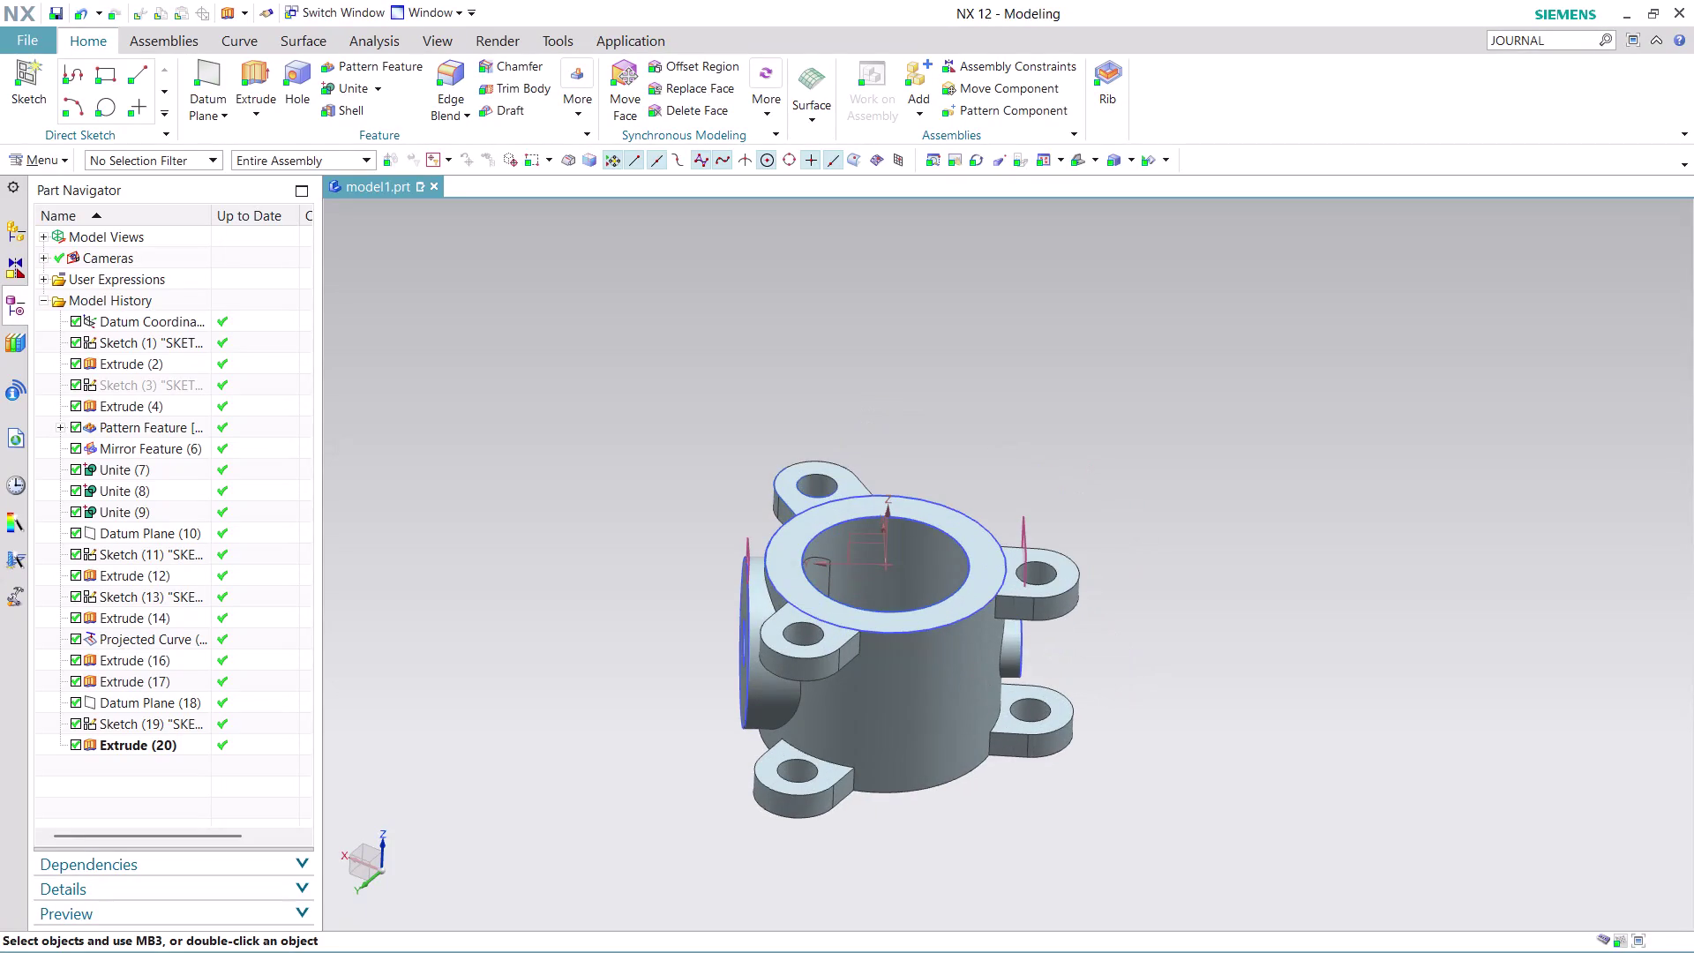
Orbit around the housing's side boss and bring up the context menu for Extrude (17).
middle_drag(1156, 583, 1216, 569)
scroll(up, 3)
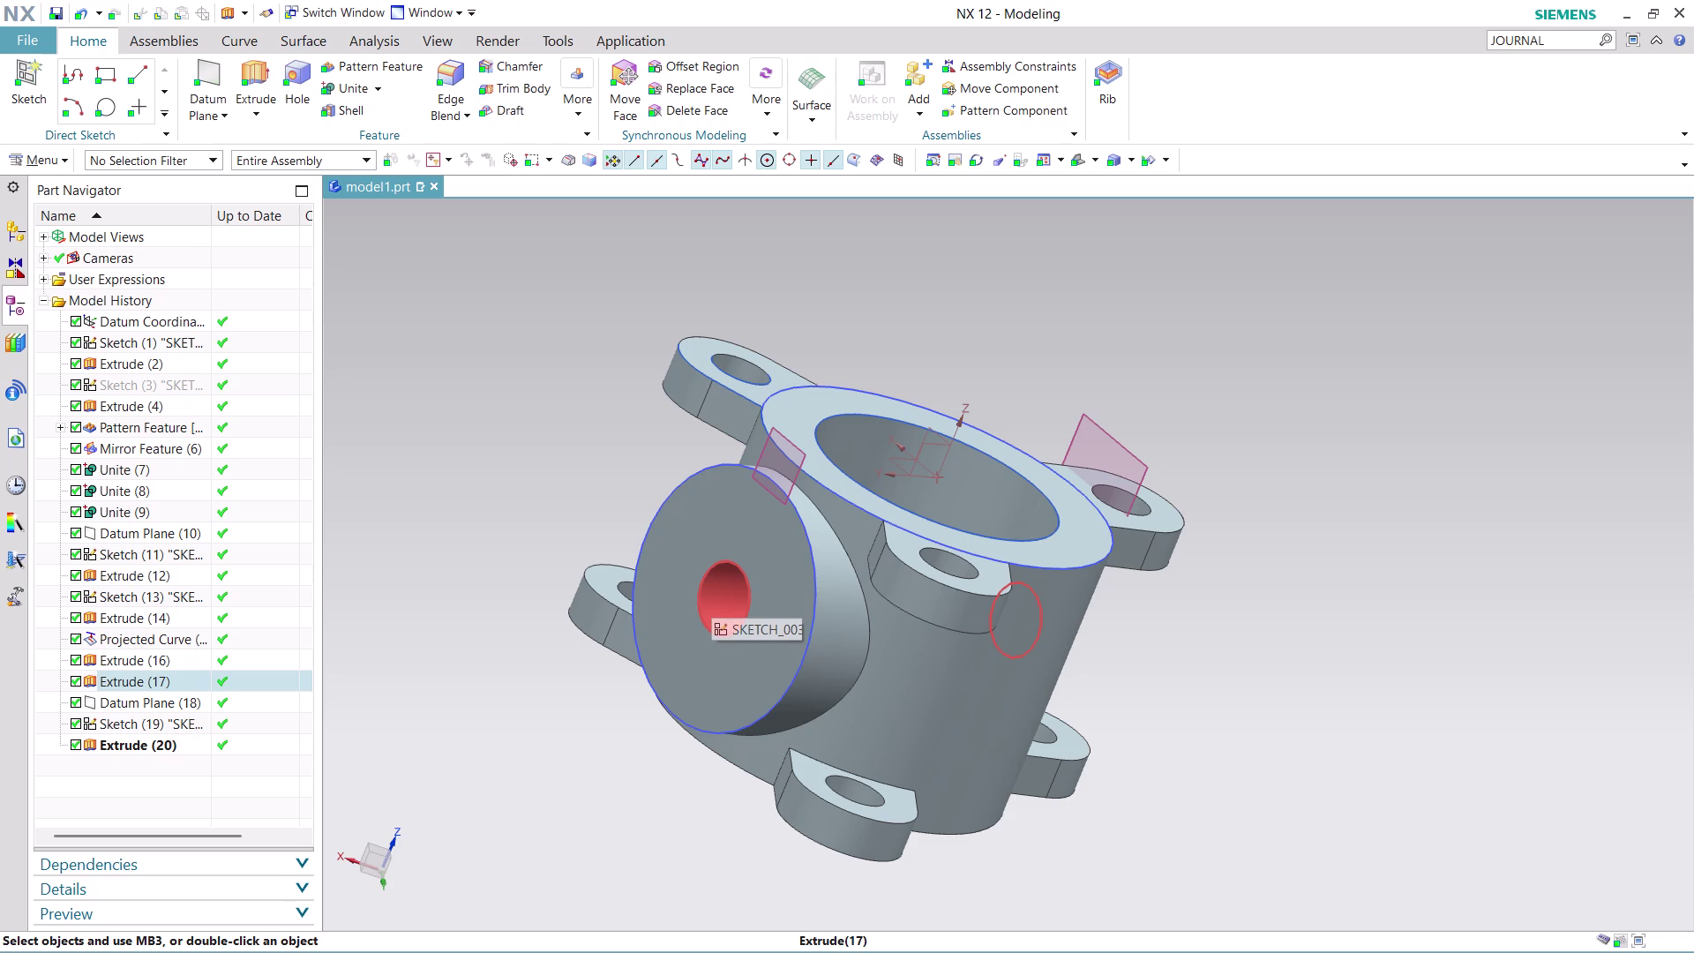
middle_drag(711, 595, 665, 575)
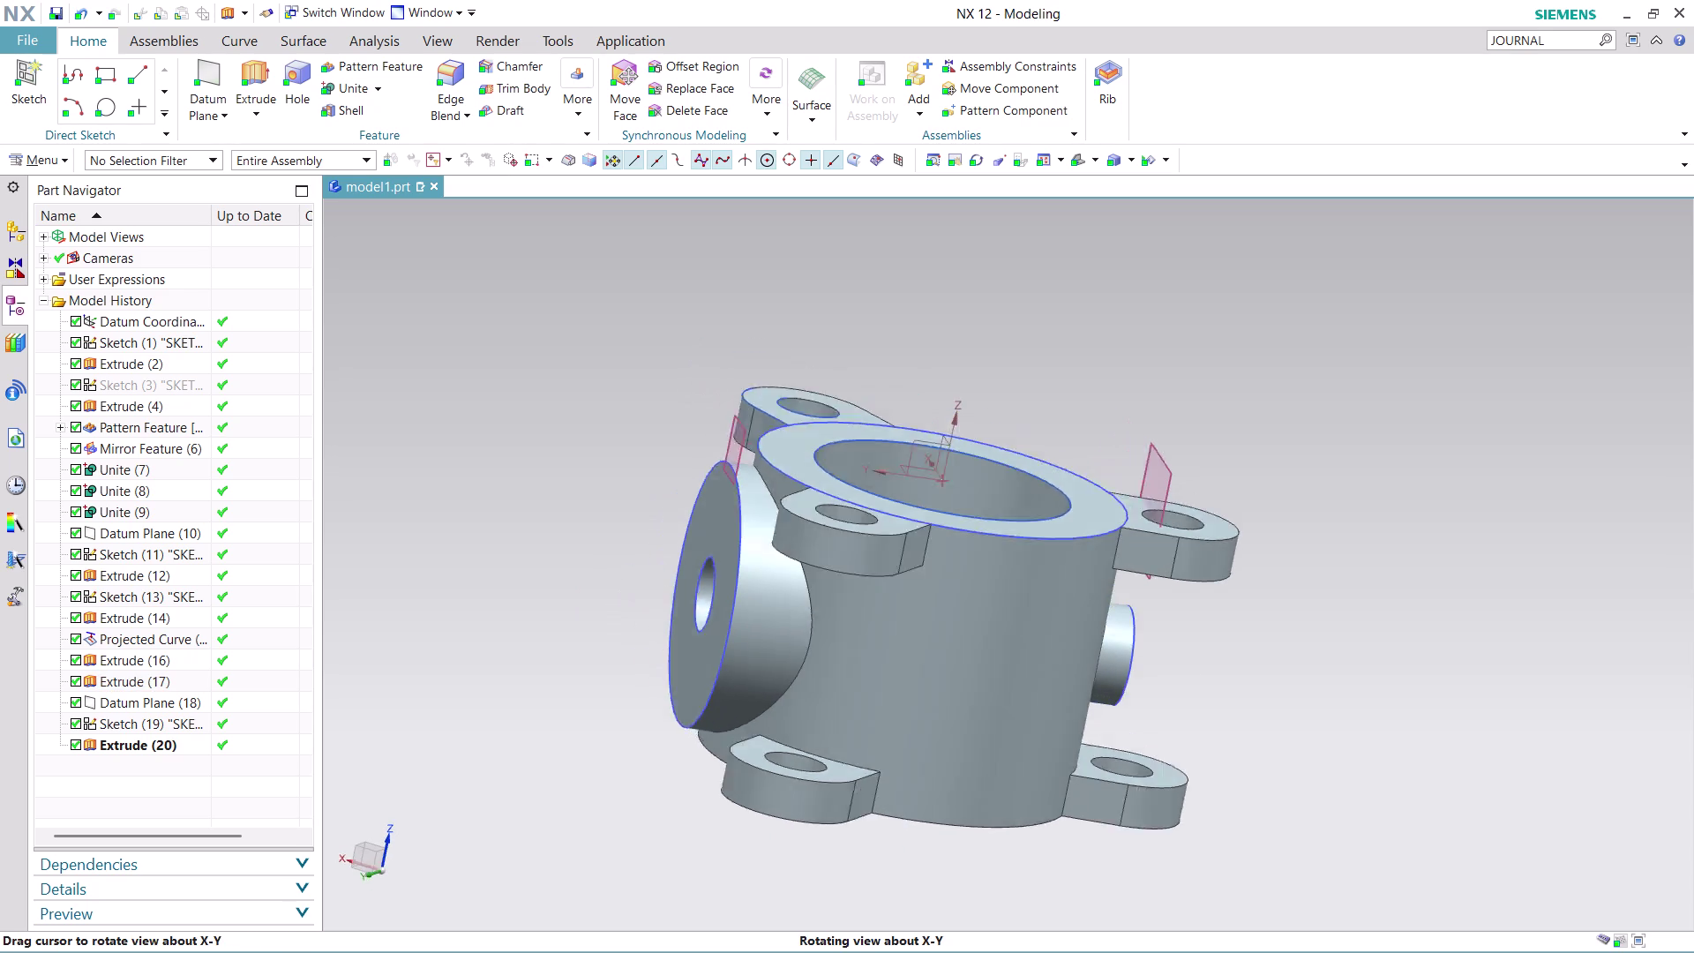
middle_drag(665, 575, 656, 566)
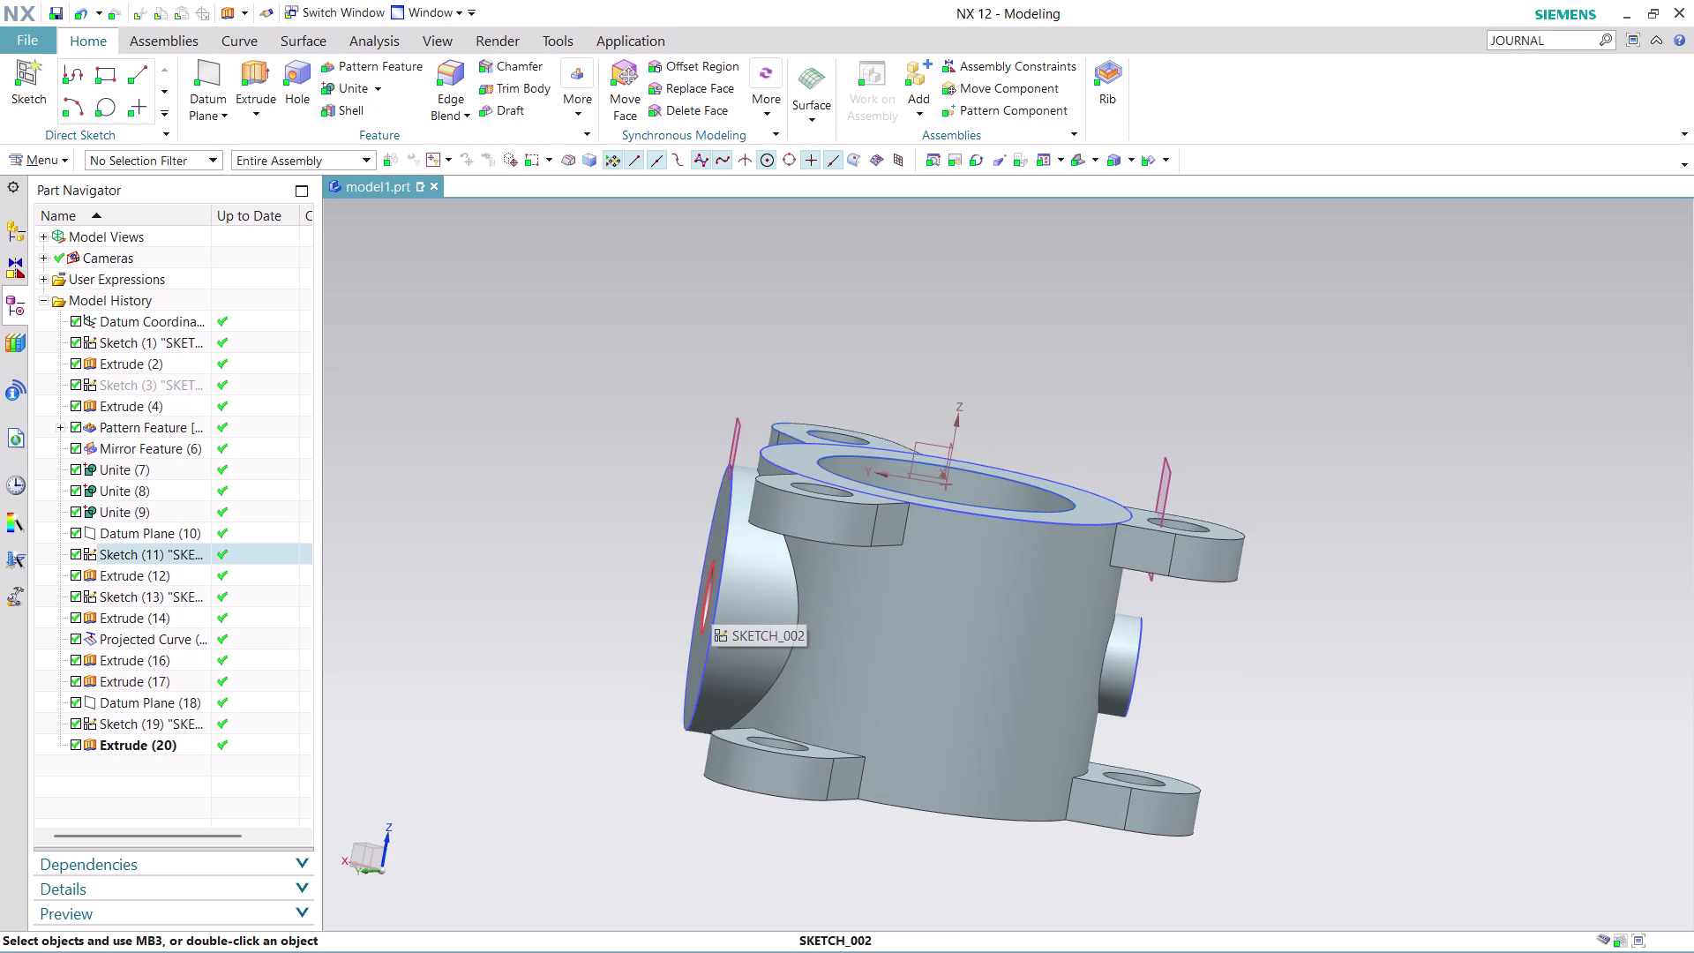
scroll(down, 3)
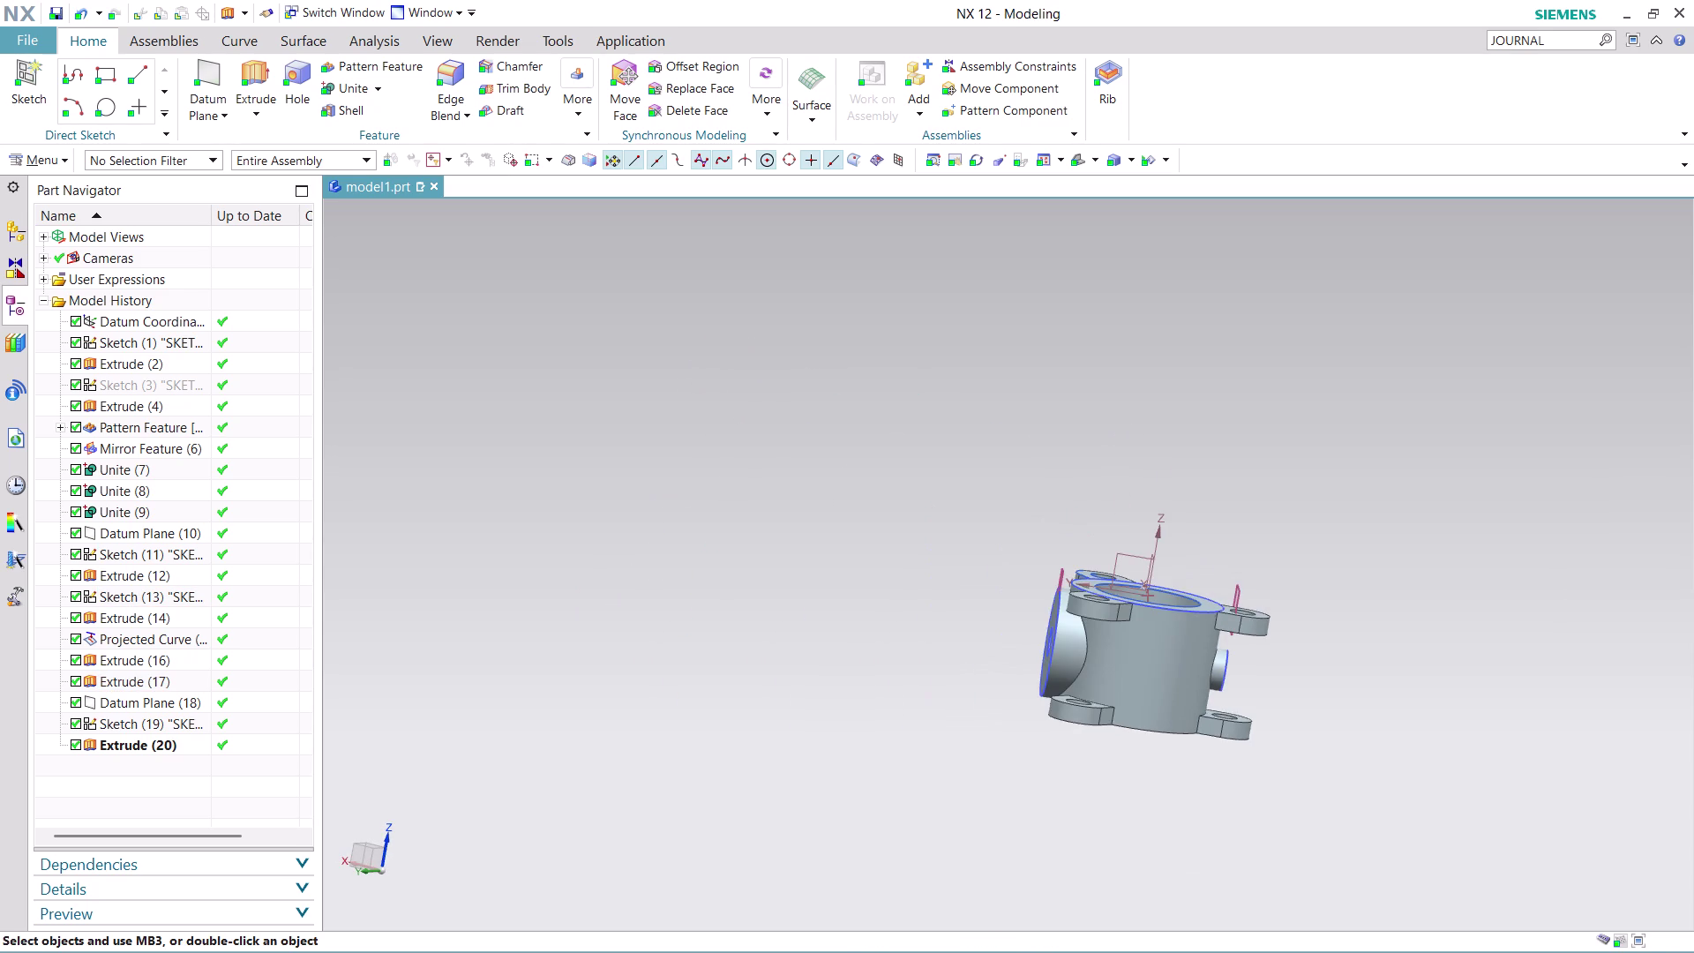
middle_drag(1304, 677, 994, 610)
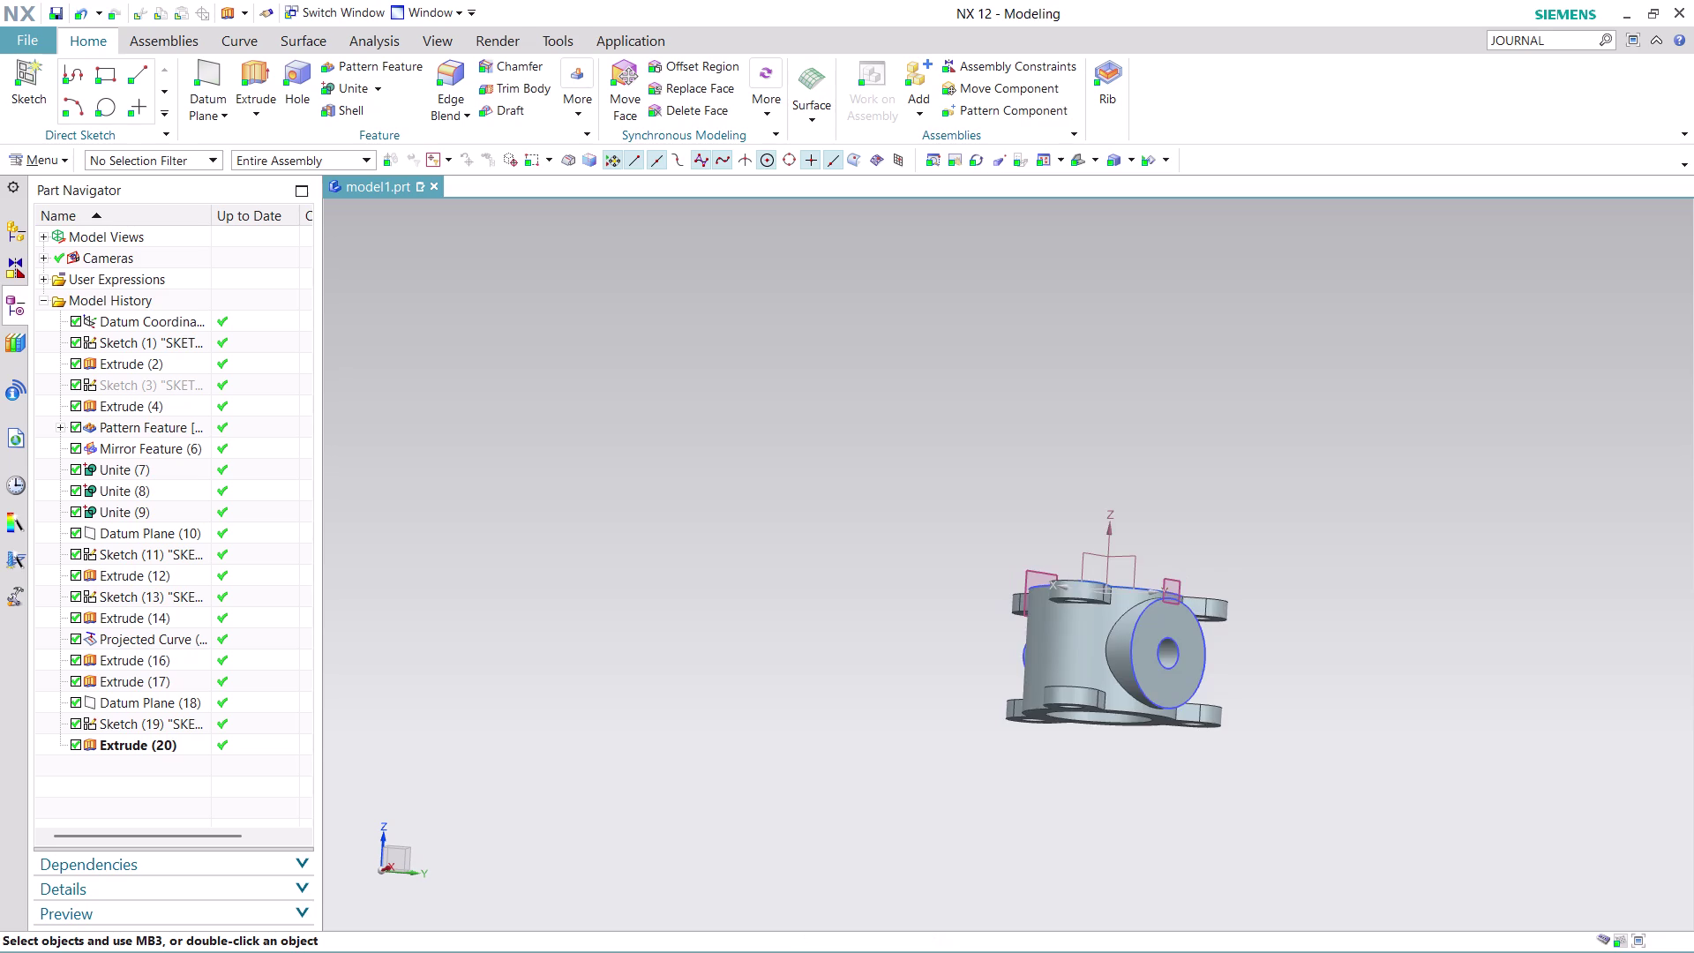
scroll(up, 3)
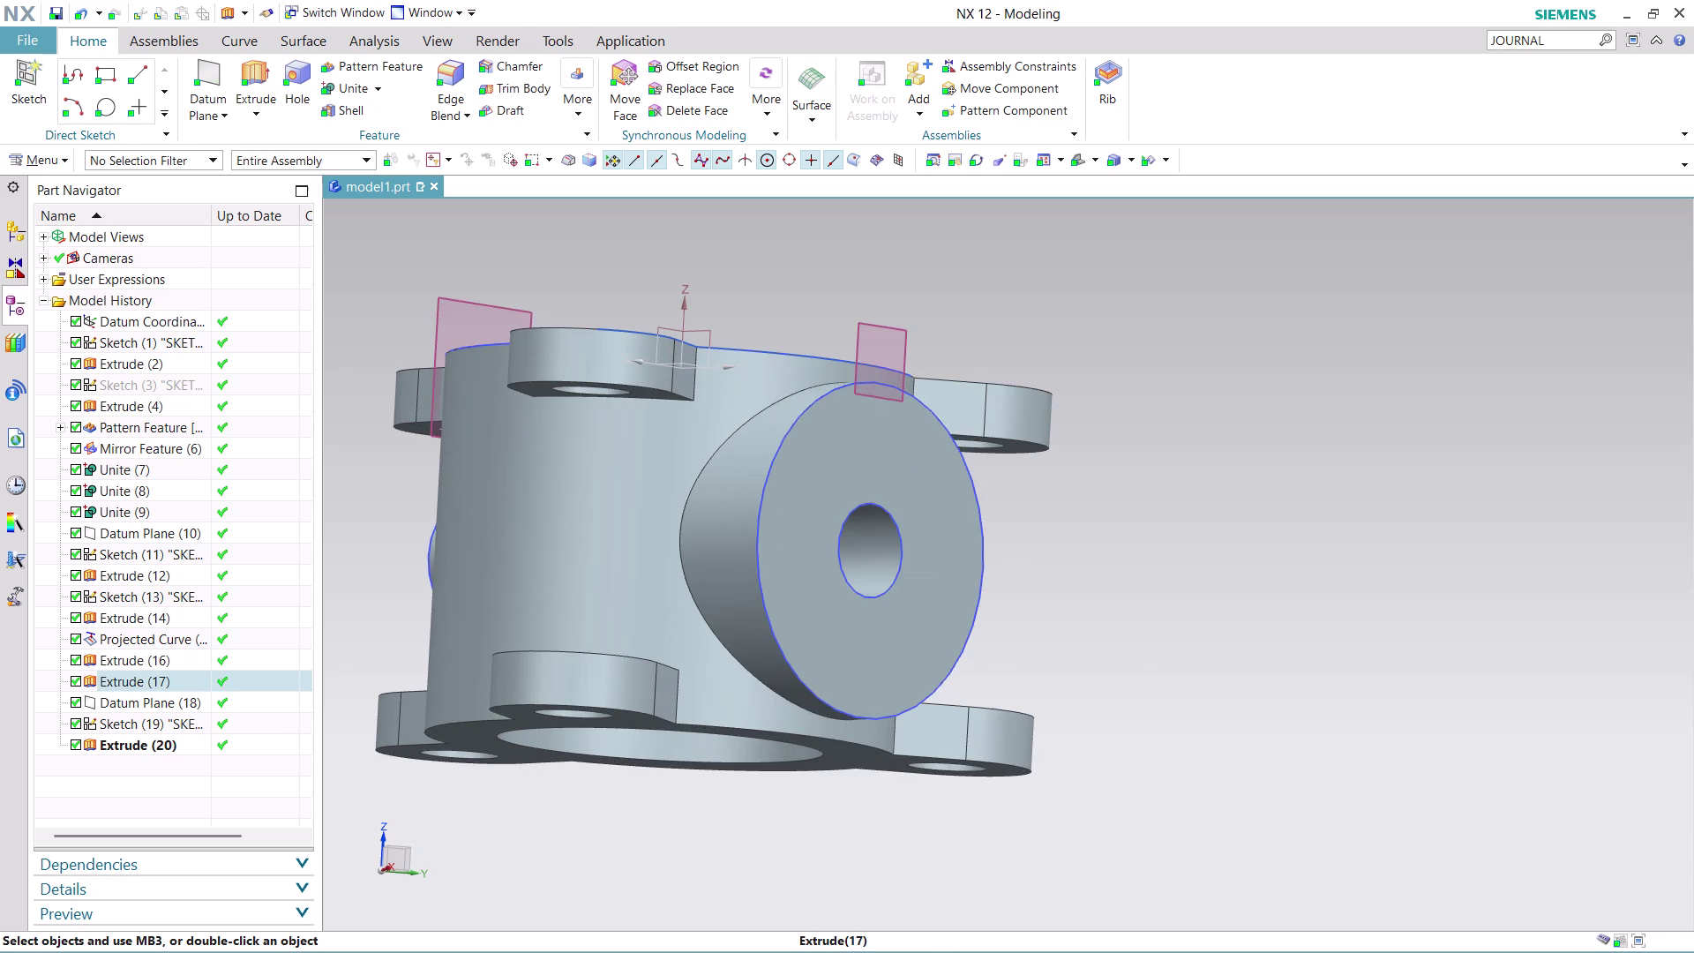
click(138, 679)
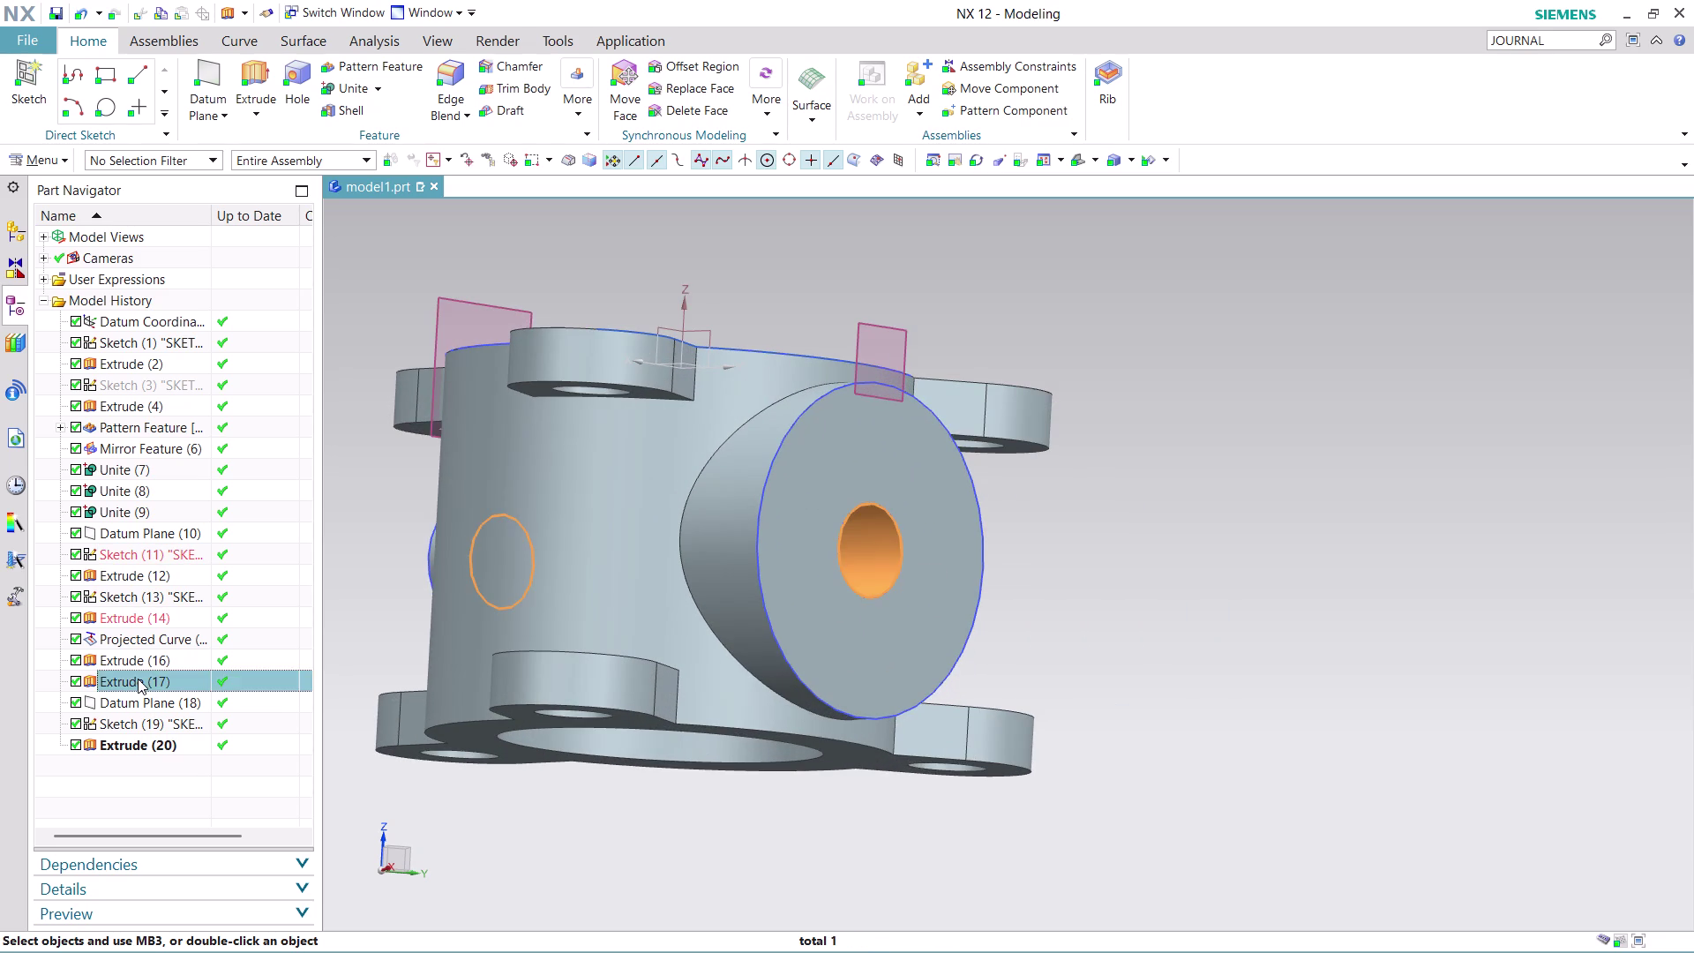
right_click(138, 679)
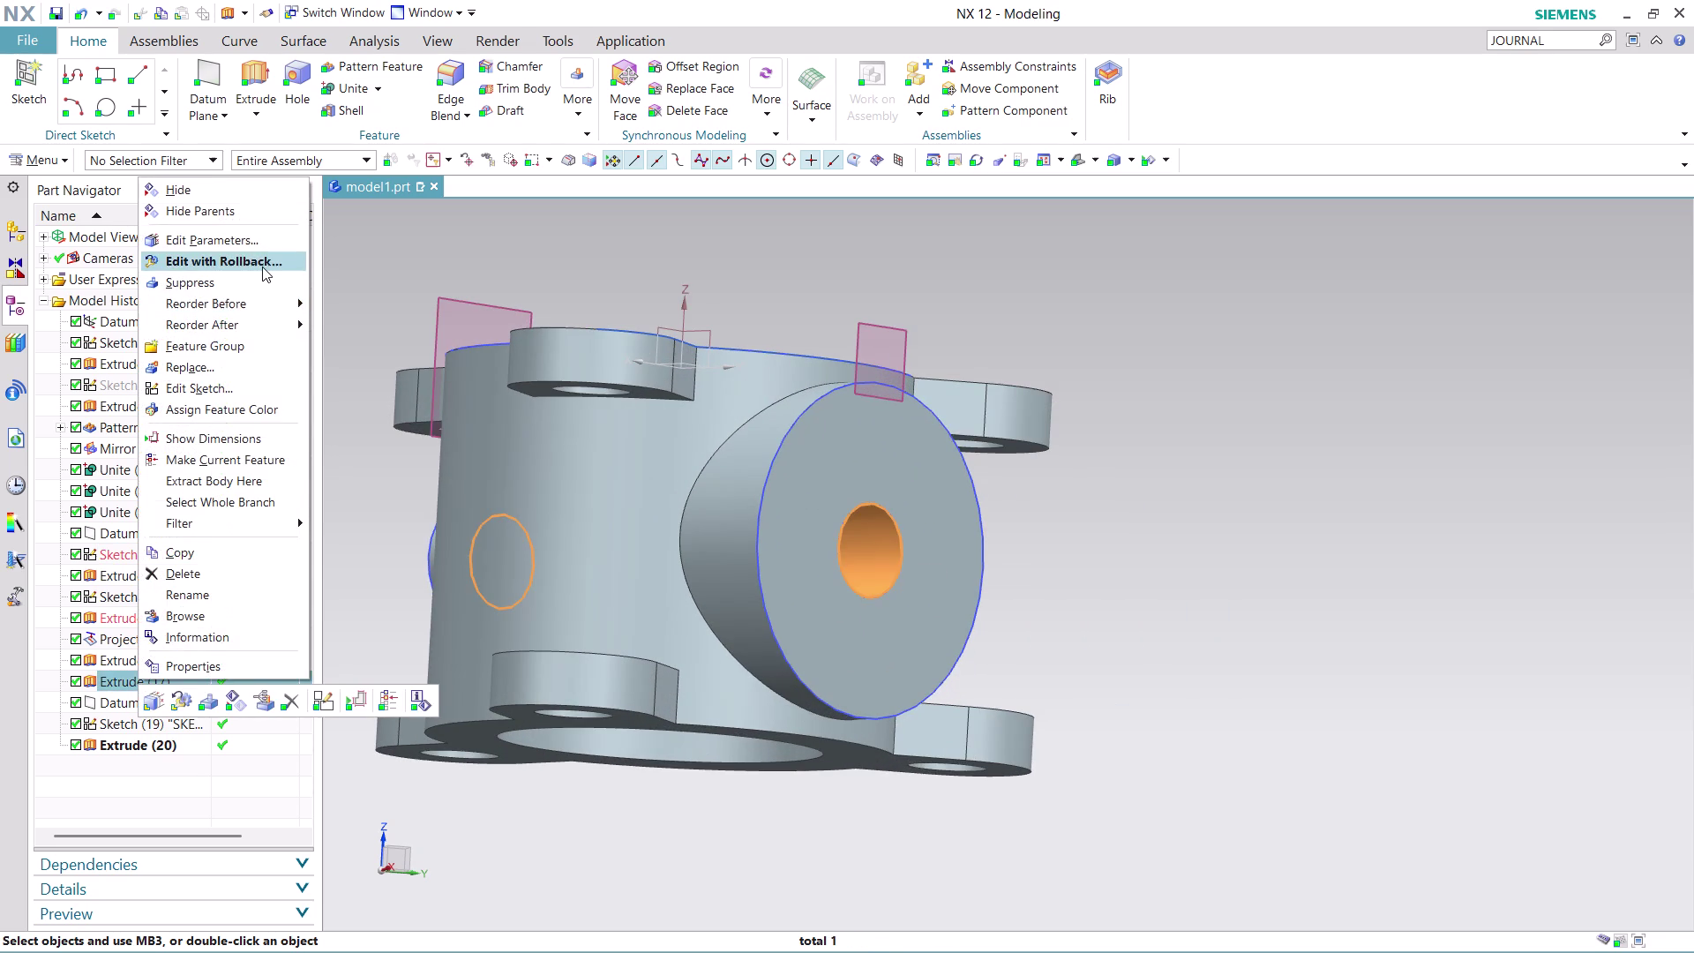
Edit Extrude (17) with rollback and orbit the model to inspect its hole cut.
click(262, 267)
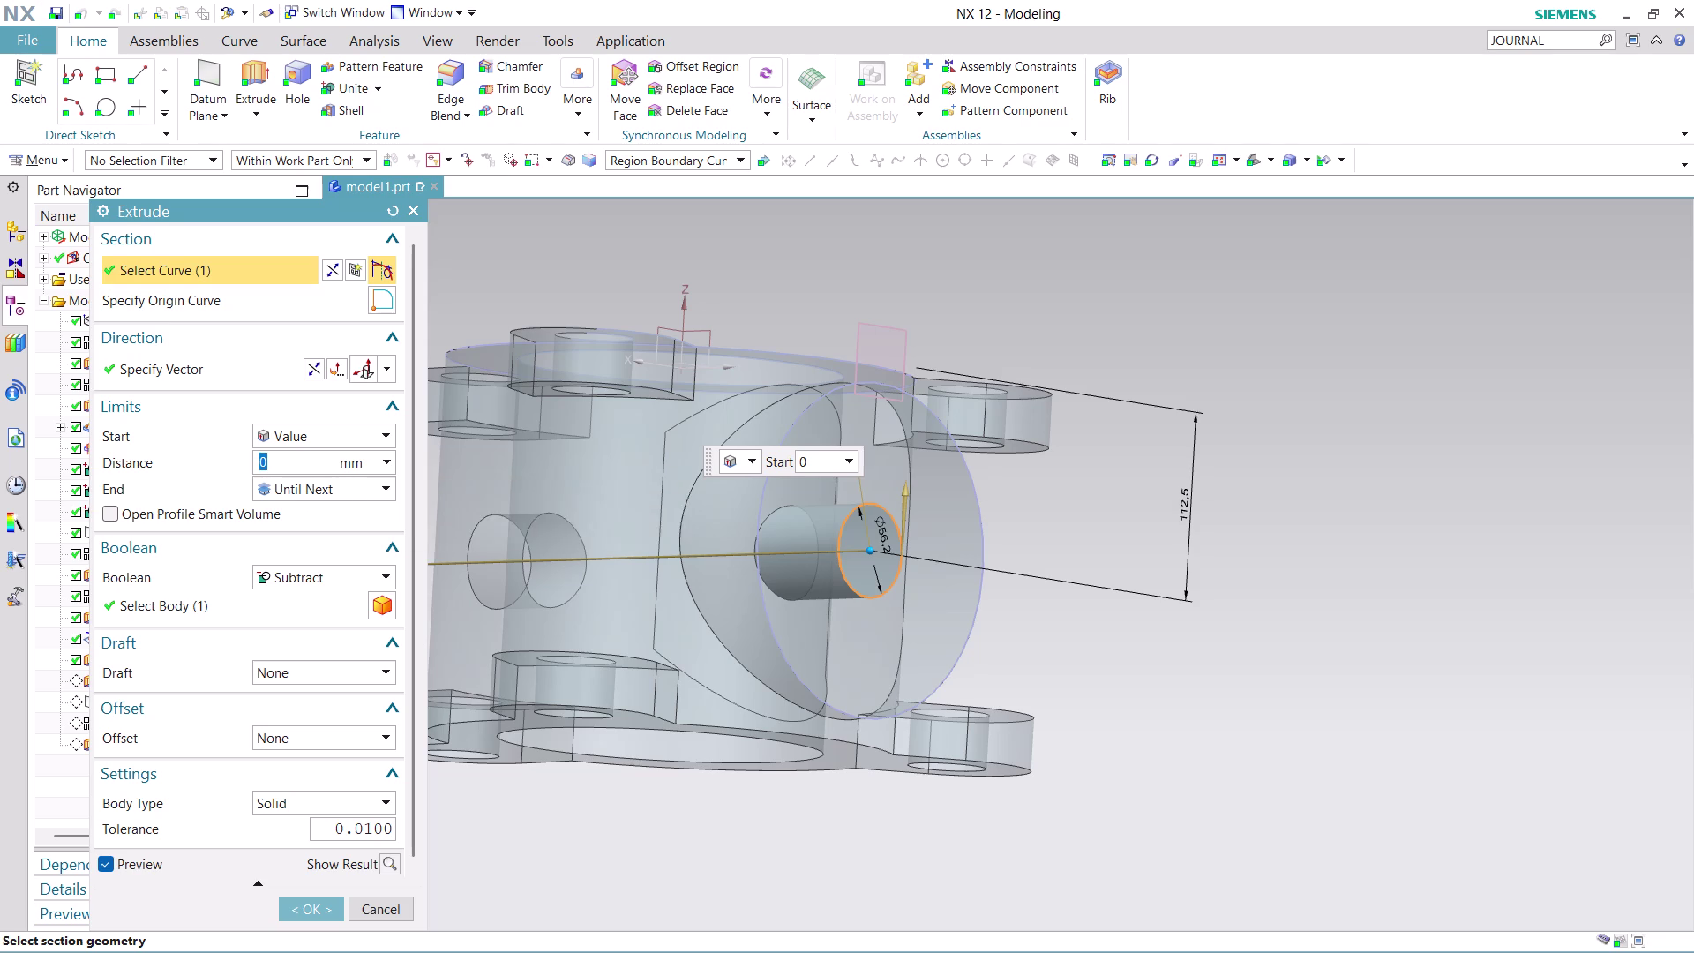
scroll(down, 3)
middle_drag(1171, 667, 972, 636)
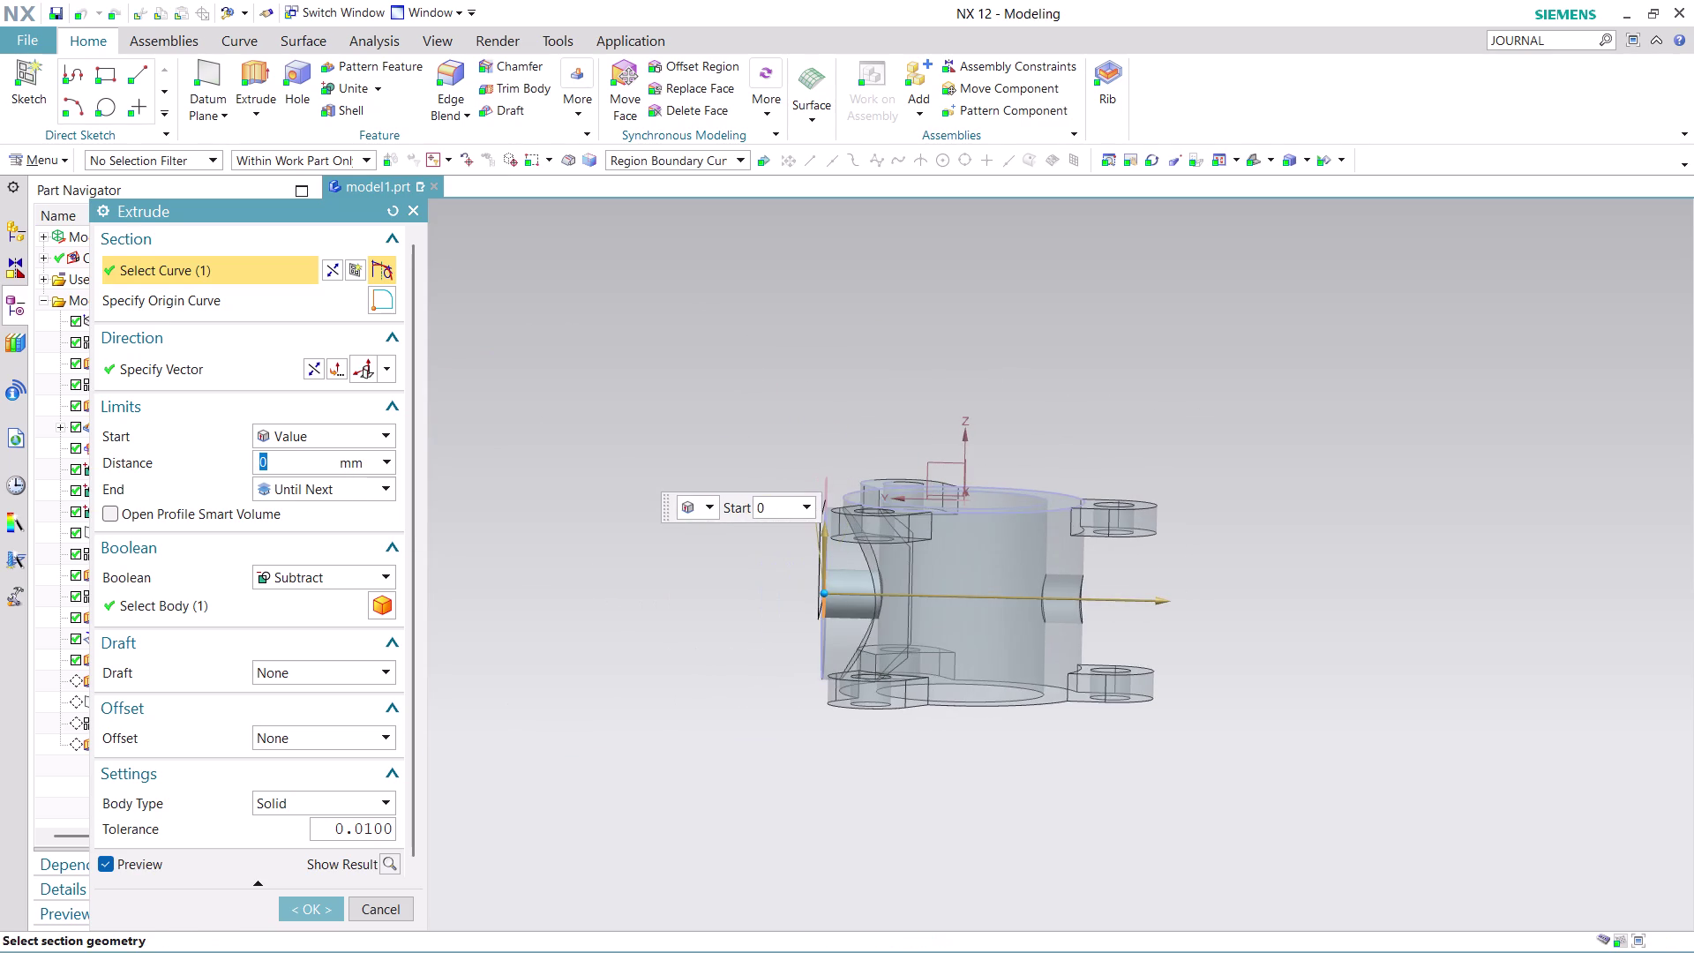
scroll(up, 3)
middle_drag(1207, 555, 1126, 544)
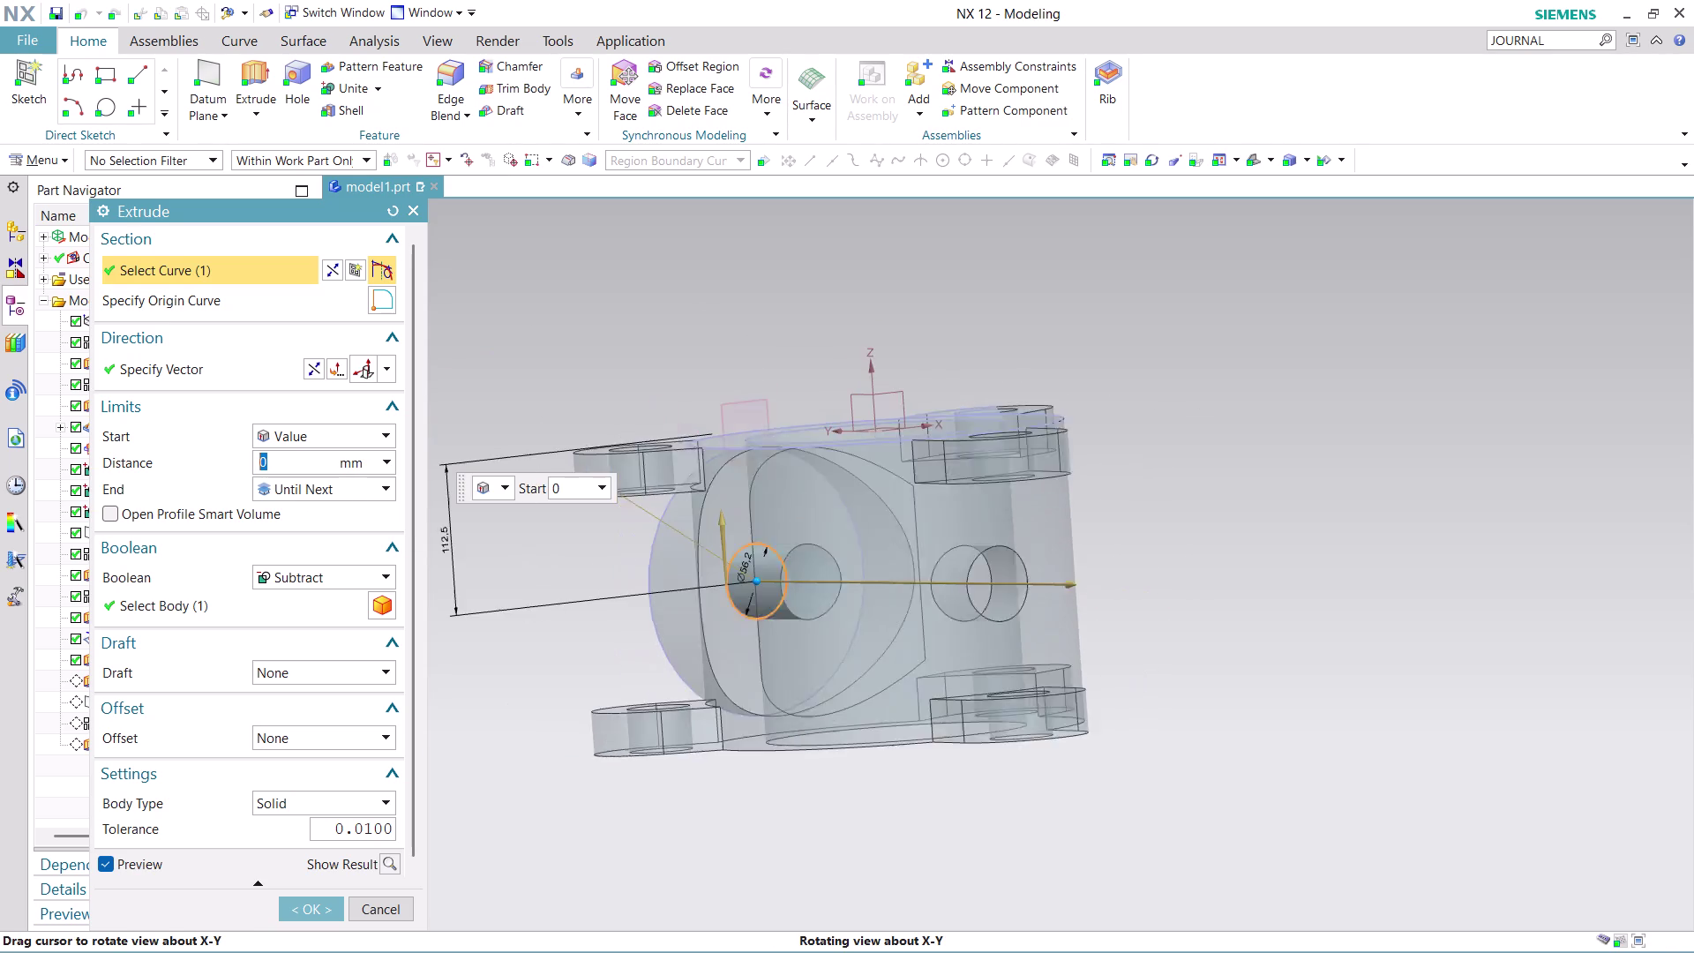
middle_drag(1126, 545, 1185, 537)
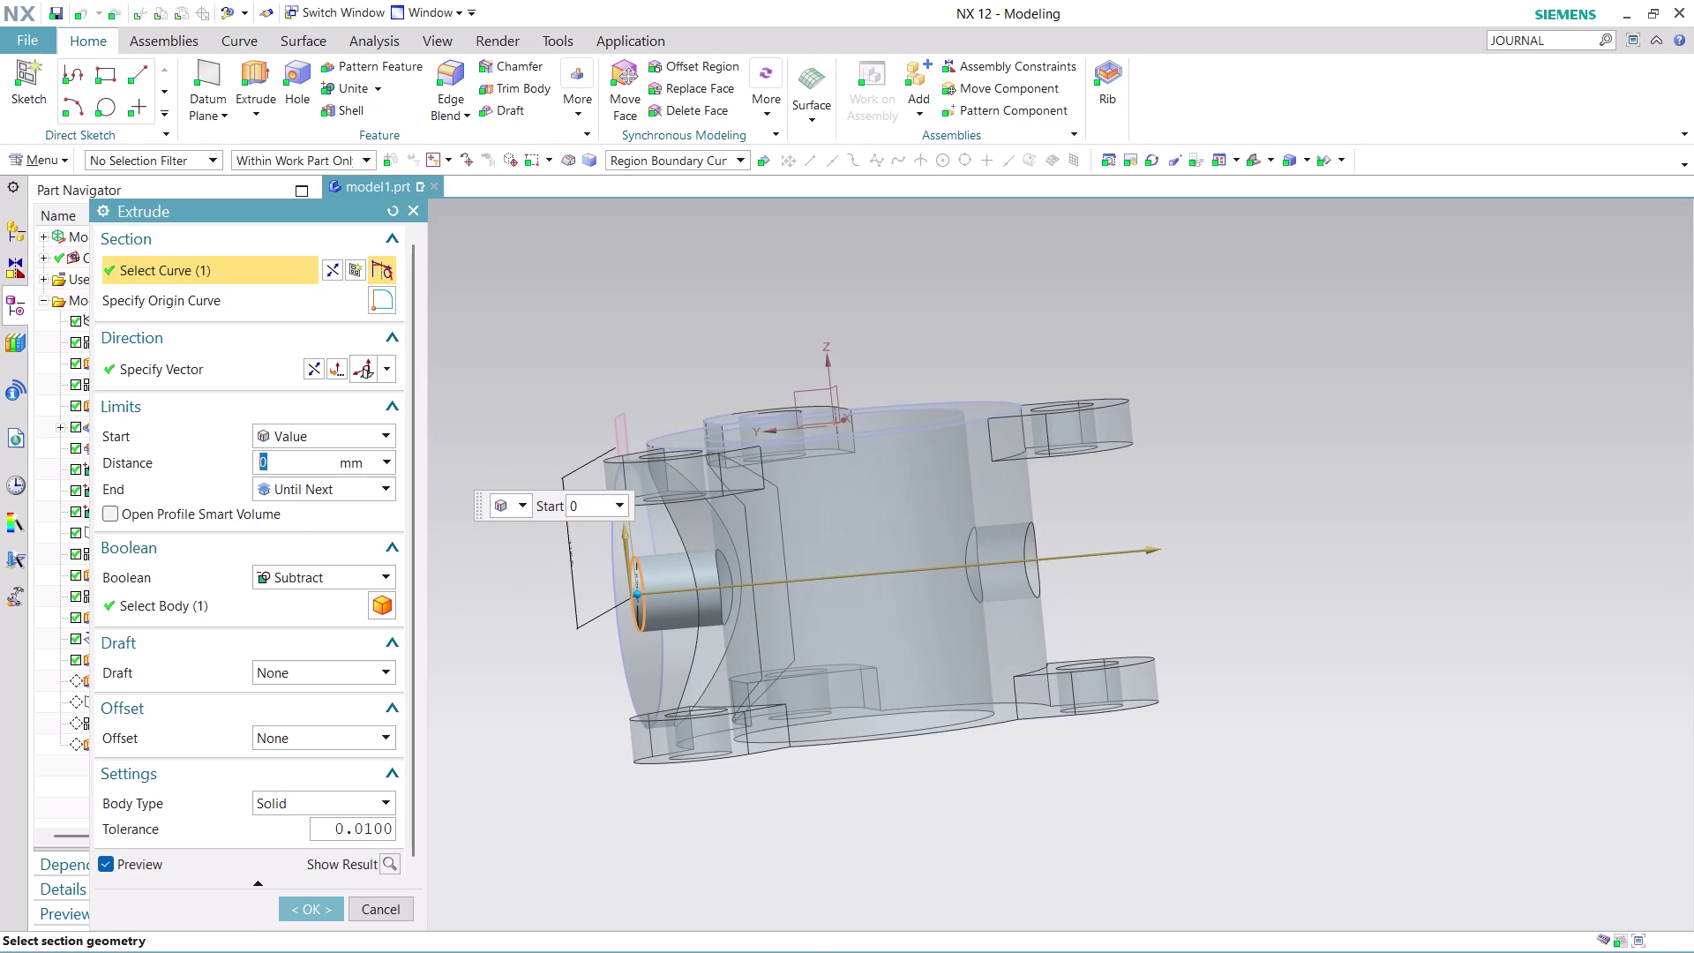
double_click(308, 464)
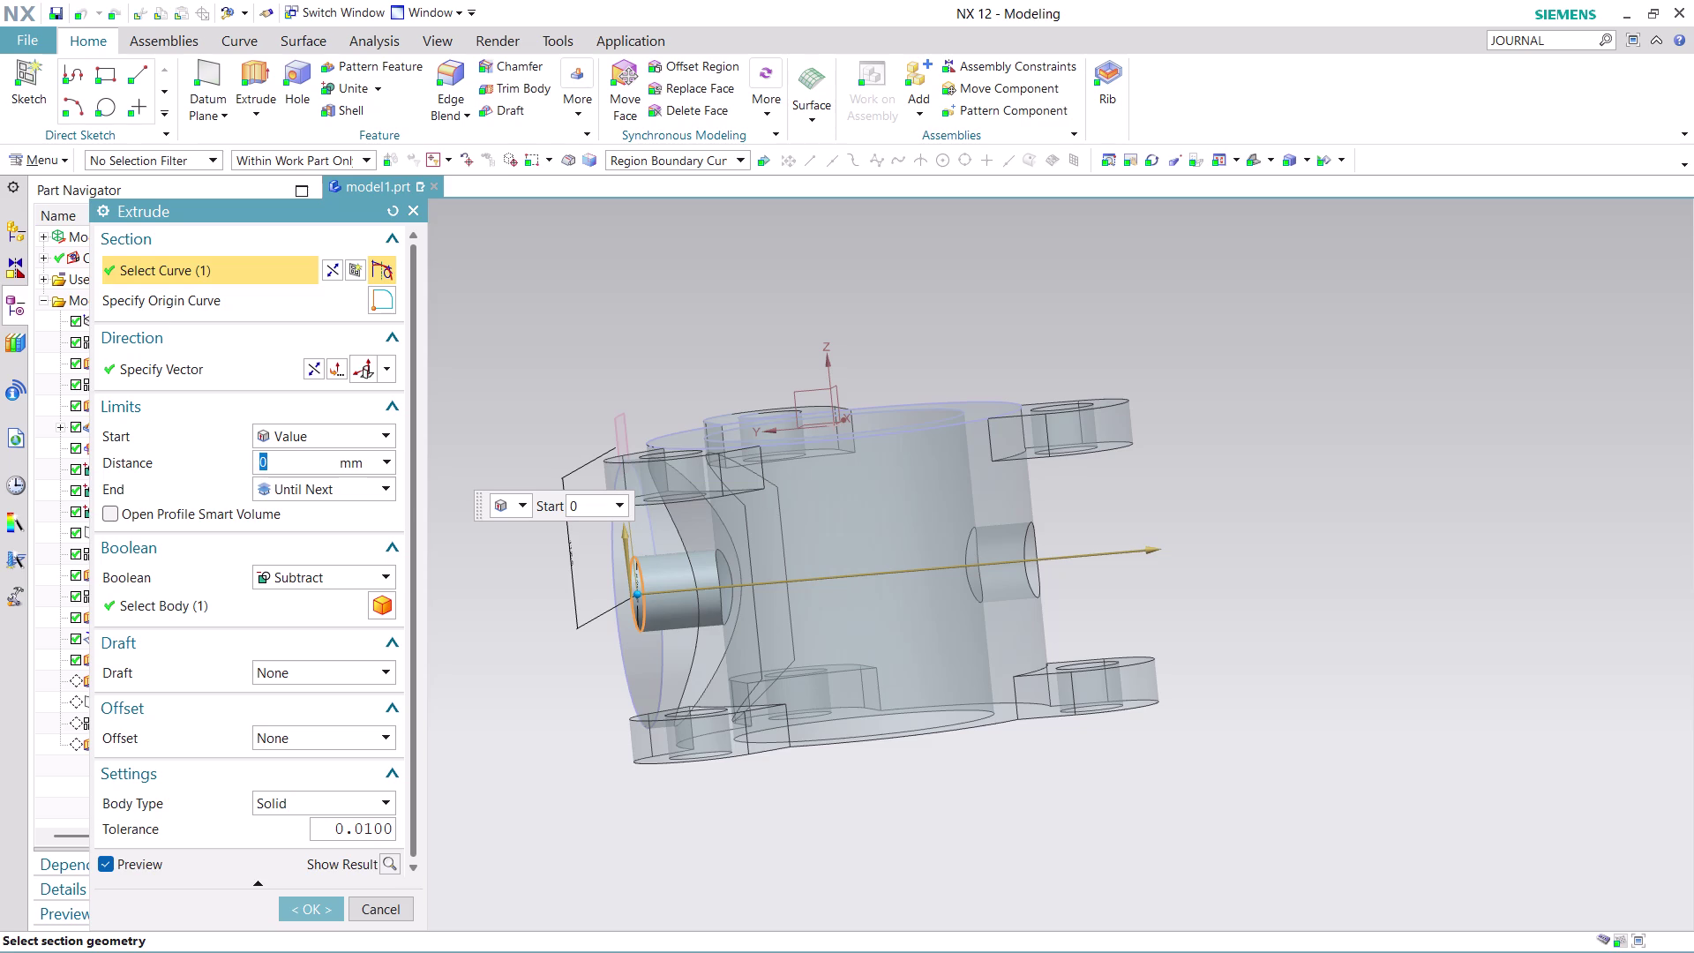
Set the cut's End to Value with a 310 mm distance, apply, and close the dialog.
click(380, 486)
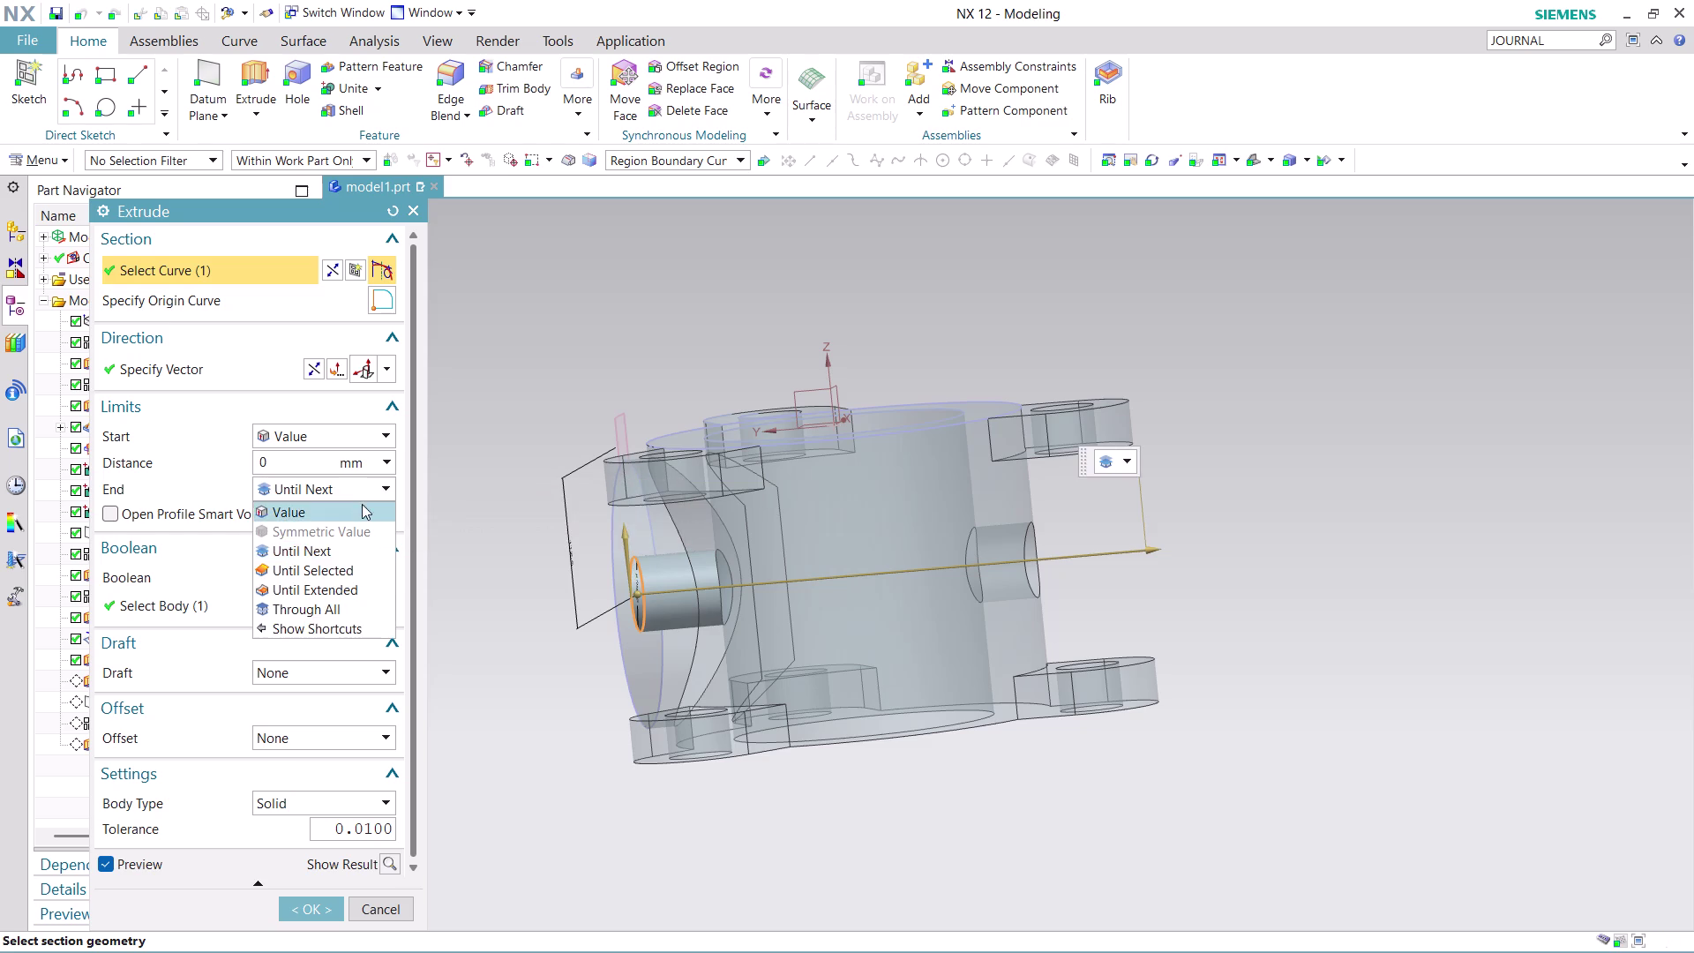
click(355, 511)
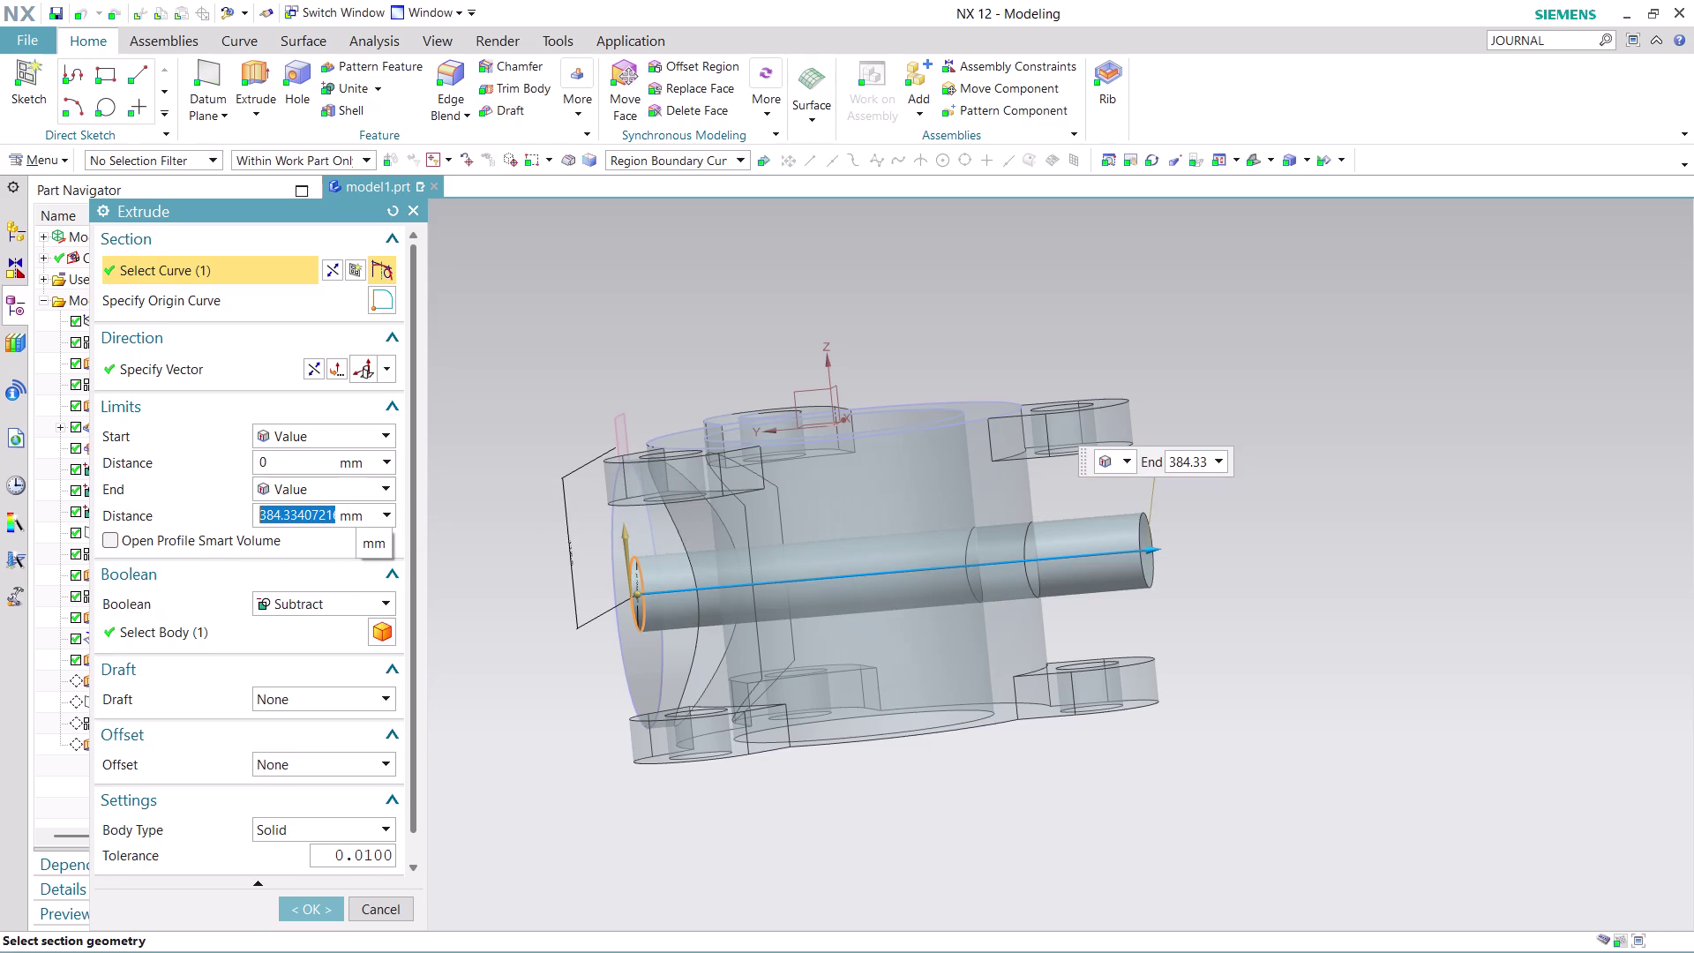
text(310)
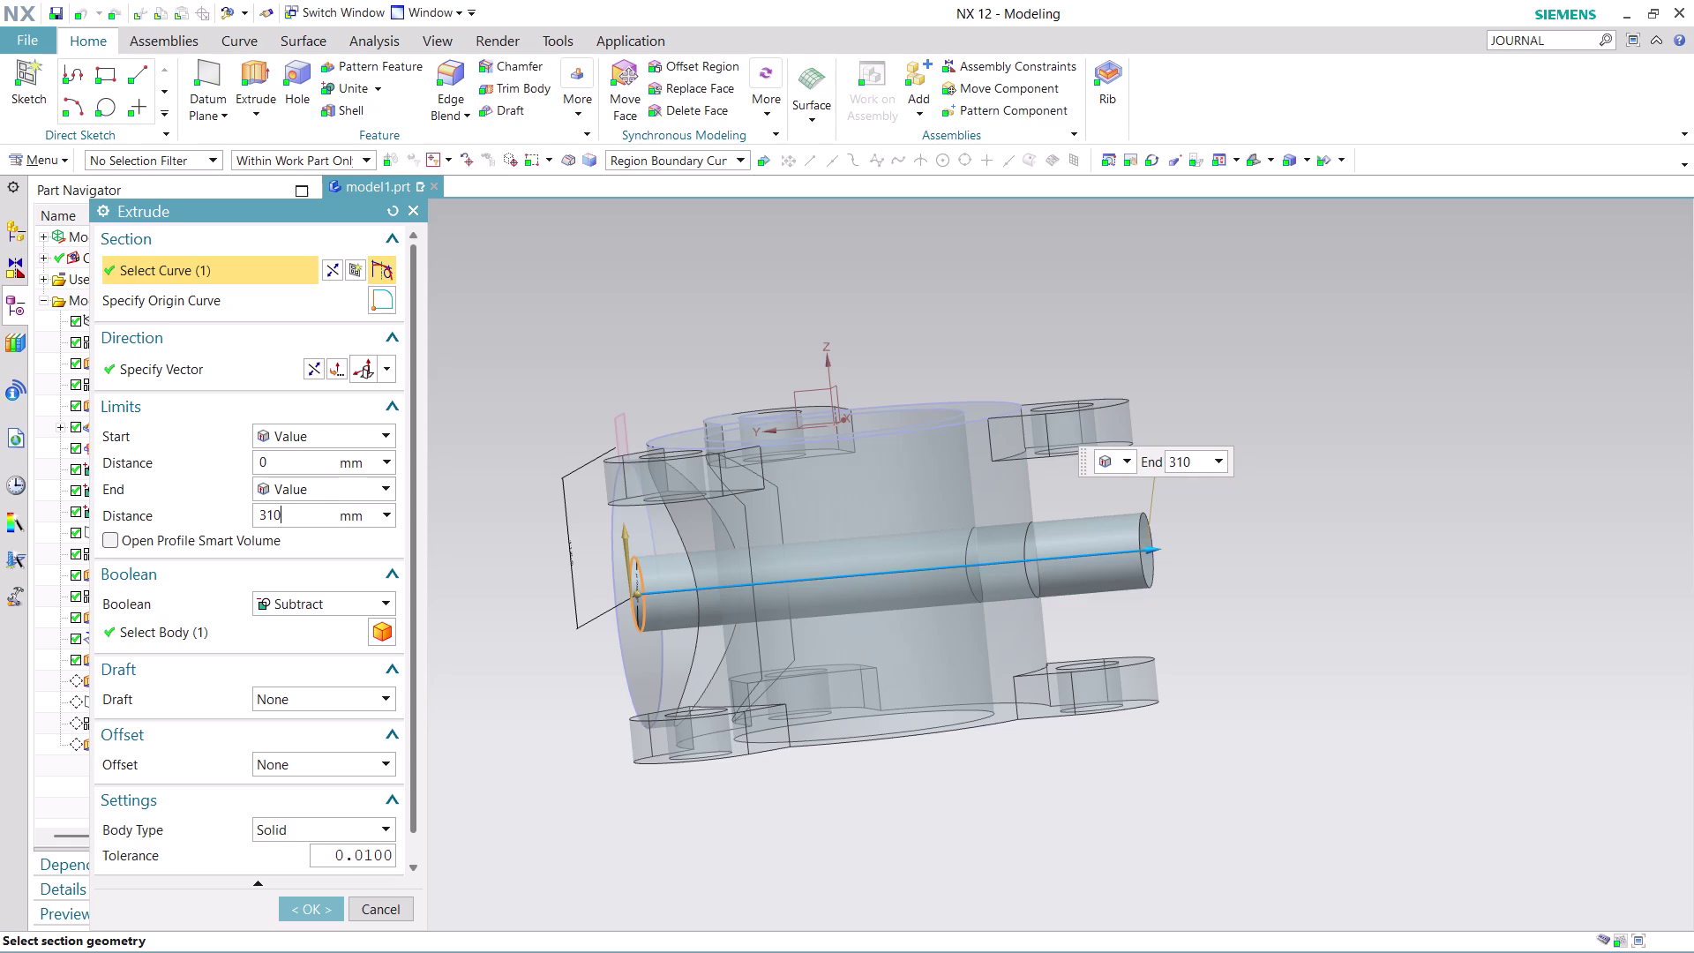
click(507, 641)
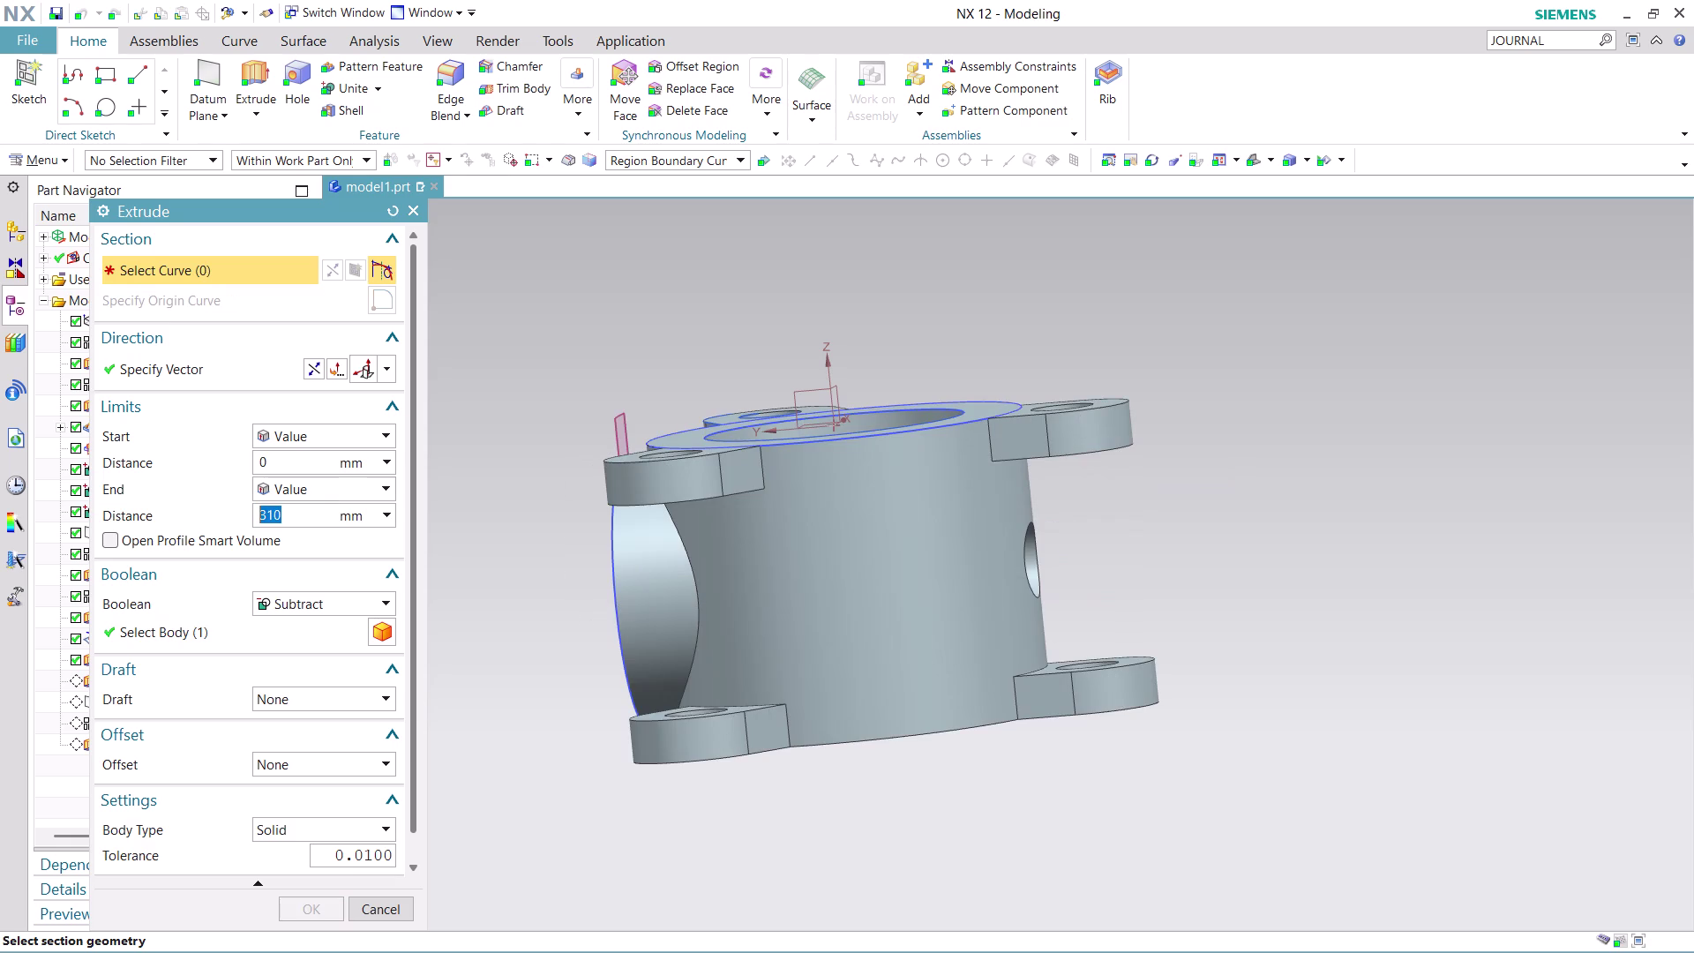
click(387, 909)
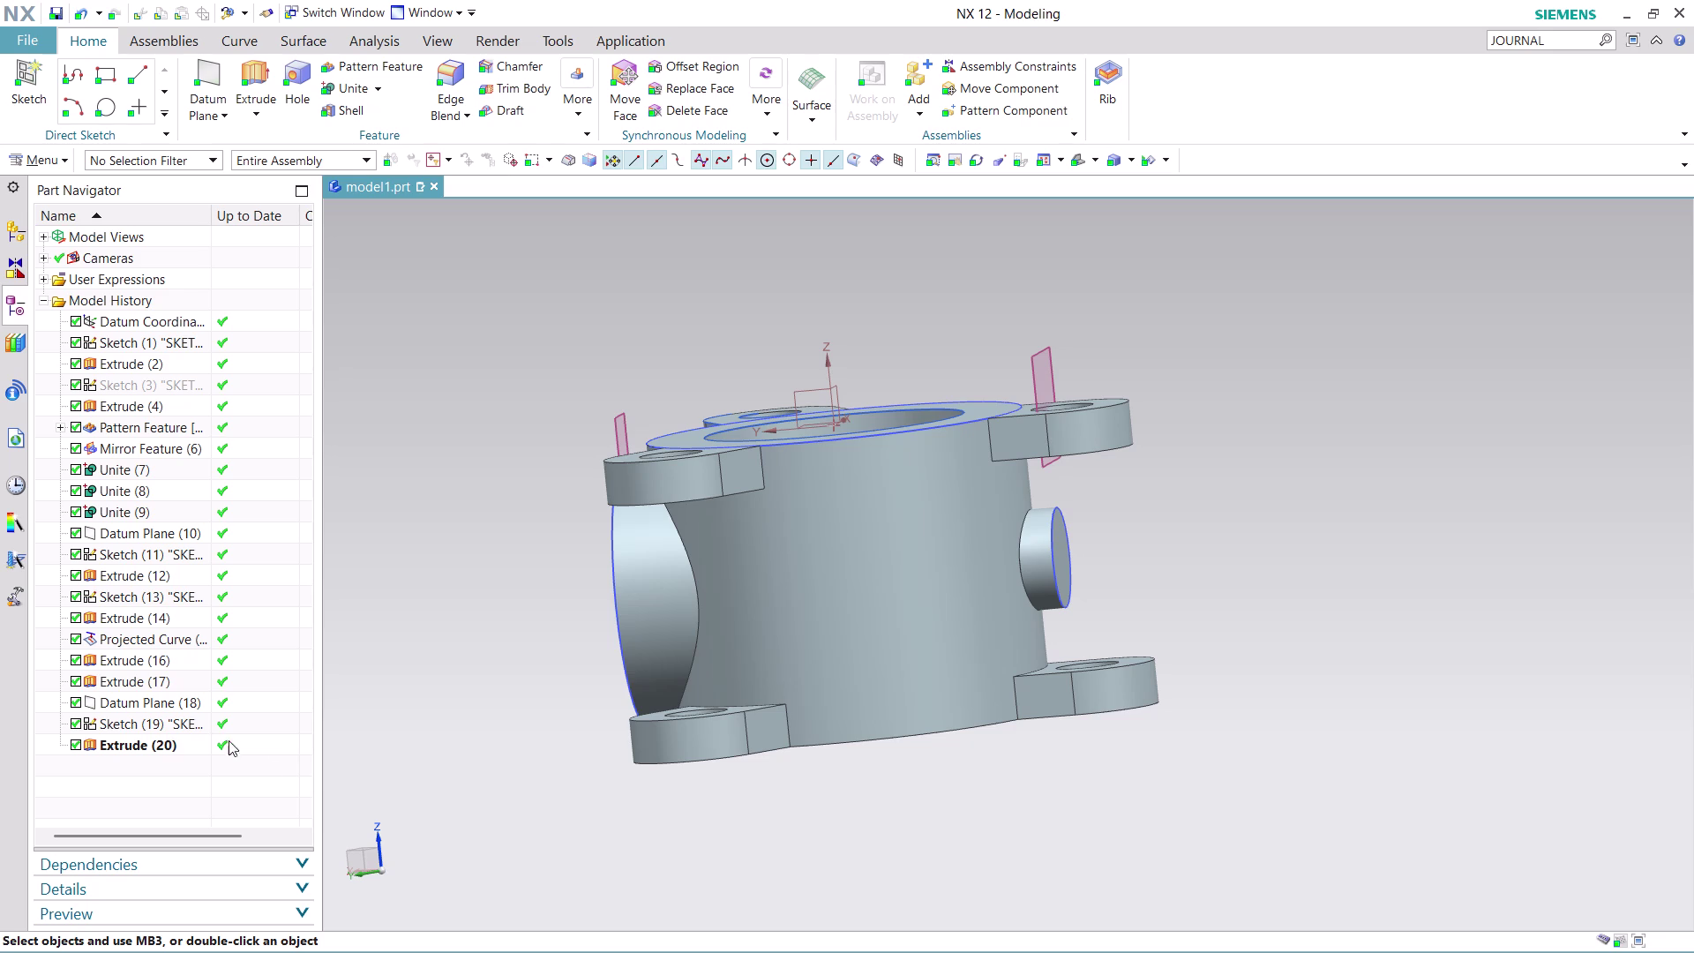
Reopen Extrude (17) with rollback, set End to Value at 310 mm, and confirm with OK.
click(144, 676)
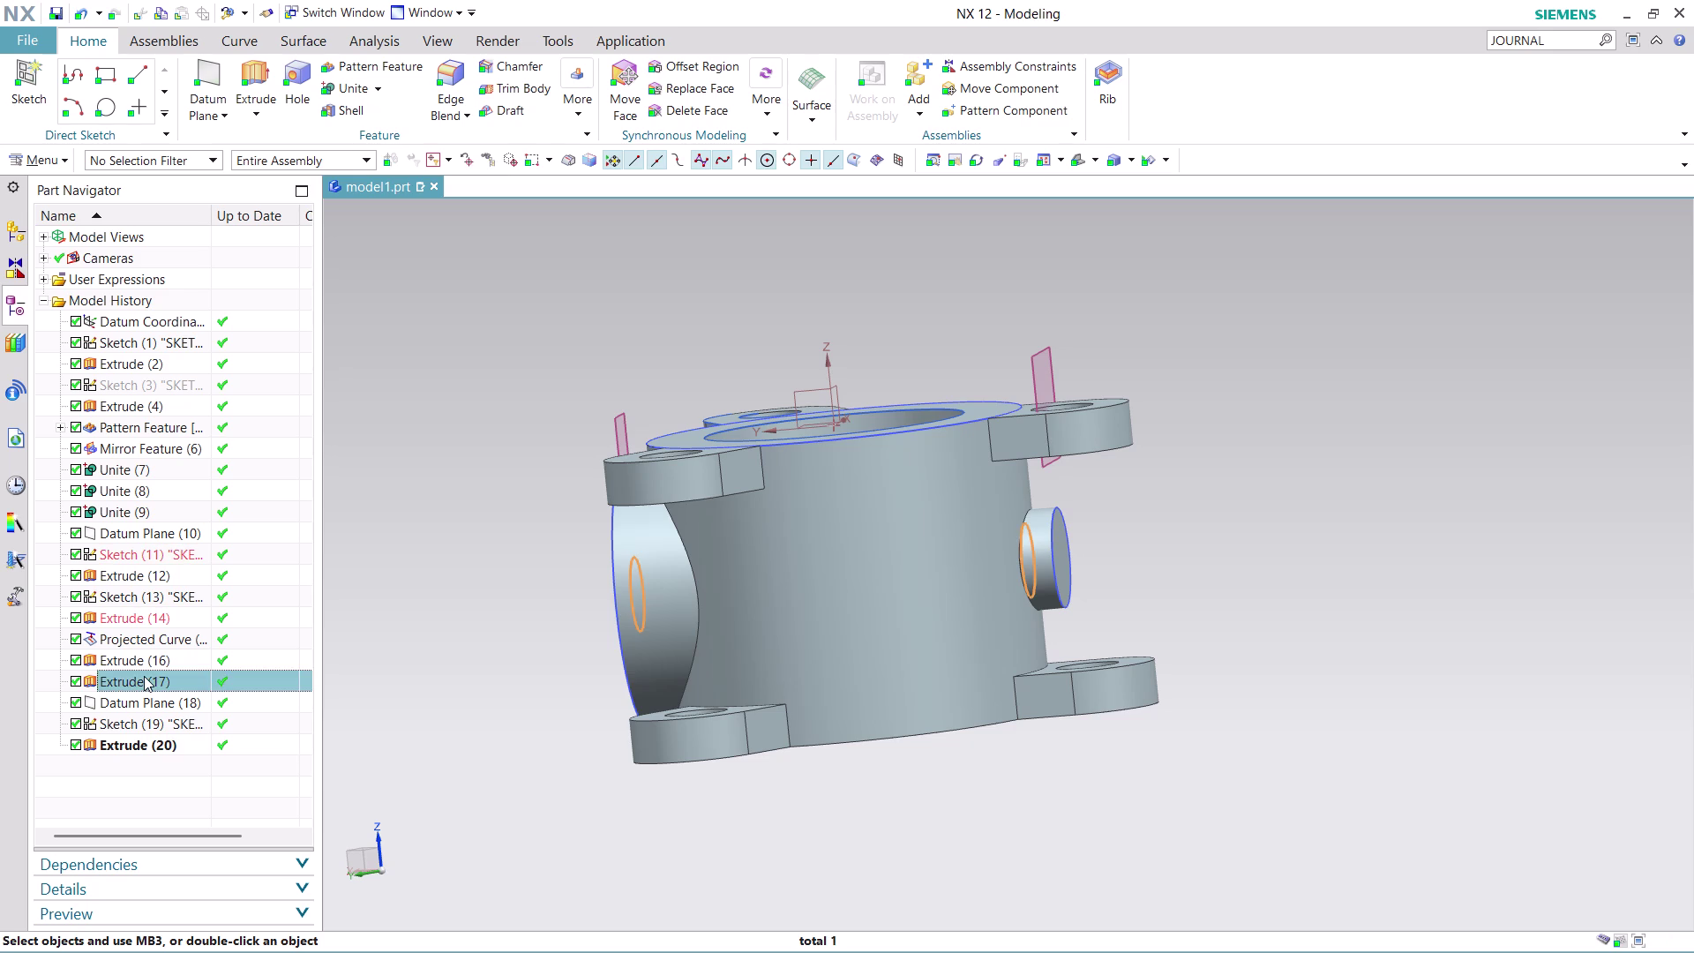
right_click(143, 676)
click(223, 258)
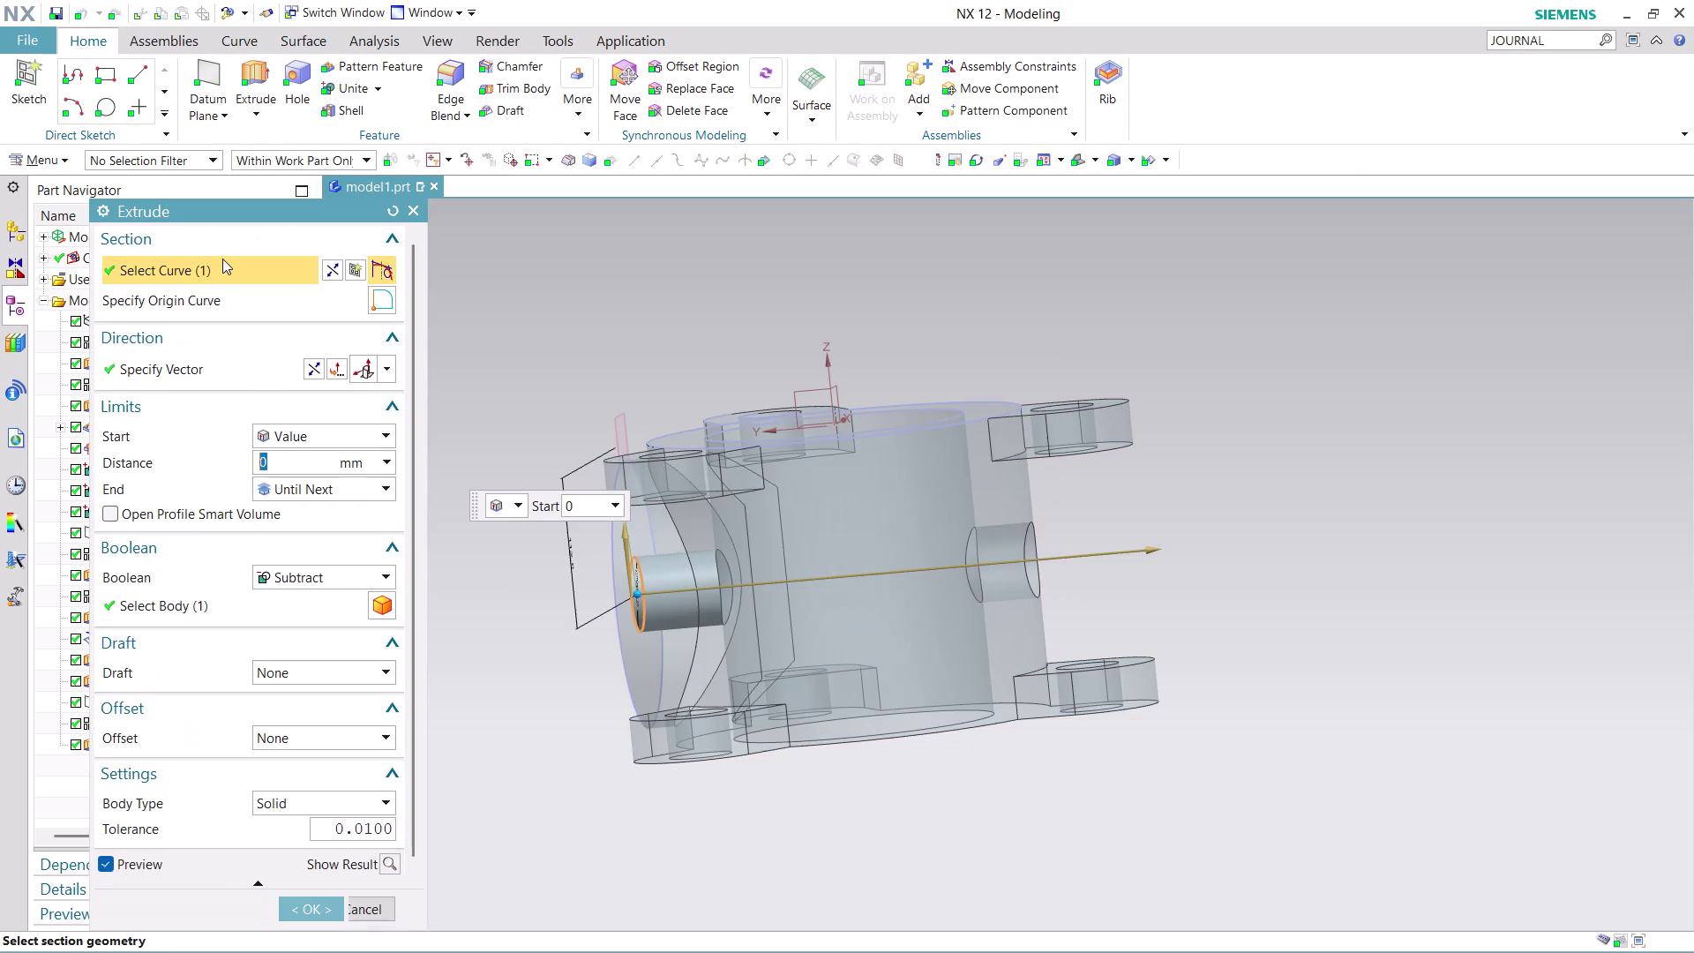
click(378, 490)
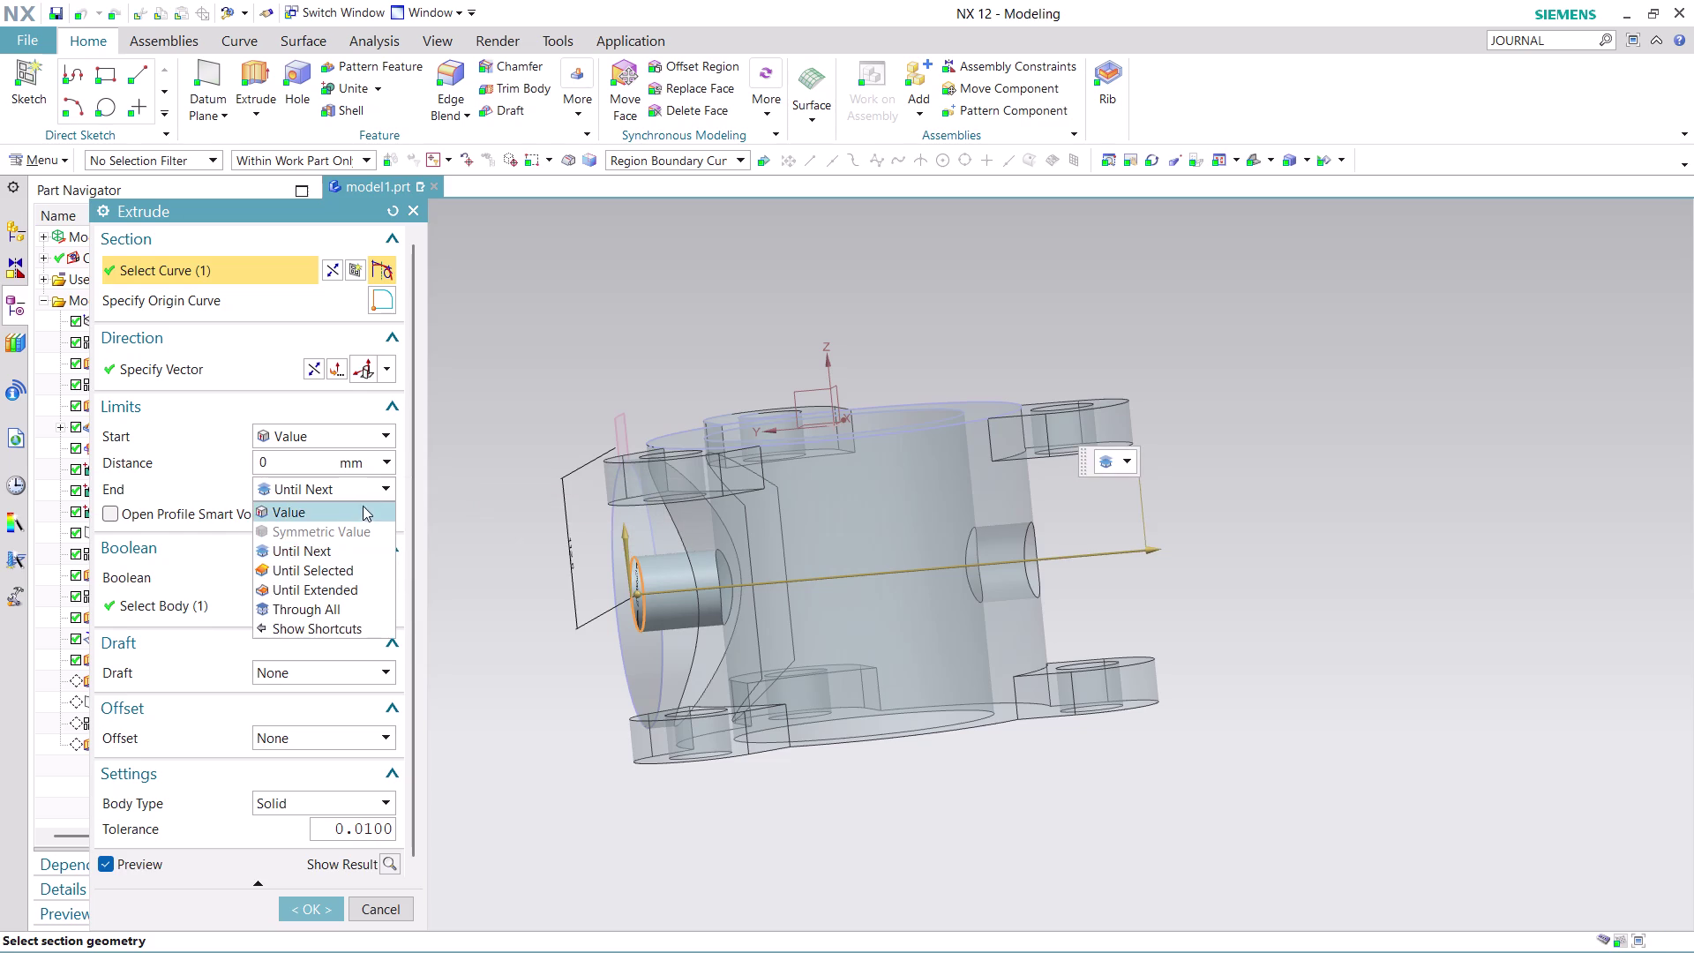
click(360, 507)
text(3)
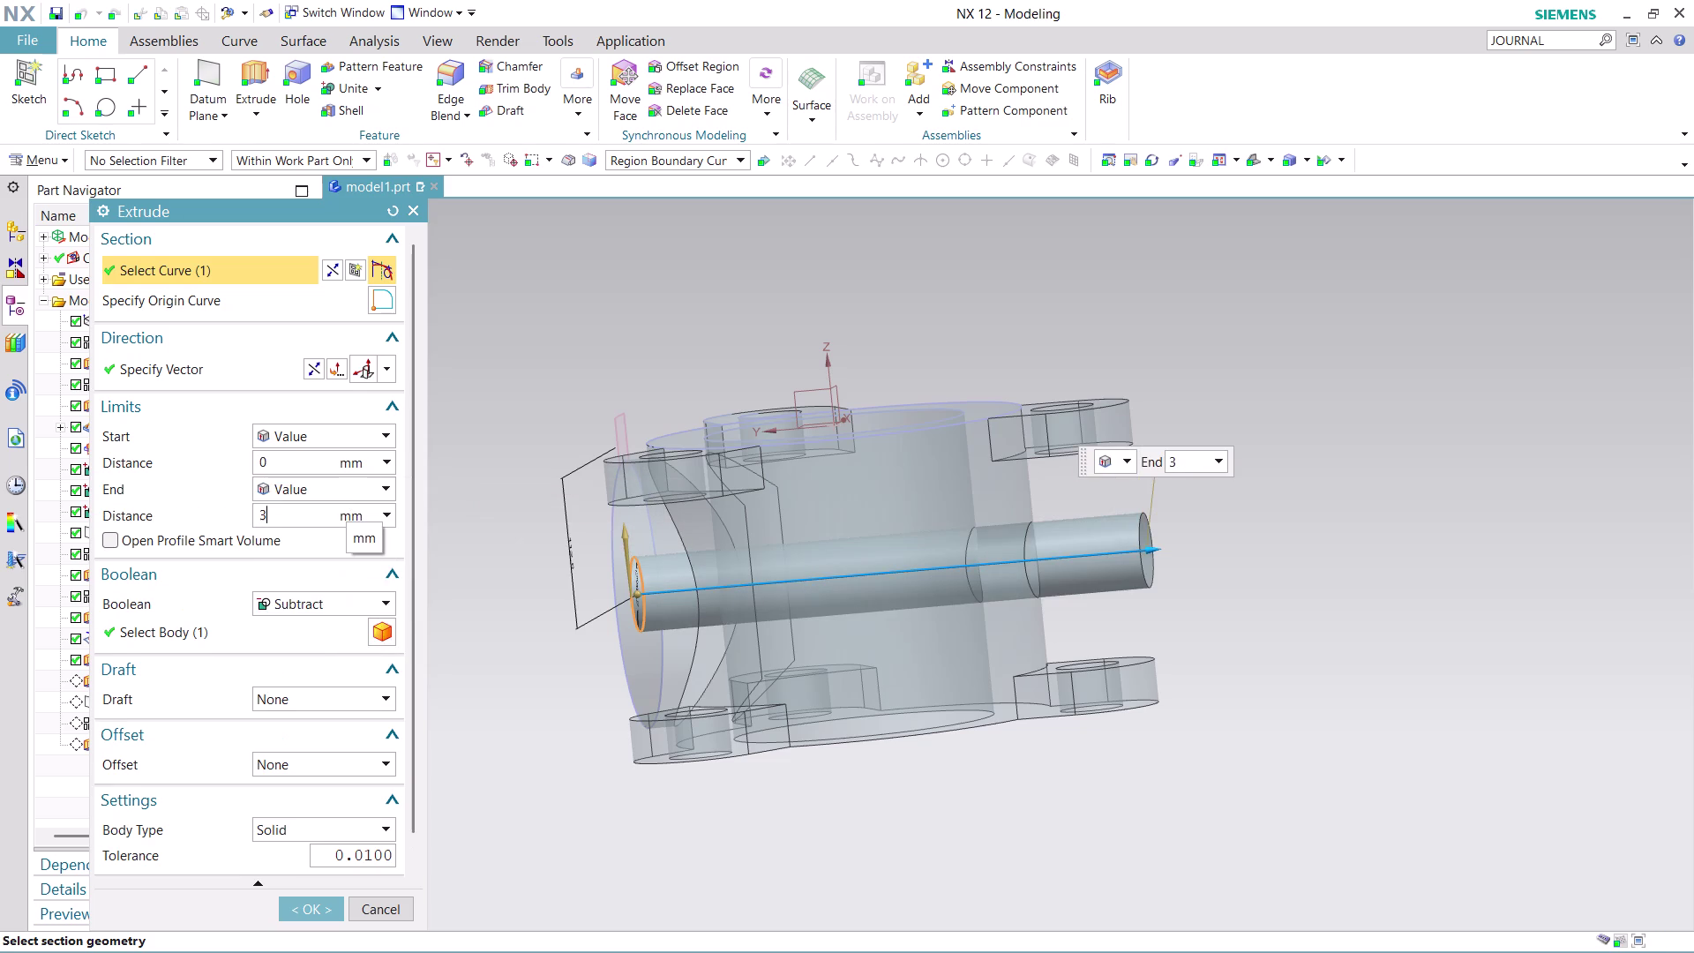
text(10)
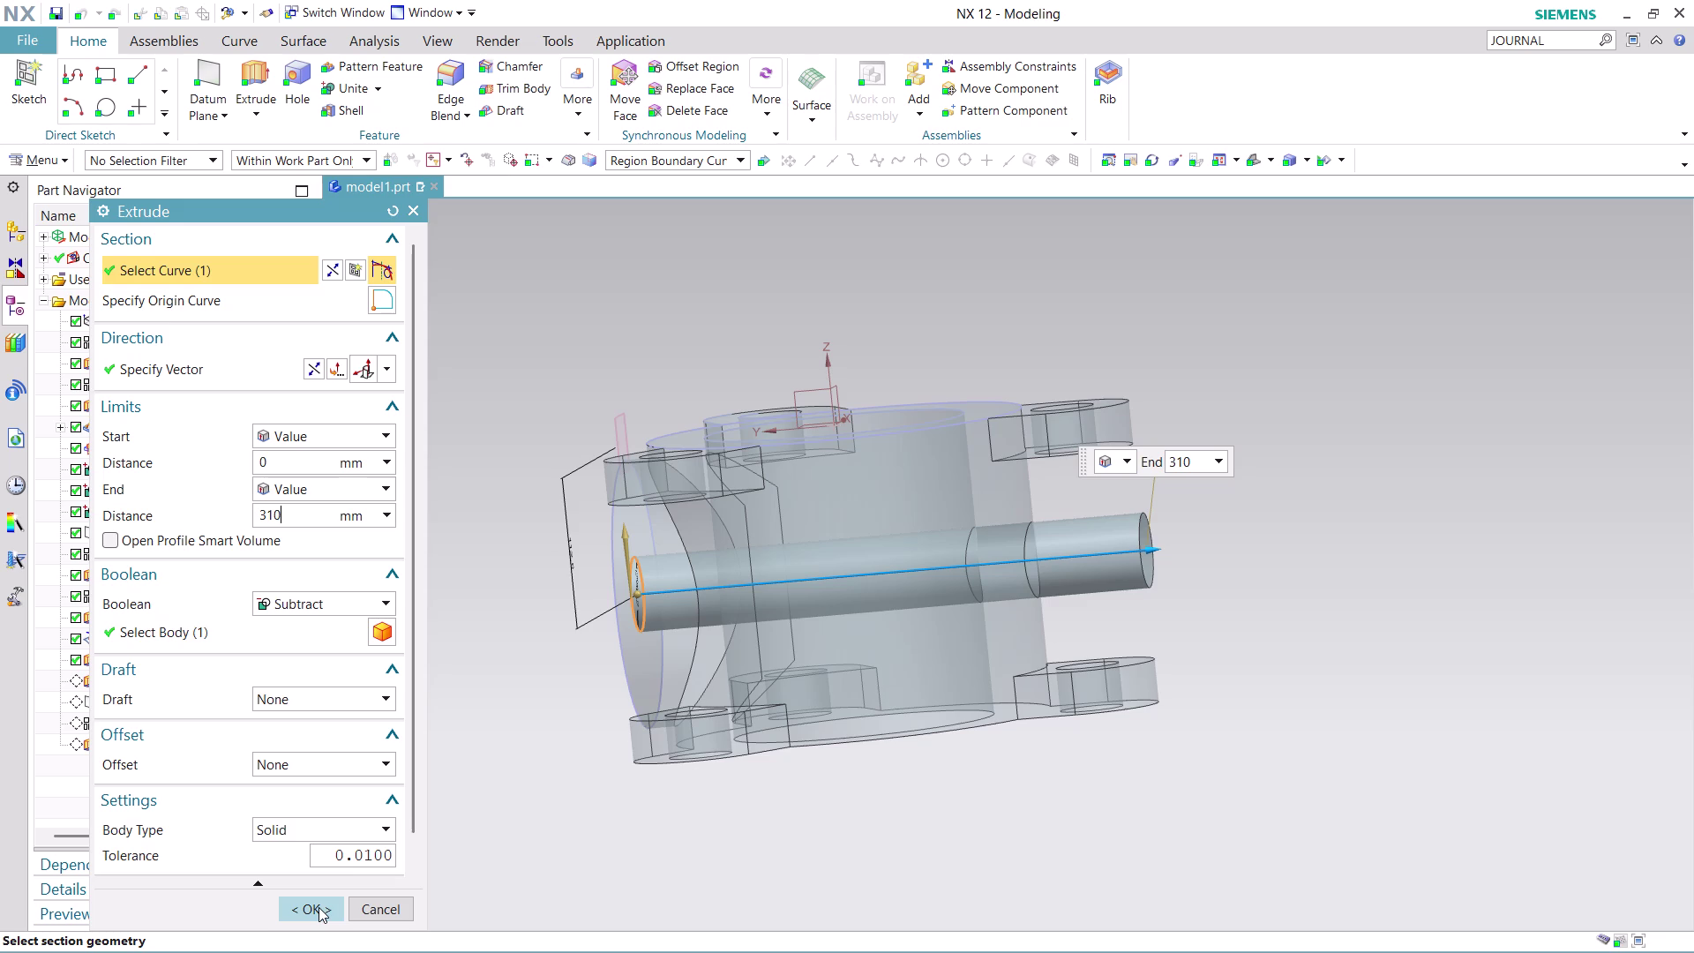
click(319, 907)
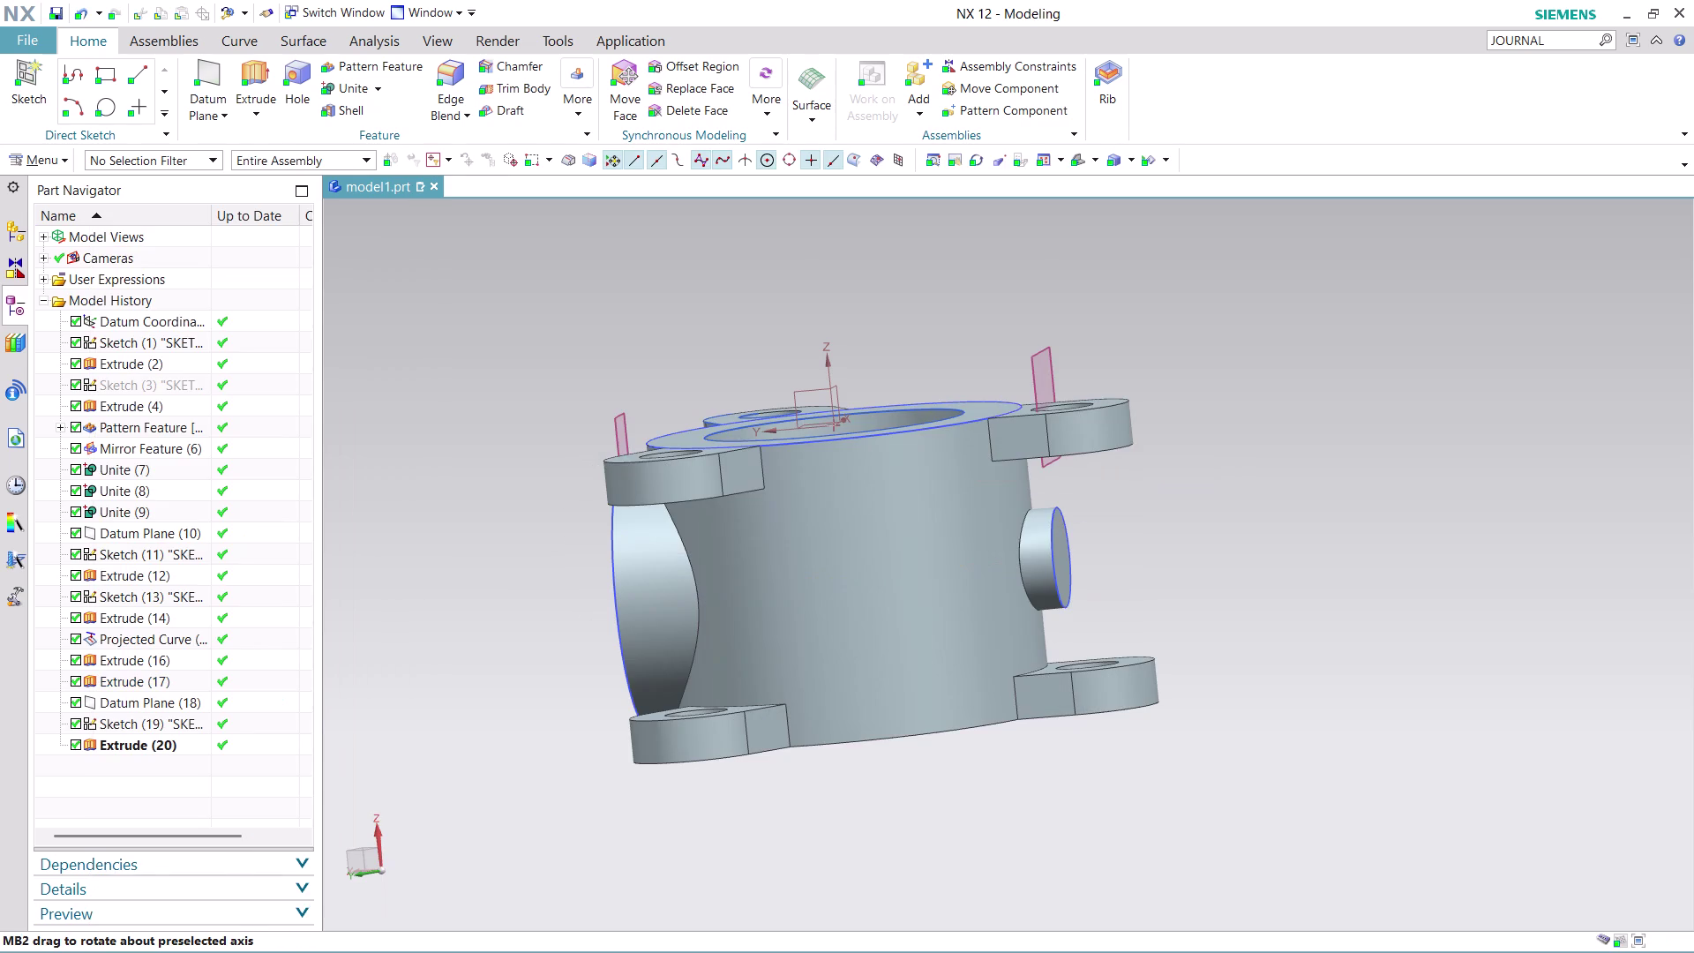
click(142, 679)
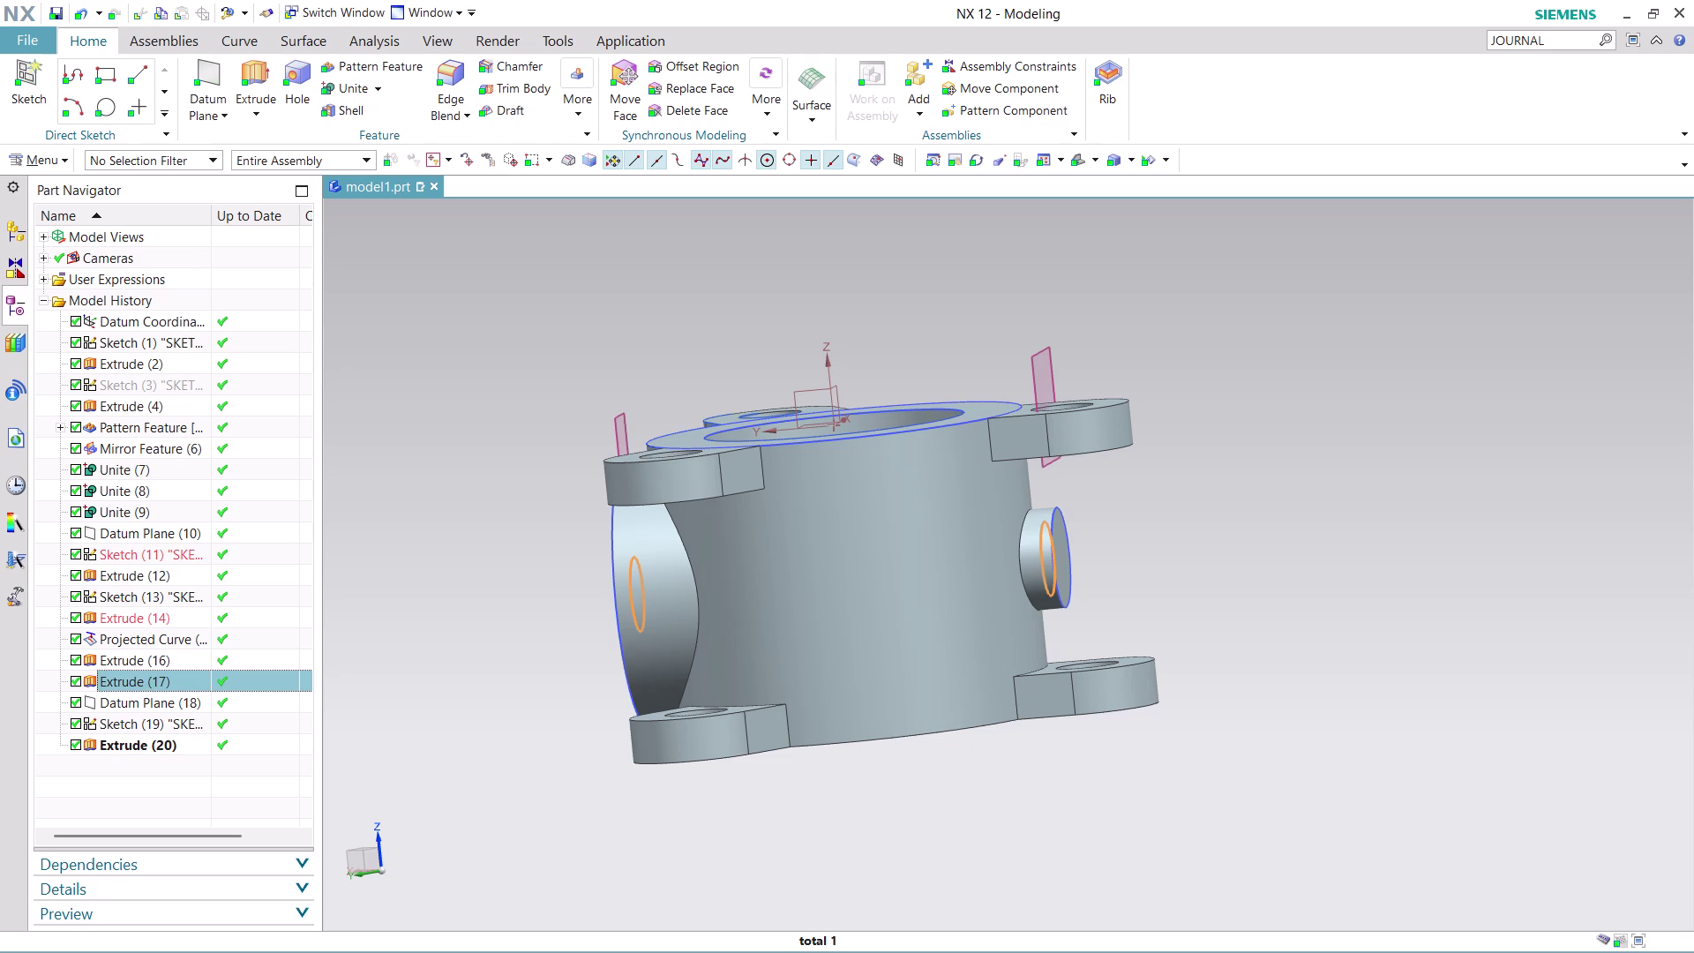
click(411, 449)
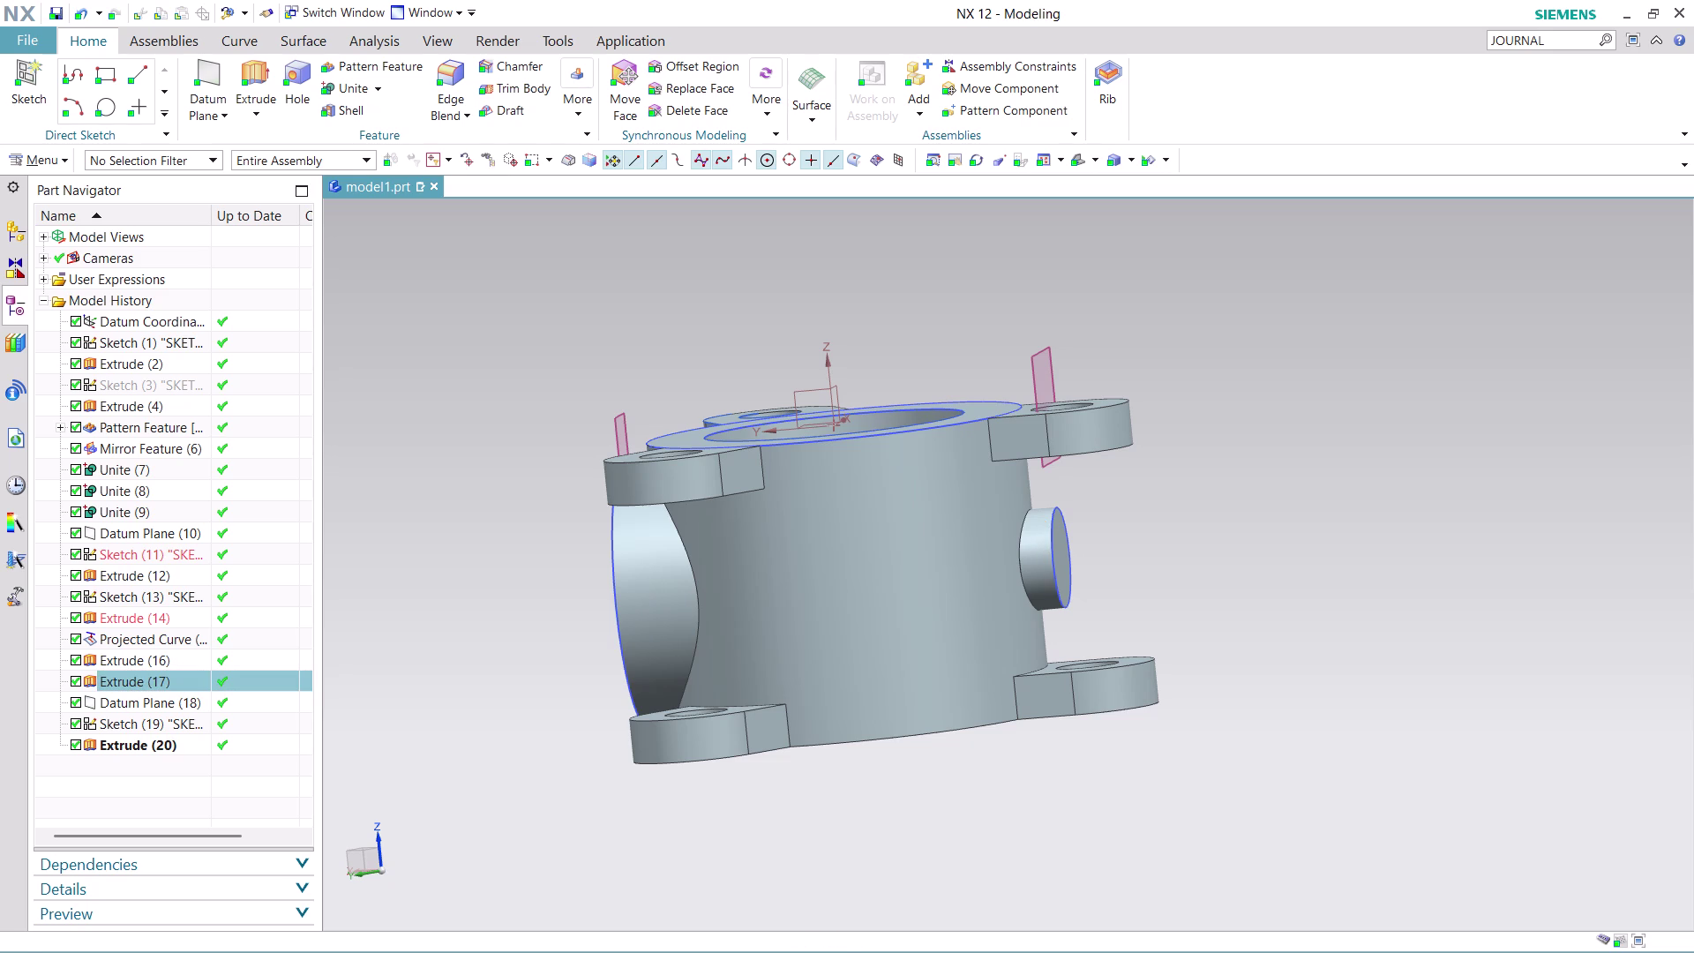
middle_drag(592, 334, 628, 379)
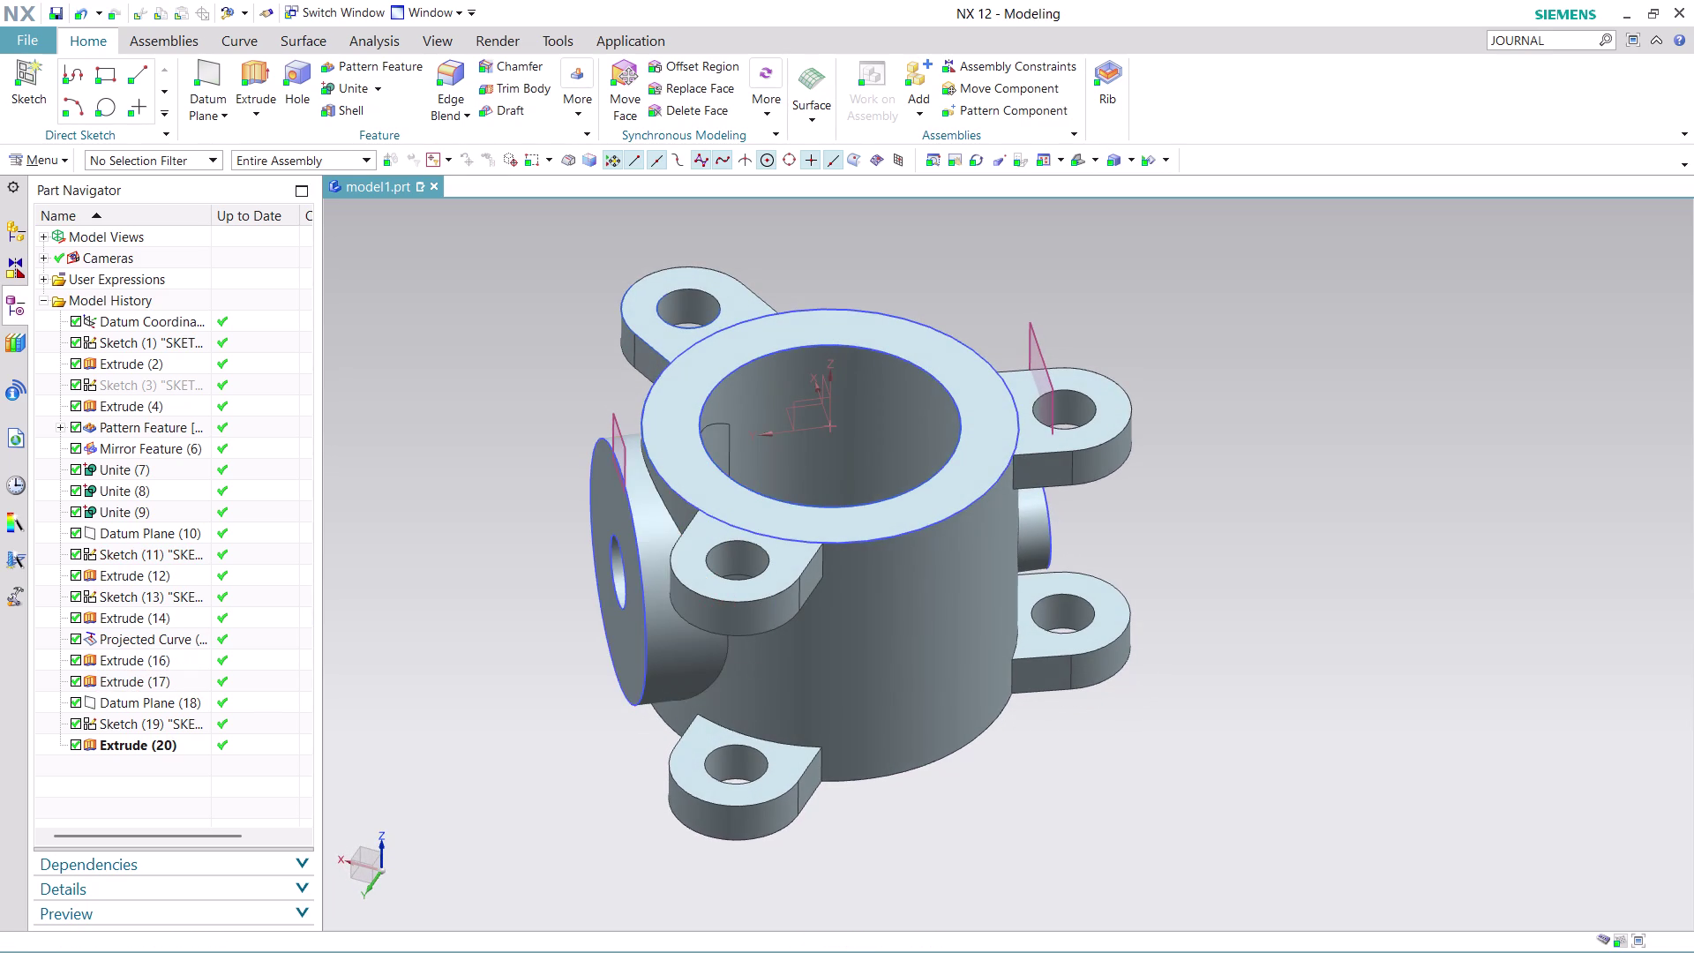
middle_drag(902, 260, 896, 334)
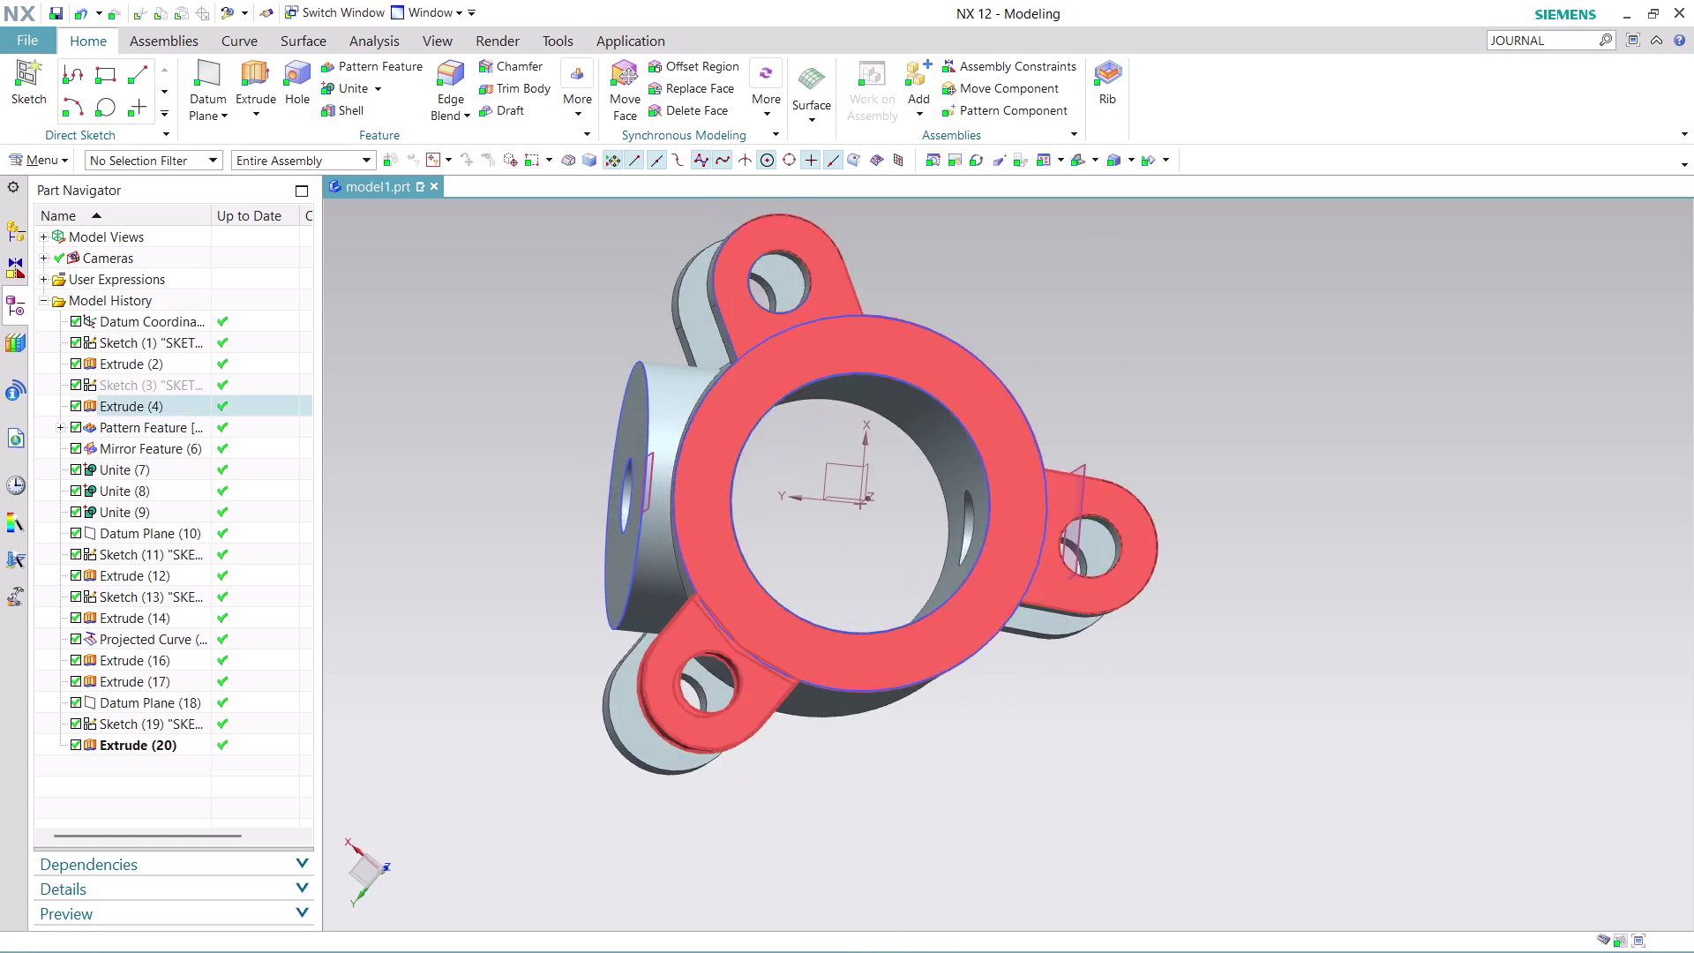
scroll(down, 3)
scroll(up, 3)
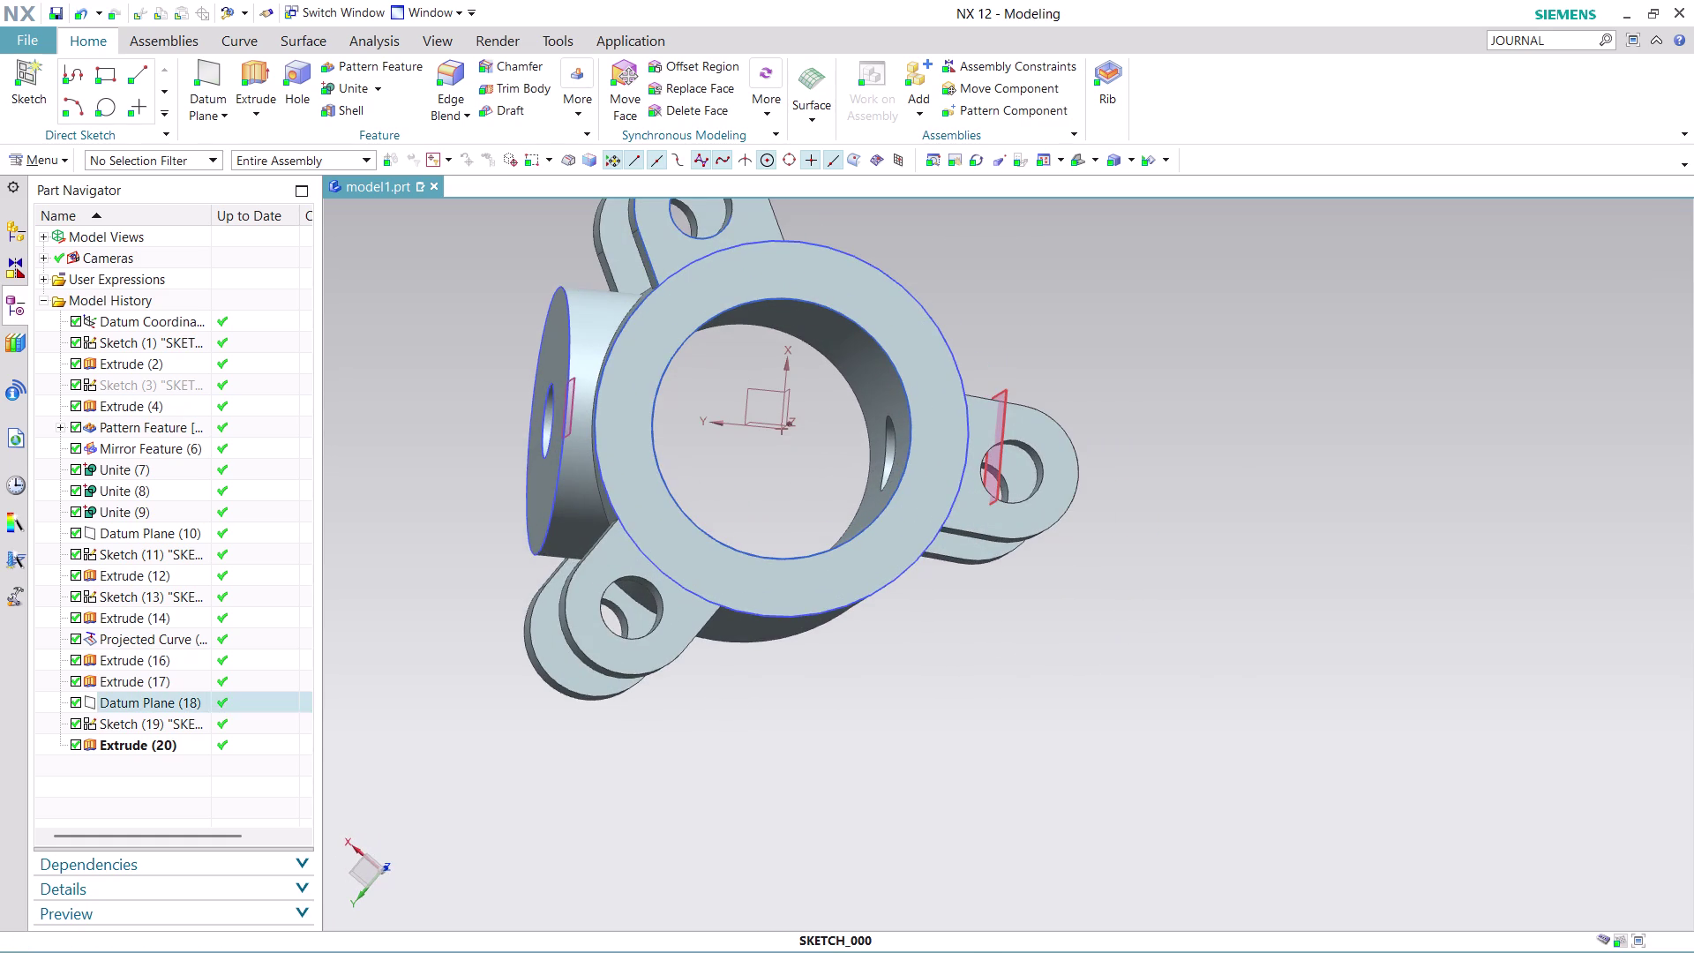
Hide Datum Plane (18), Datum Plane (10) and the datum coordinate system.
right_click(1009, 411)
click(1076, 451)
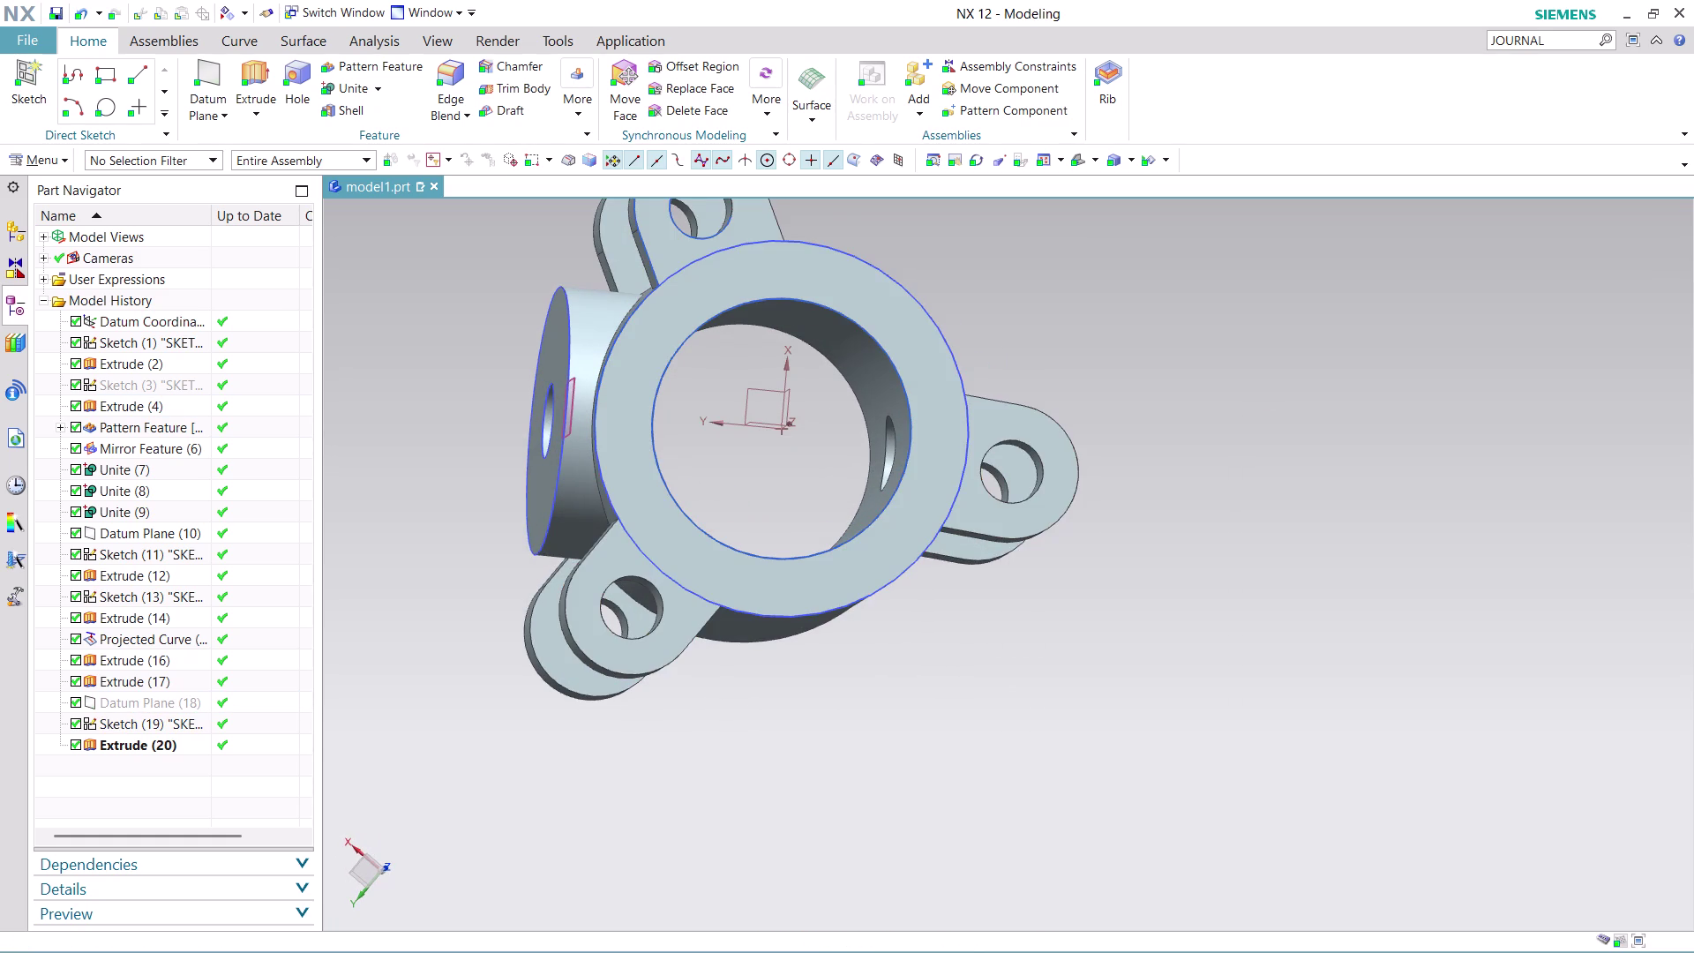
right_click(577, 399)
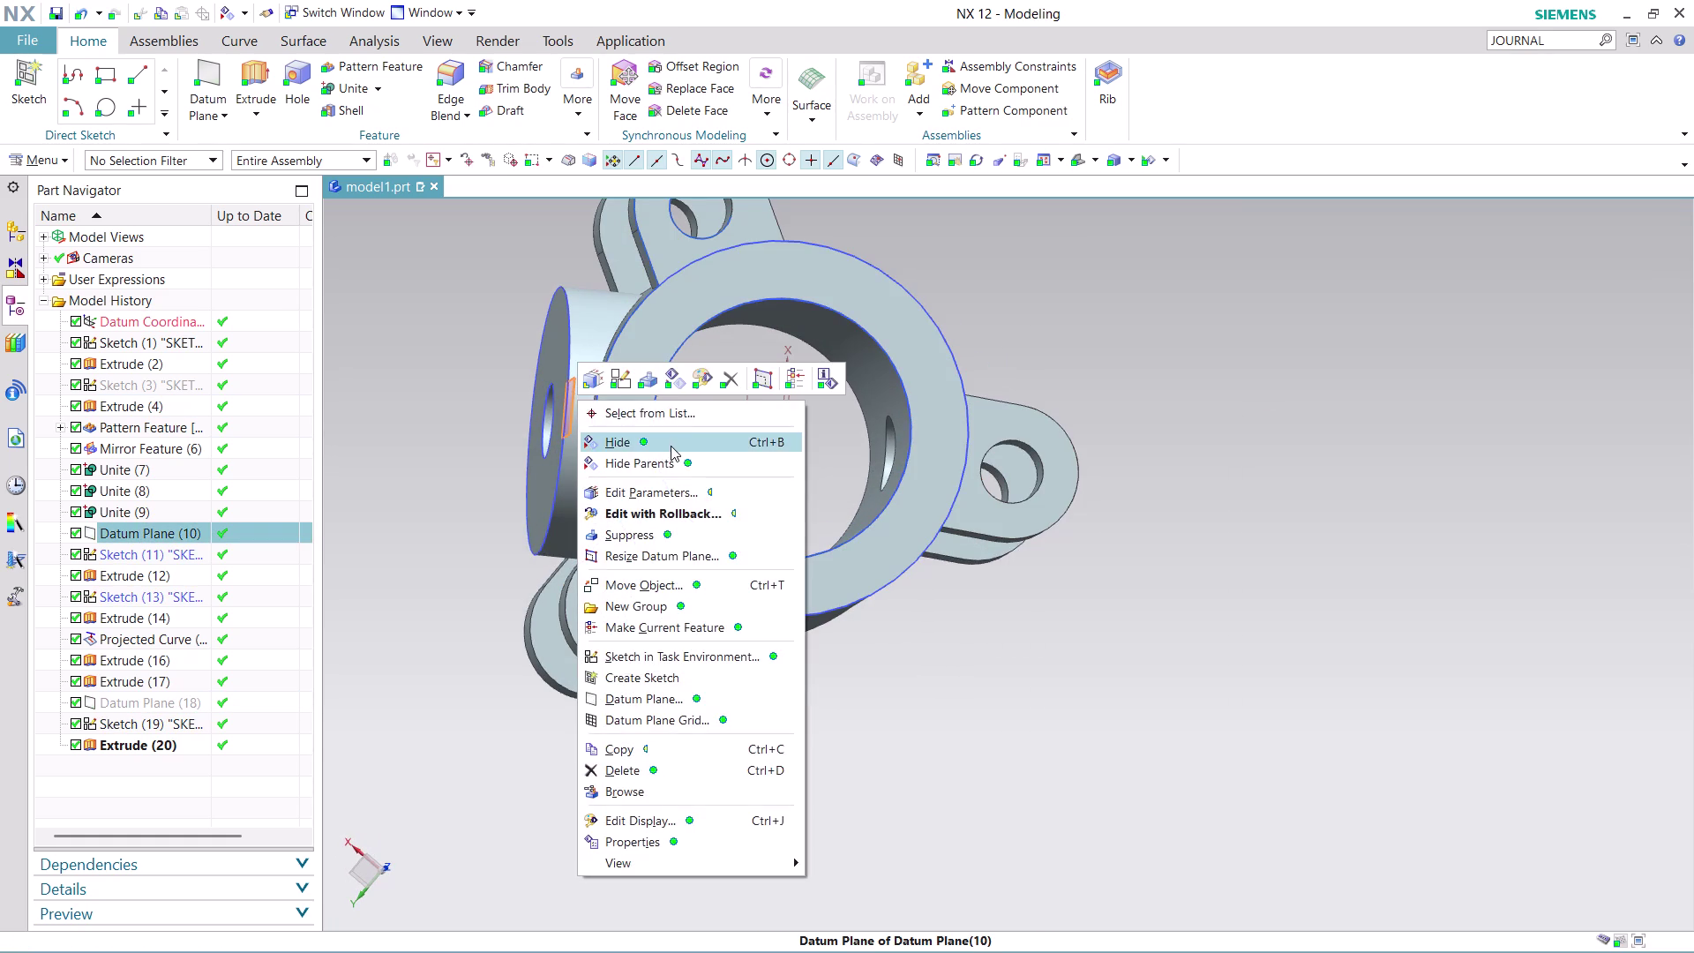
click(670, 445)
scroll(down, 3)
middle_drag(770, 321, 757, 258)
right_click(734, 374)
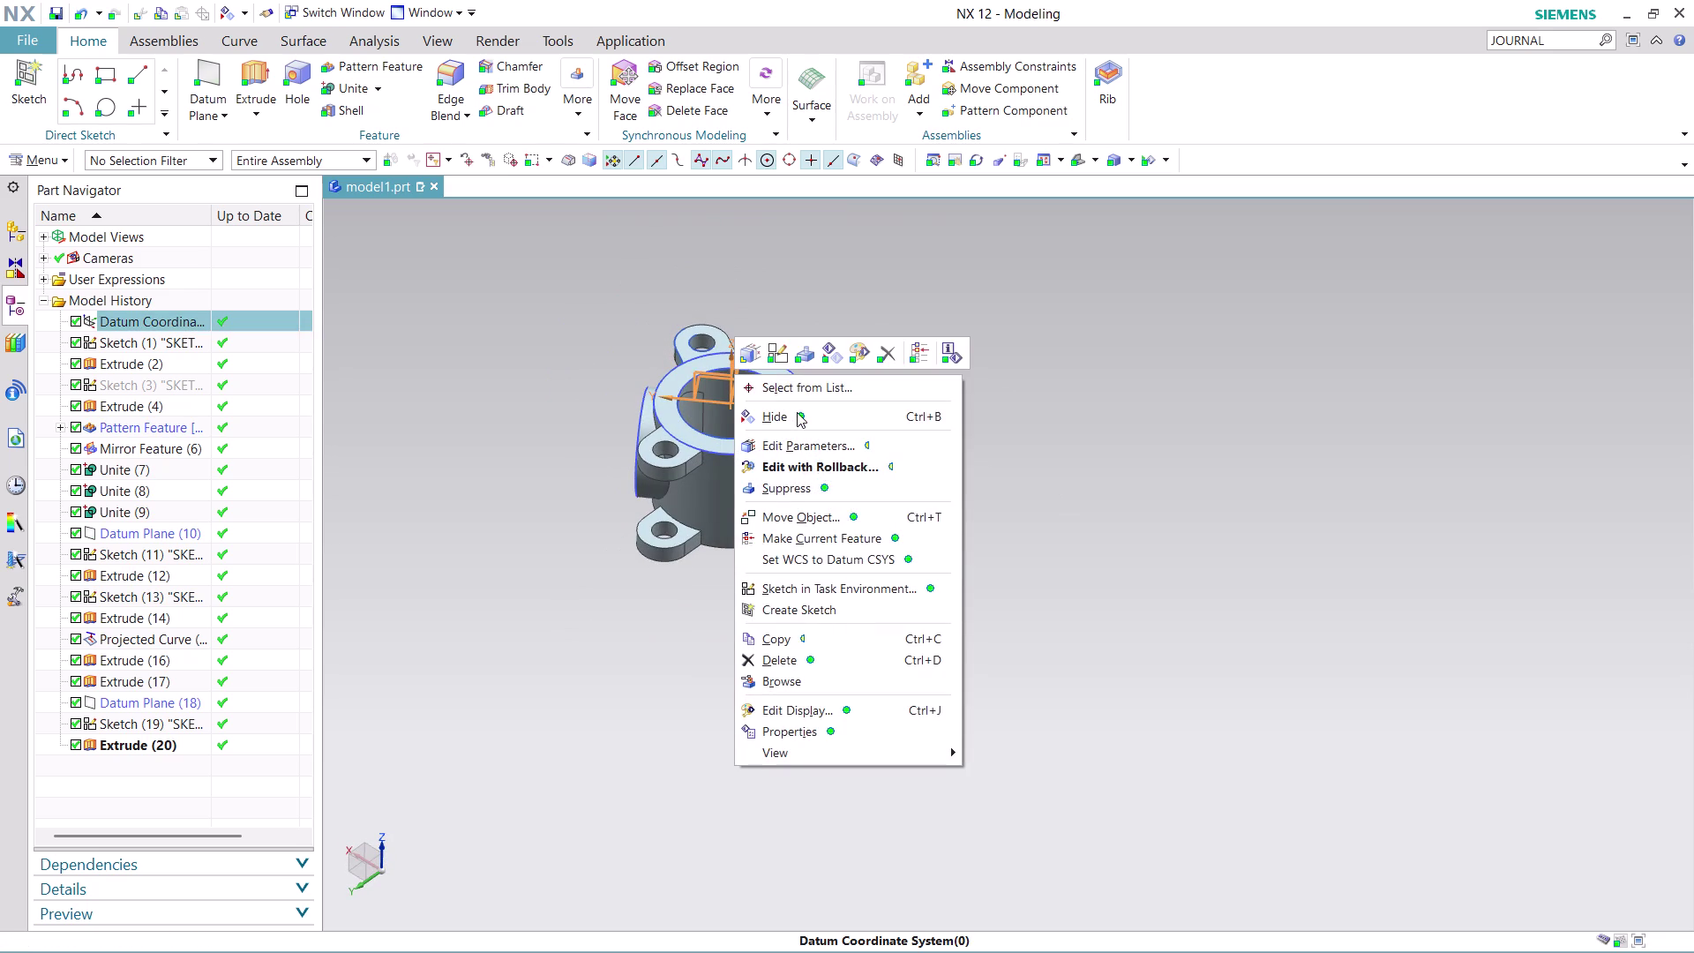
click(797, 412)
scroll(up, 3)
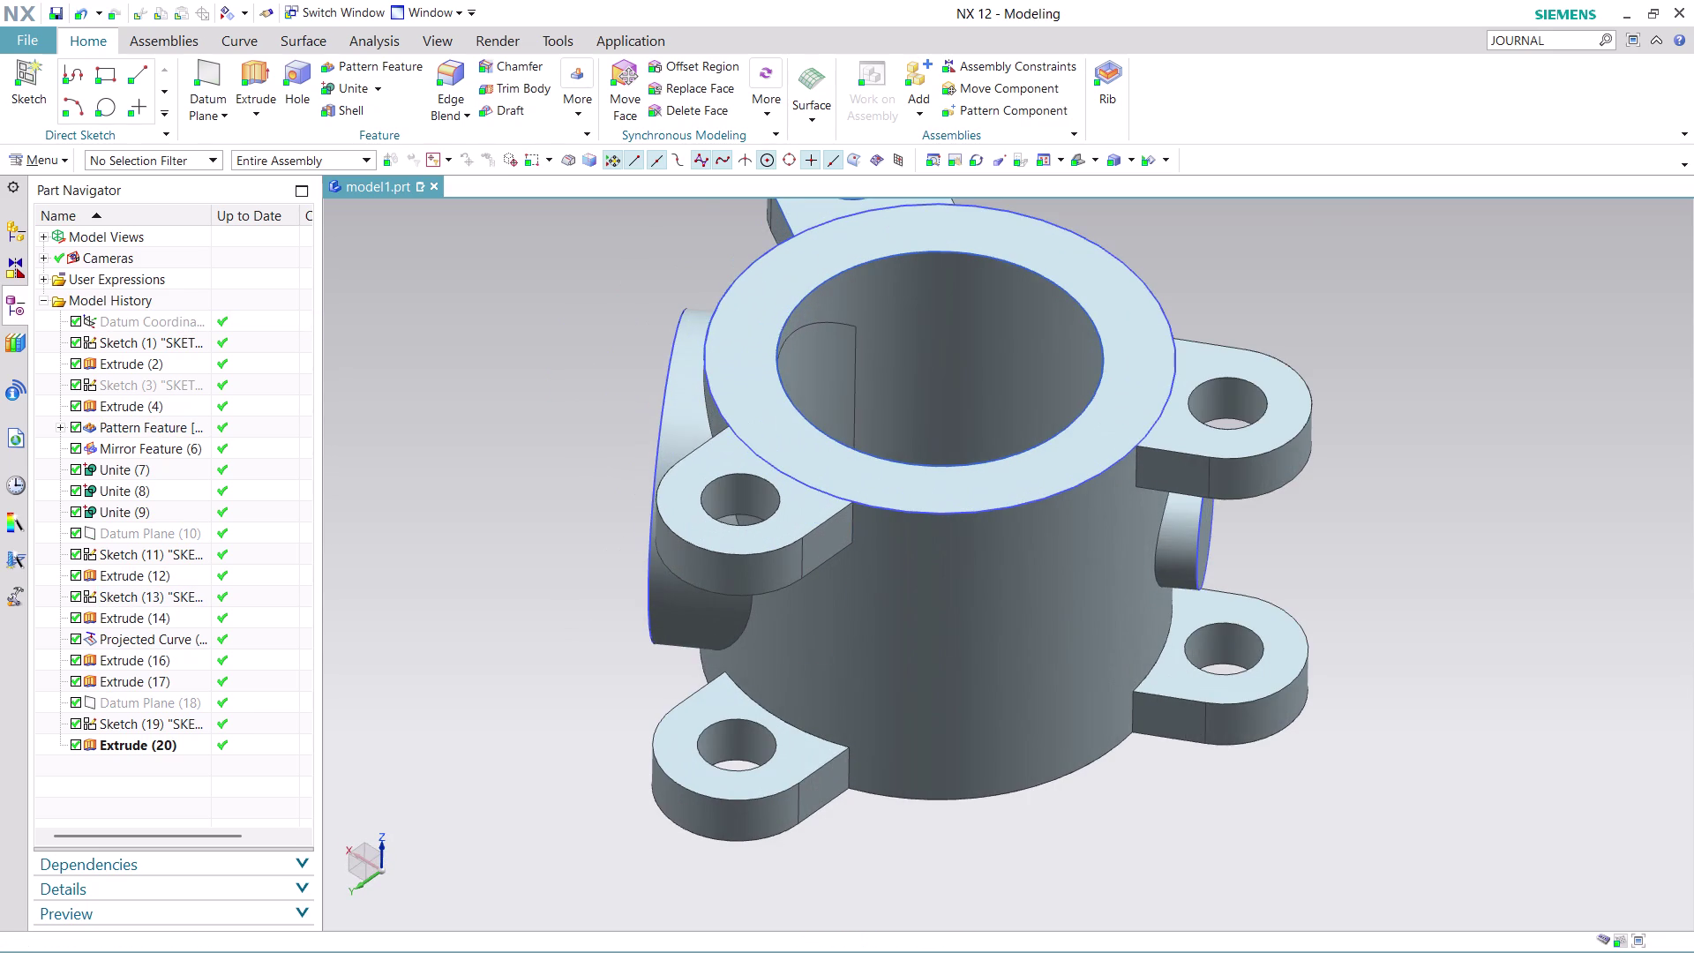
Hide Sketch (13), Sketch (1), the projected curve and Sketch (19).
right_click(655, 438)
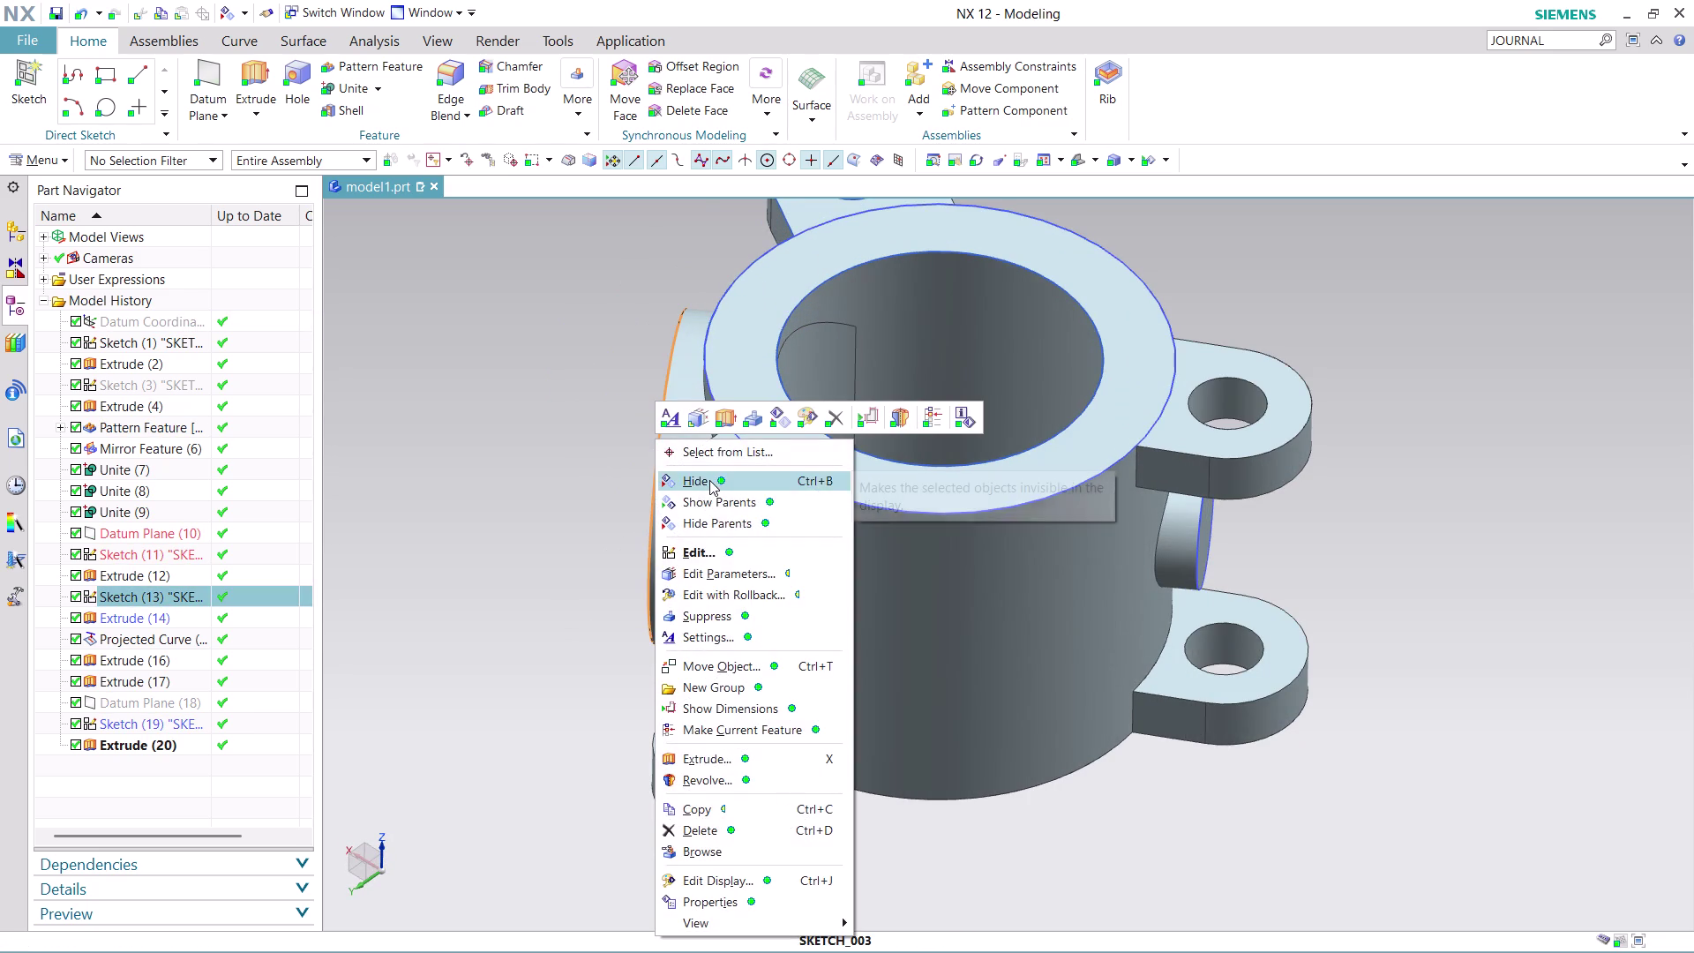
click(709, 480)
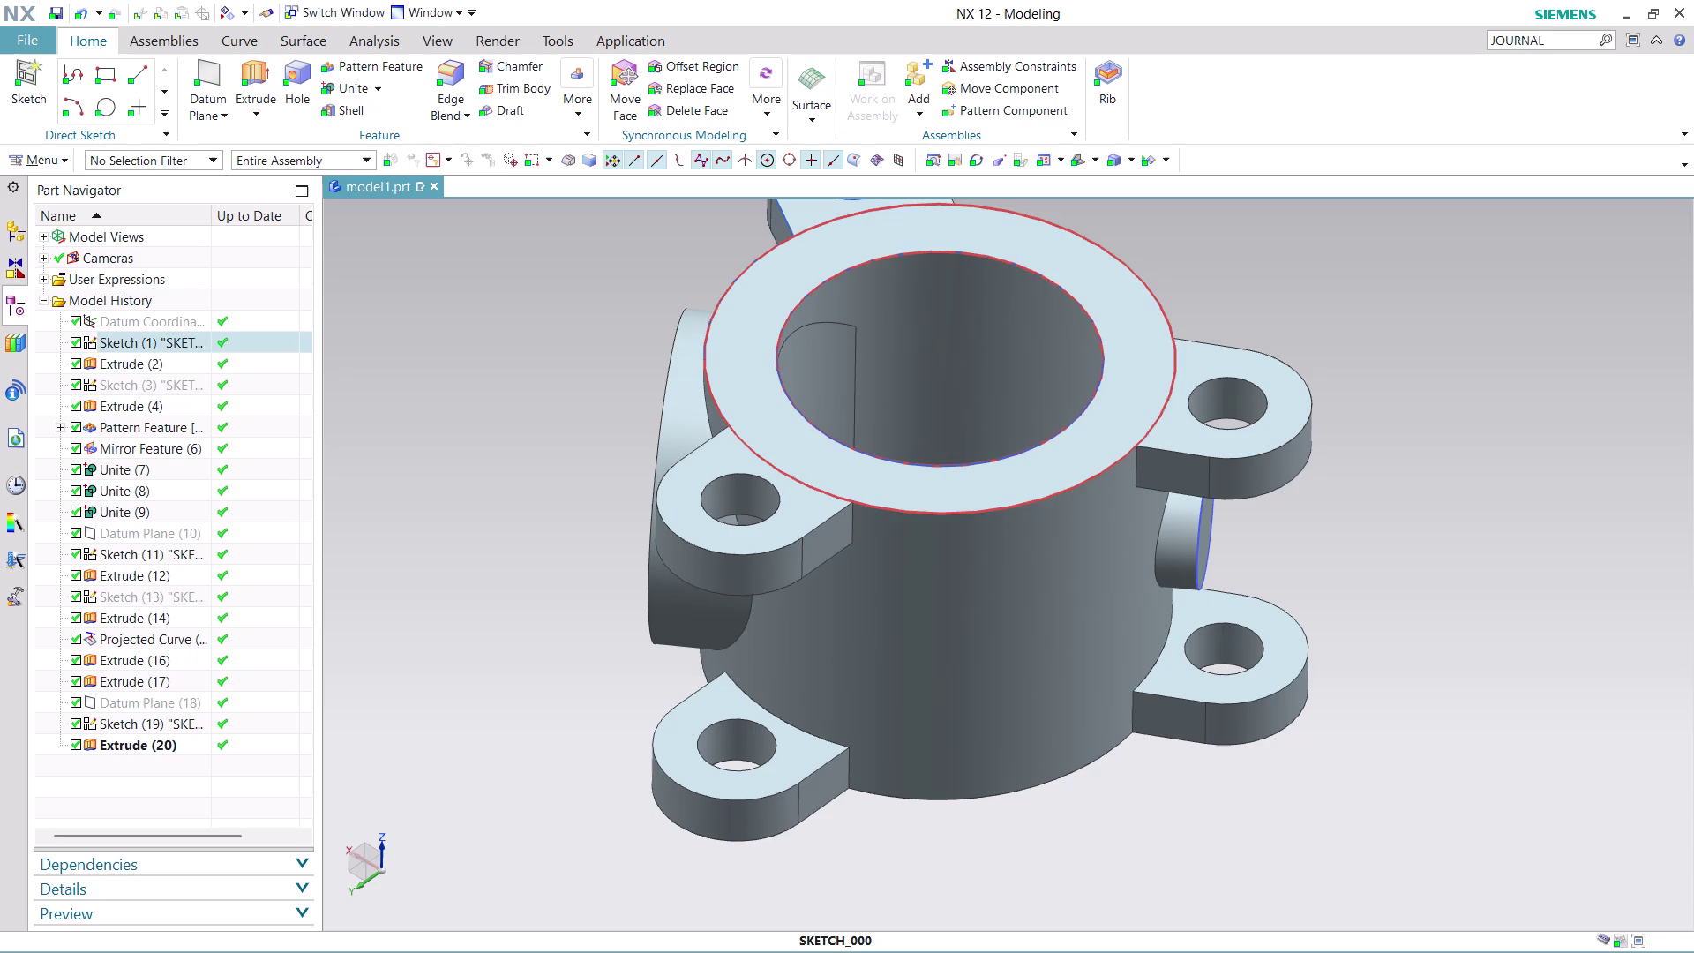
right_click(914, 509)
click(1010, 98)
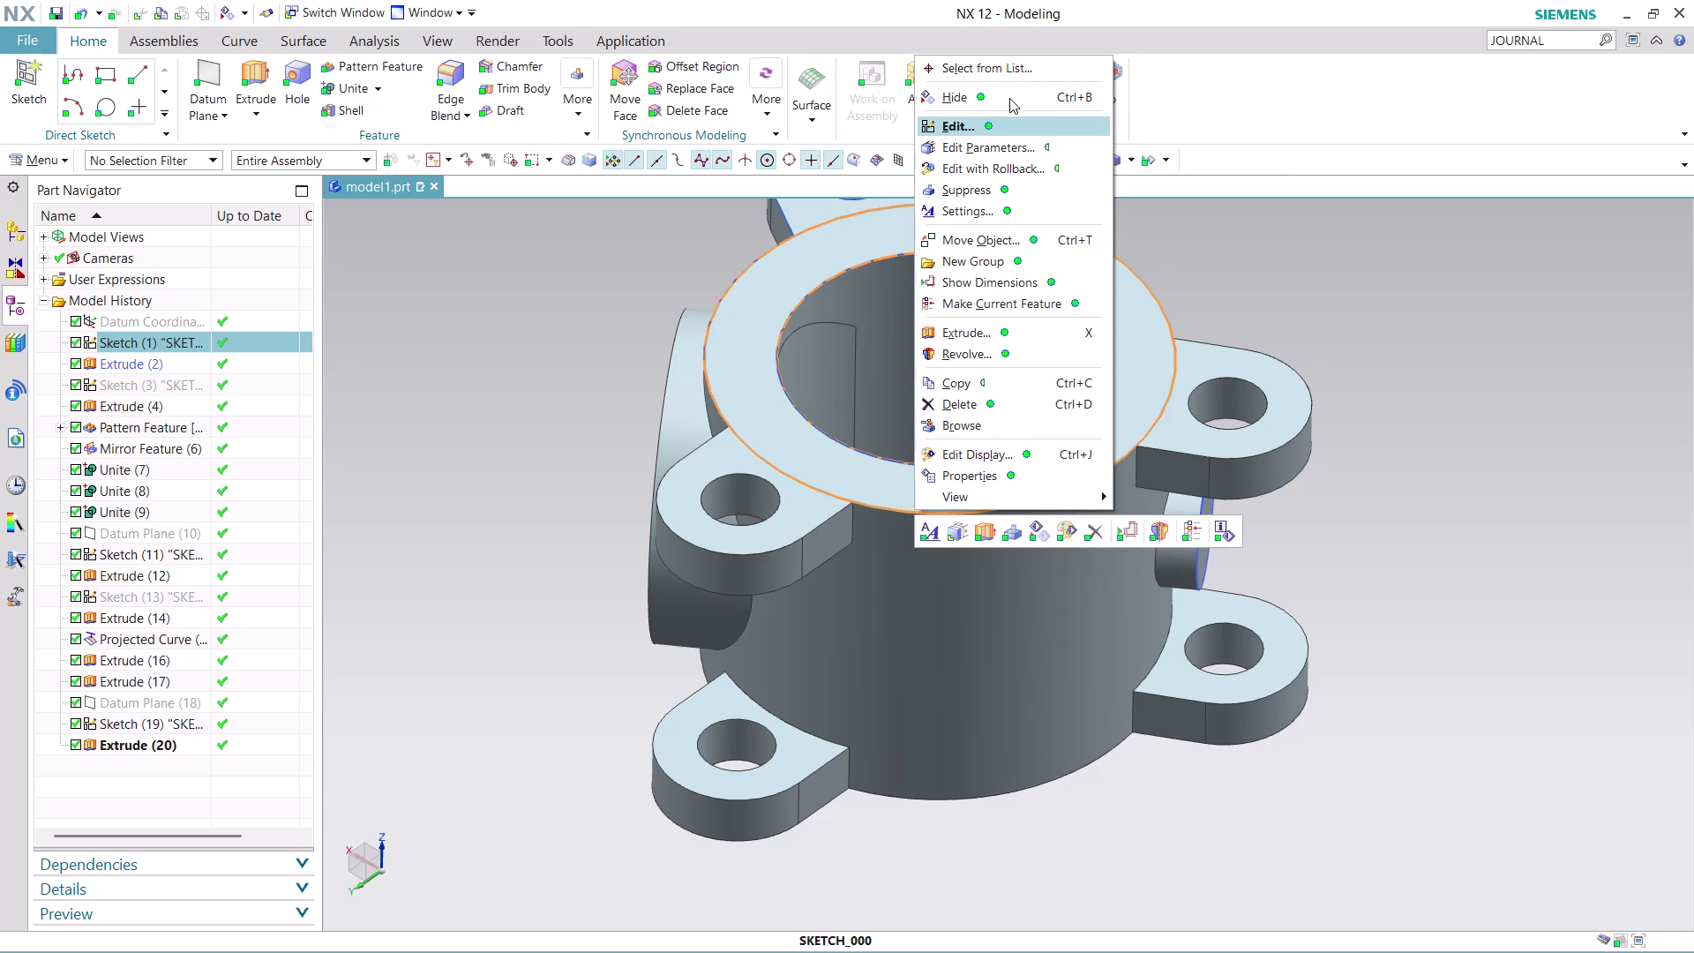
scroll(down, 3)
scroll(up, 3)
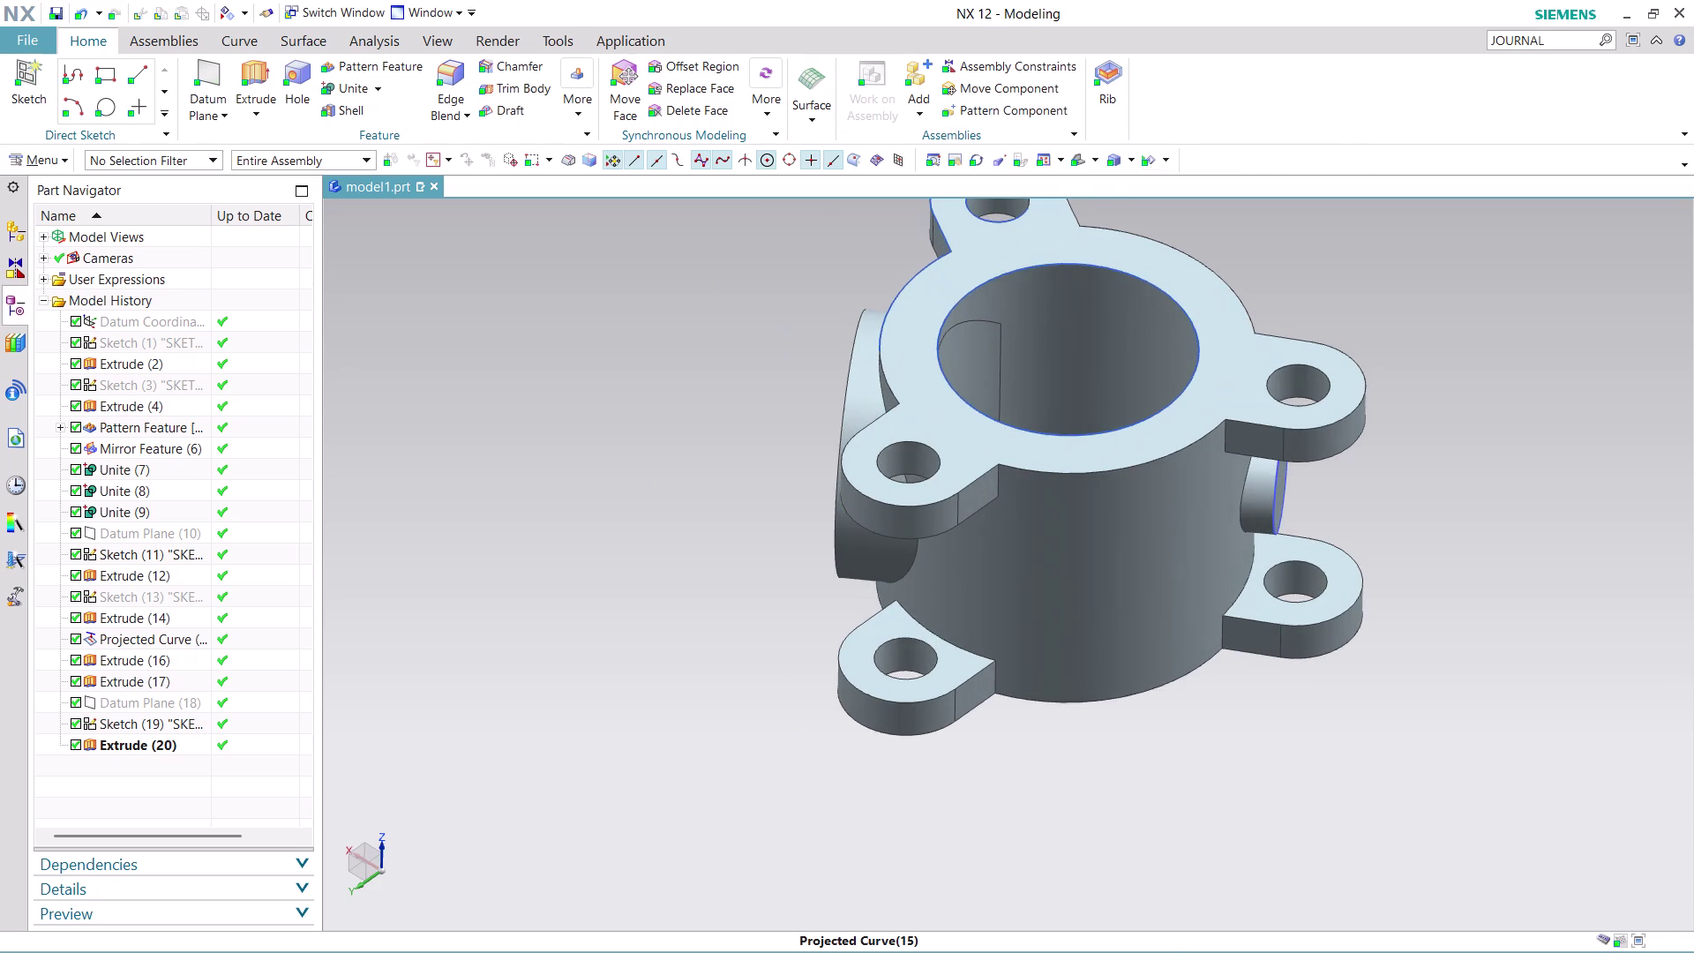
right_click(961, 307)
click(1031, 345)
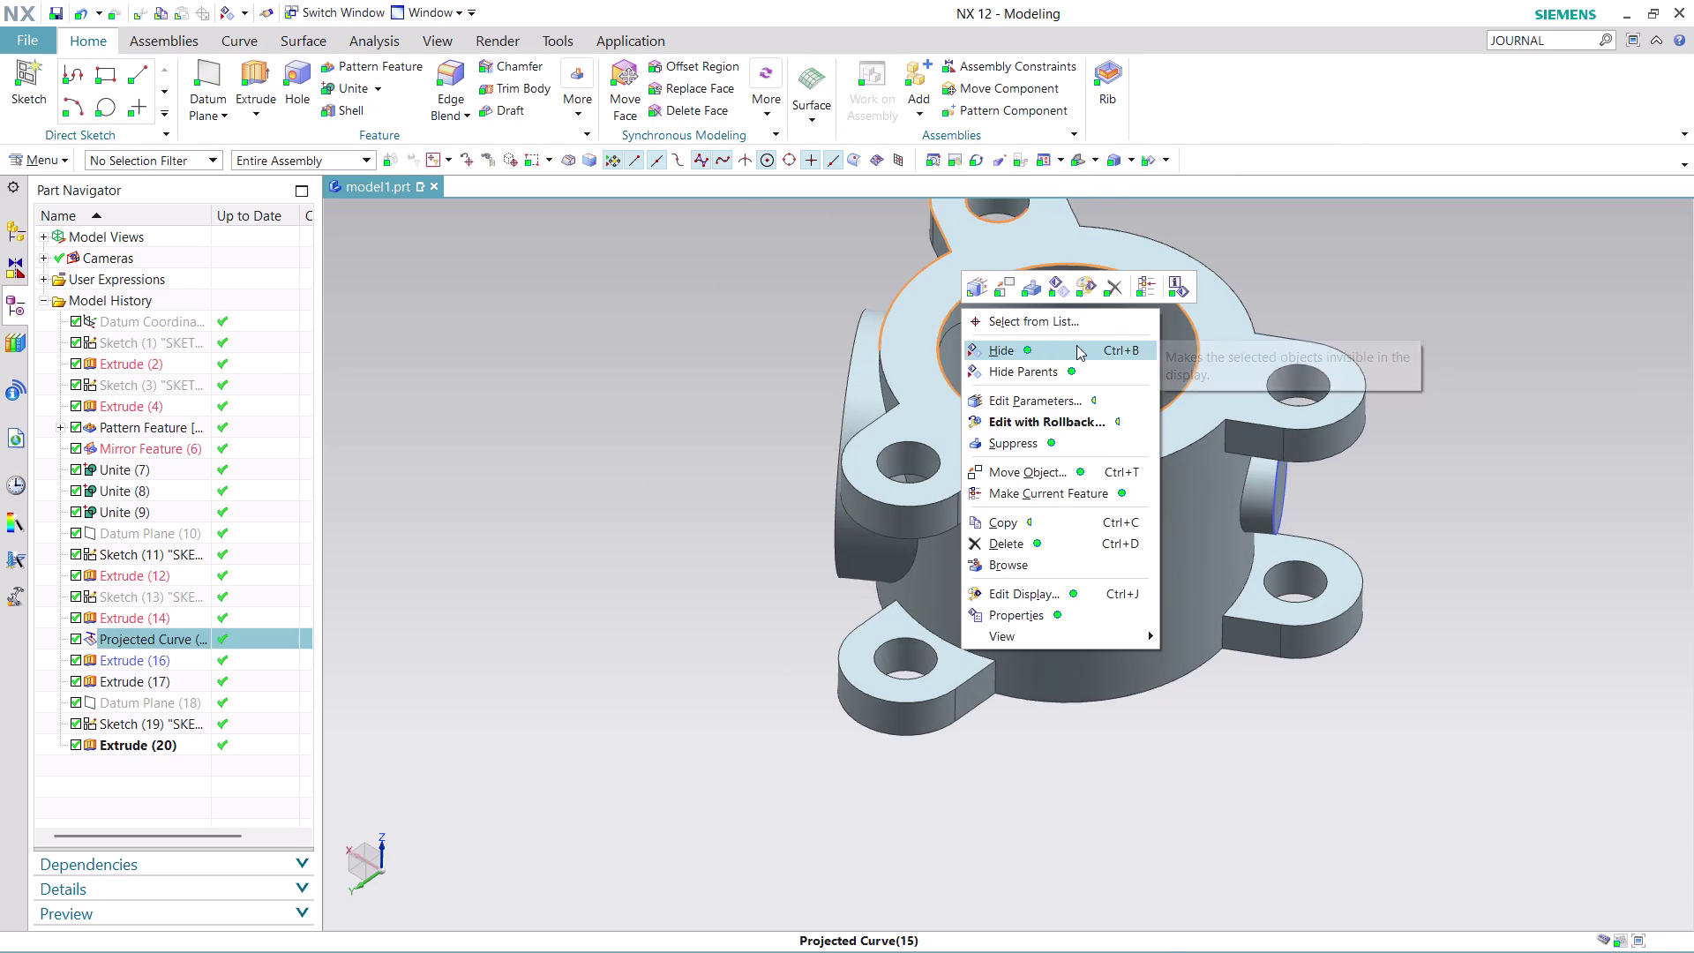
scroll(down, 3)
scroll(up, 3)
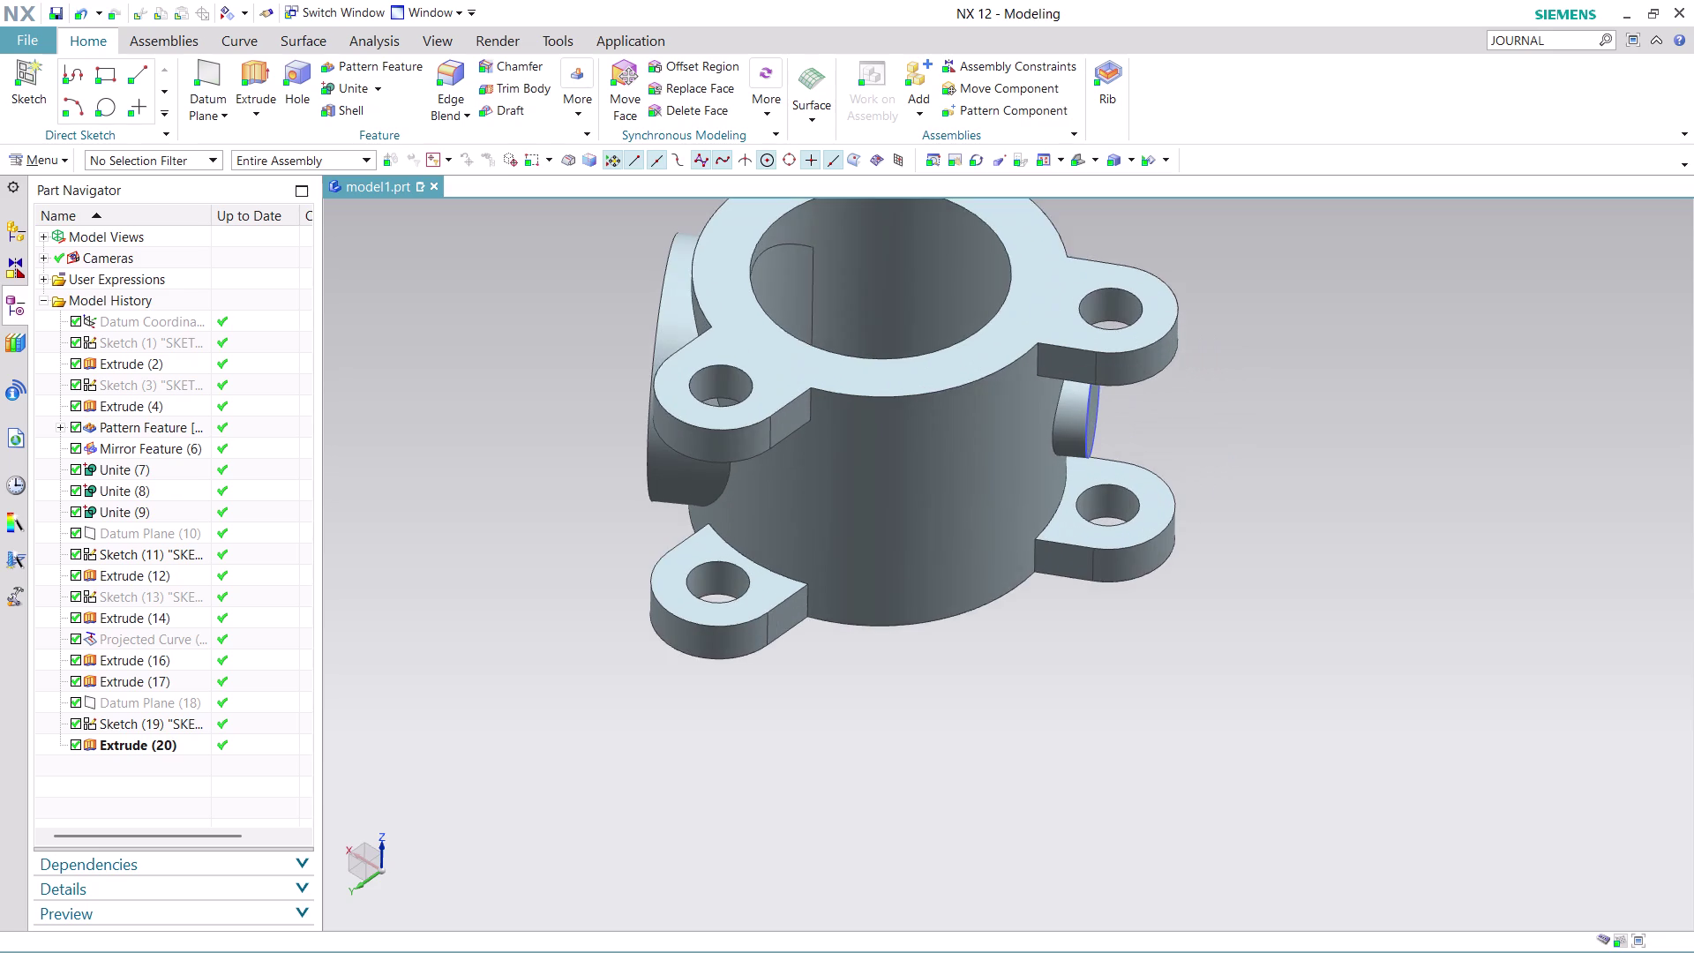
right_click(1081, 417)
click(1143, 459)
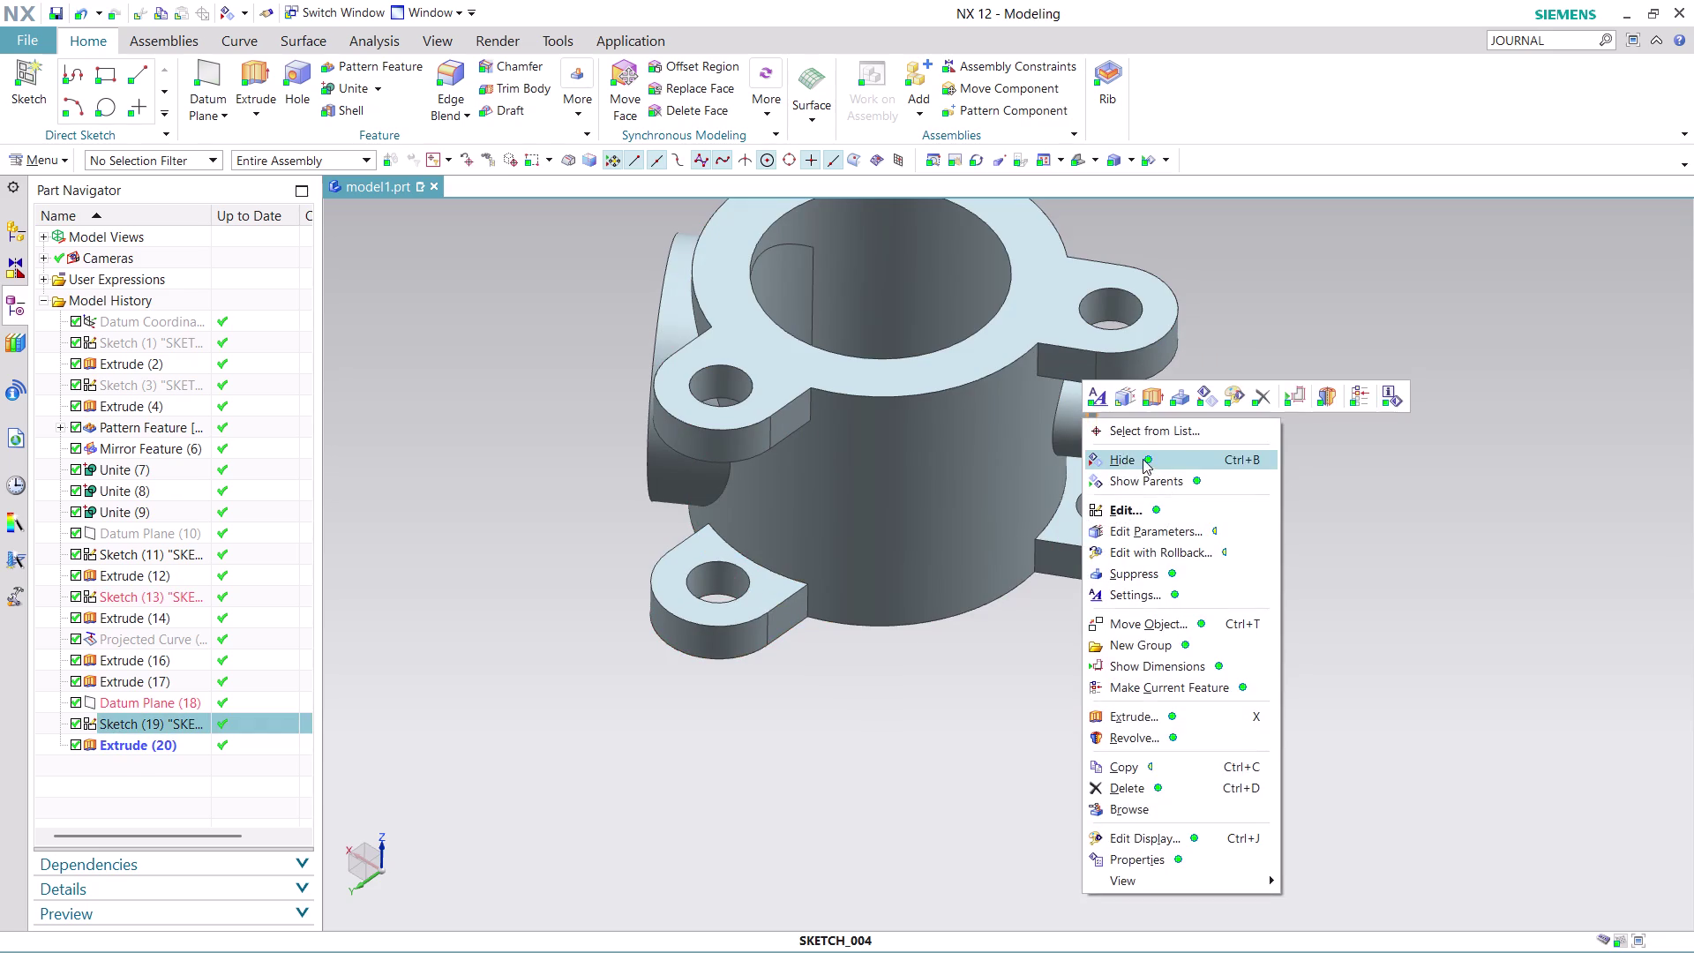
scroll(down, 3)
middle_drag(1203, 322, 924, 345)
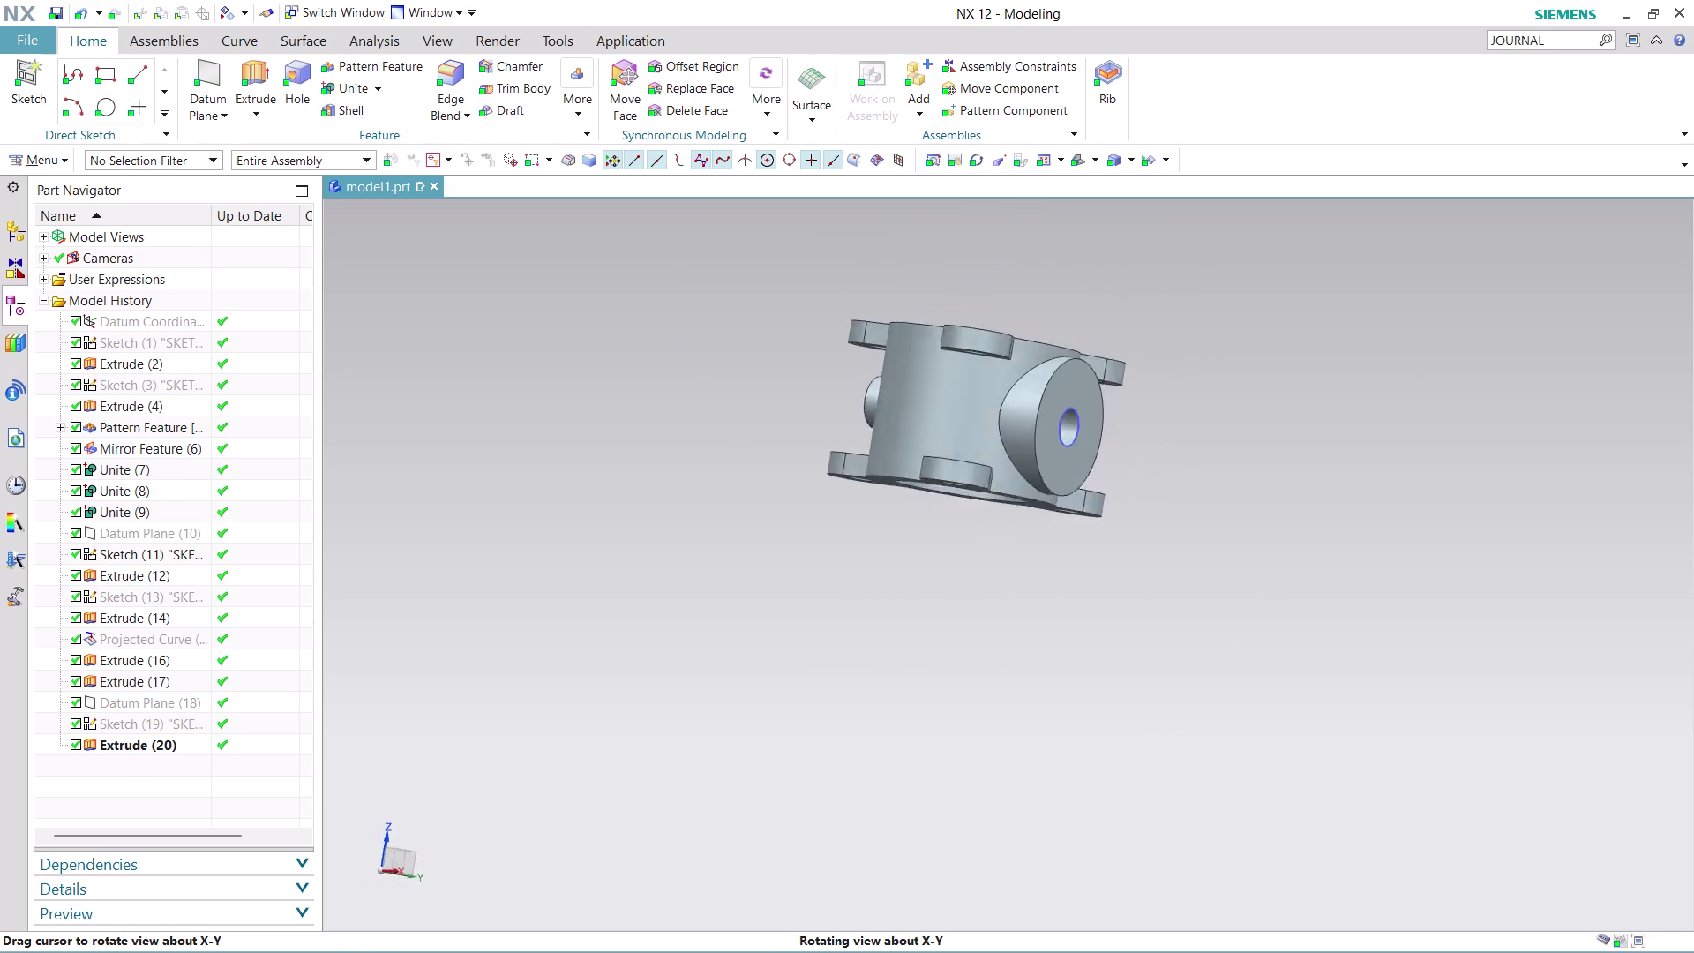
middle_drag(924, 344, 812, 366)
scroll(up, 3)
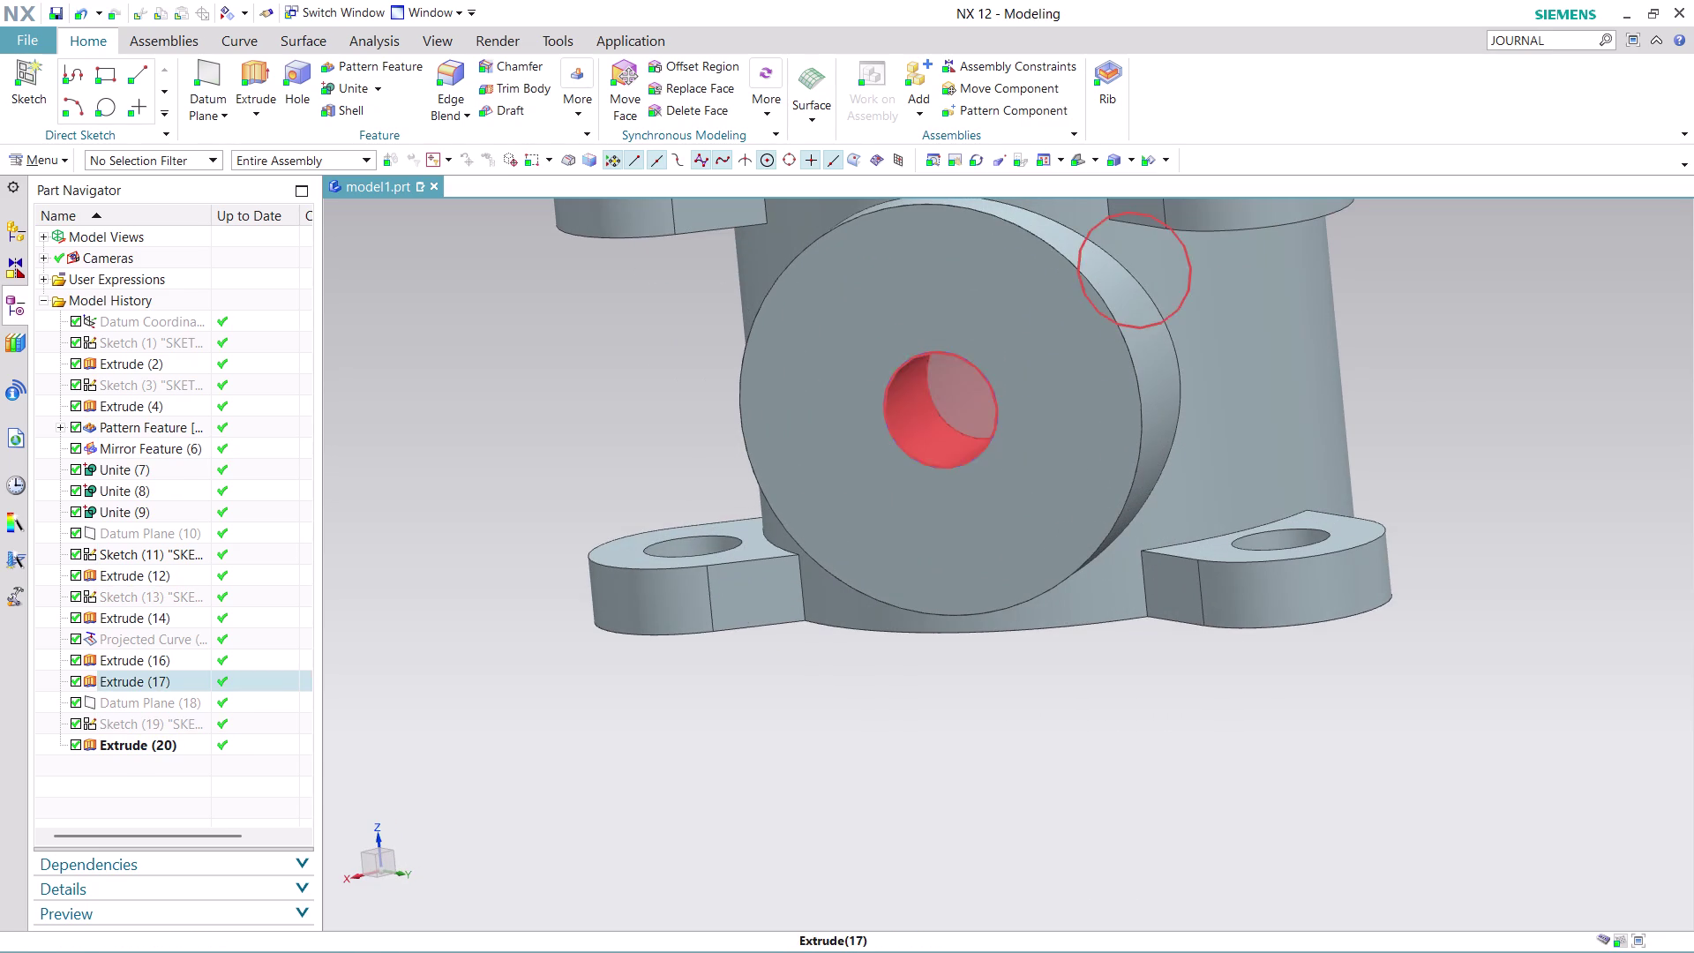
right_click(901, 362)
click(990, 402)
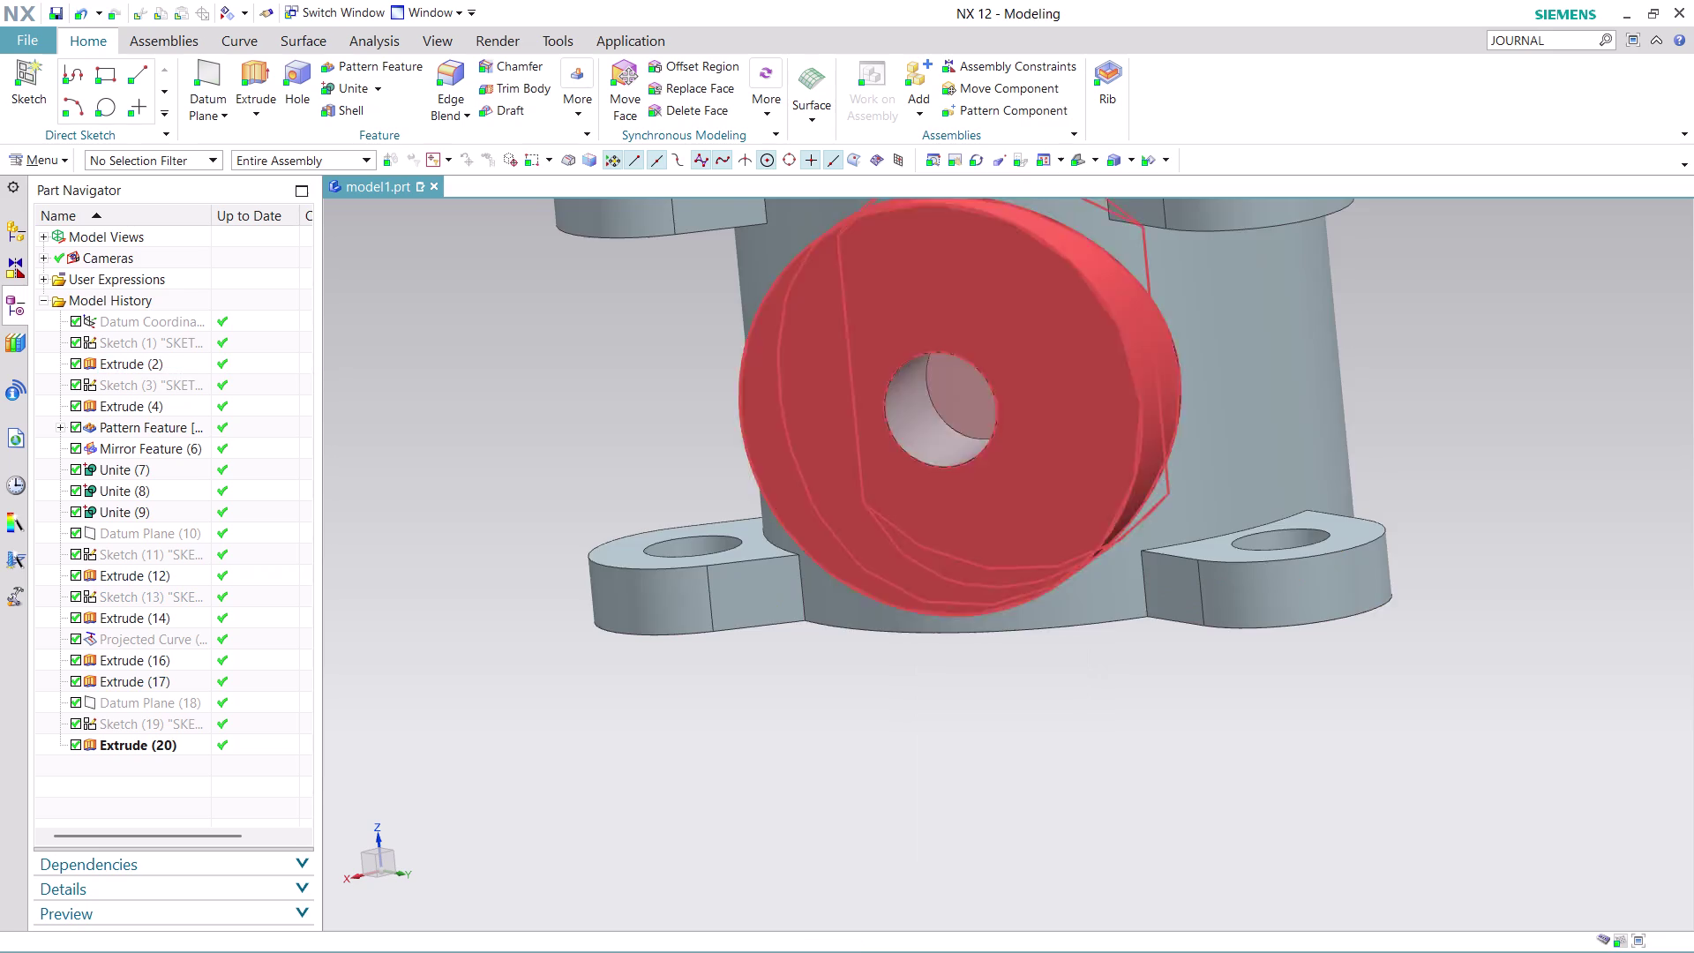
scroll(down, 3)
scroll(up, 3)
middle_drag(975, 251, 984, 303)
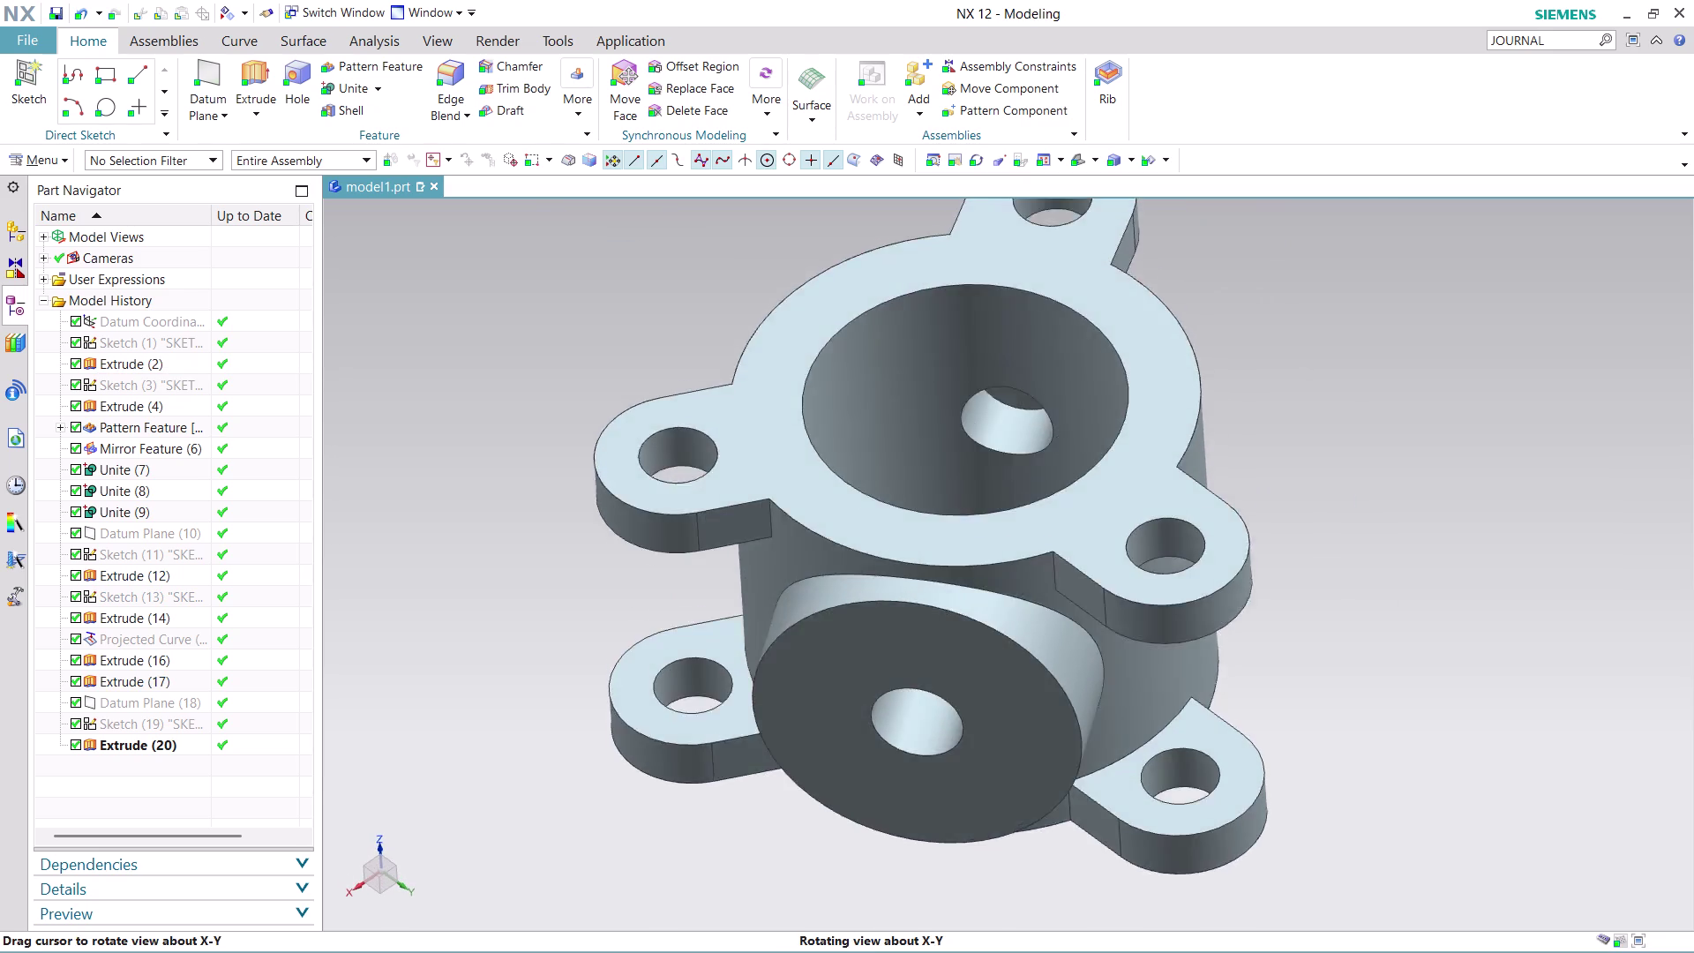
middle_drag(984, 303, 983, 314)
scroll(down, 3)
scroll(up, 3)
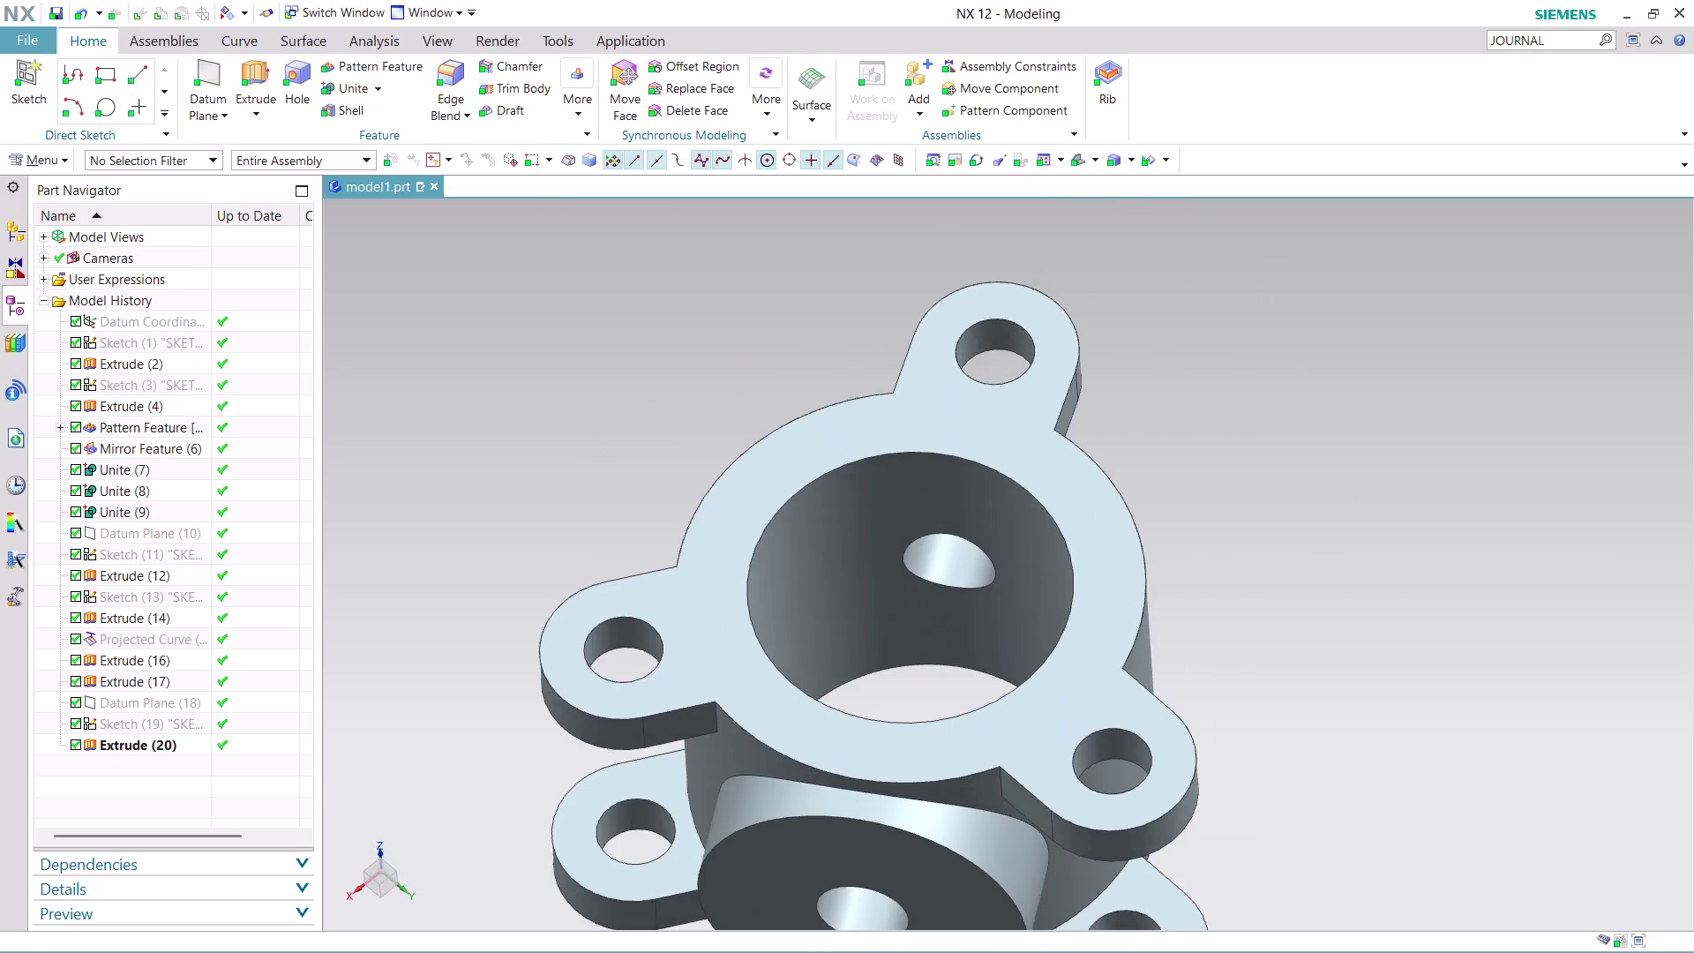
scroll(down, 3)
middle_drag(1190, 492, 1104, 410)
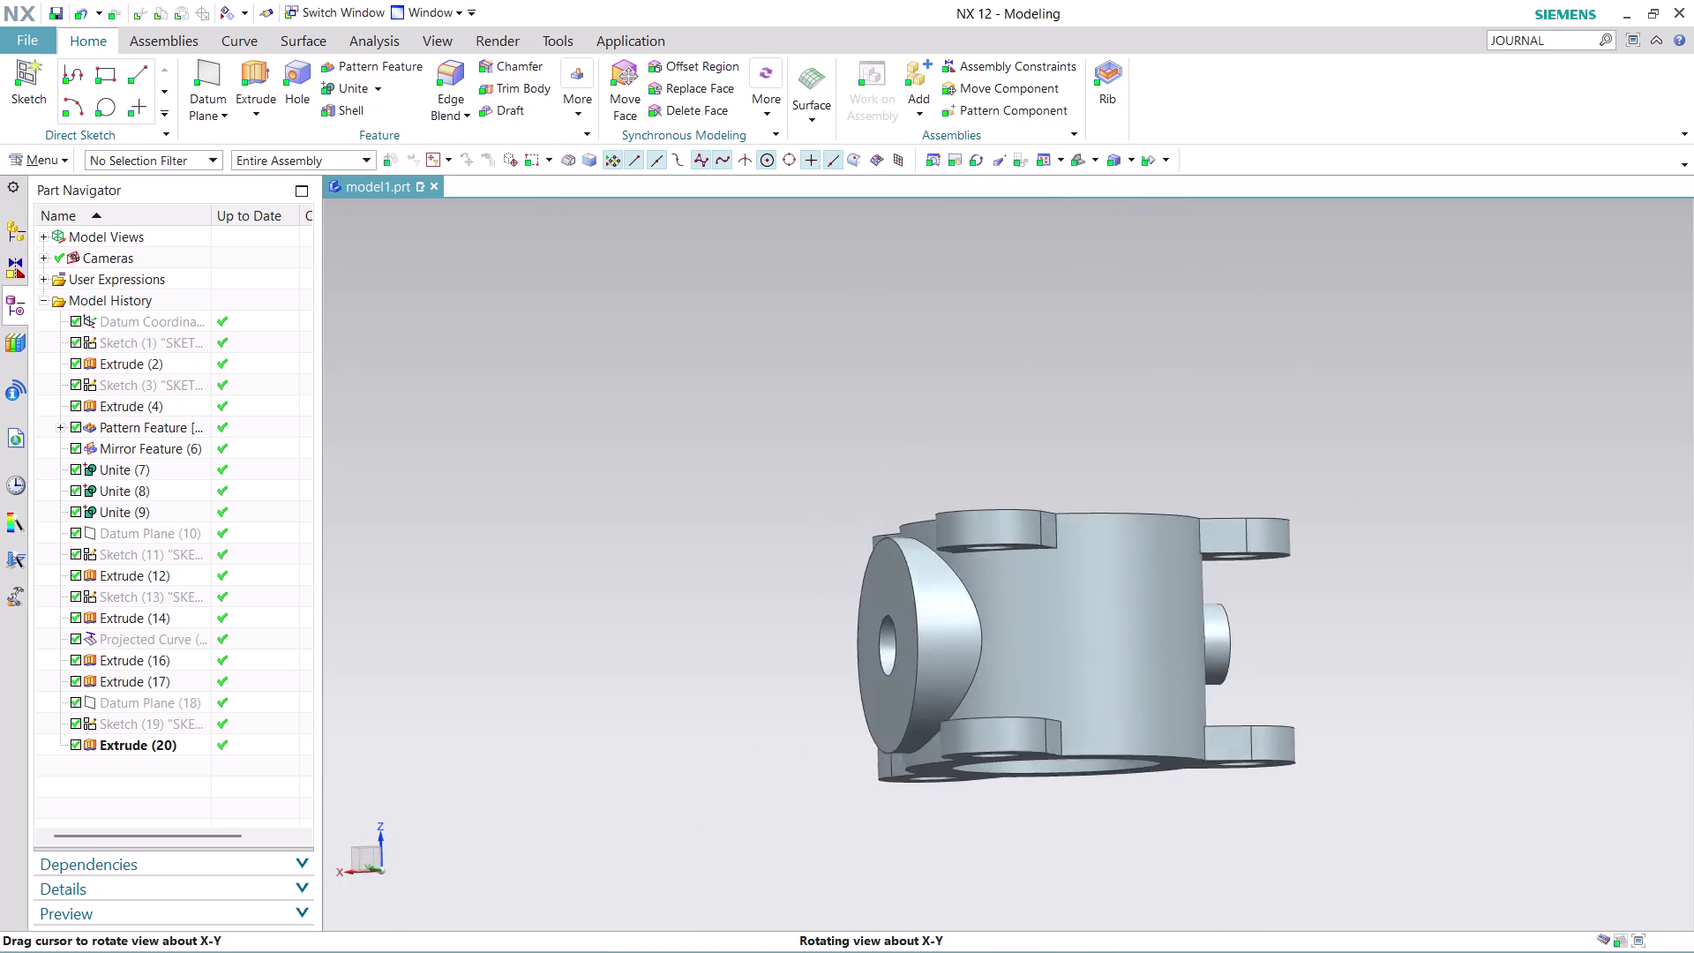
middle_drag(1104, 410, 1192, 355)
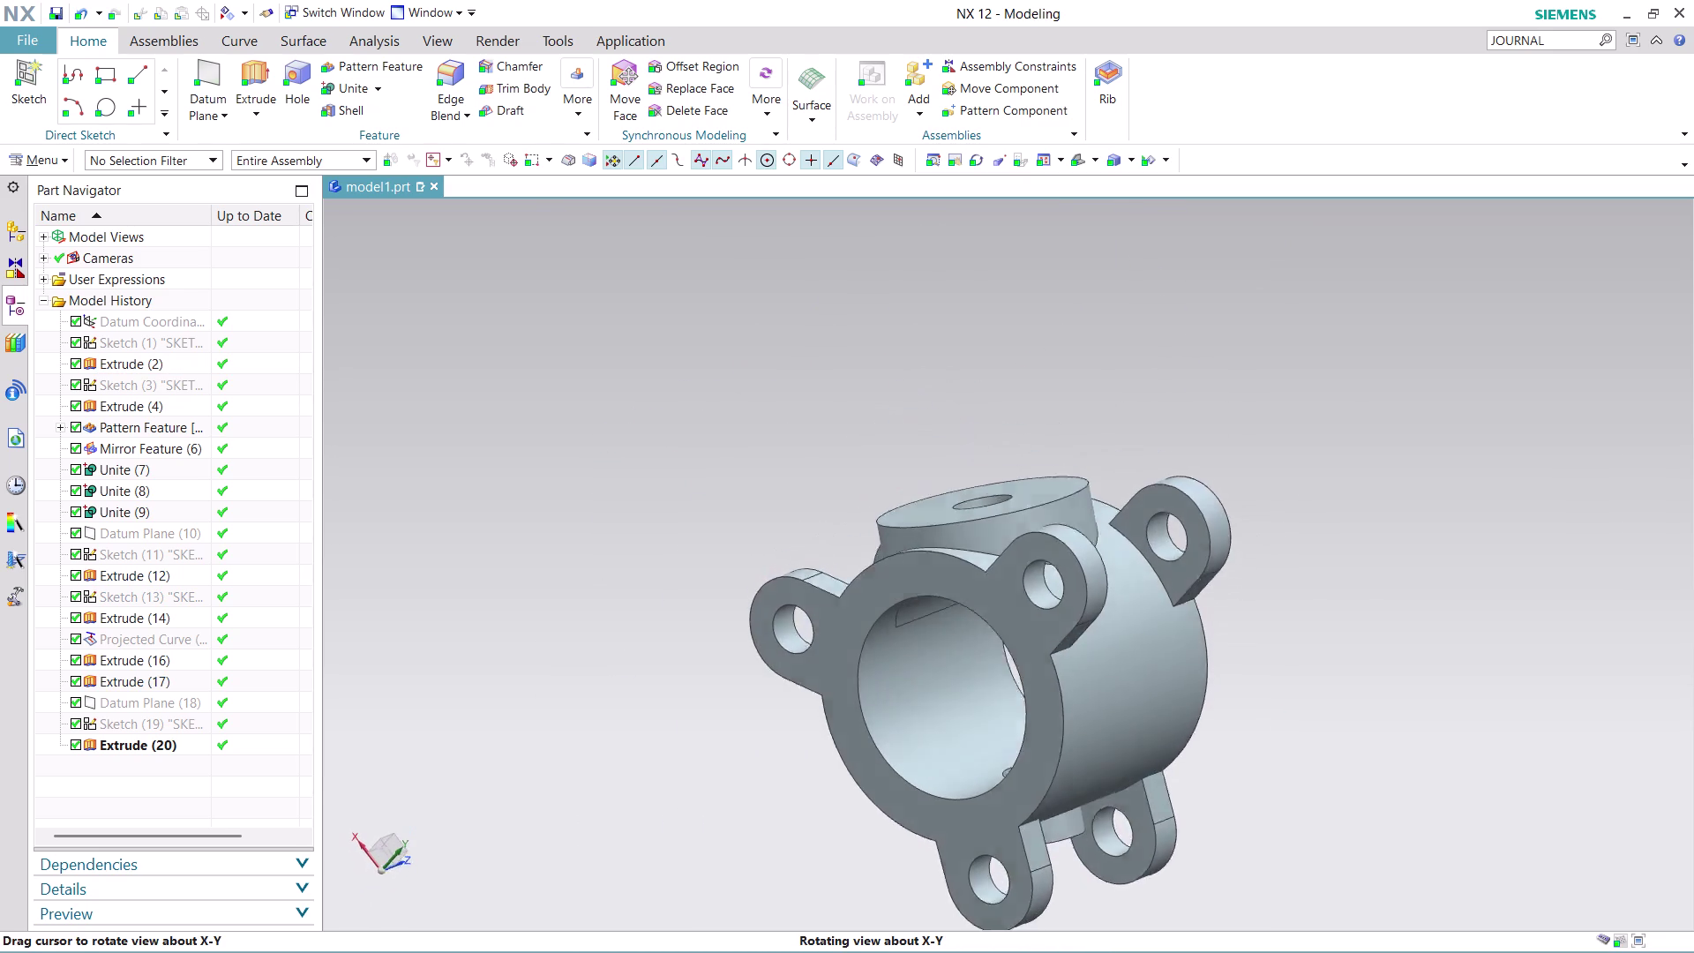
middle_drag(1192, 355, 1259, 454)
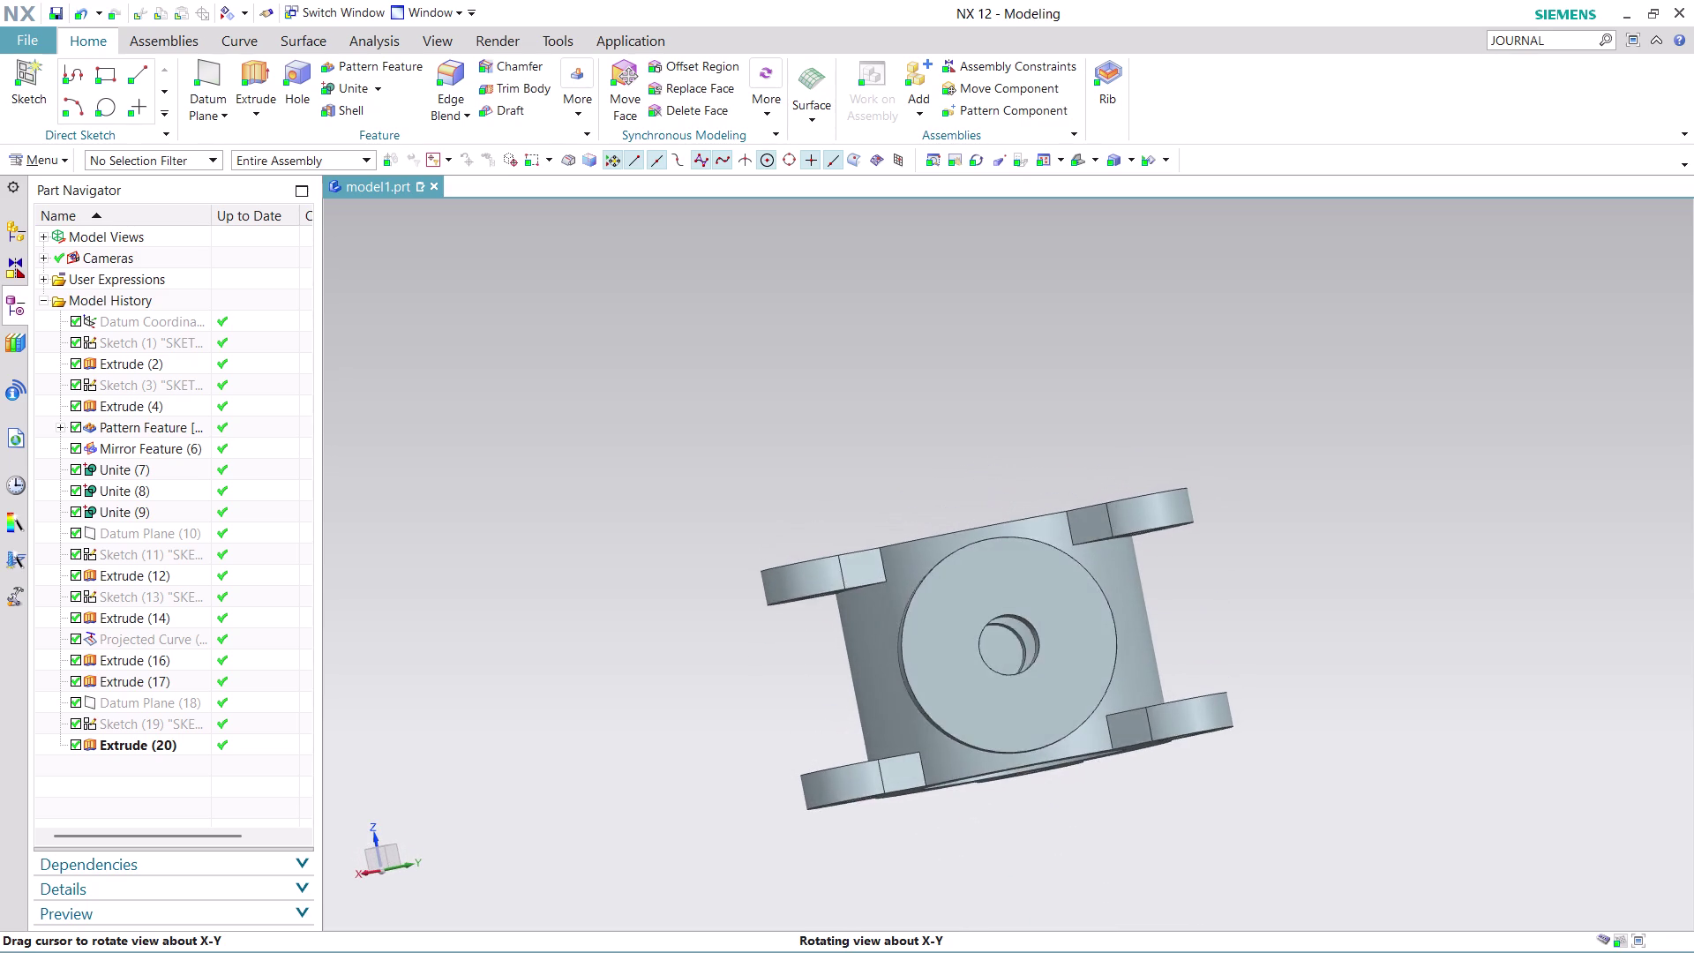
middle_drag(1259, 454, 1253, 454)
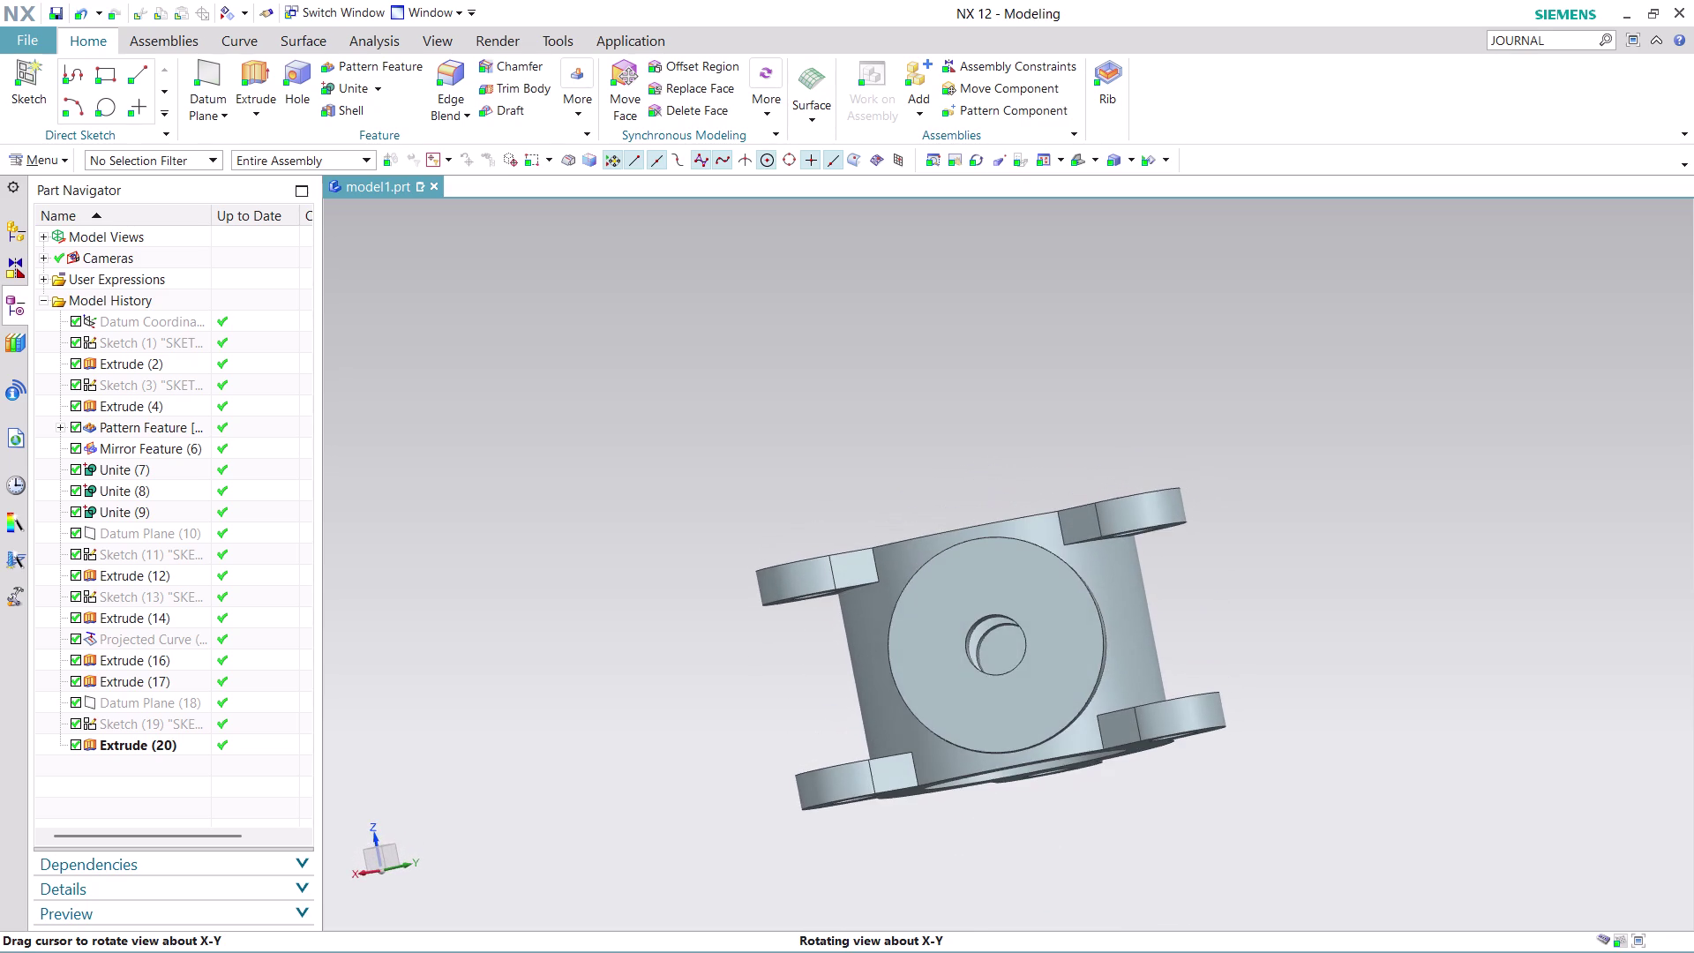
middle_drag(1253, 454, 1252, 458)
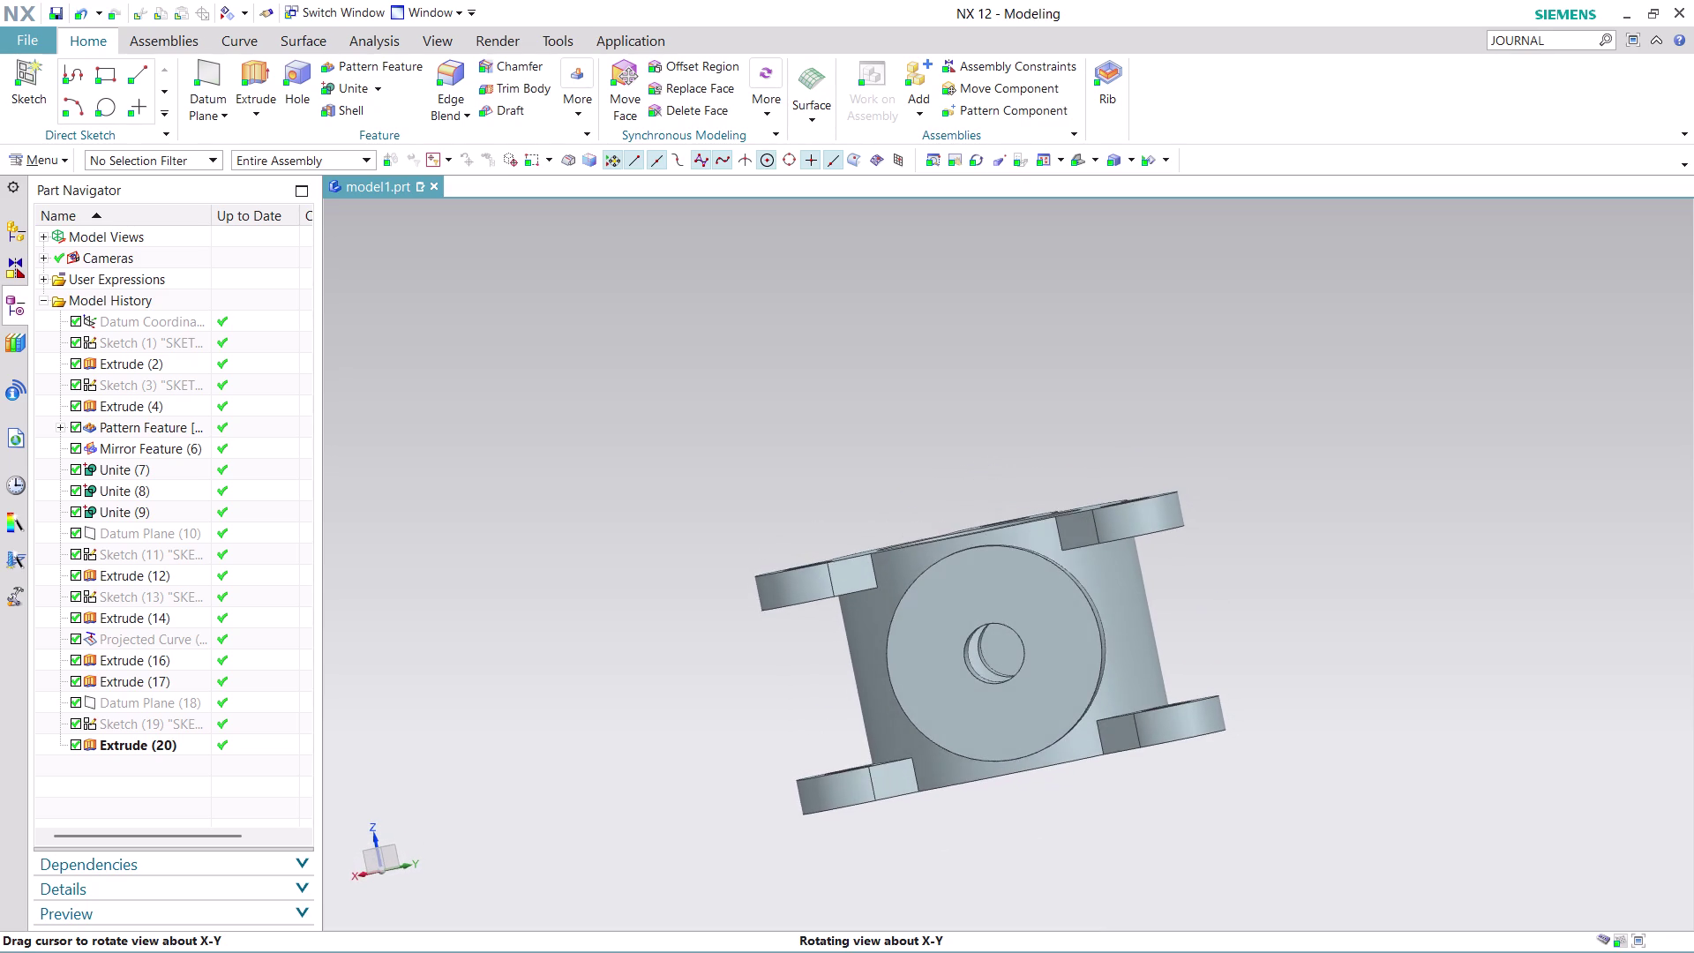
middle_drag(1252, 458, 1256, 457)
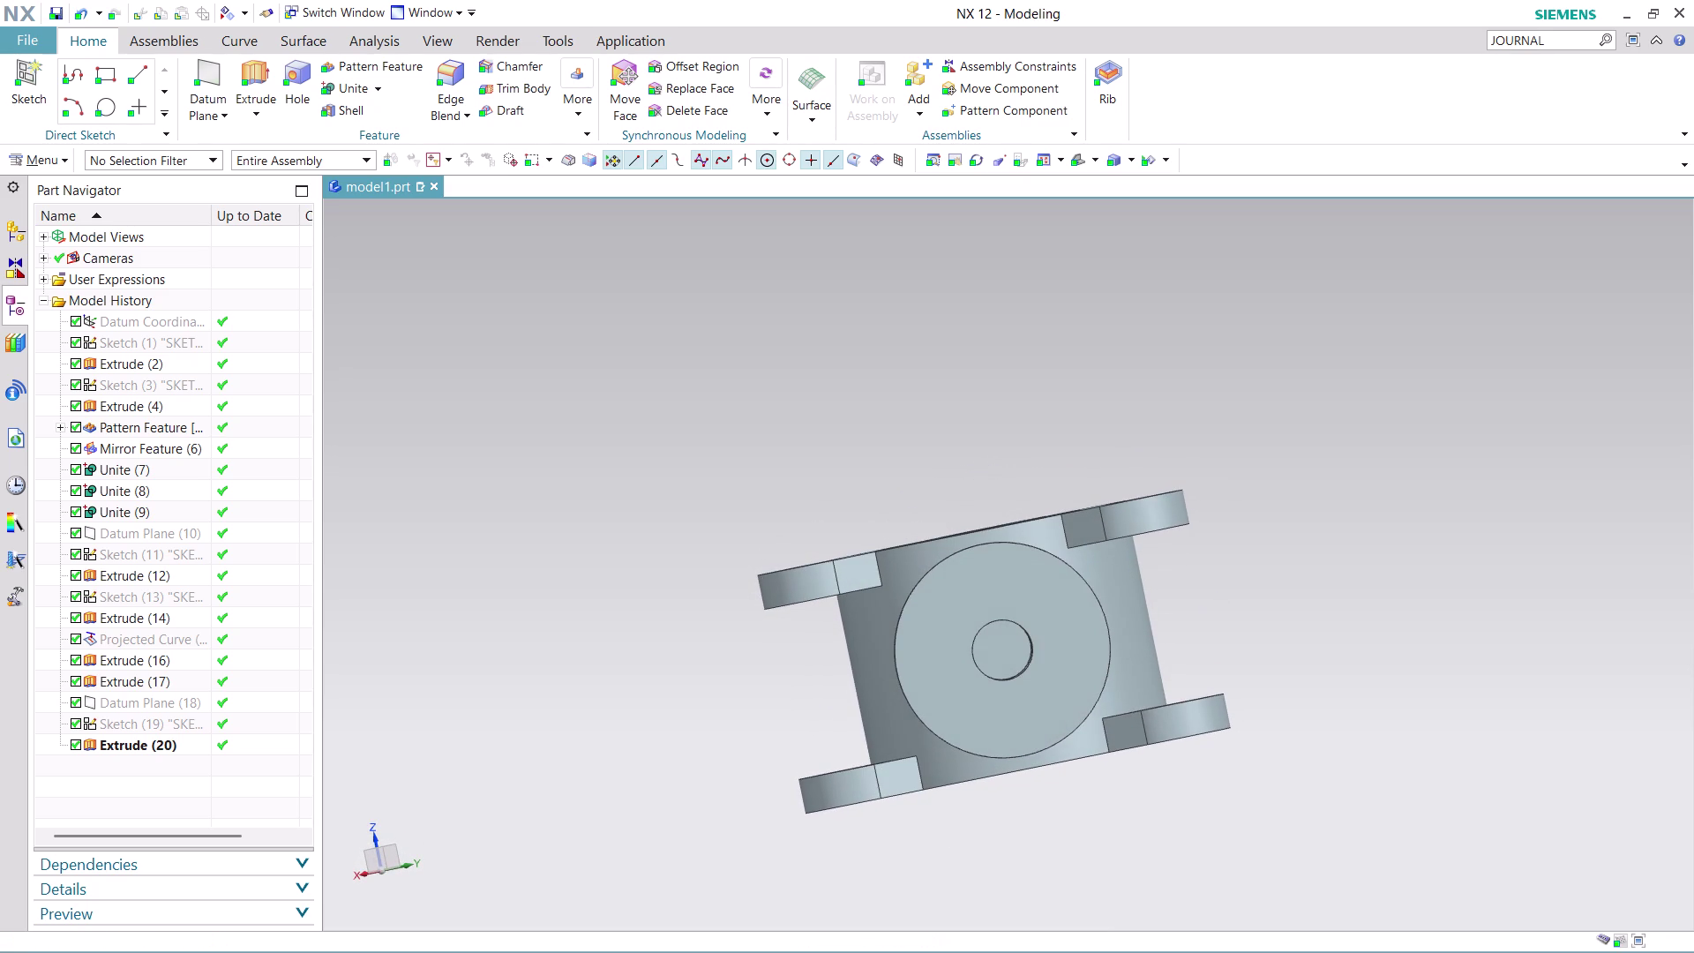
scroll(up, 3)
middle_drag(1066, 427, 1076, 455)
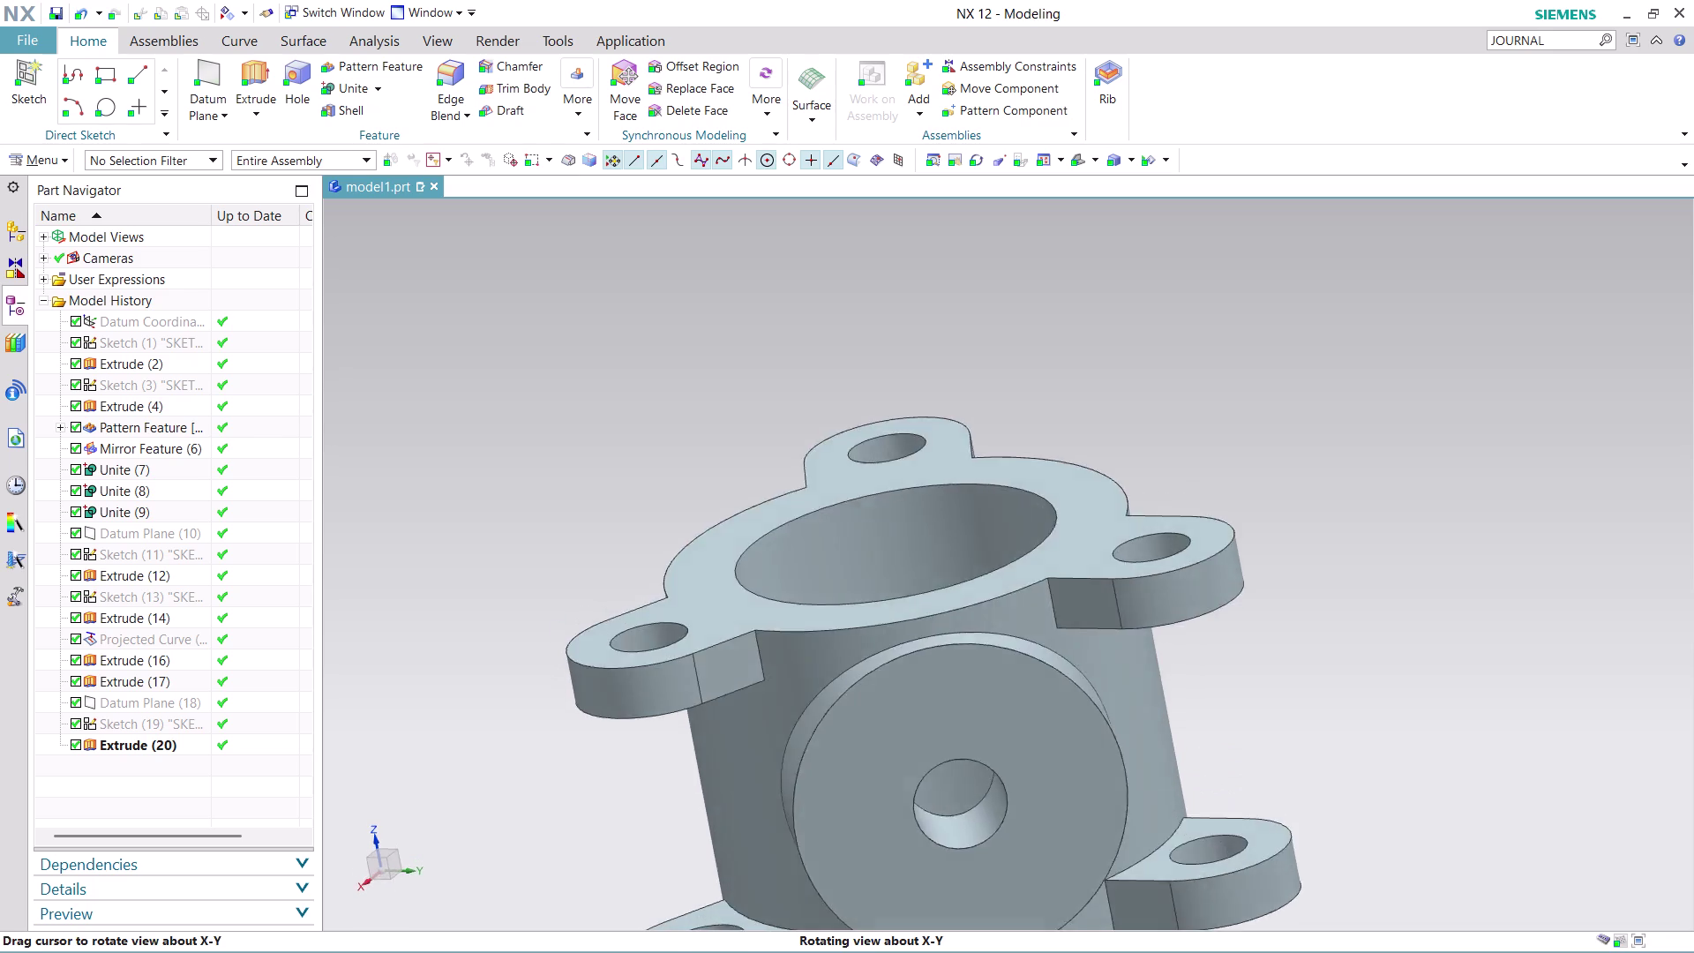
middle_drag(1075, 455, 1092, 506)
scroll(down, 3)
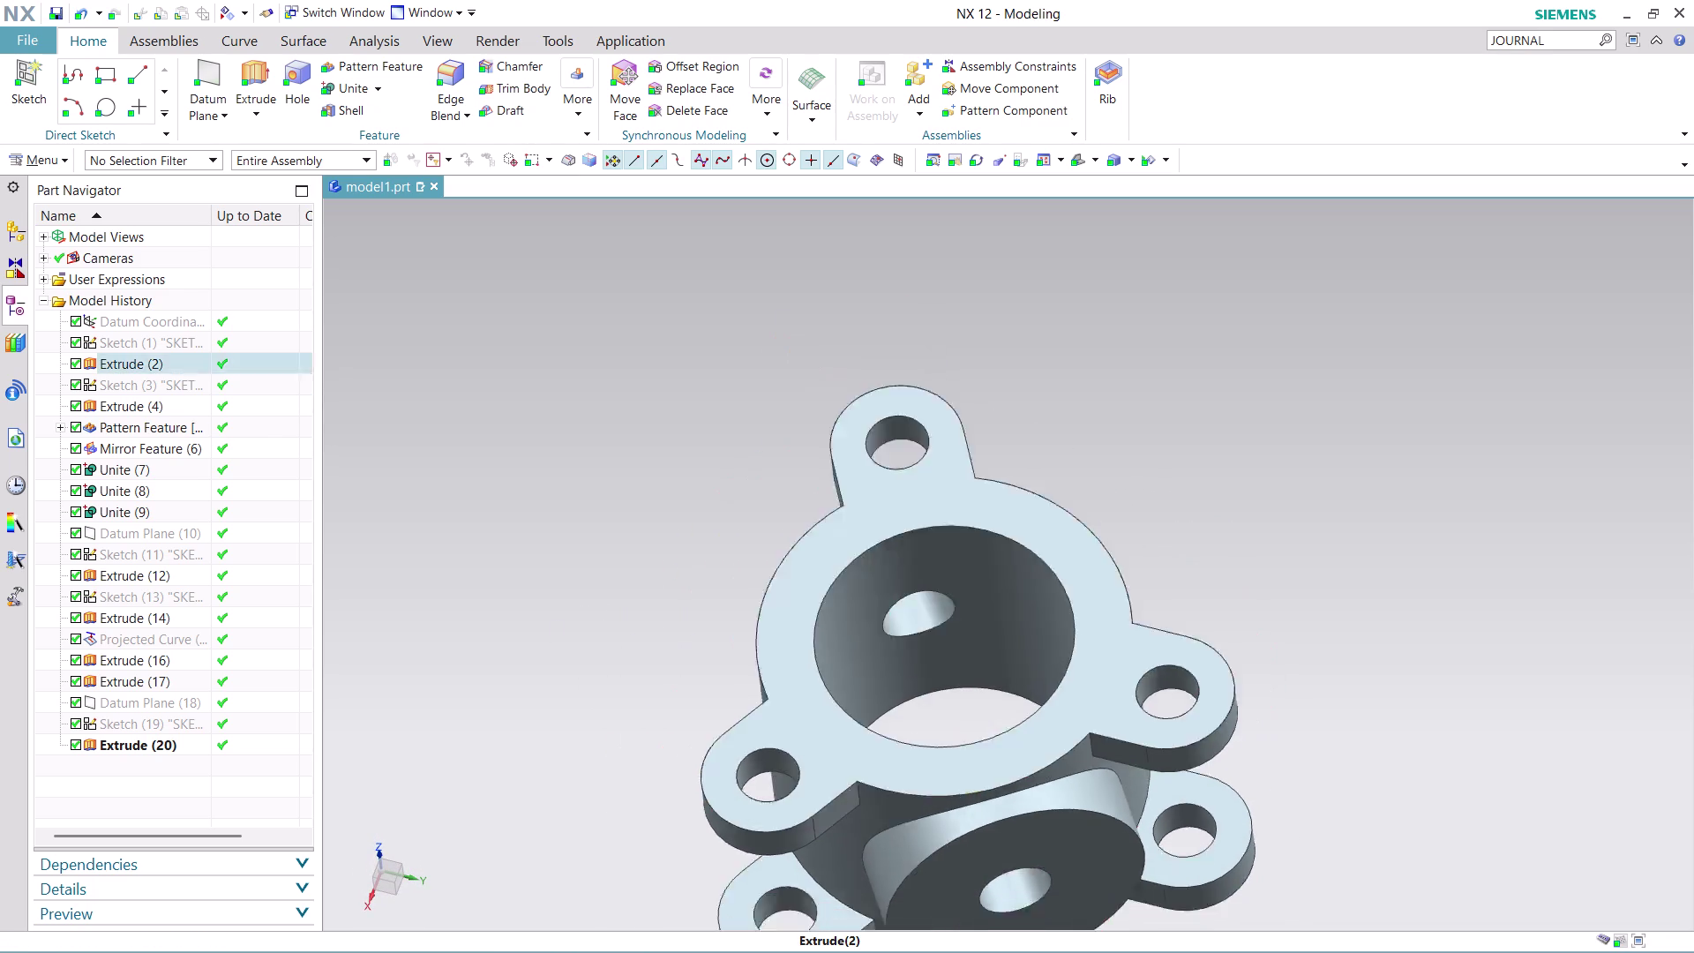
scroll(down, 3)
scroll(up, 3)
middle_click(1037, 891)
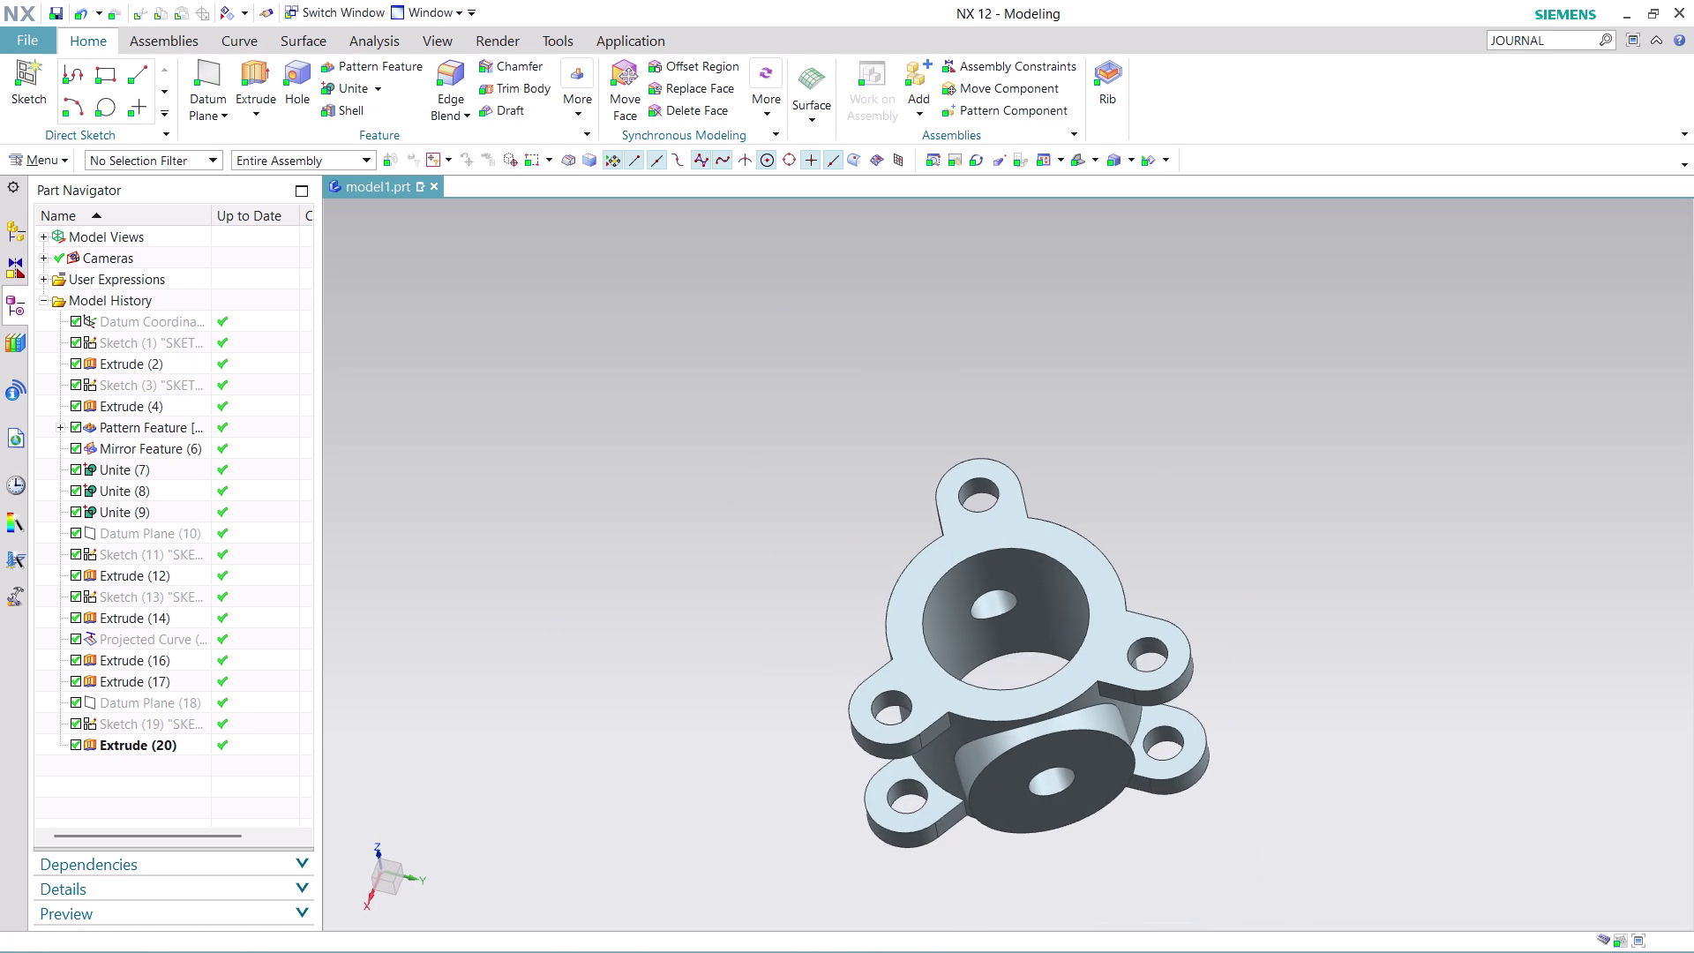
middle_drag(1186, 404, 1204, 437)
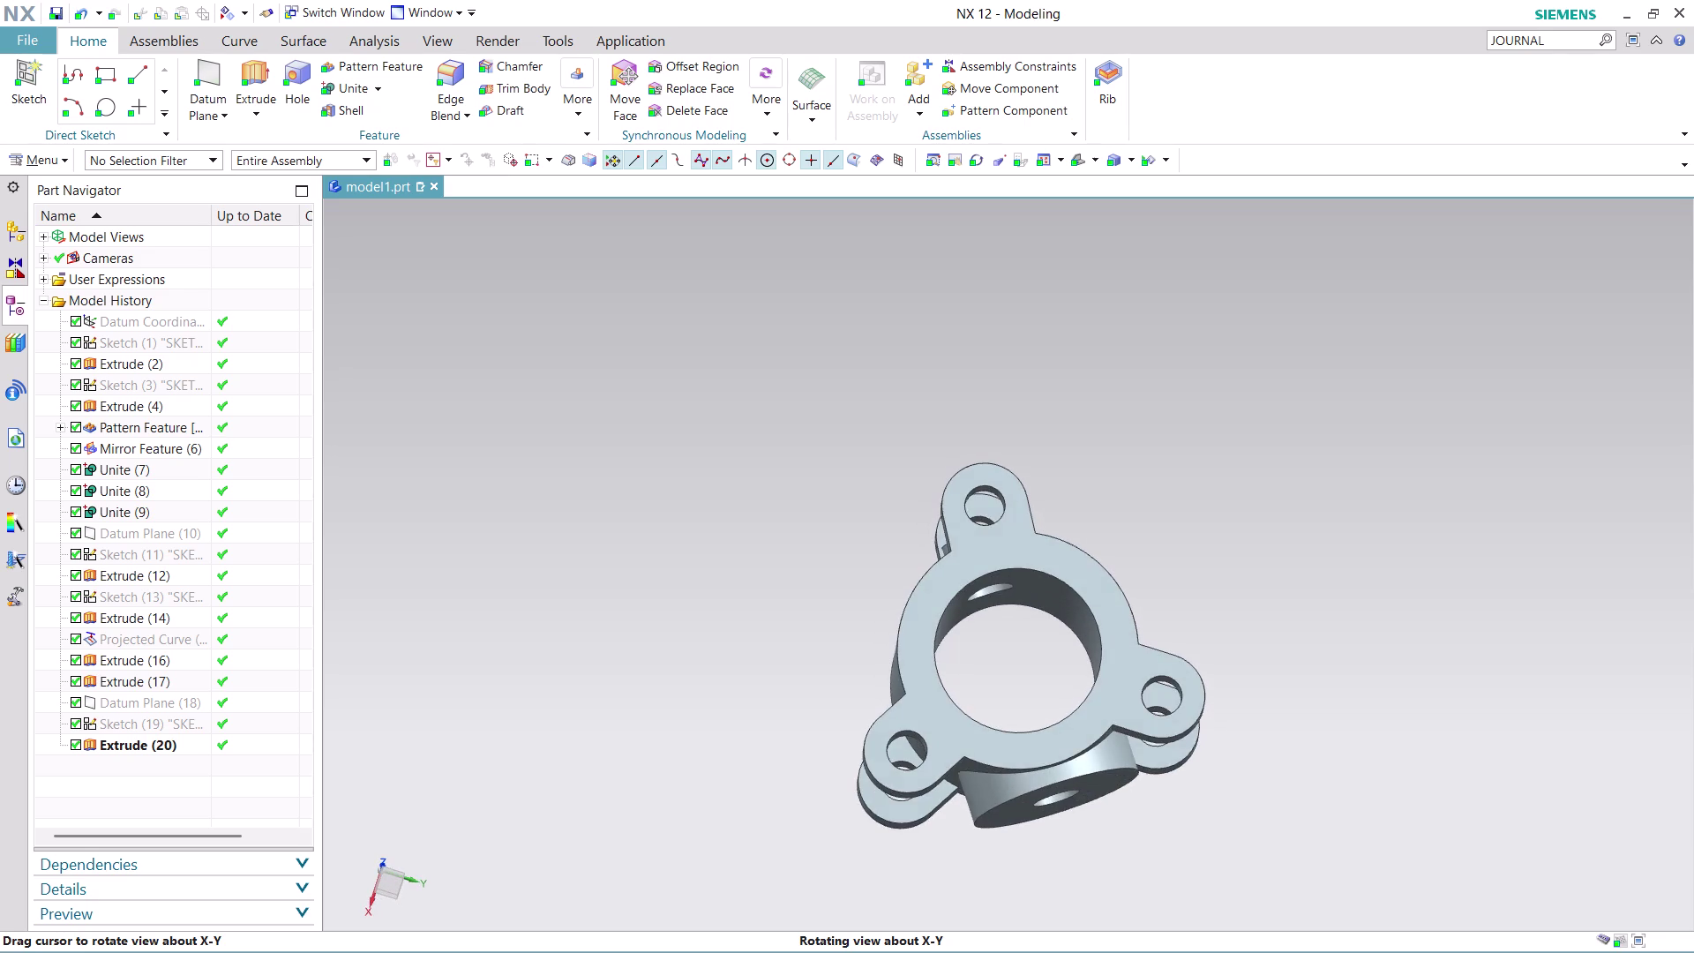
middle_drag(1203, 437, 1200, 431)
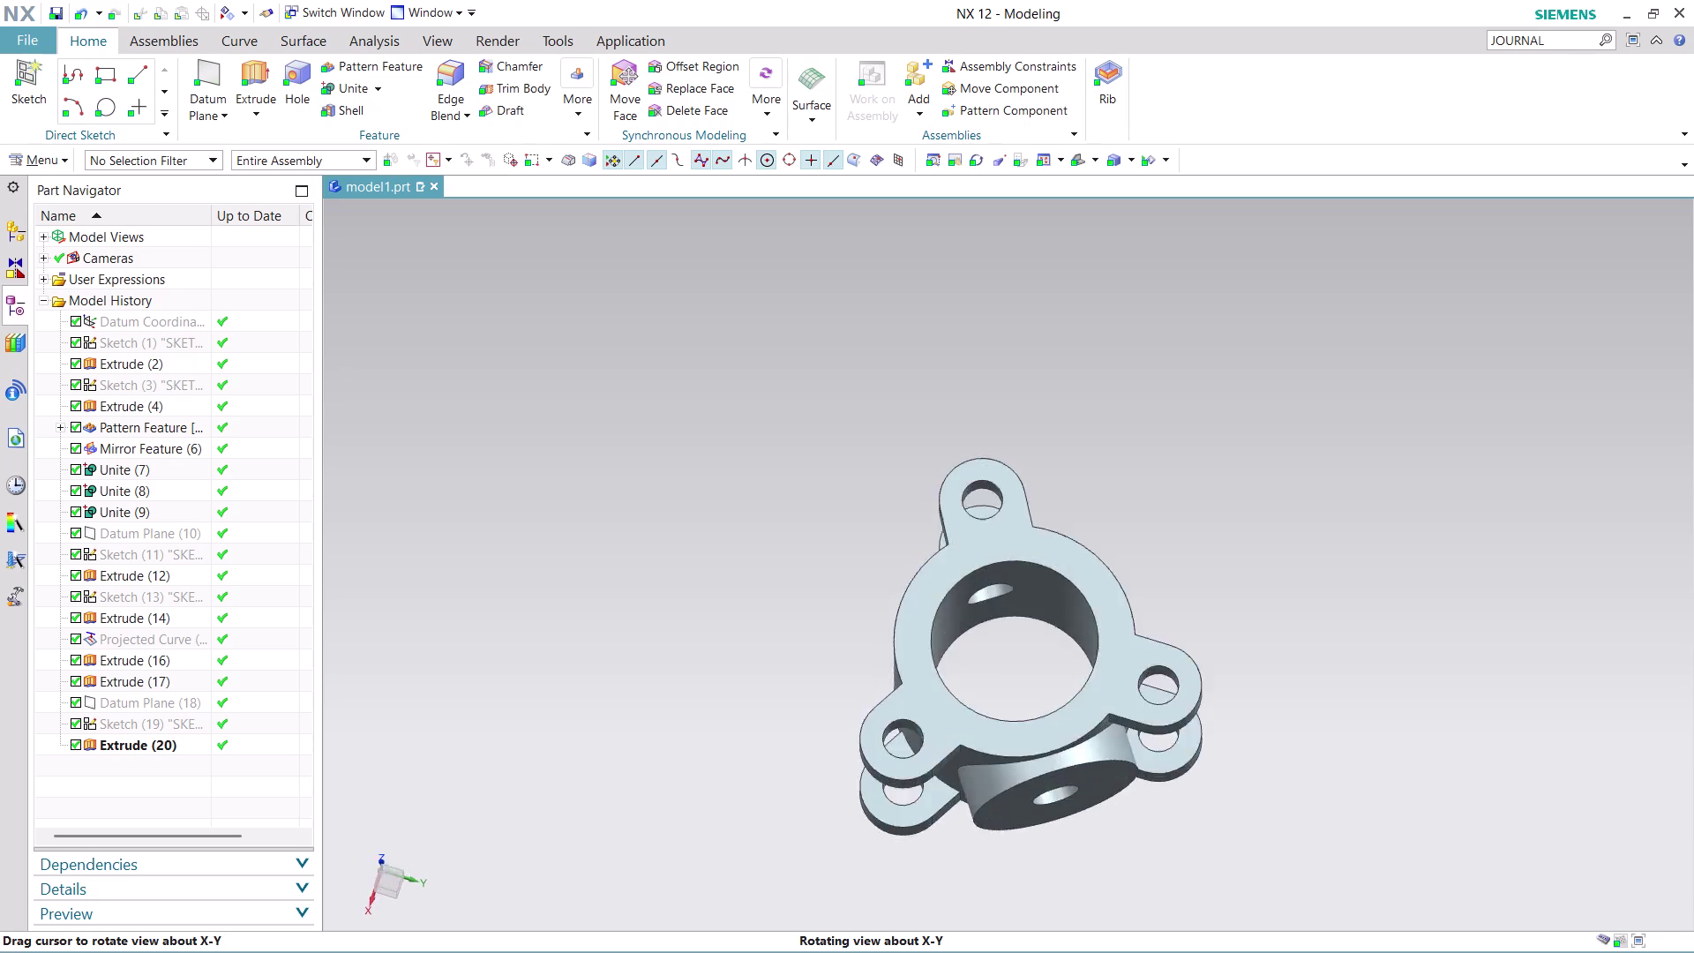
middle_drag(1201, 432, 1005, 311)
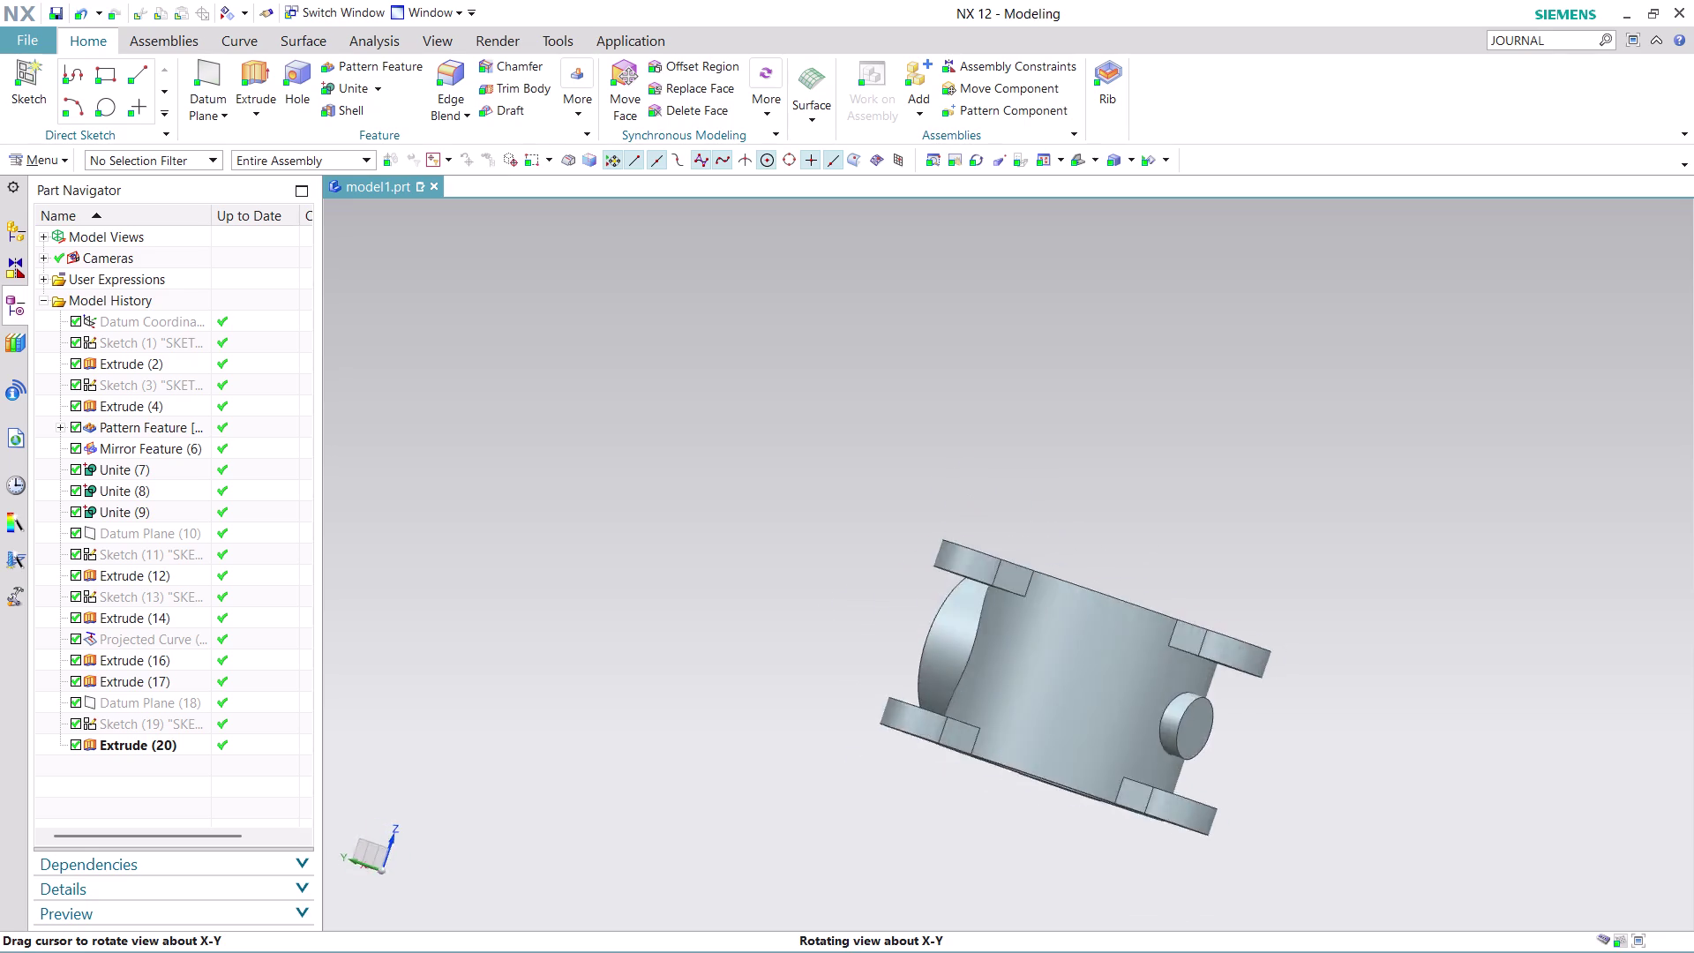
middle_drag(1004, 311, 795, 336)
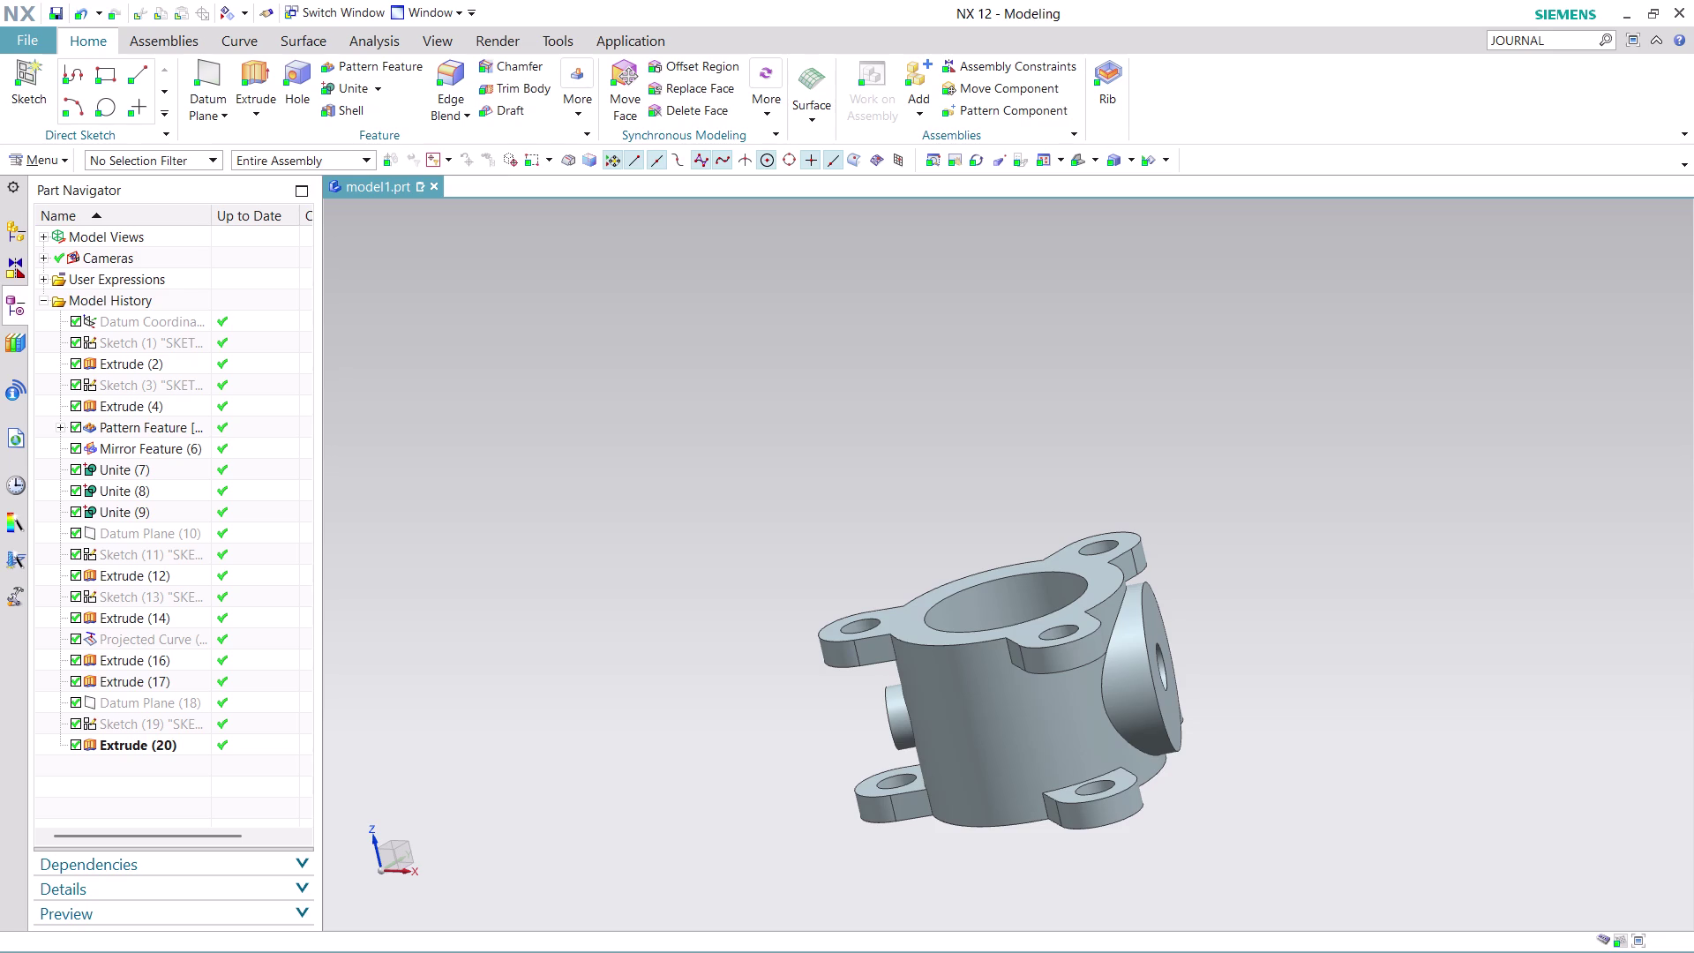
middle_drag(1241, 580, 1293, 555)
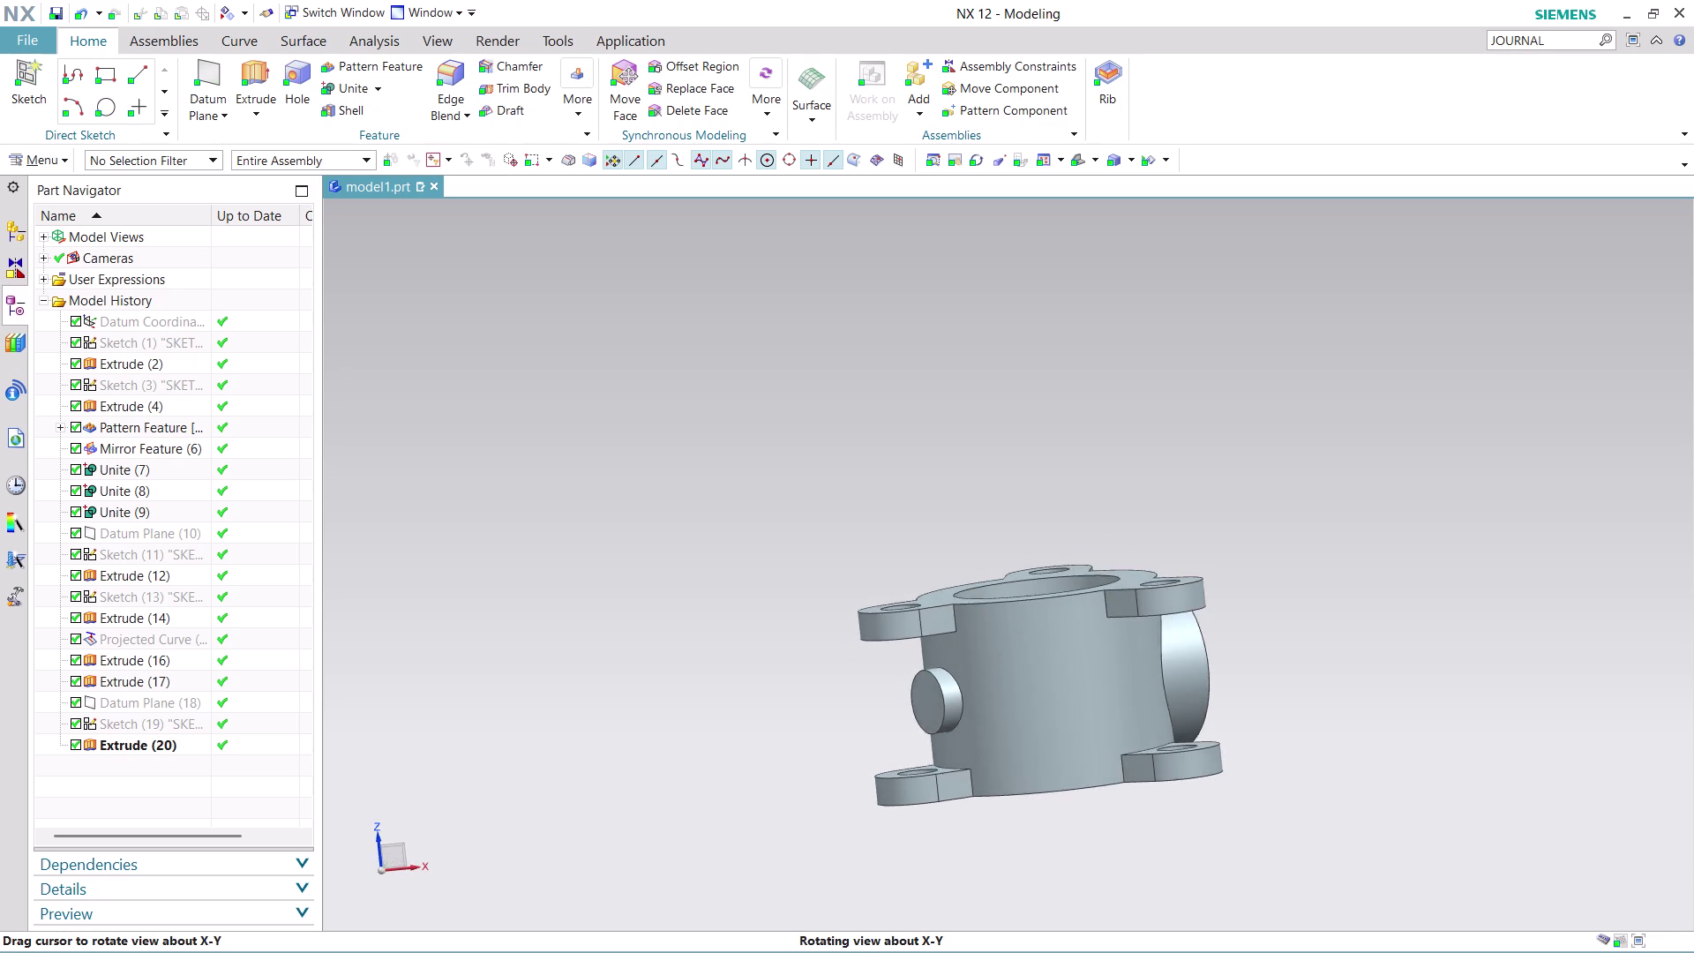
middle_drag(1293, 555, 1157, 554)
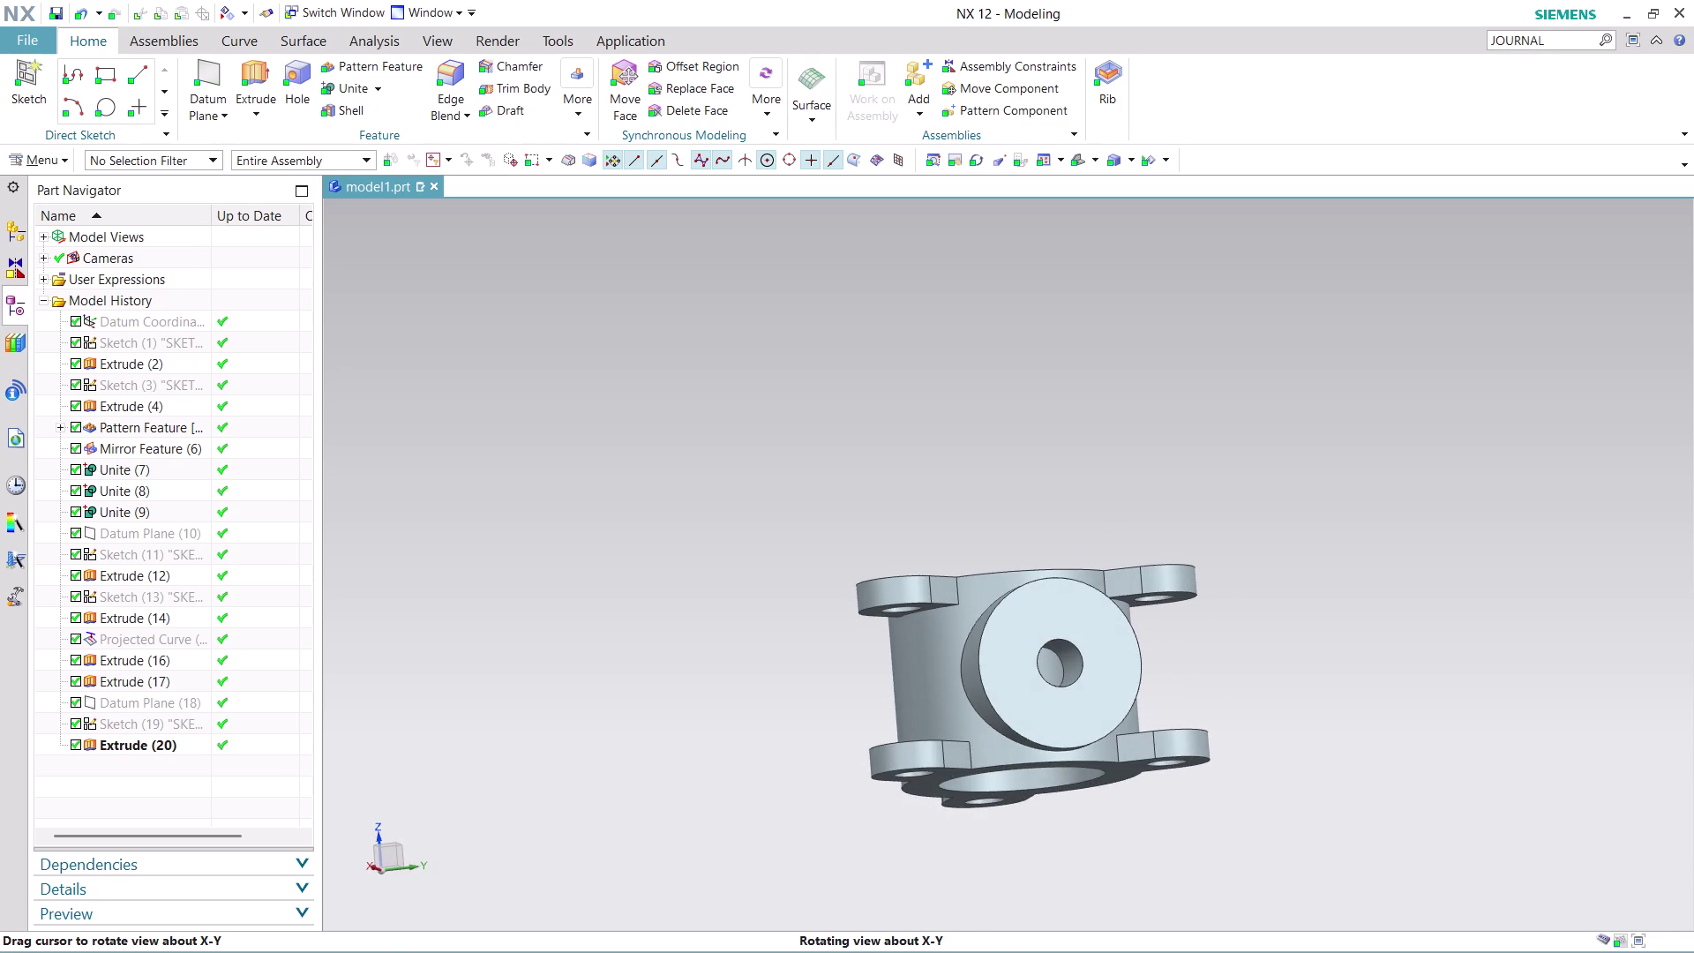
middle_drag(1157, 554, 1128, 557)
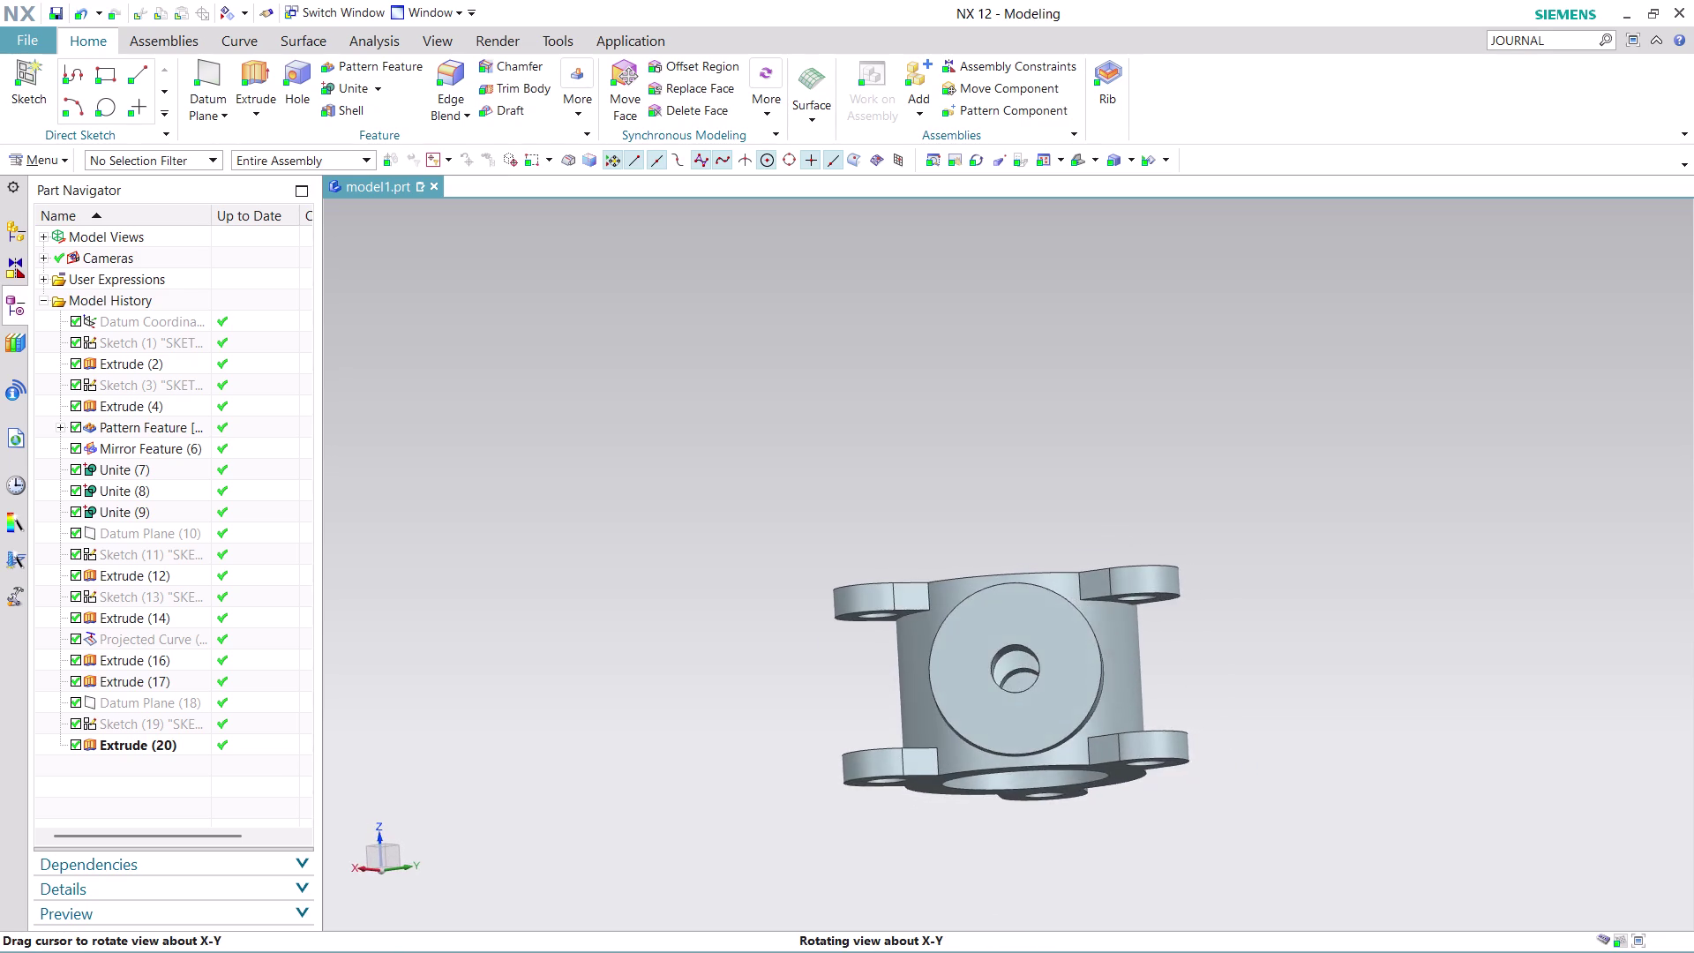
middle_drag(1128, 558, 1133, 564)
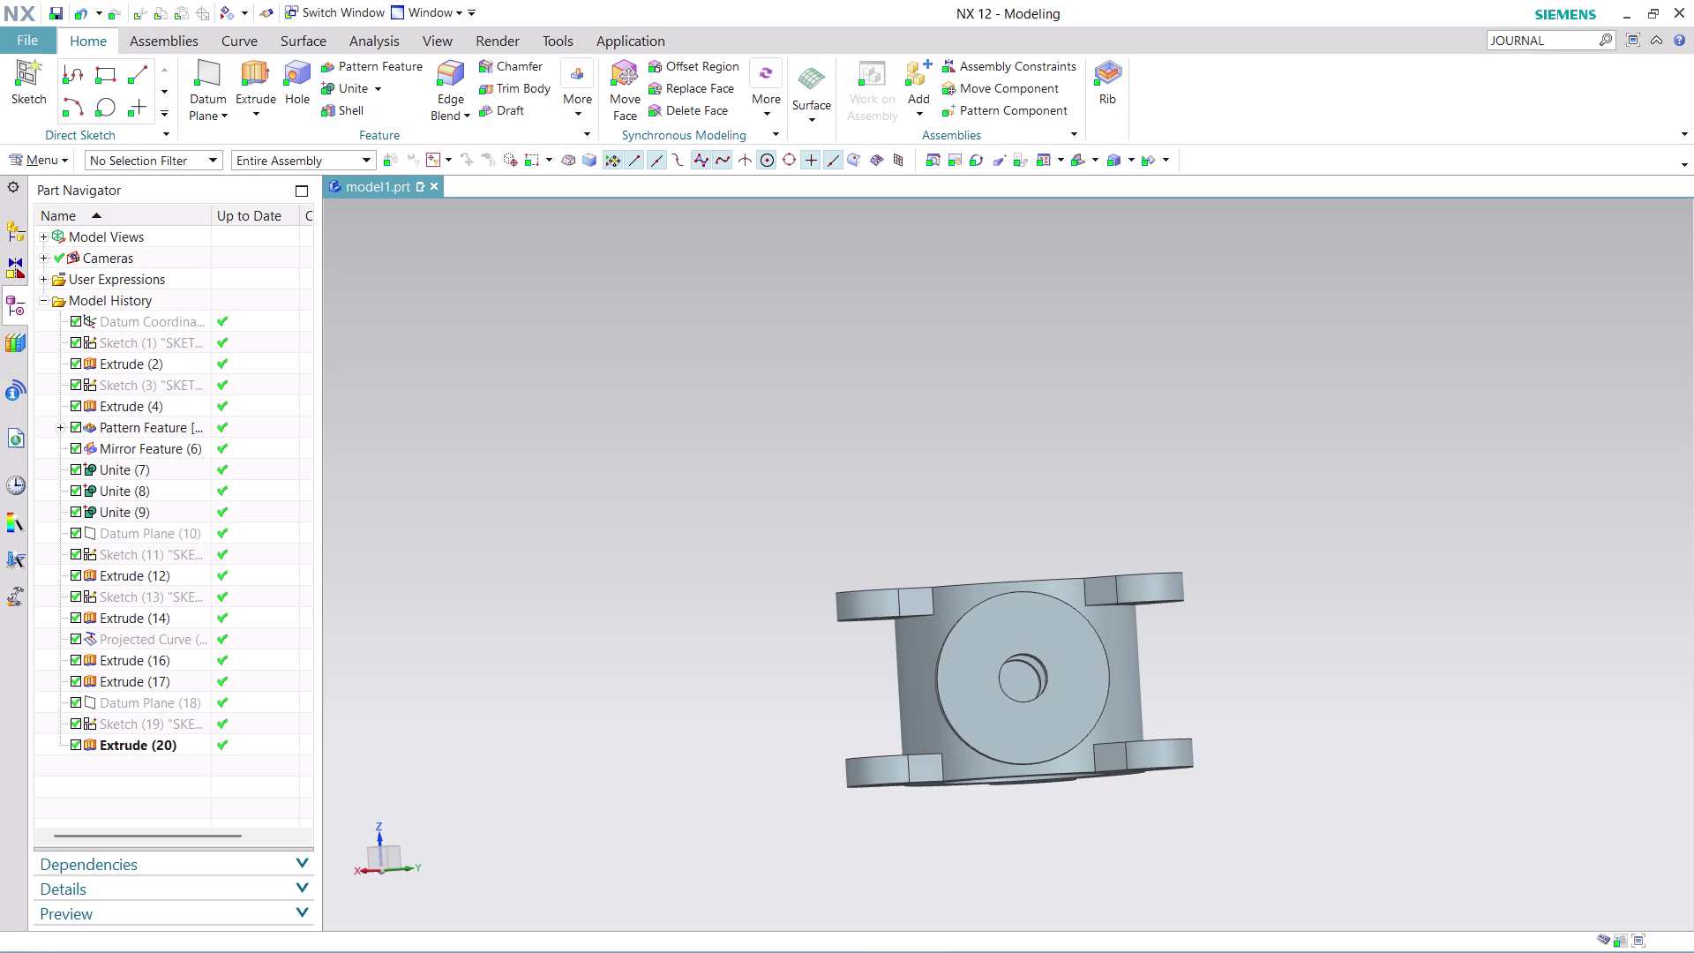
middle_click(1264, 709)
scroll(down, 3)
scroll(up, 3)
scroll(up, 3)
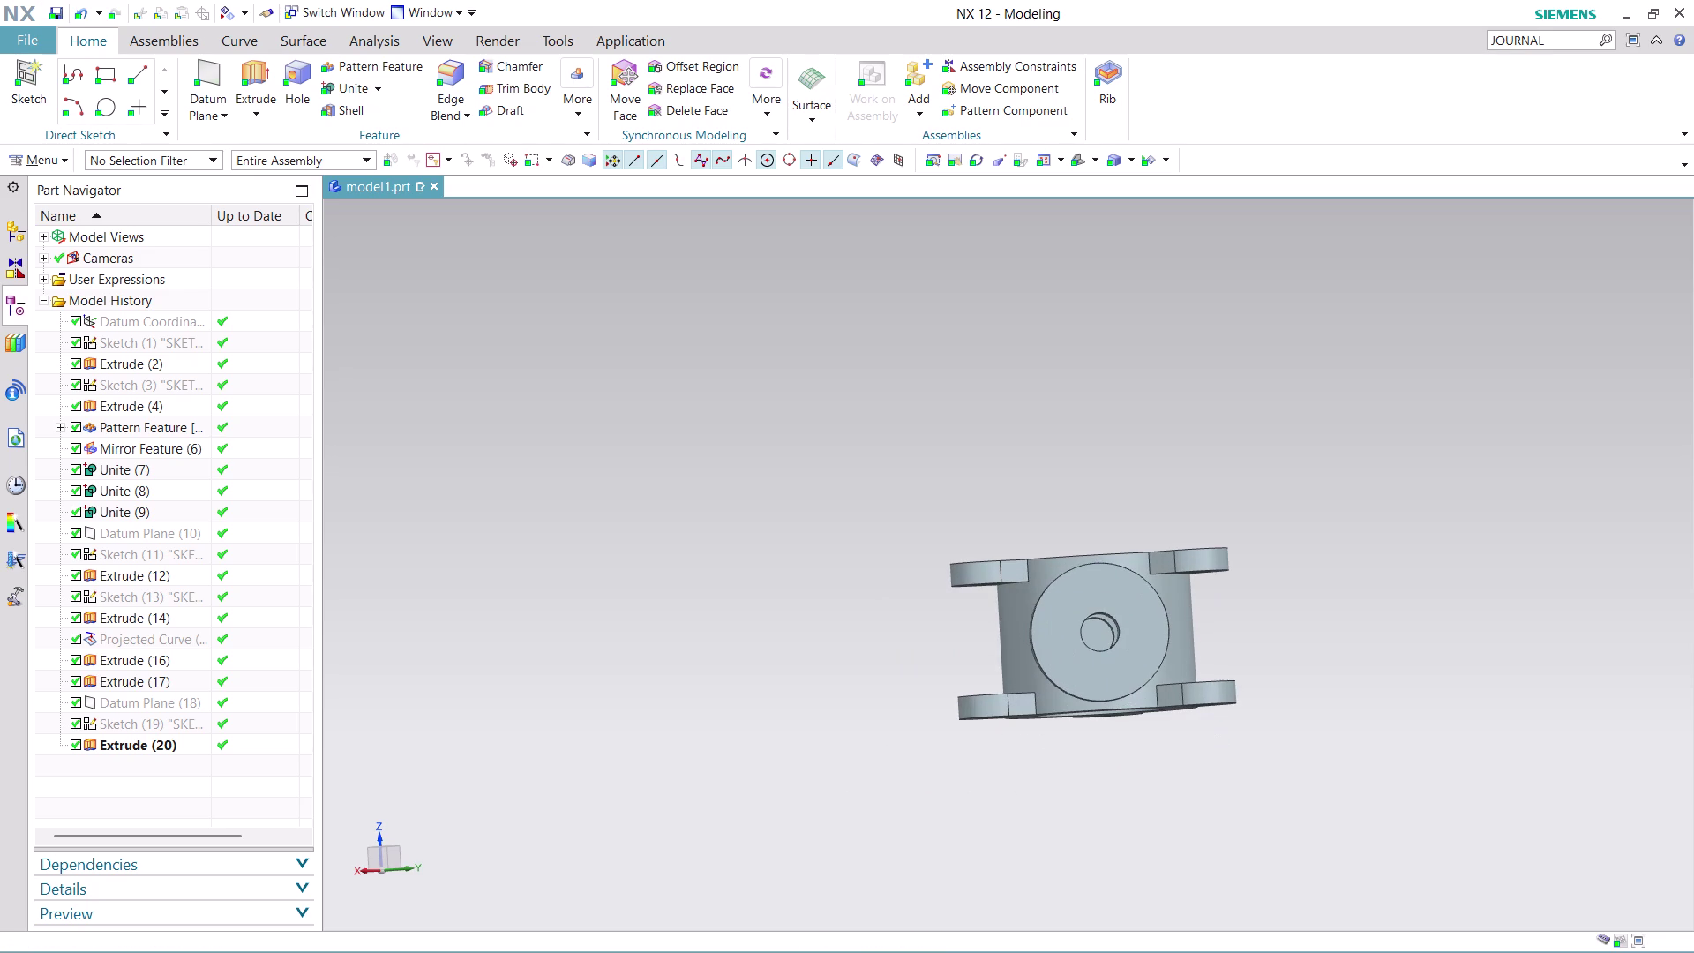
middle_click(1165, 777)
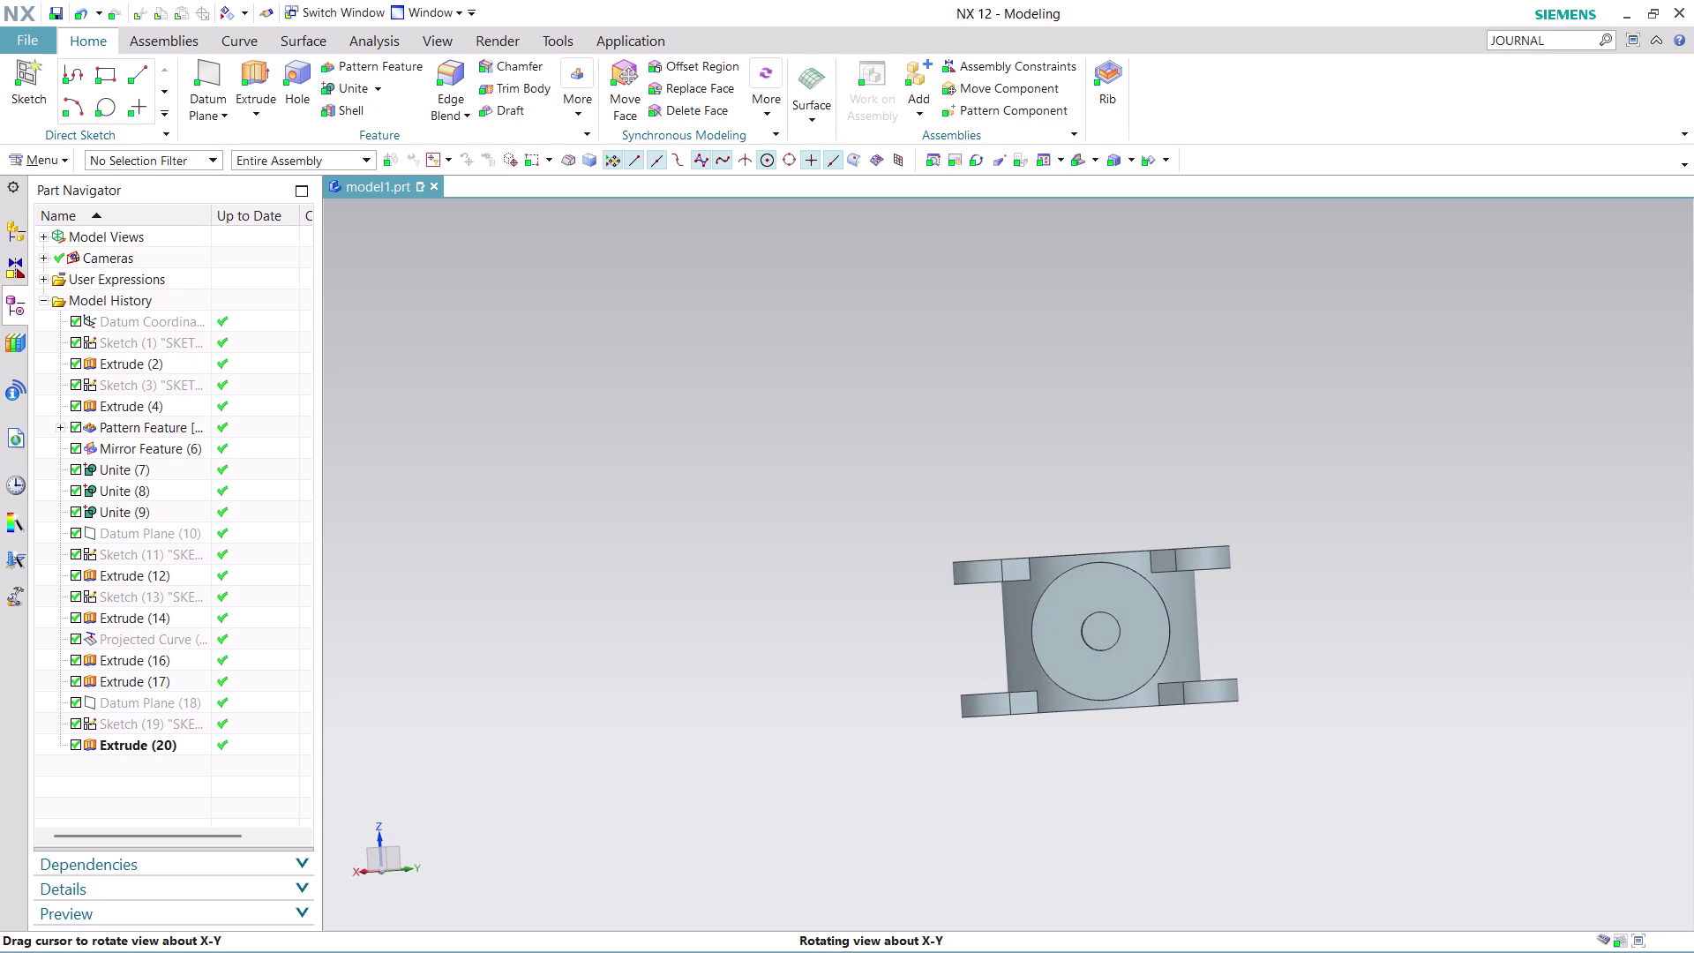
scroll(up, 3)
scroll(up, 3)
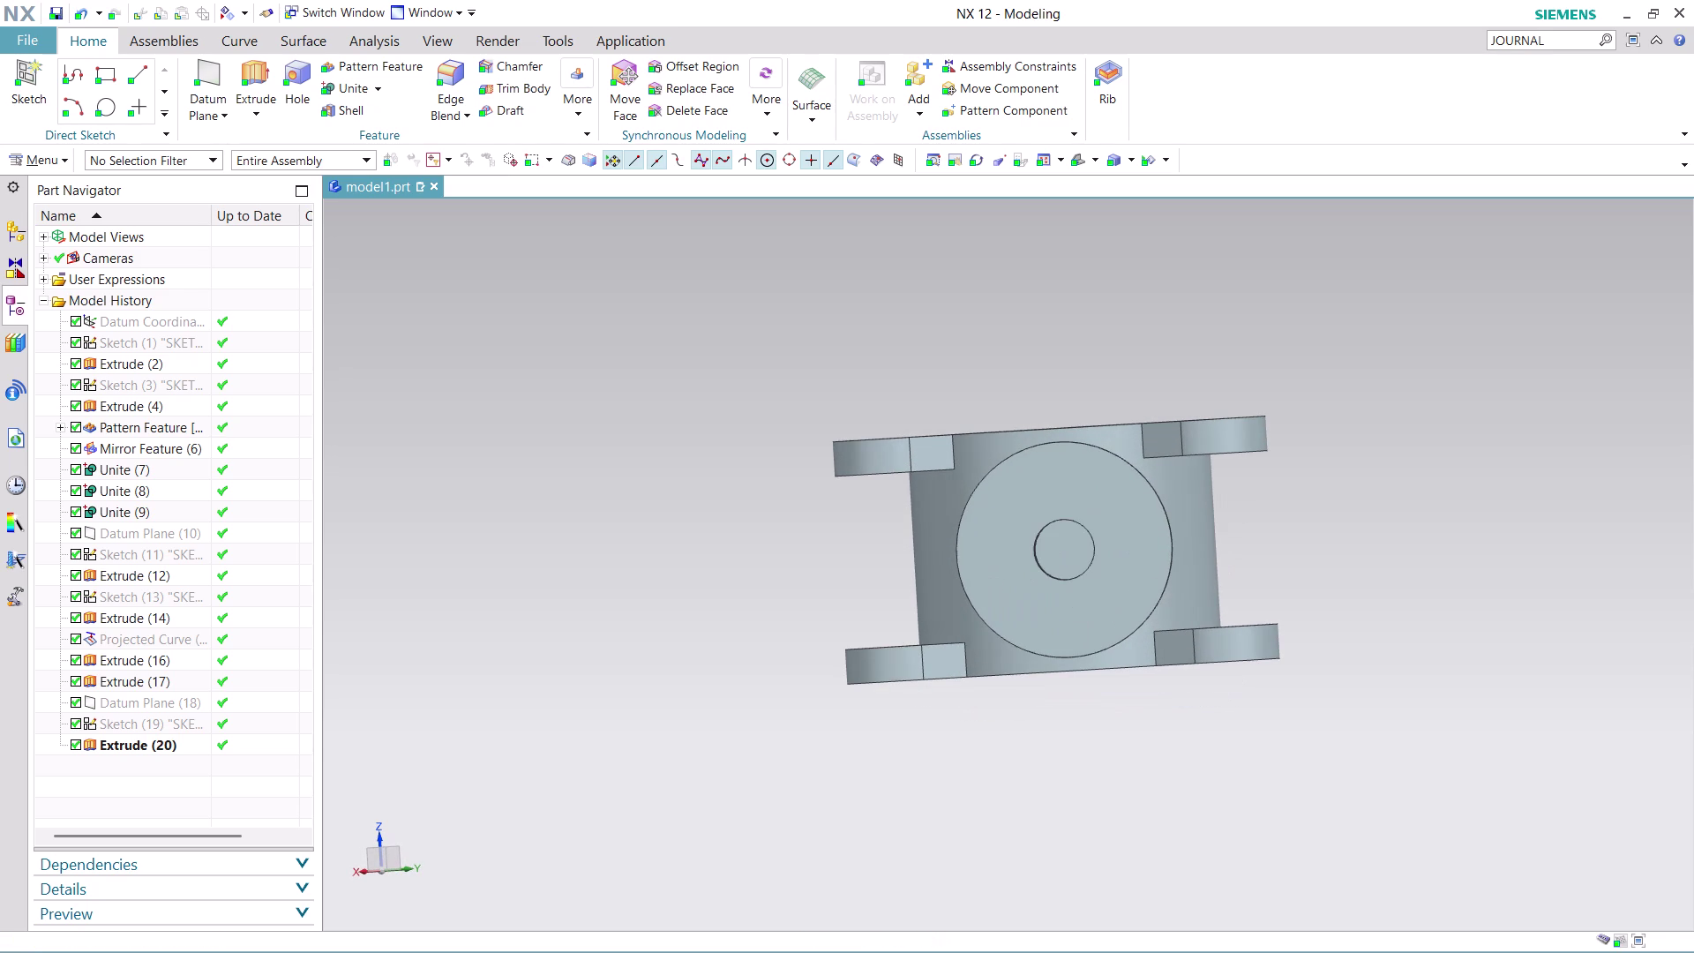
scroll(up, 3)
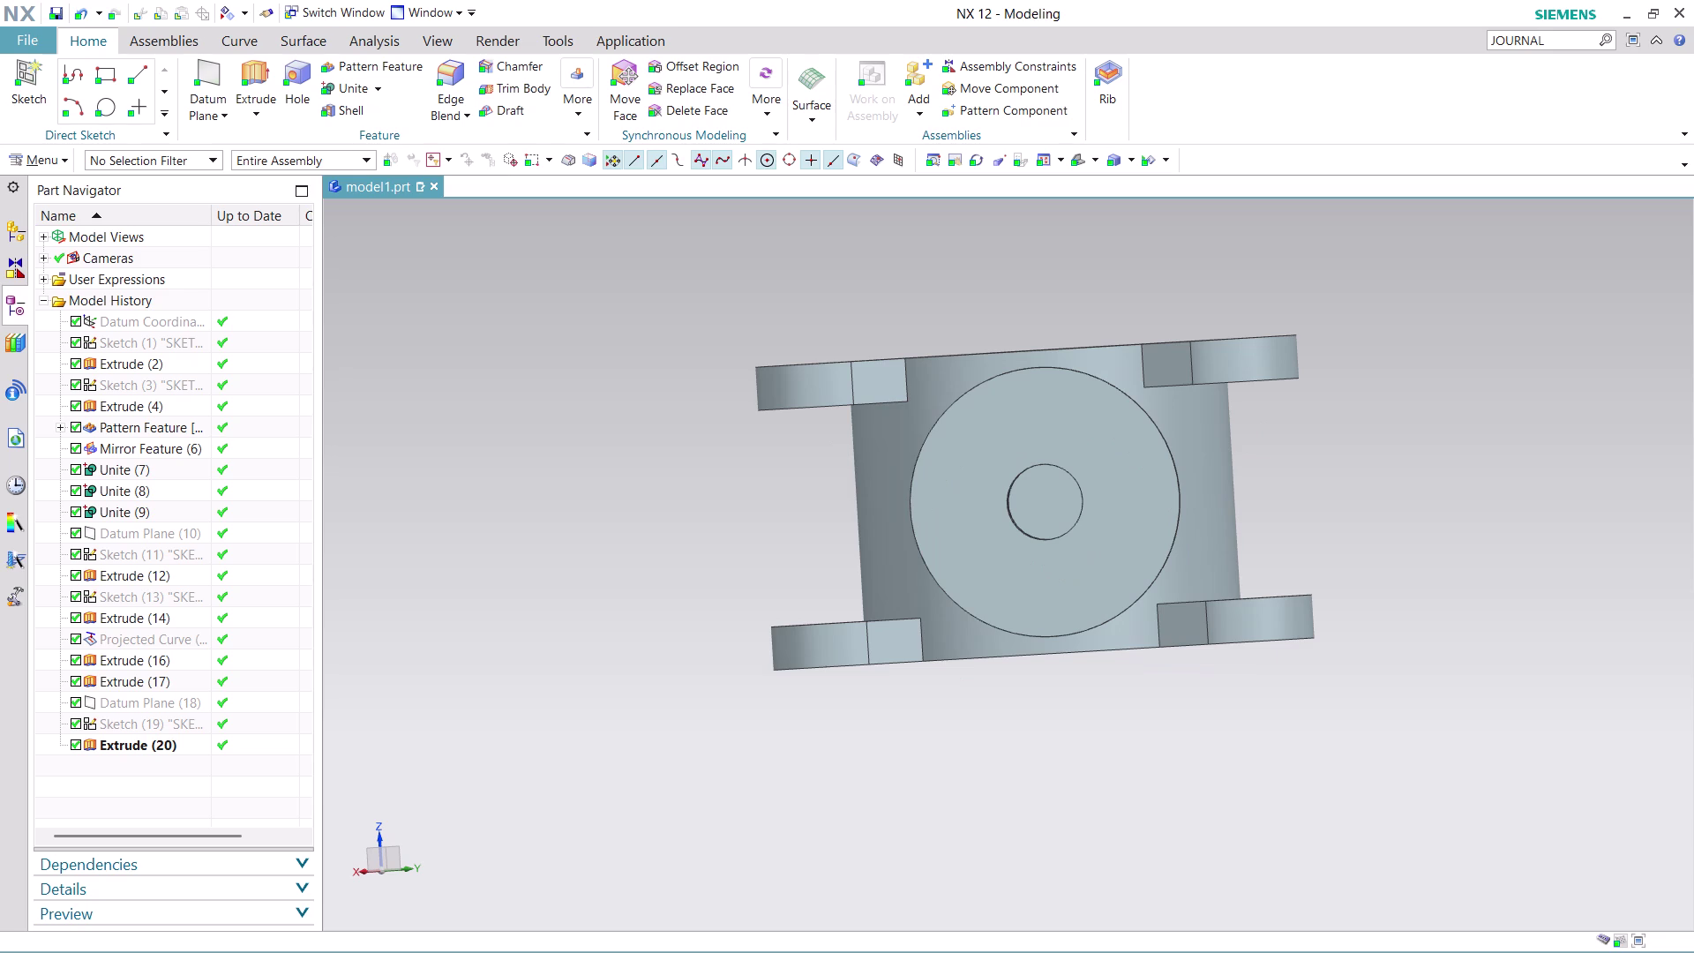
scroll(down, 3)
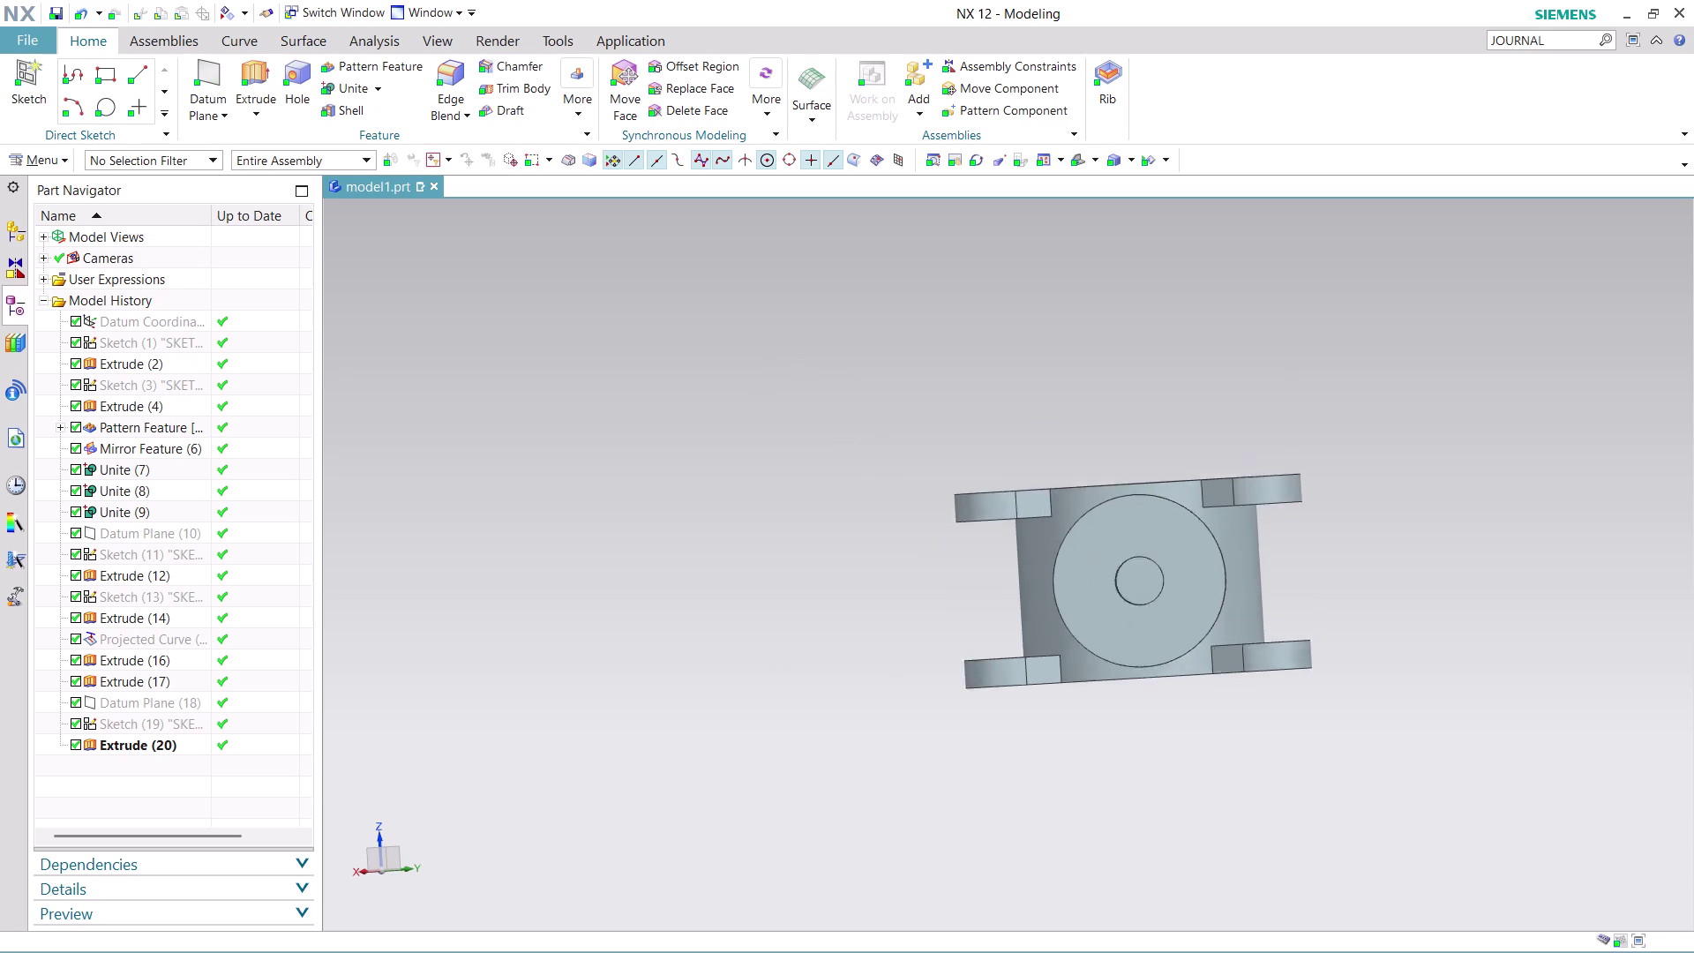
scroll(down, 3)
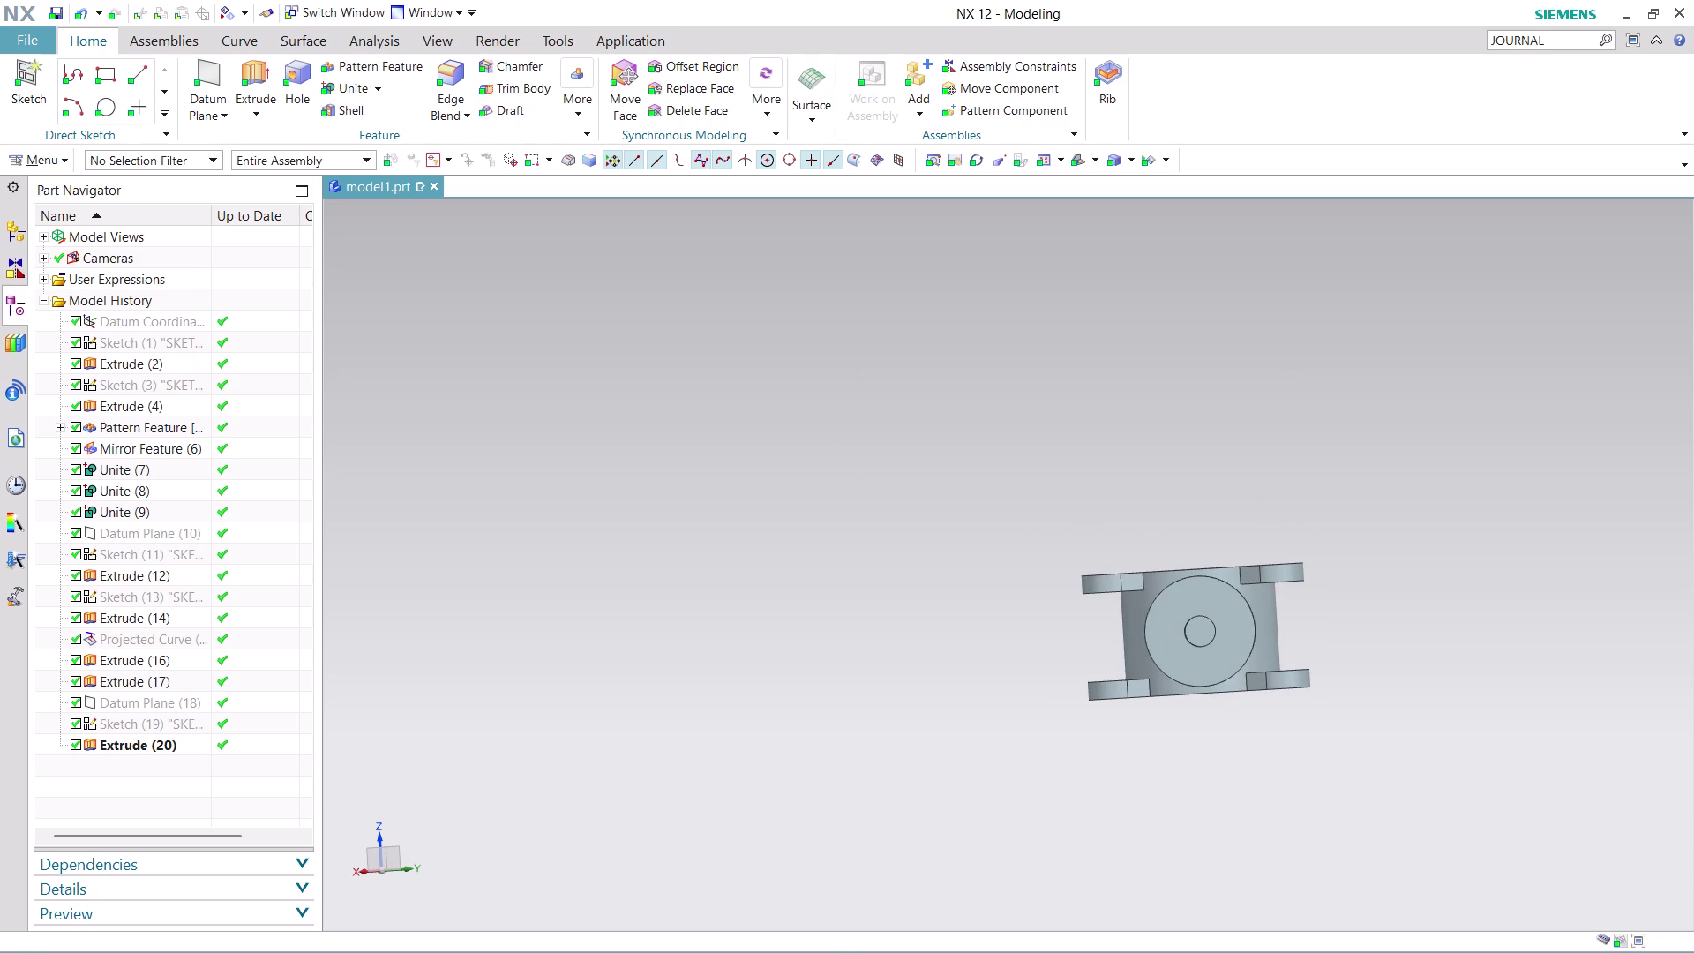
middle_drag(1400, 507, 1428, 621)
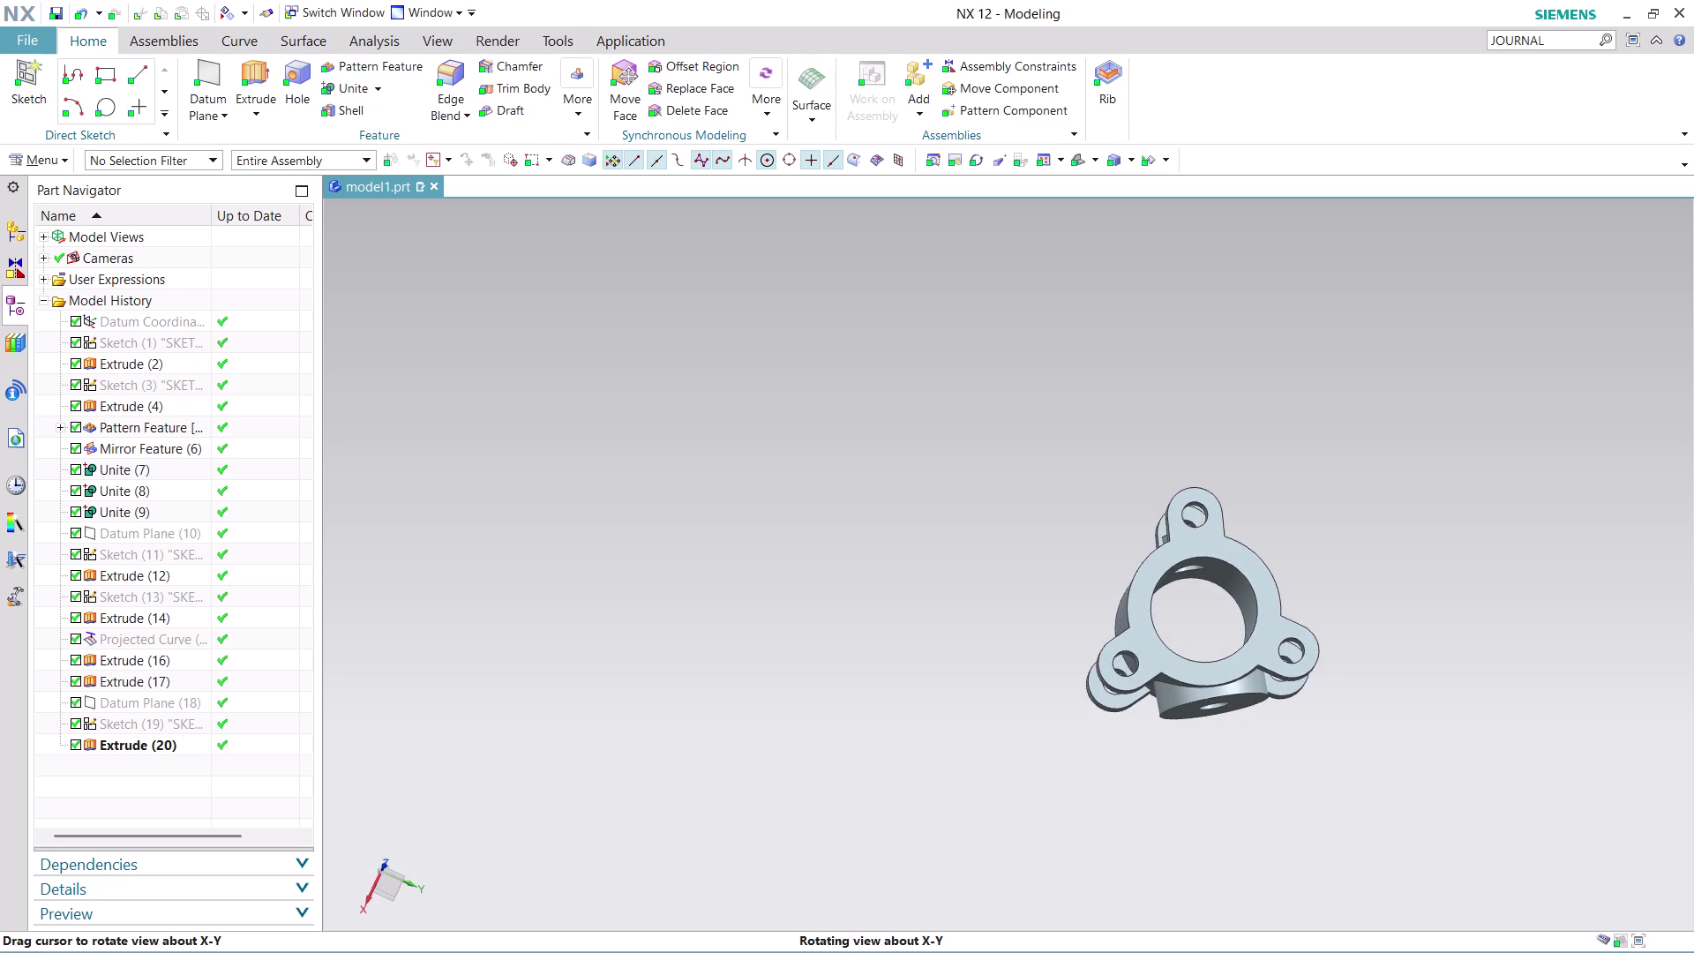
middle_drag(1428, 621, 1415, 644)
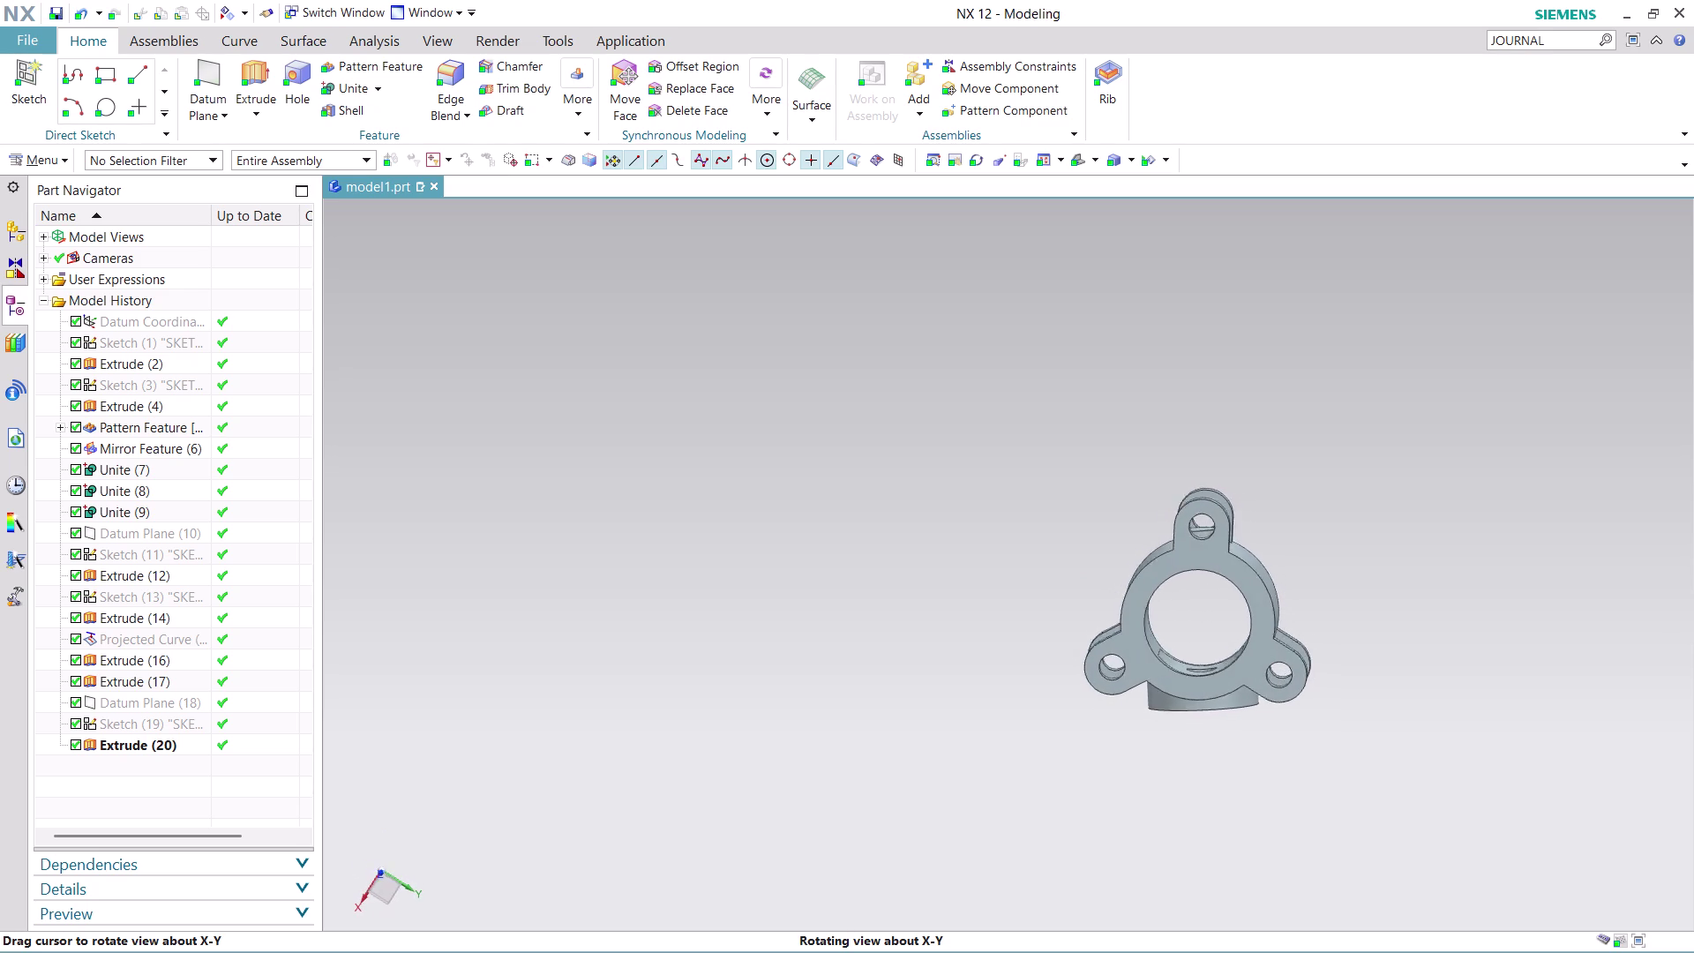
middle_drag(1416, 644, 1424, 636)
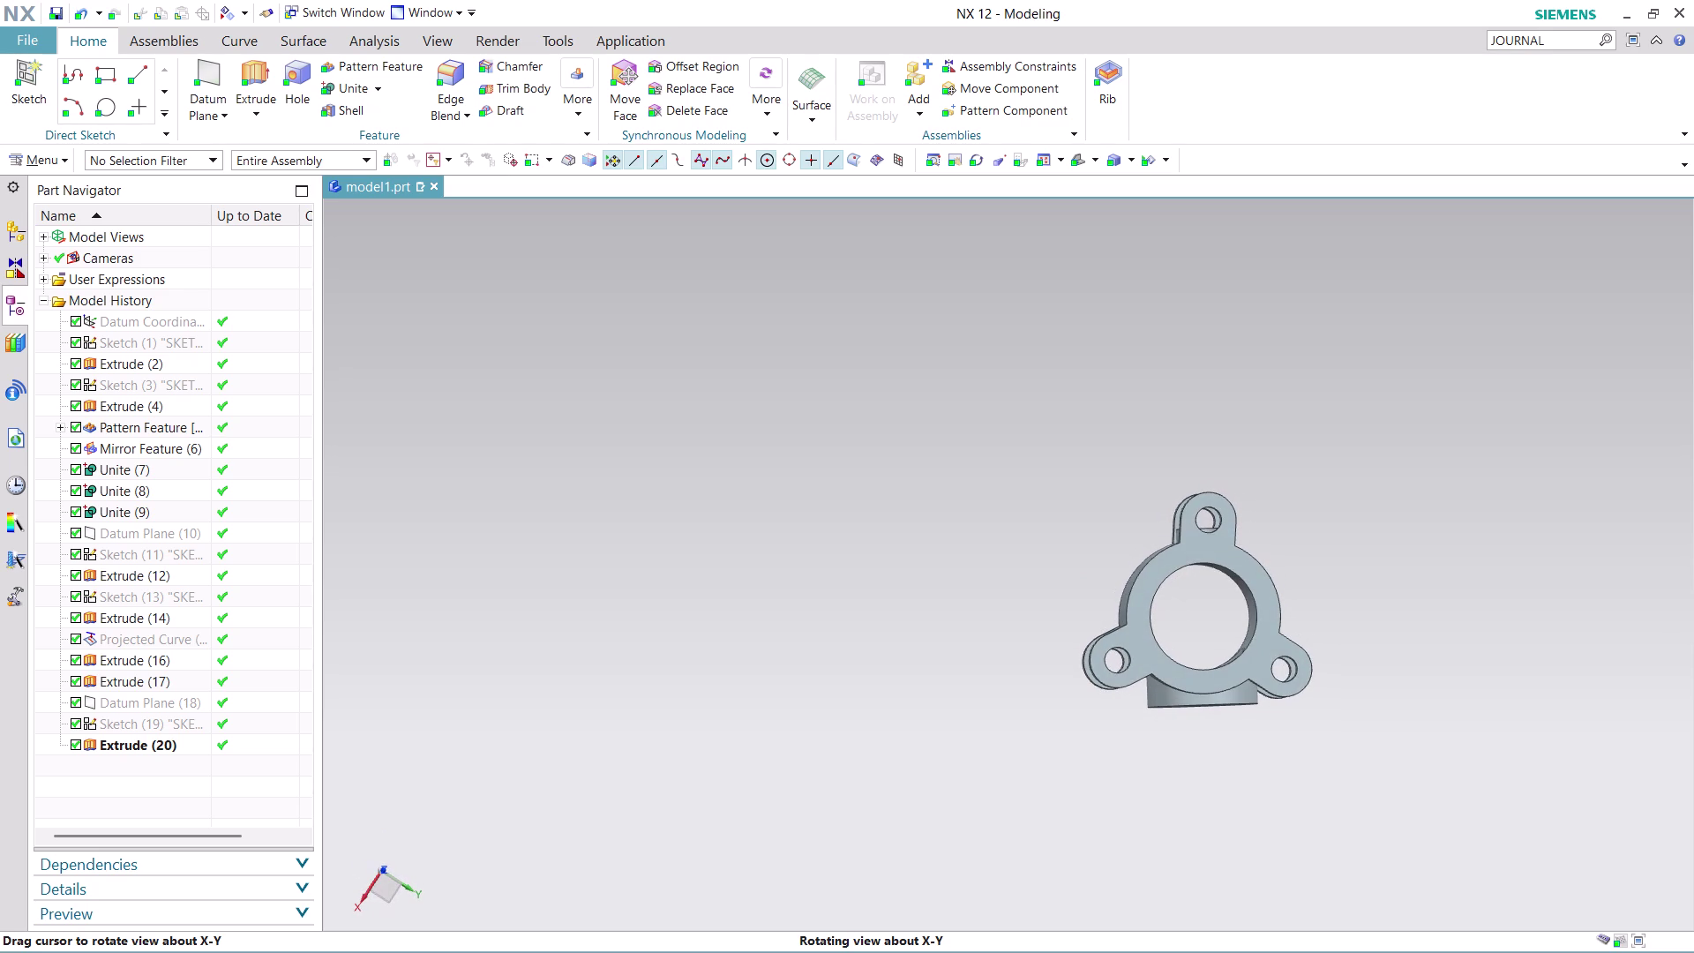
middle_drag(1424, 636, 1418, 636)
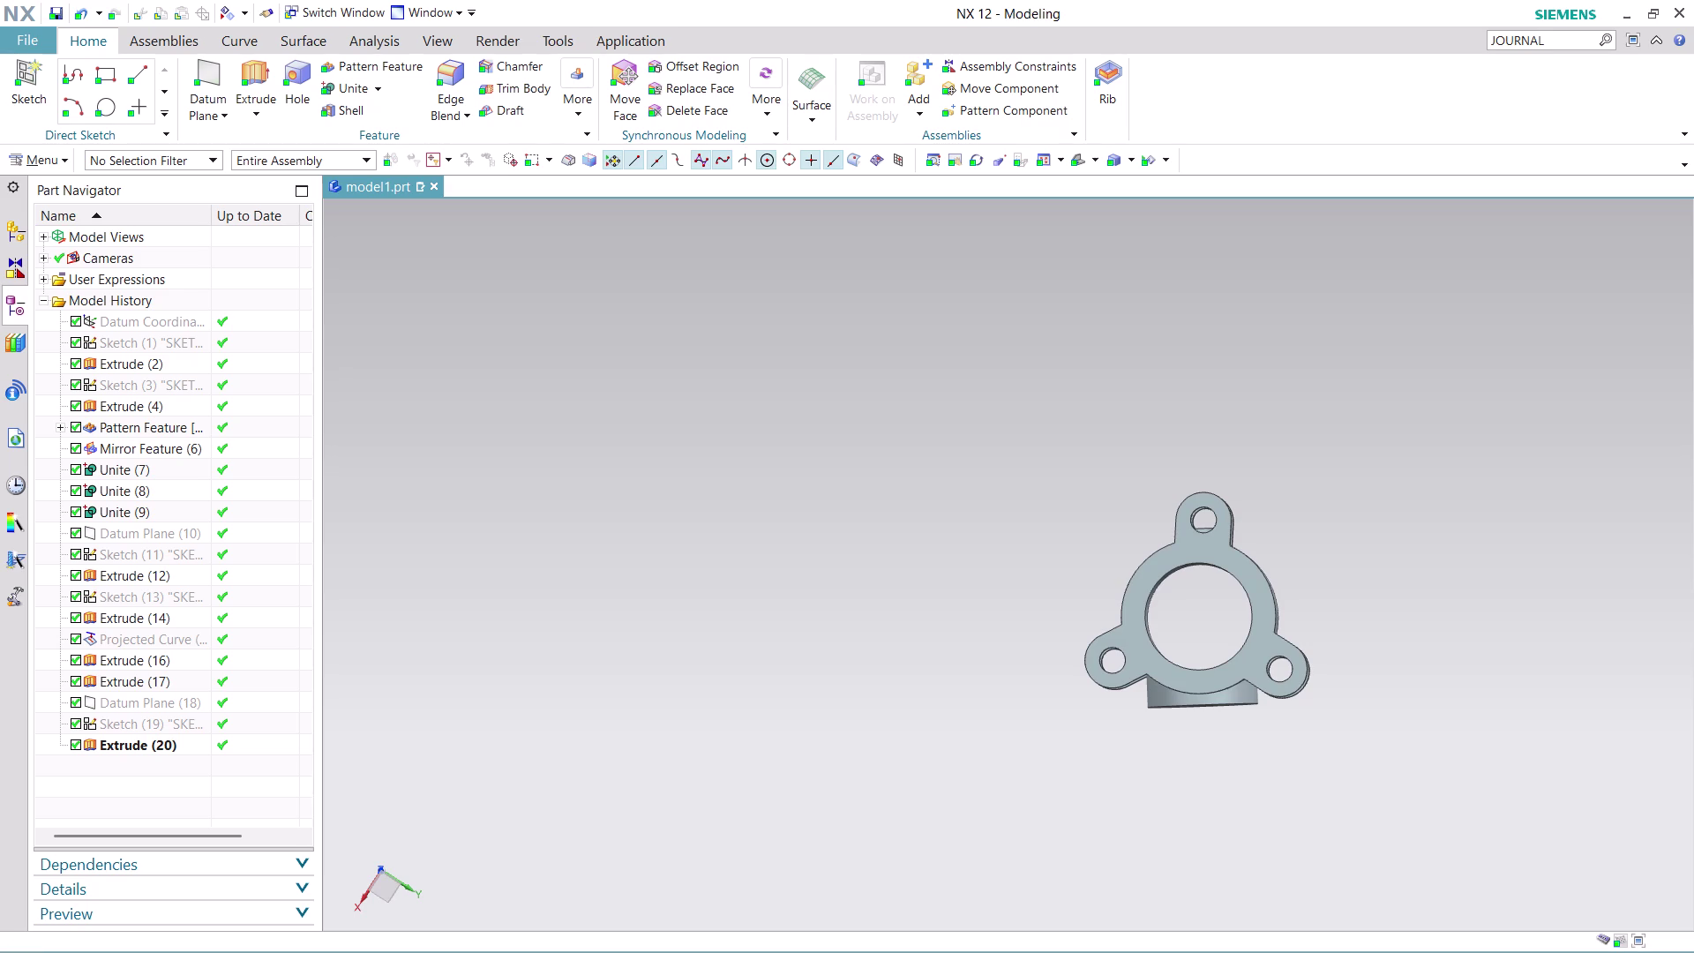
scroll(up, 3)
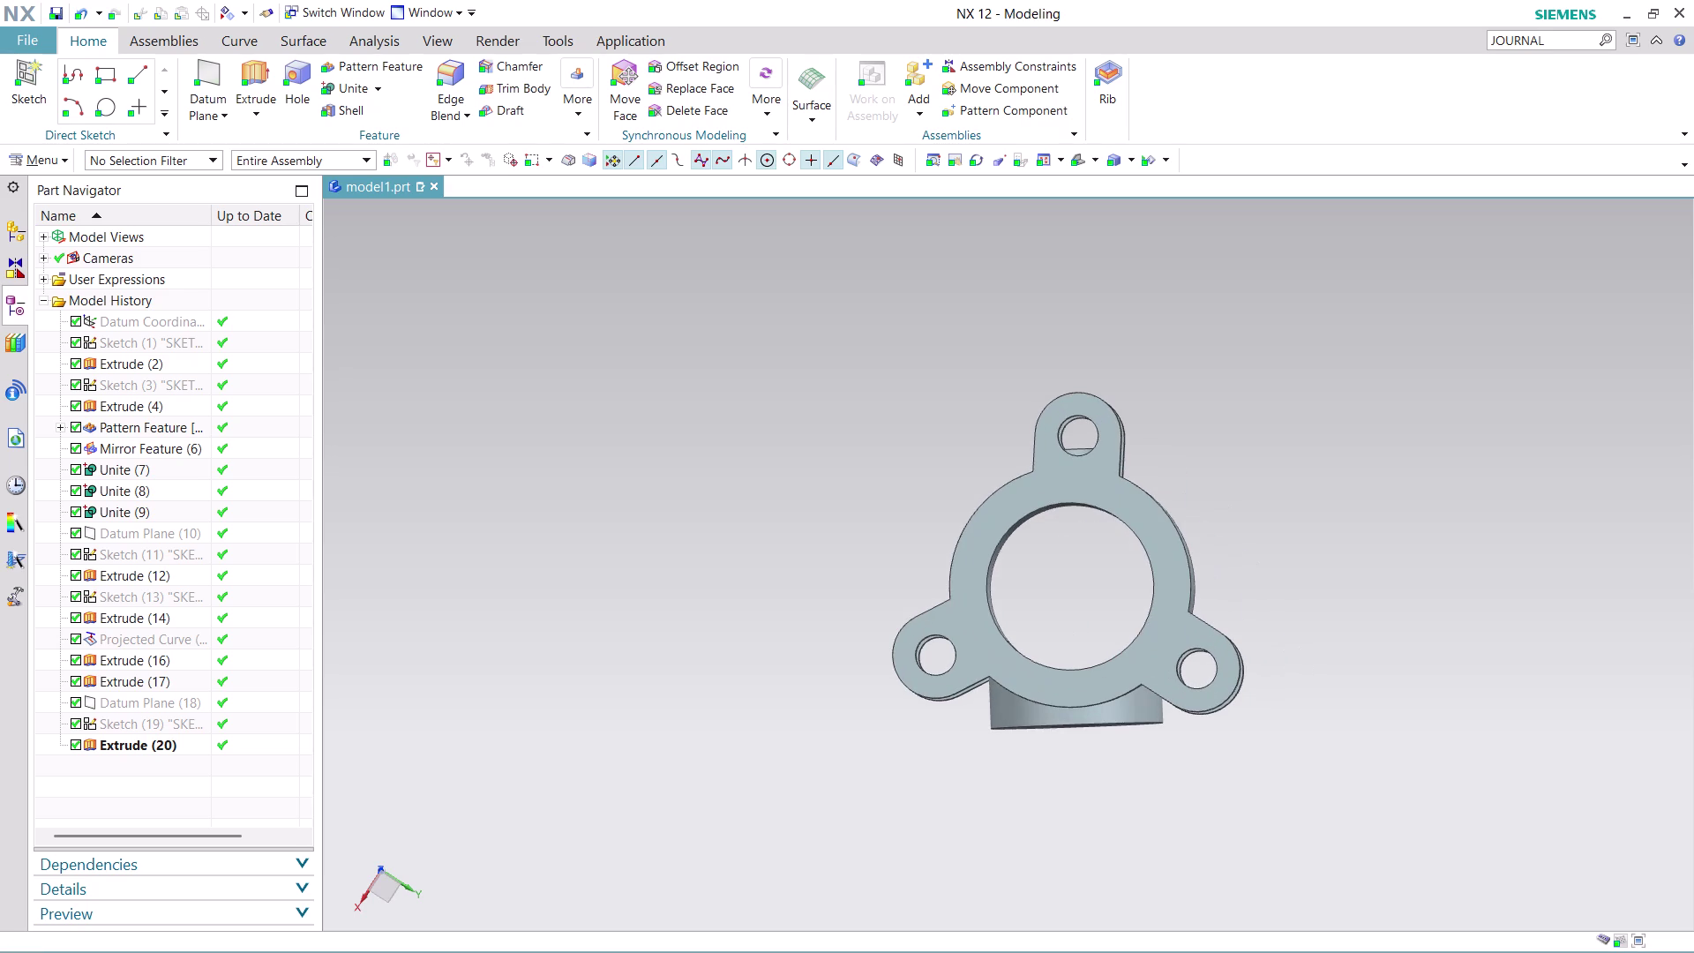
scroll(up, 3)
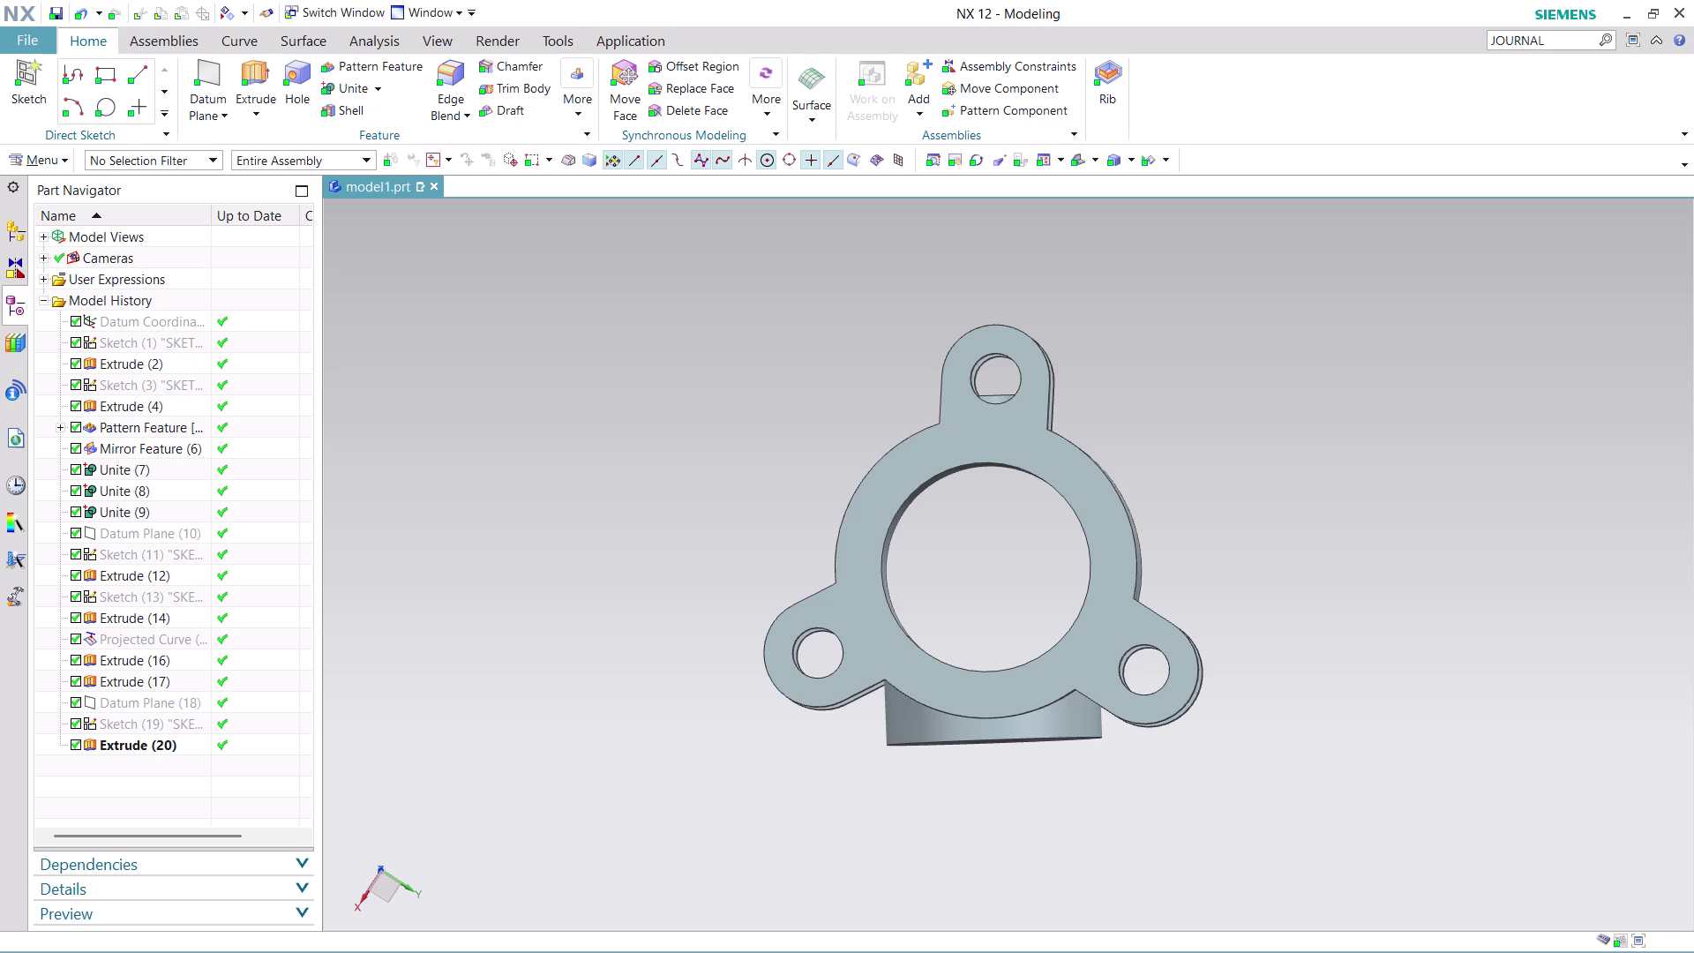
middle_drag(1459, 566, 1331, 580)
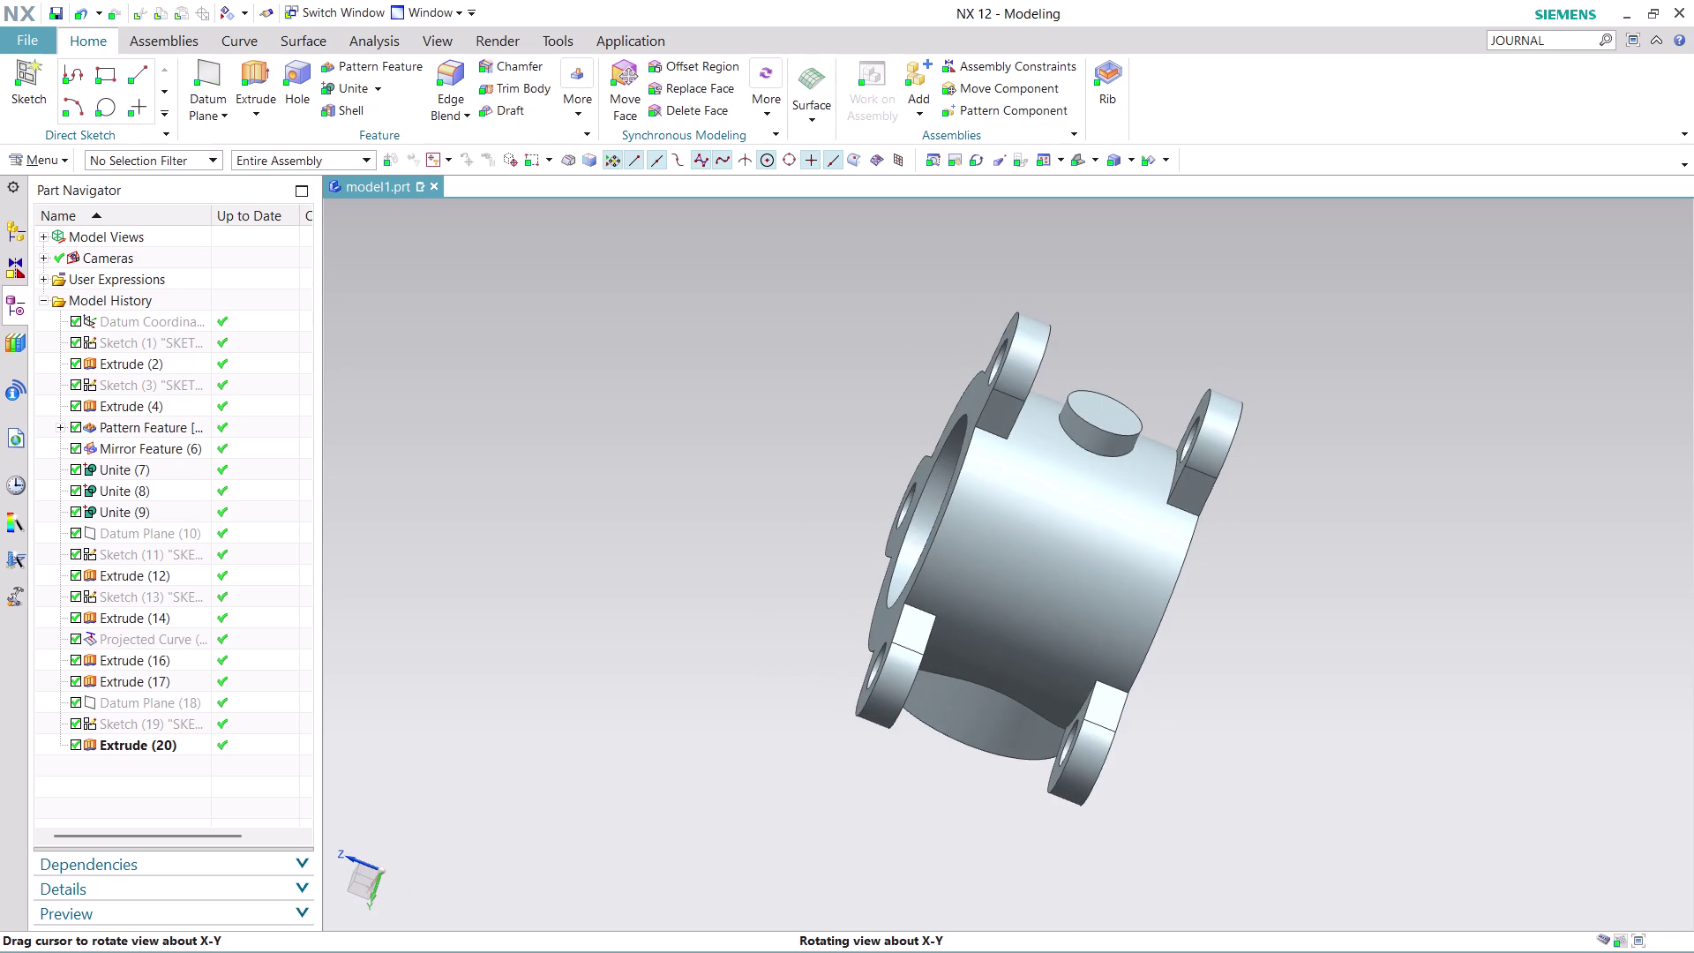
middle_drag(1331, 580, 1431, 460)
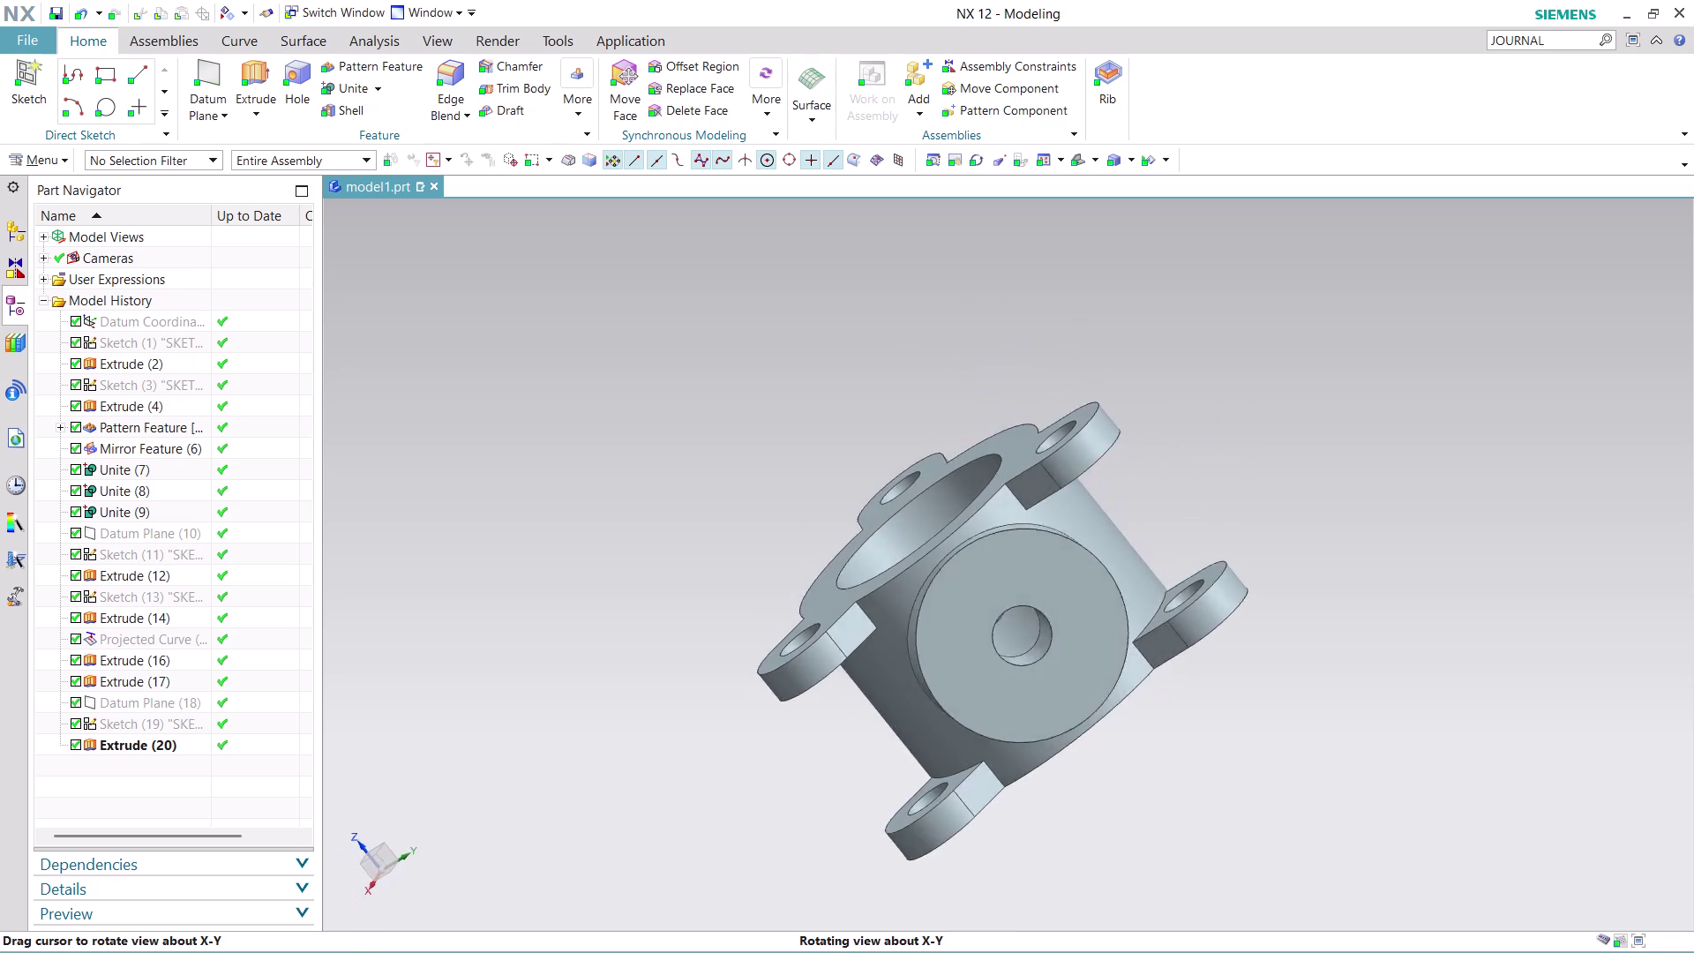
middle_drag(1431, 460, 1246, 436)
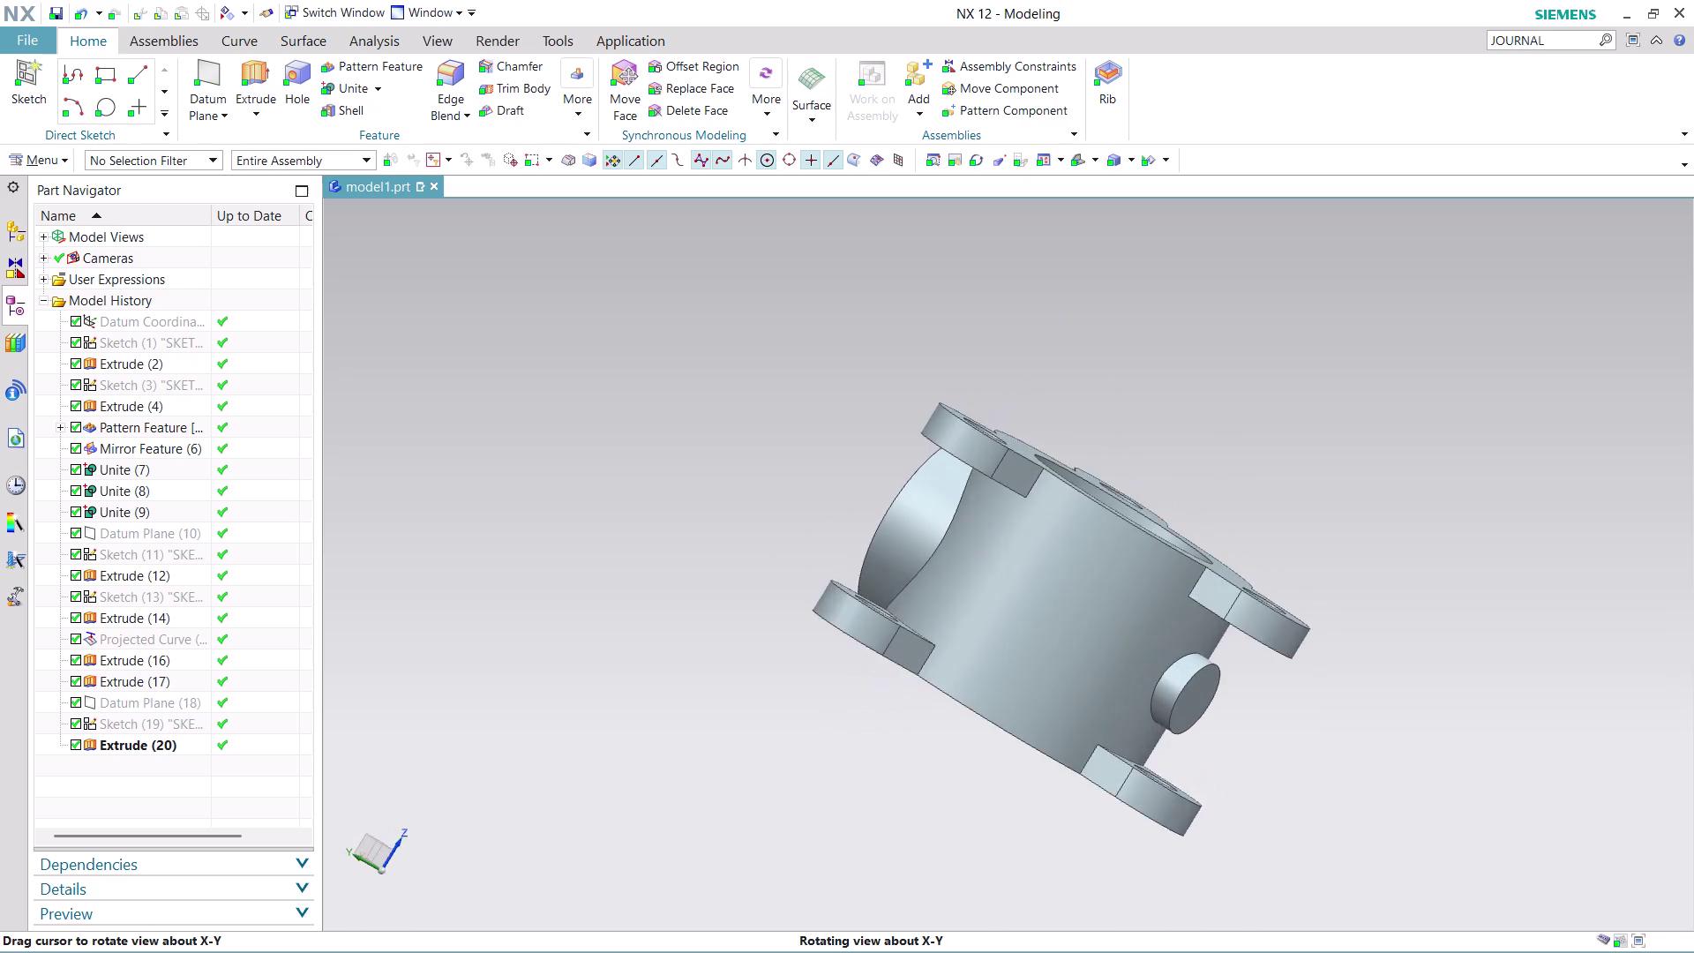
middle_drag(1246, 436, 1191, 419)
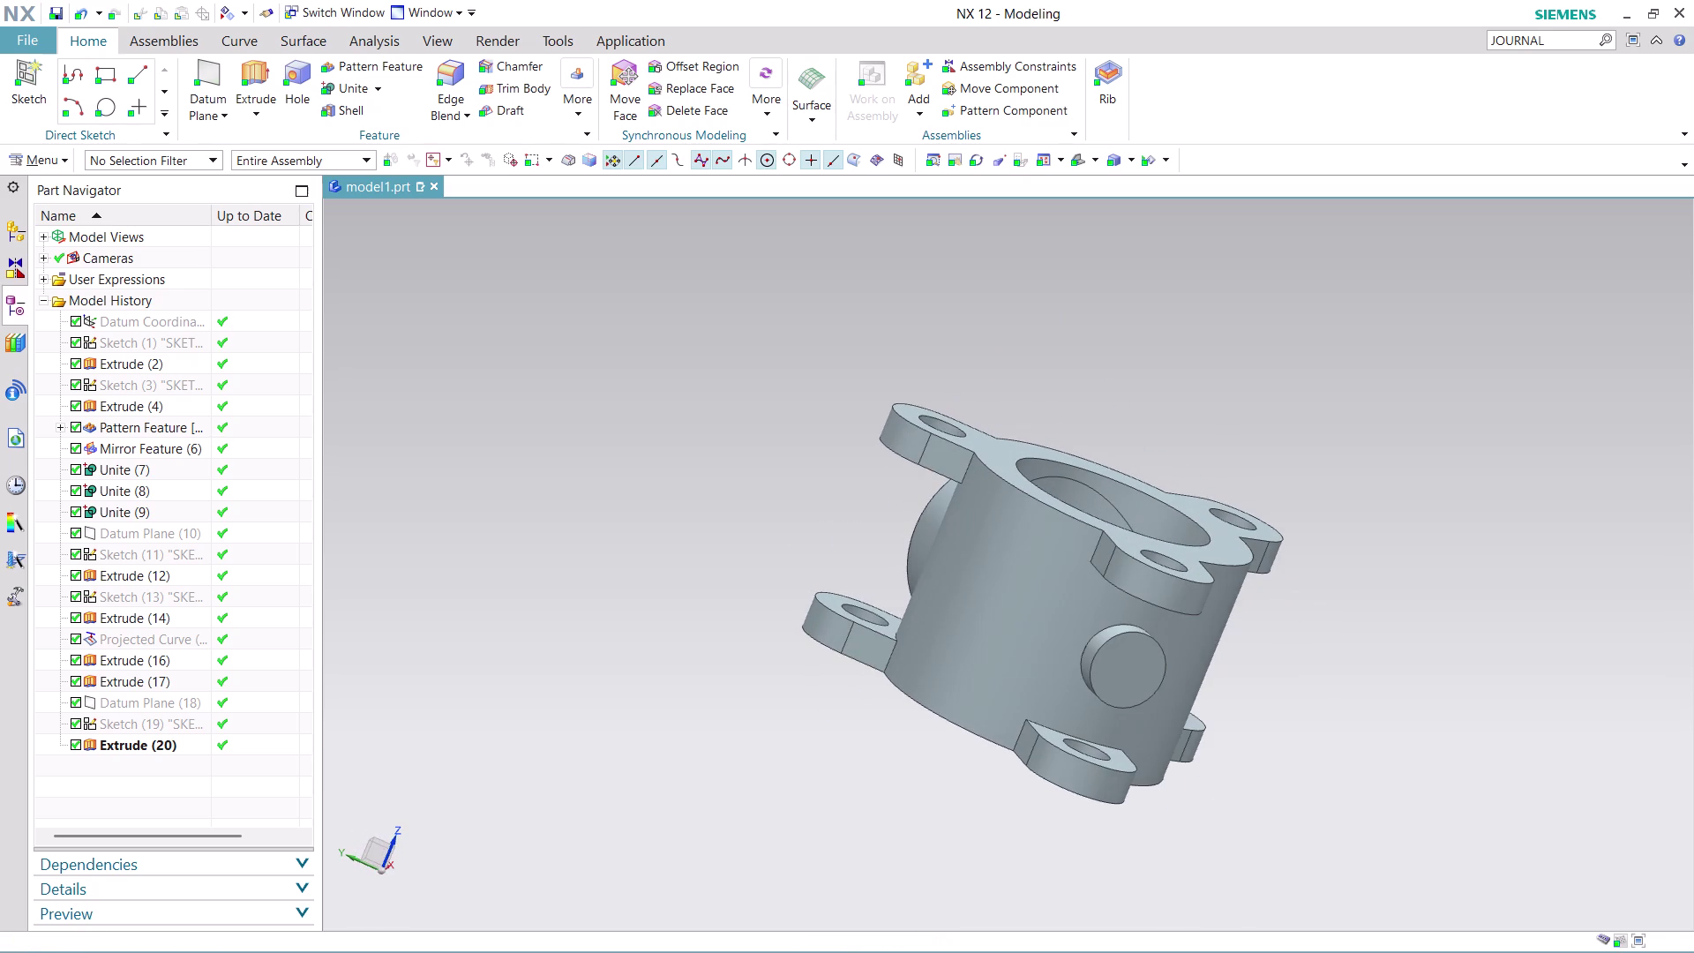
middle_drag(1206, 422, 1257, 438)
middle_drag(1284, 445, 1324, 477)
middle_click(1324, 477)
middle_click(1324, 477)
middle_click(1325, 477)
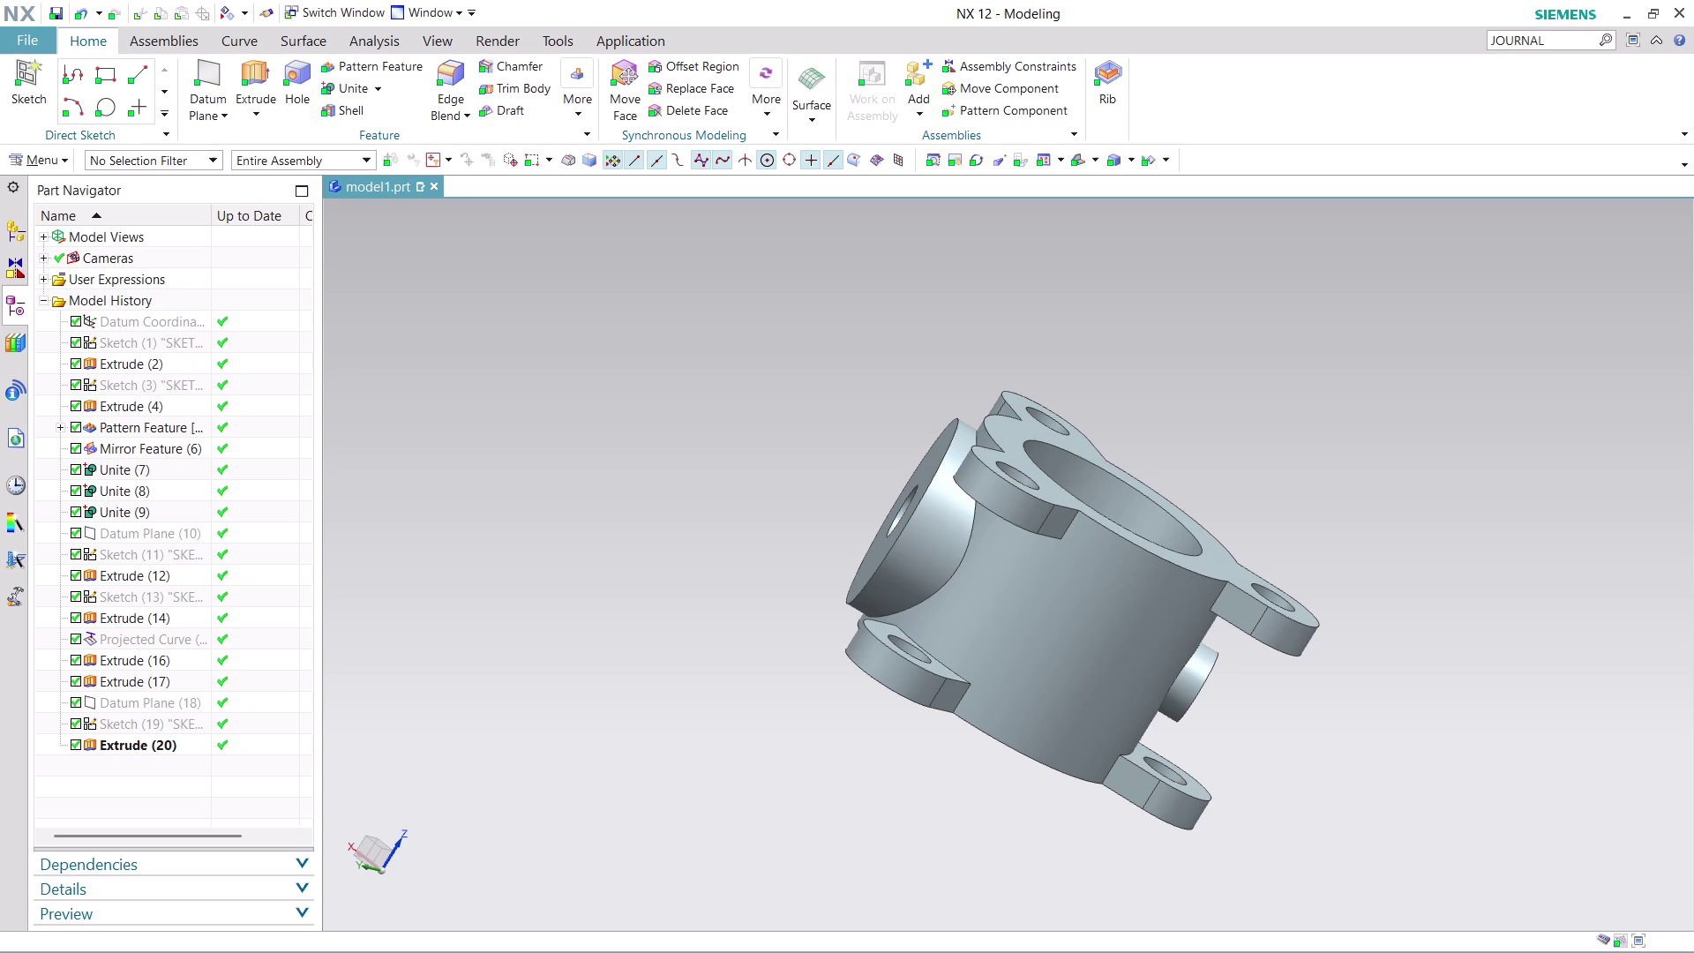
scroll(down, 3)
scroll(up, 3)
scroll(down, 3)
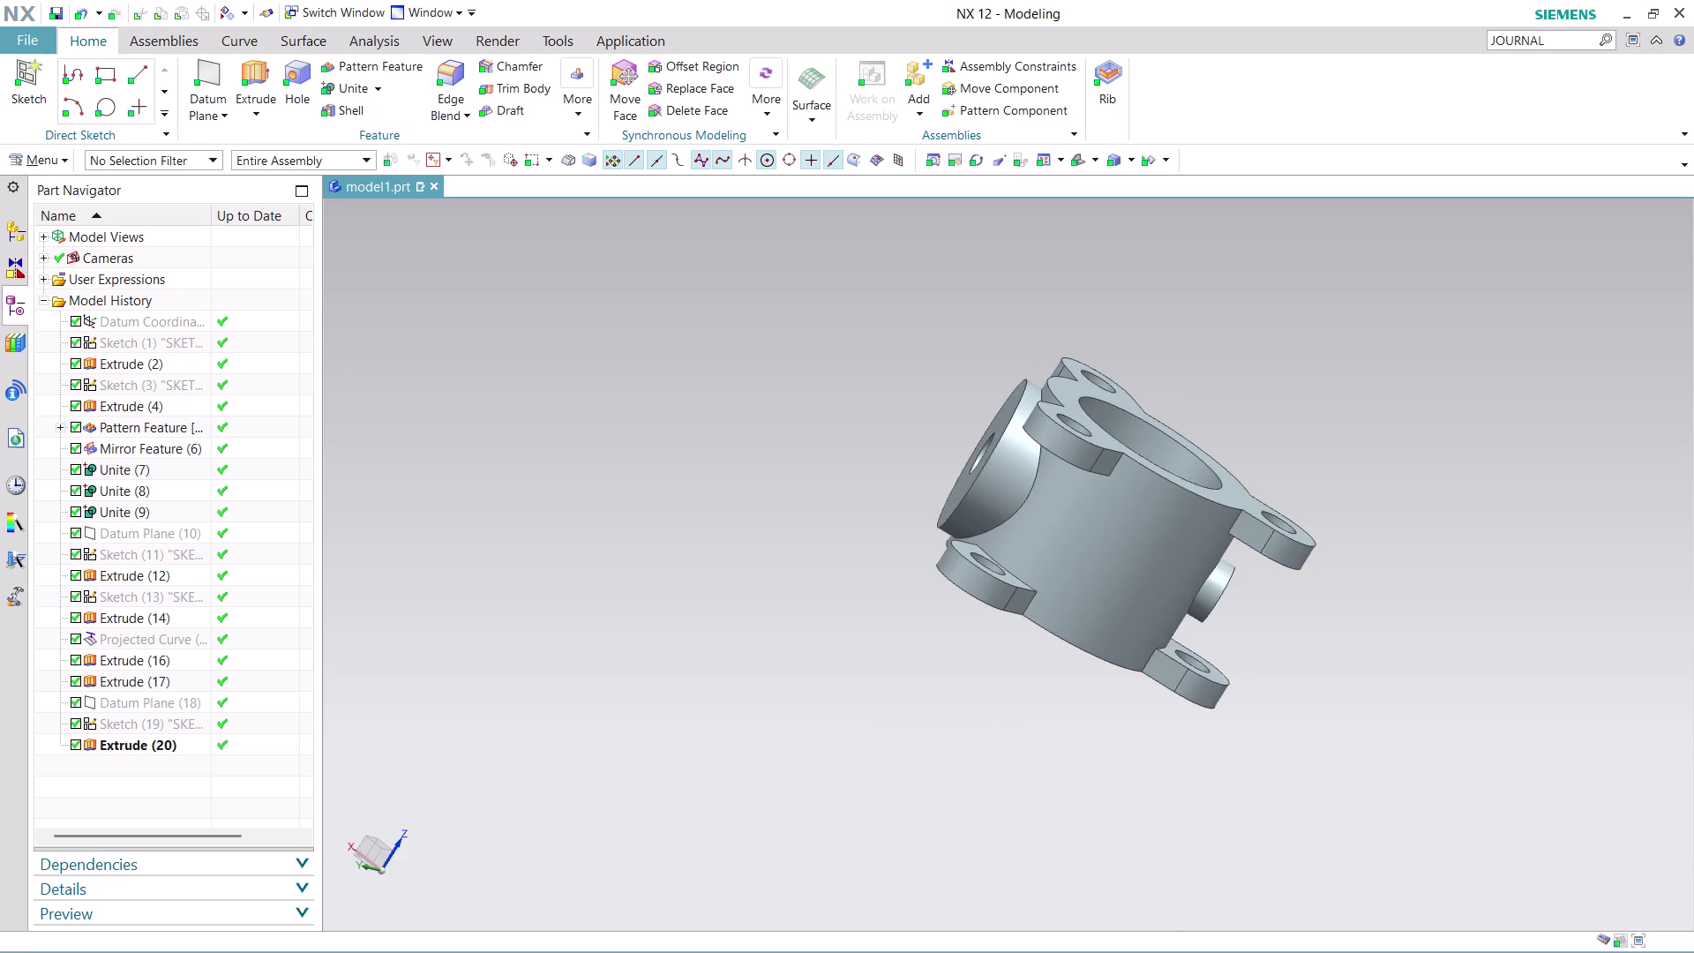
middle_drag(1349, 372, 863, 366)
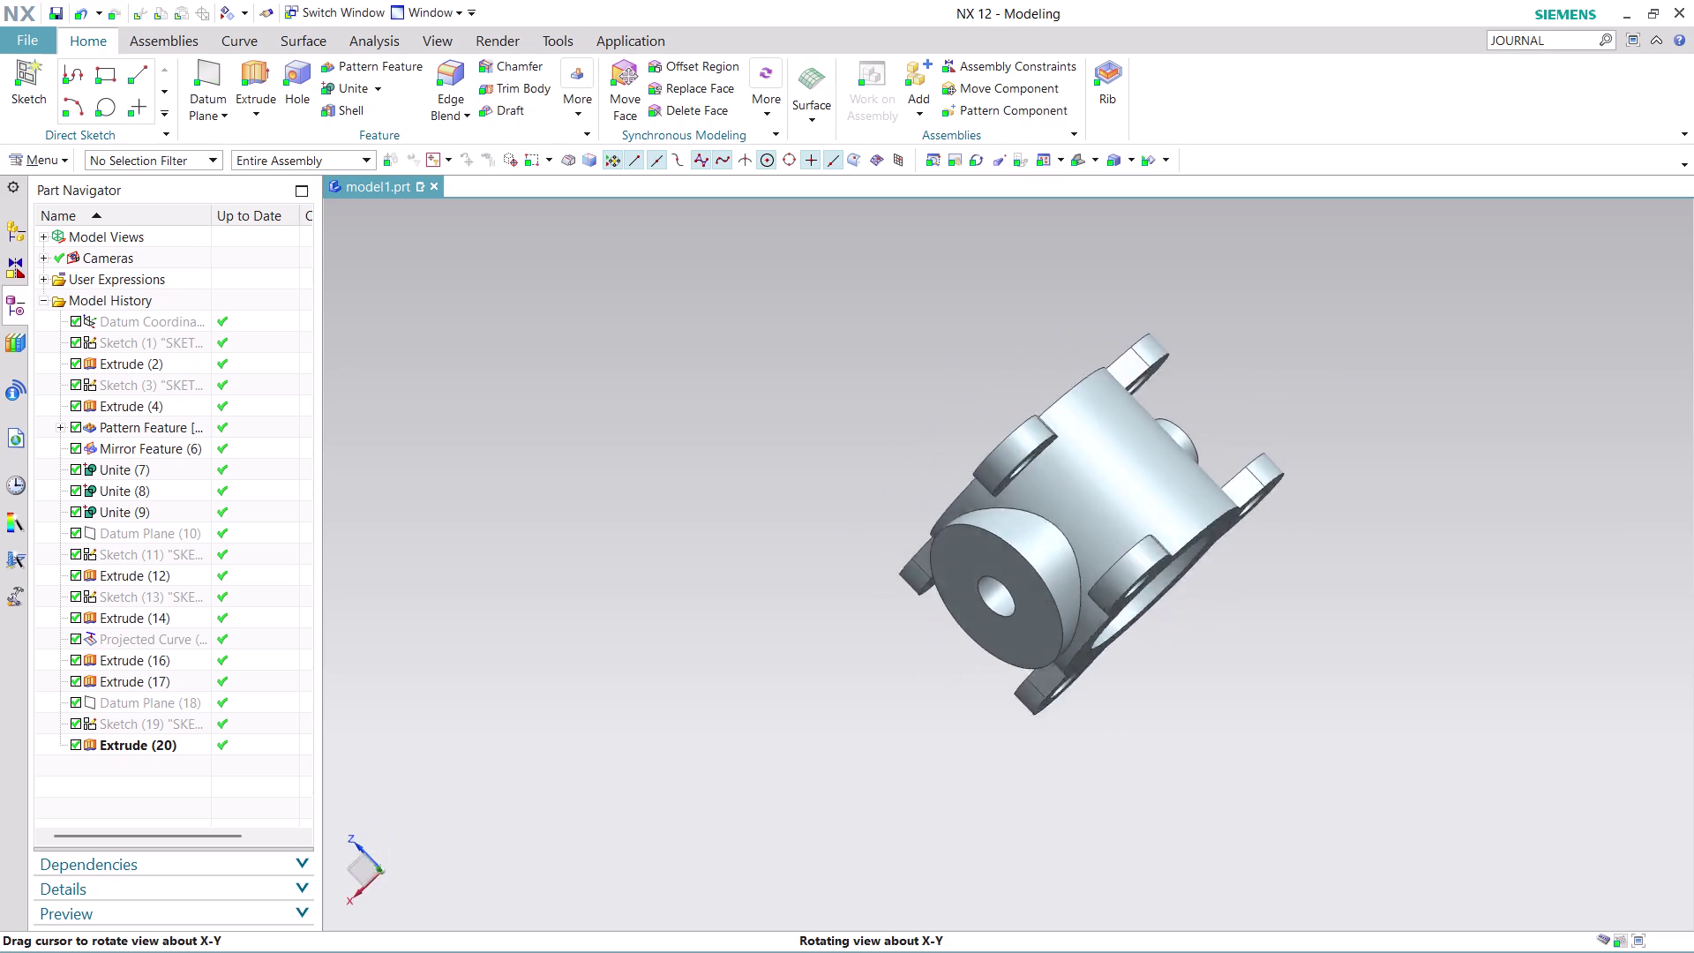
middle_drag(863, 366, 988, 473)
scroll(up, 3)
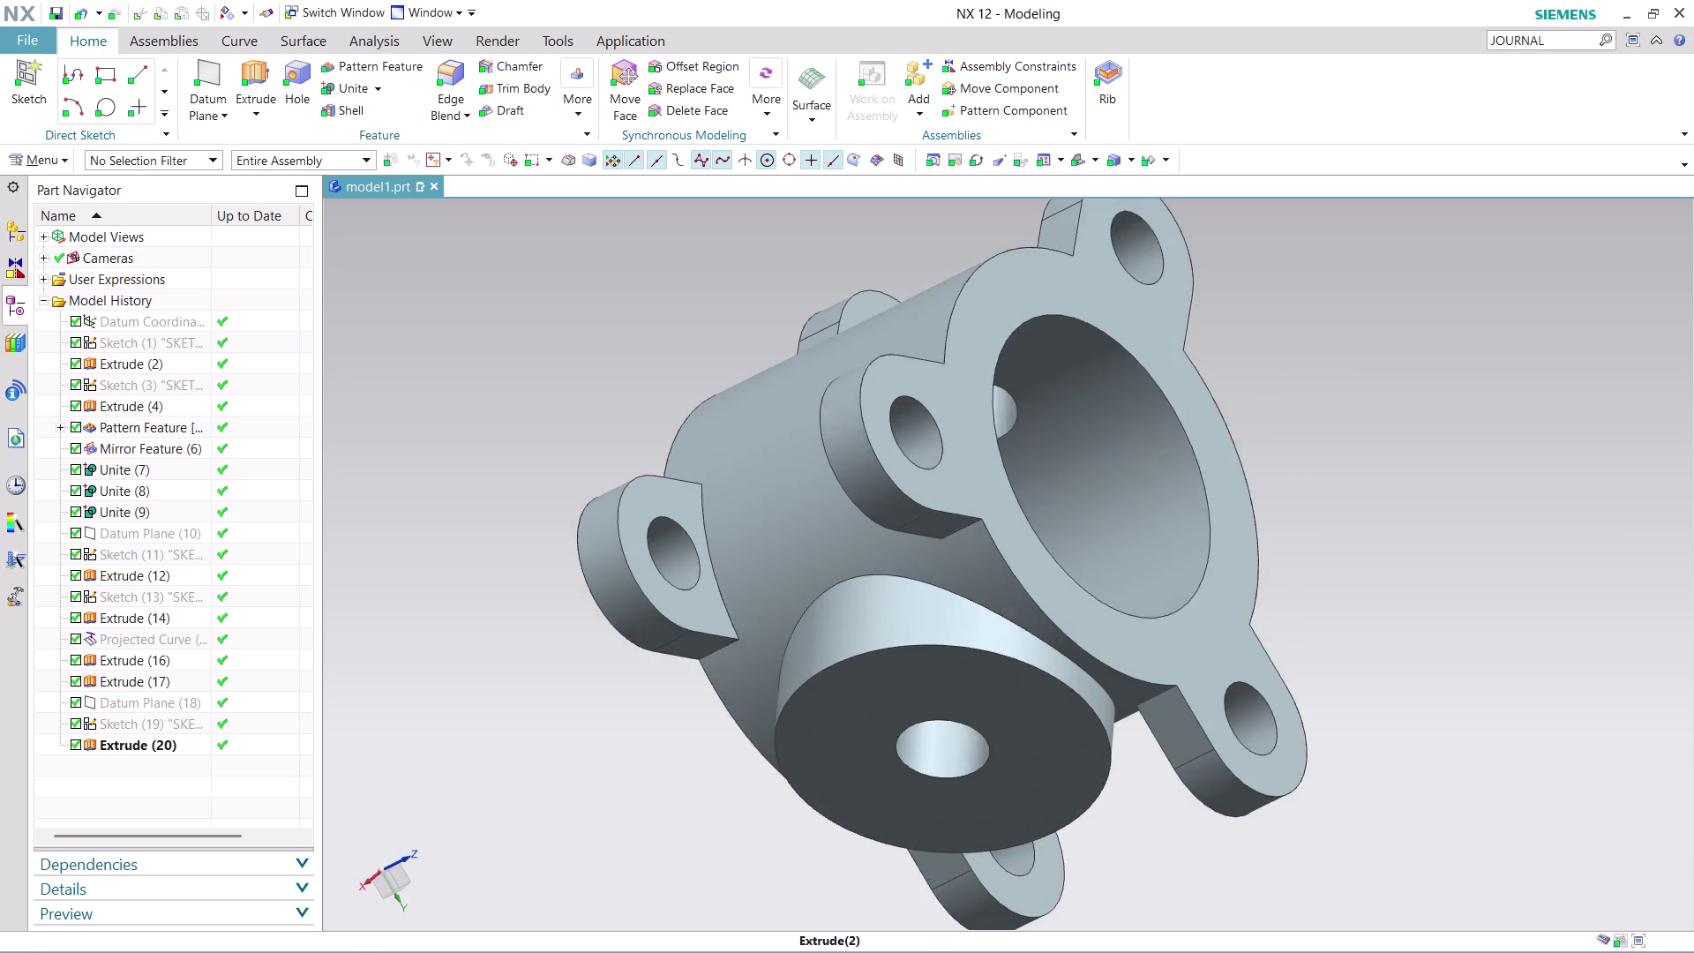
scroll(down, 3)
middle_drag(1303, 414, 1132, 196)
scroll(down, 3)
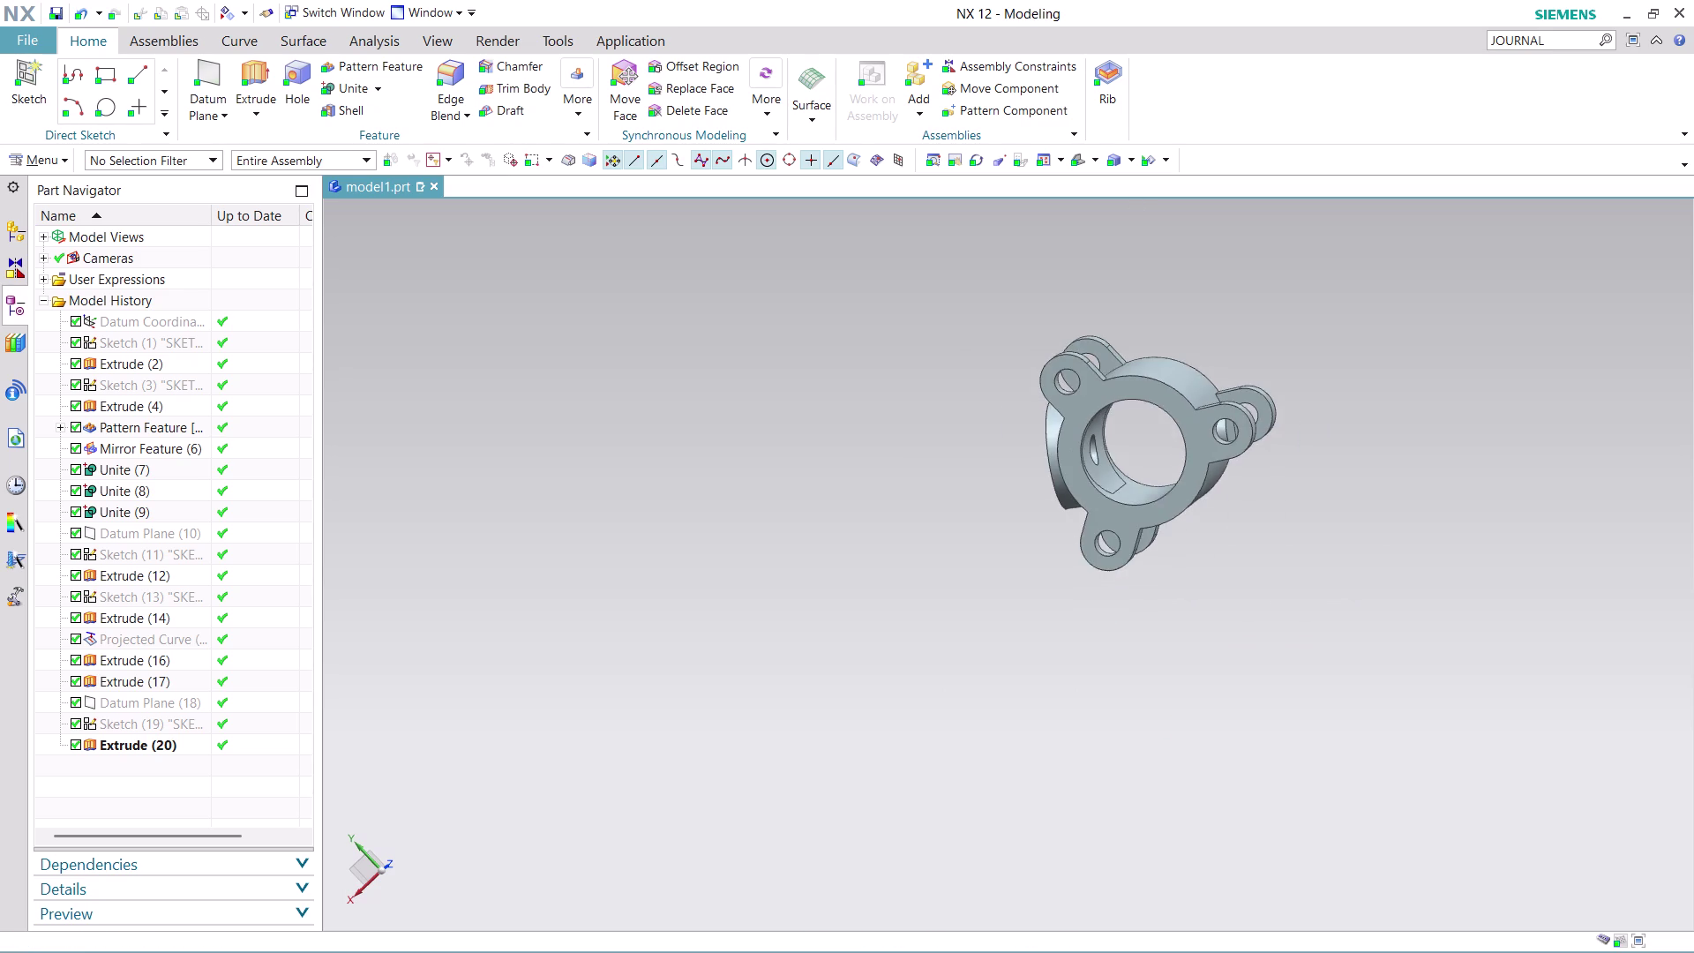
scroll(up, 3)
middle_drag(1201, 337, 1060, 382)
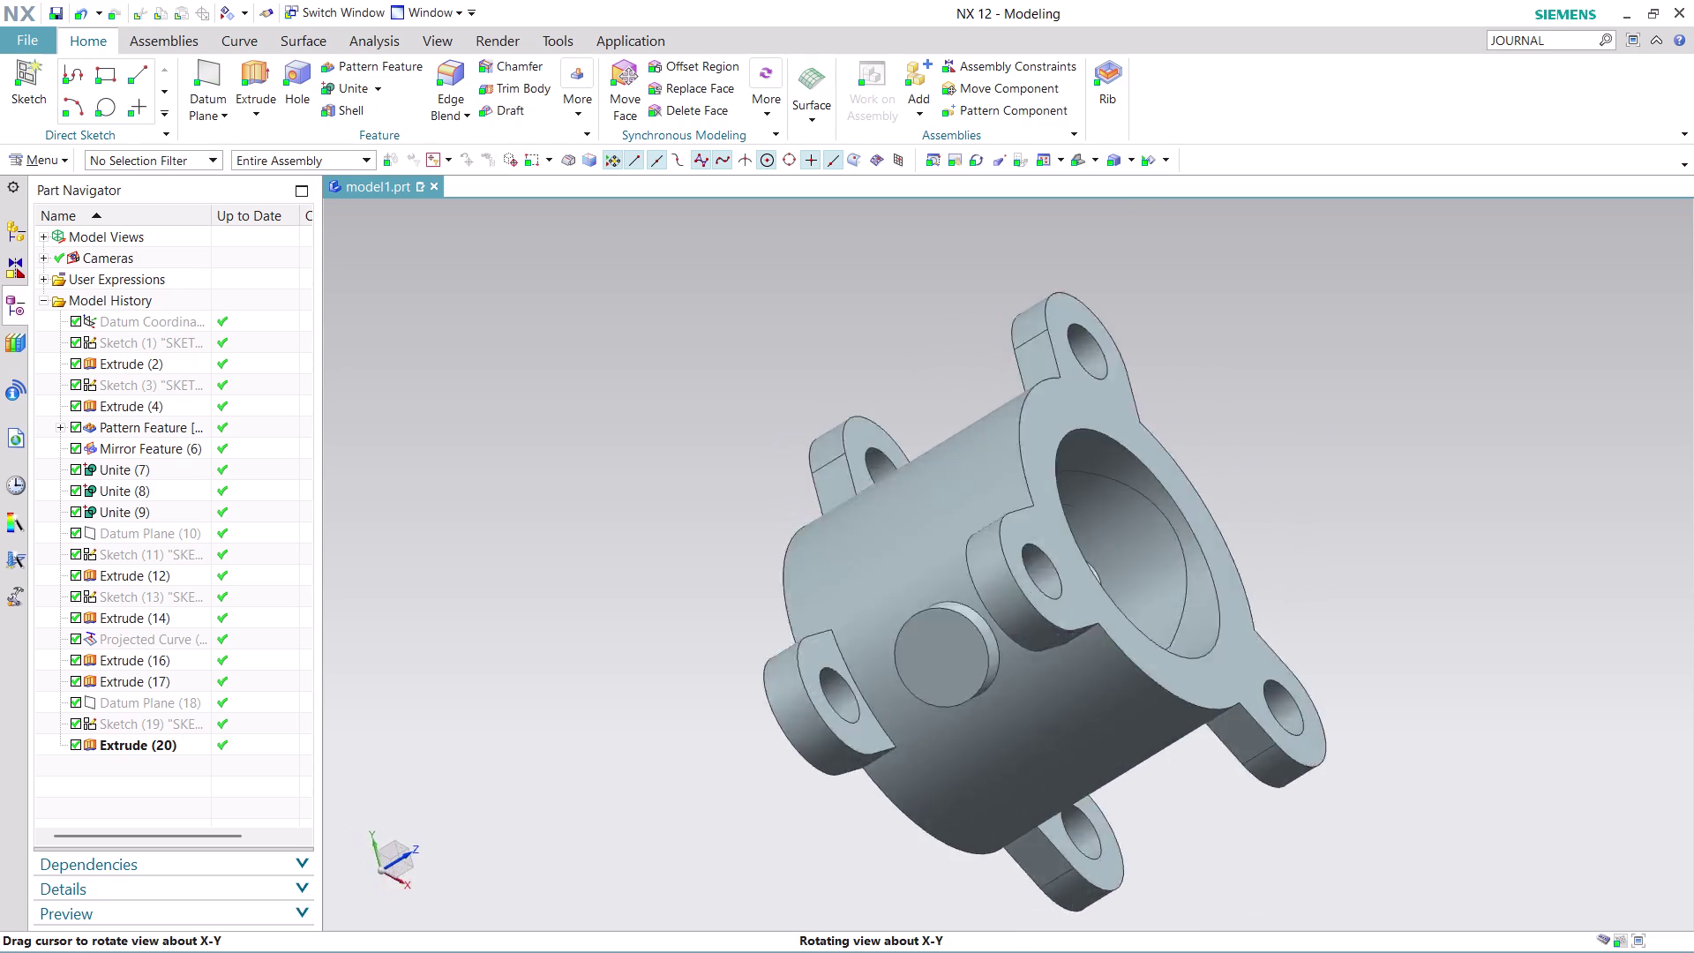
middle_drag(1060, 382, 1005, 389)
middle_click(1005, 388)
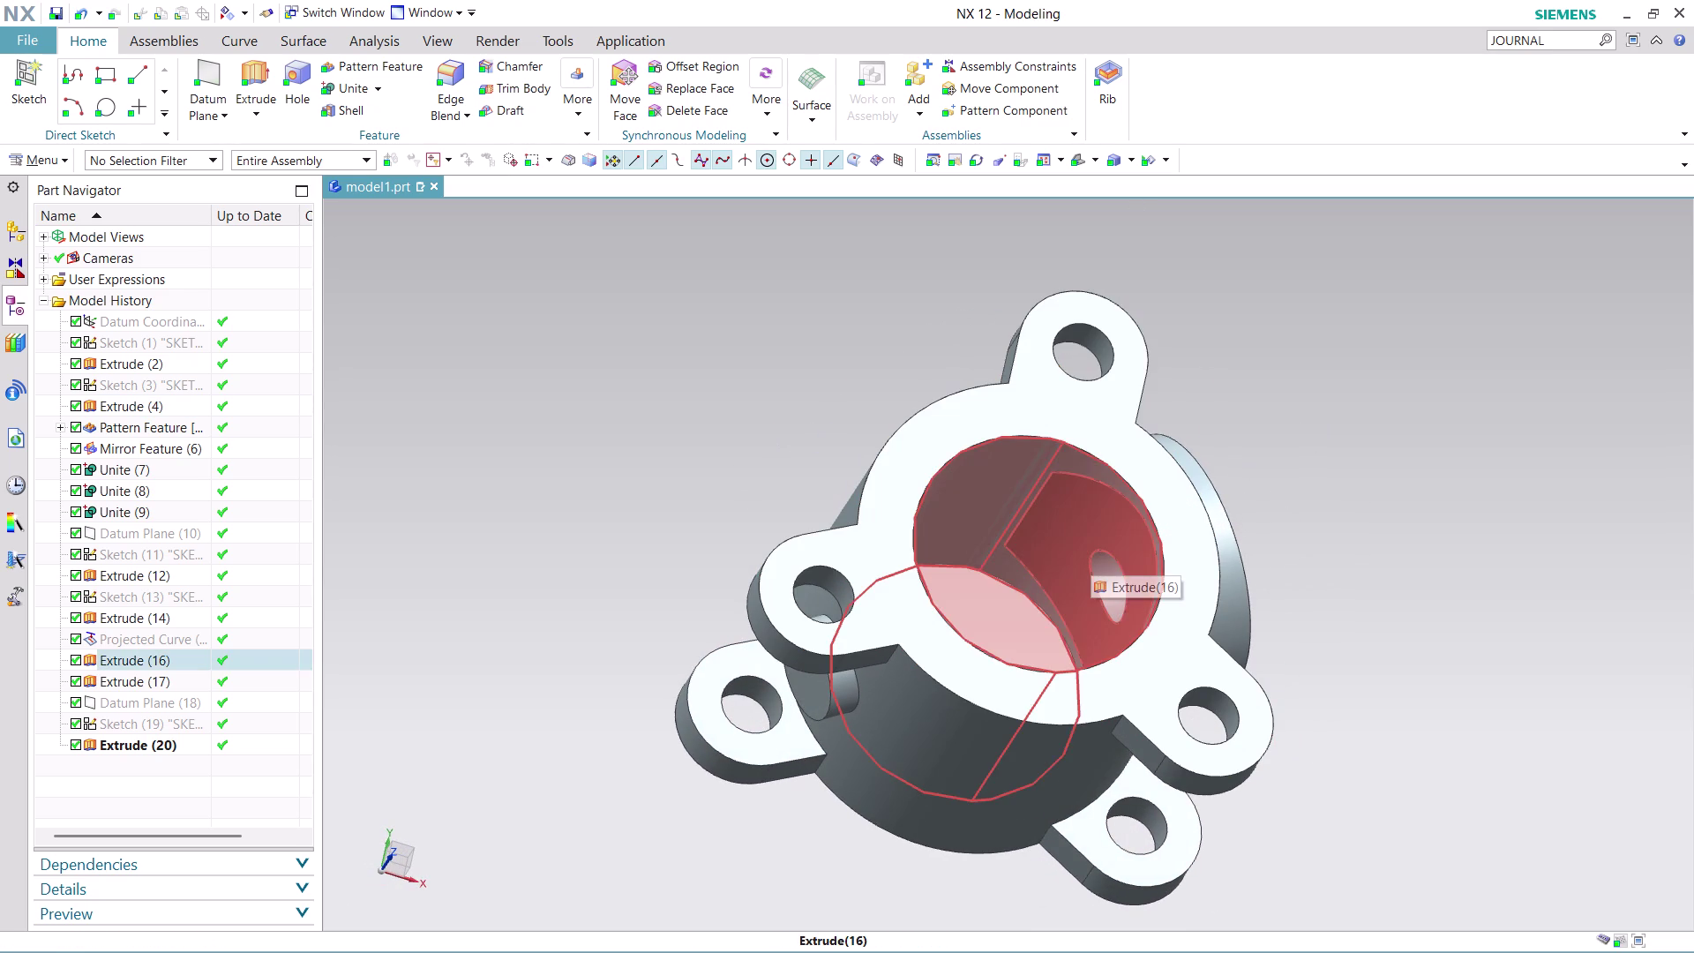
scroll(down, 3)
scroll(up, 3)
scroll(down, 3)
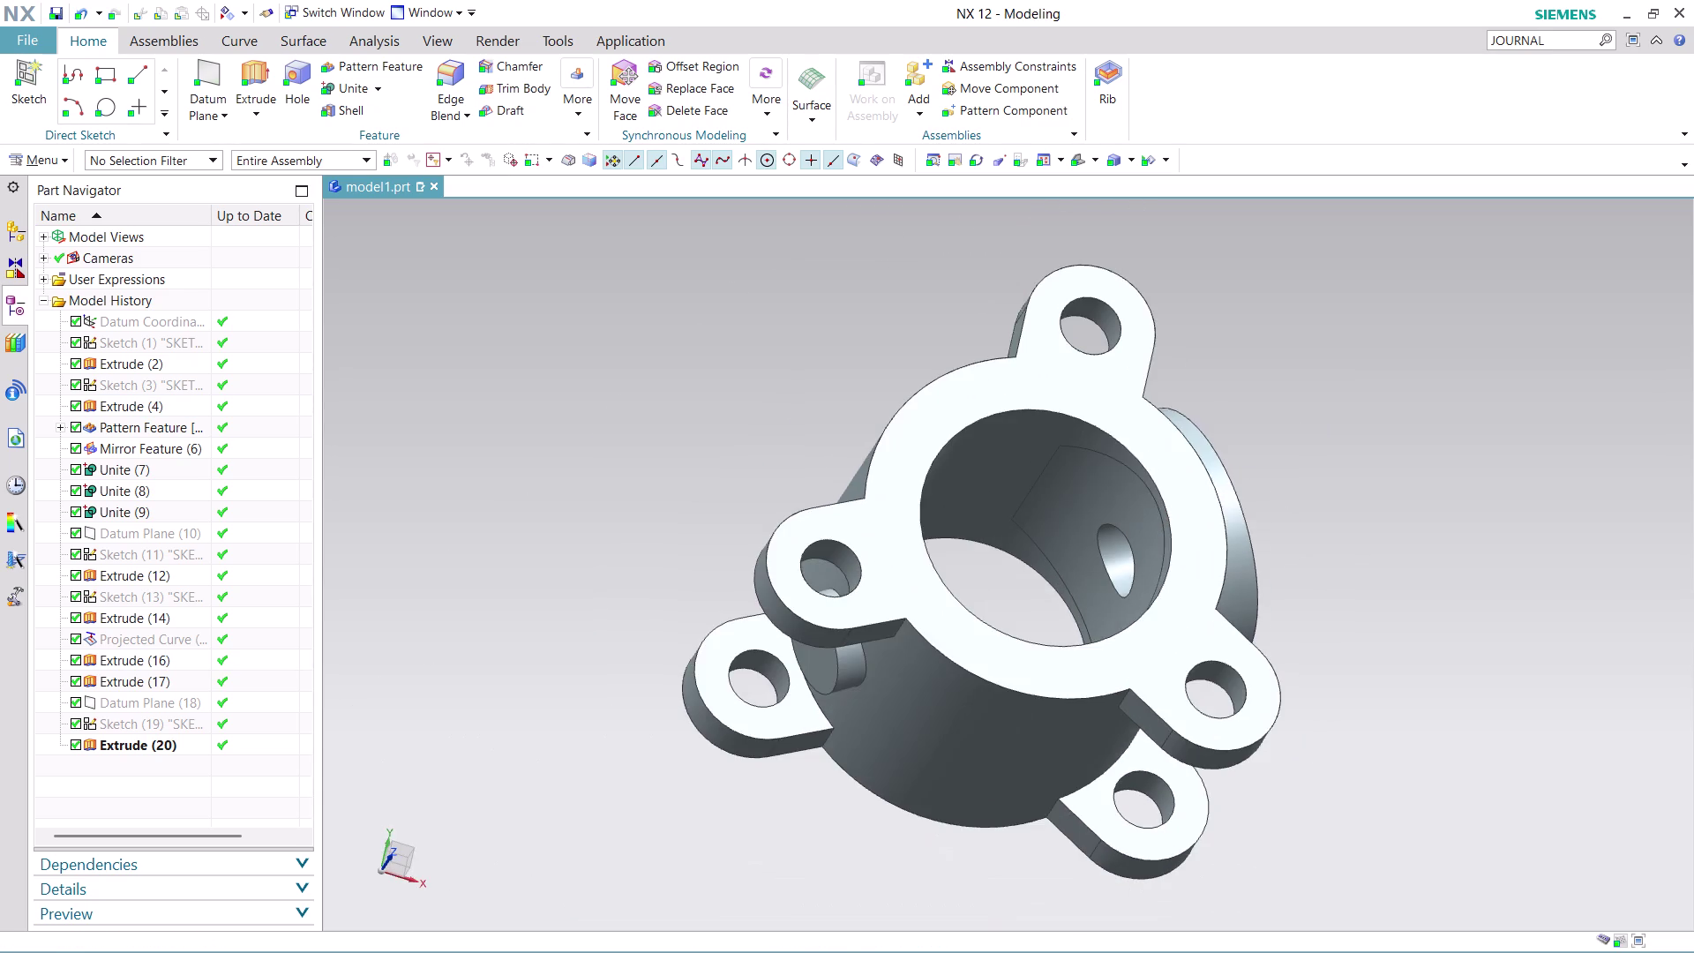
middle_drag(1331, 523, 1389, 518)
middle_drag(1393, 520, 1362, 567)
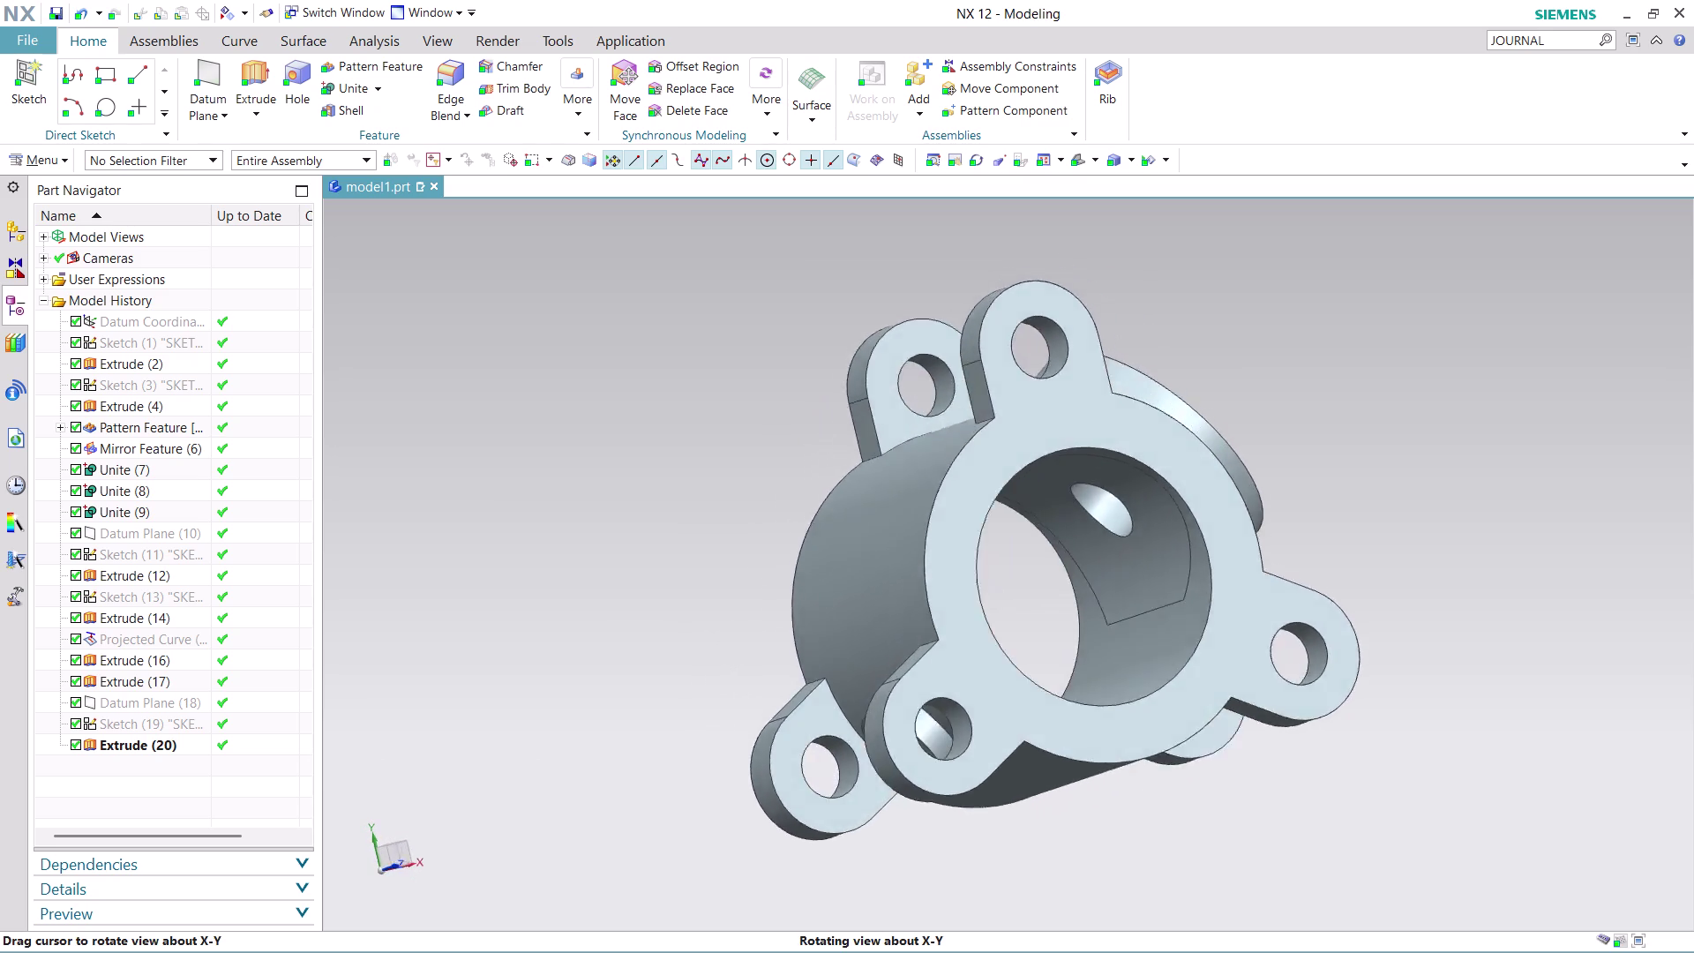
middle_drag(1362, 566, 1348, 528)
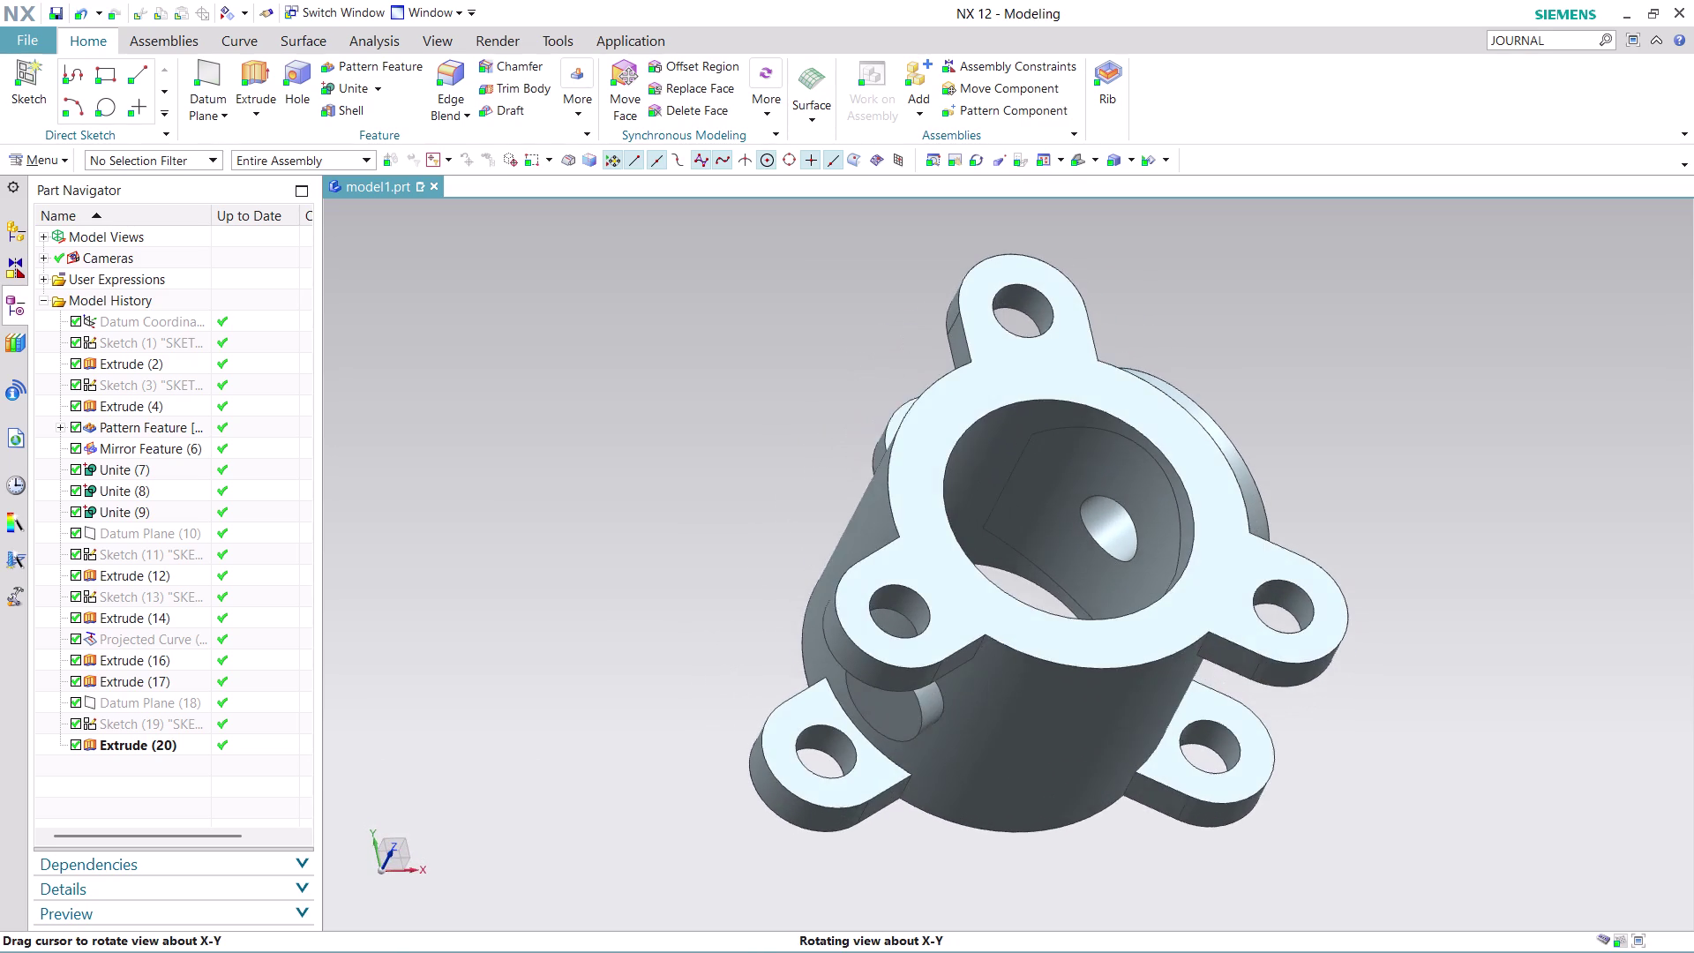
middle_drag(1348, 528, 1319, 485)
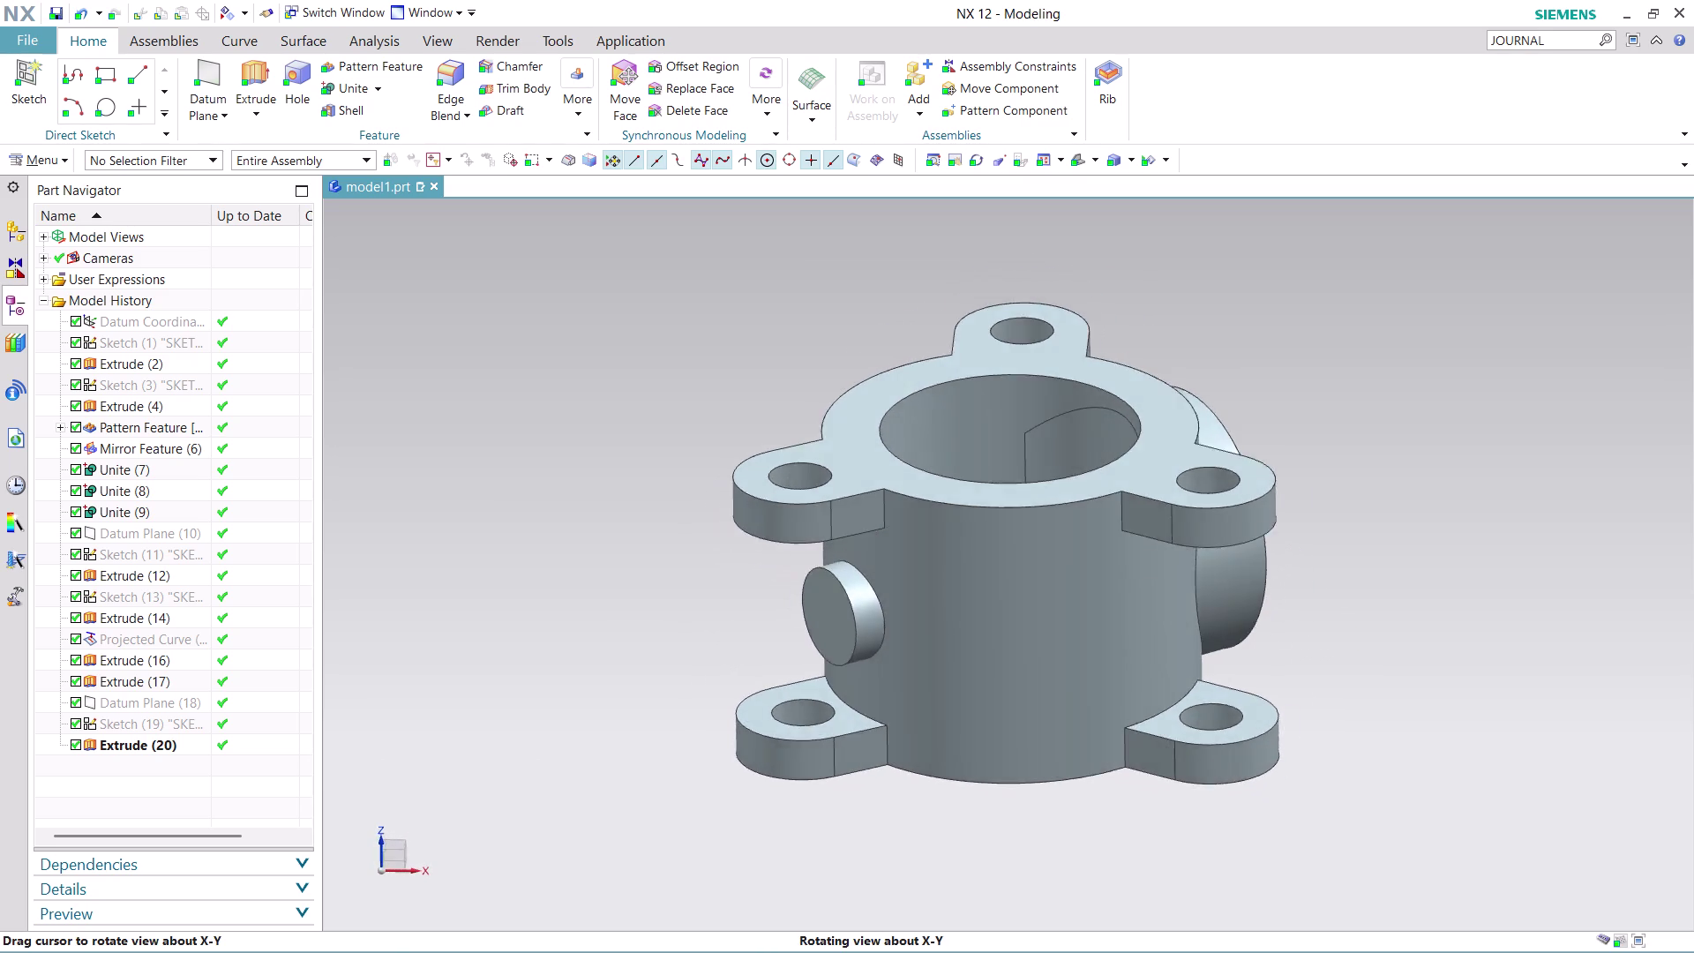
middle_drag(1319, 485, 1267, 512)
scroll(up, 3)
scroll(down, 3)
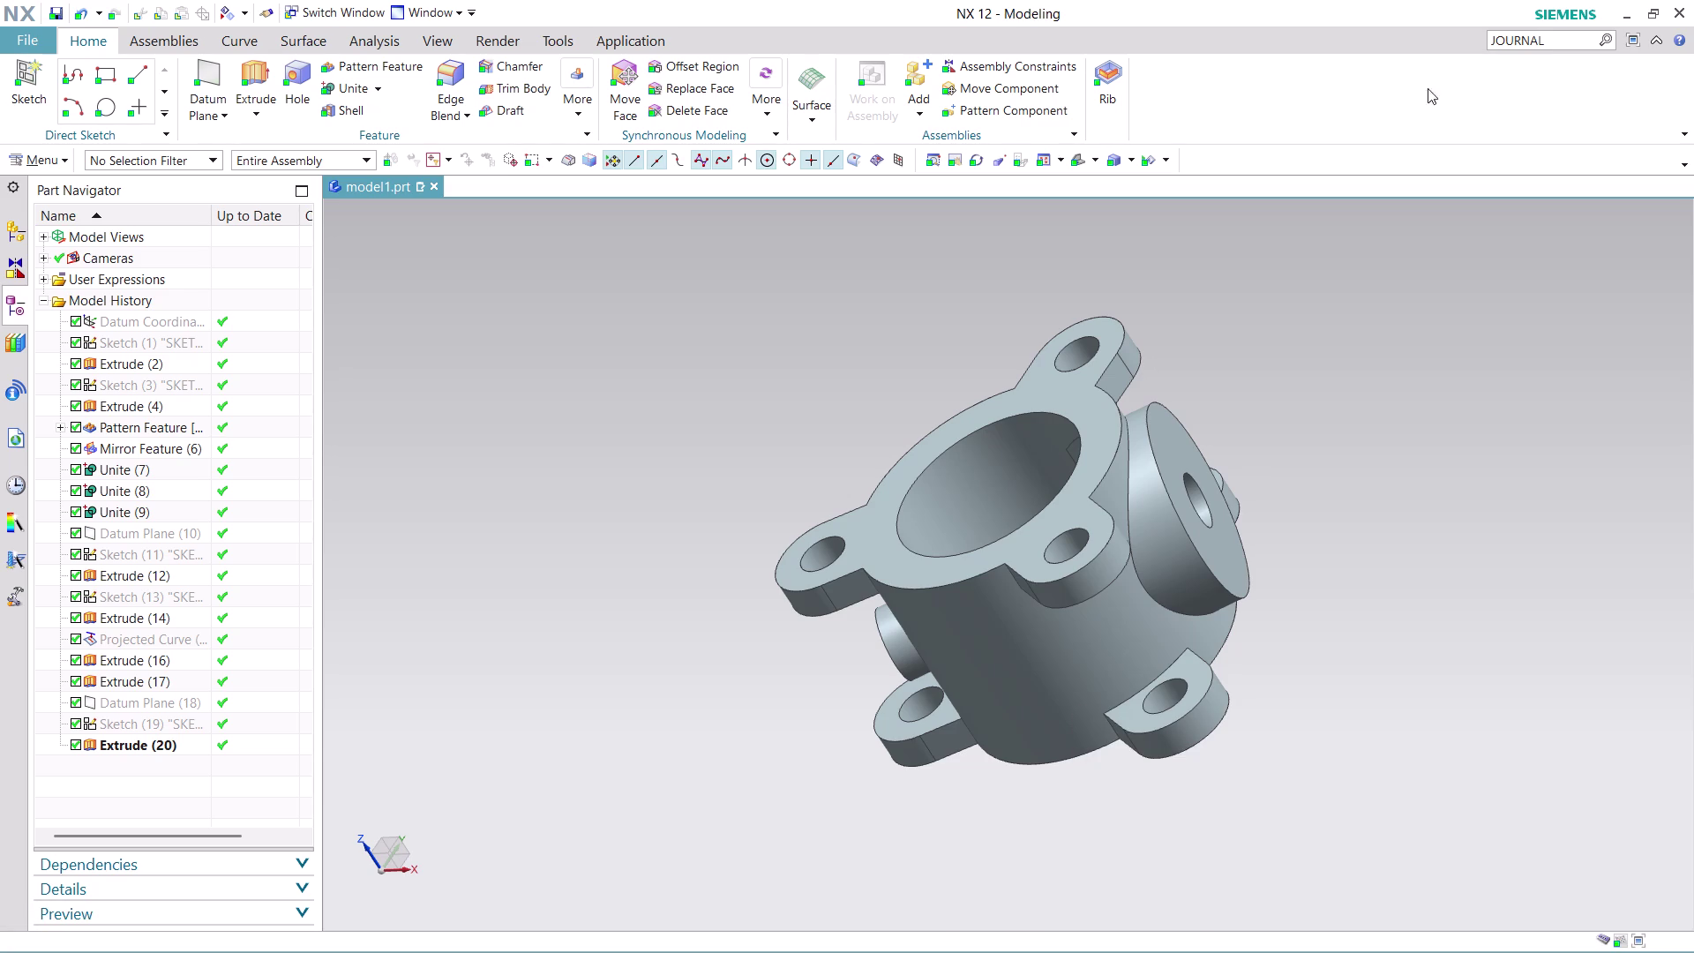
click(1564, 44)
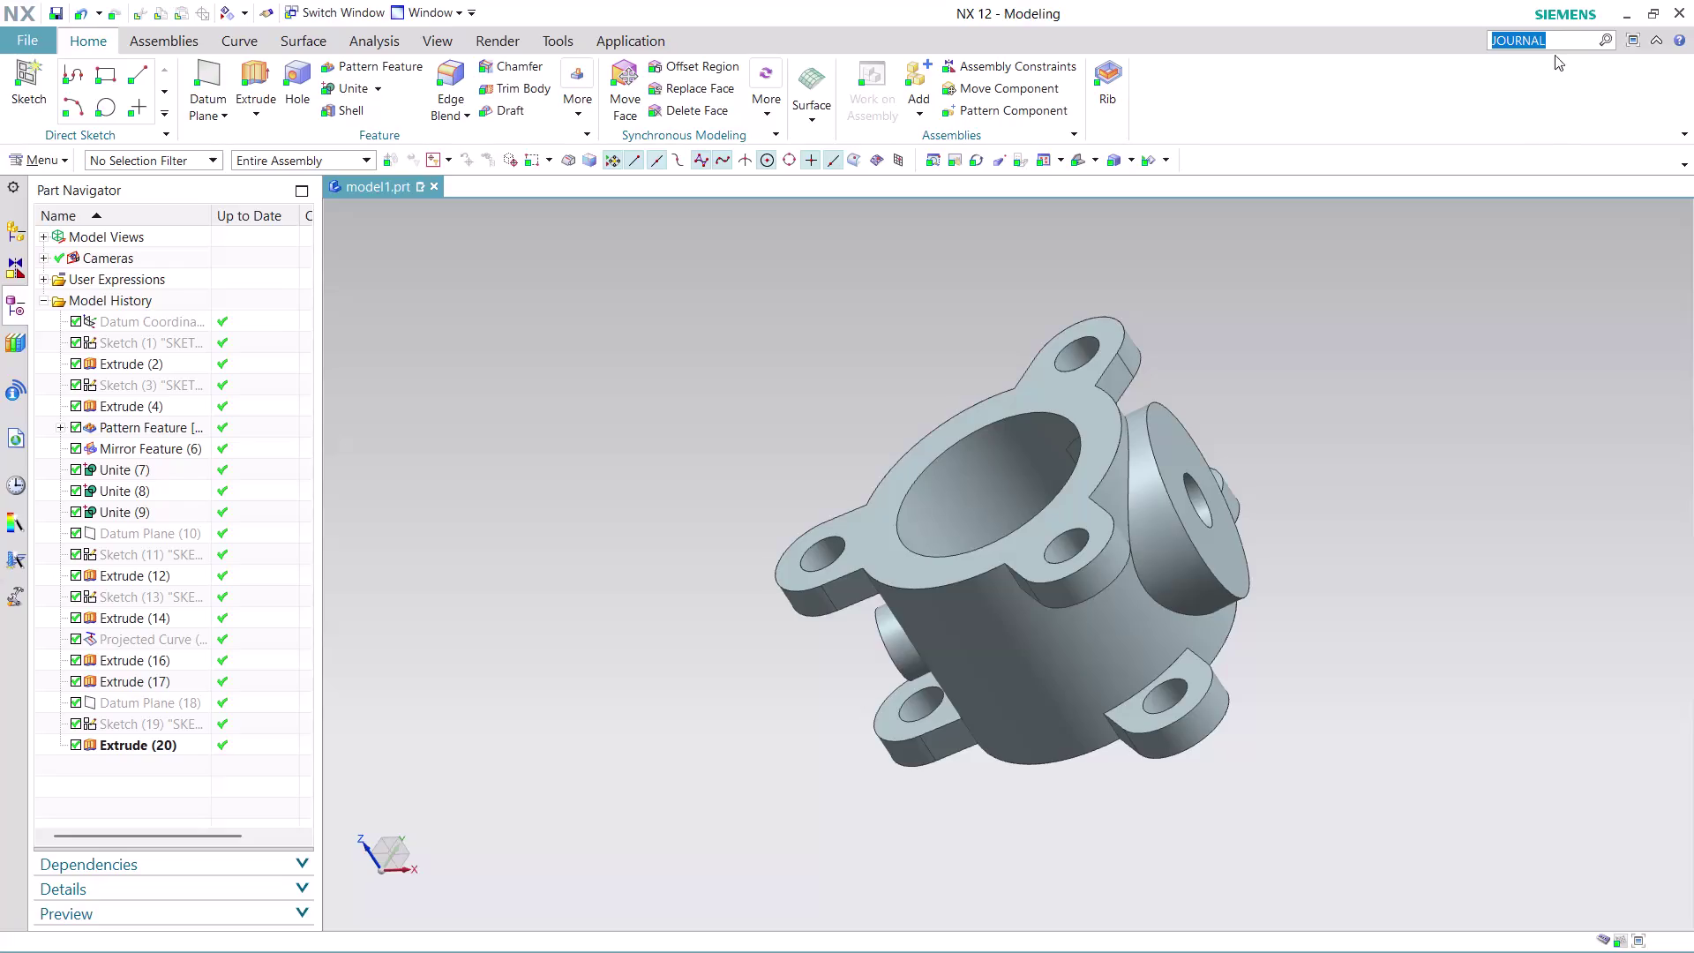
click(829, 278)
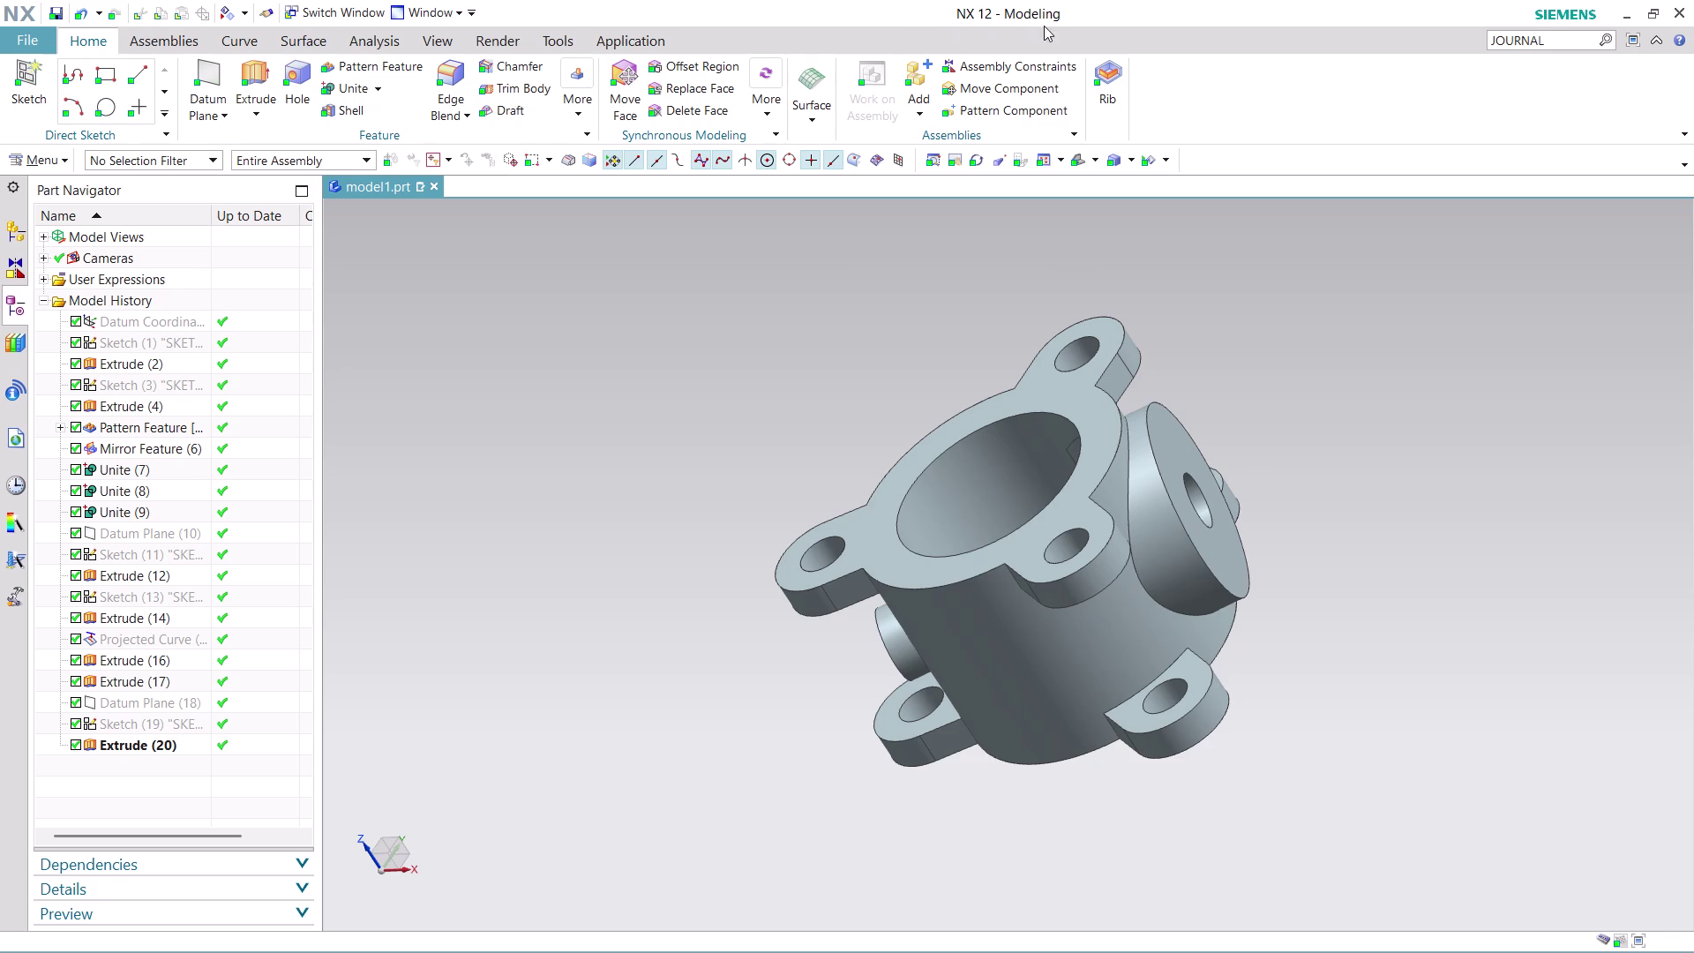
Create a new A0-size drawing file for the housing from the Drawing templates.
click(36, 33)
click(65, 67)
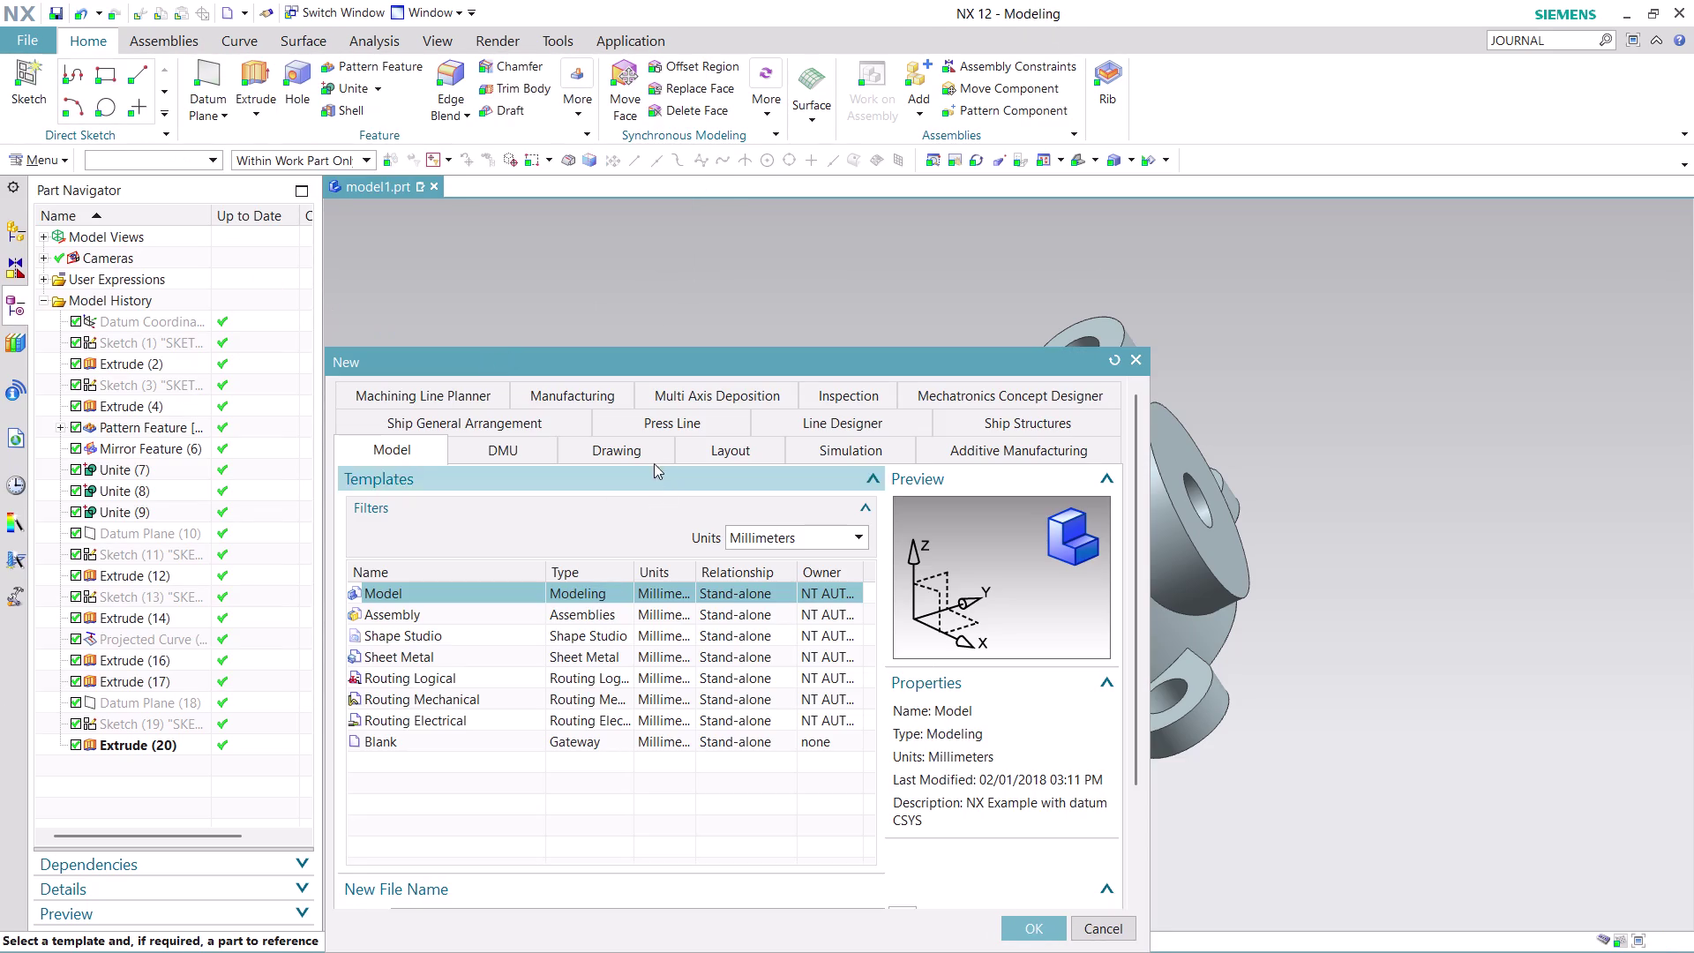
click(643, 450)
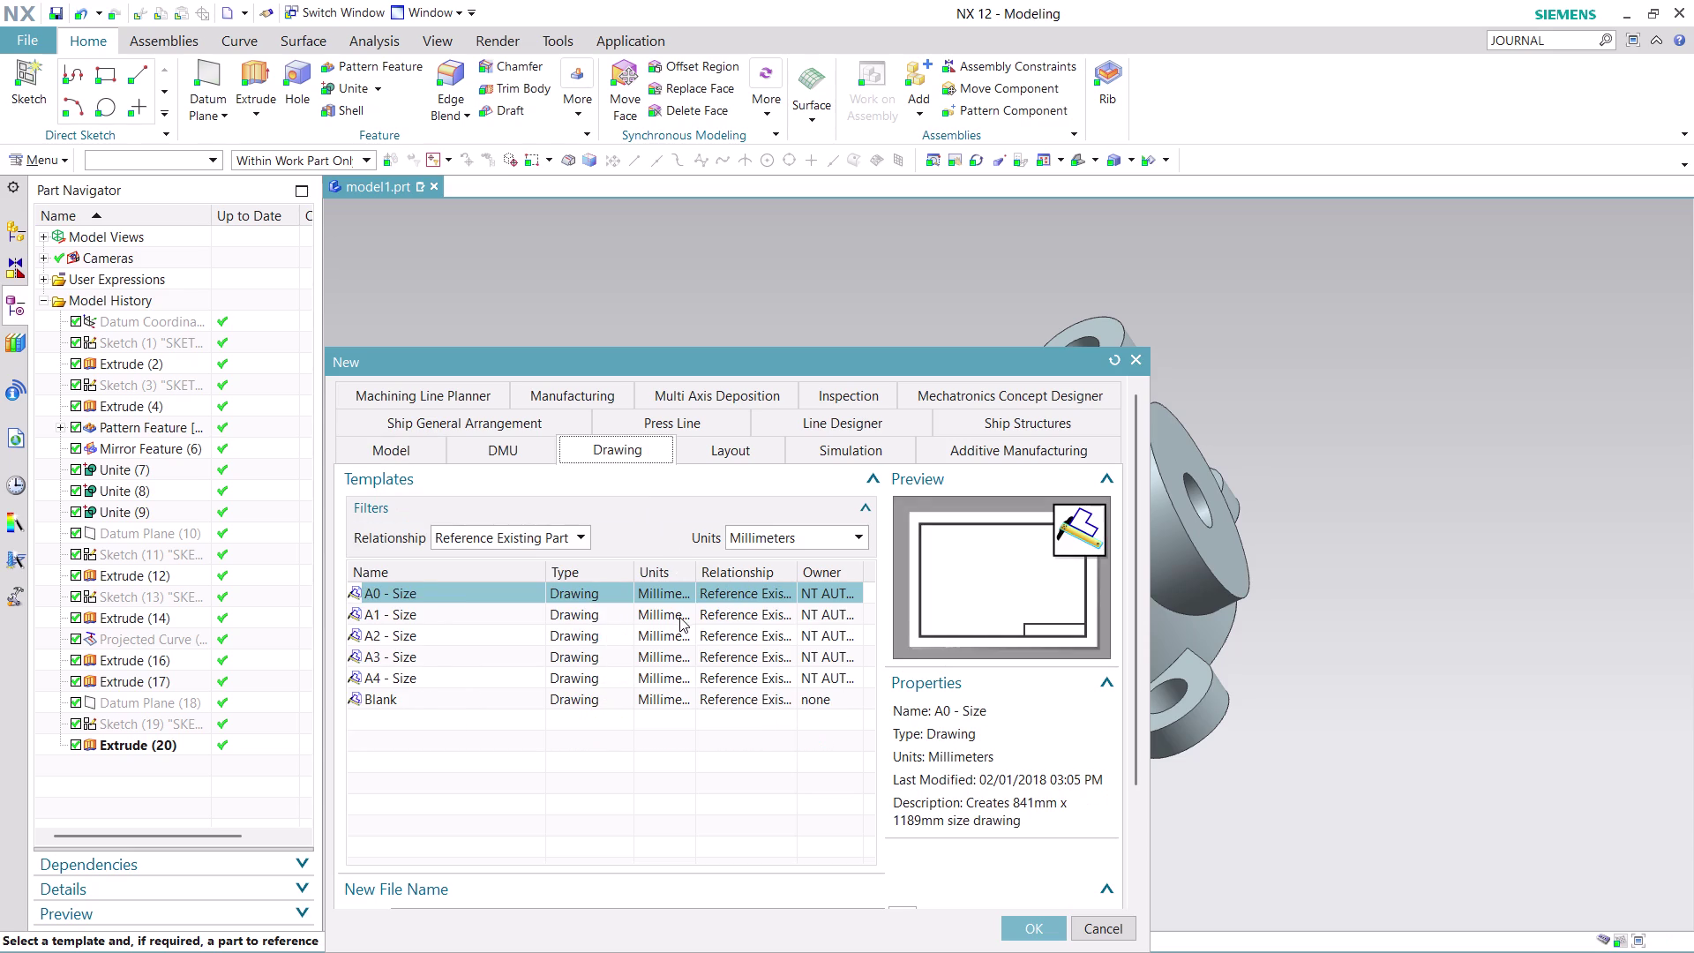
click(1030, 924)
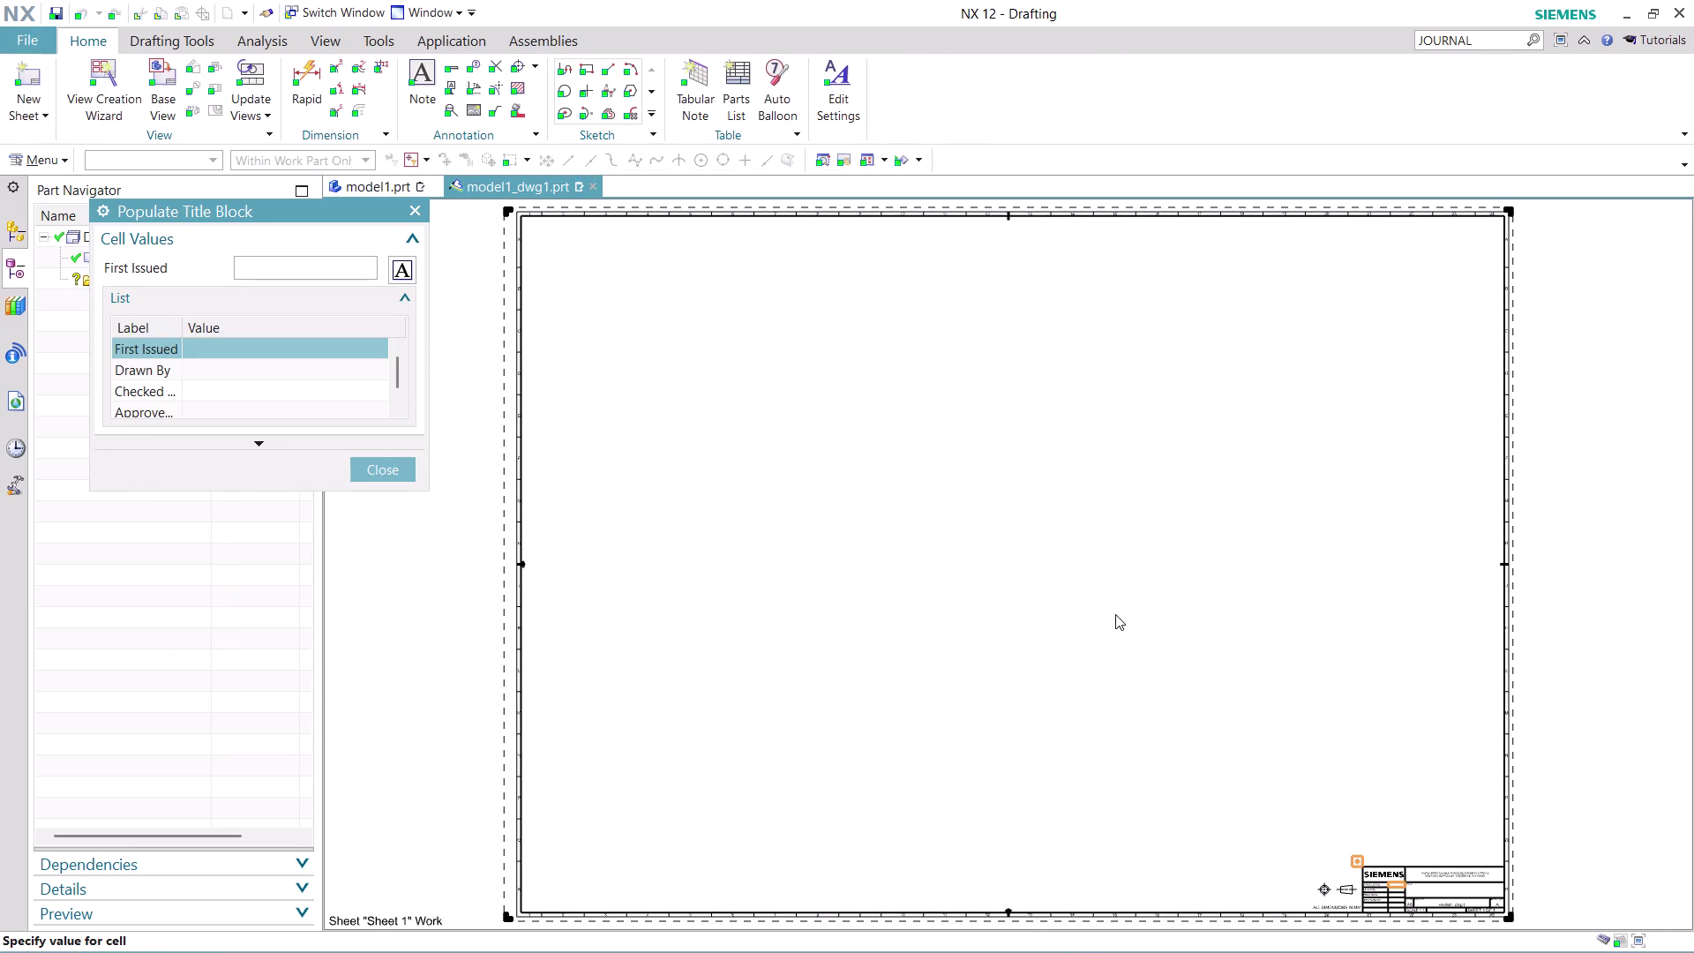
Skip the title block and place an Isometric base view at the sheet's upper right.
click(391, 465)
click(552, 619)
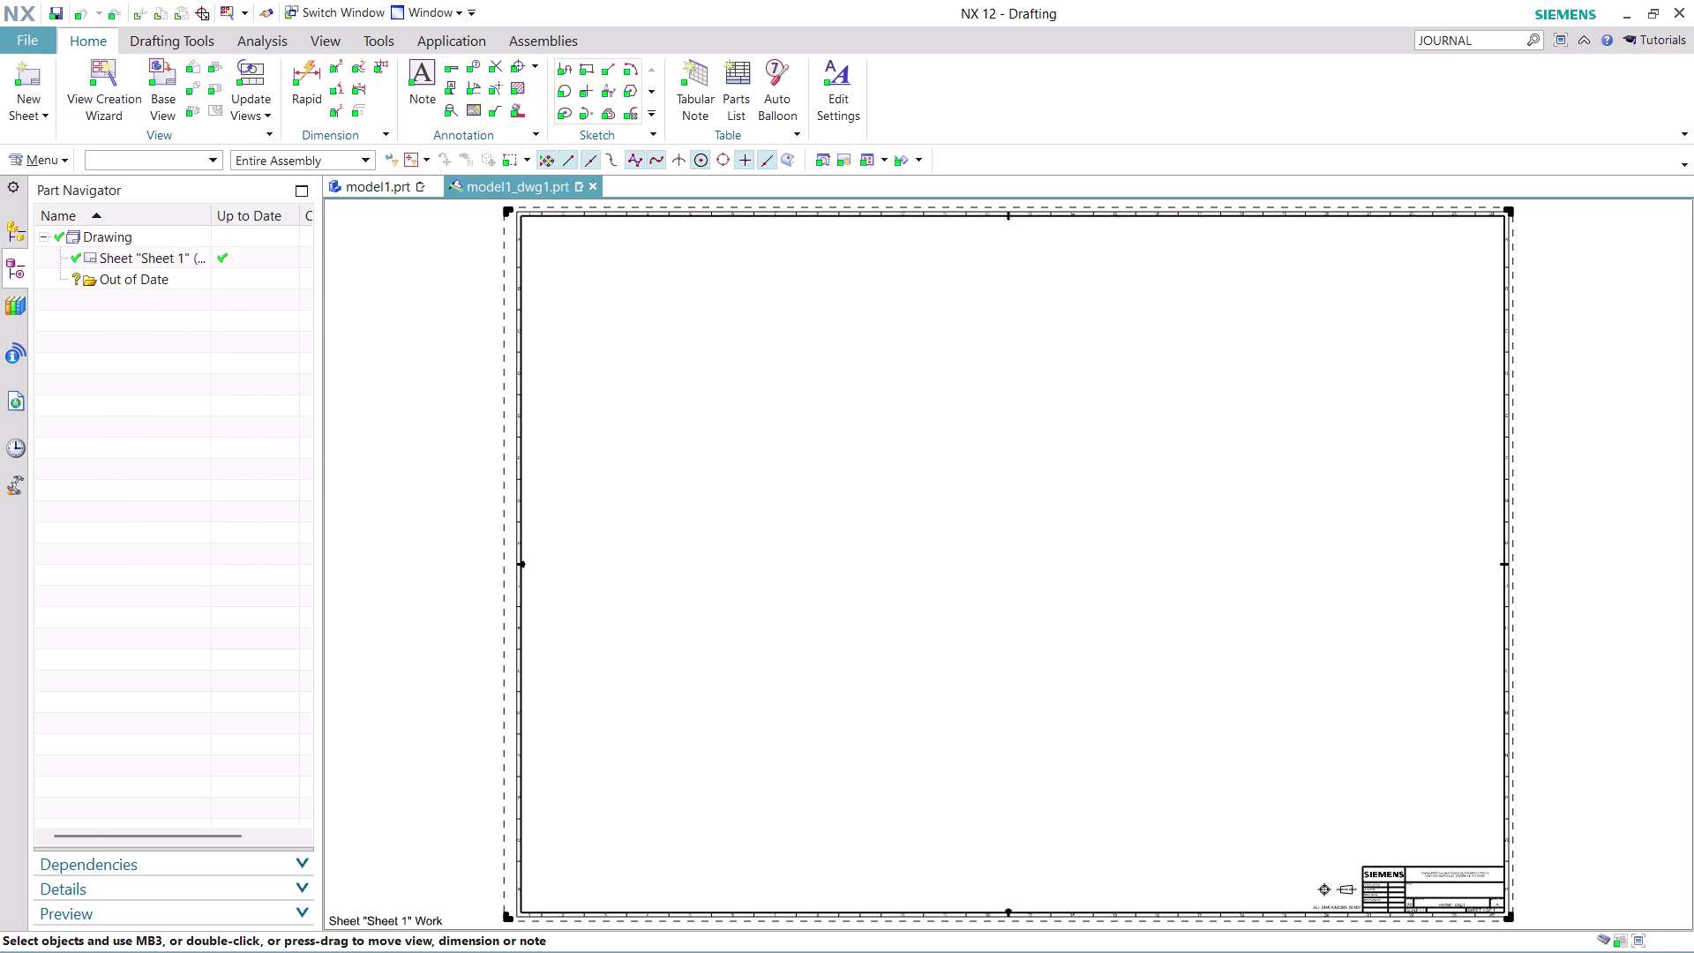
click(153, 85)
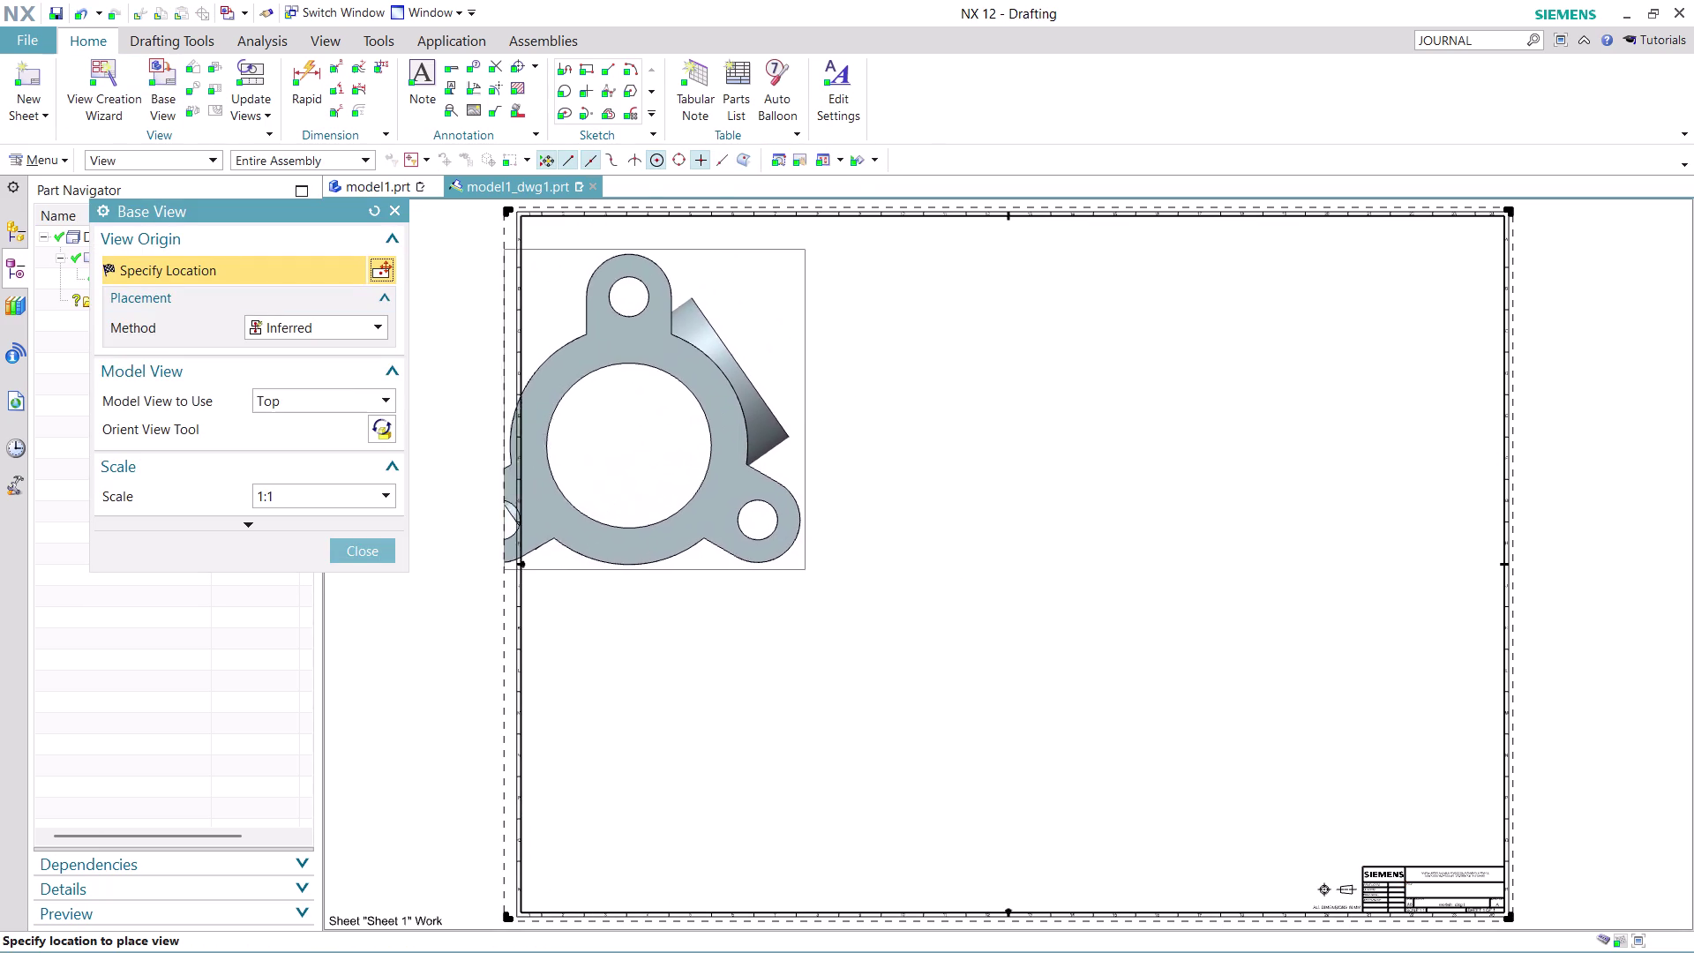
click(384, 393)
click(314, 535)
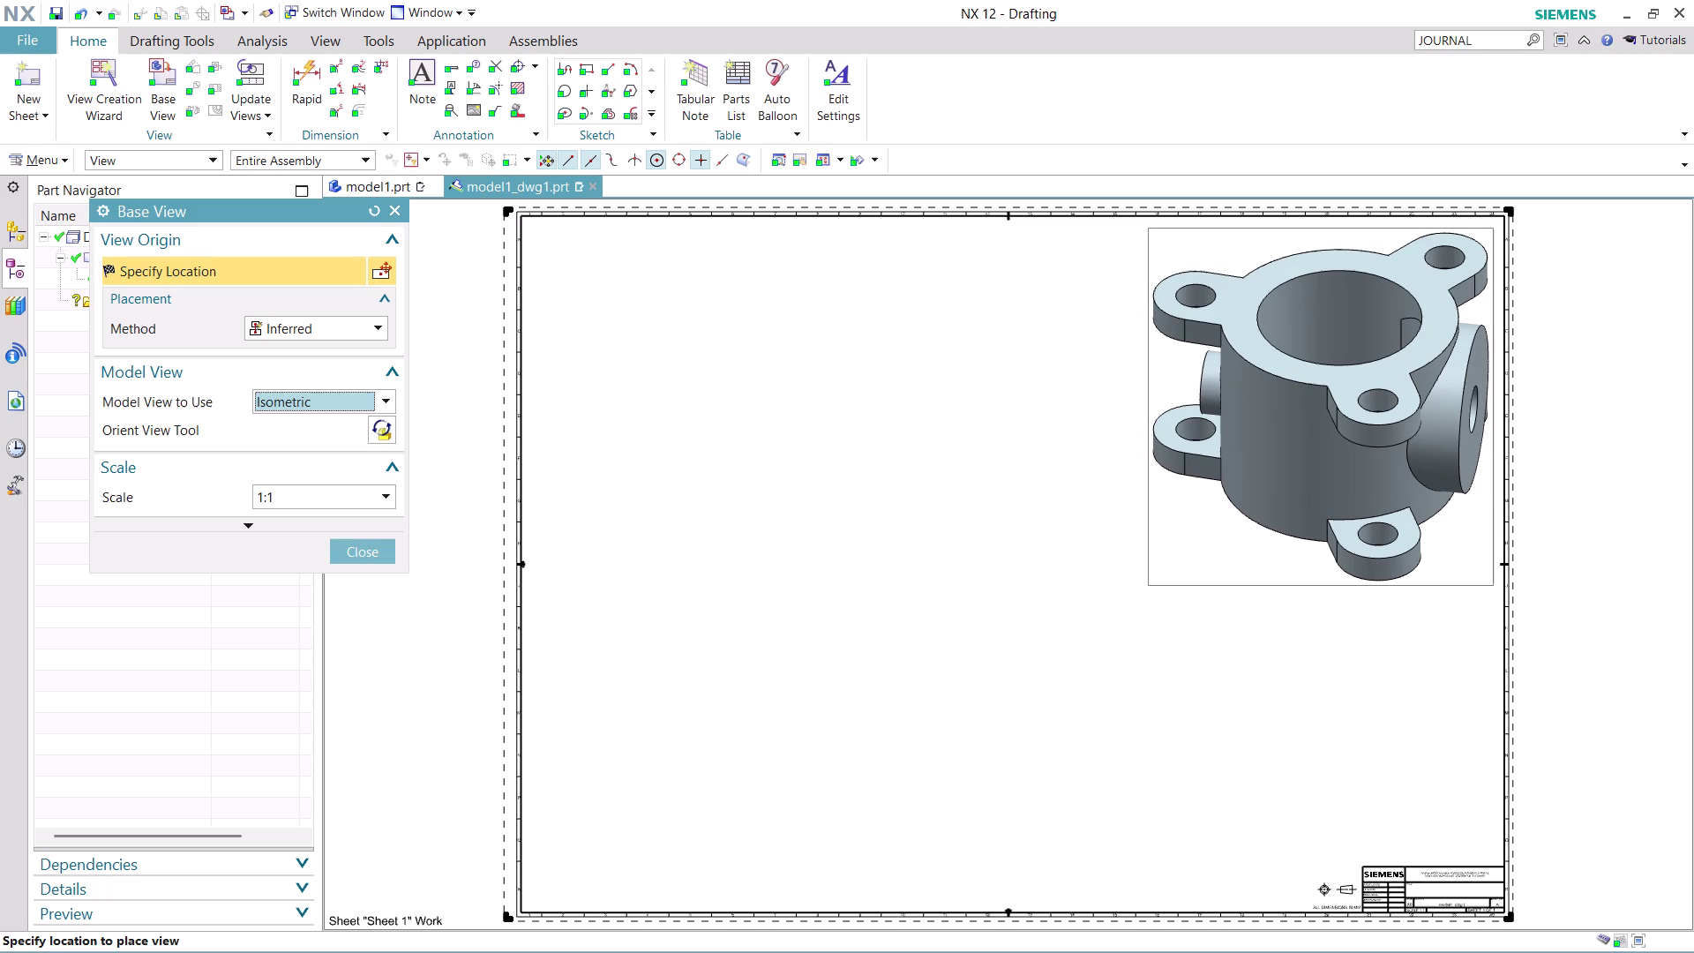
click(1321, 406)
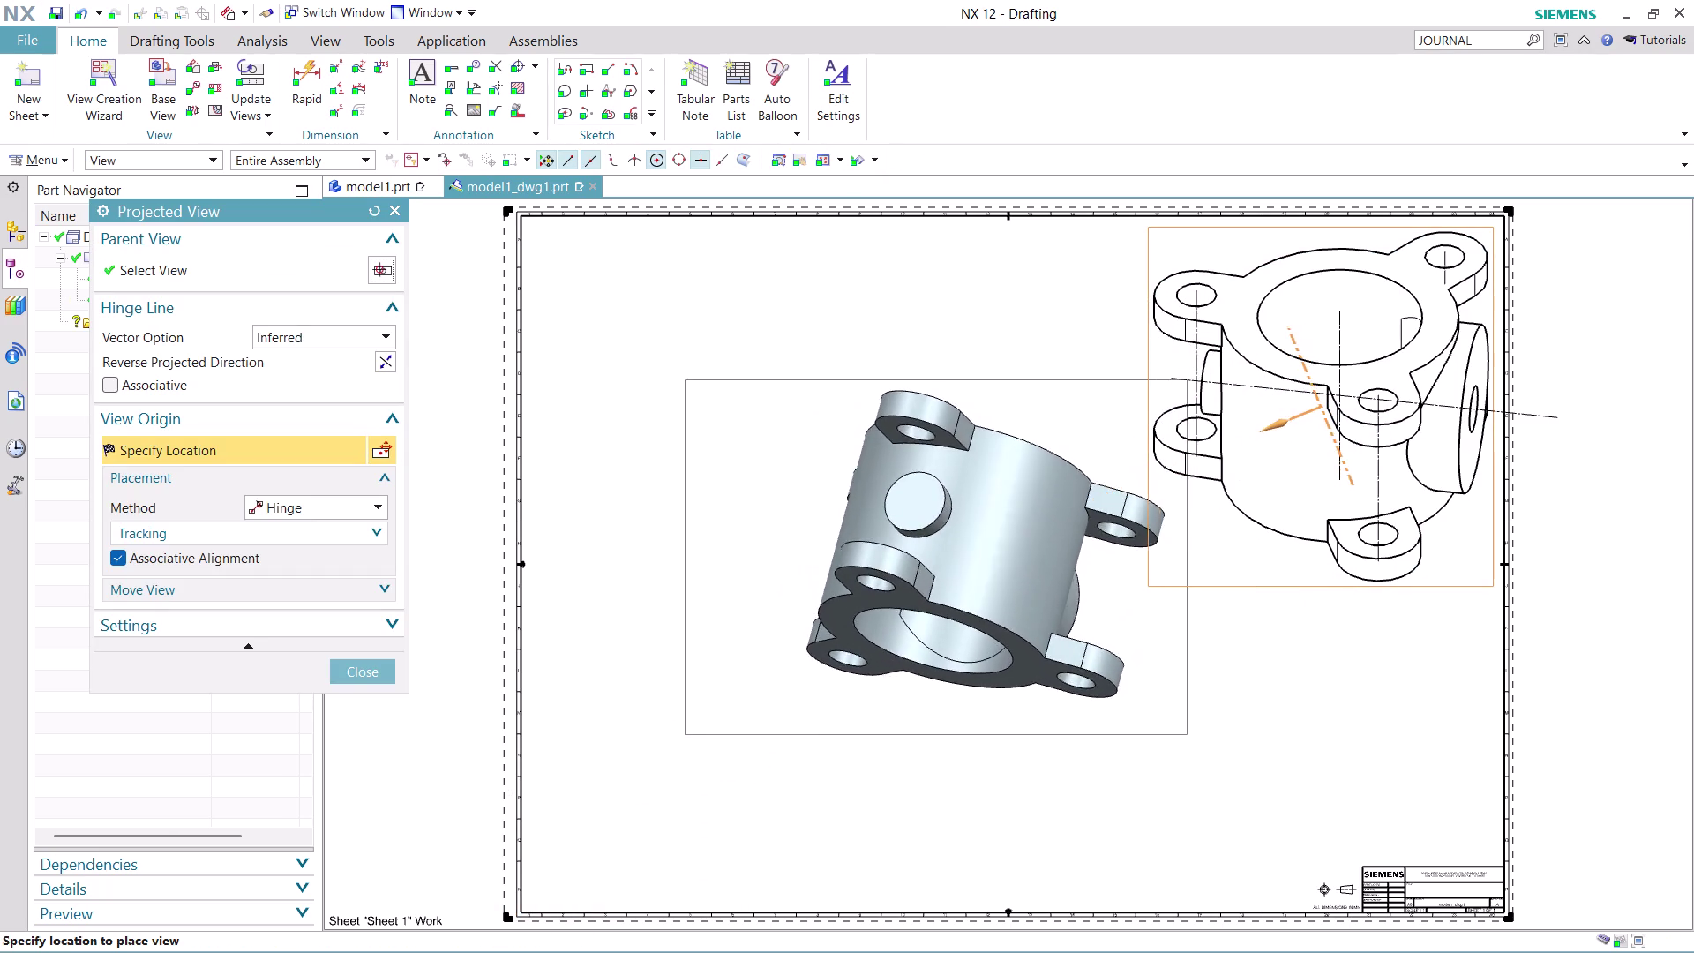
key(Escape)
key(Escape)
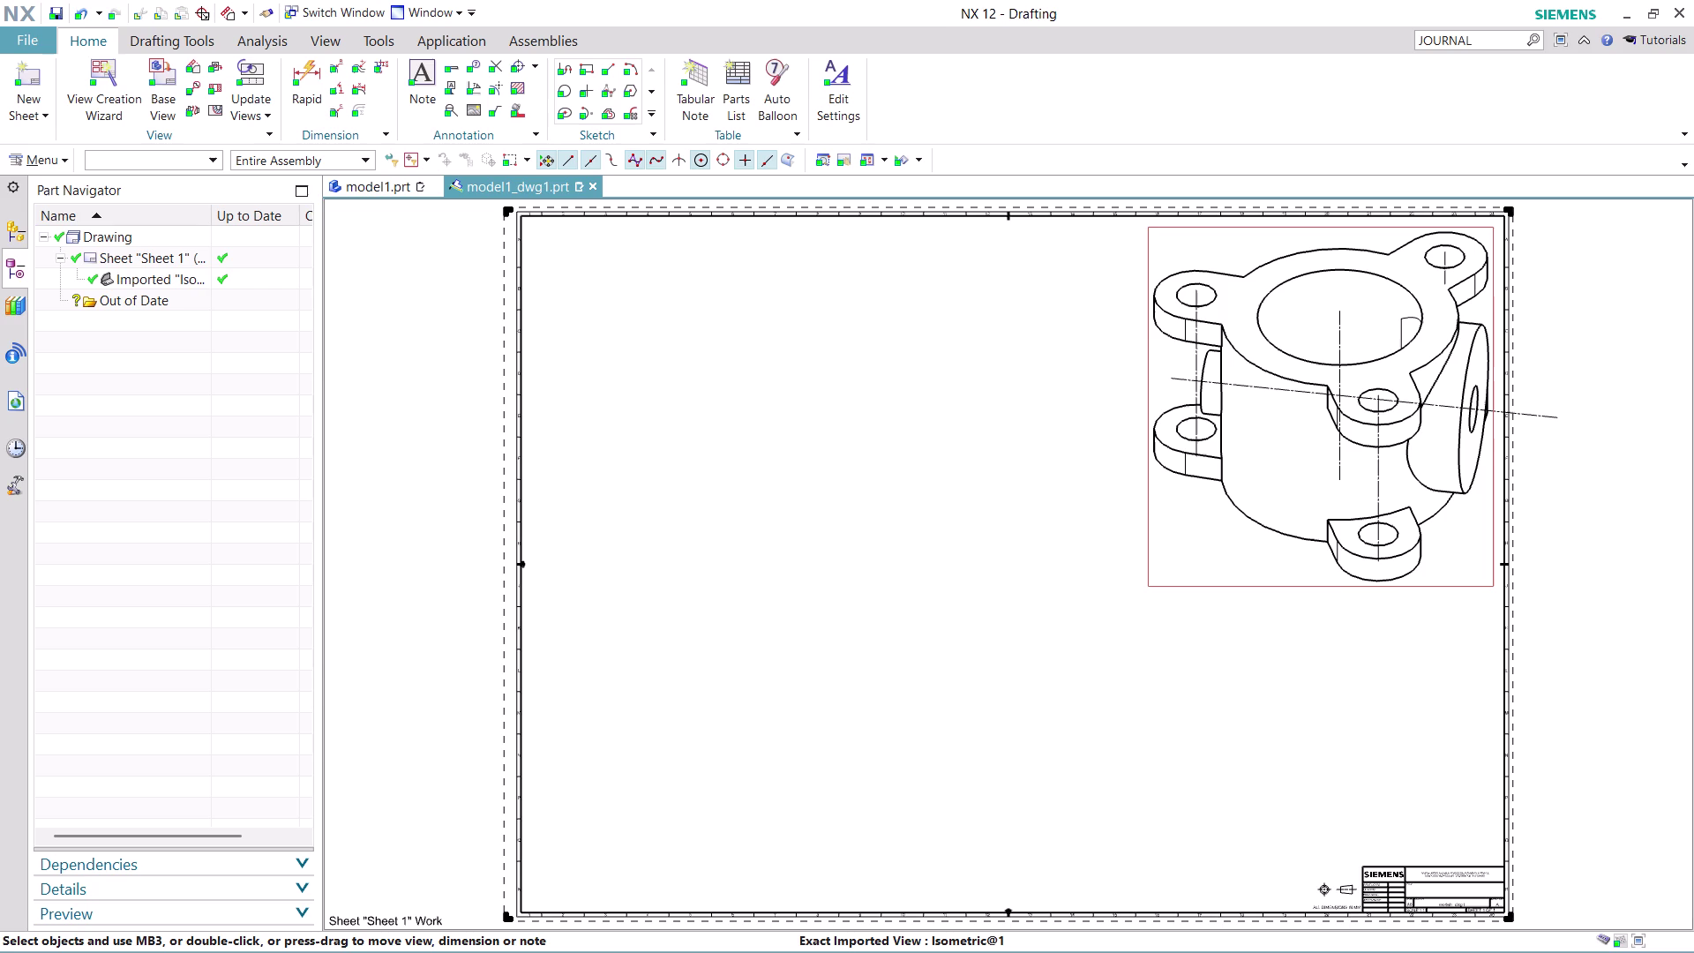
right_click(1231, 578)
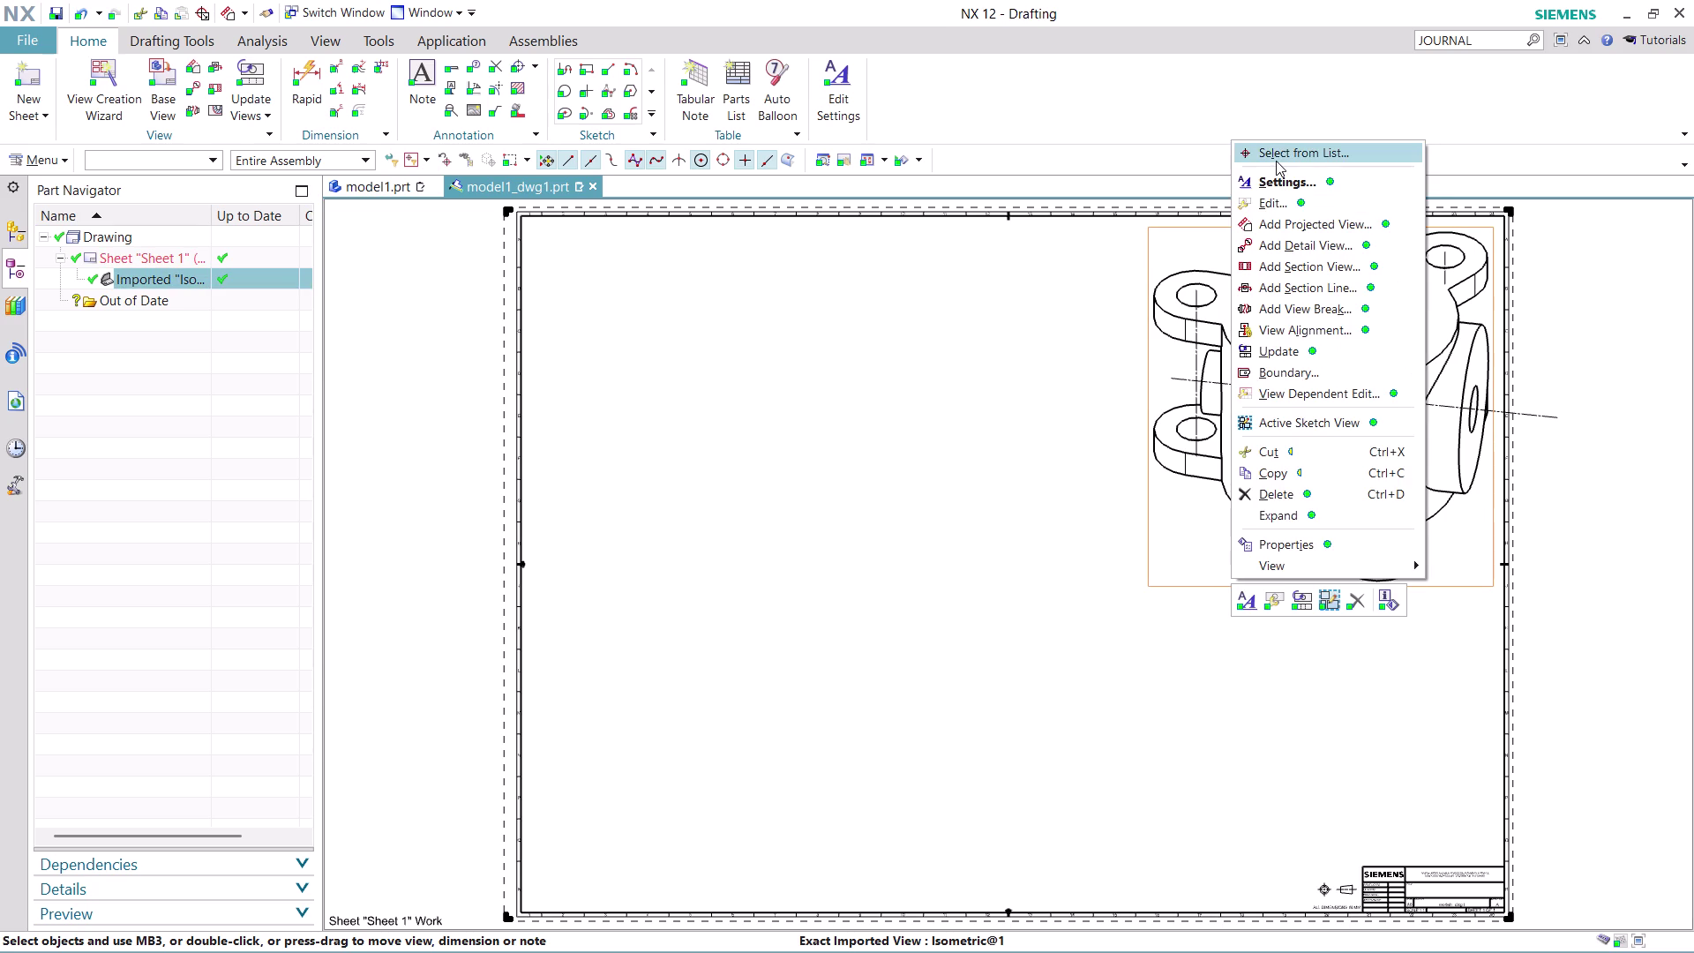
Set the isometric view's Shading rendering style to Fully Shaded and apply it.
click(1287, 188)
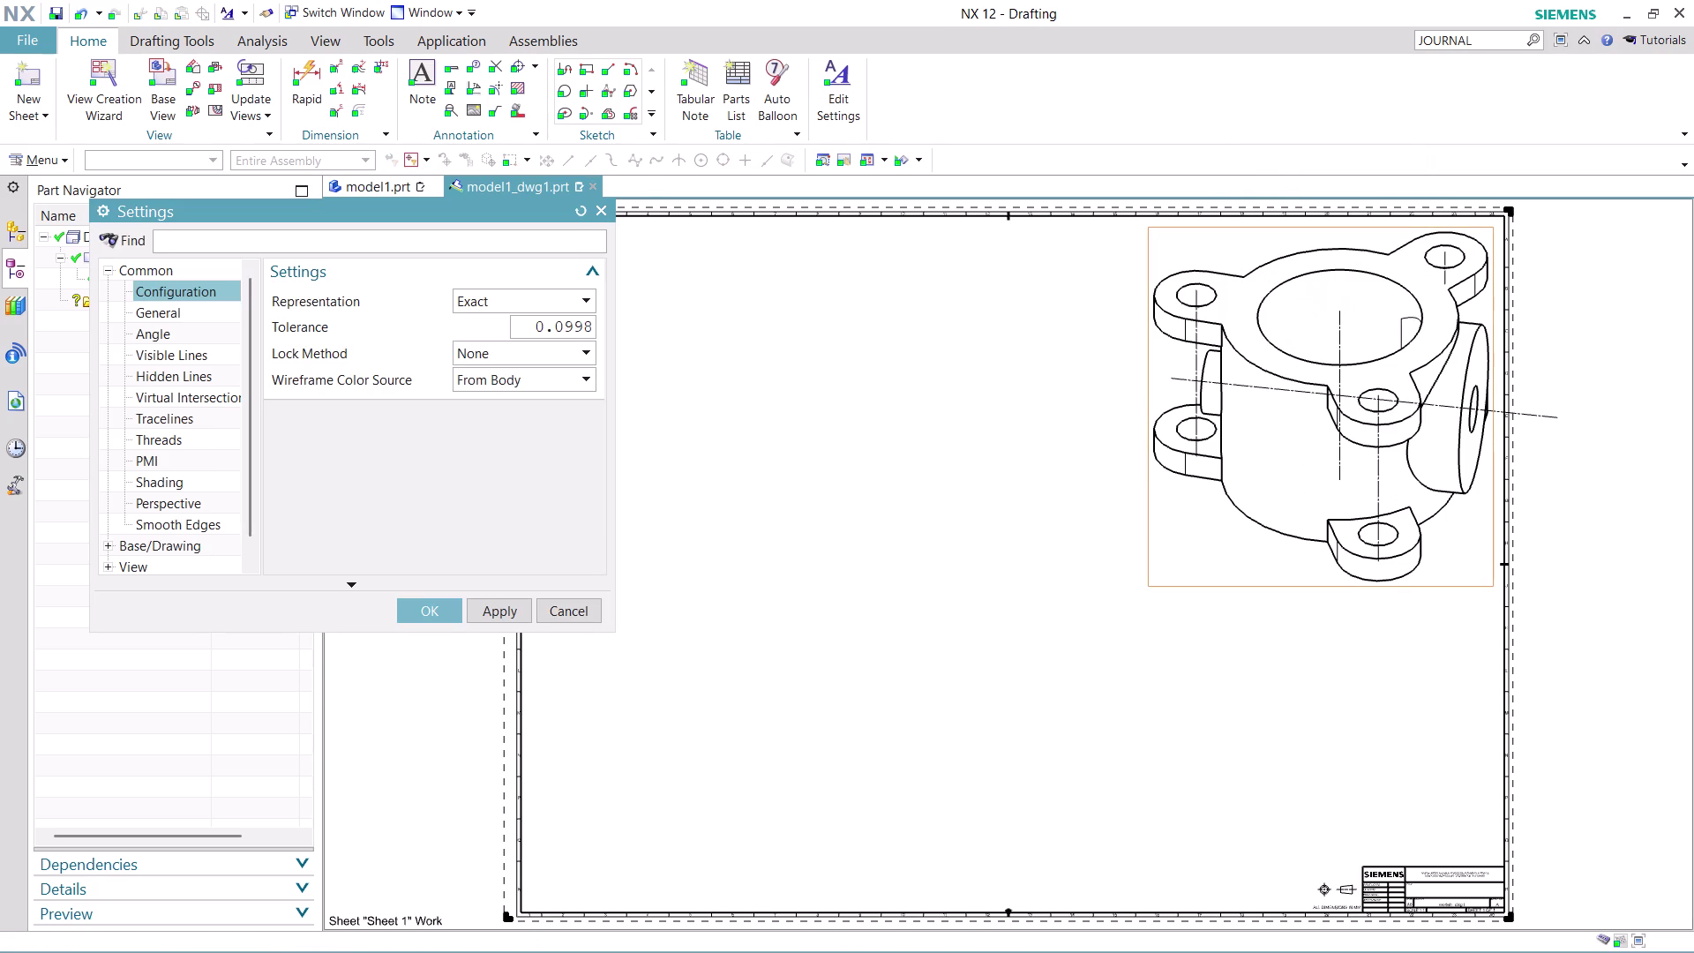
click(147, 307)
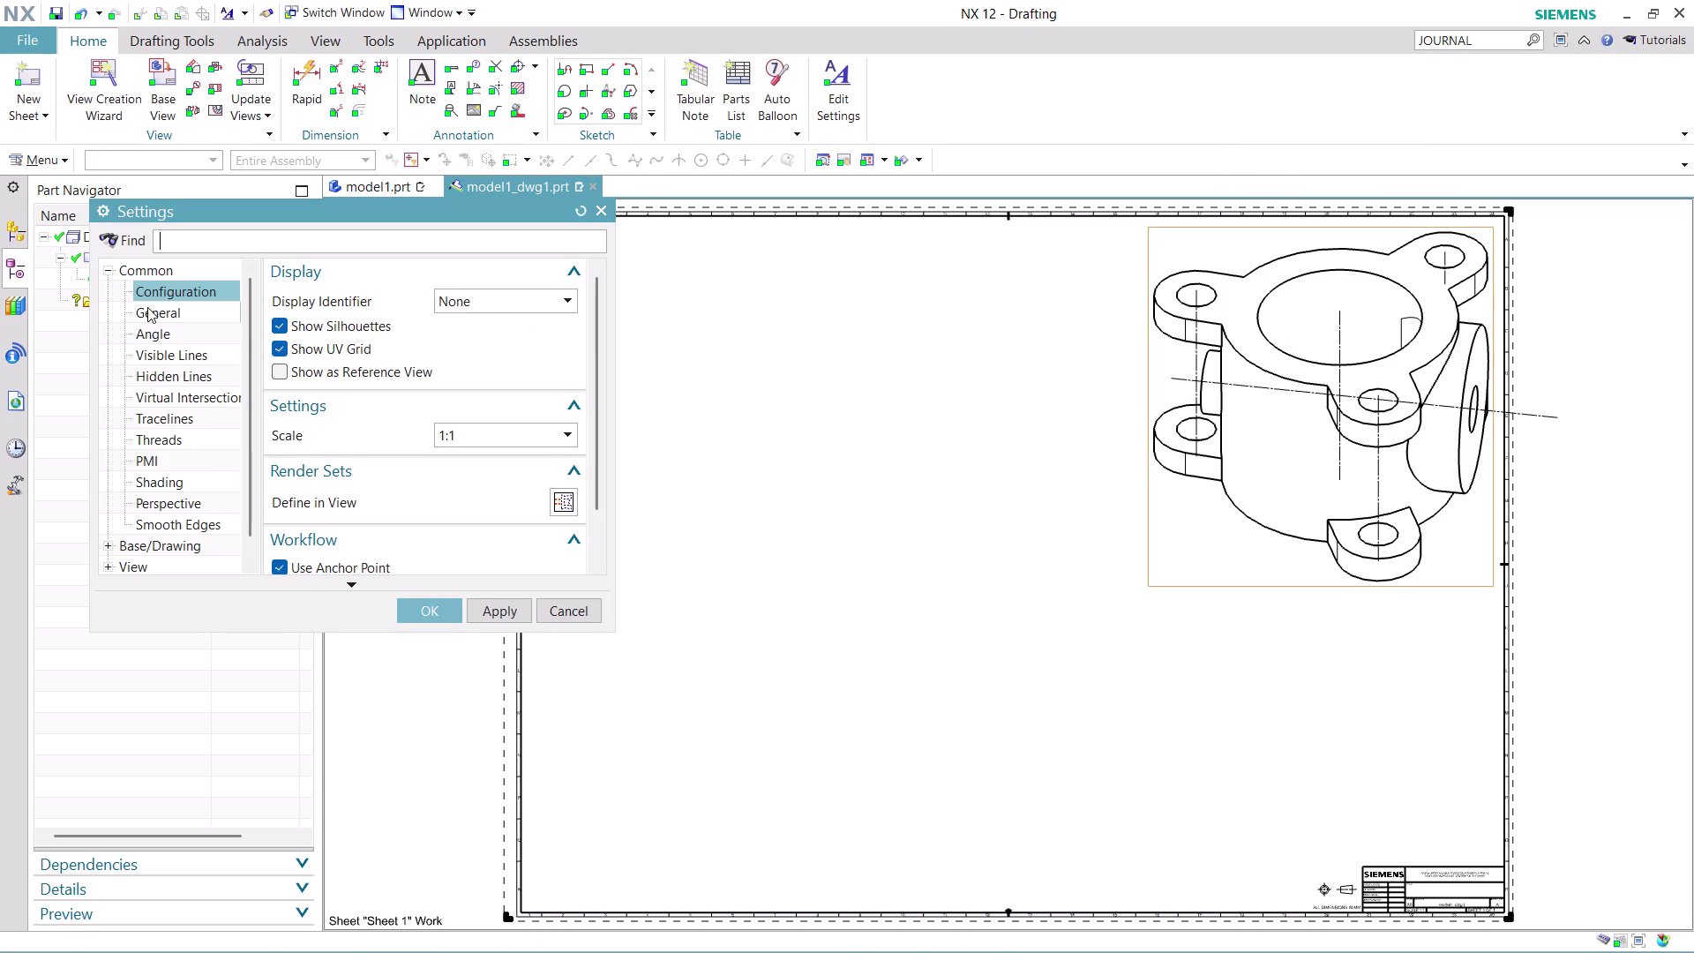
click(177, 484)
click(574, 301)
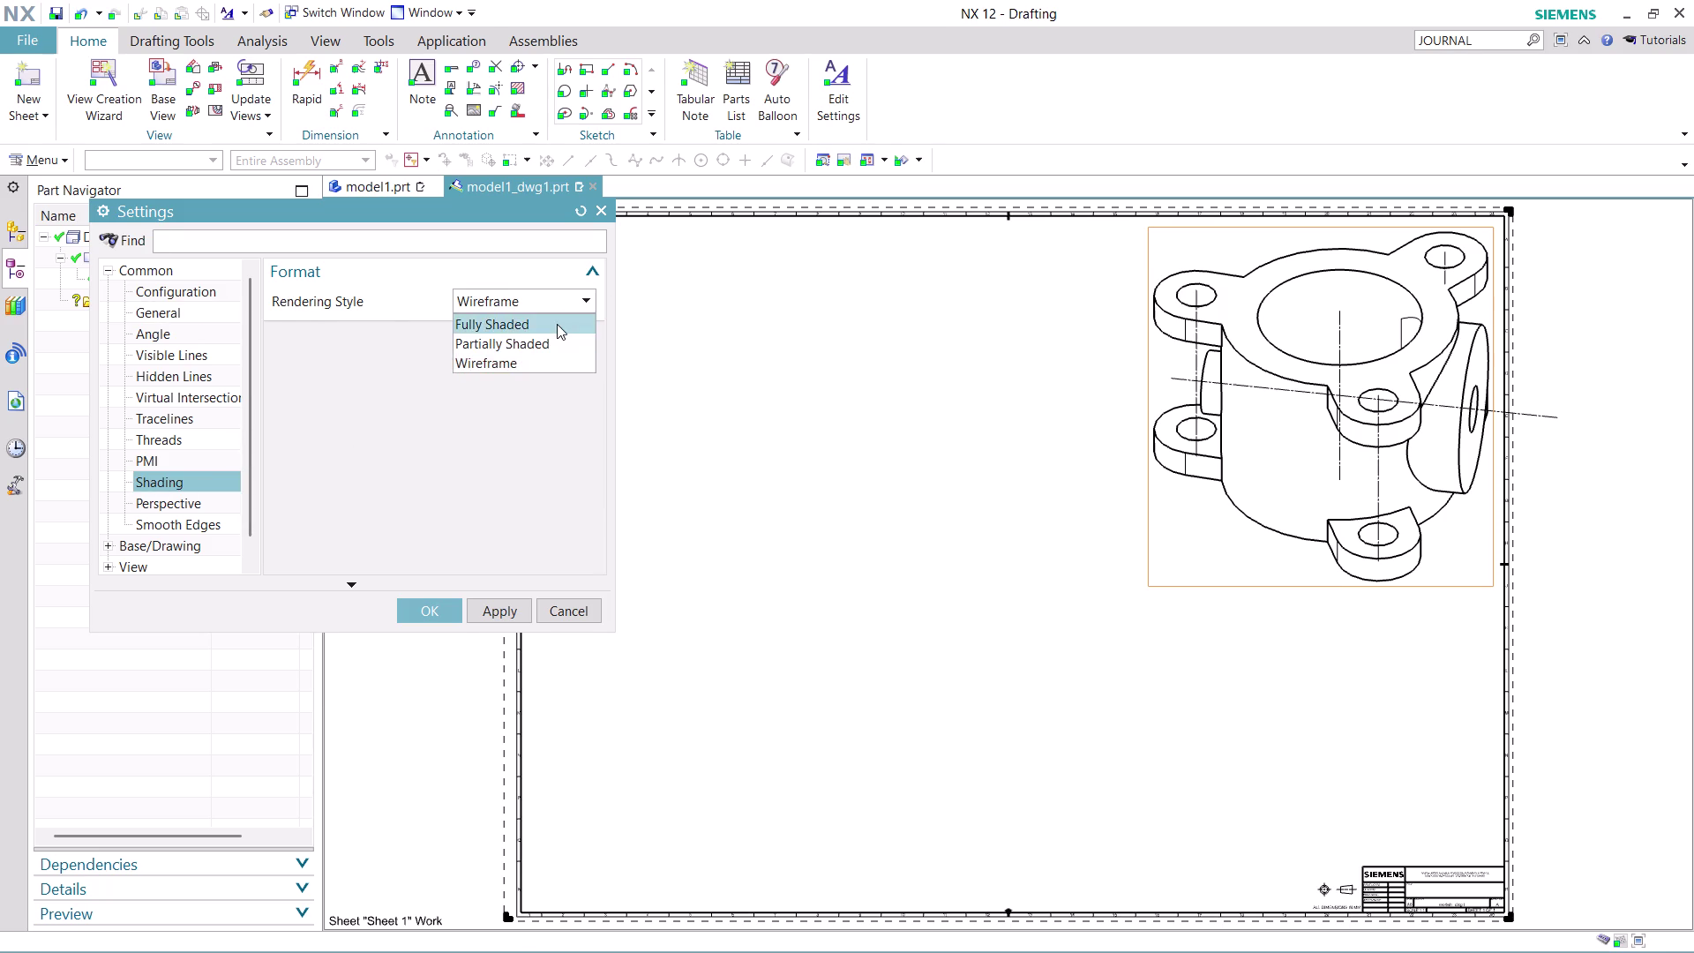
click(557, 324)
click(506, 615)
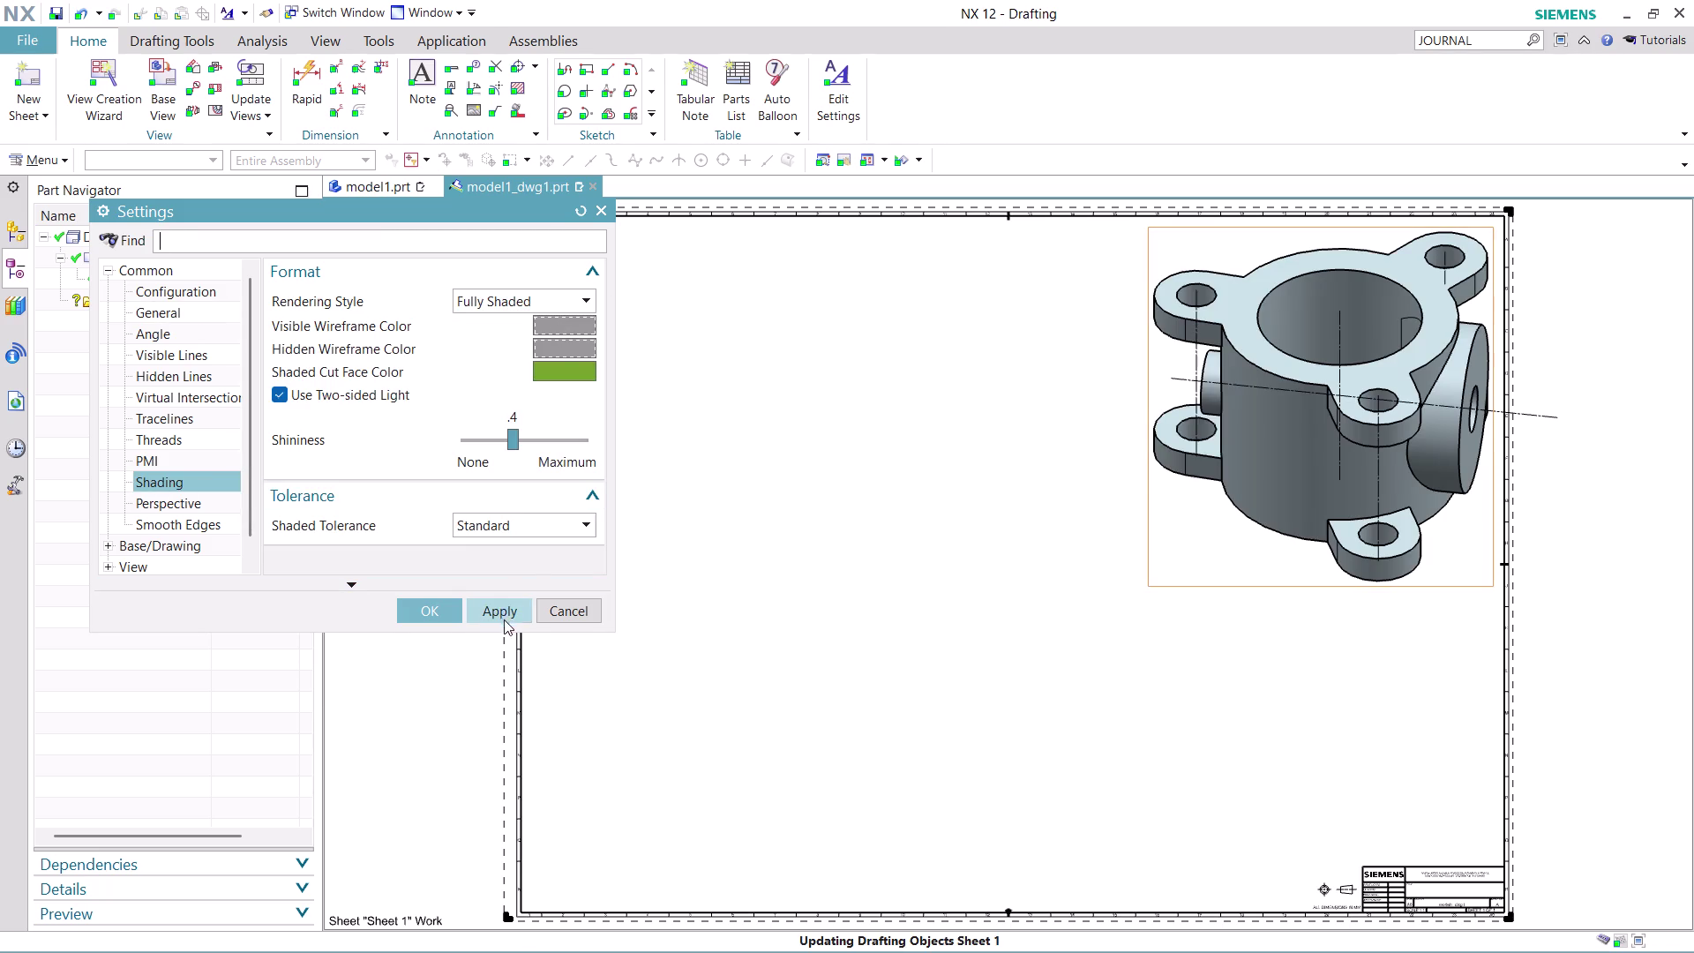
click(440, 608)
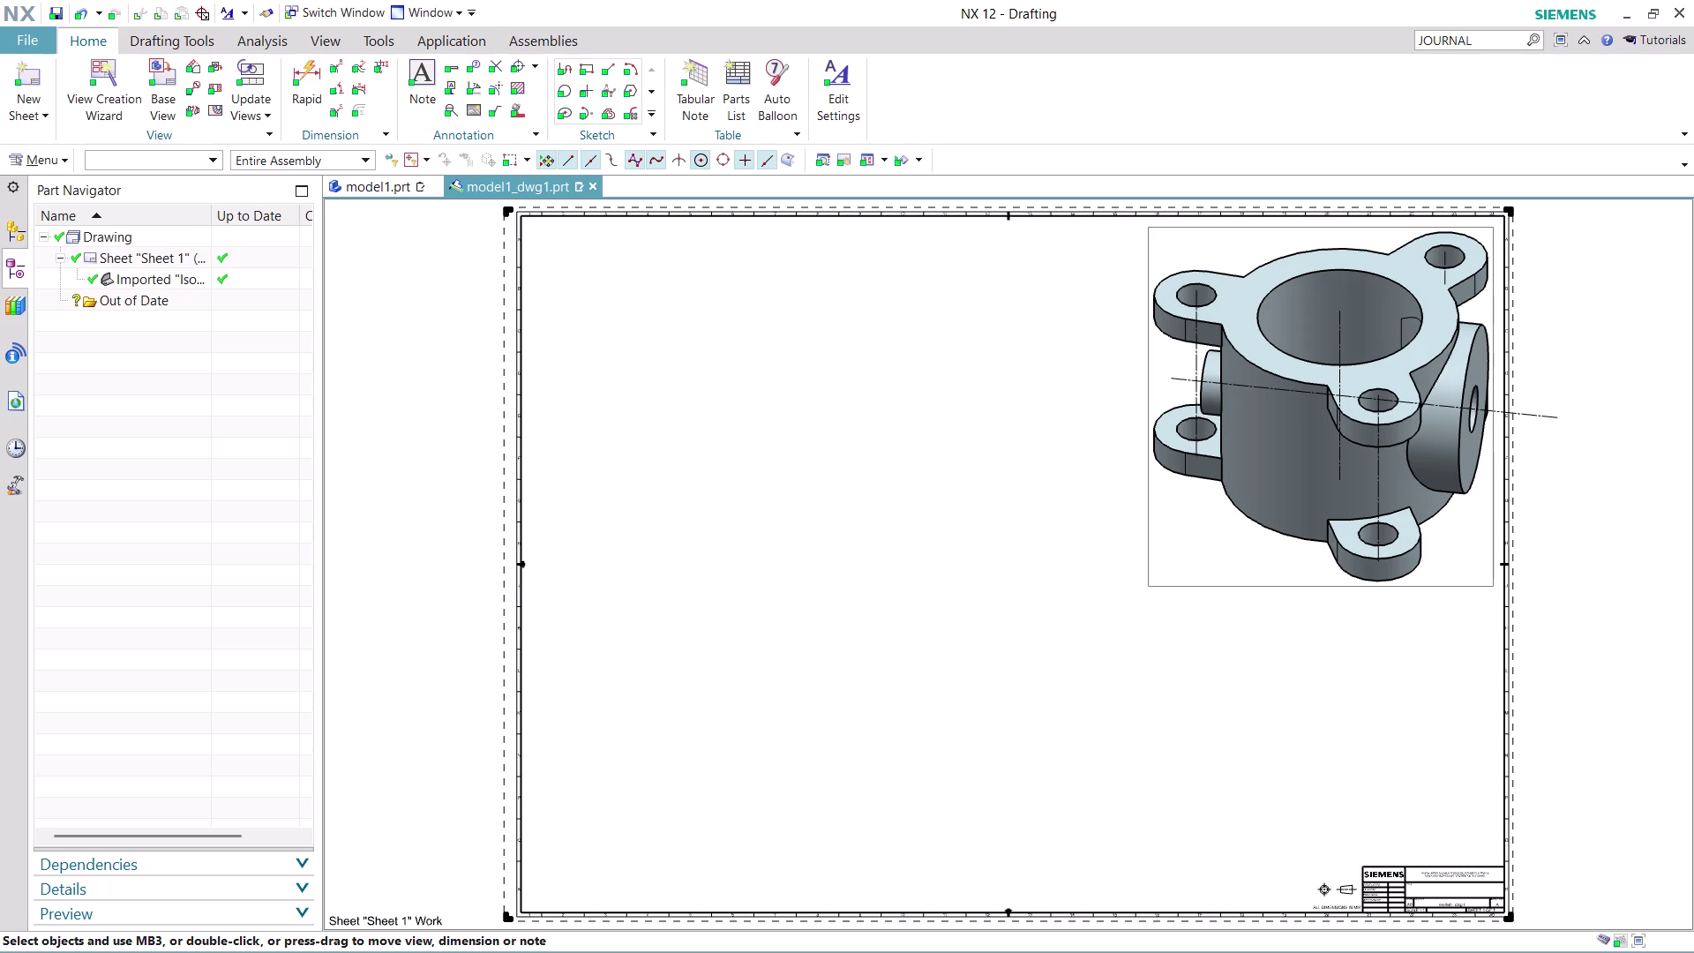
click(161, 88)
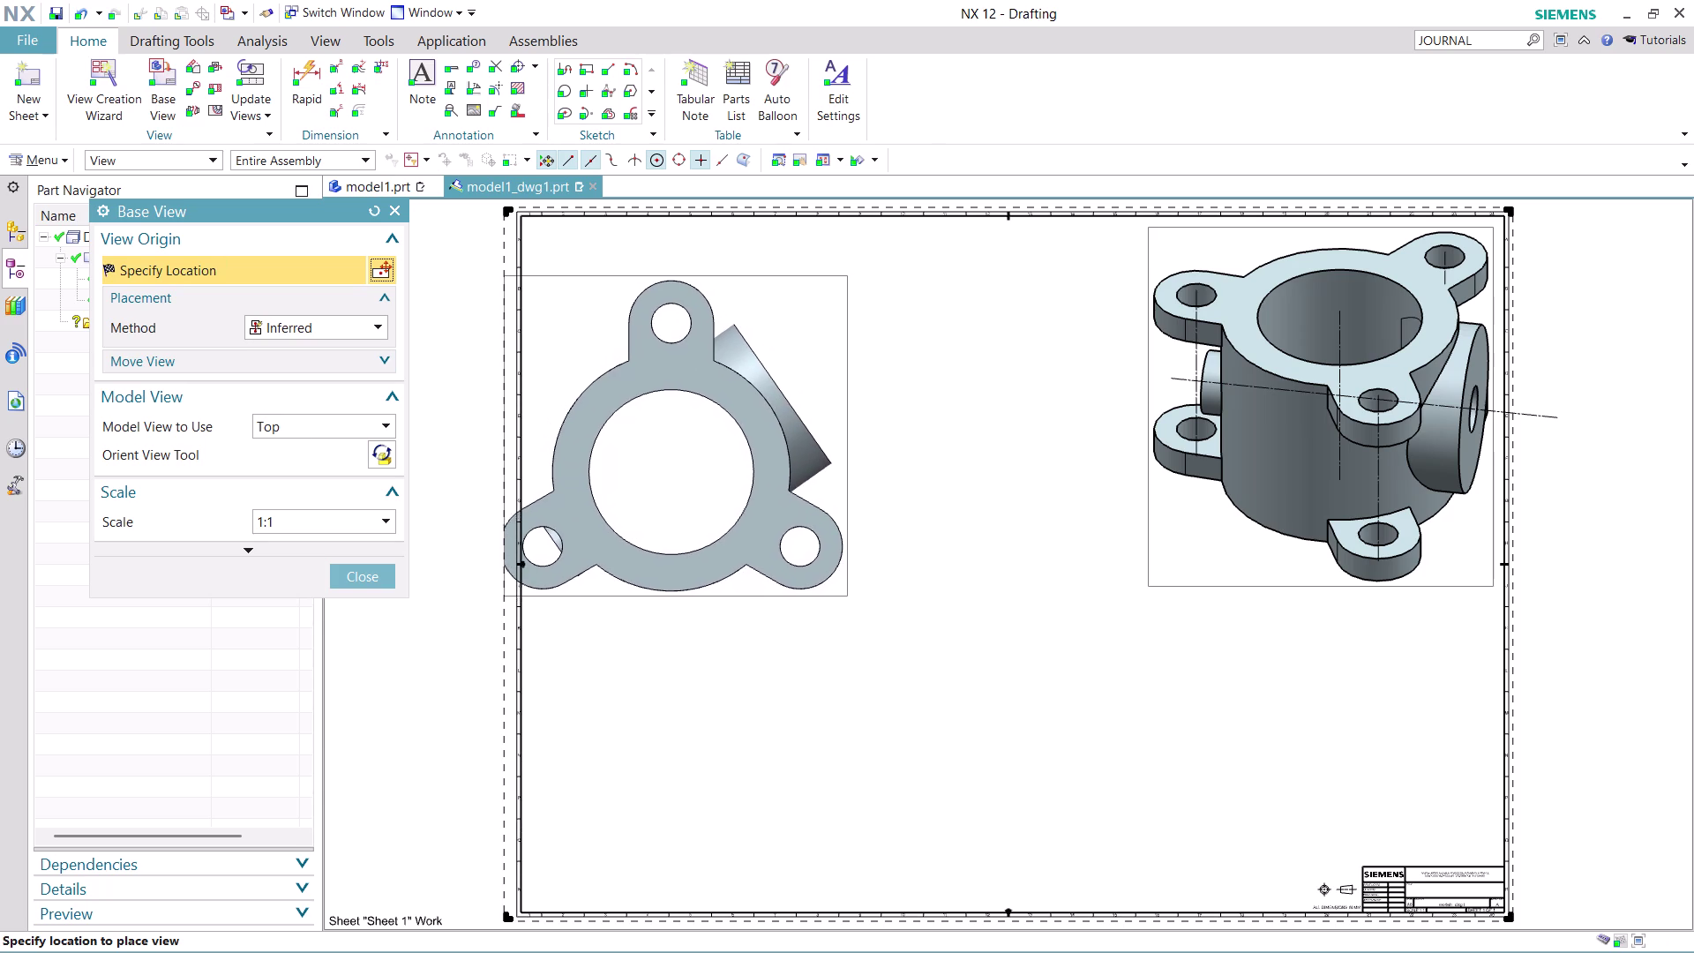
click(382, 426)
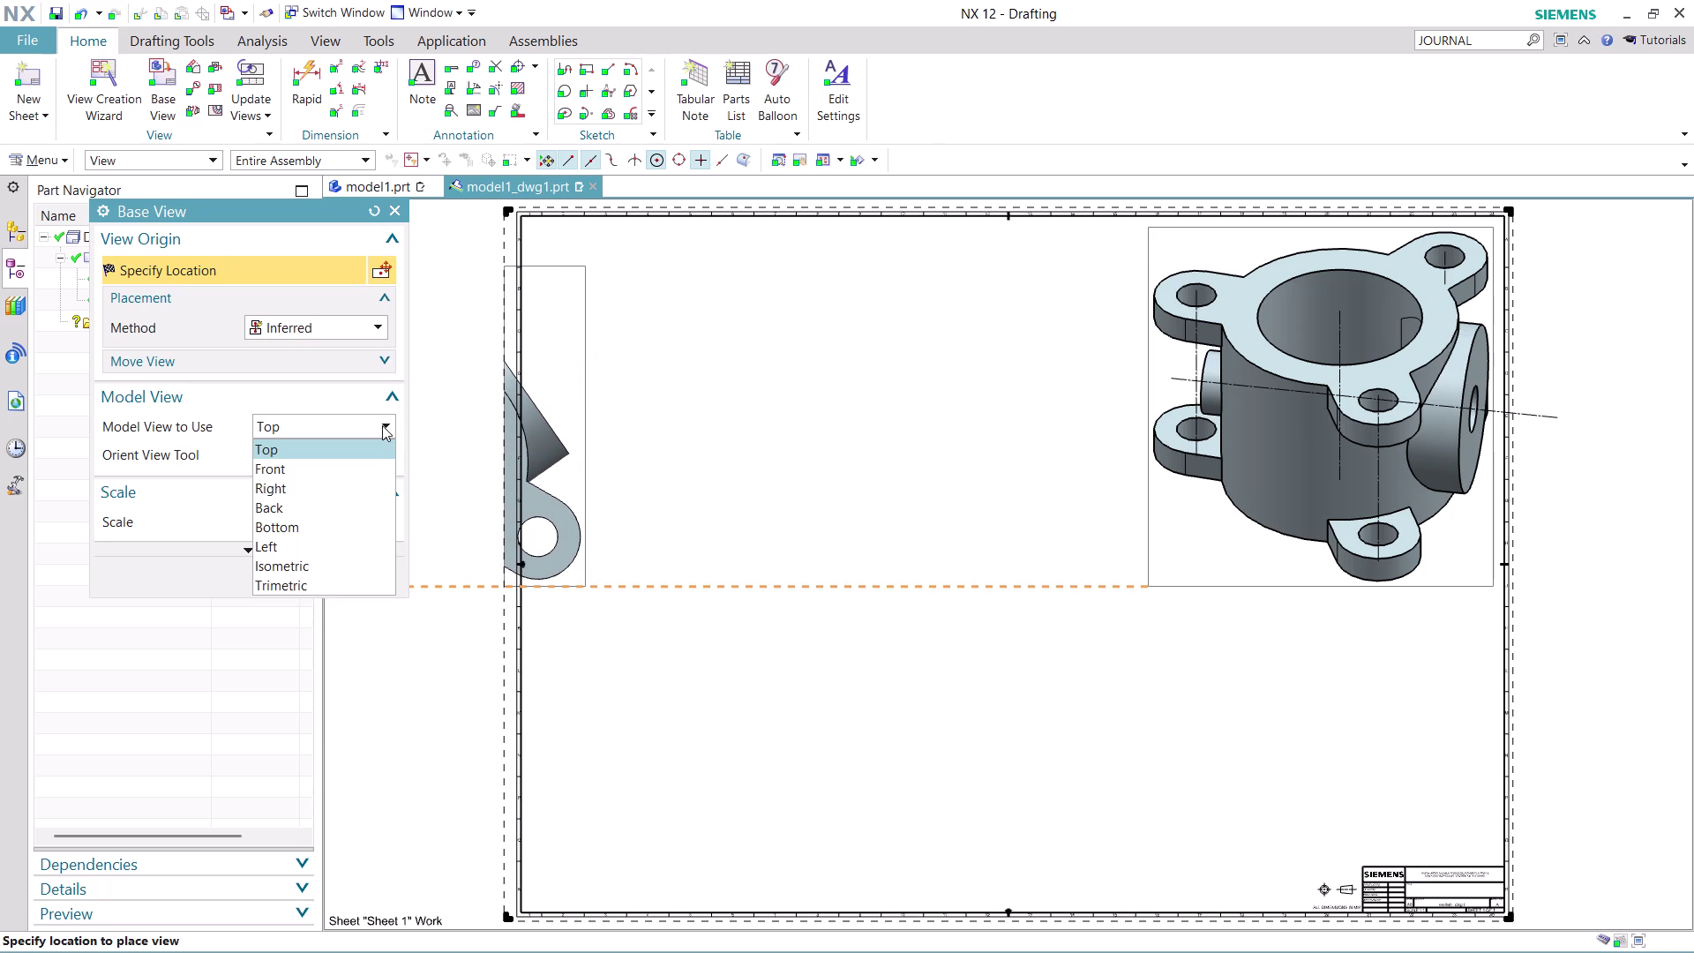
click(370, 468)
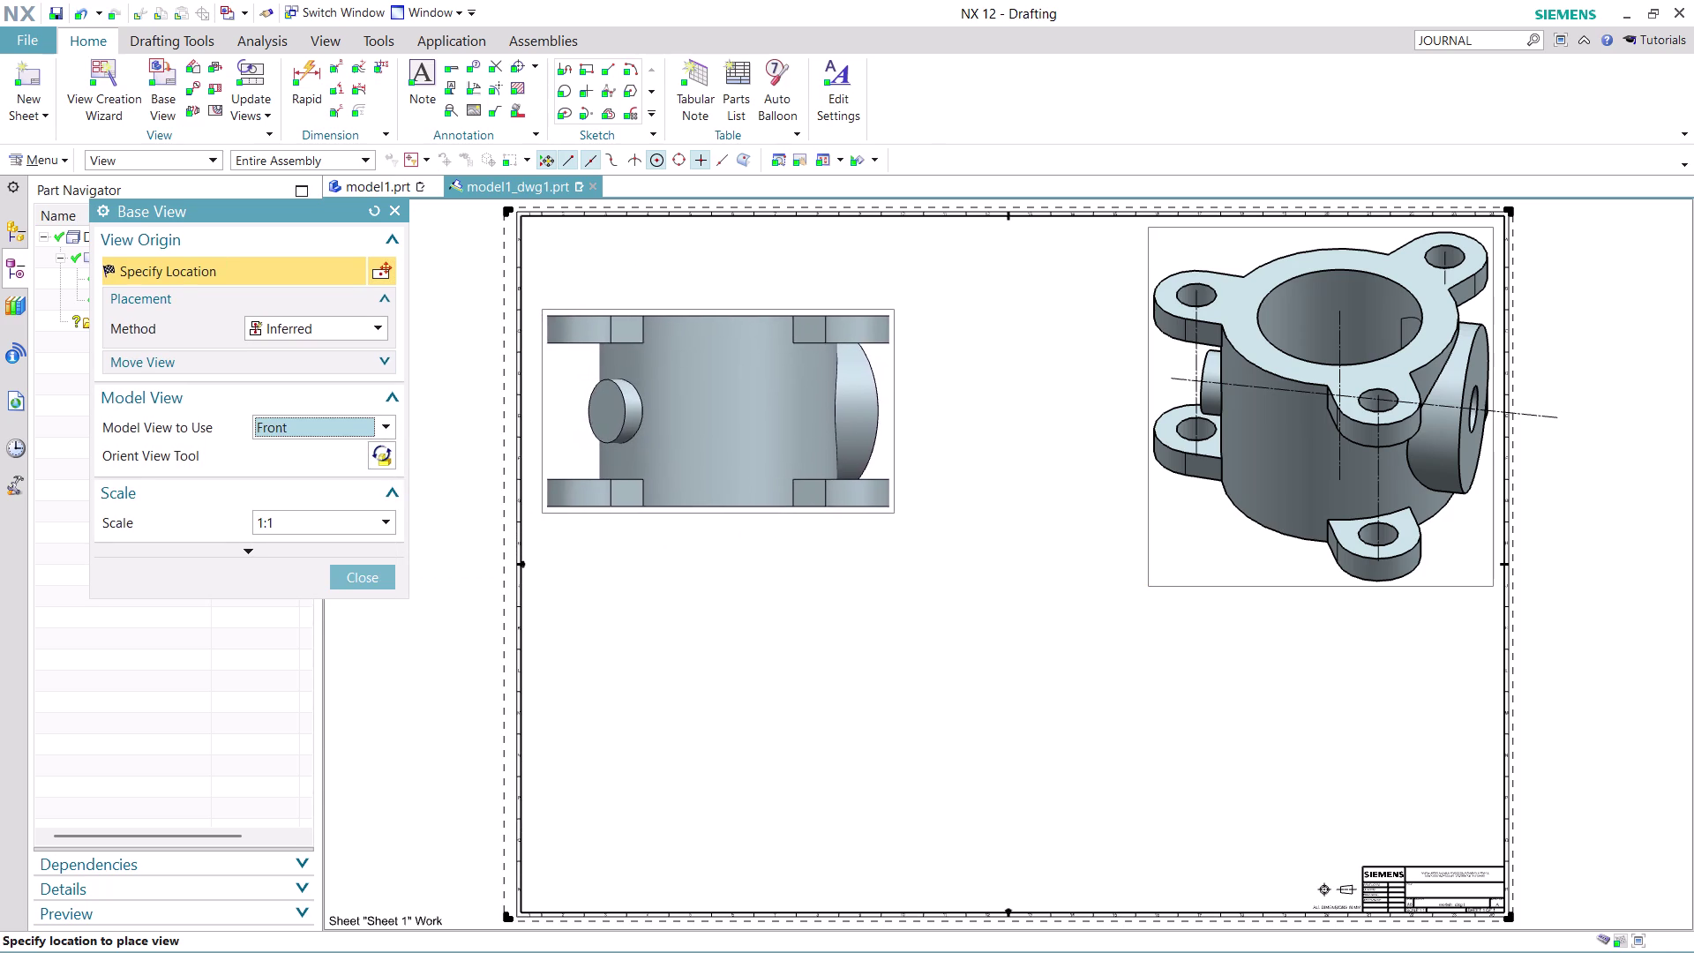
click(379, 422)
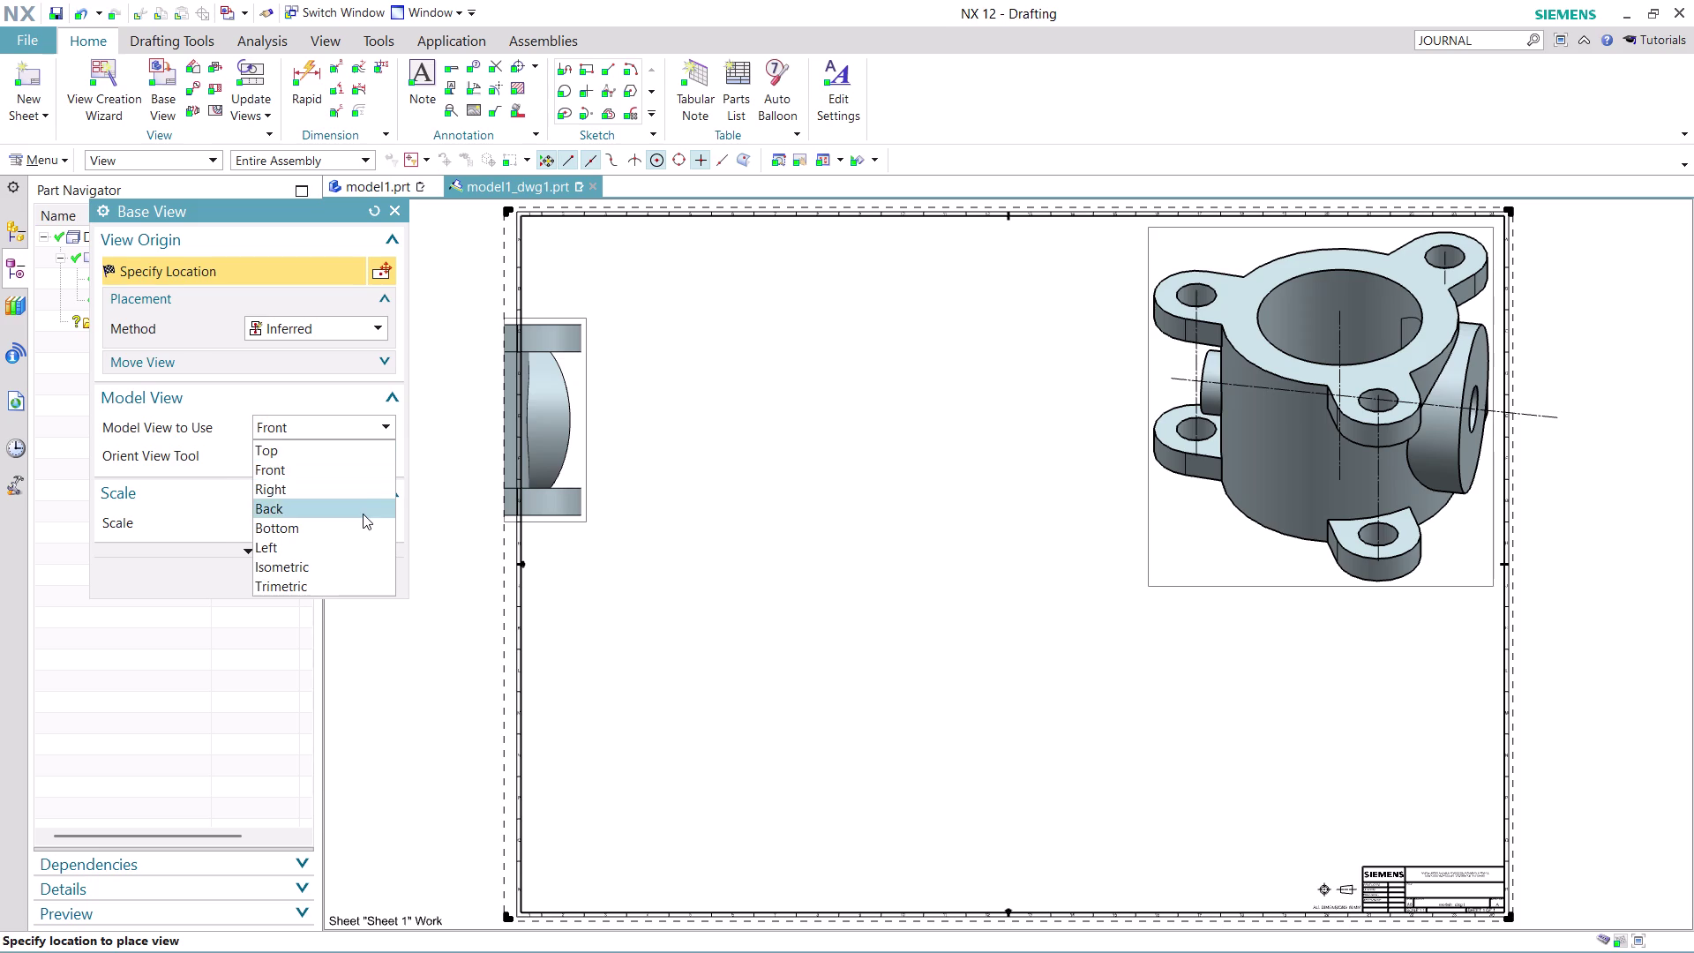
click(363, 513)
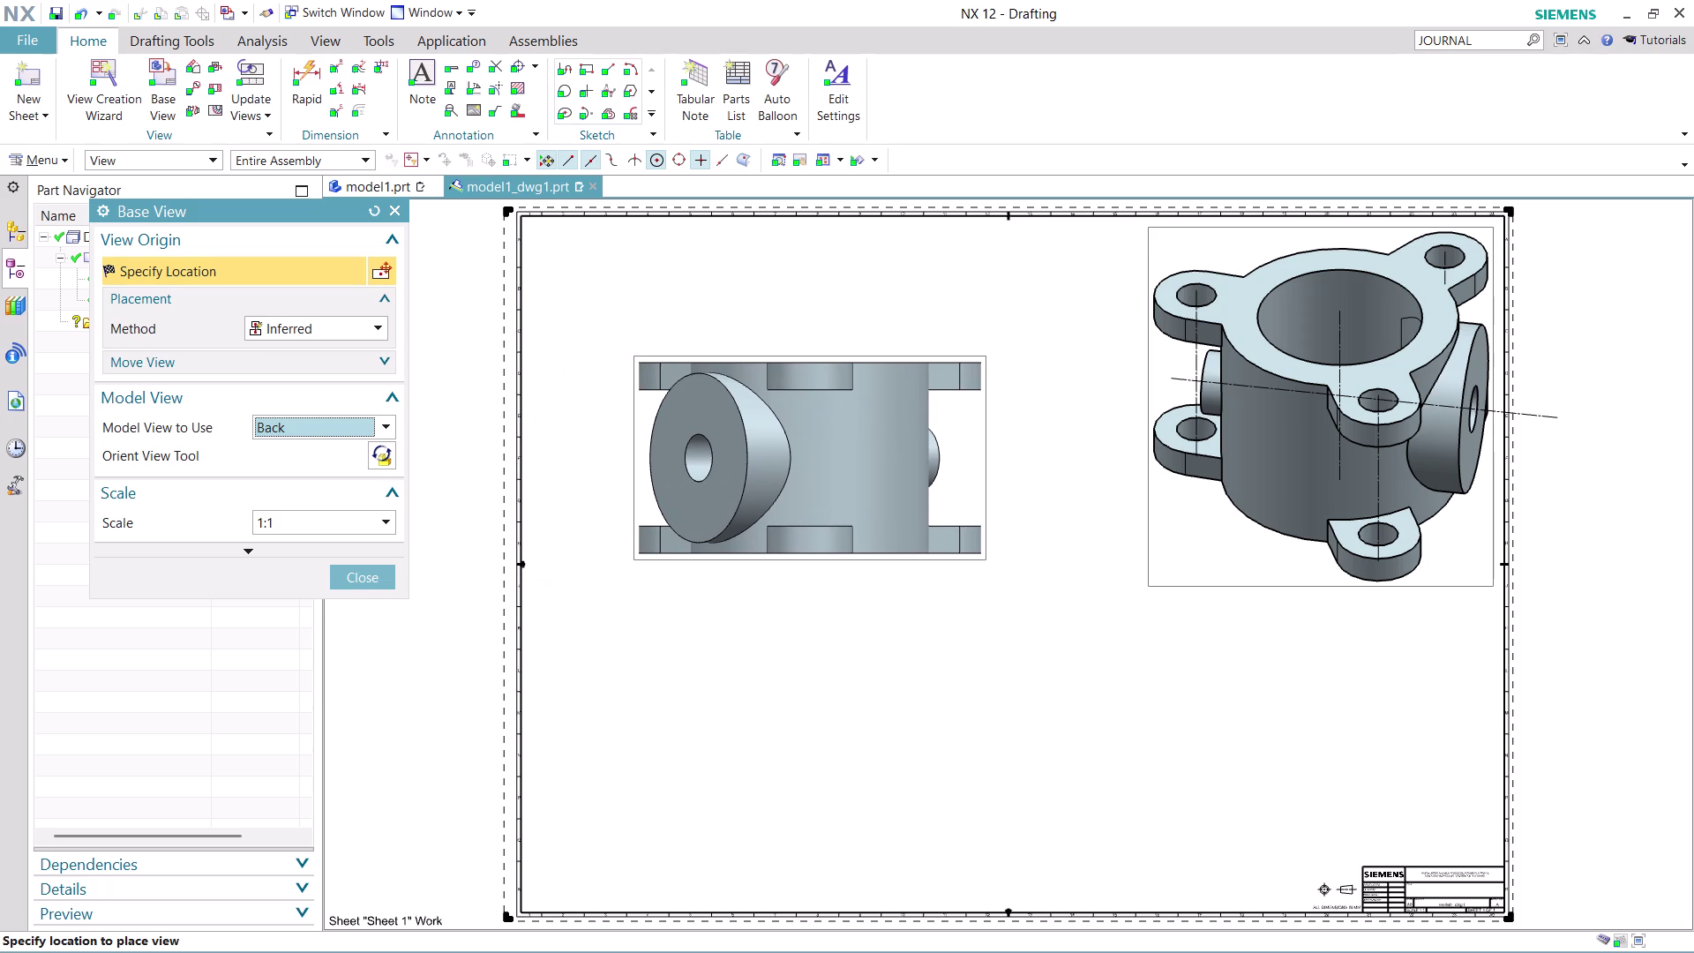
key(Escape)
key(Escape)
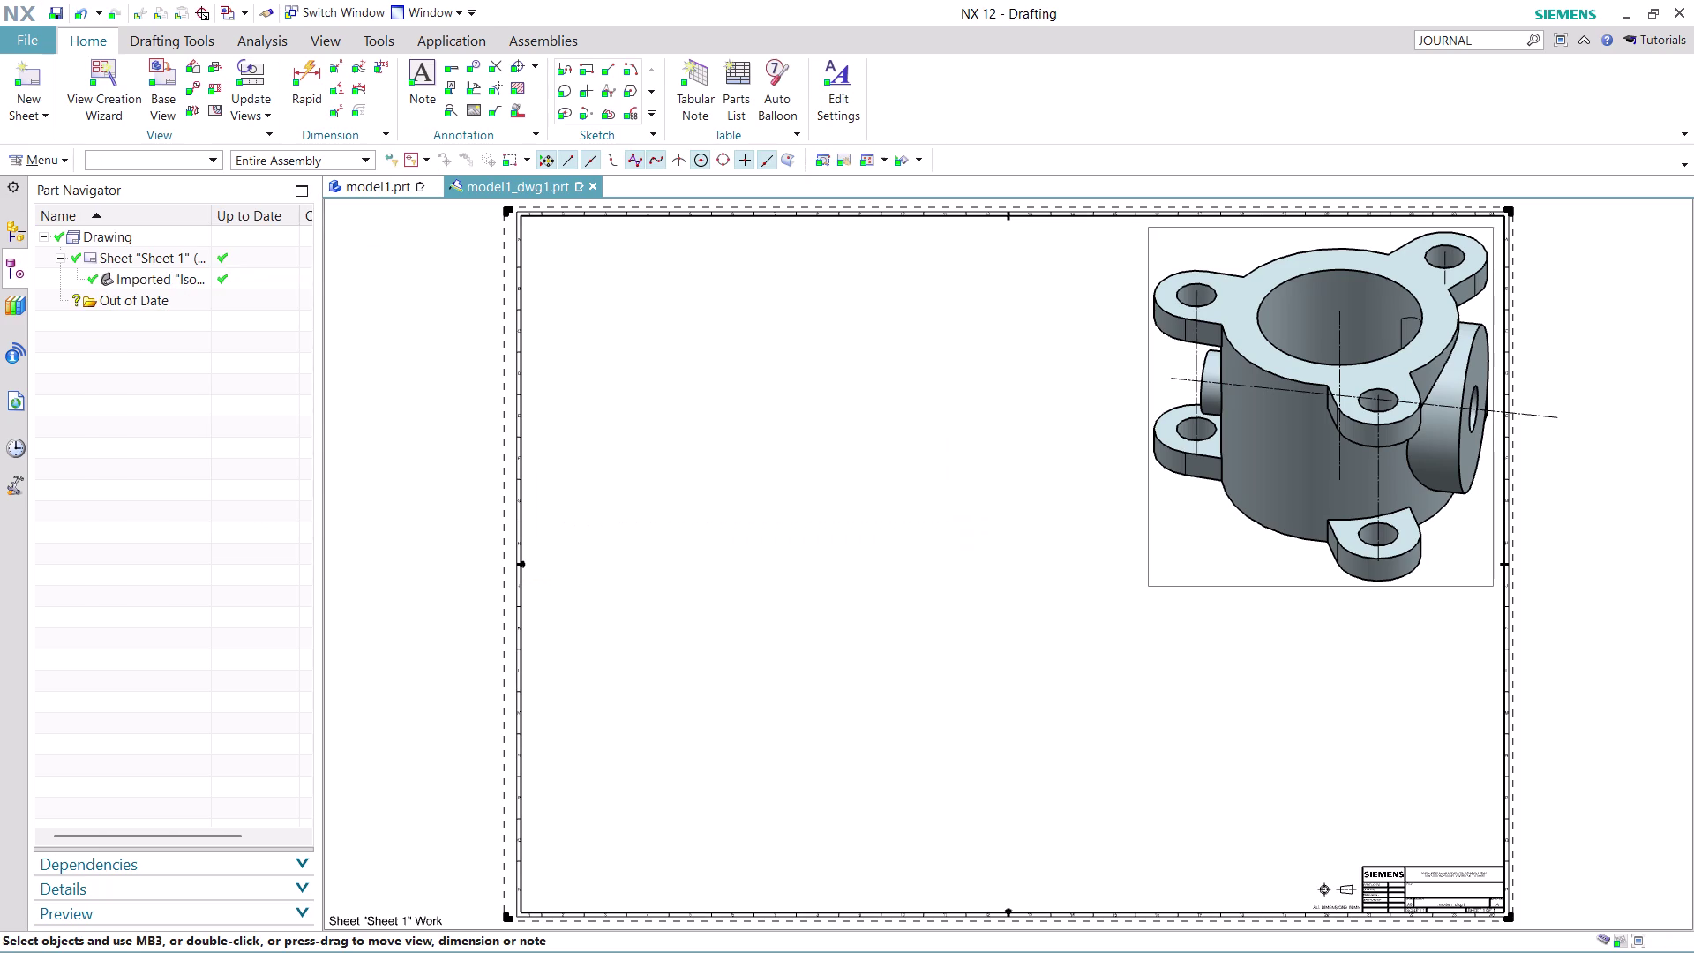
key(Escape)
click(375, 180)
Create a sketch on the round side face, setting its horizontal direction and top-edge origin.
scroll(down, 3)
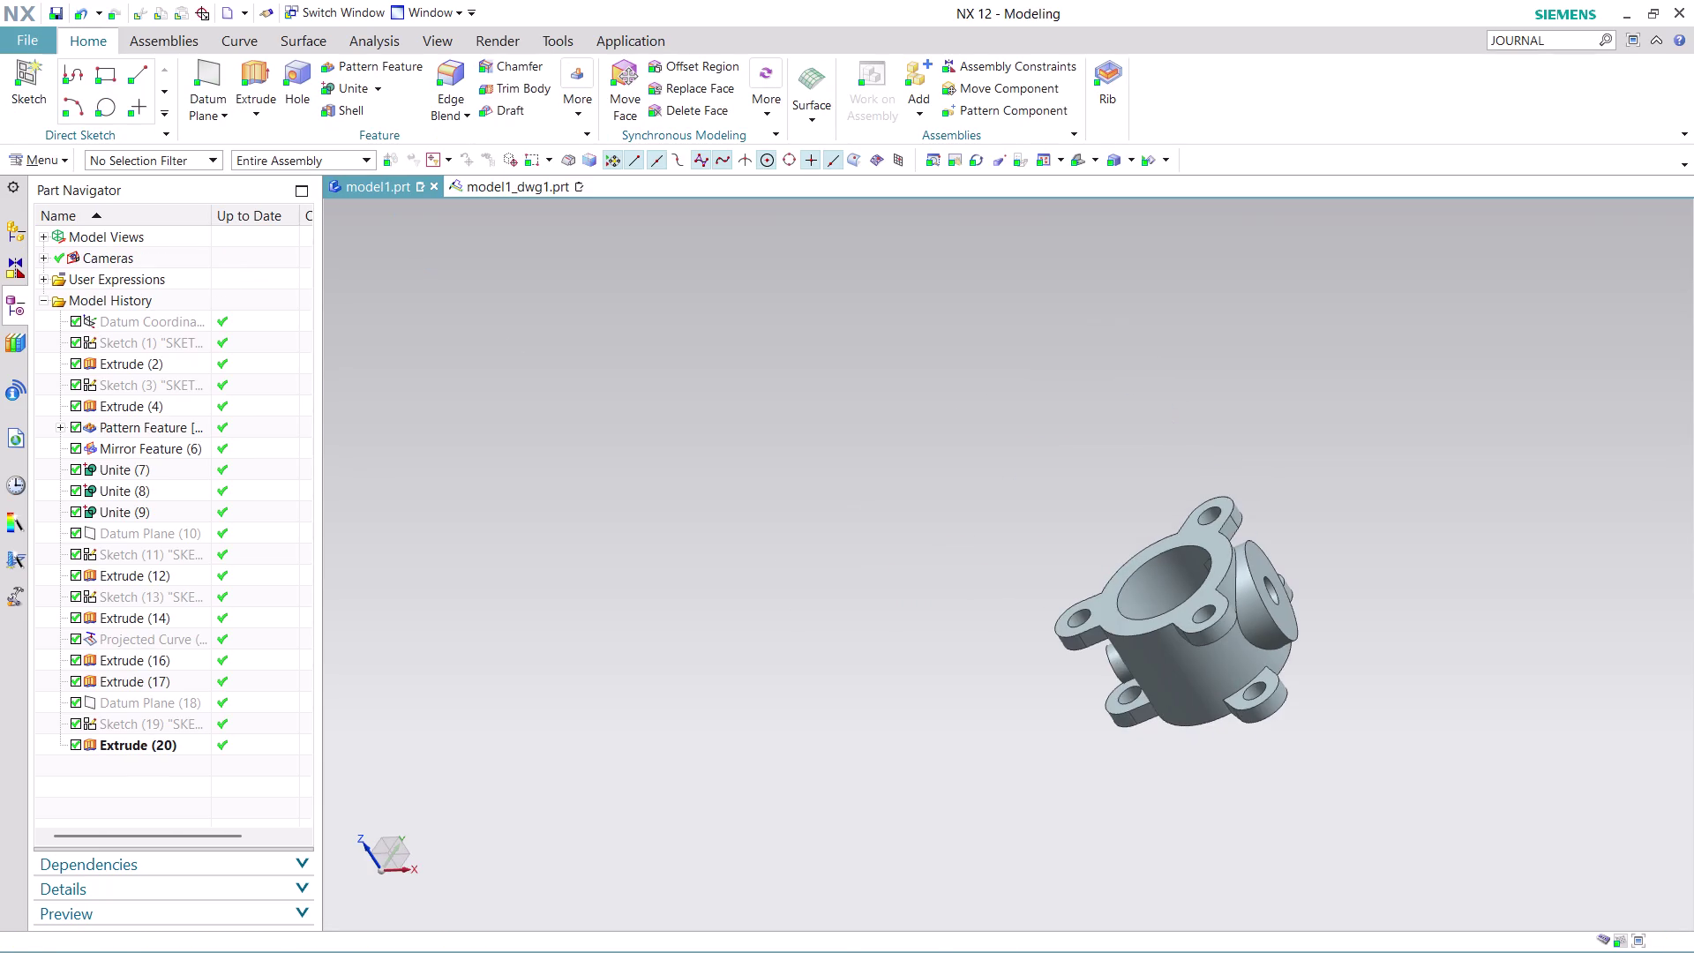
middle_drag(1373, 674, 1247, 675)
scroll(up, 3)
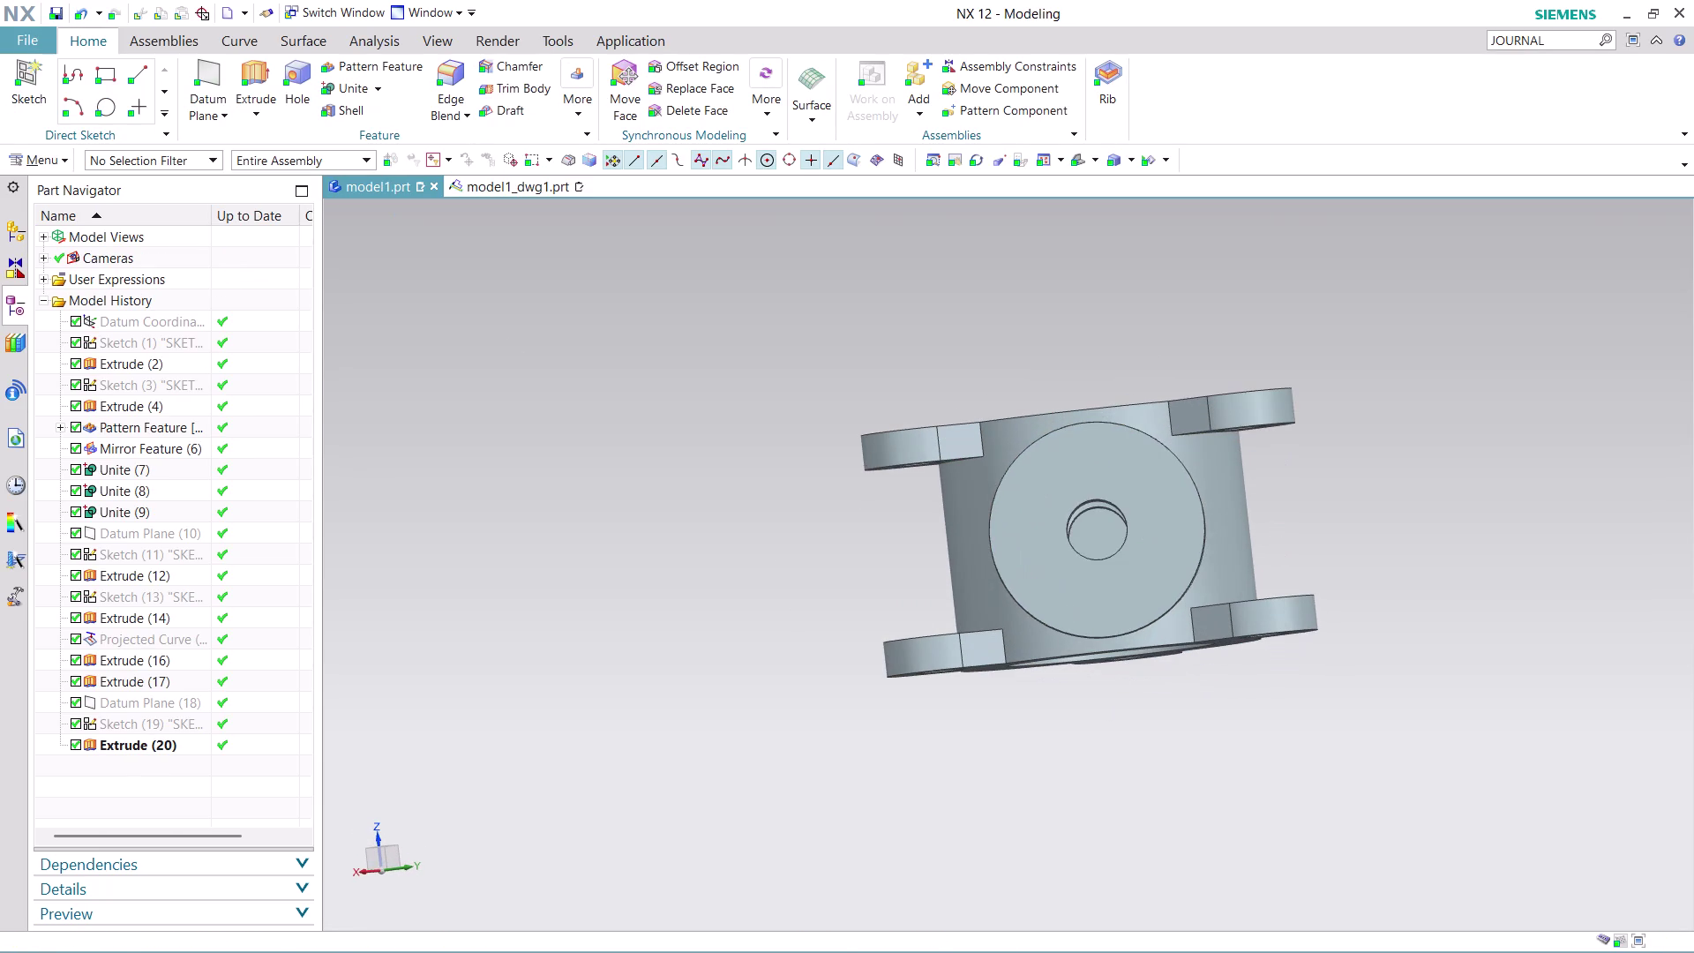
click(63, 150)
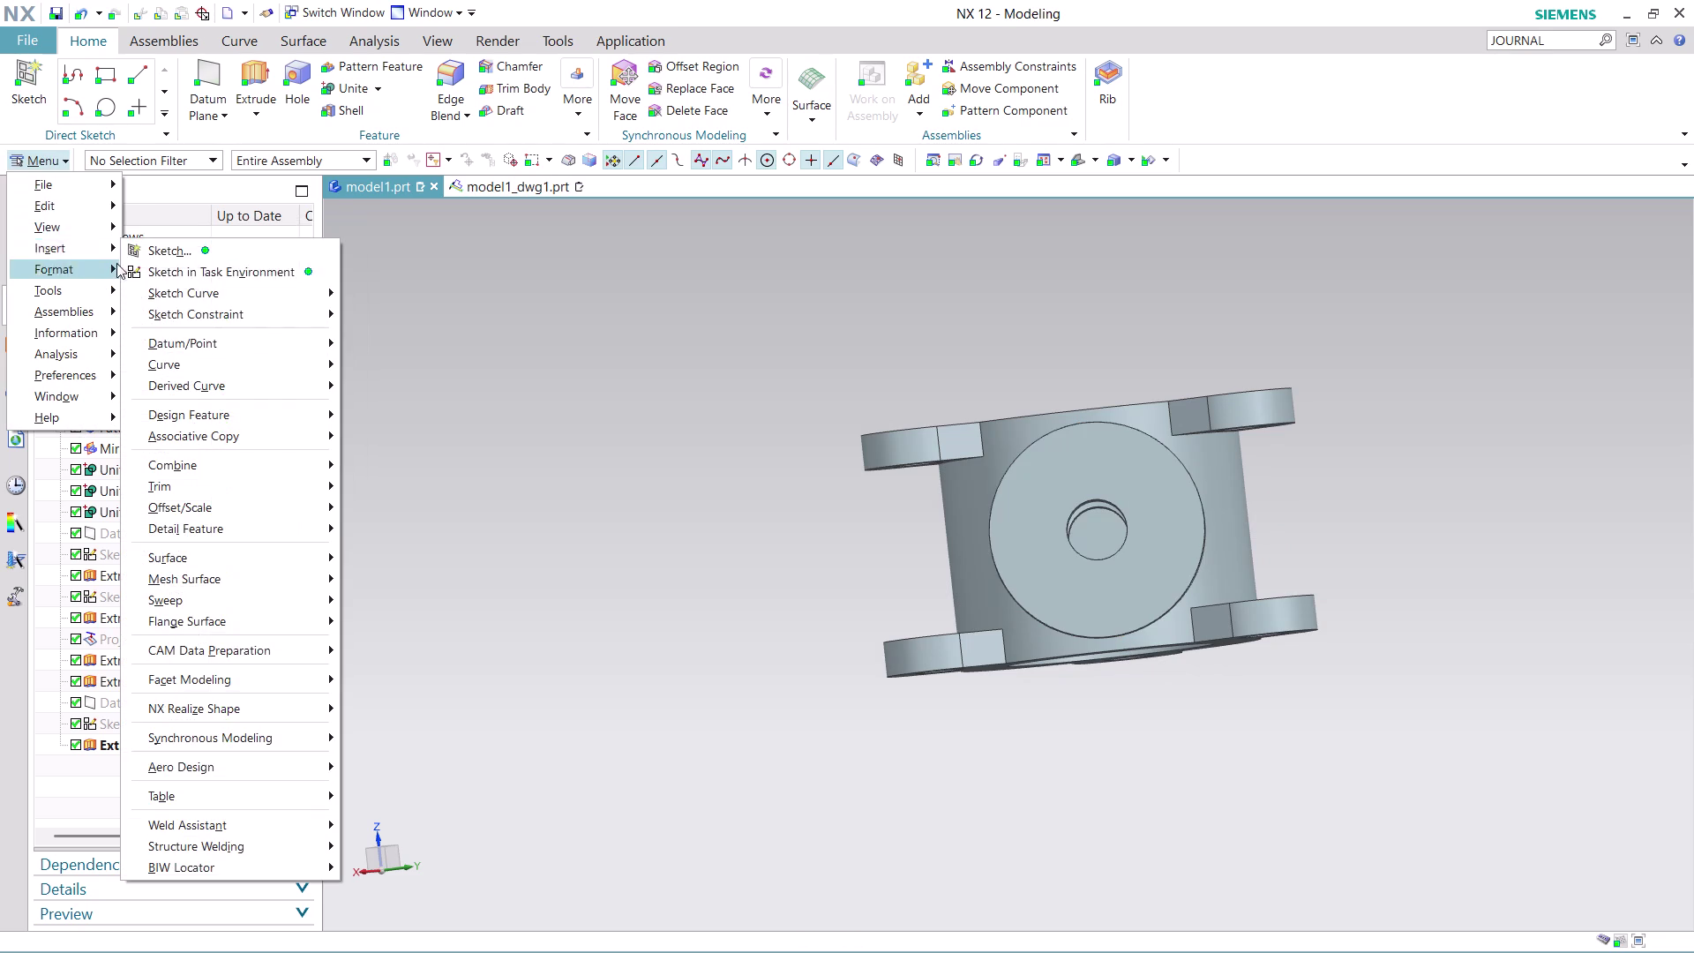
click(245, 278)
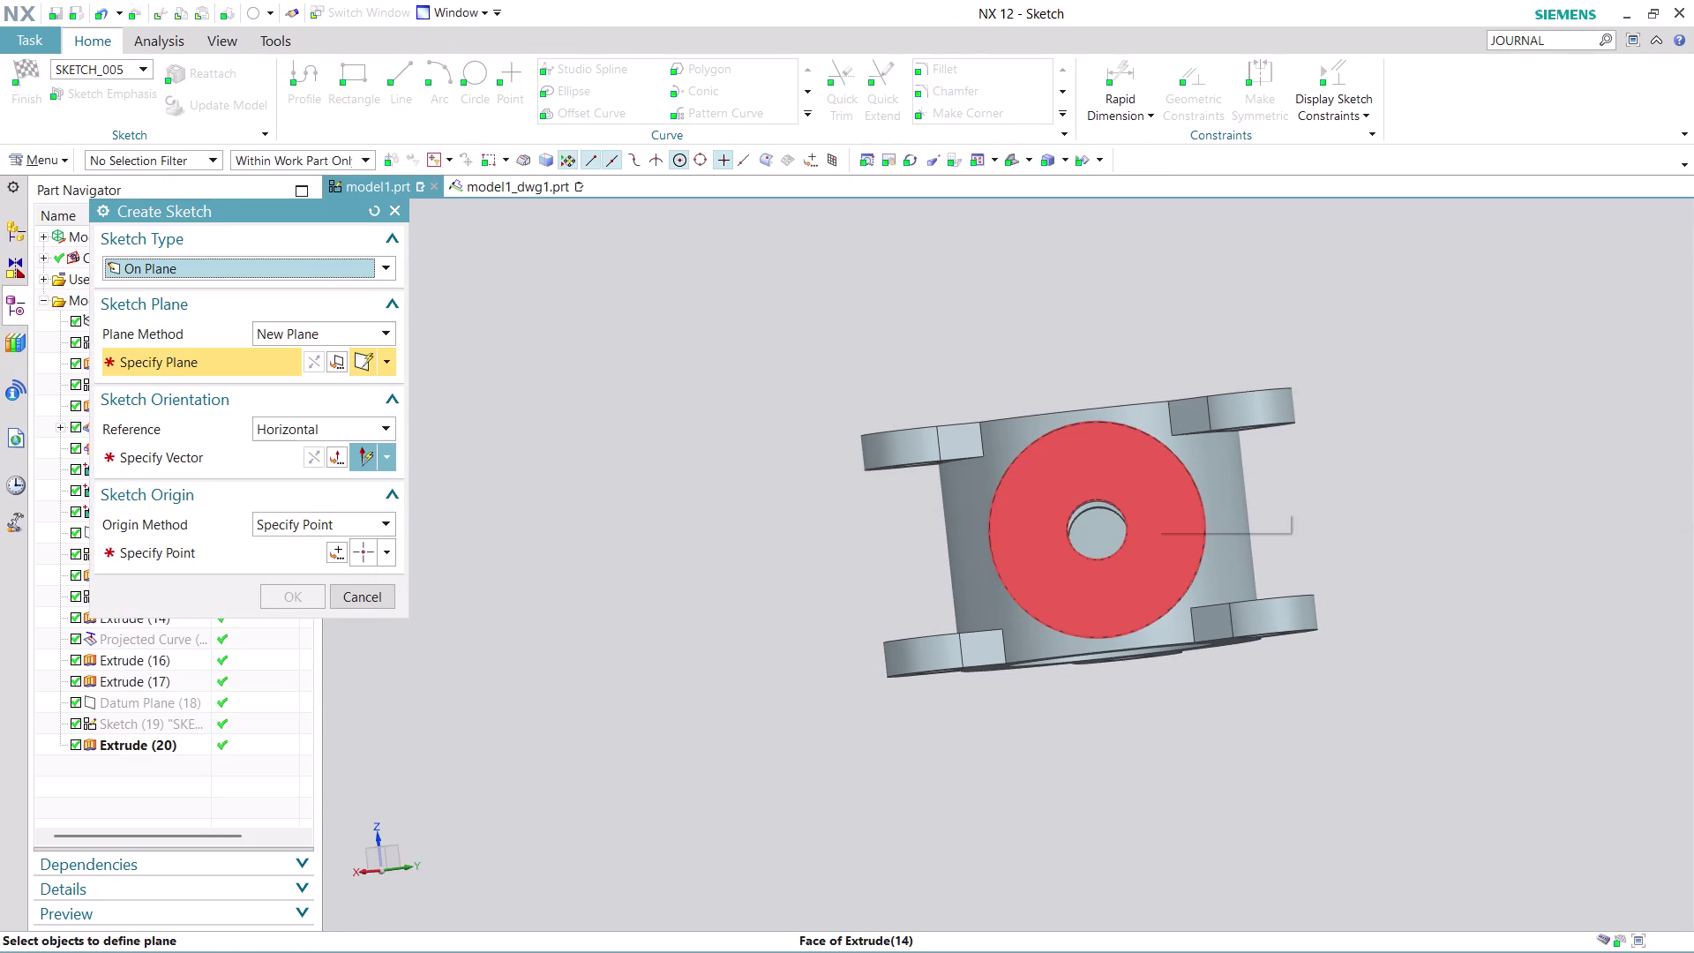
click(1155, 487)
click(203, 462)
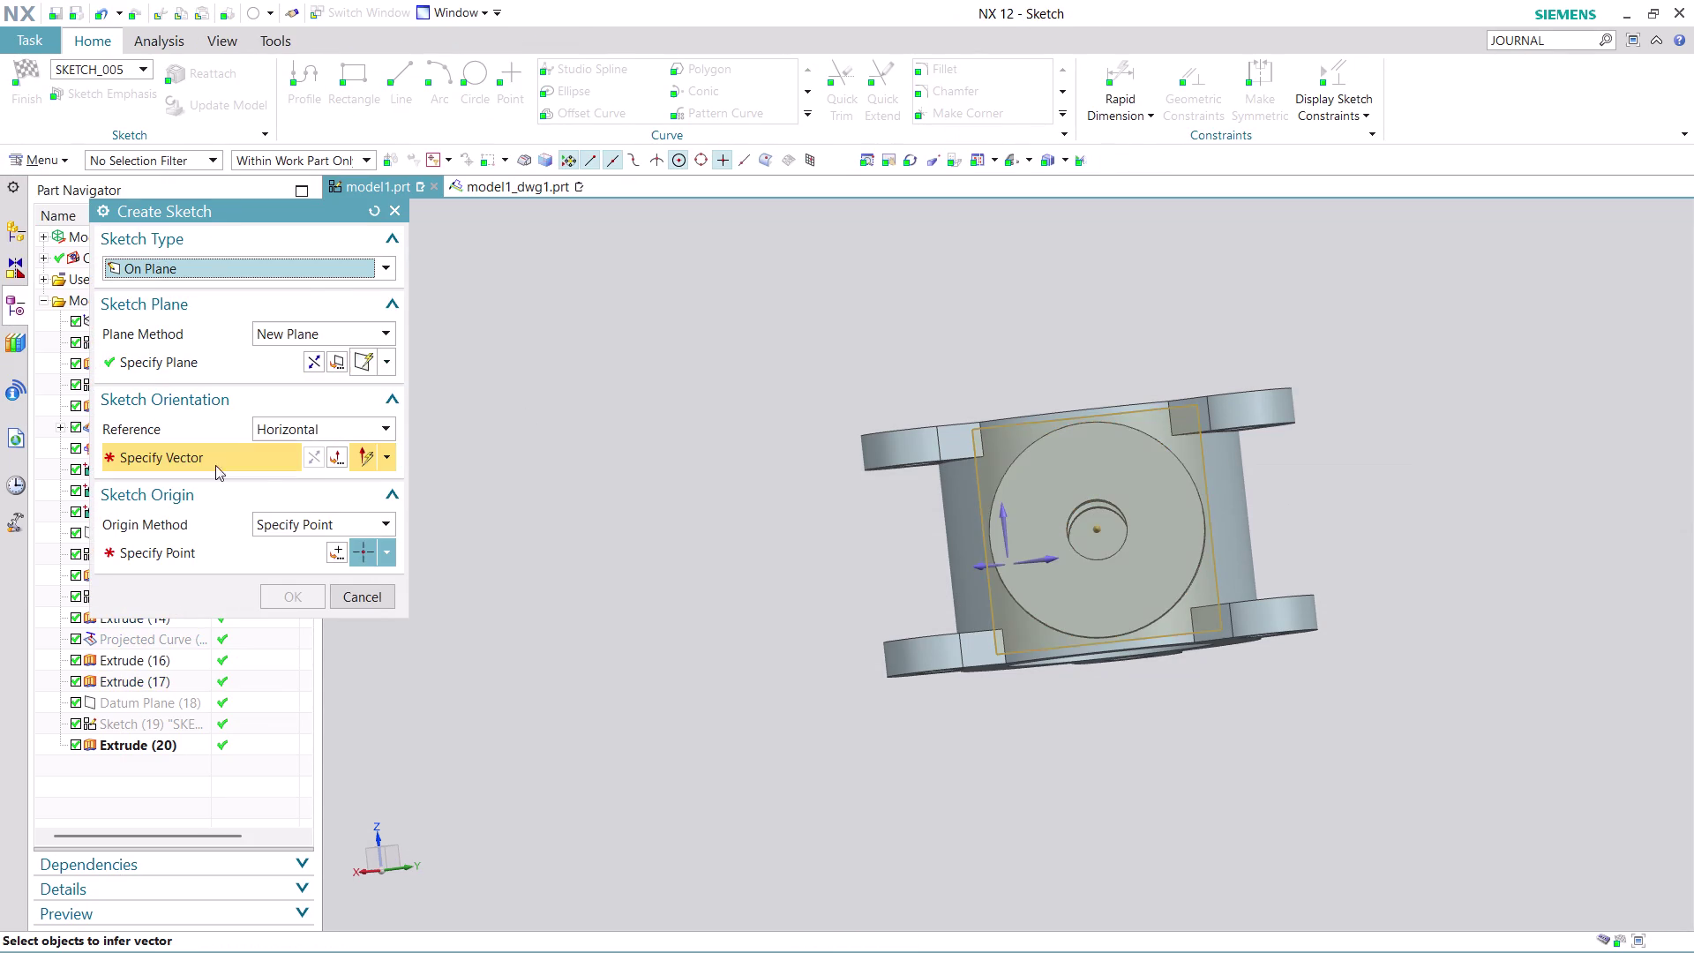
click(1054, 561)
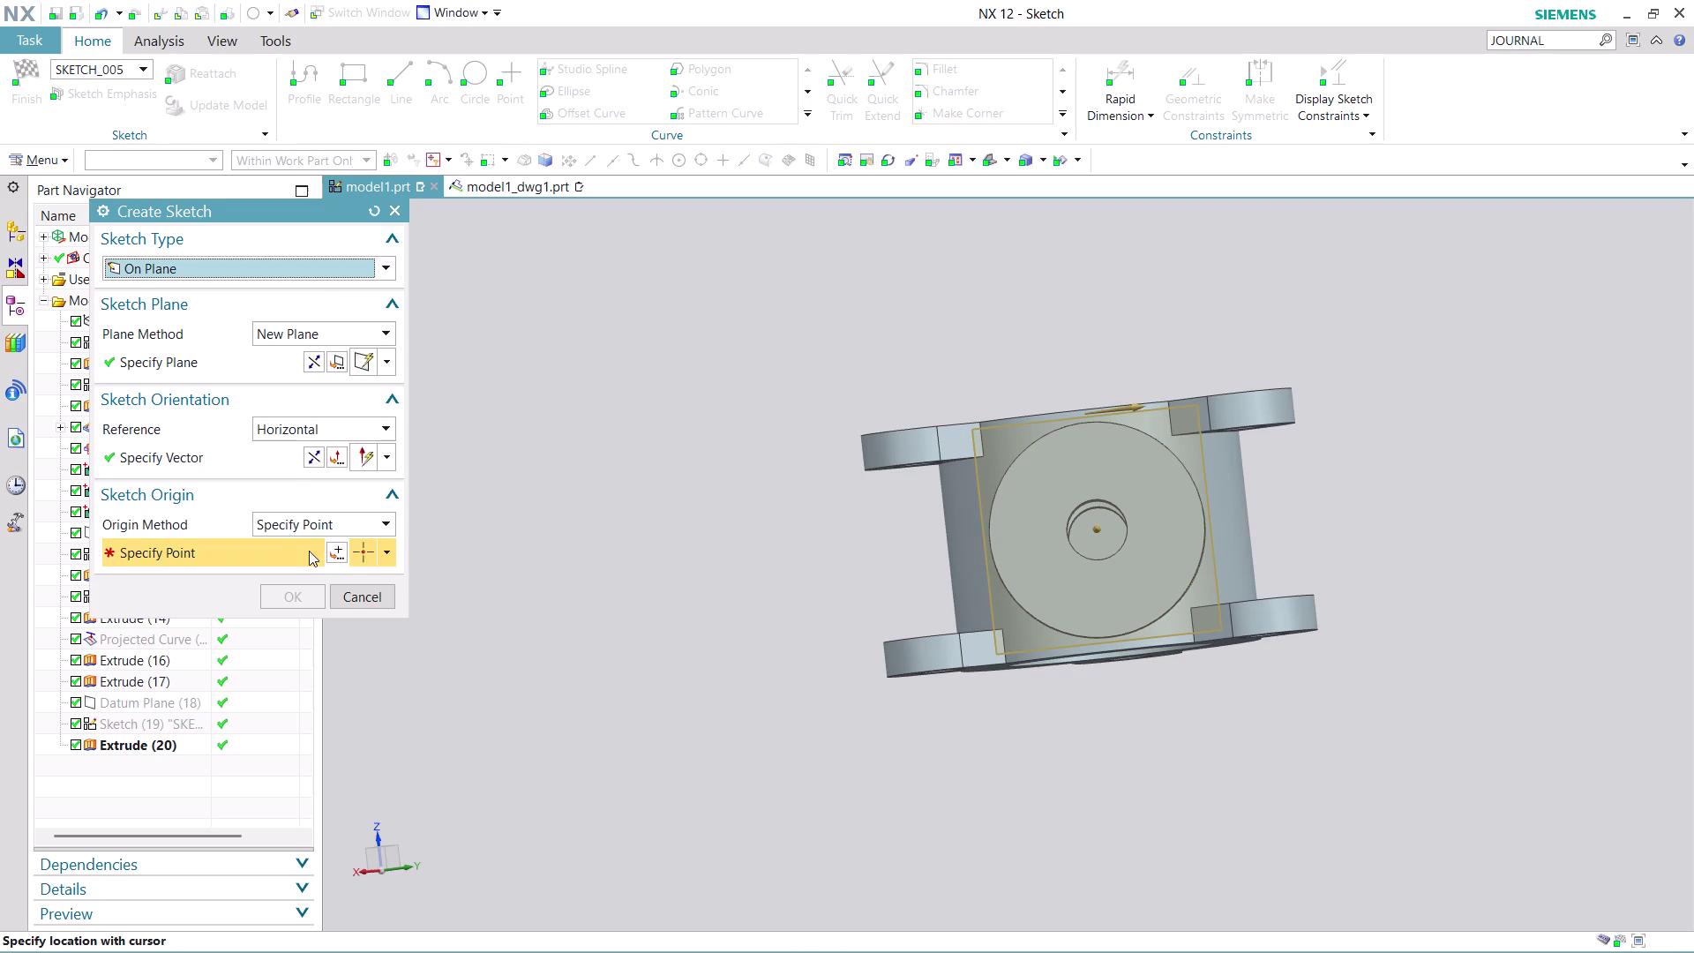
click(337, 552)
click(296, 576)
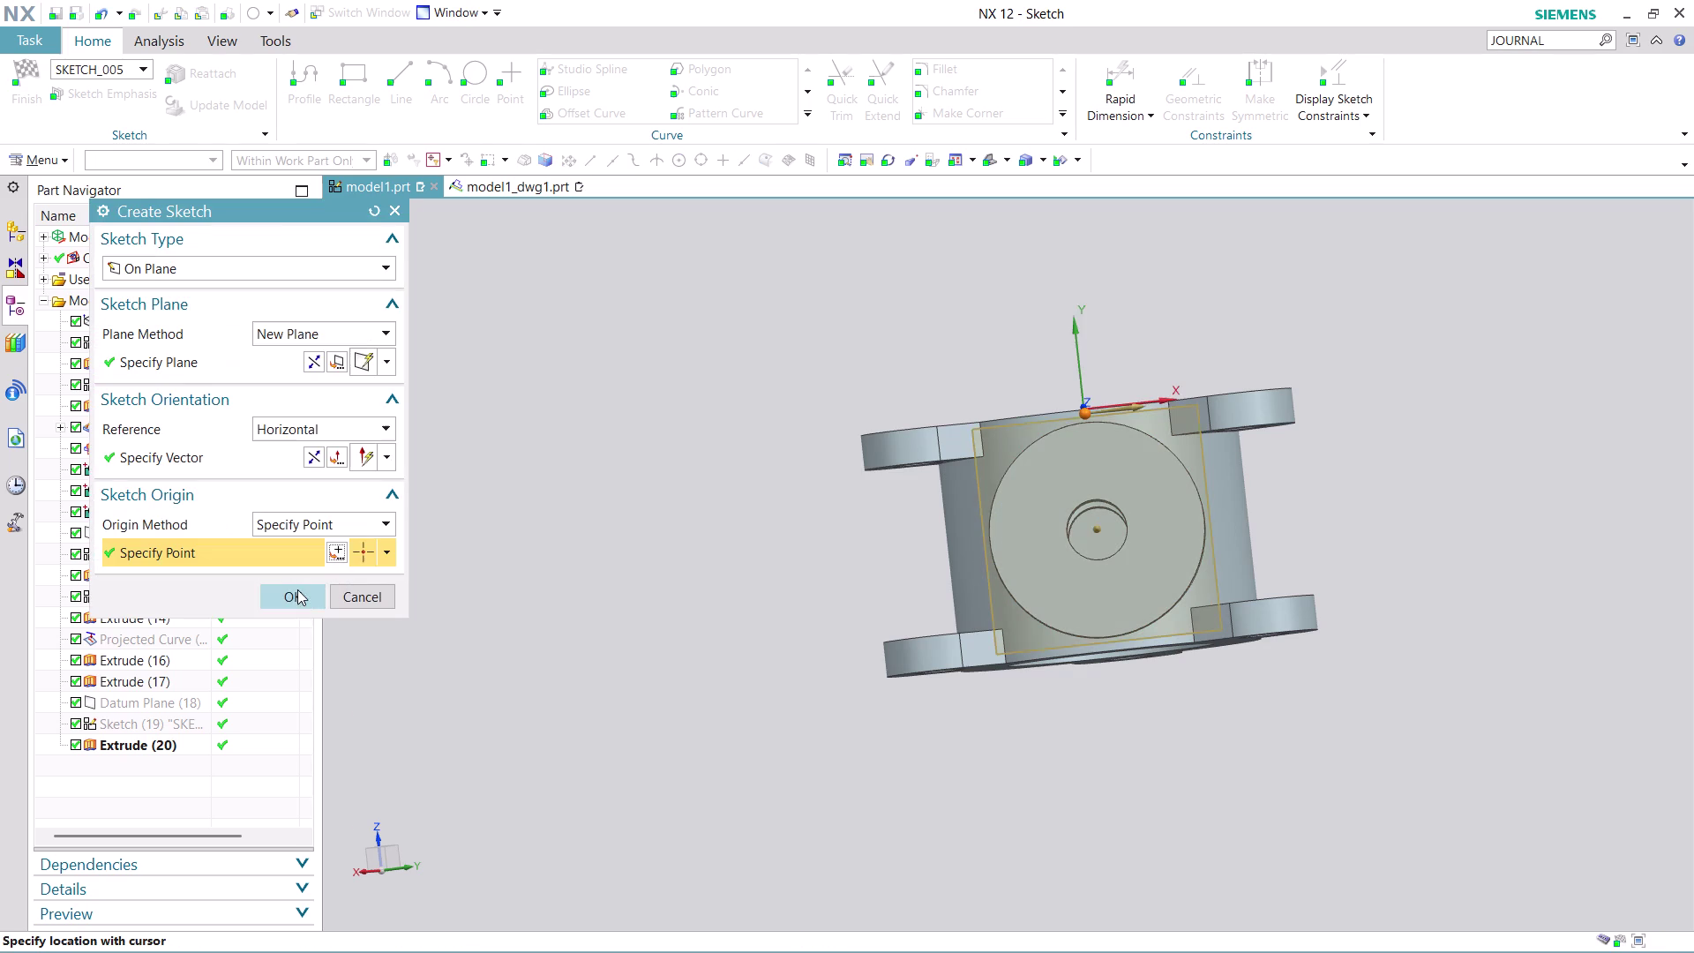
click(298, 595)
scroll(up, 3)
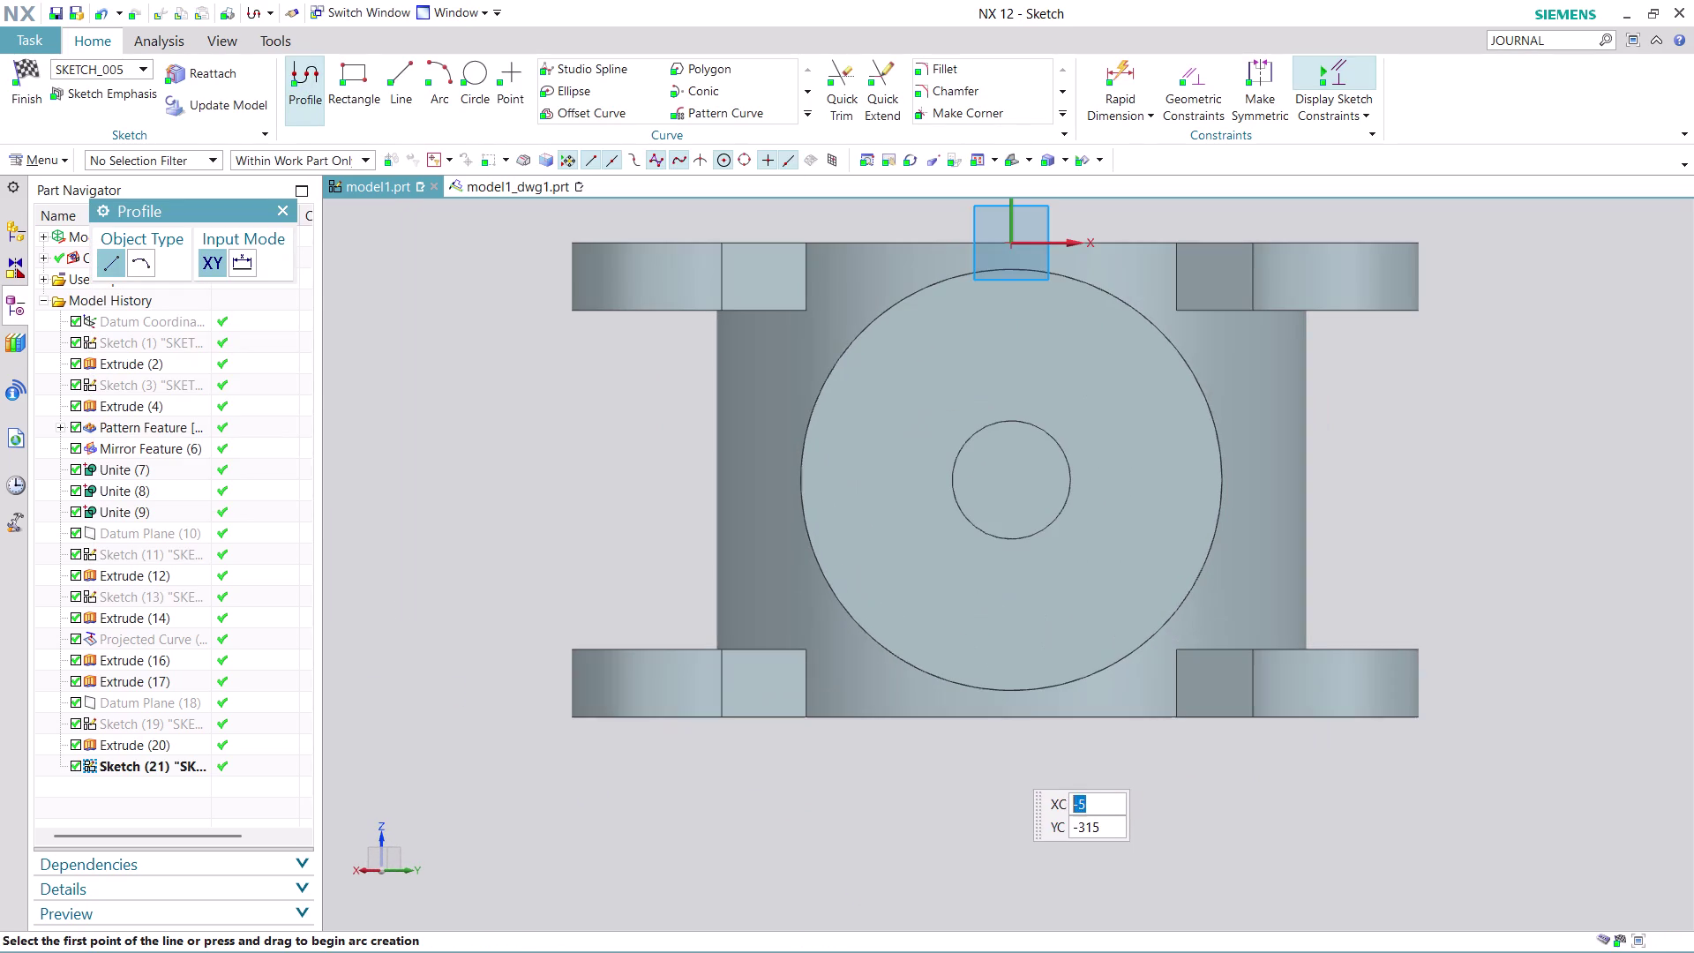
Draw a 150 mm diameter circle centred on the bore centre.
click(473, 68)
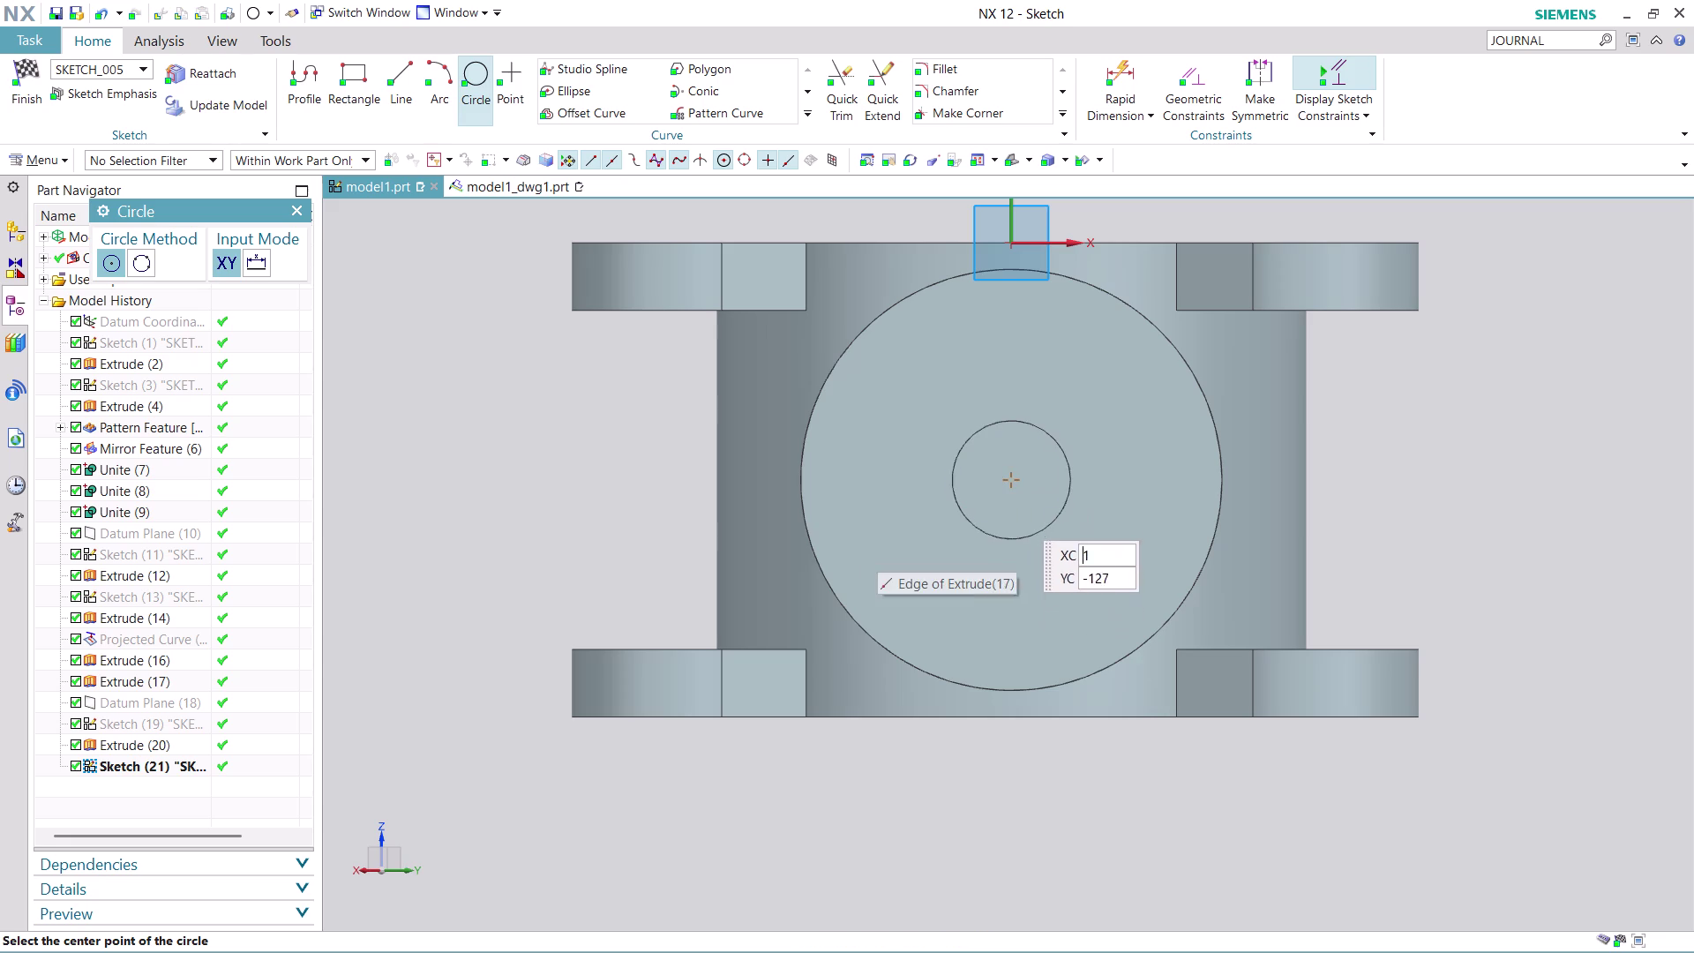
click(1012, 476)
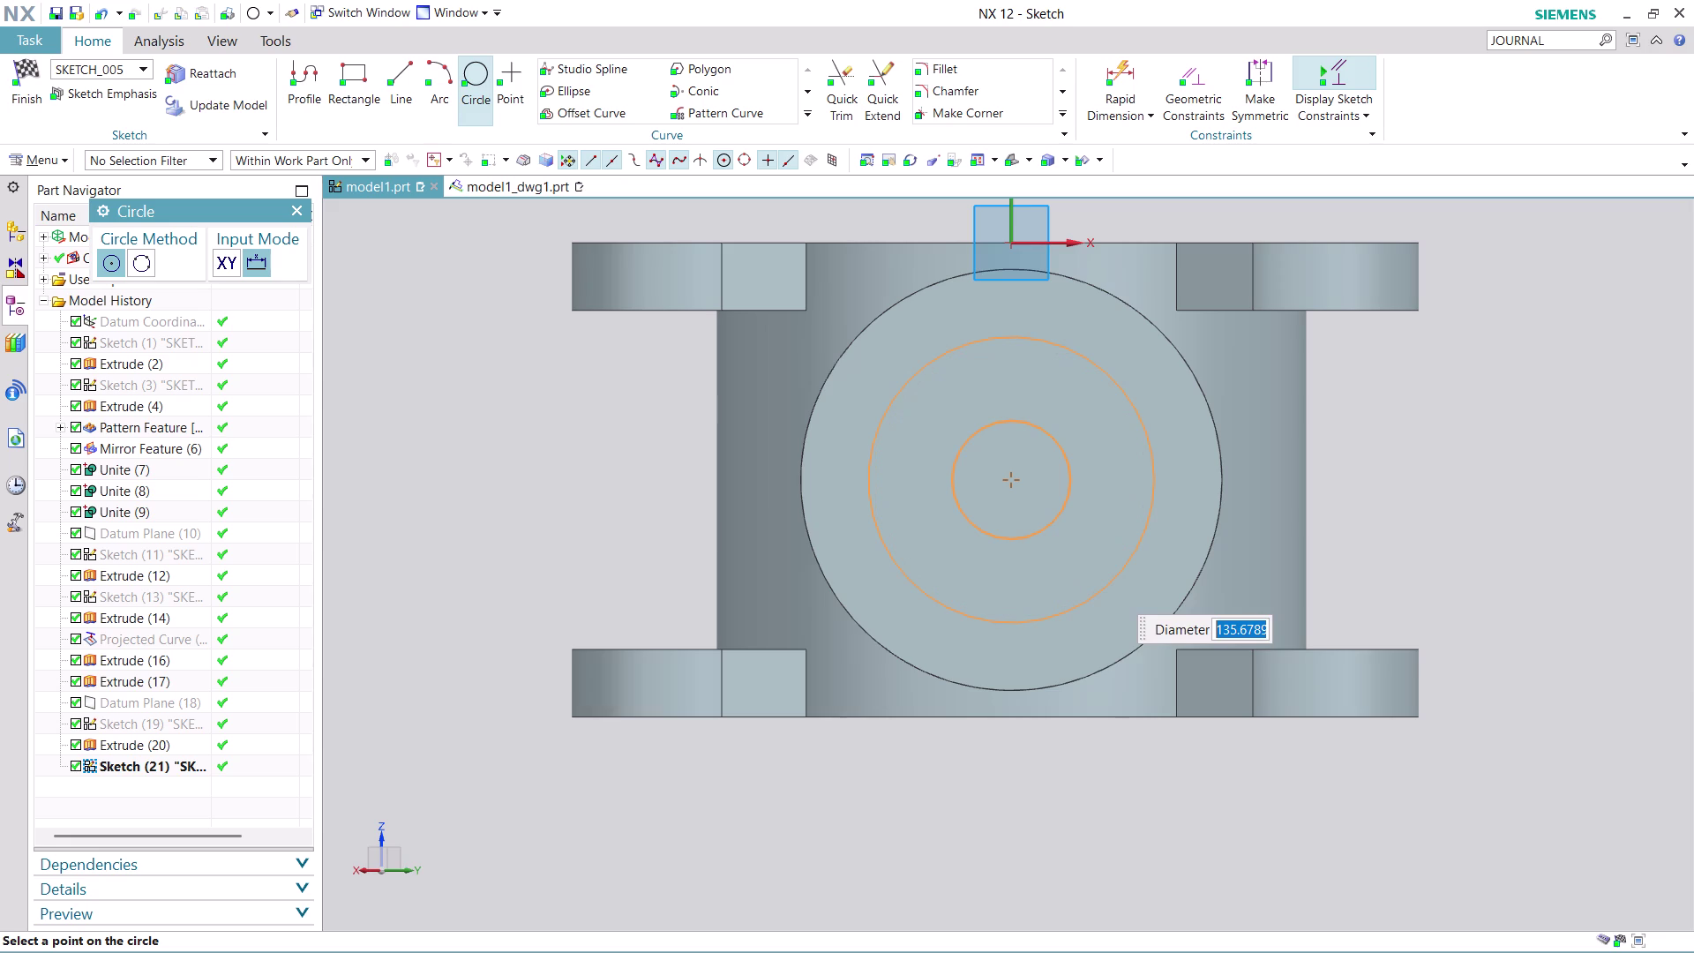
text(150)
key(Return)
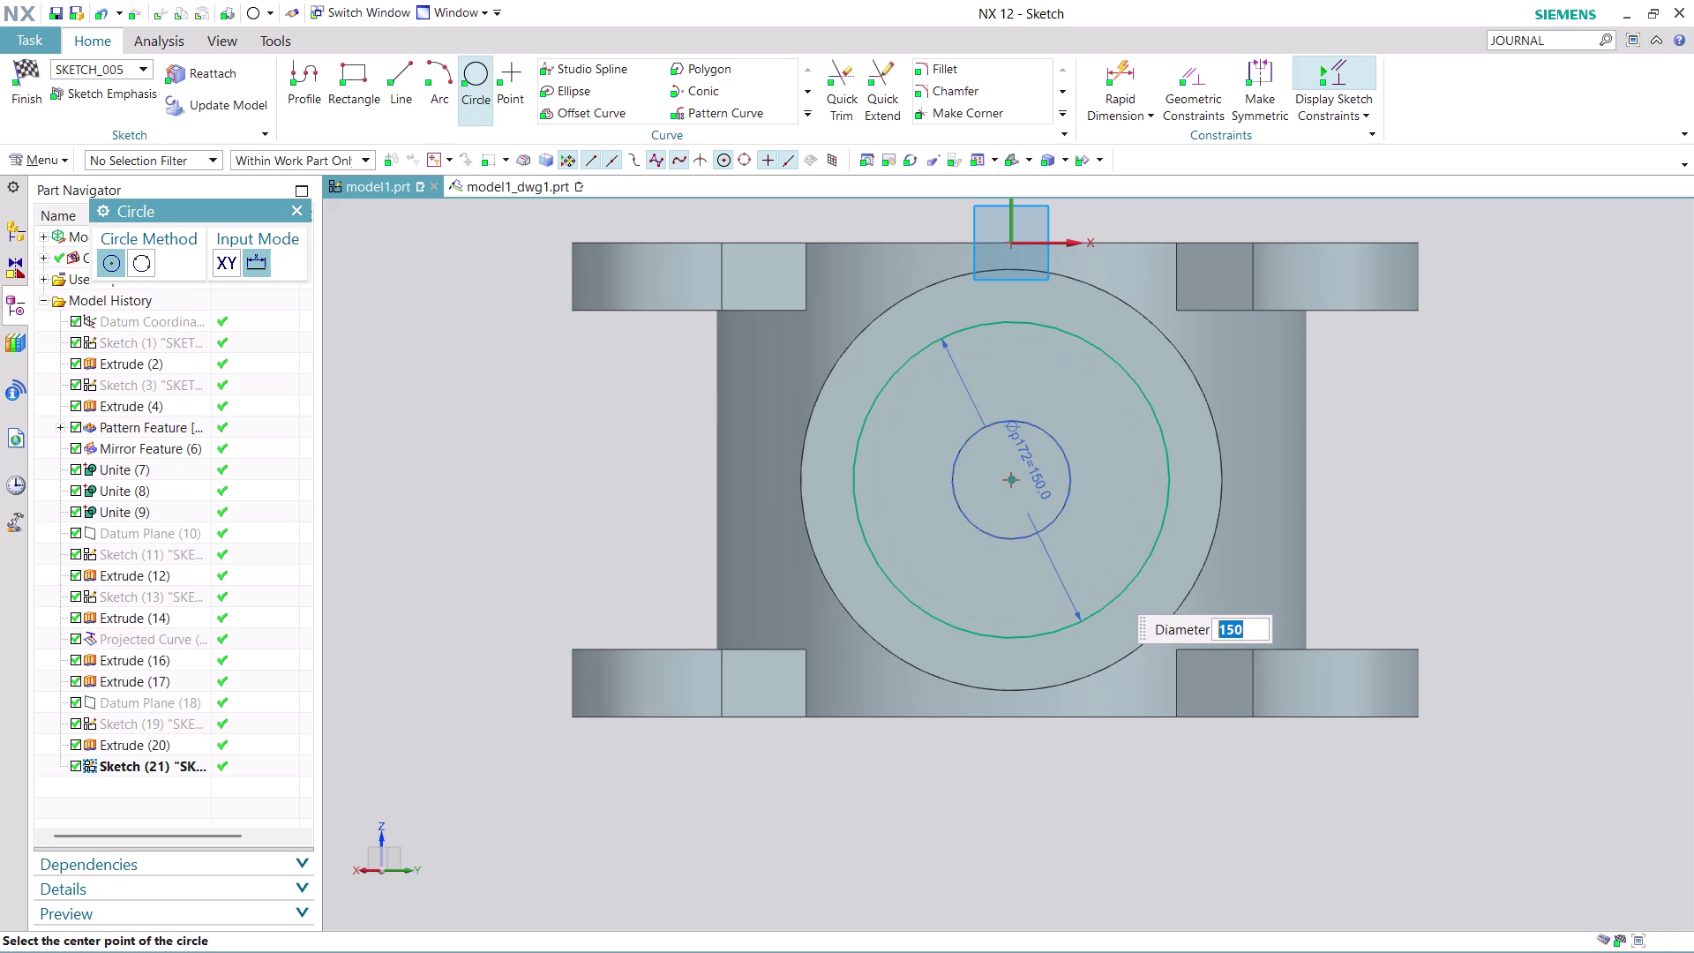
key(Escape)
key(Escape)
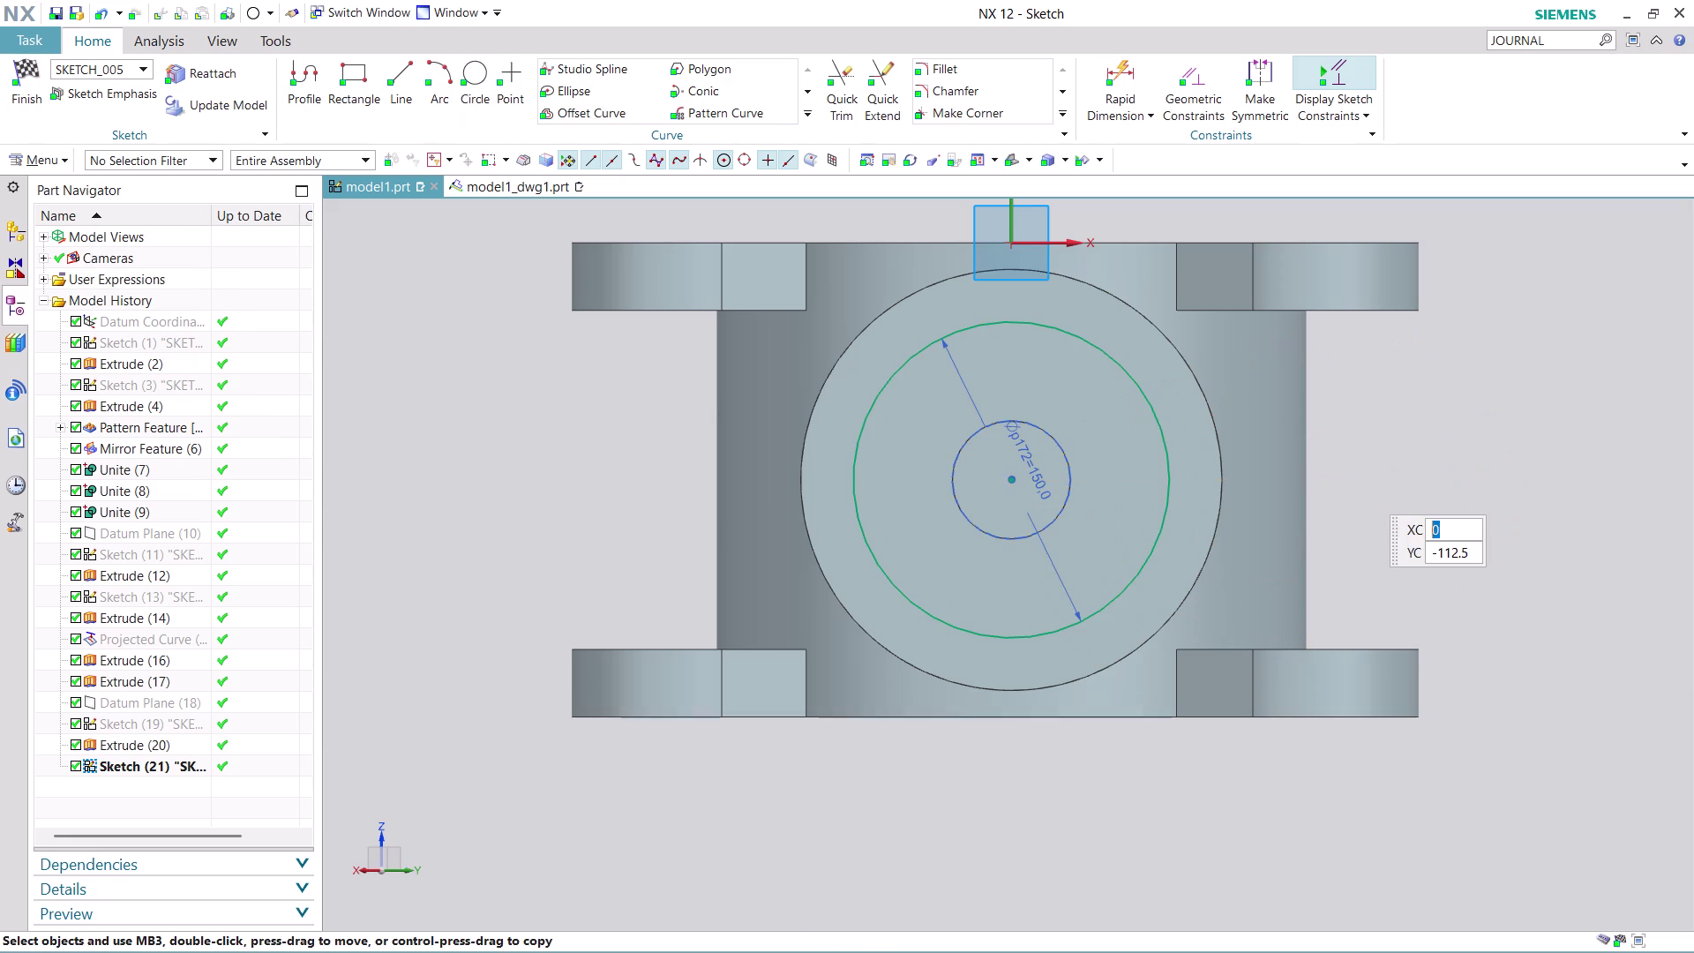
Convert the 150 mm circle to reference geometry.
right_click(1169, 466)
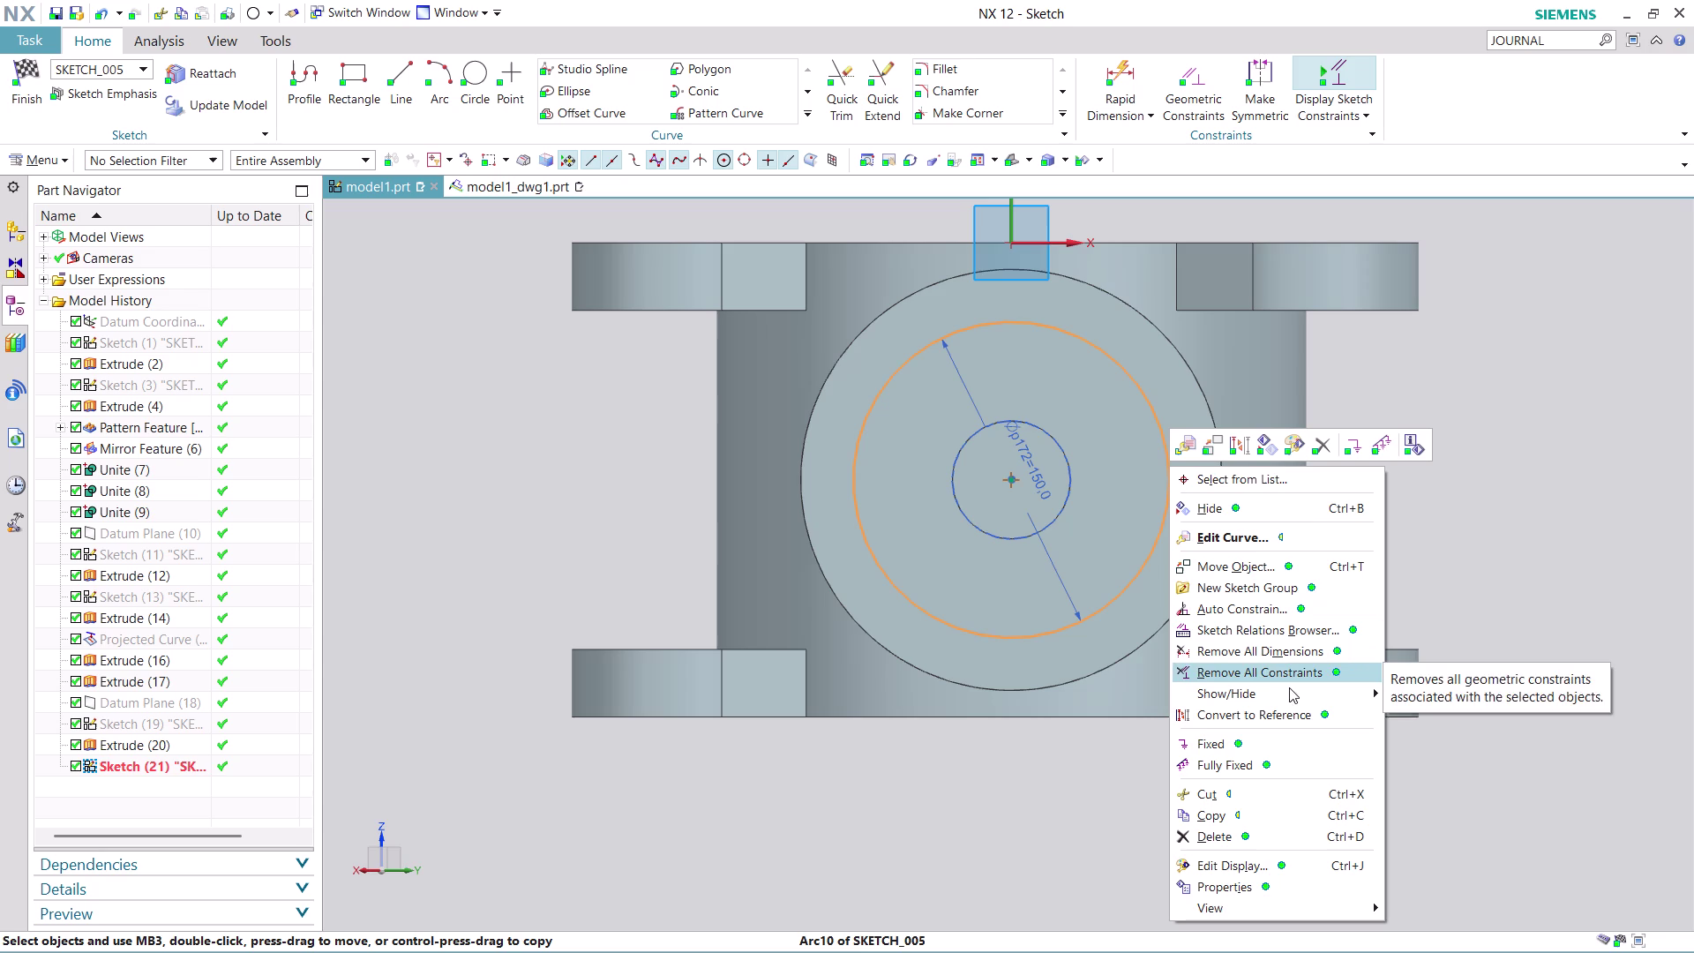
click(1296, 714)
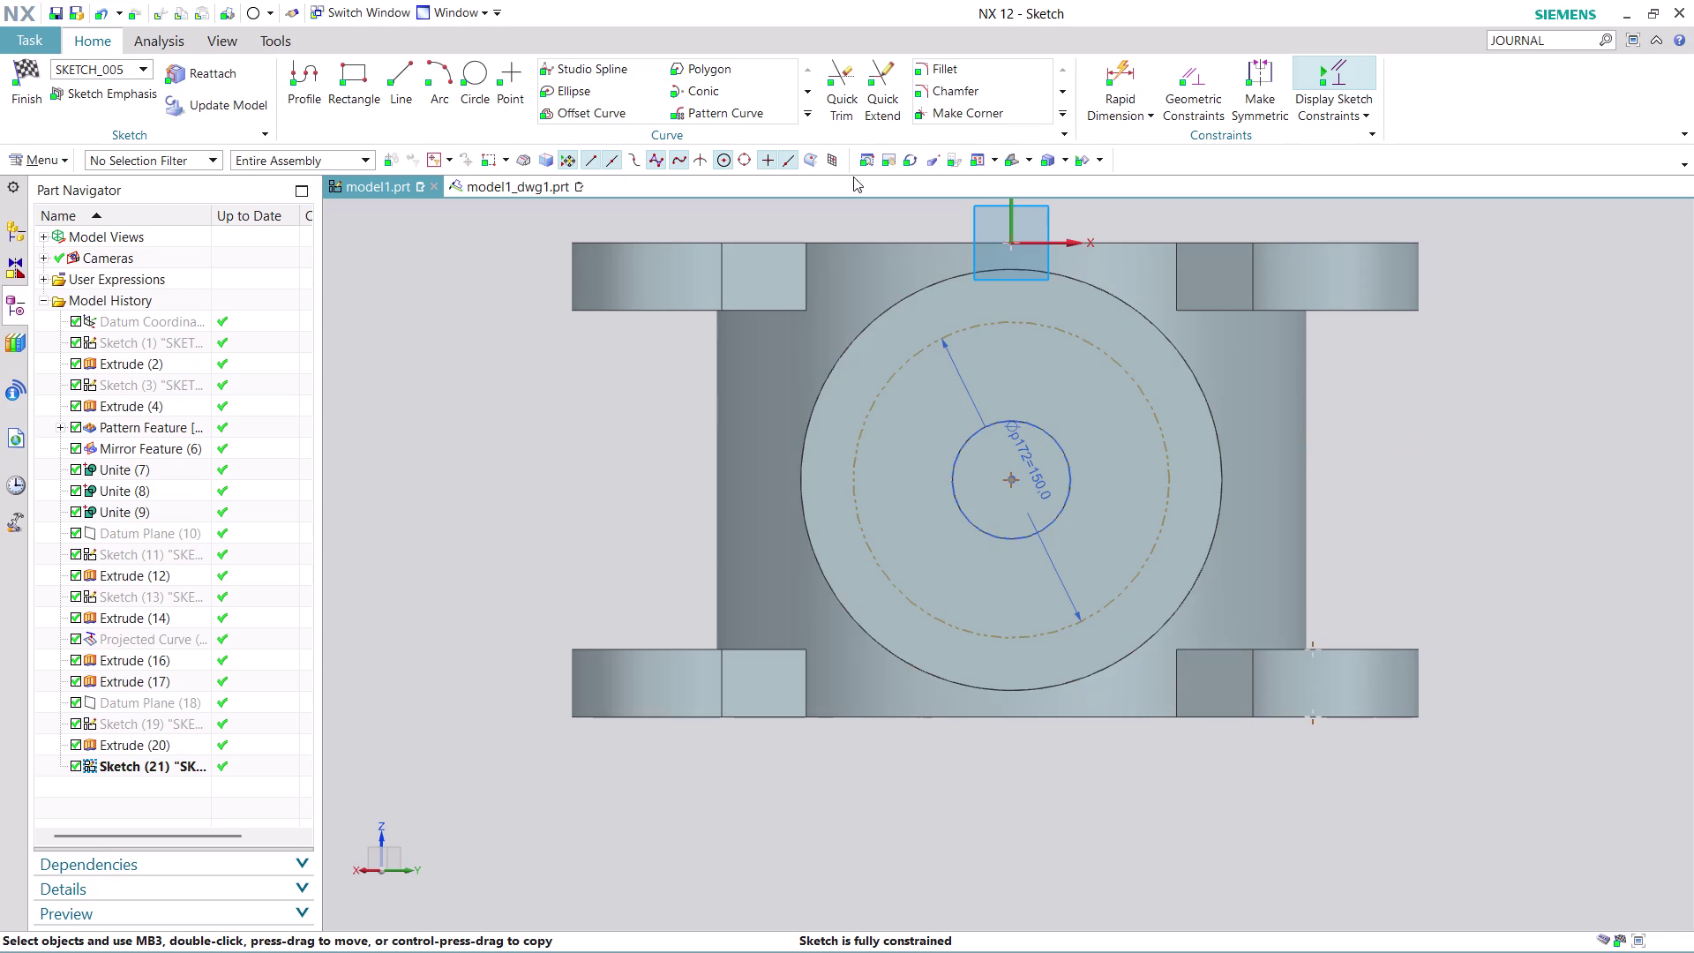
click(482, 75)
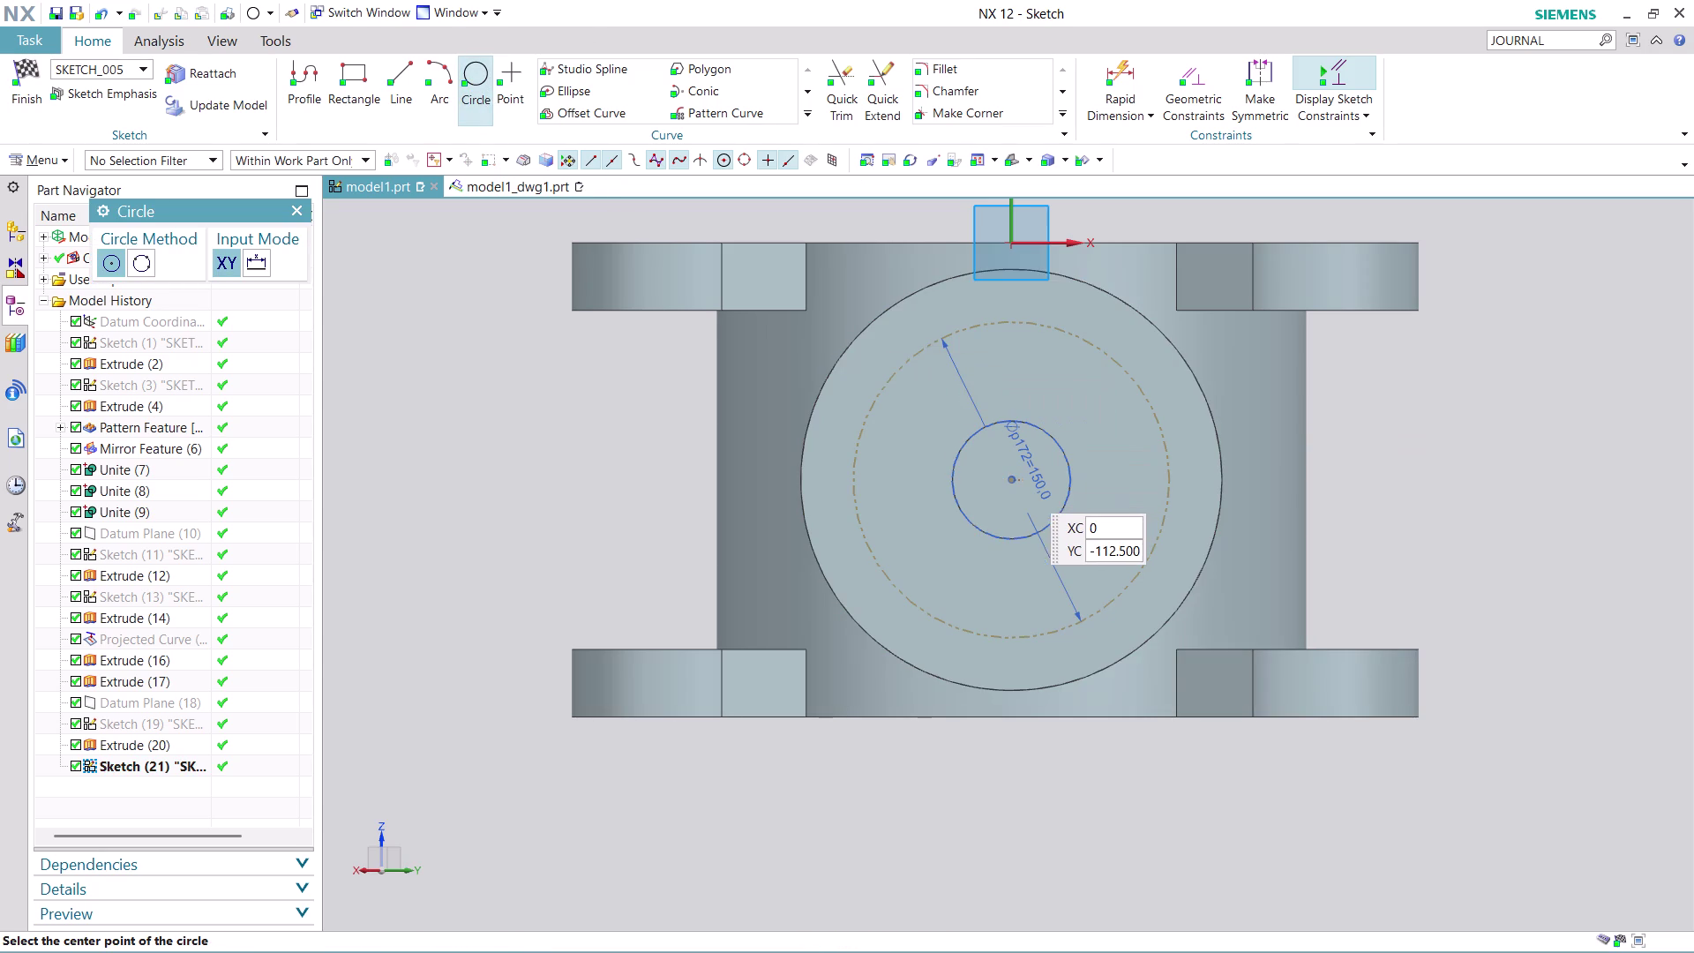
Draw a 20.3 mm diameter circle centred on the top of the 150 mm reference circle.
click(1013, 318)
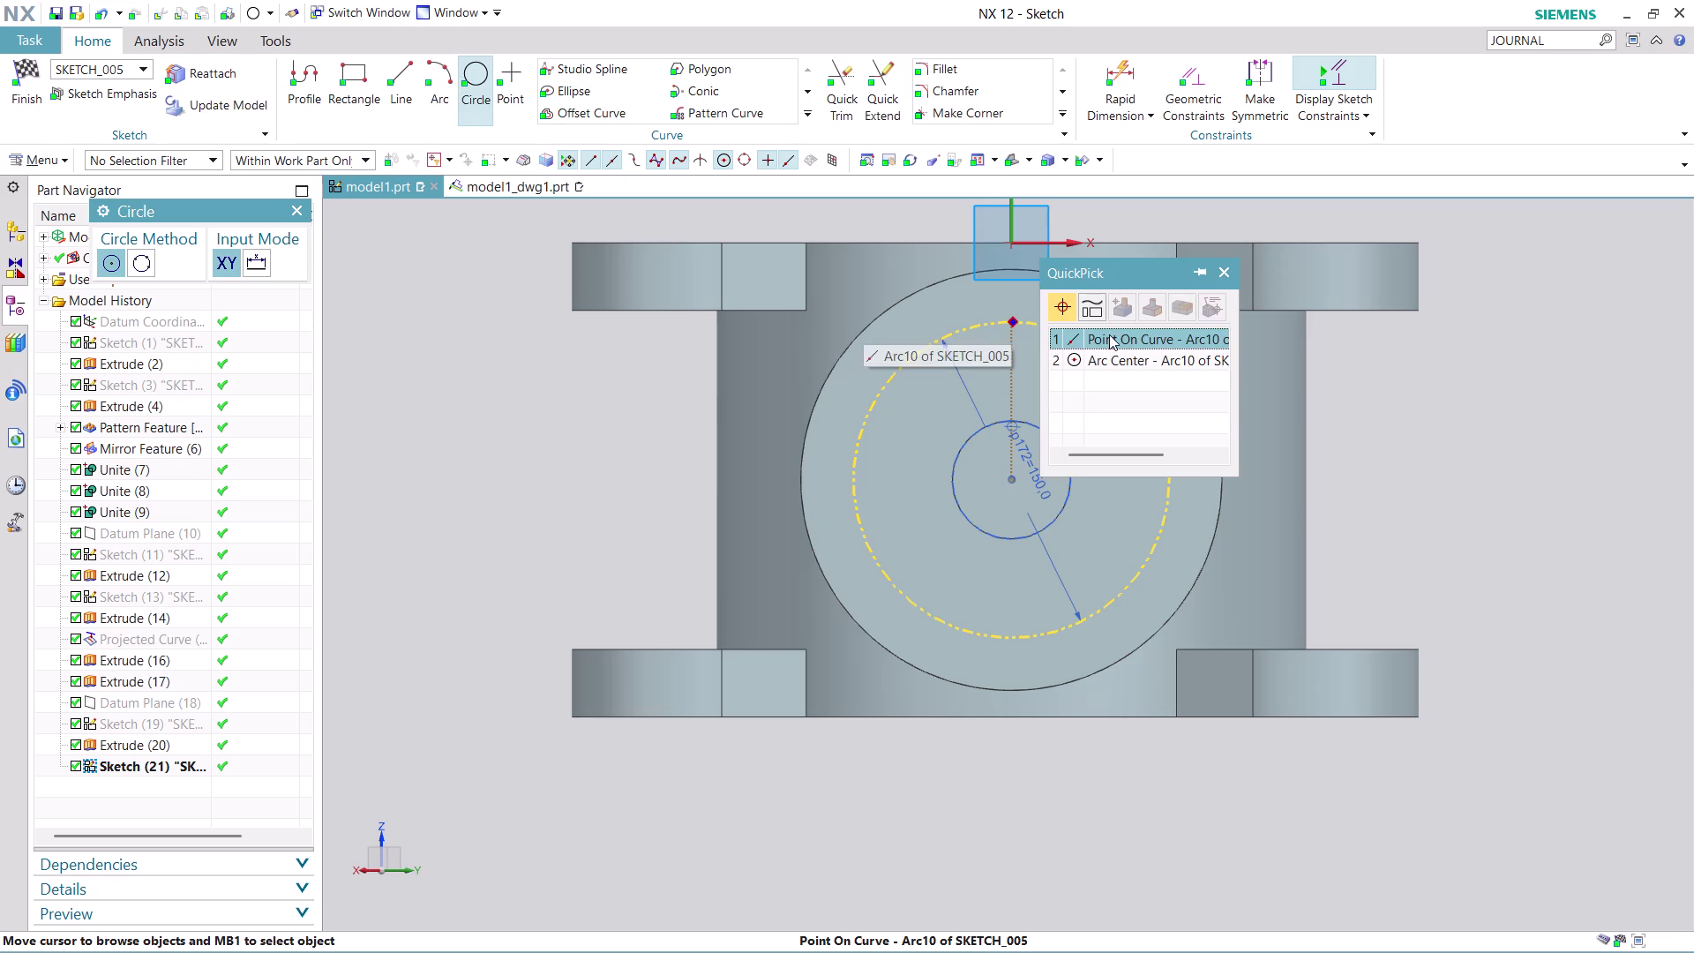
click(1109, 335)
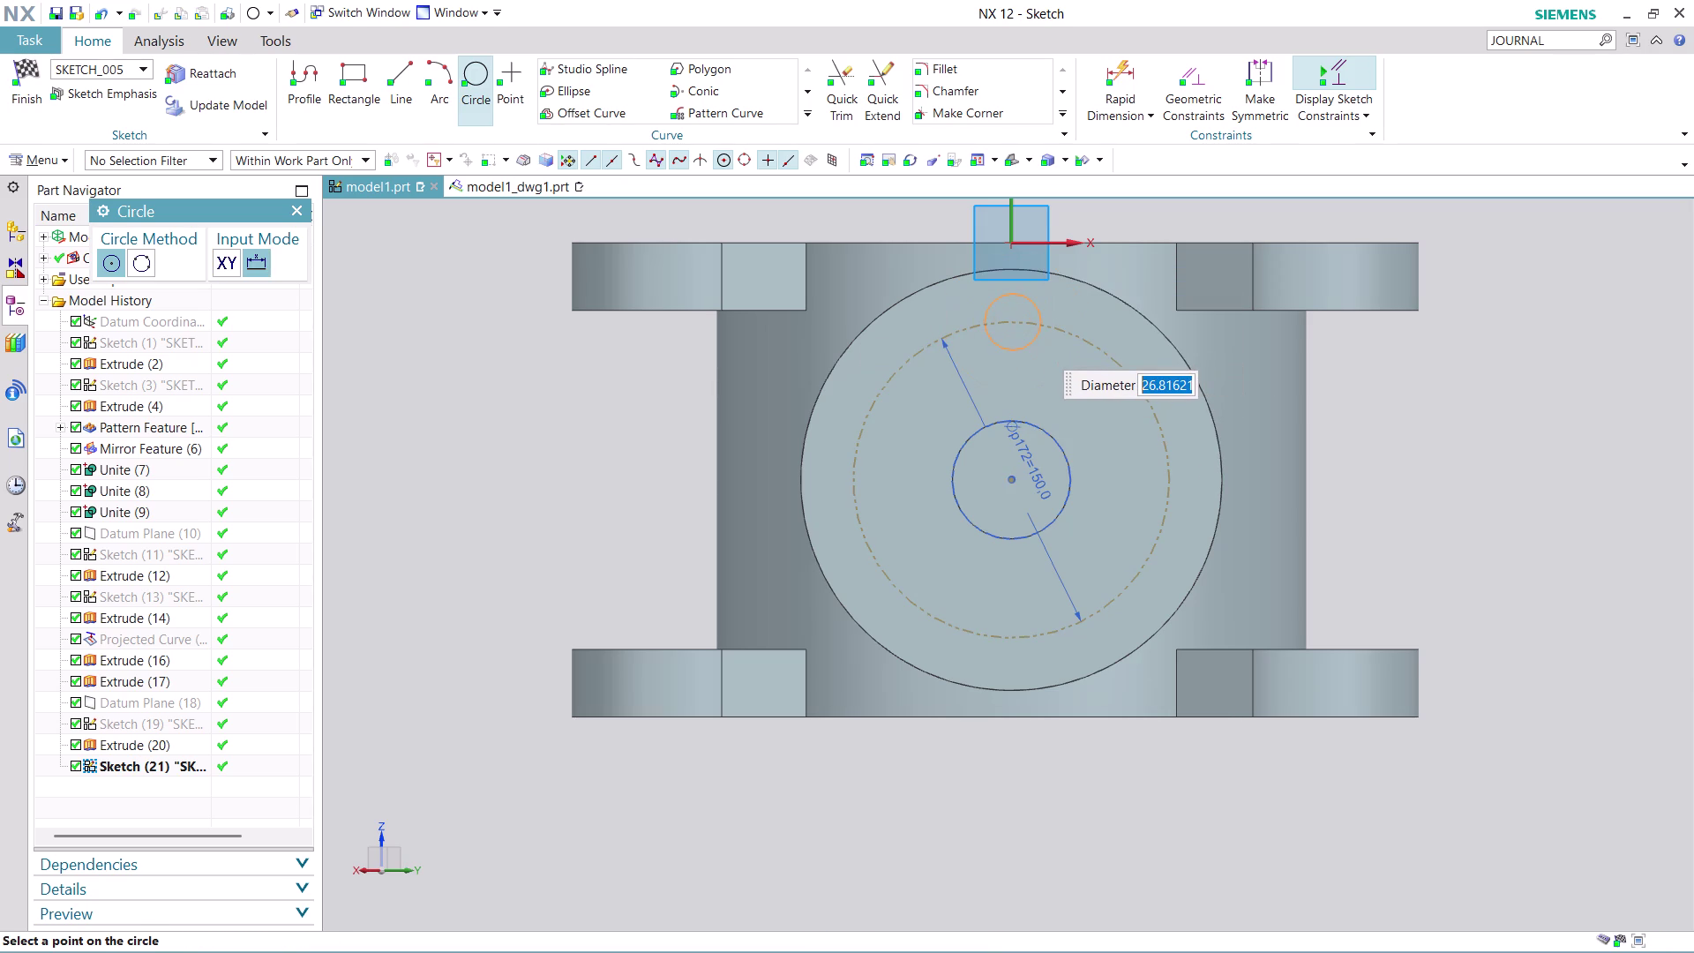
text(20.3)
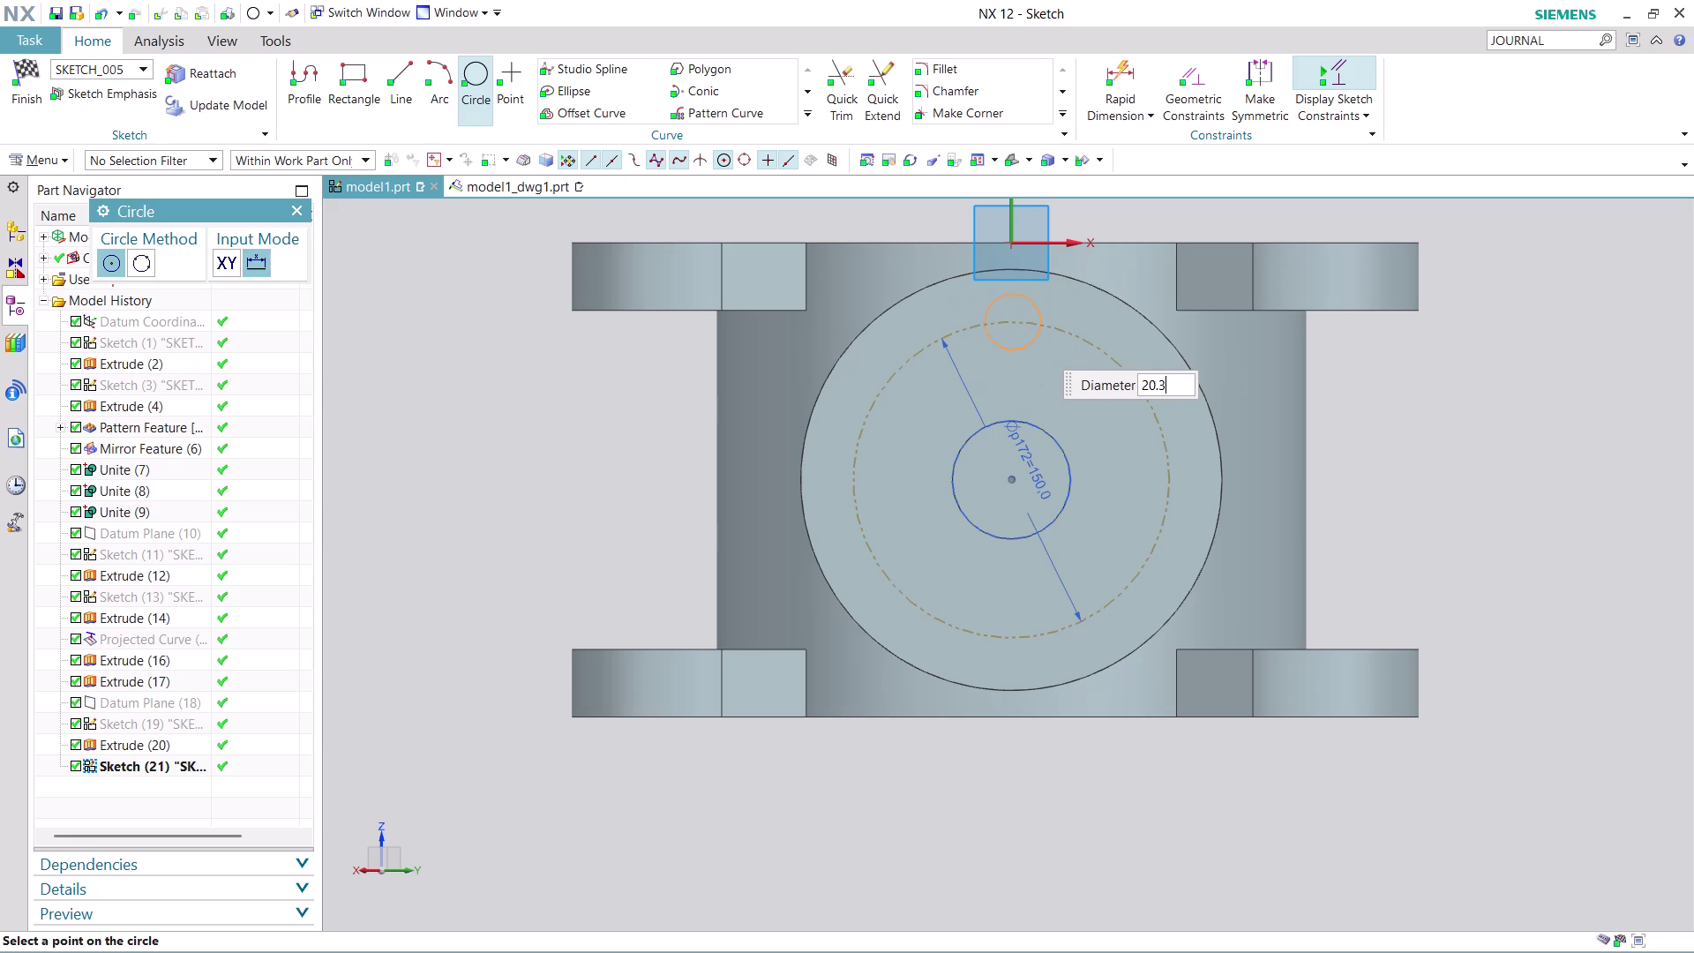
key(Return)
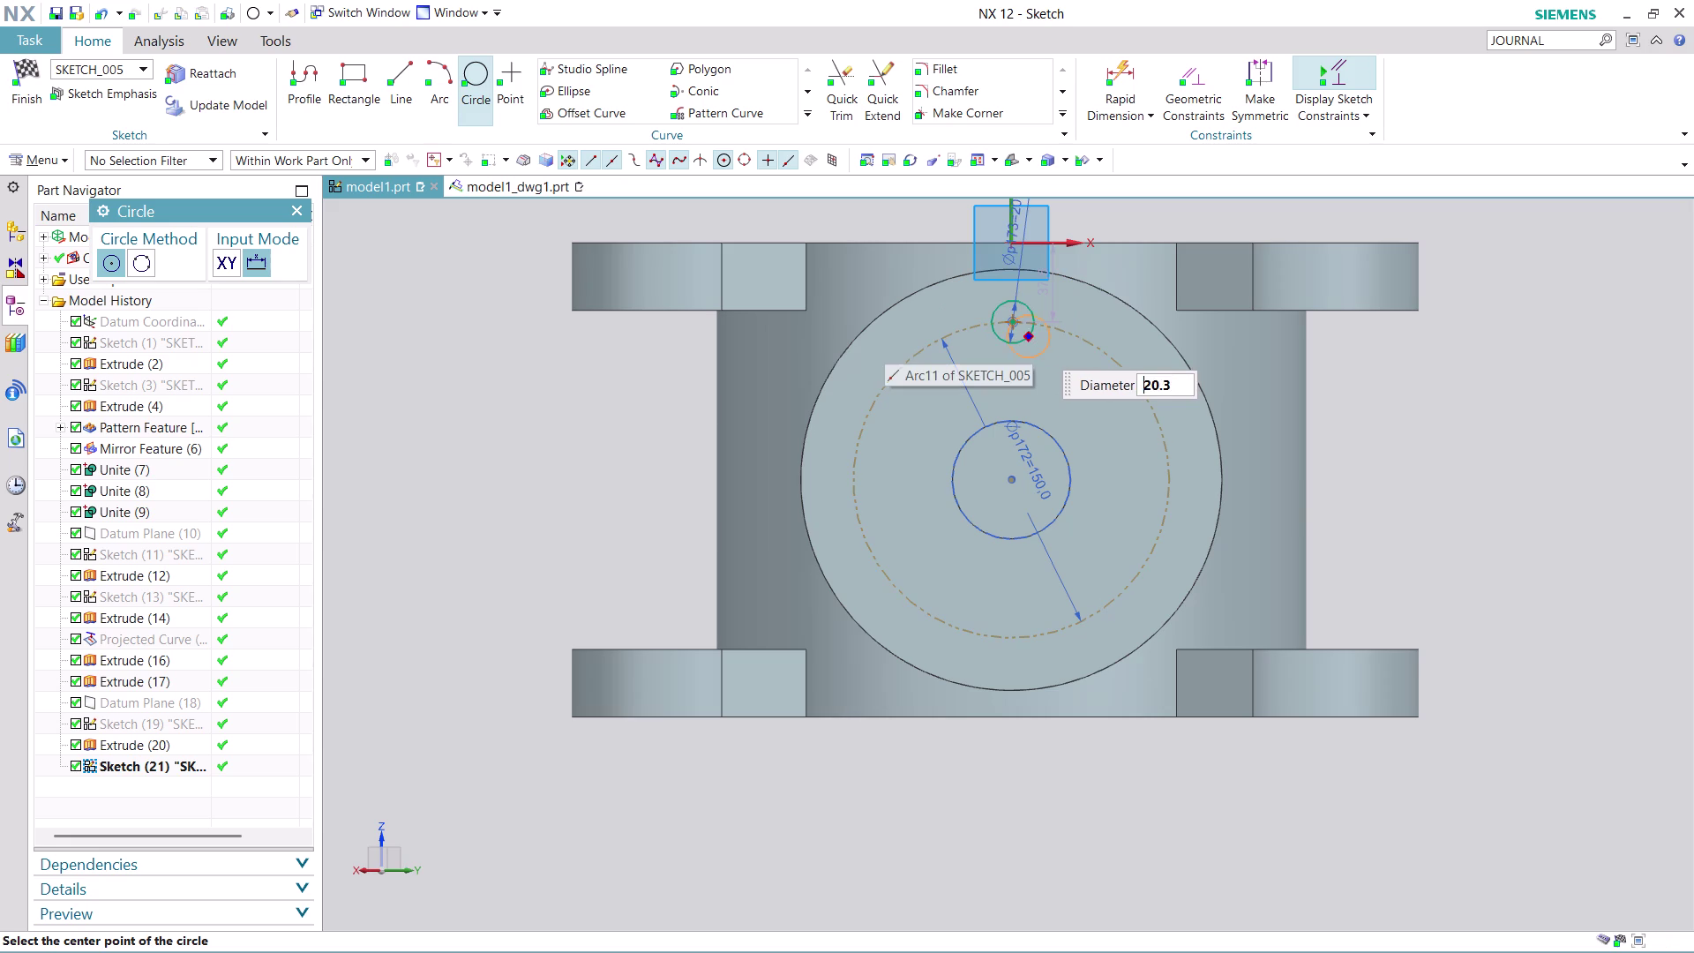
key(Escape)
key(Escape)
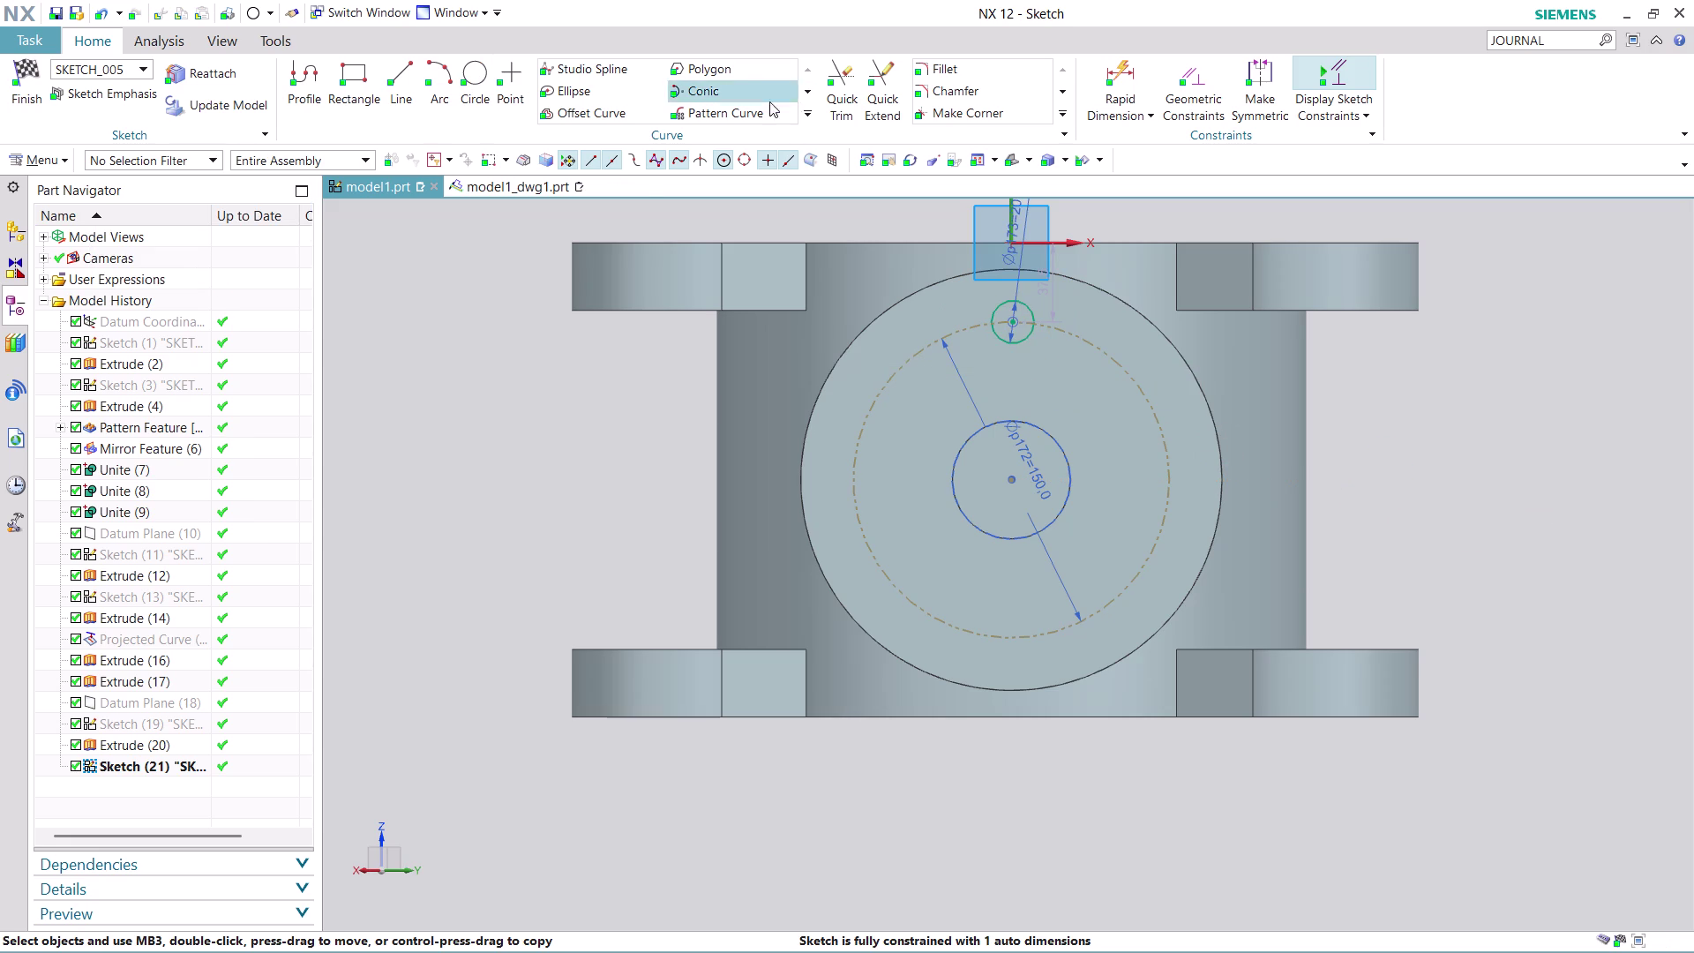
click(808, 116)
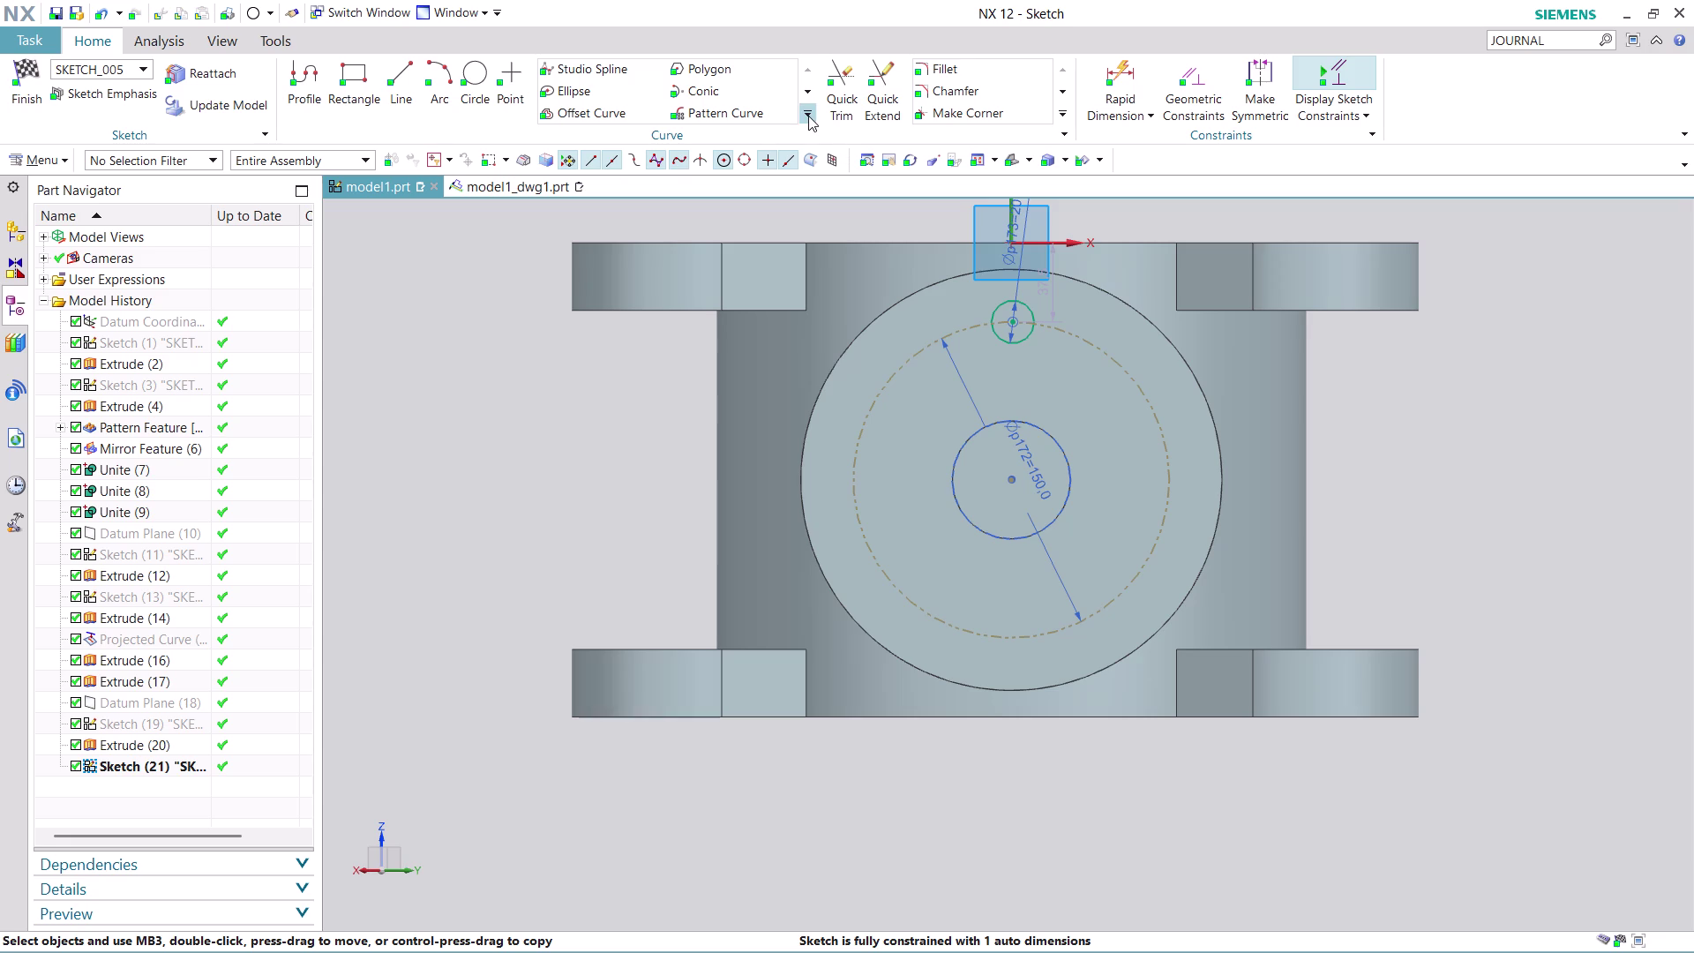
click(754, 109)
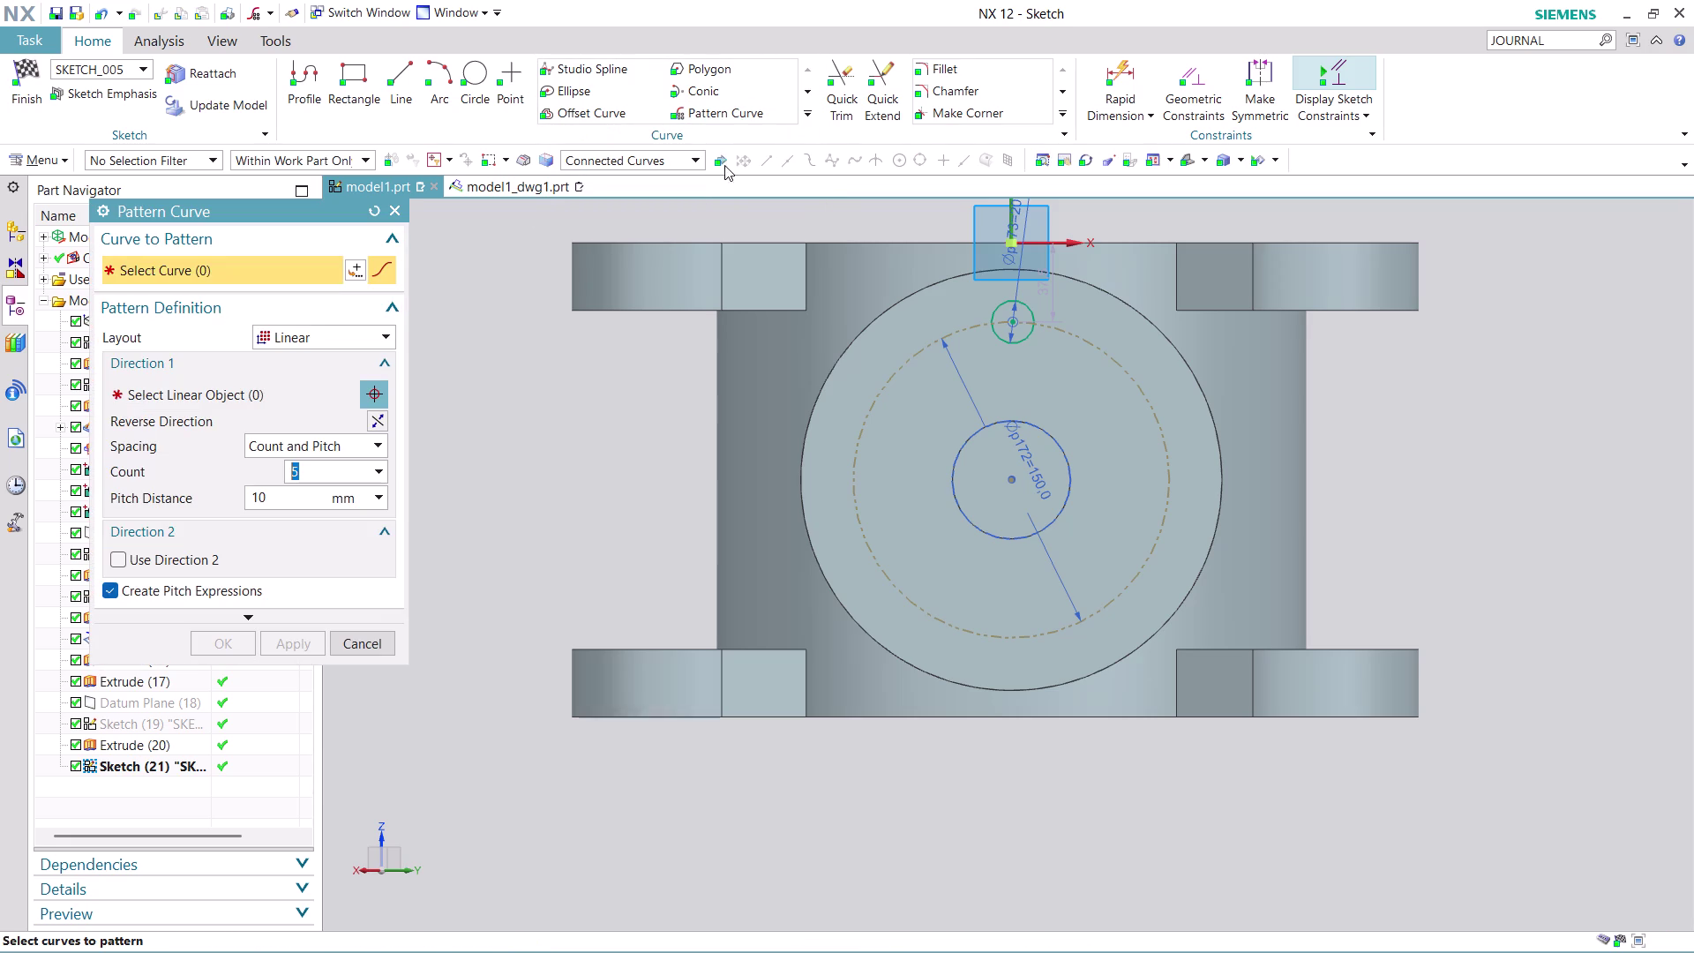
Set the Pattern Curve layout to Circular with Count 3 and Pitch Angle 360/3.
click(369, 332)
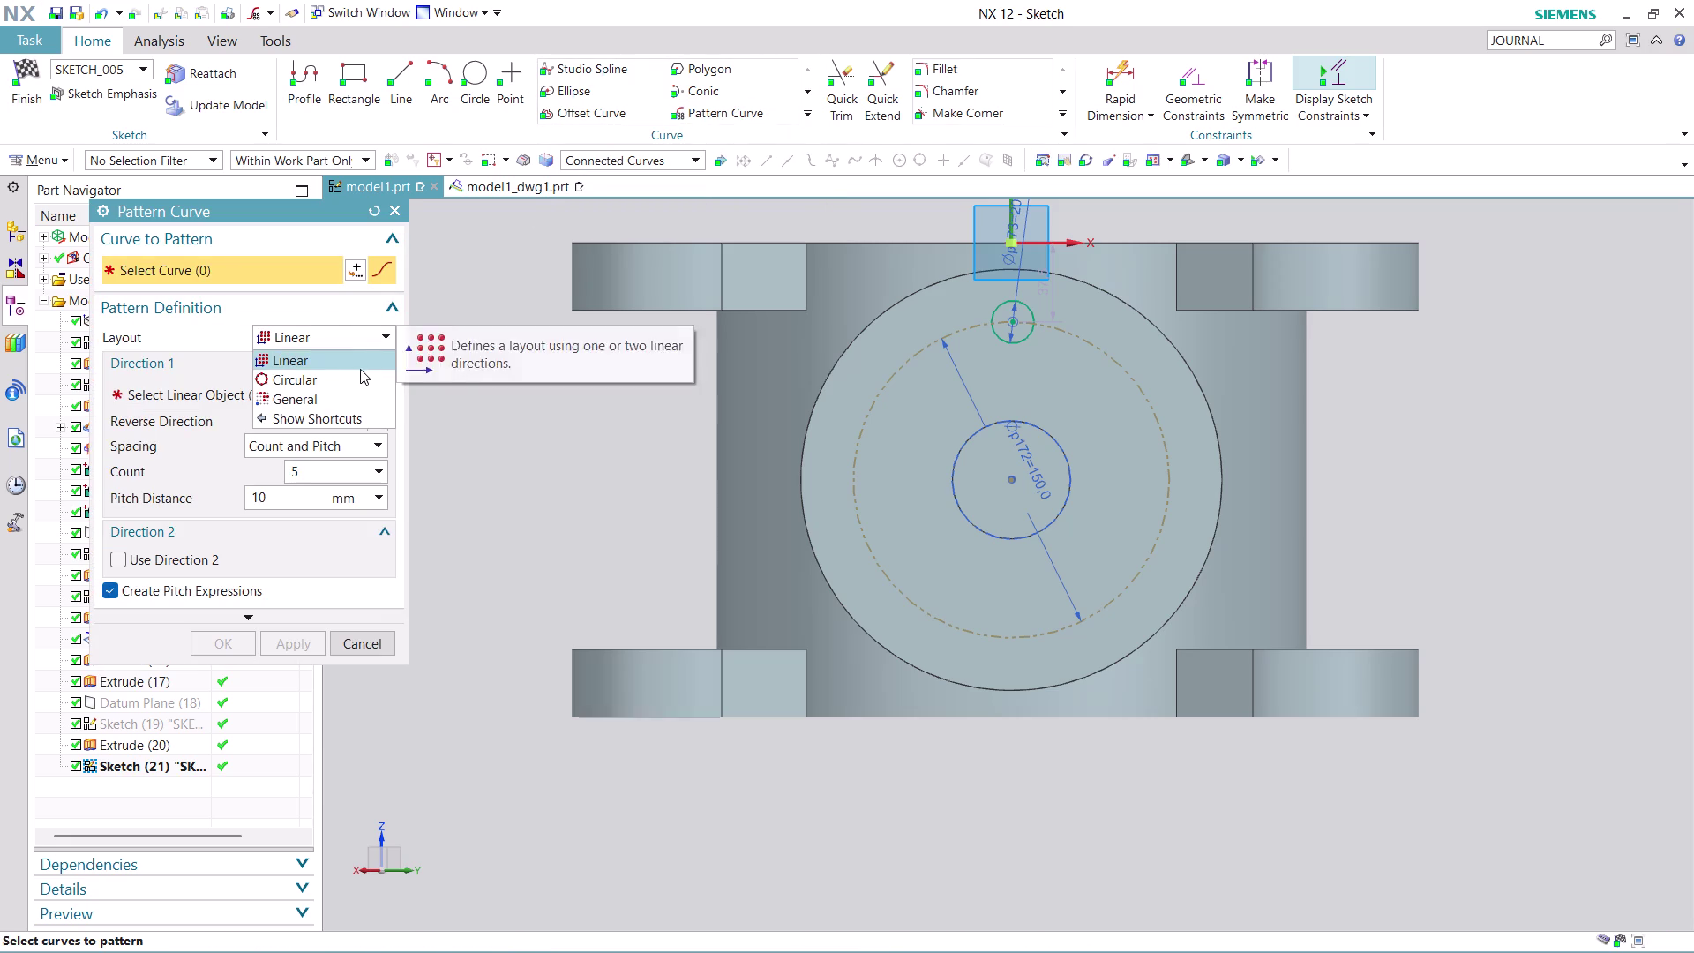
click(353, 386)
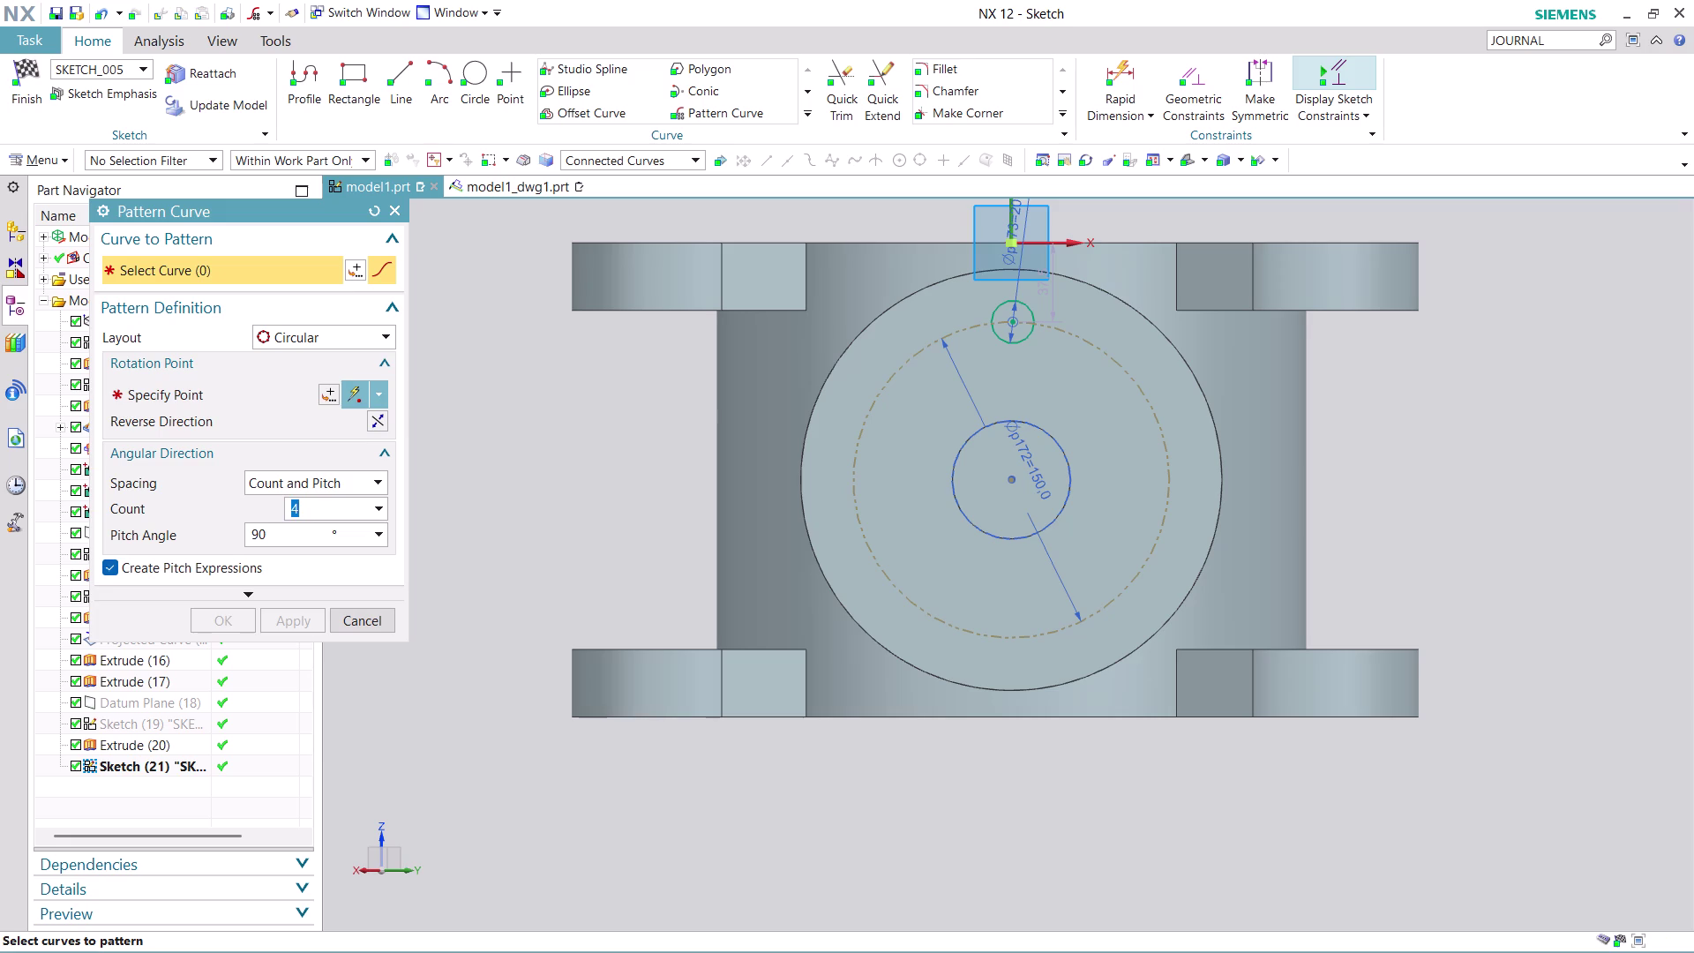
key(3)
double_click(292, 534)
text(360)
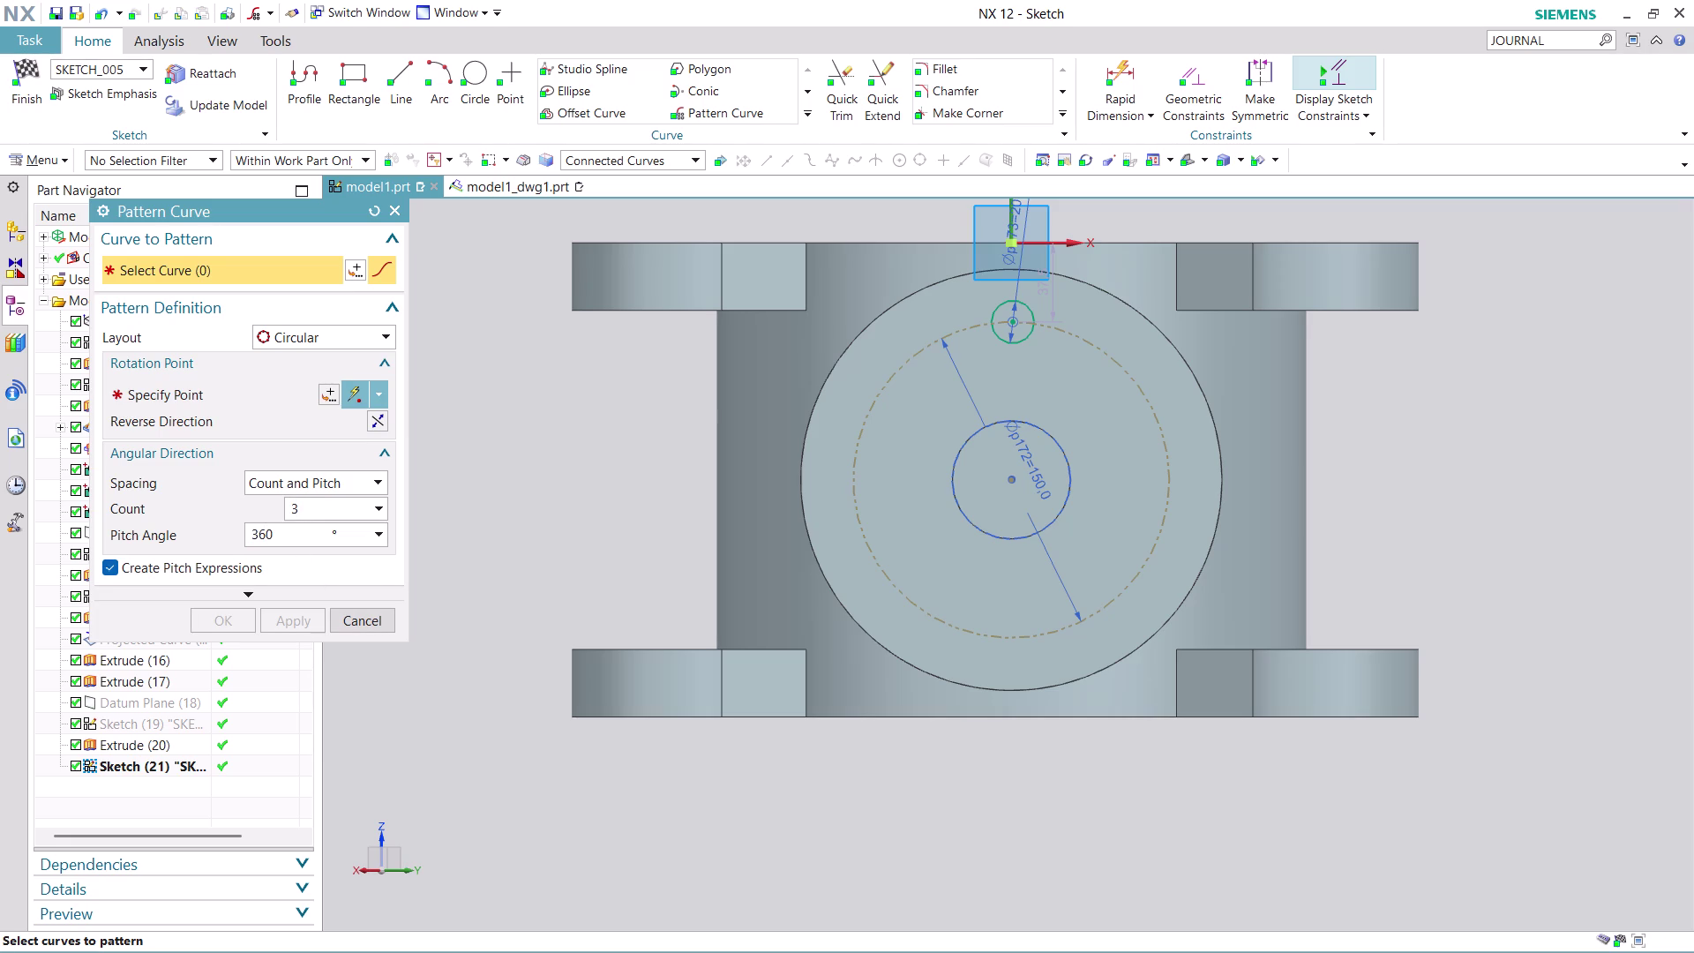
text(/)
key(3)
click(214, 405)
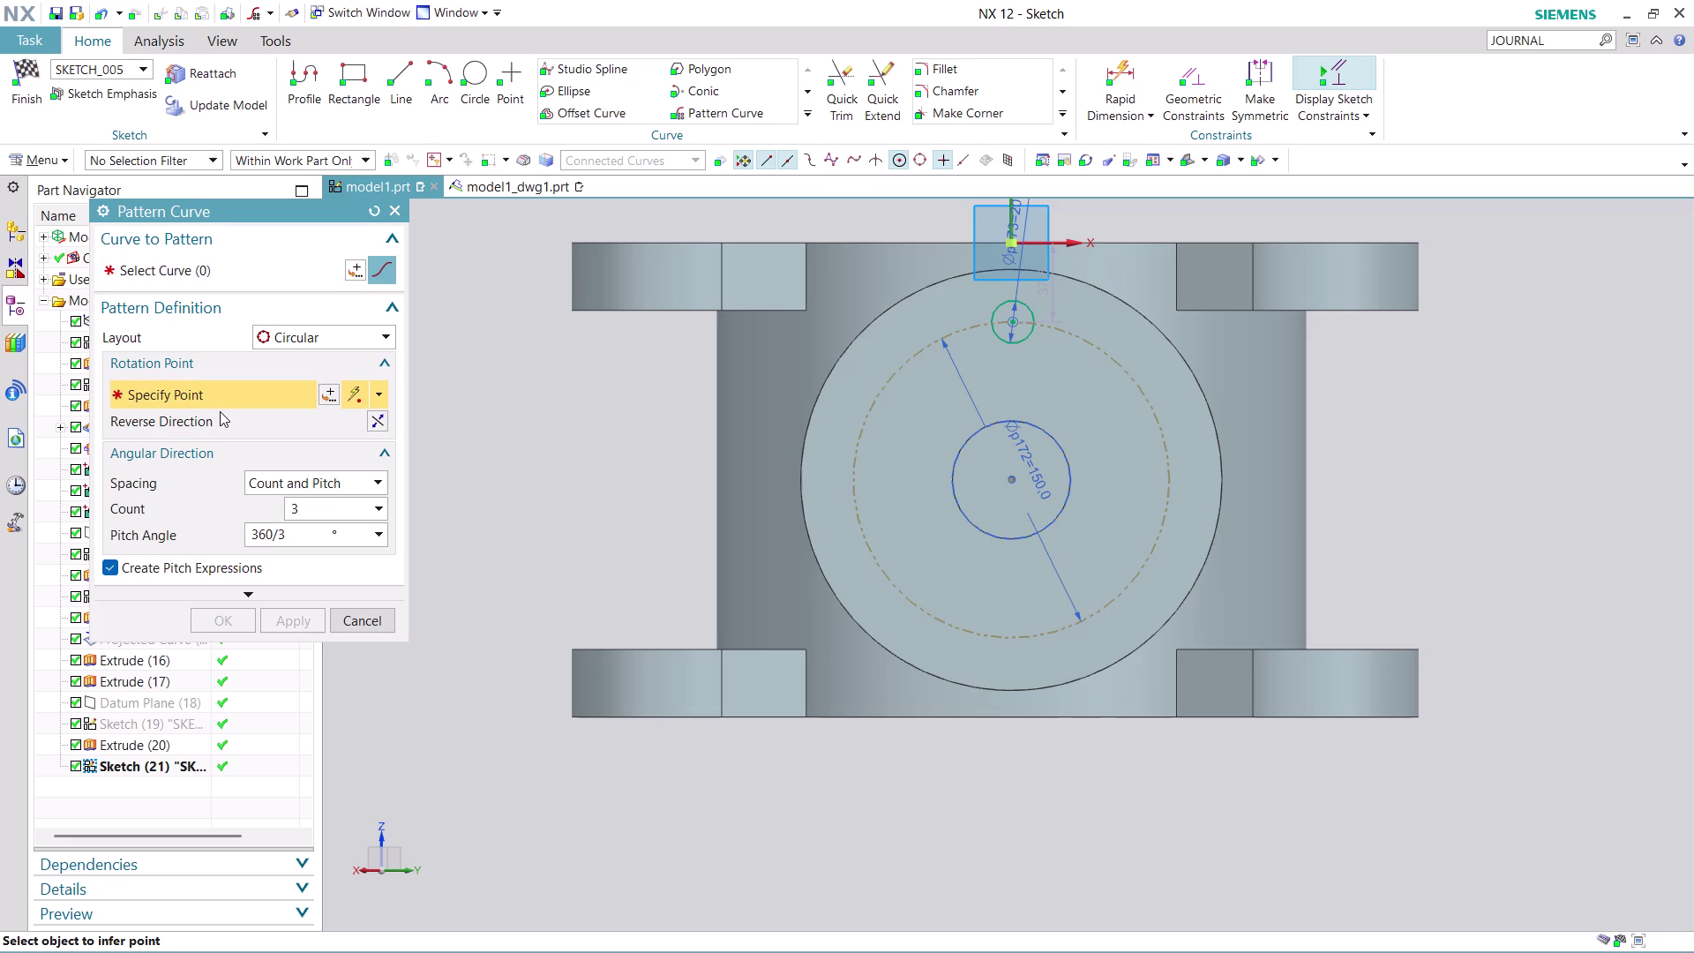
Pattern the small 20.3 circle about the reference circle's centre.
click(253, 272)
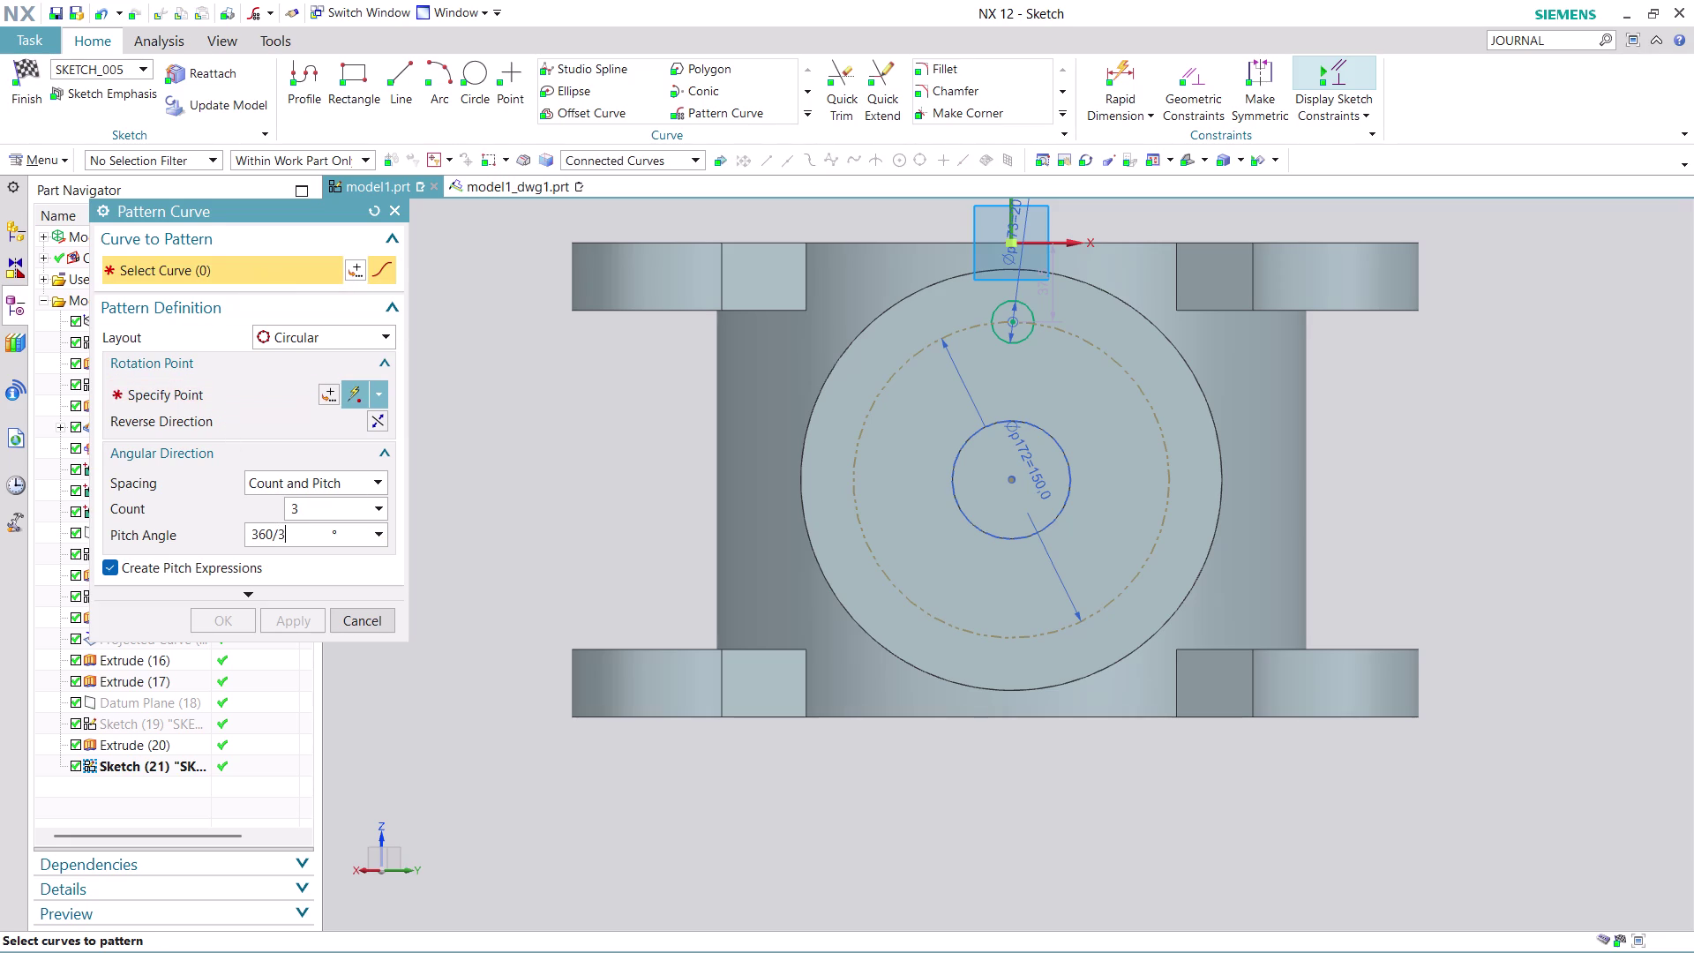
click(1025, 309)
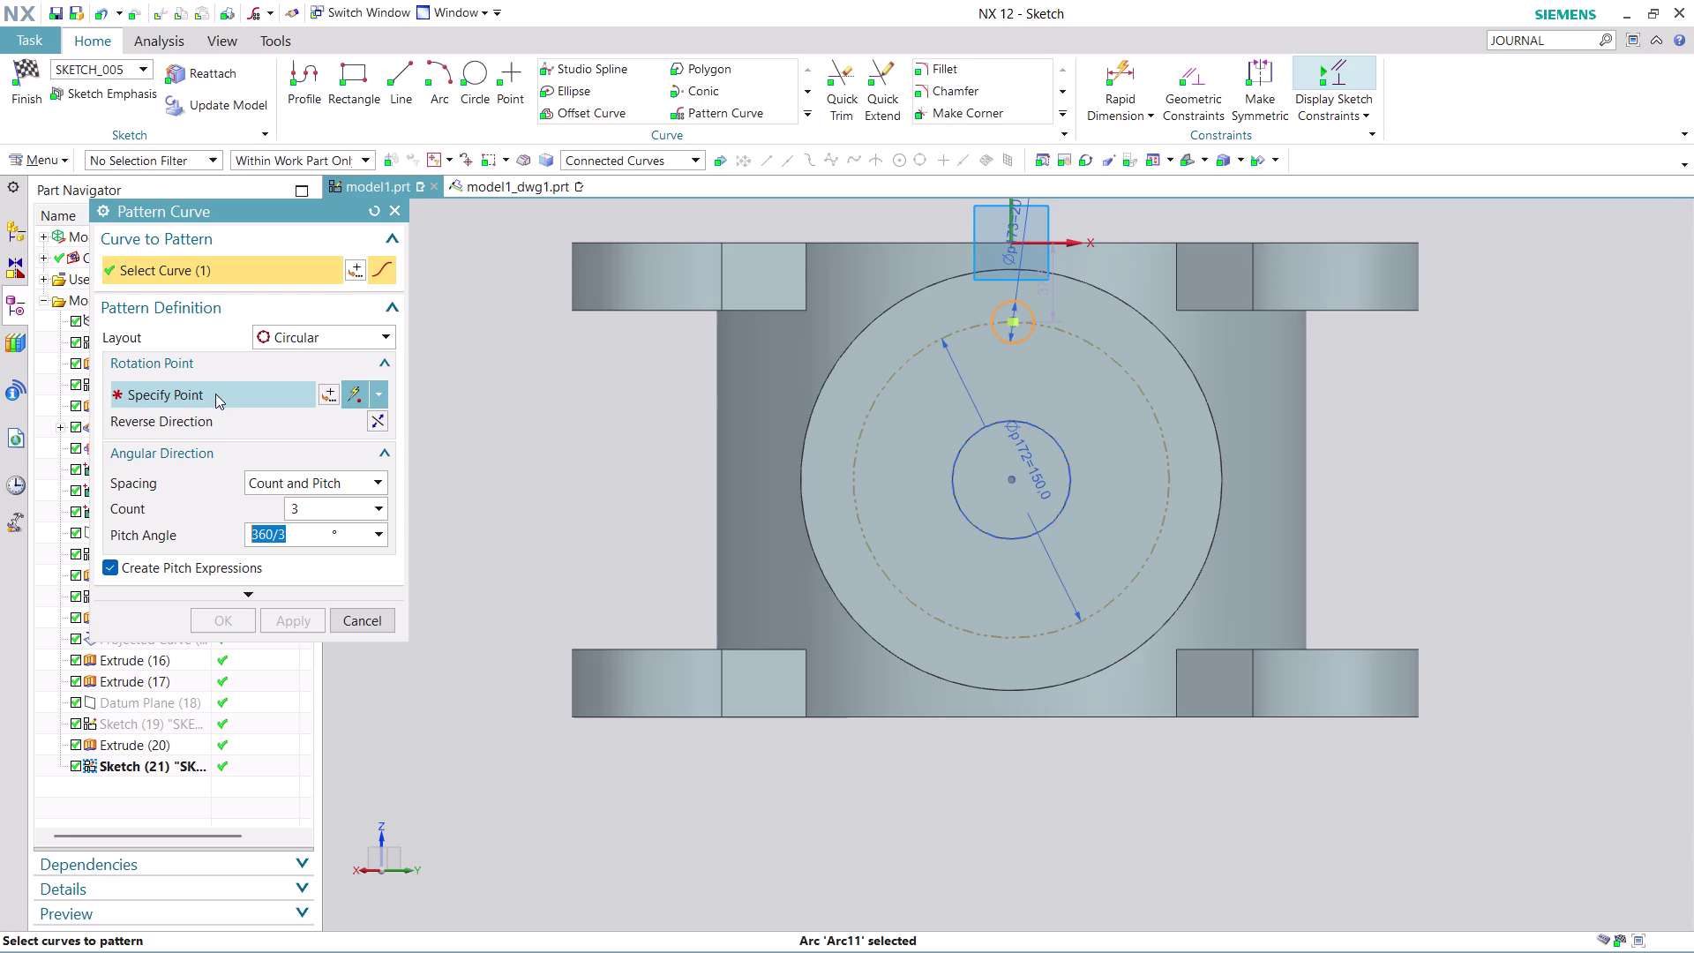
click(237, 395)
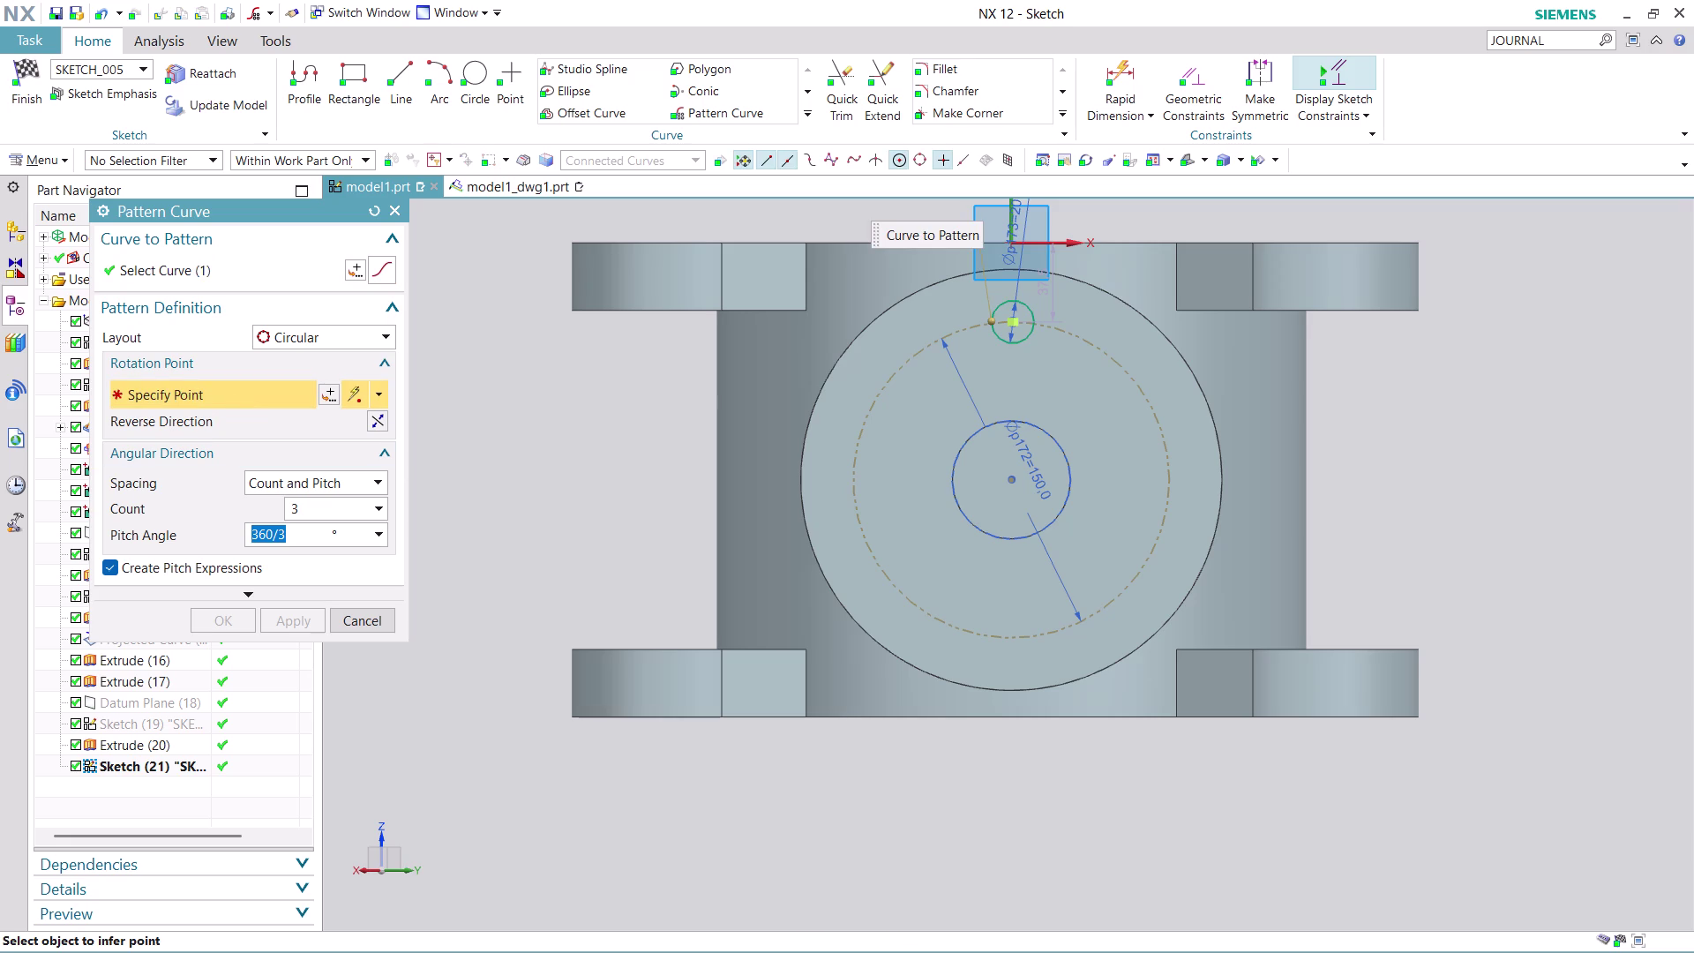
click(1013, 479)
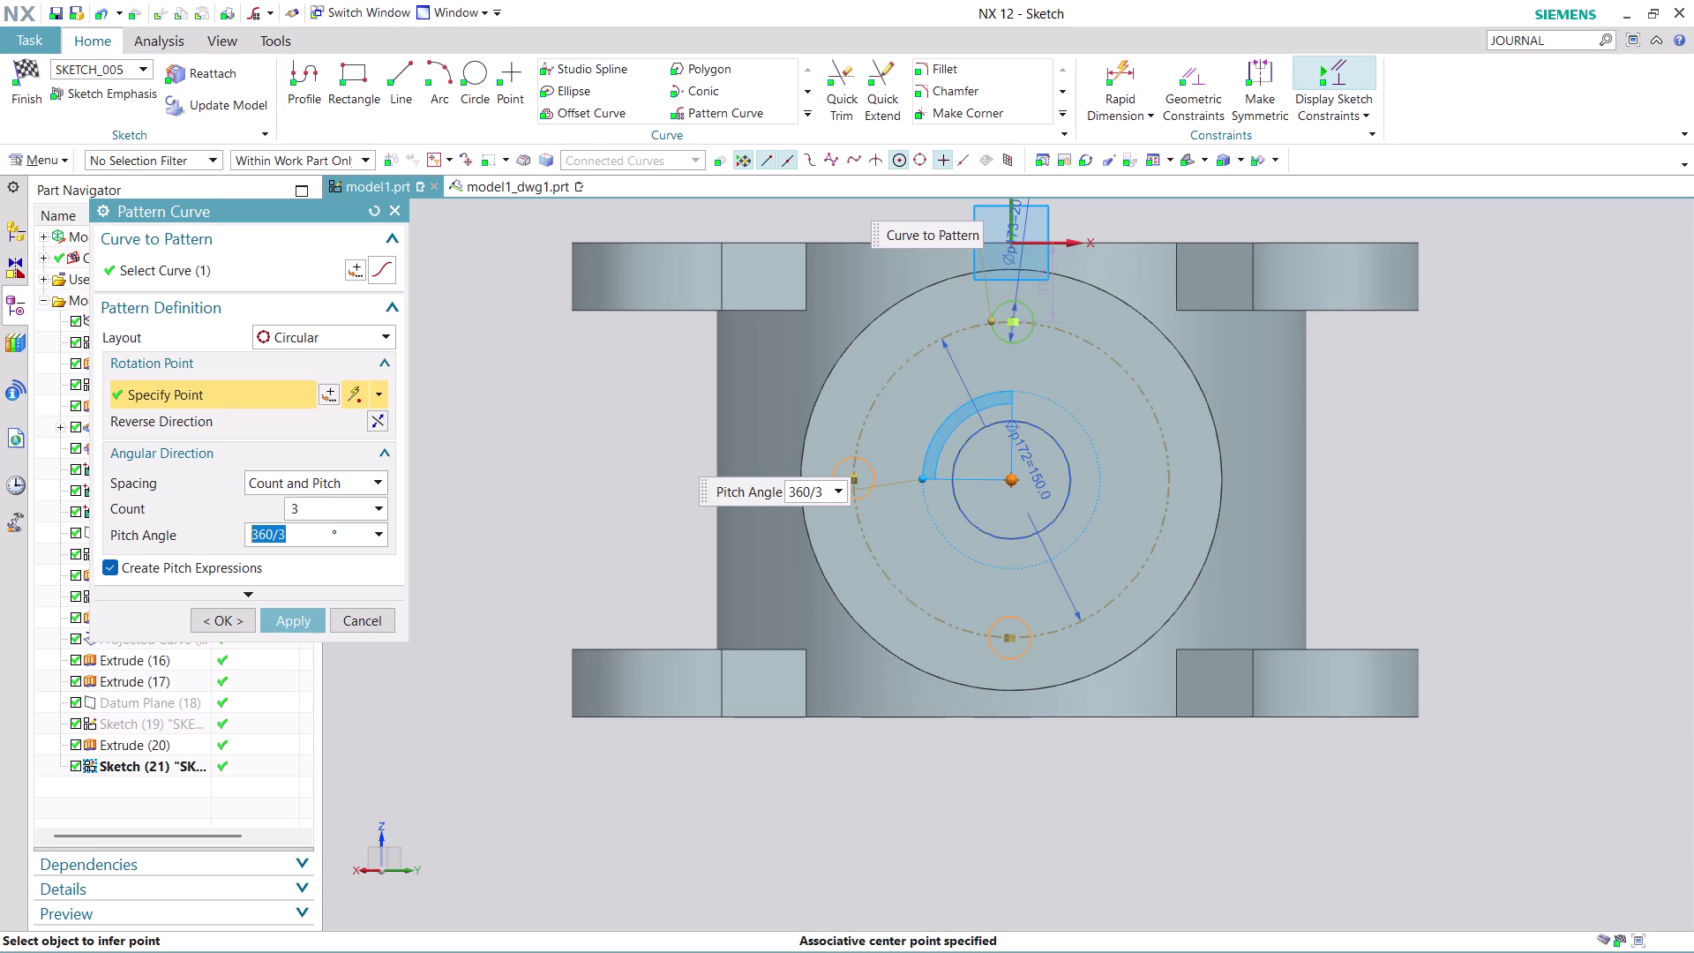
Drag the pitch angle through about 137, 127, 118 and 123 degrees, settling at 120.
drag(917, 475, 943, 545)
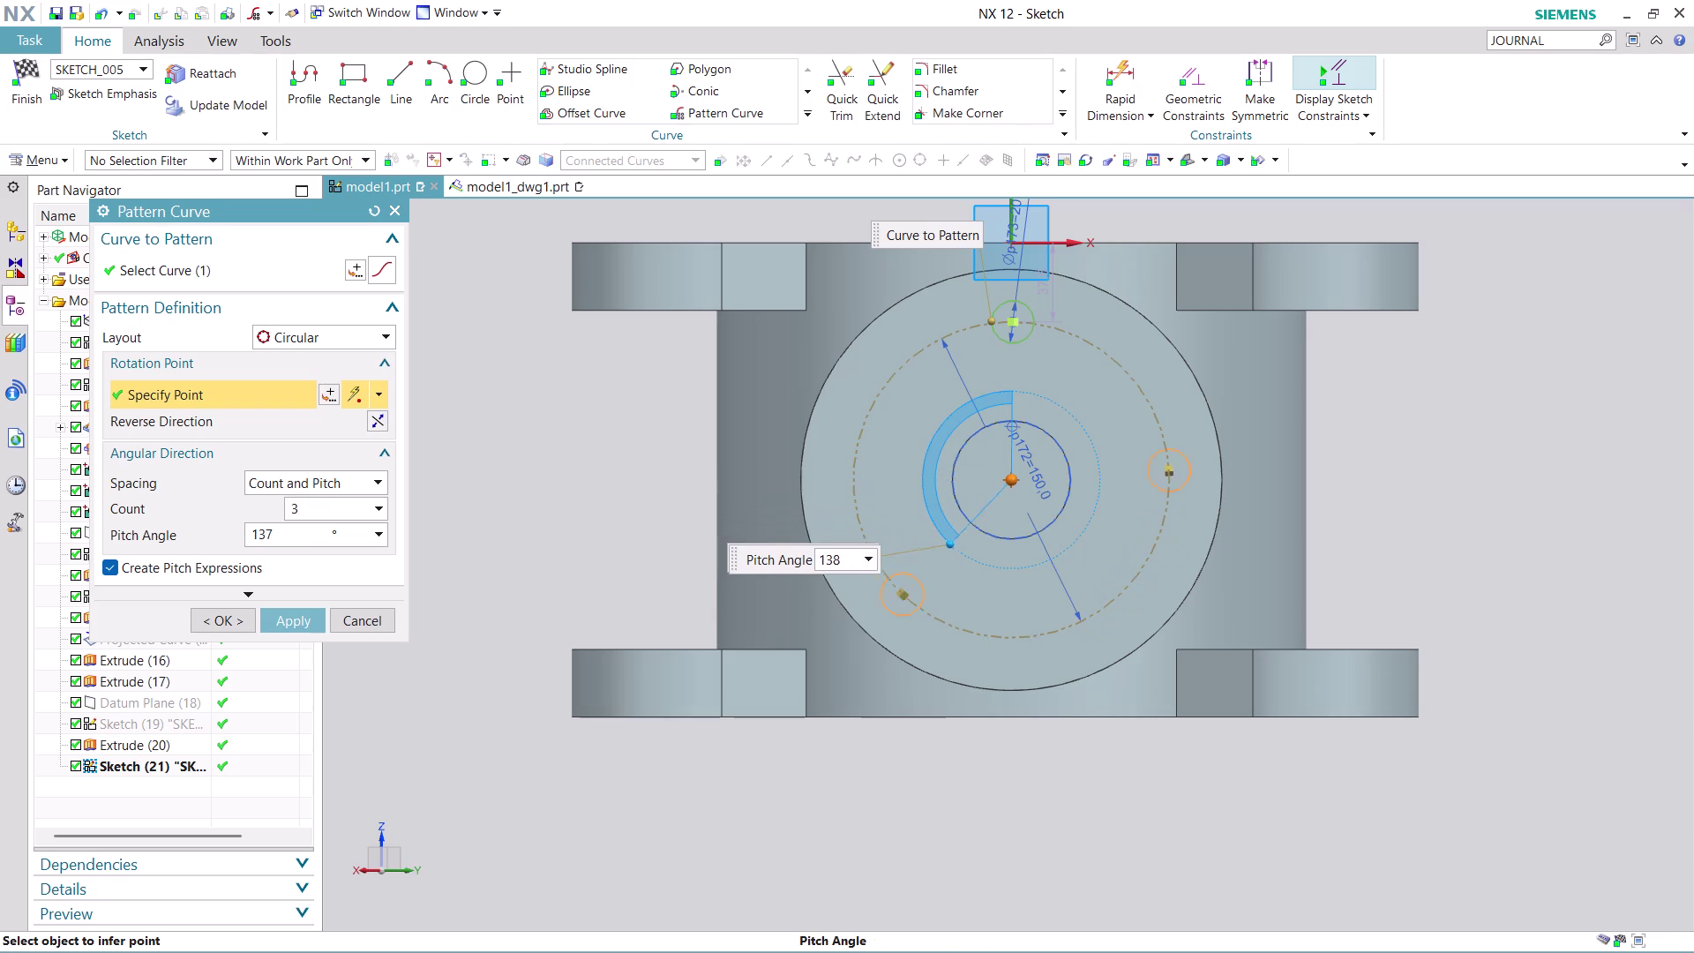
drag(943, 544, 929, 534)
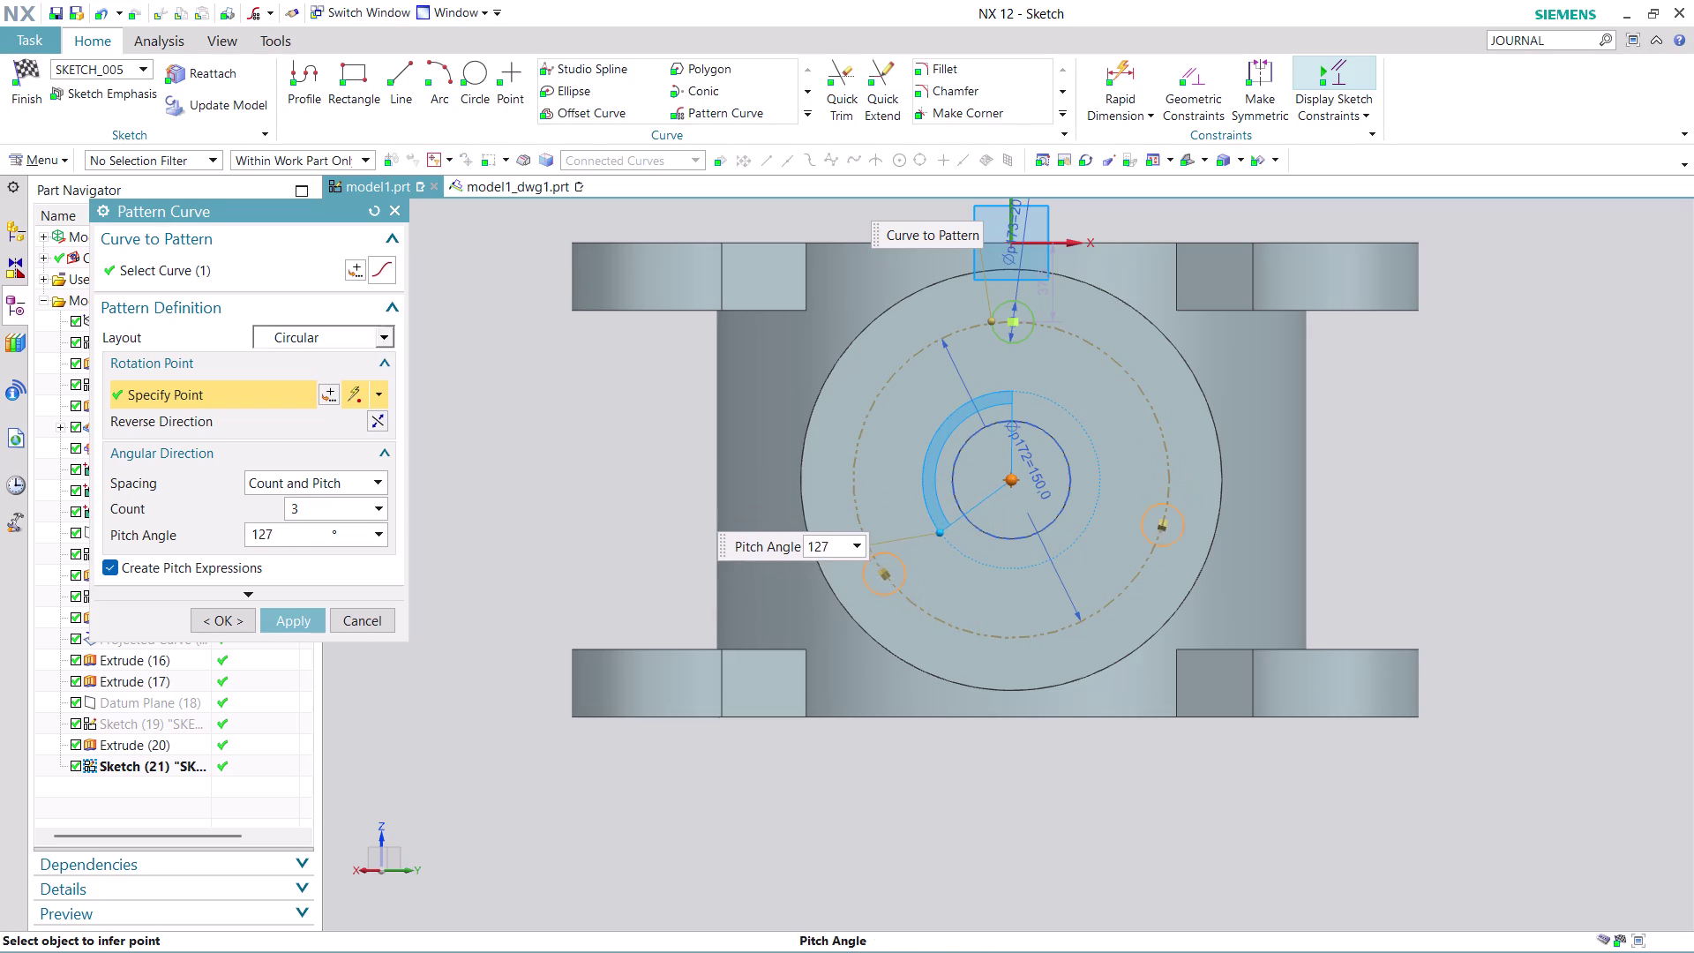
drag(929, 533, 920, 523)
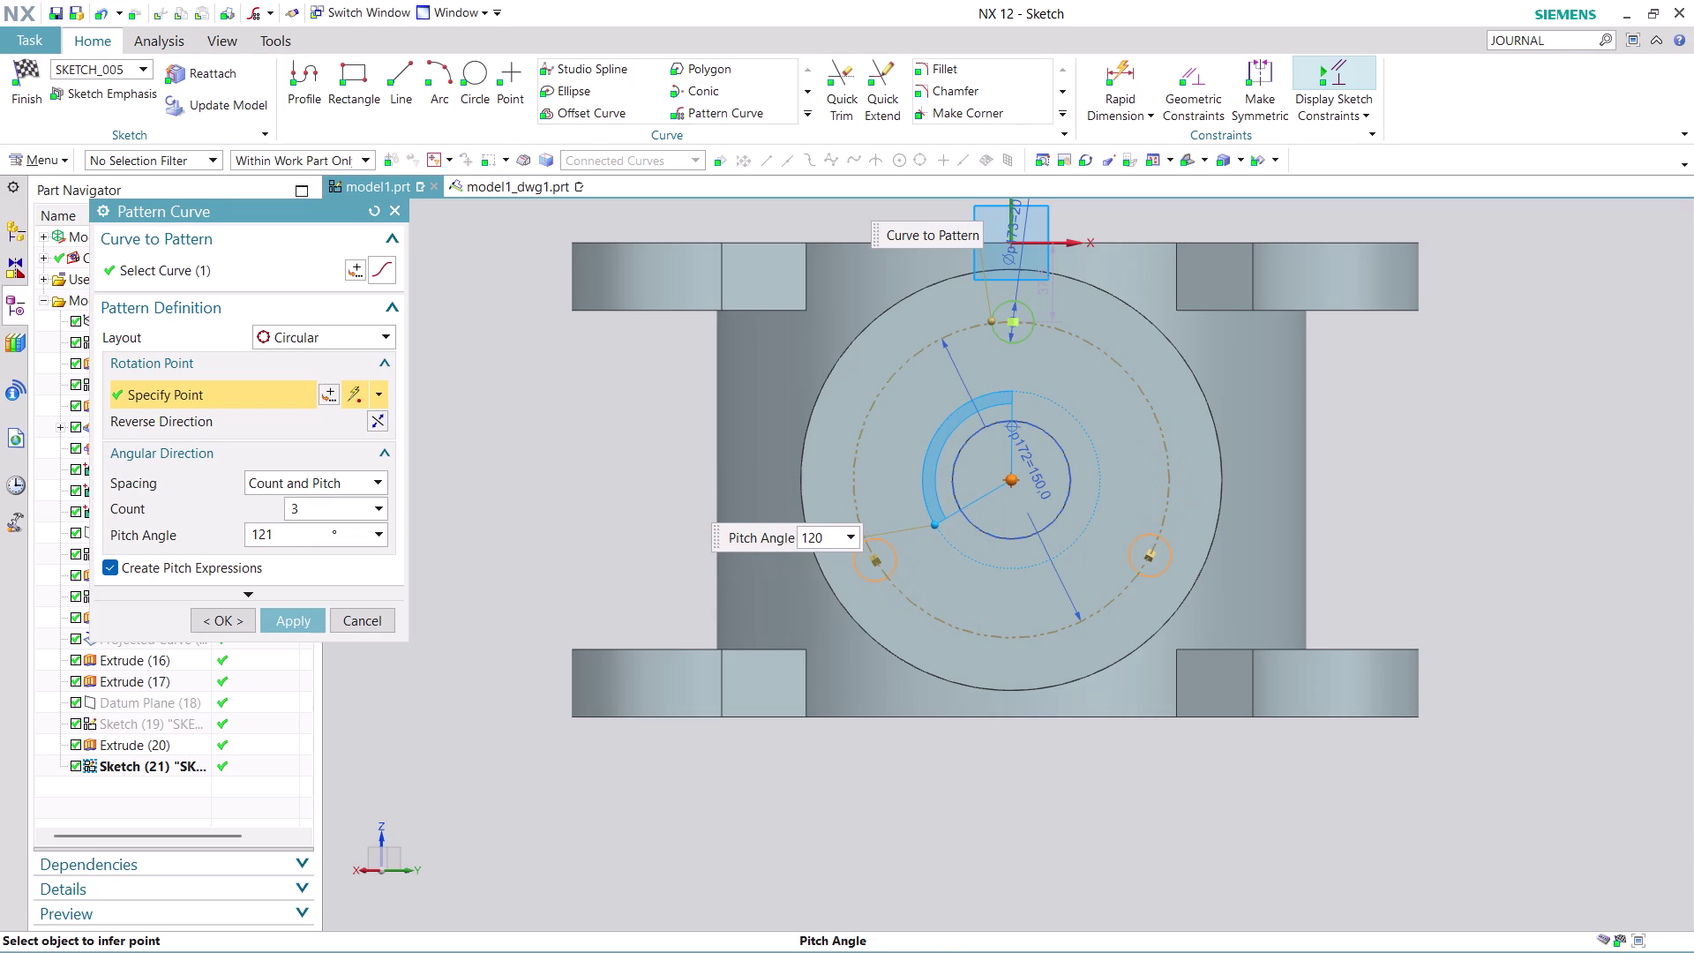
drag(920, 524, 920, 521)
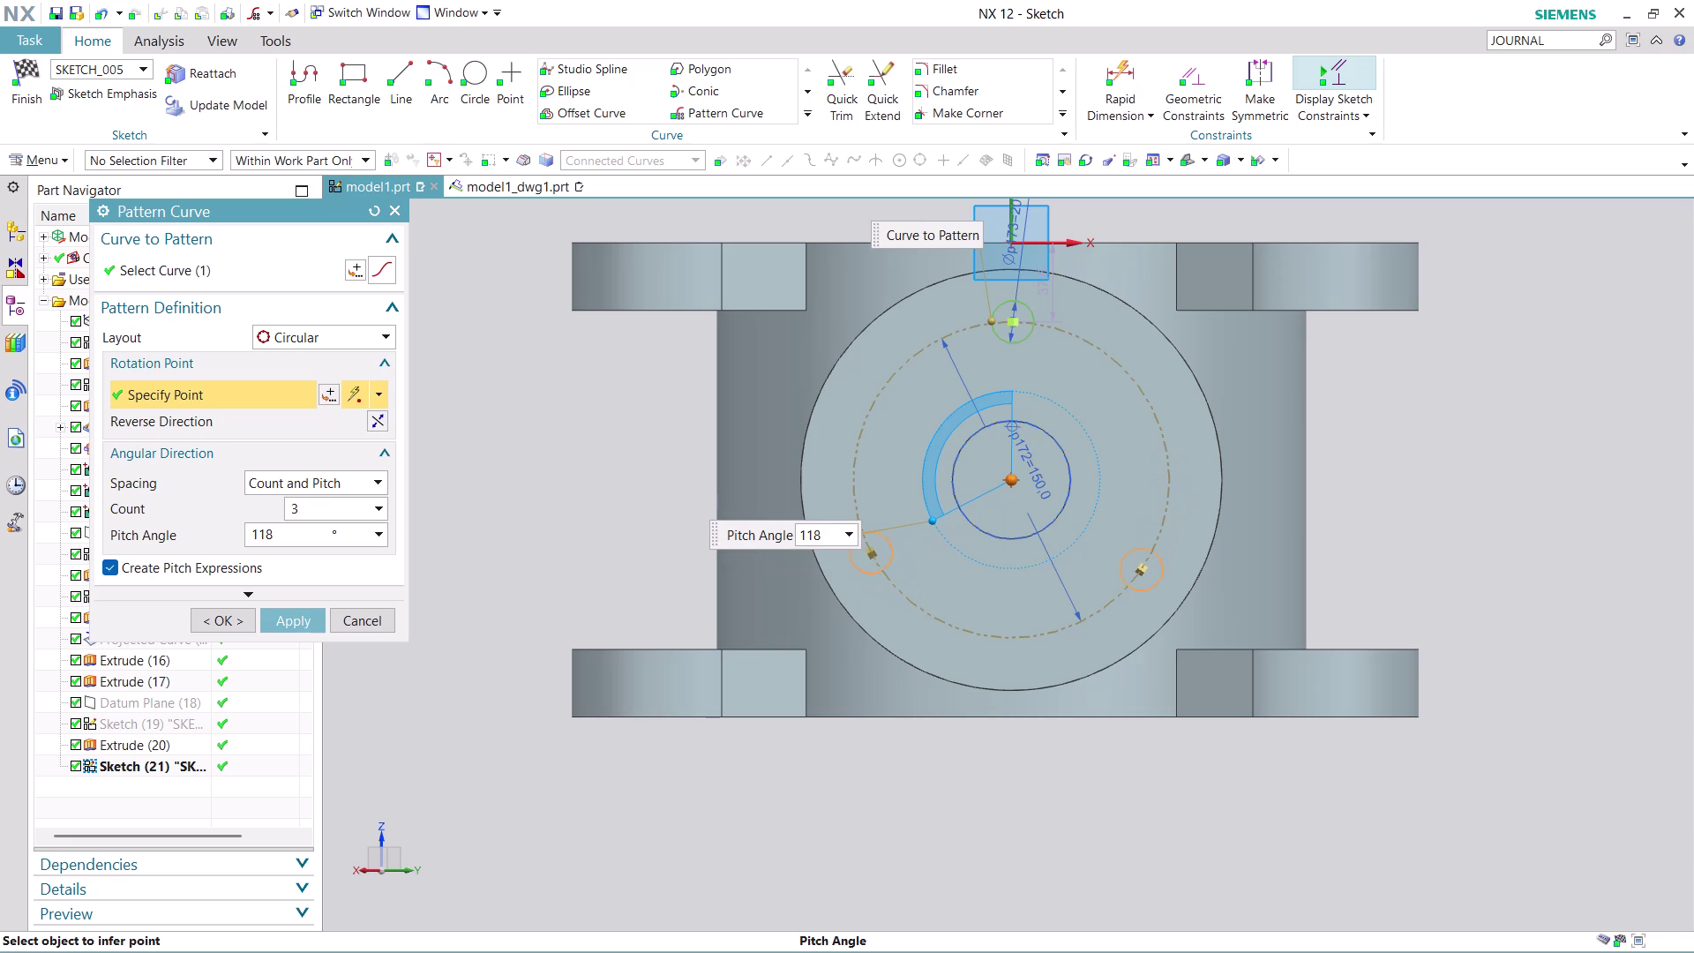
drag(920, 520, 926, 527)
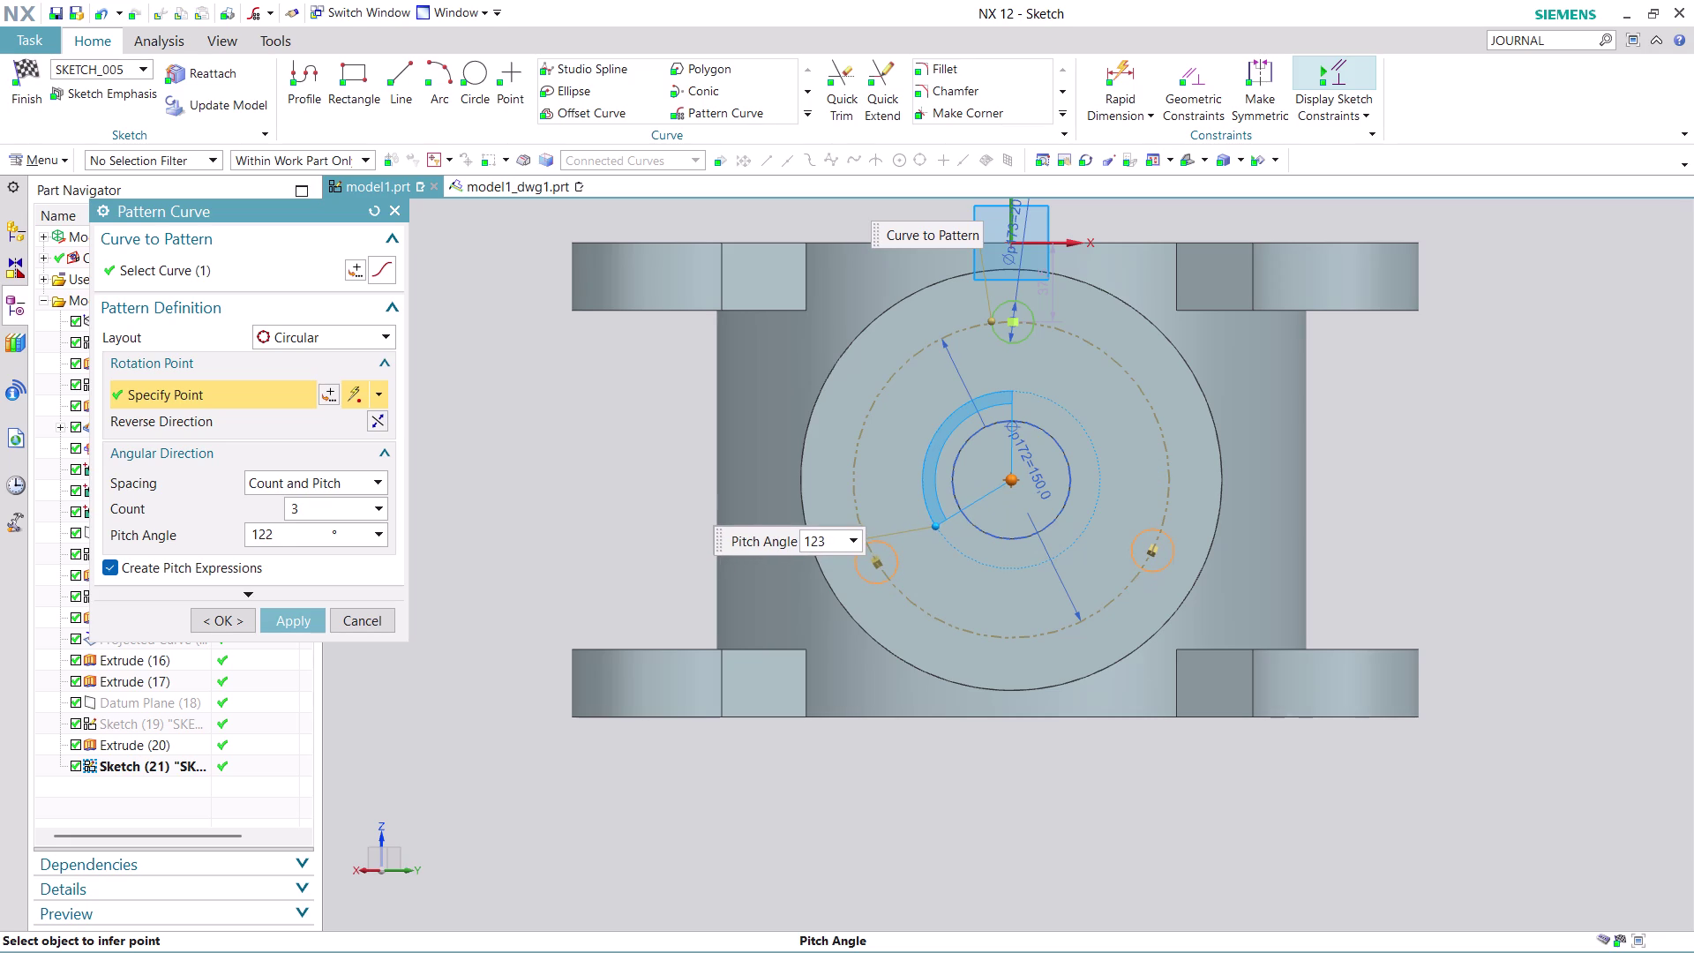
drag(925, 527, 922, 523)
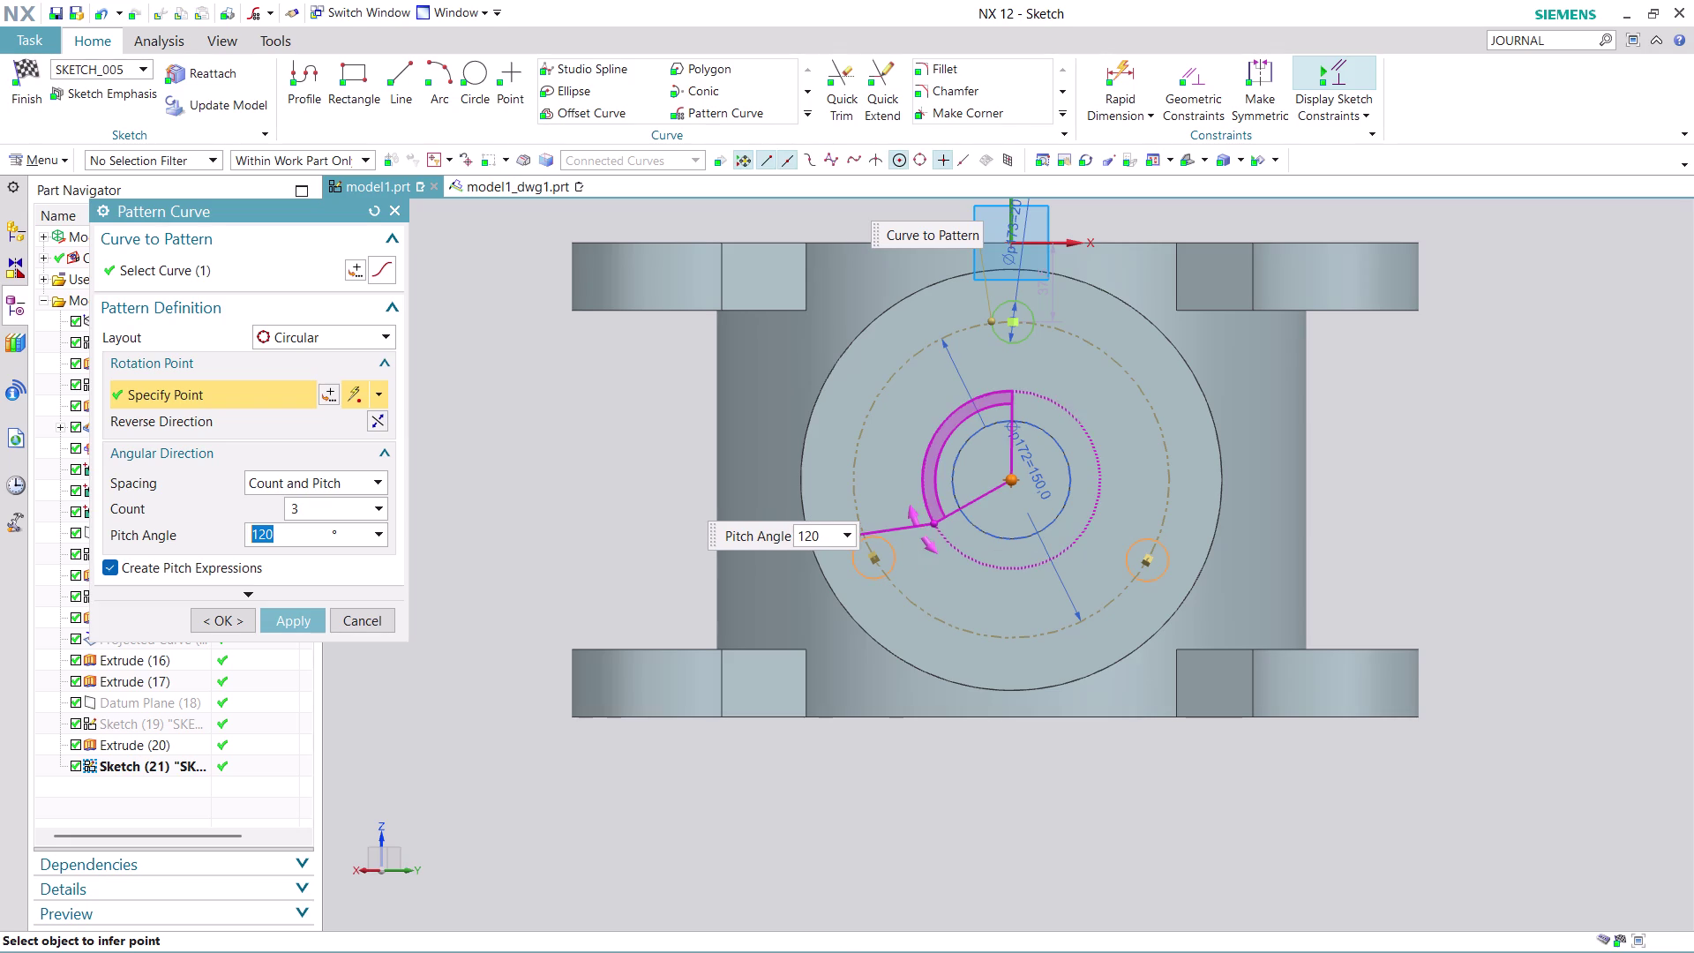
Swing the pitch angle out to 307, return it to 120, and apply the three-circle pattern.
drag(929, 511, 1067, 417)
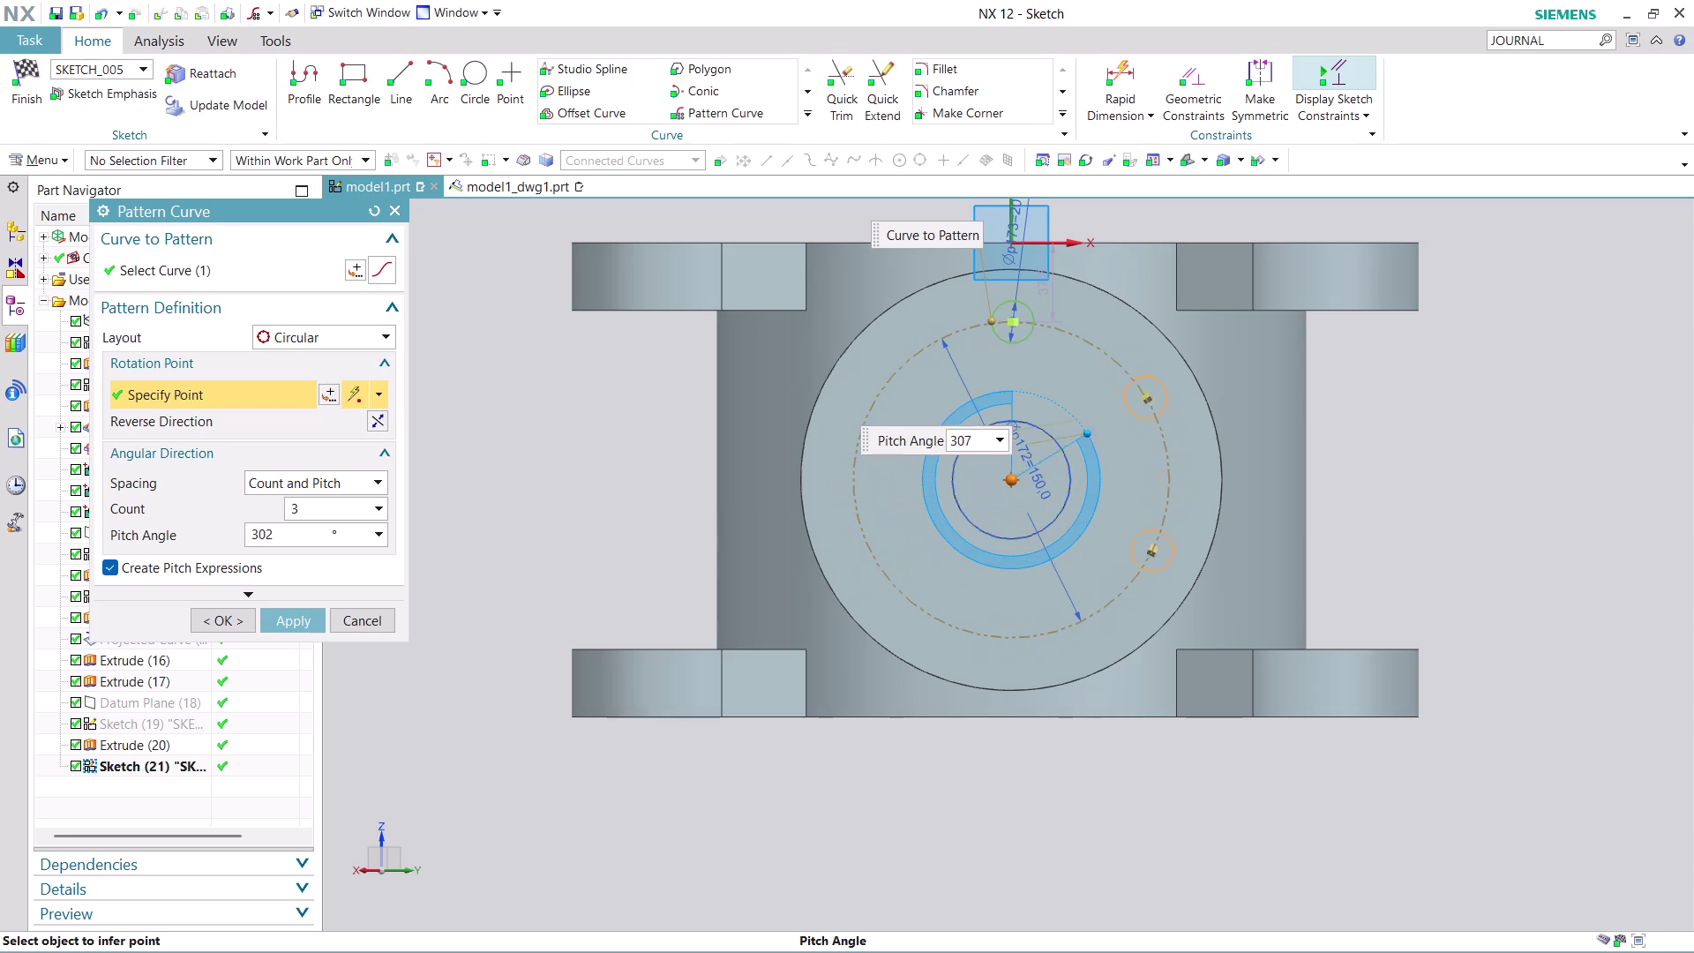
drag(1067, 417, 961, 456)
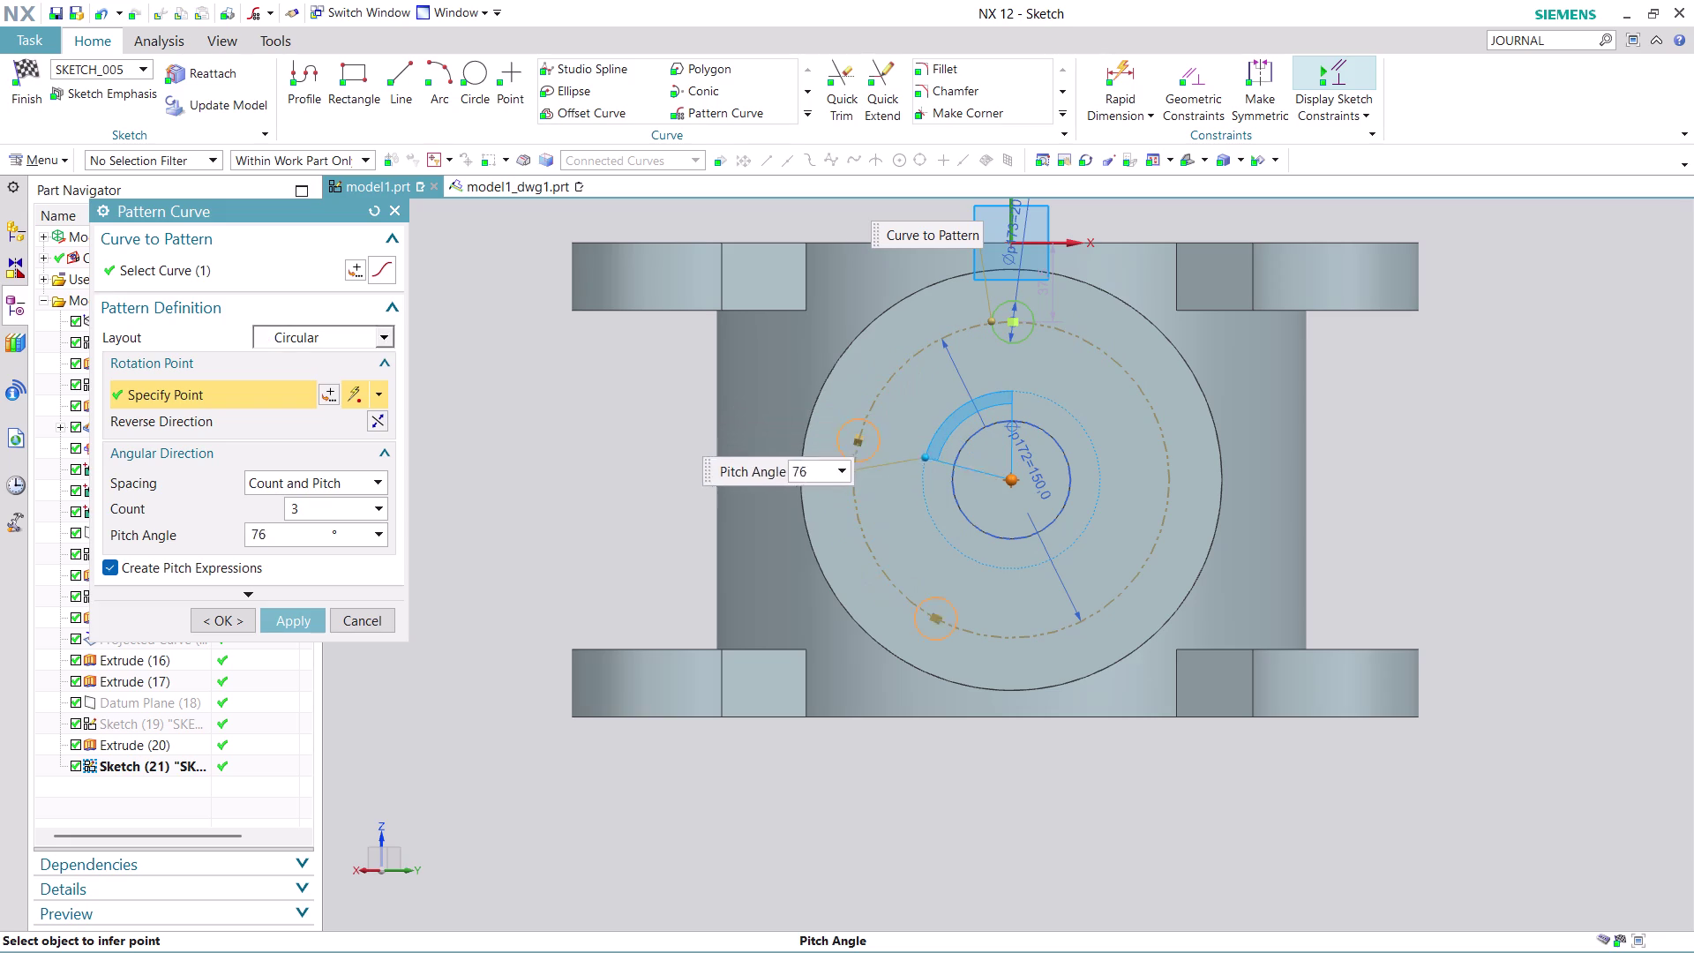
drag(961, 455, 953, 492)
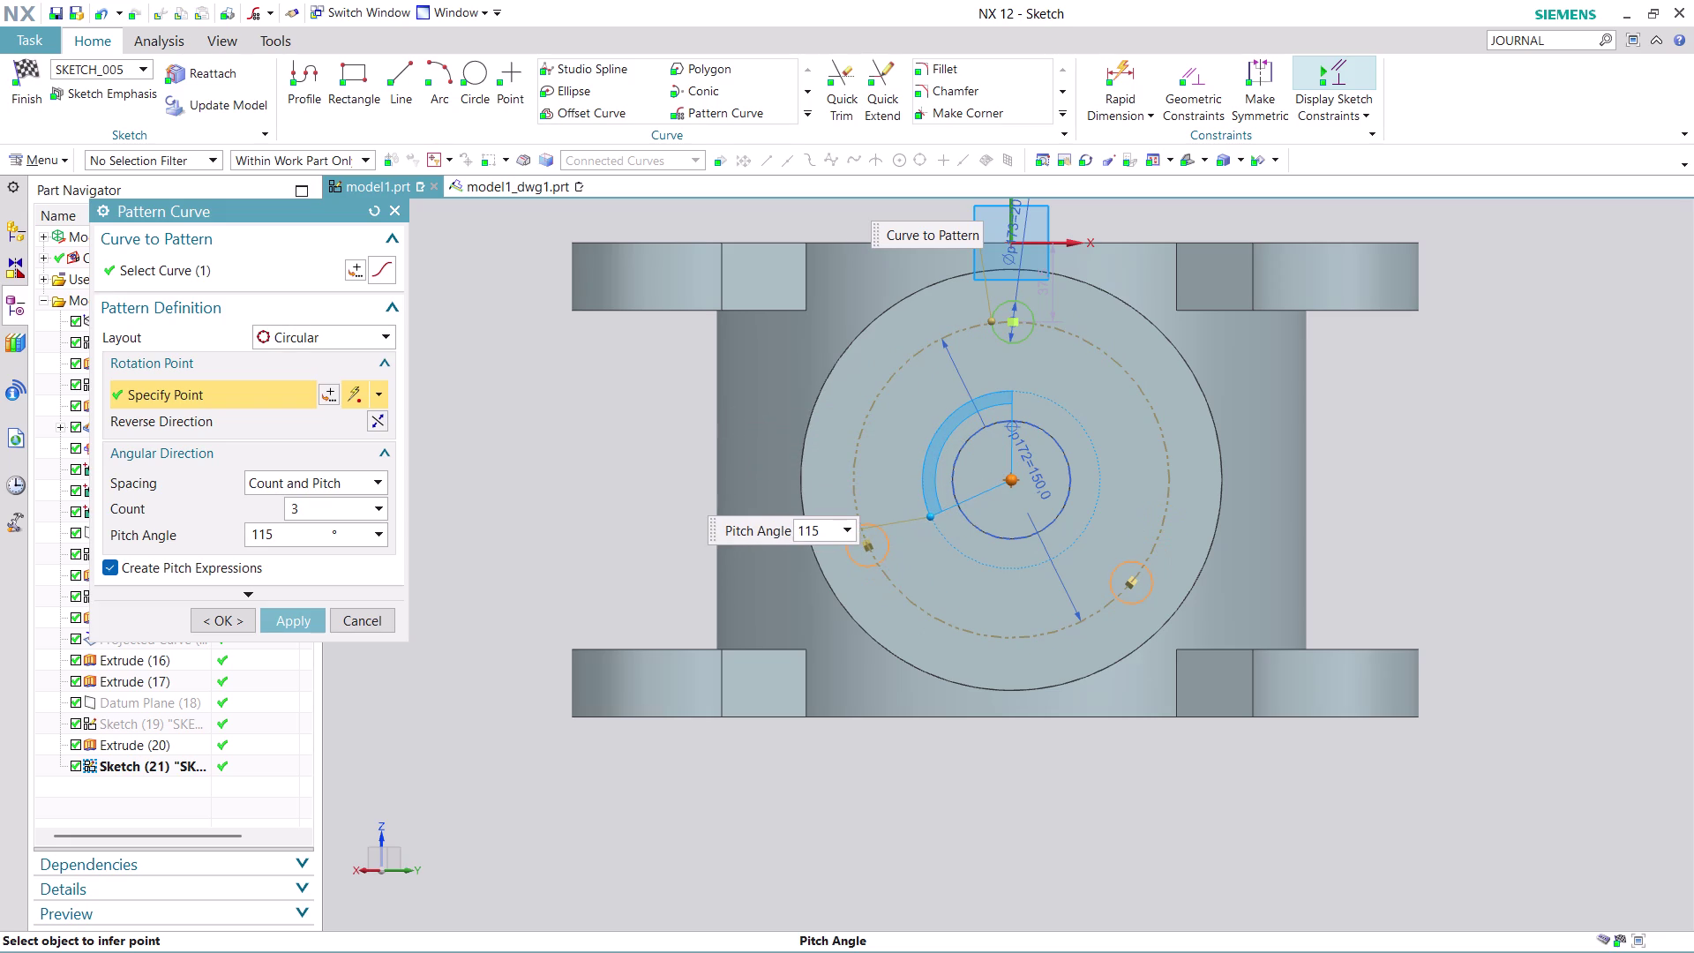
drag(953, 491, 956, 497)
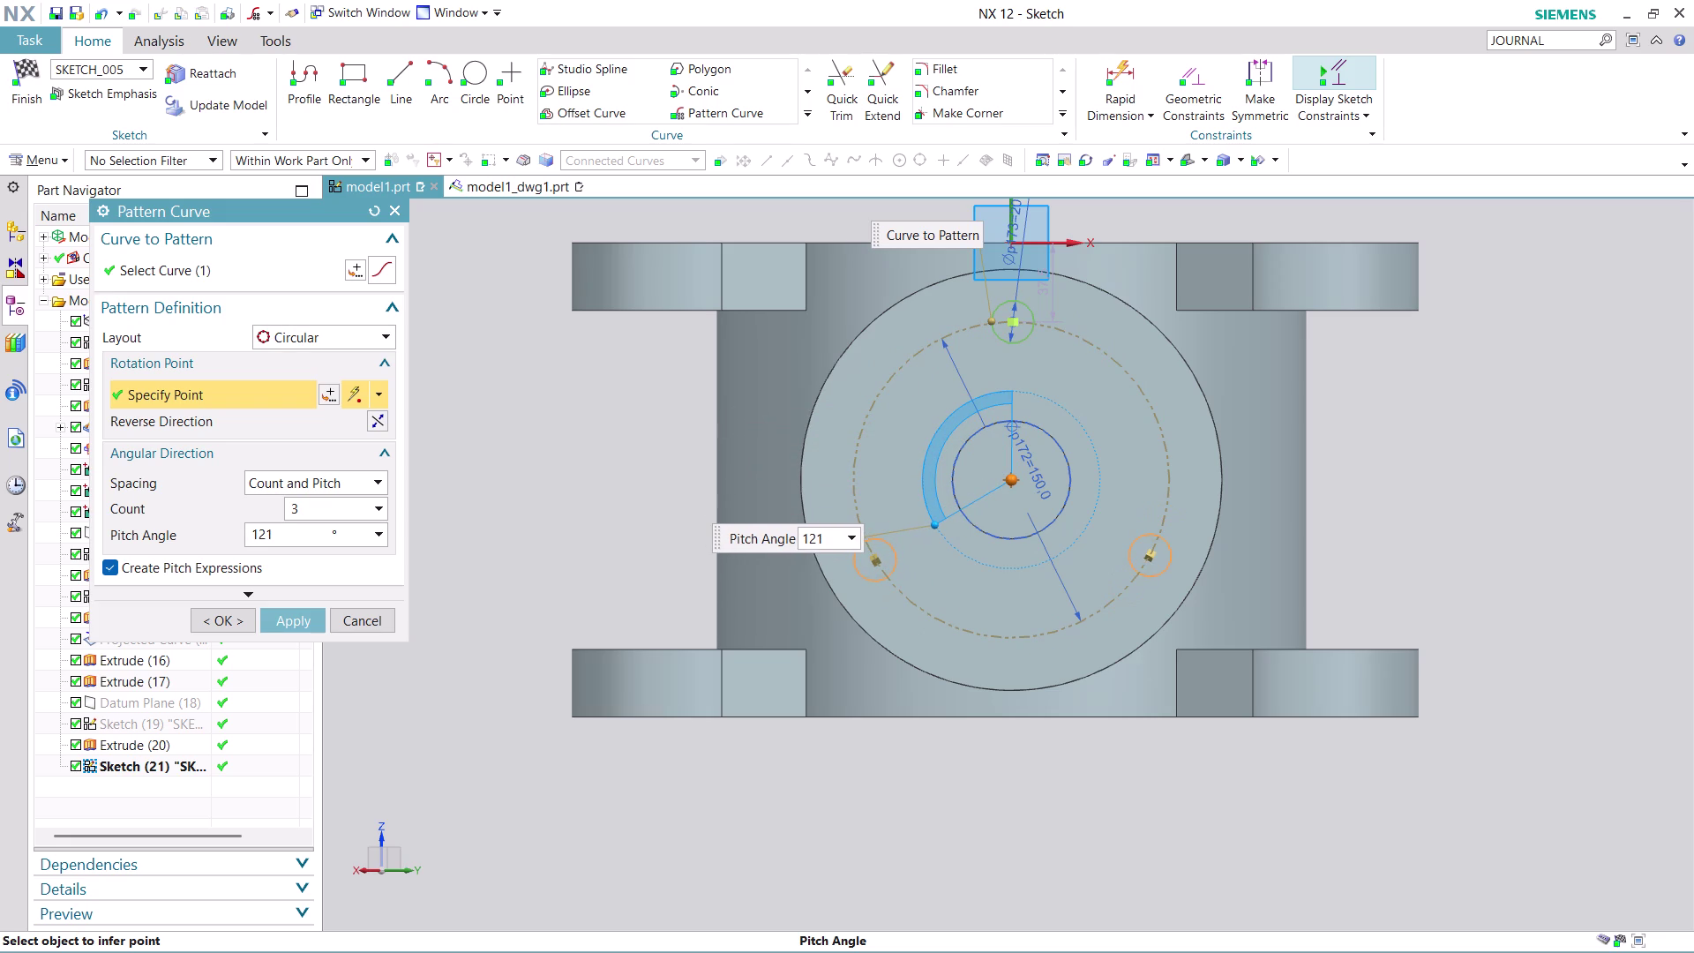
drag(957, 497, 956, 496)
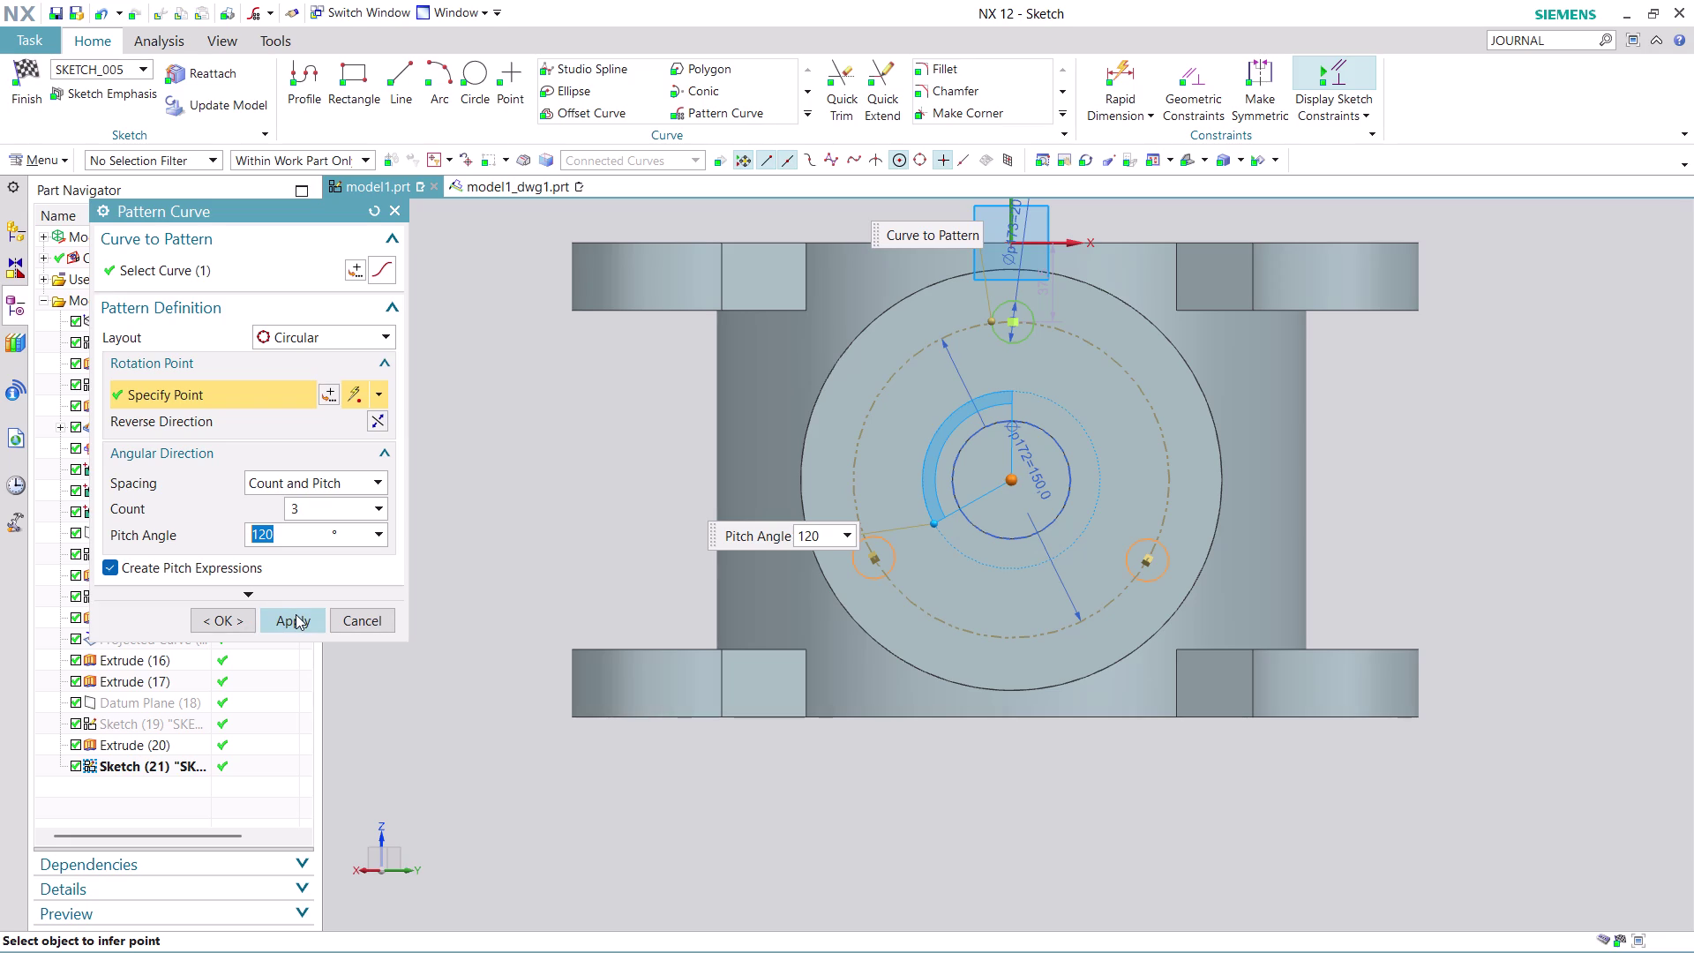
click(234, 621)
Select Sketch (21) in the Part Navigator and dismiss its right-click menu.
scroll(down, 3)
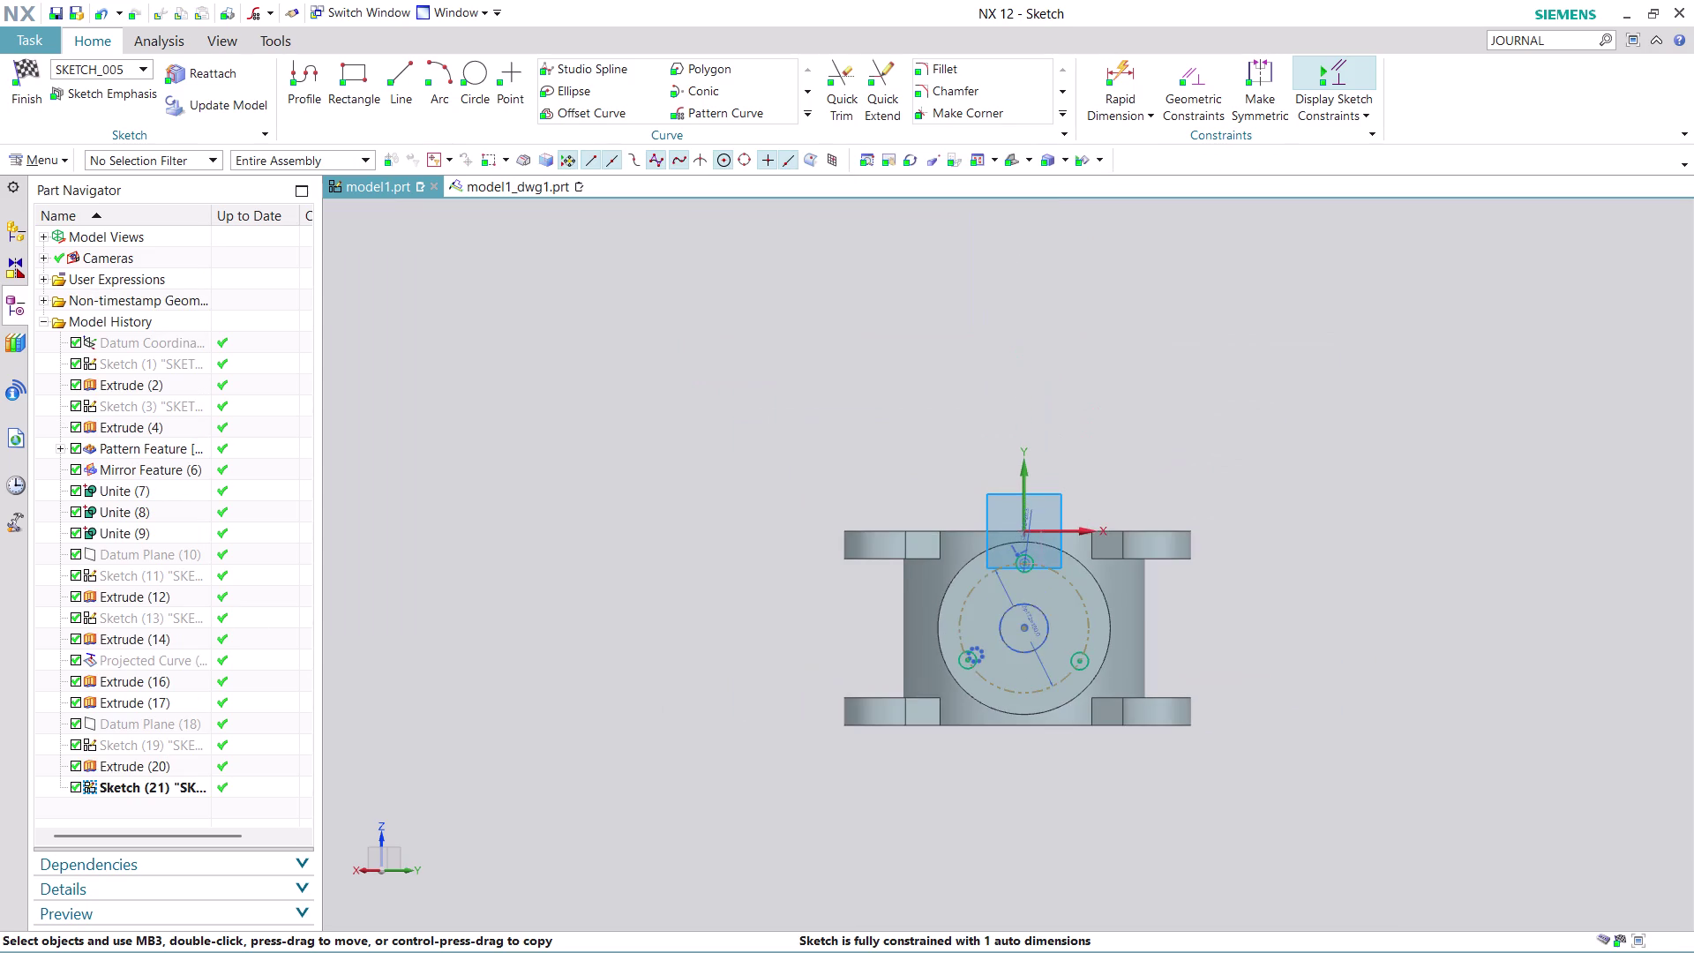
scroll(up, 3)
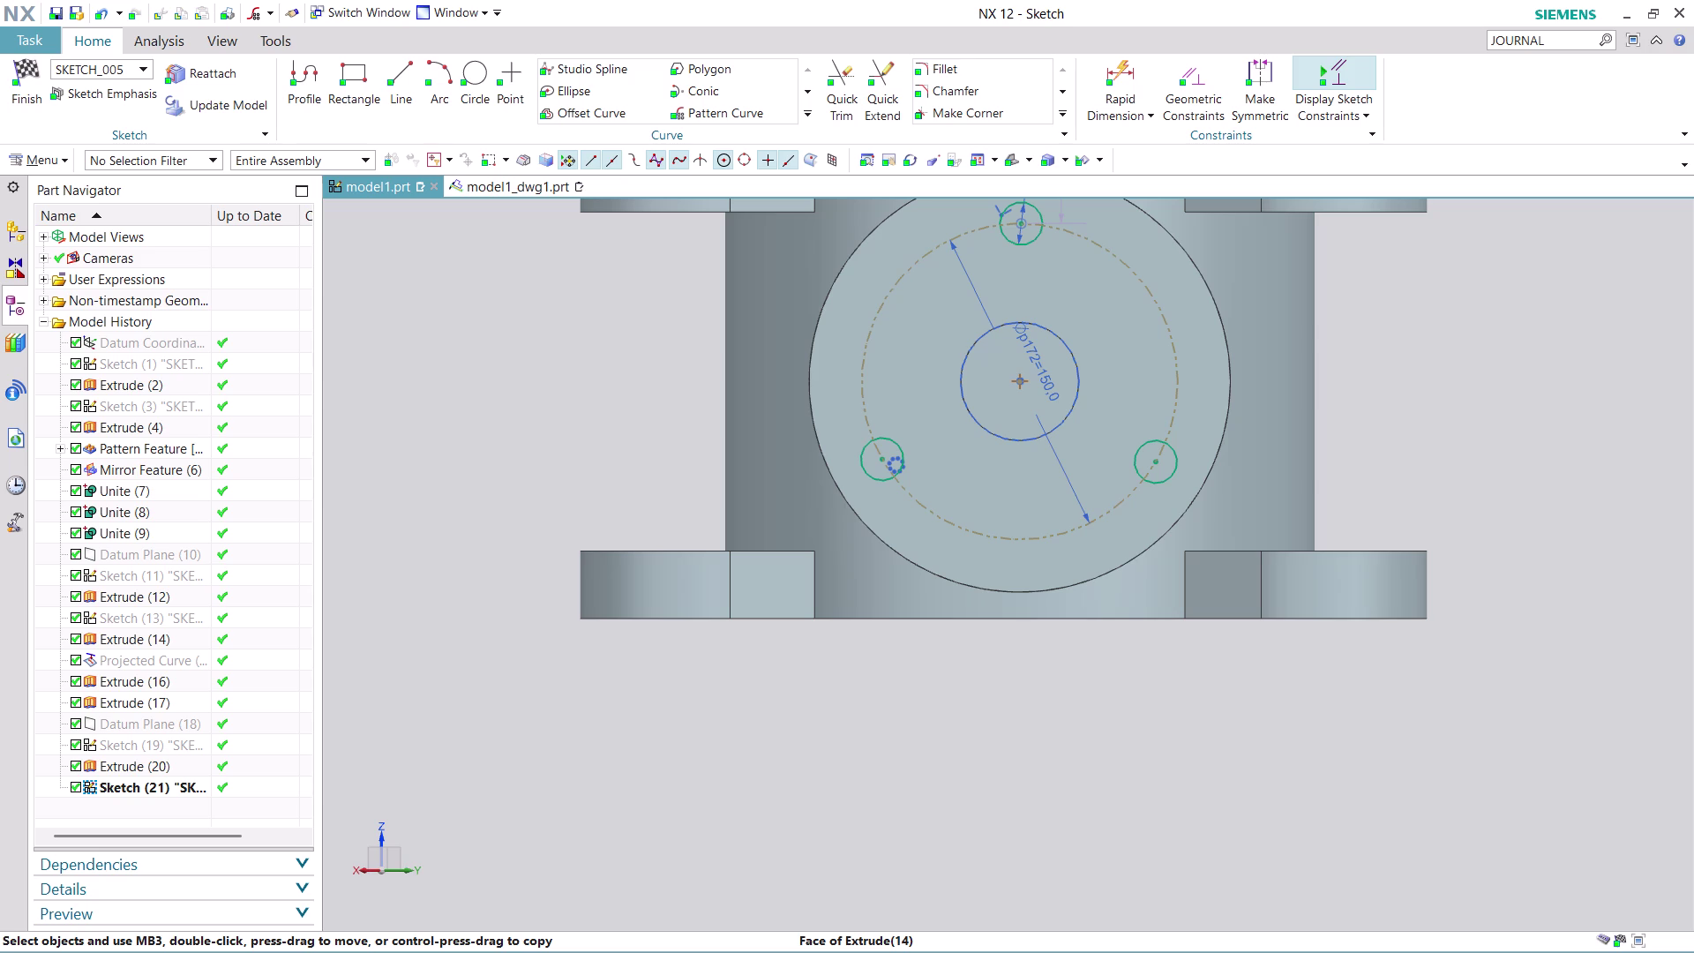
scroll(down, 3)
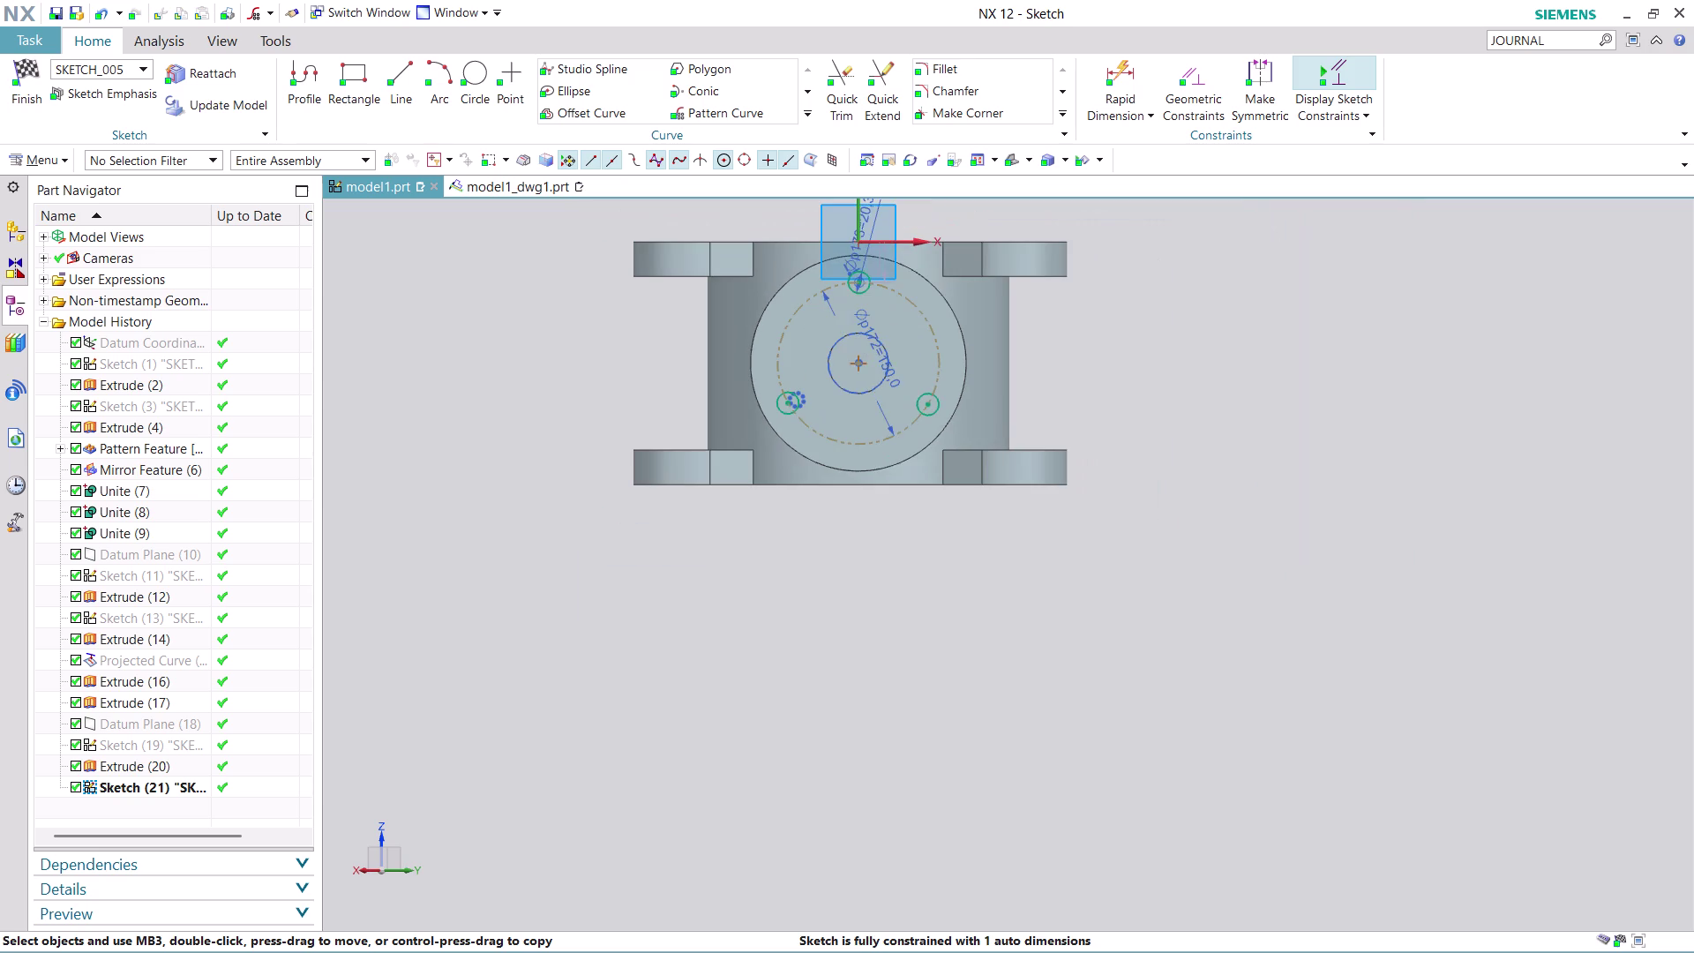
scroll(up, 3)
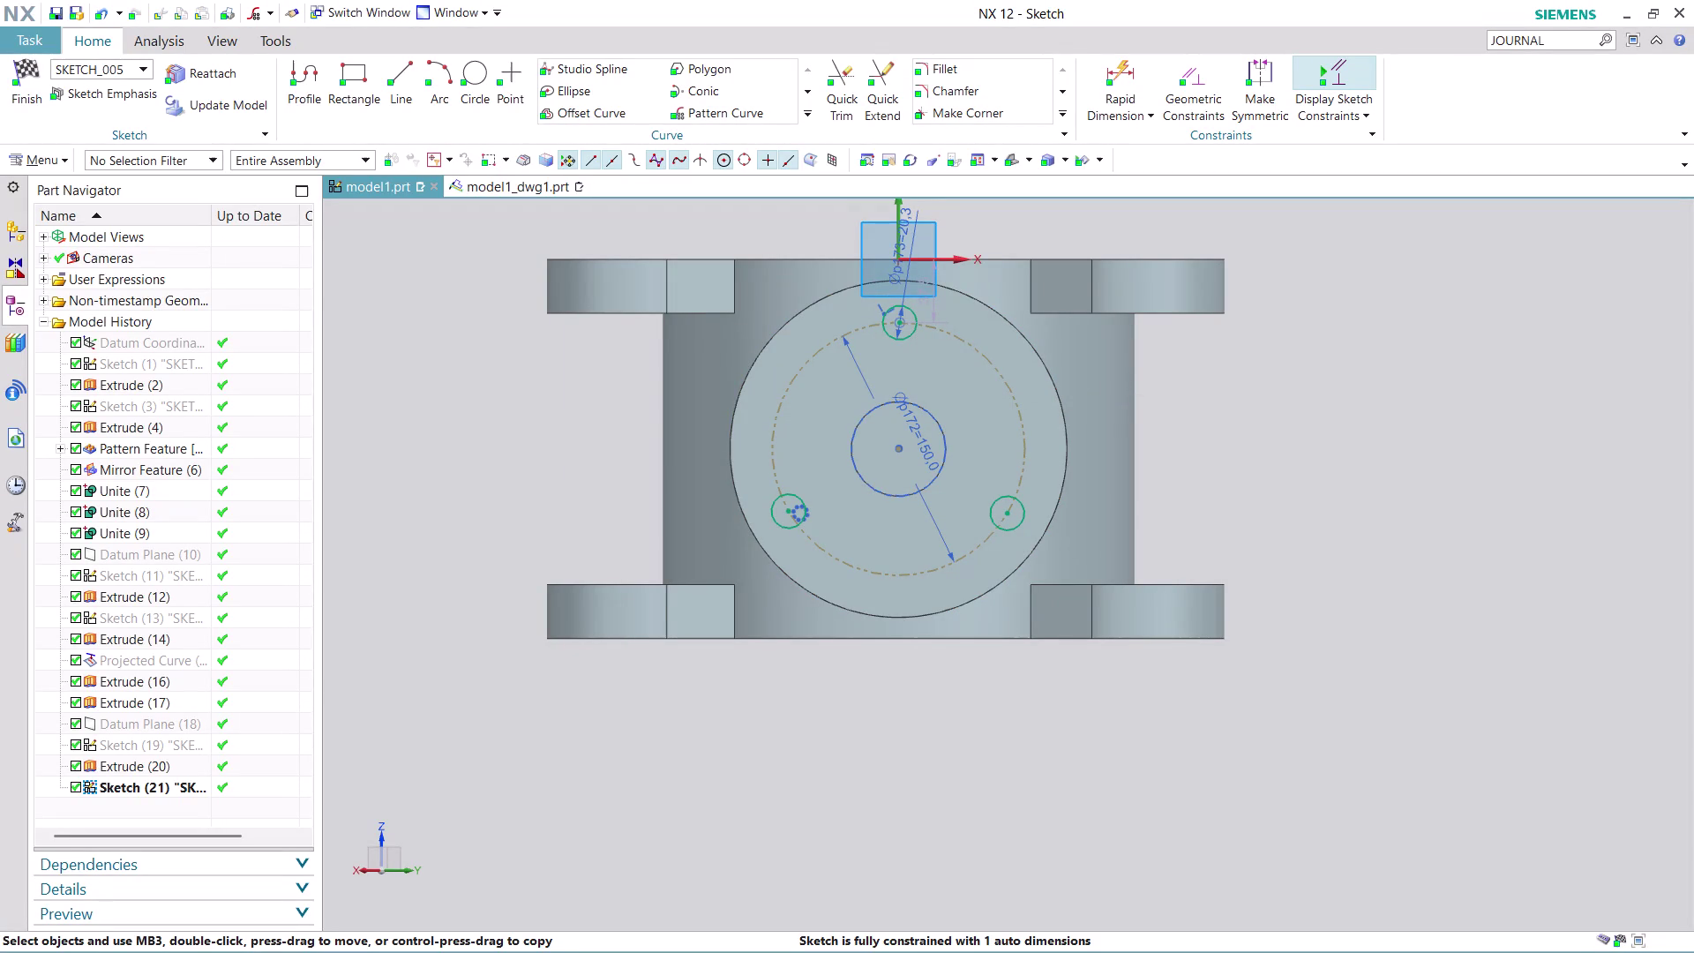
scroll(down, 3)
click(139, 784)
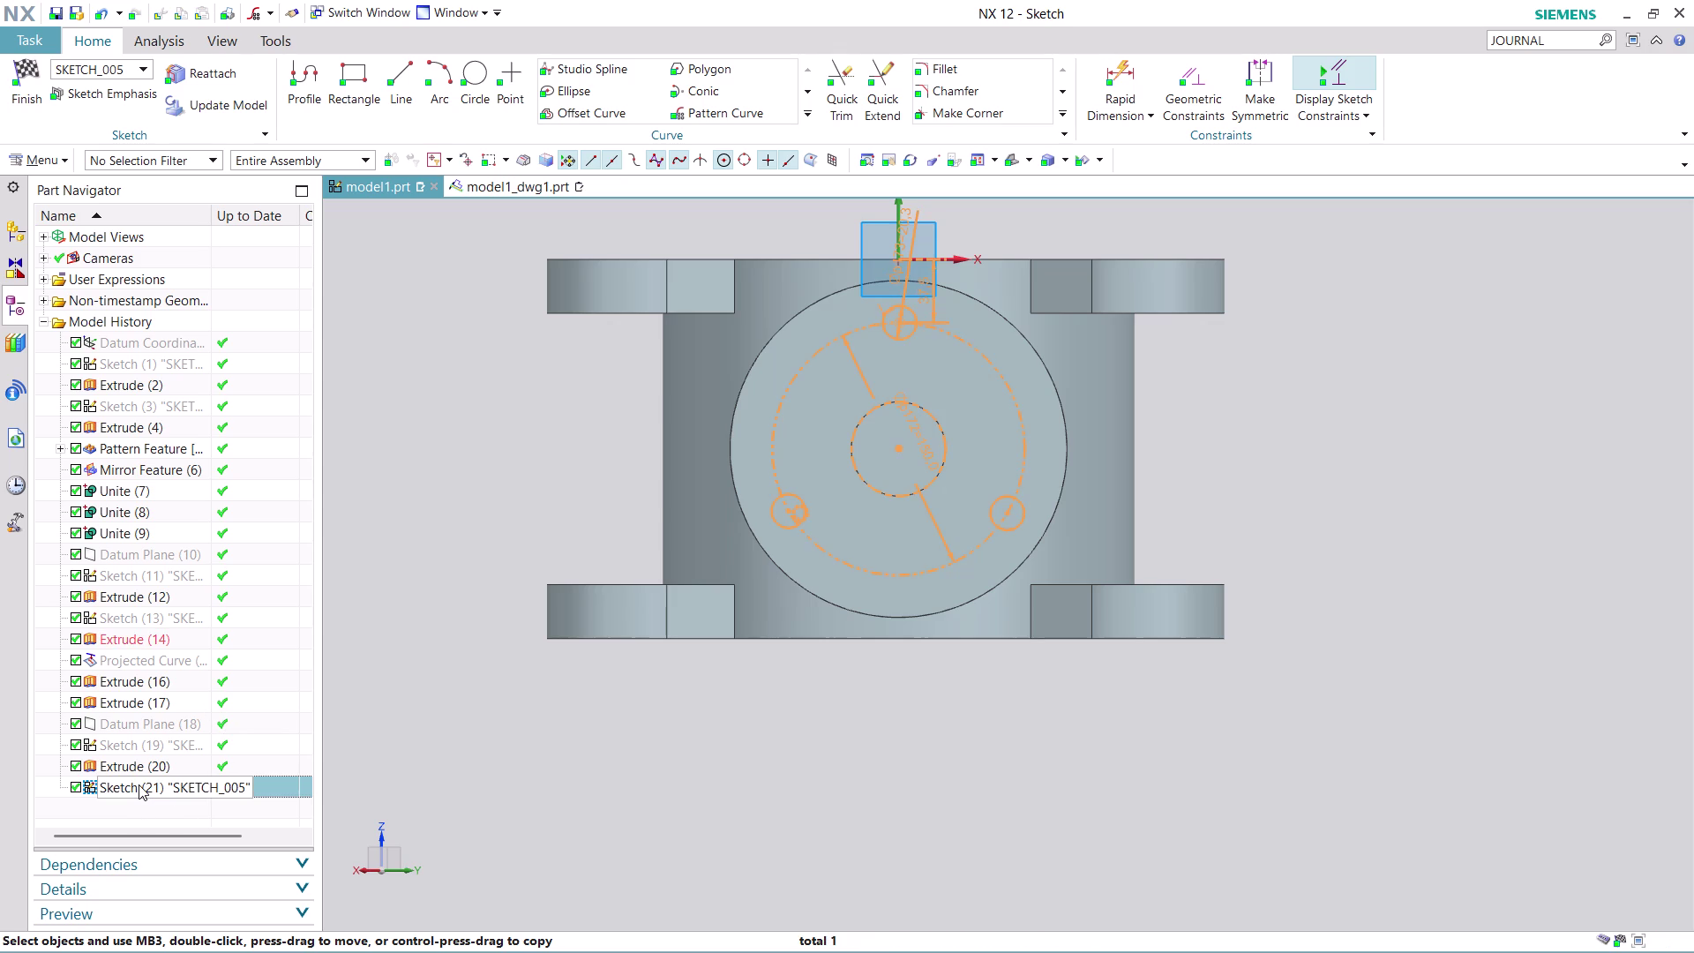
right_click(139, 784)
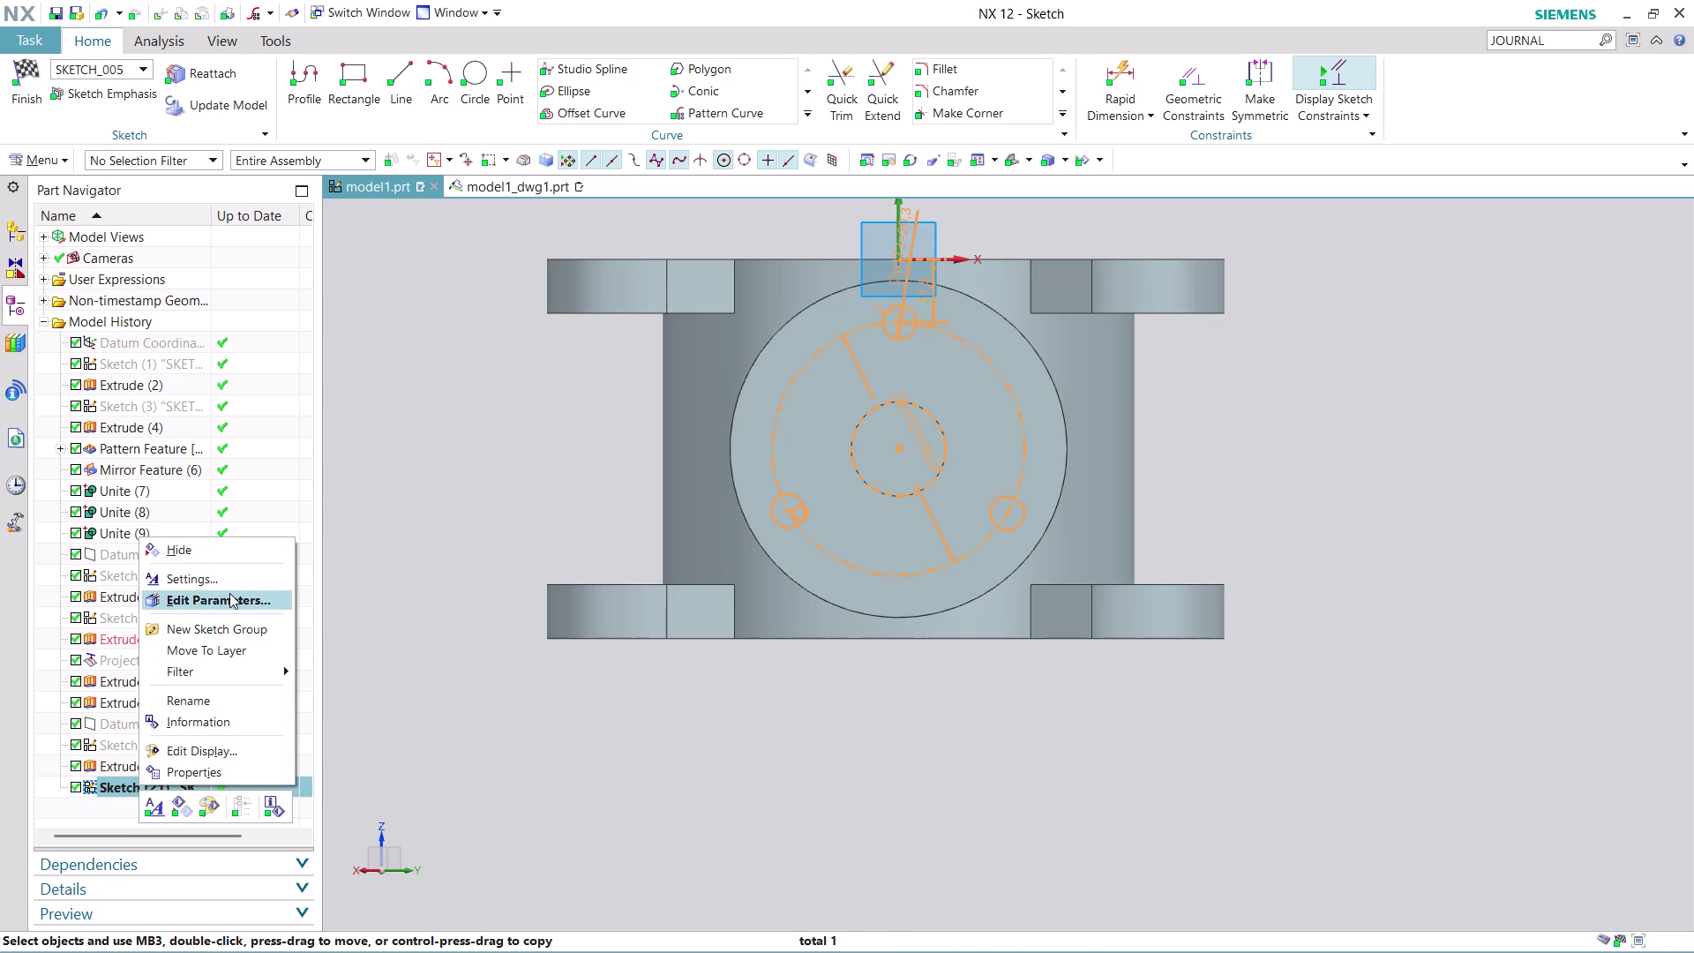
key(Escape)
key(Escape)
key(Escape)
key(Escape)
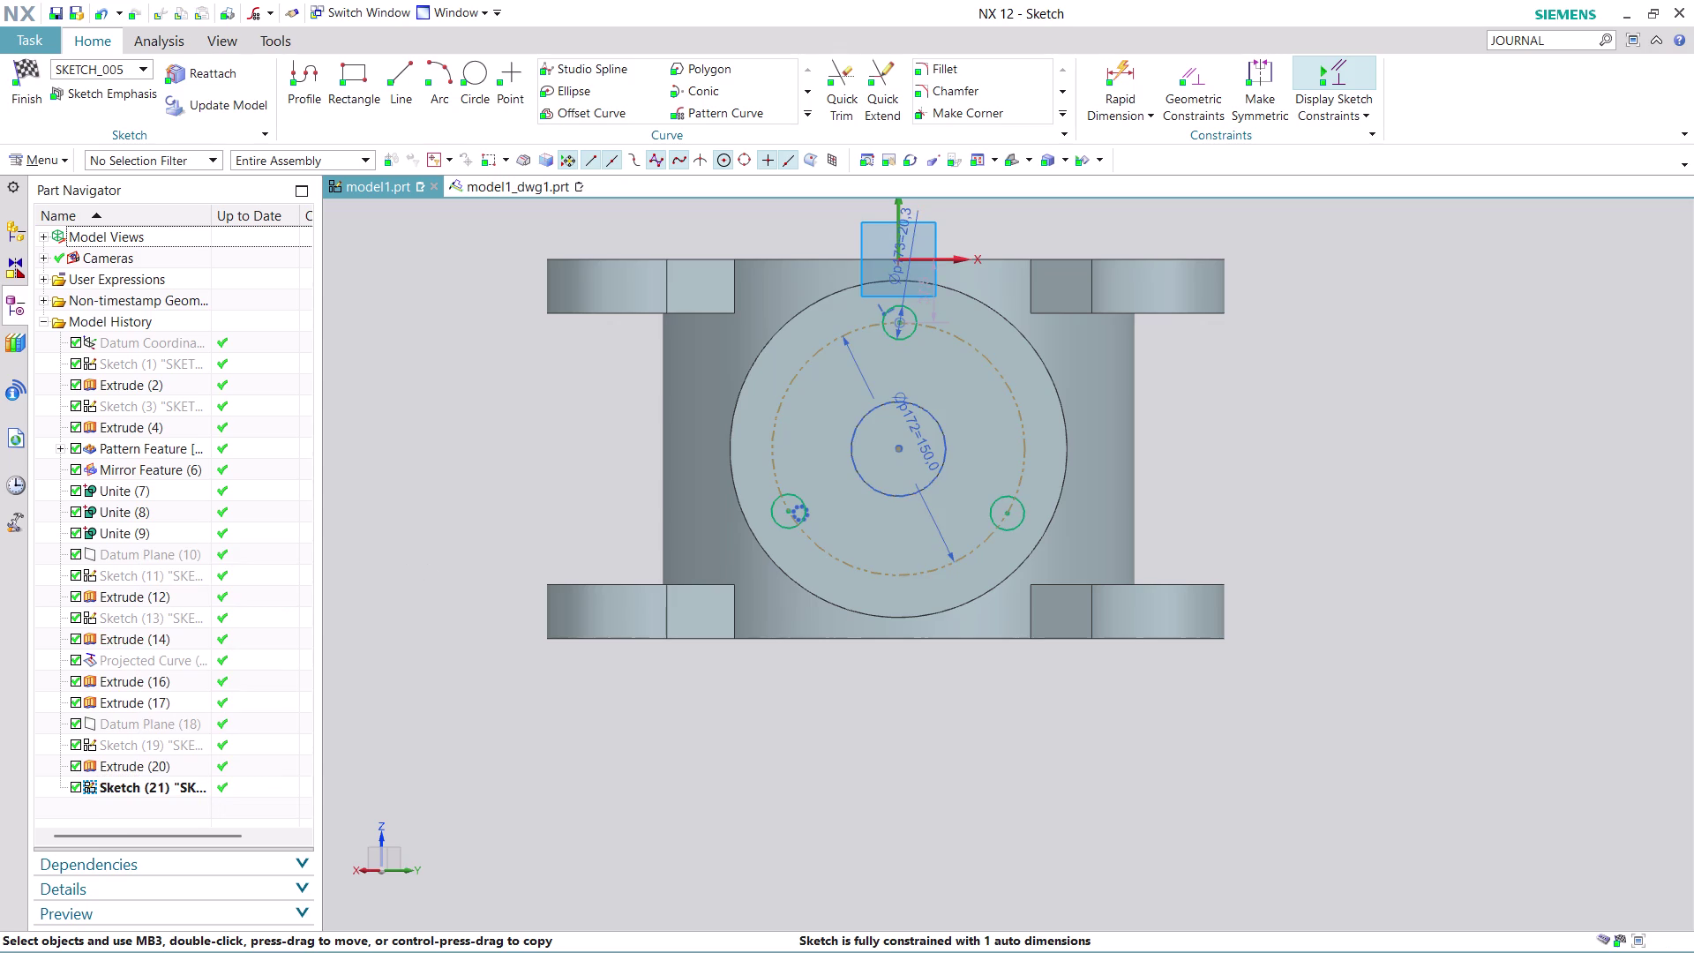
Zoom in and bring up the right-click menu for the lower-left bolt-hole circle.
scroll(down, 3)
scroll(down, 3)
scroll(up, 3)
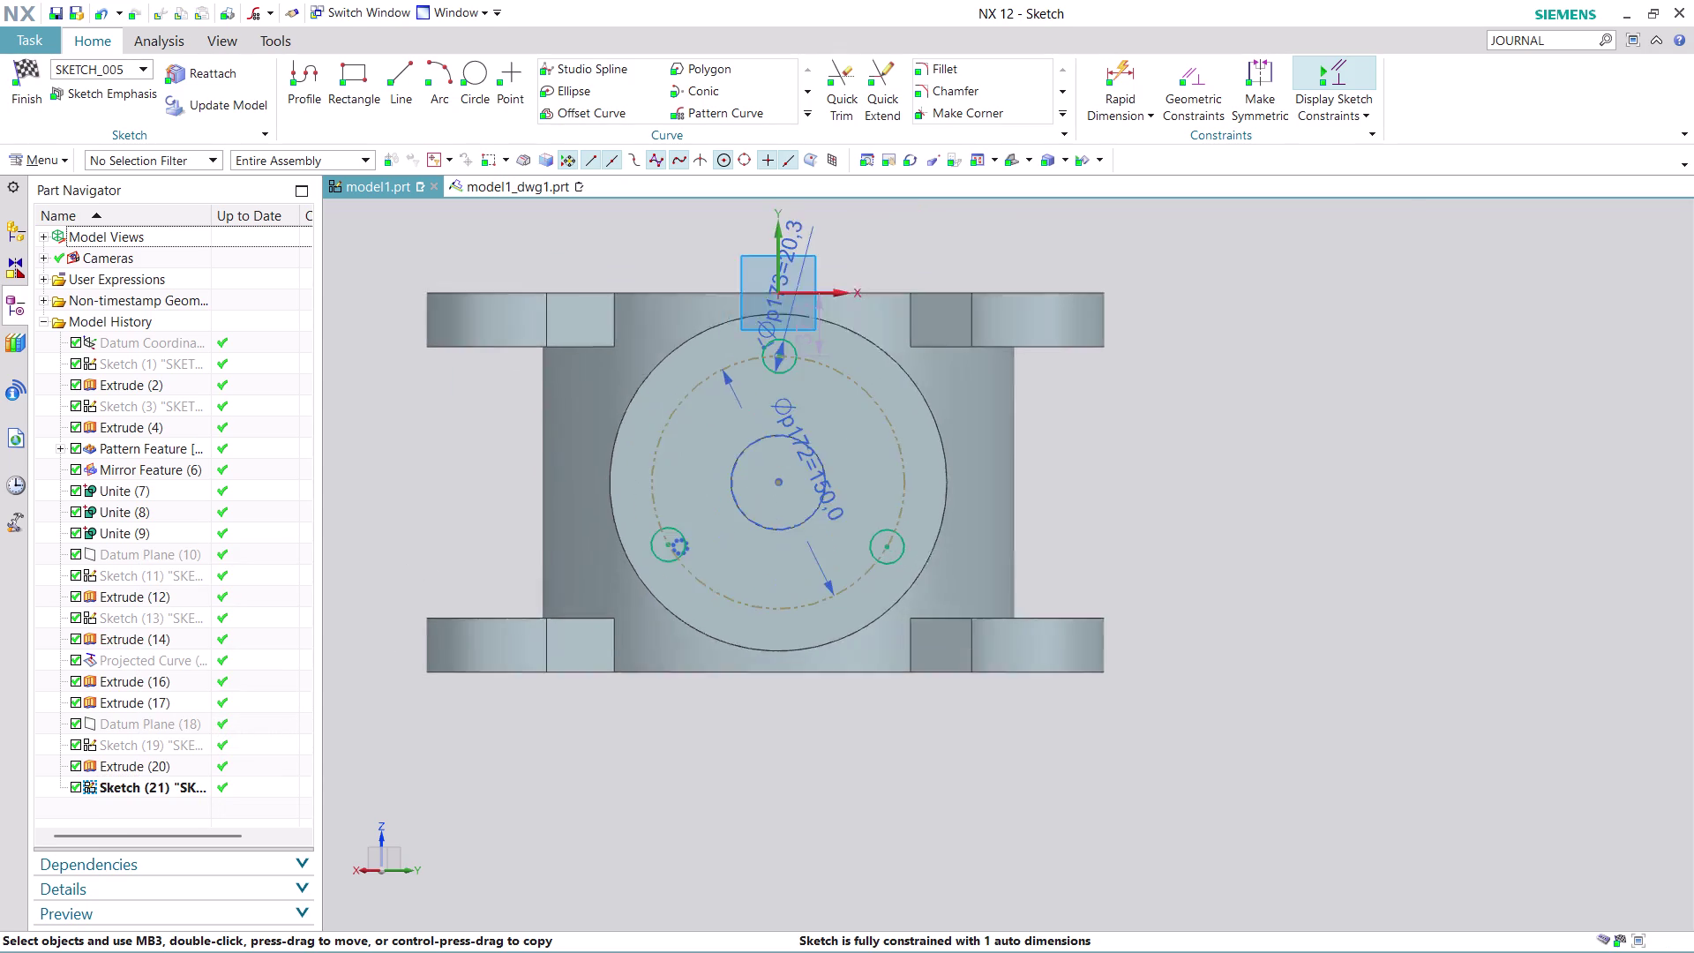
scroll(up, 3)
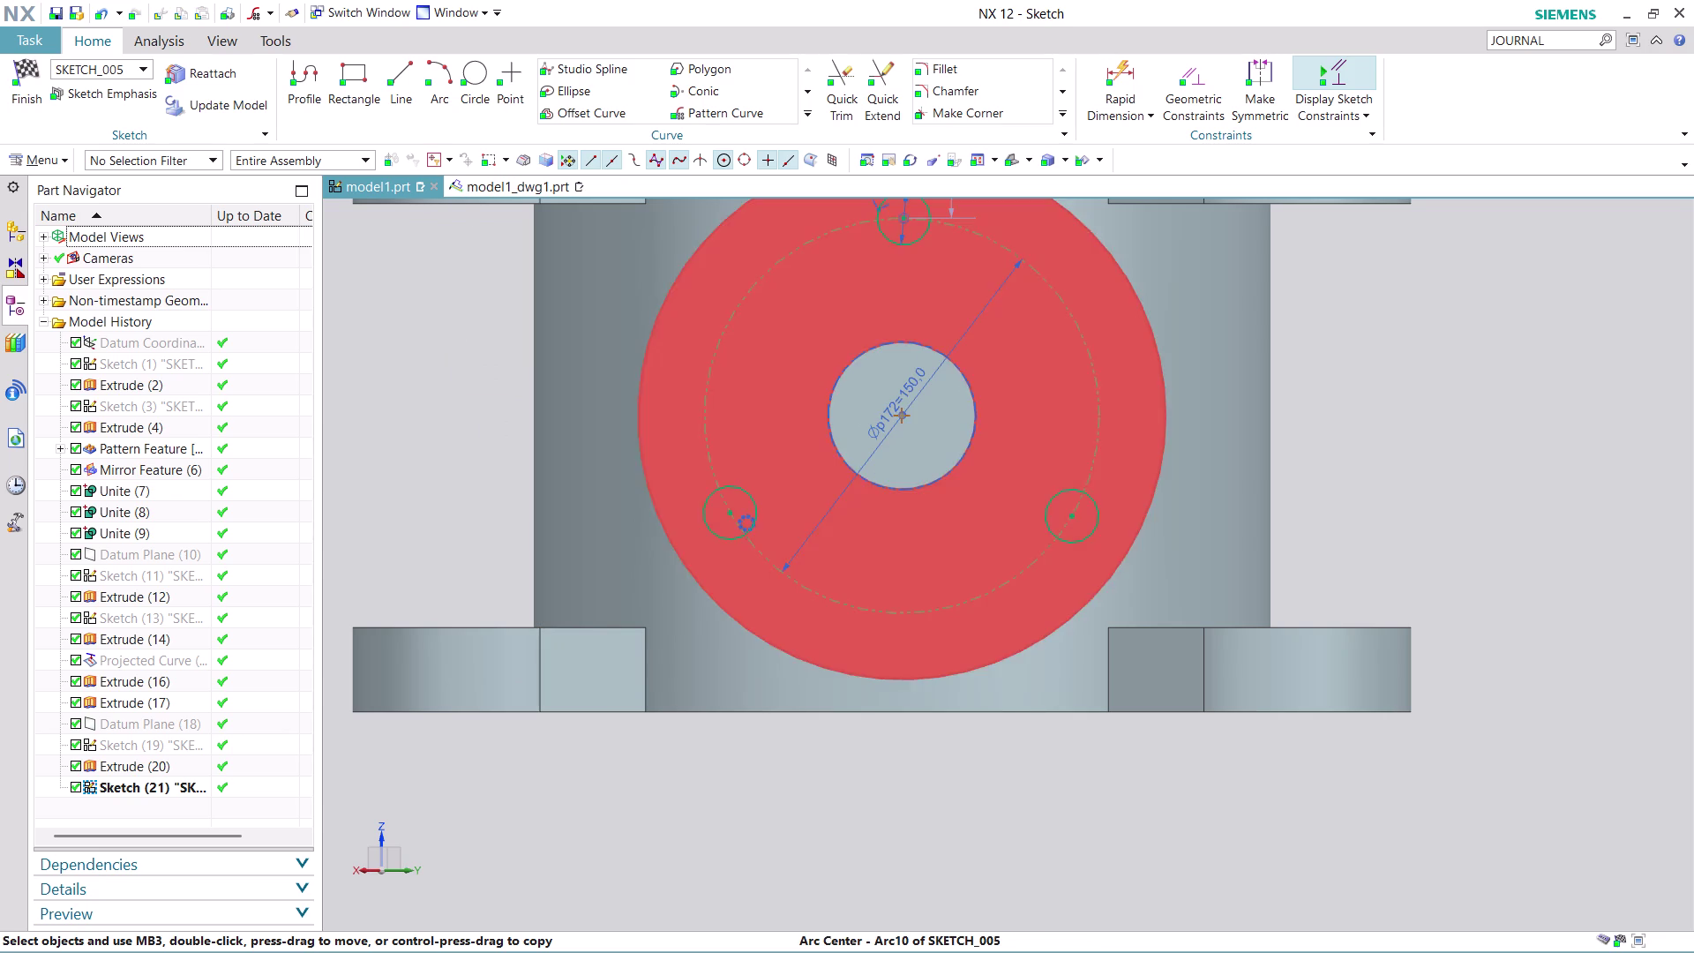
right_click(741, 488)
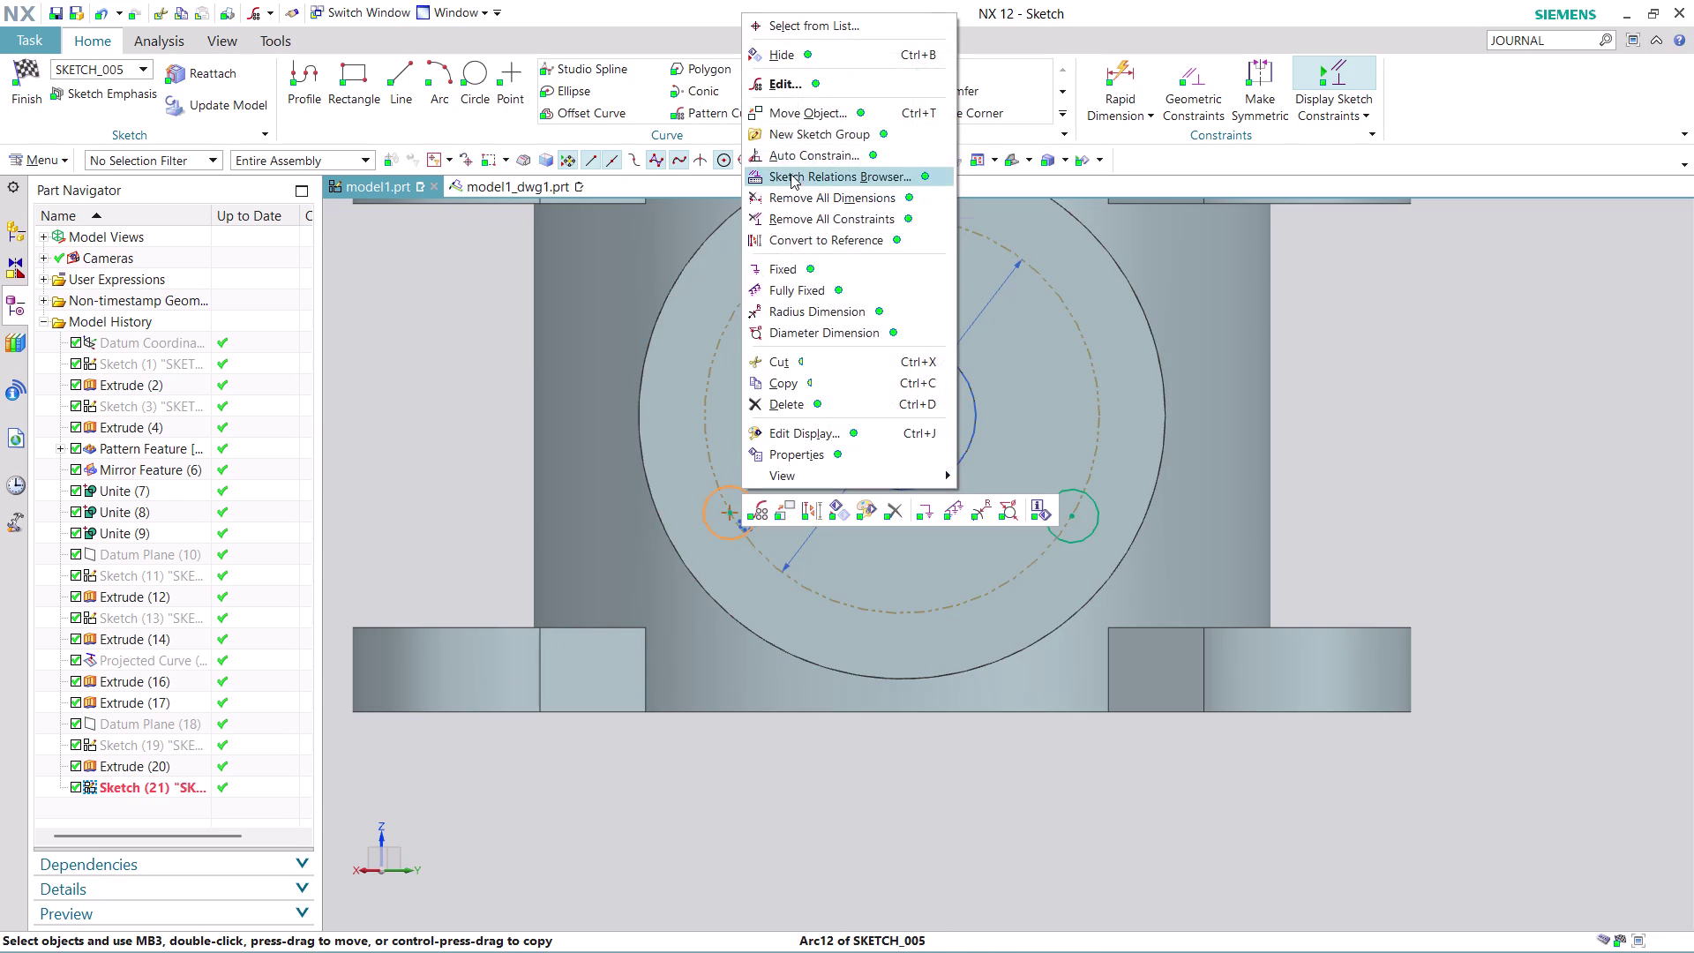
Edit the bolt-hole pattern, test other pitch angles, and confirm it at 120°.
click(821, 88)
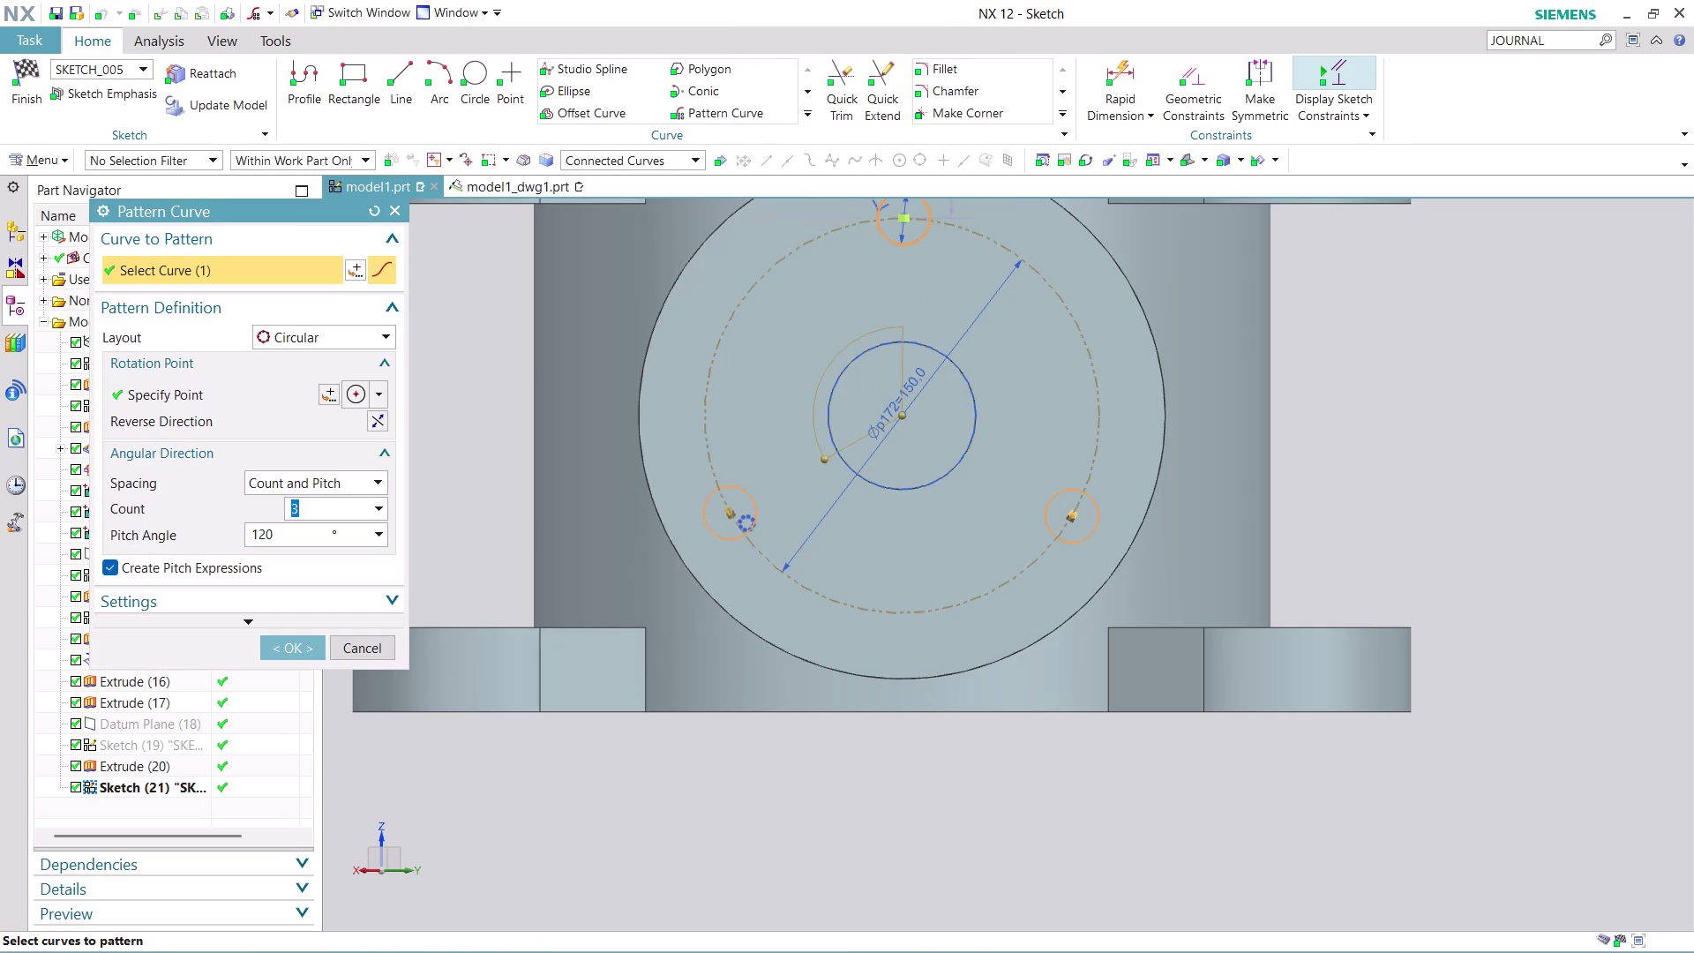
double_click(303, 531)
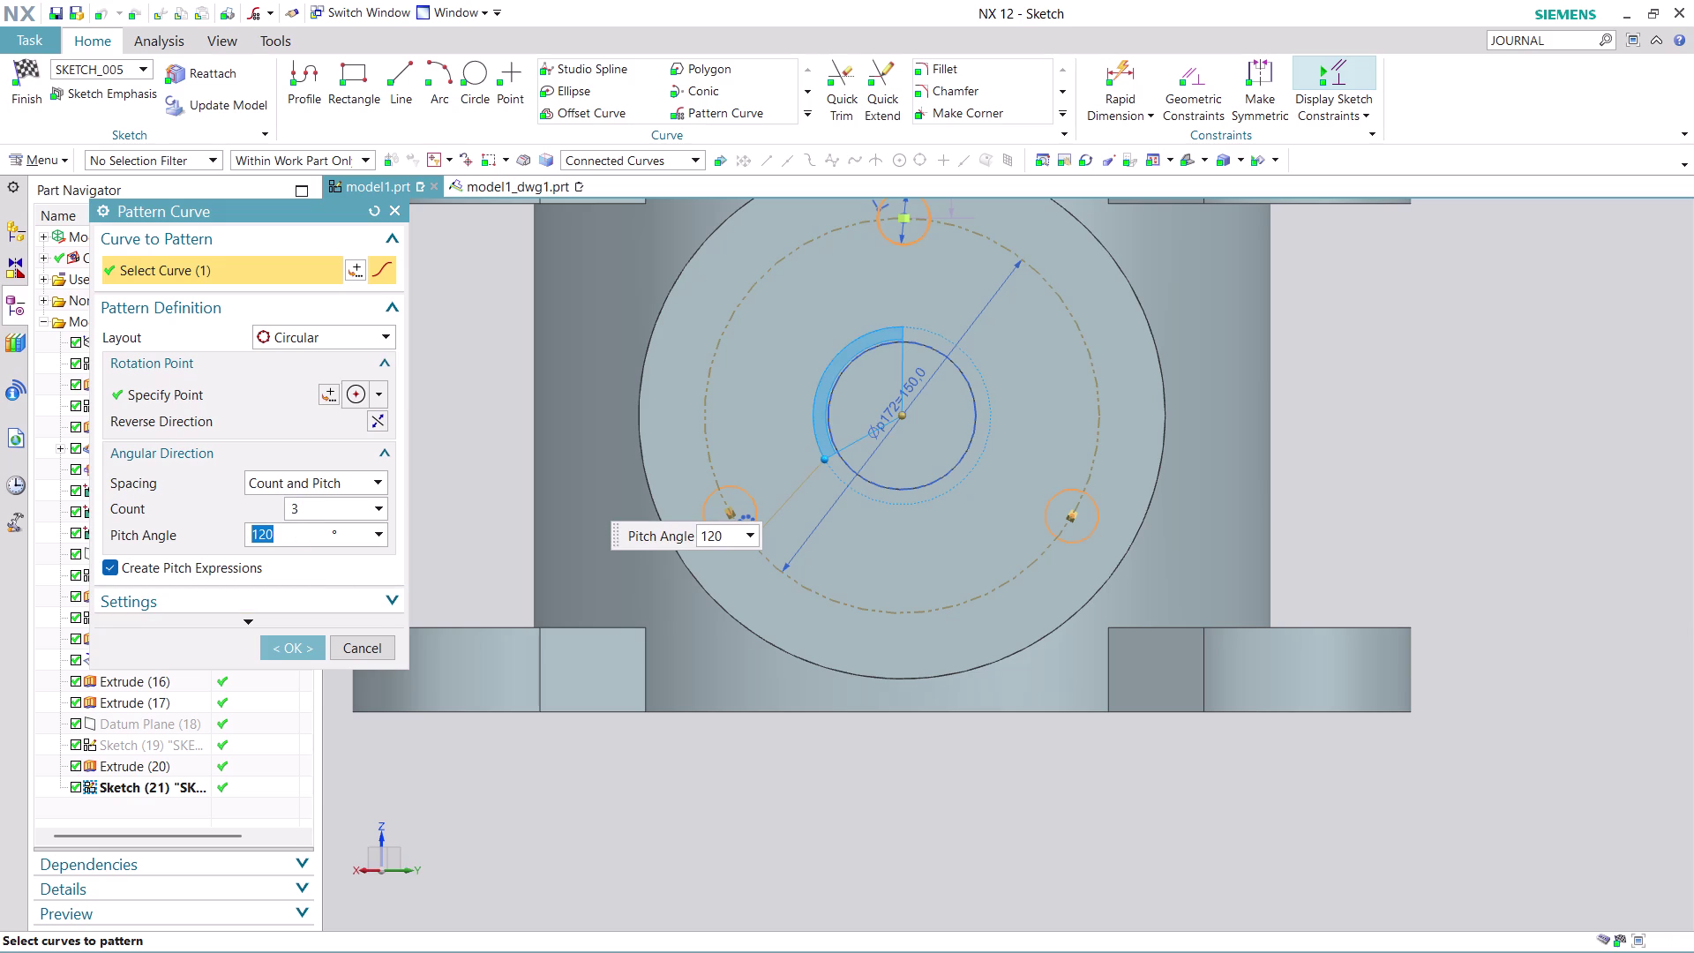
drag(824, 451, 823, 455)
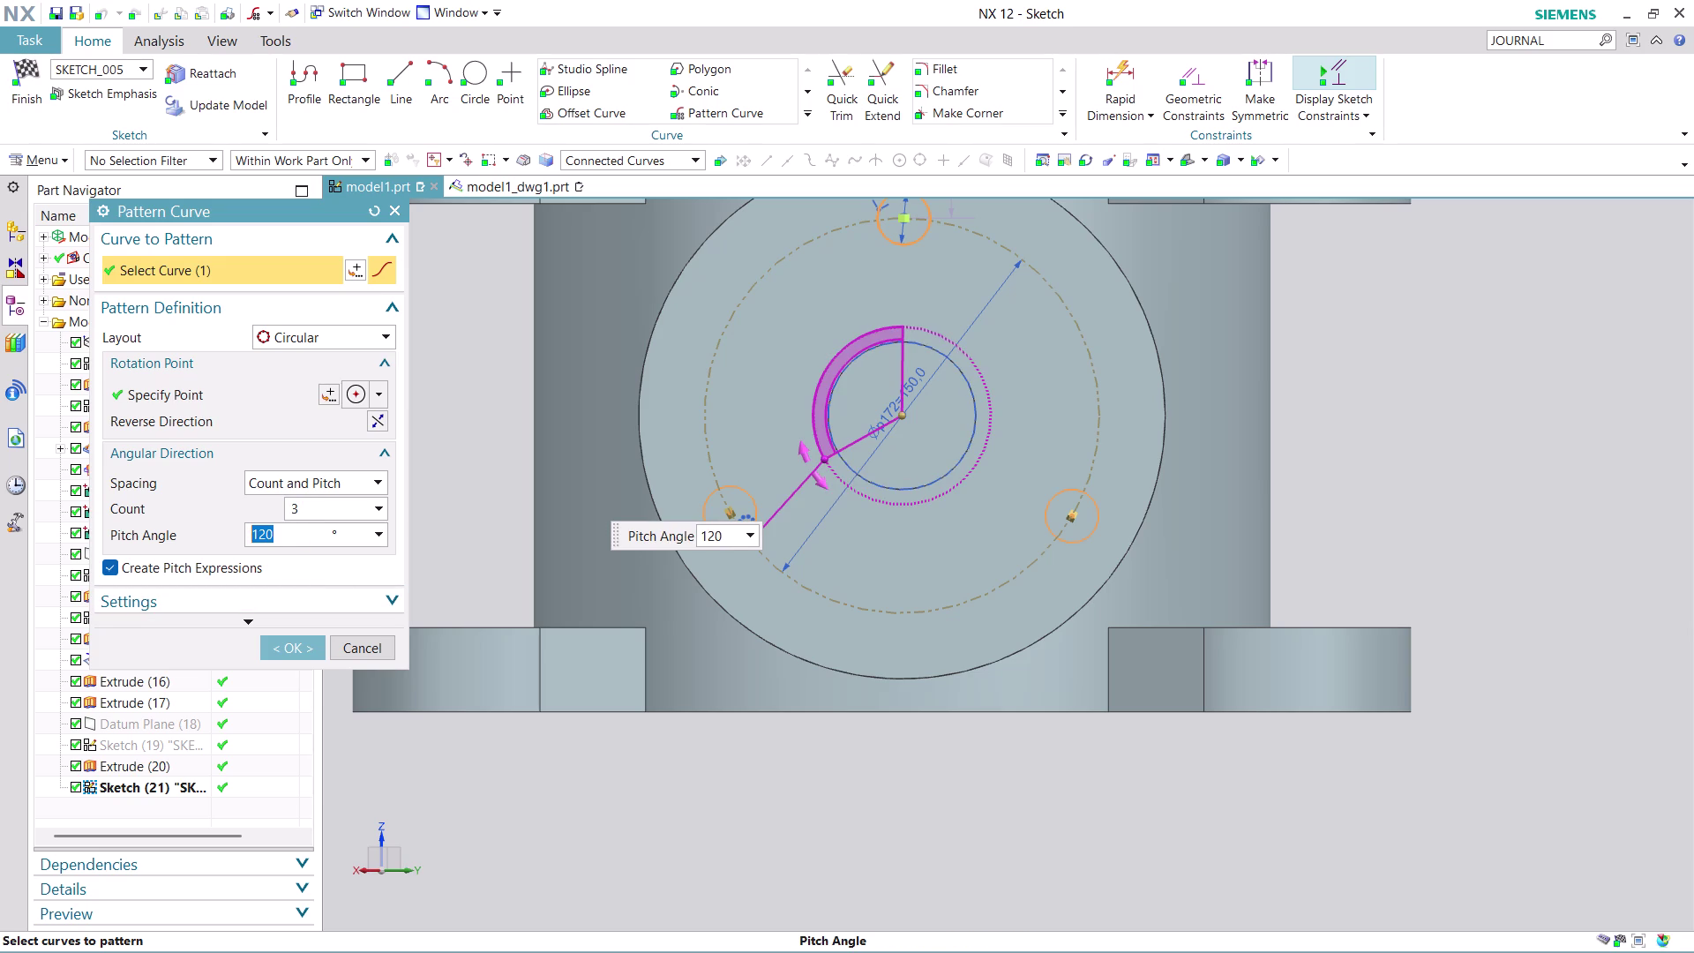
drag(824, 455, 823, 468)
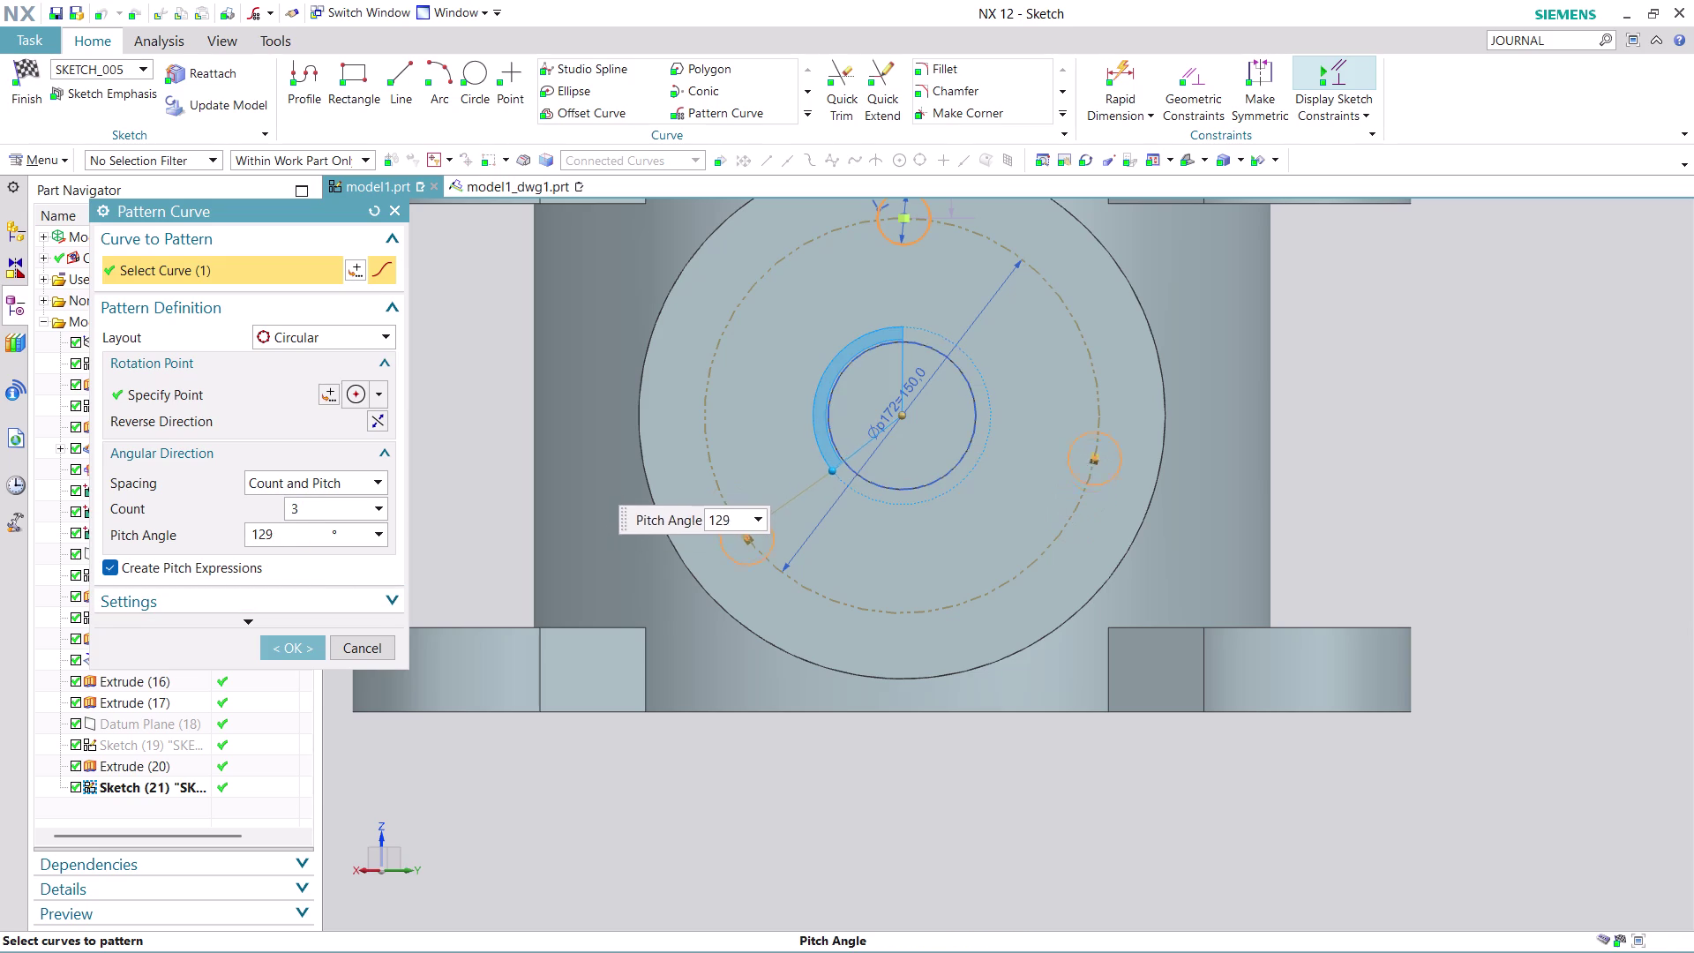
drag(823, 468, 819, 463)
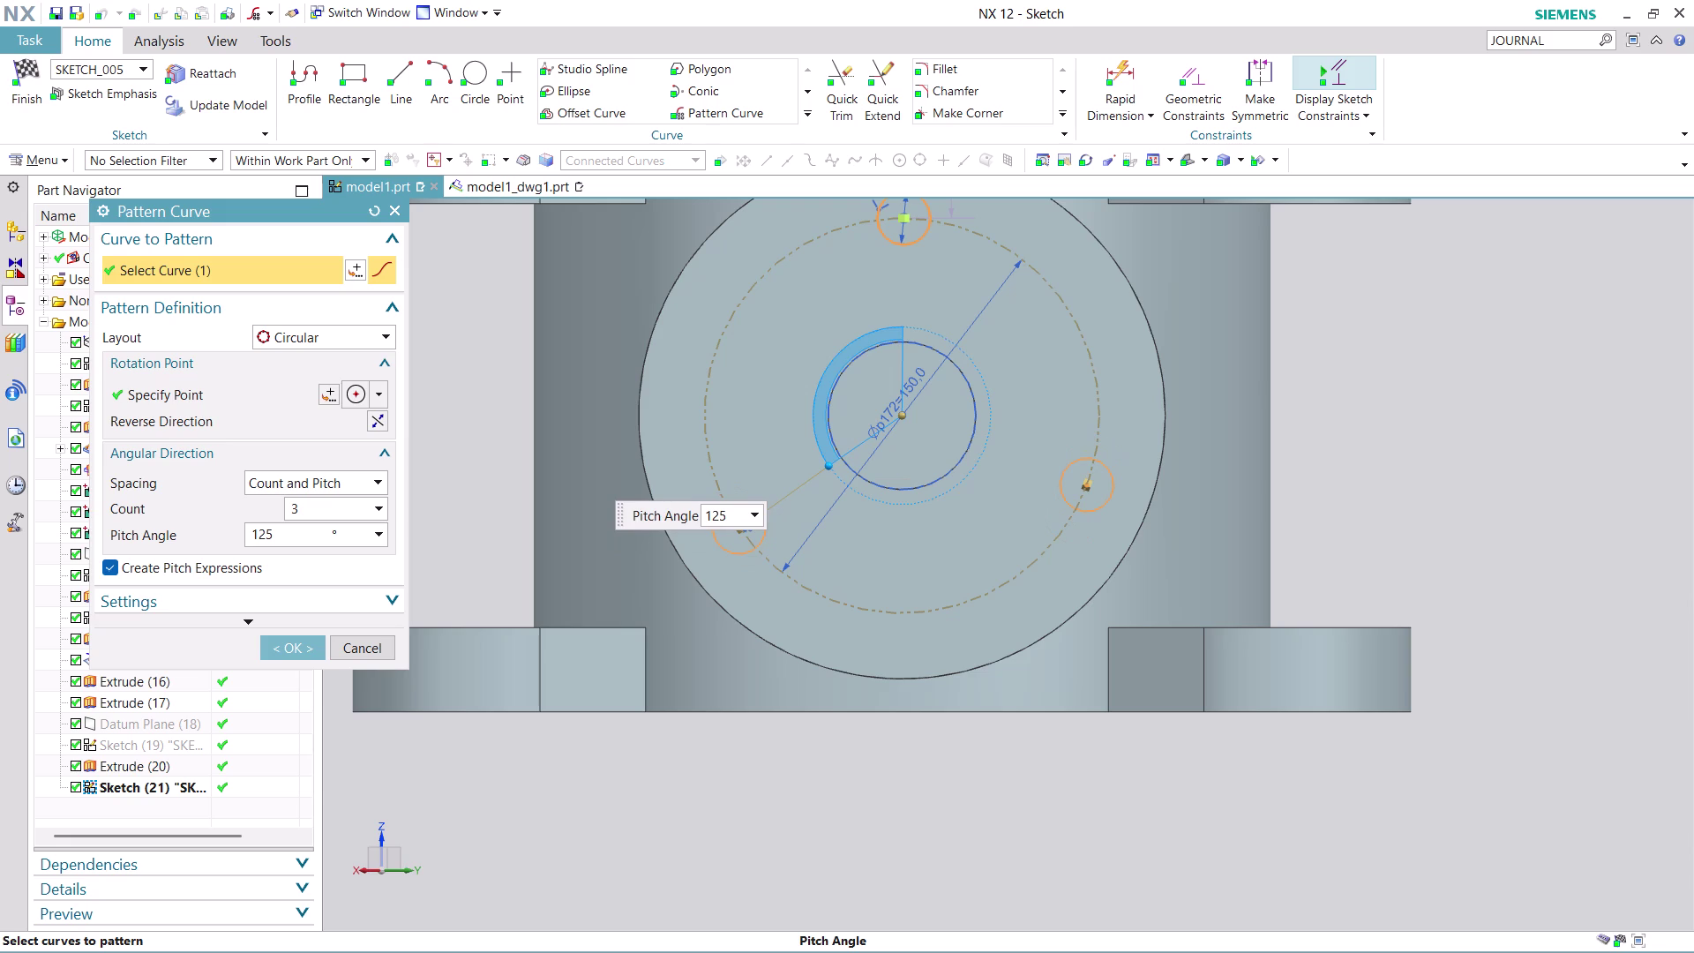
drag(819, 463, 816, 457)
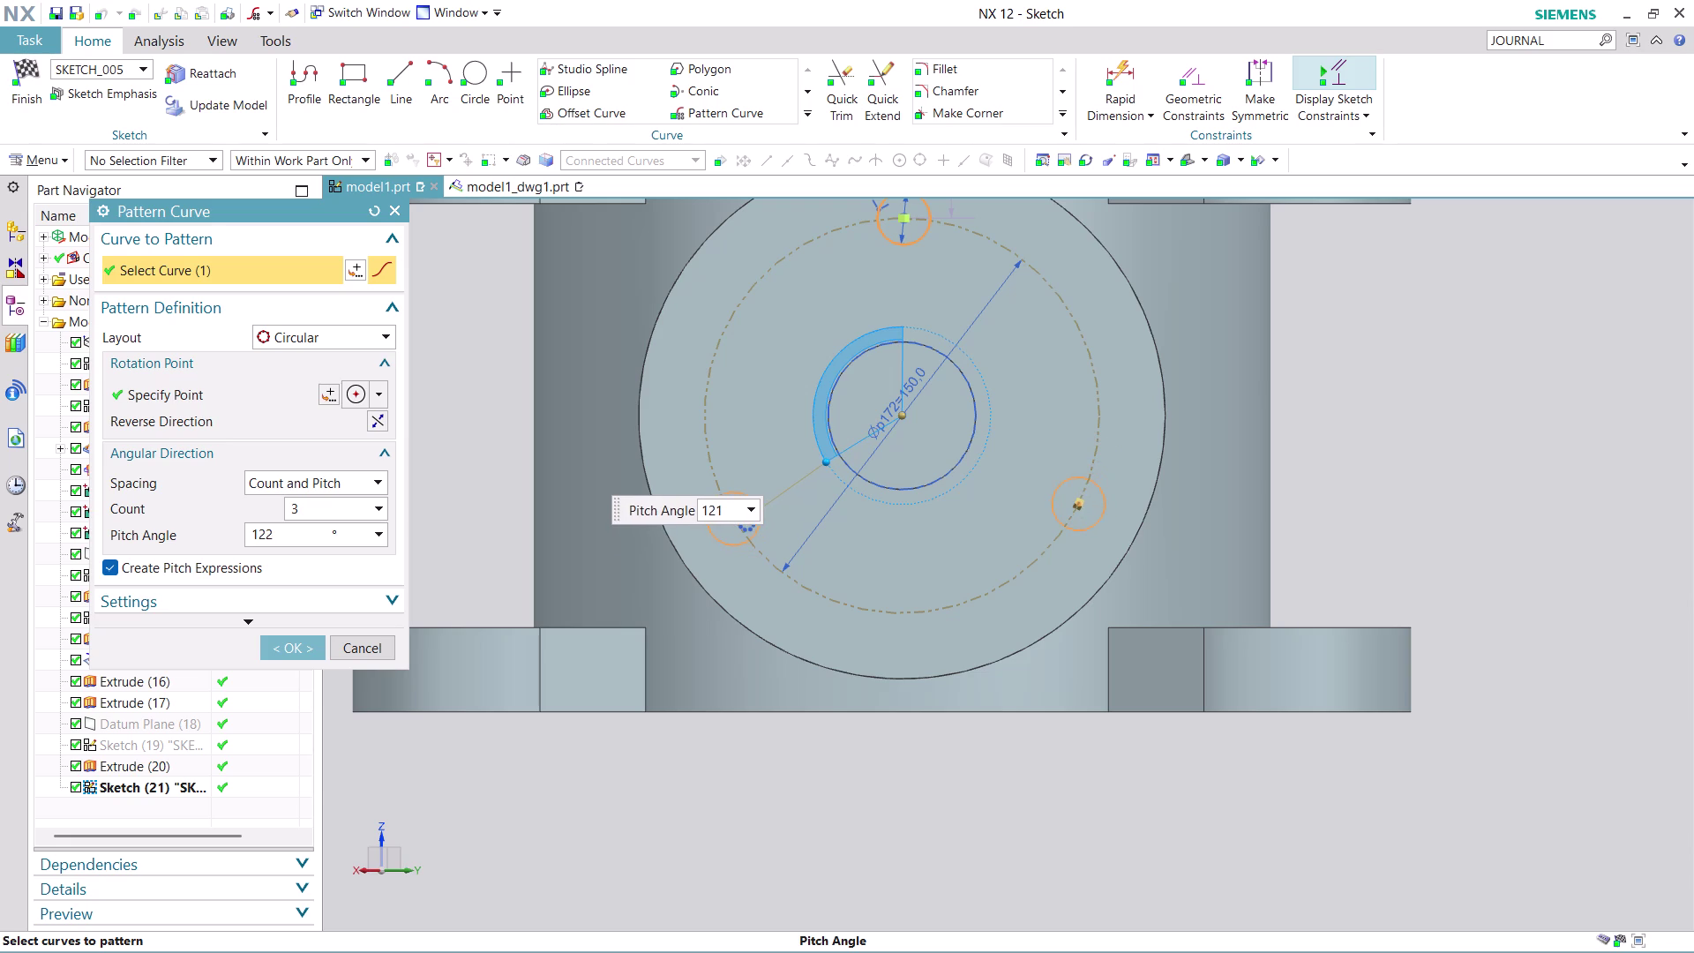
drag(816, 457, 816, 454)
click(293, 642)
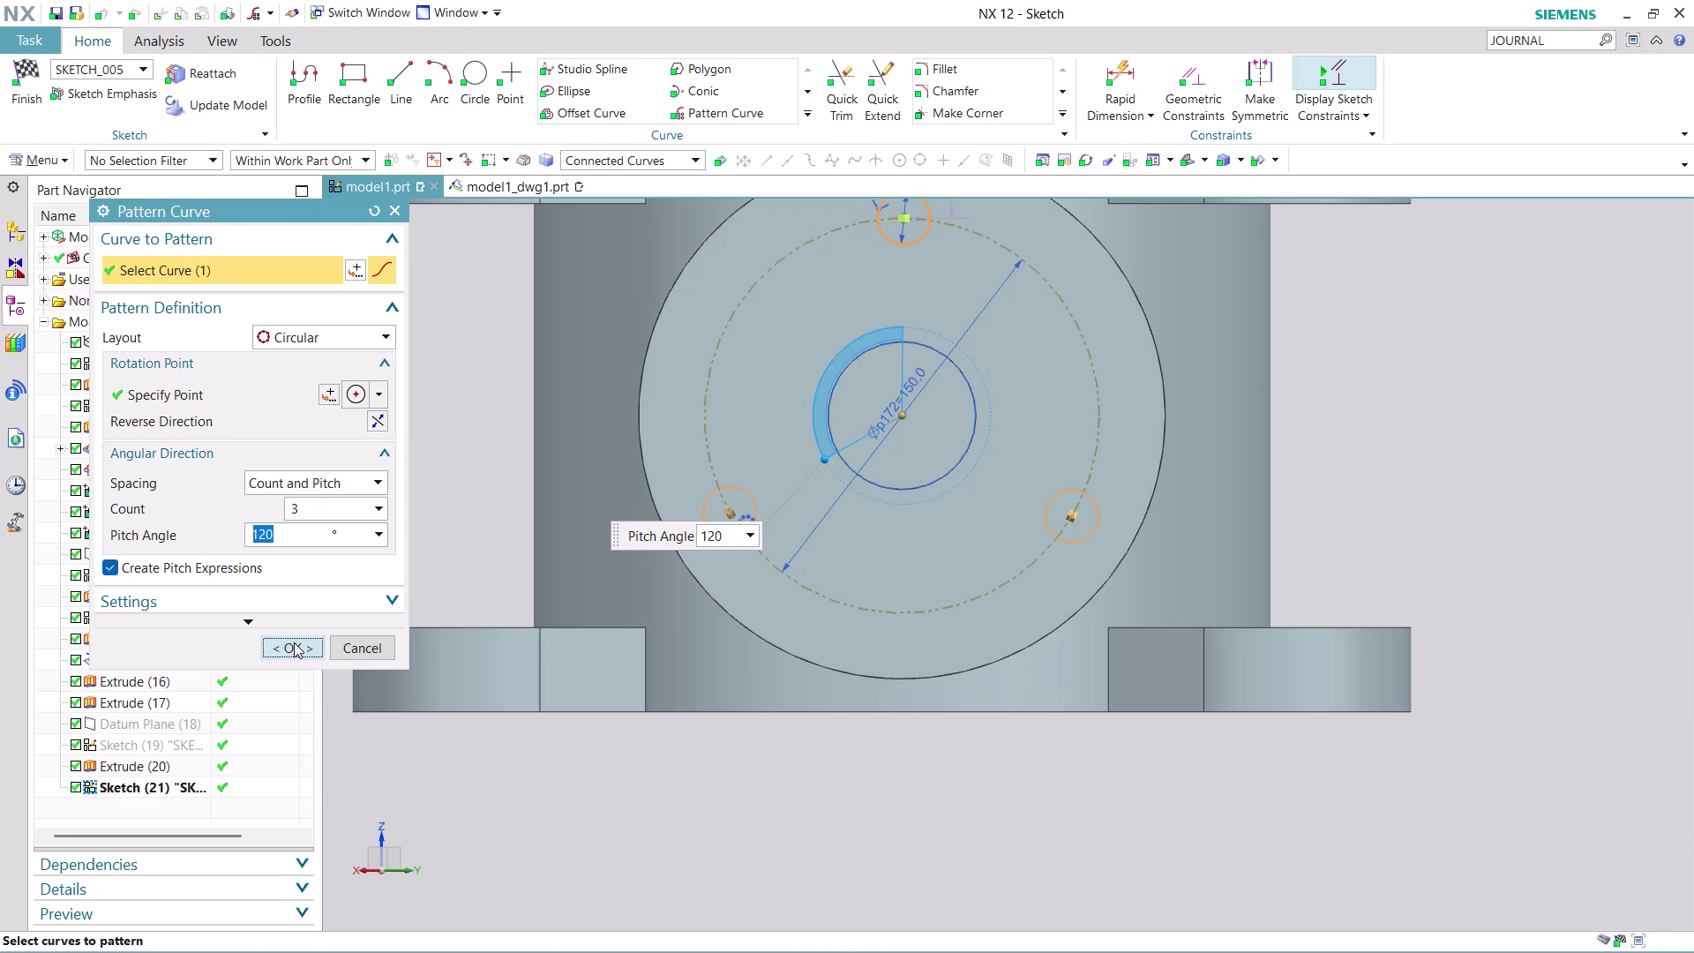
Finish the sketch and return to modeling.
scroll(up, 3)
scroll(down, 3)
scroll(up, 3)
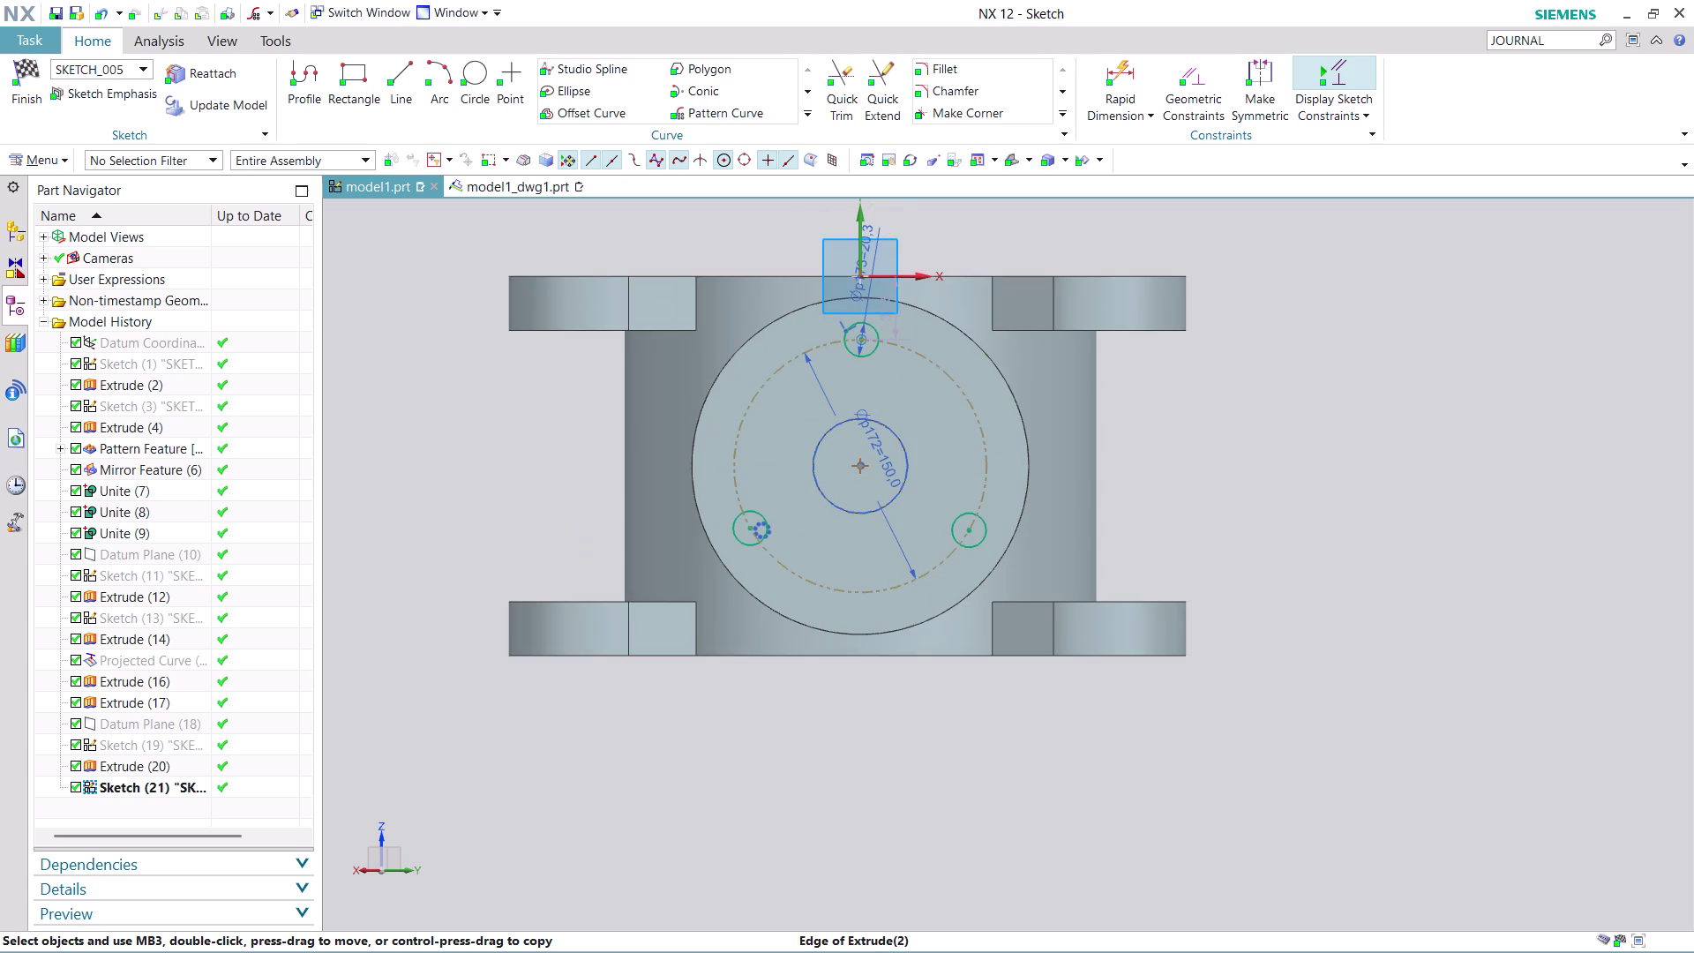
click(28, 103)
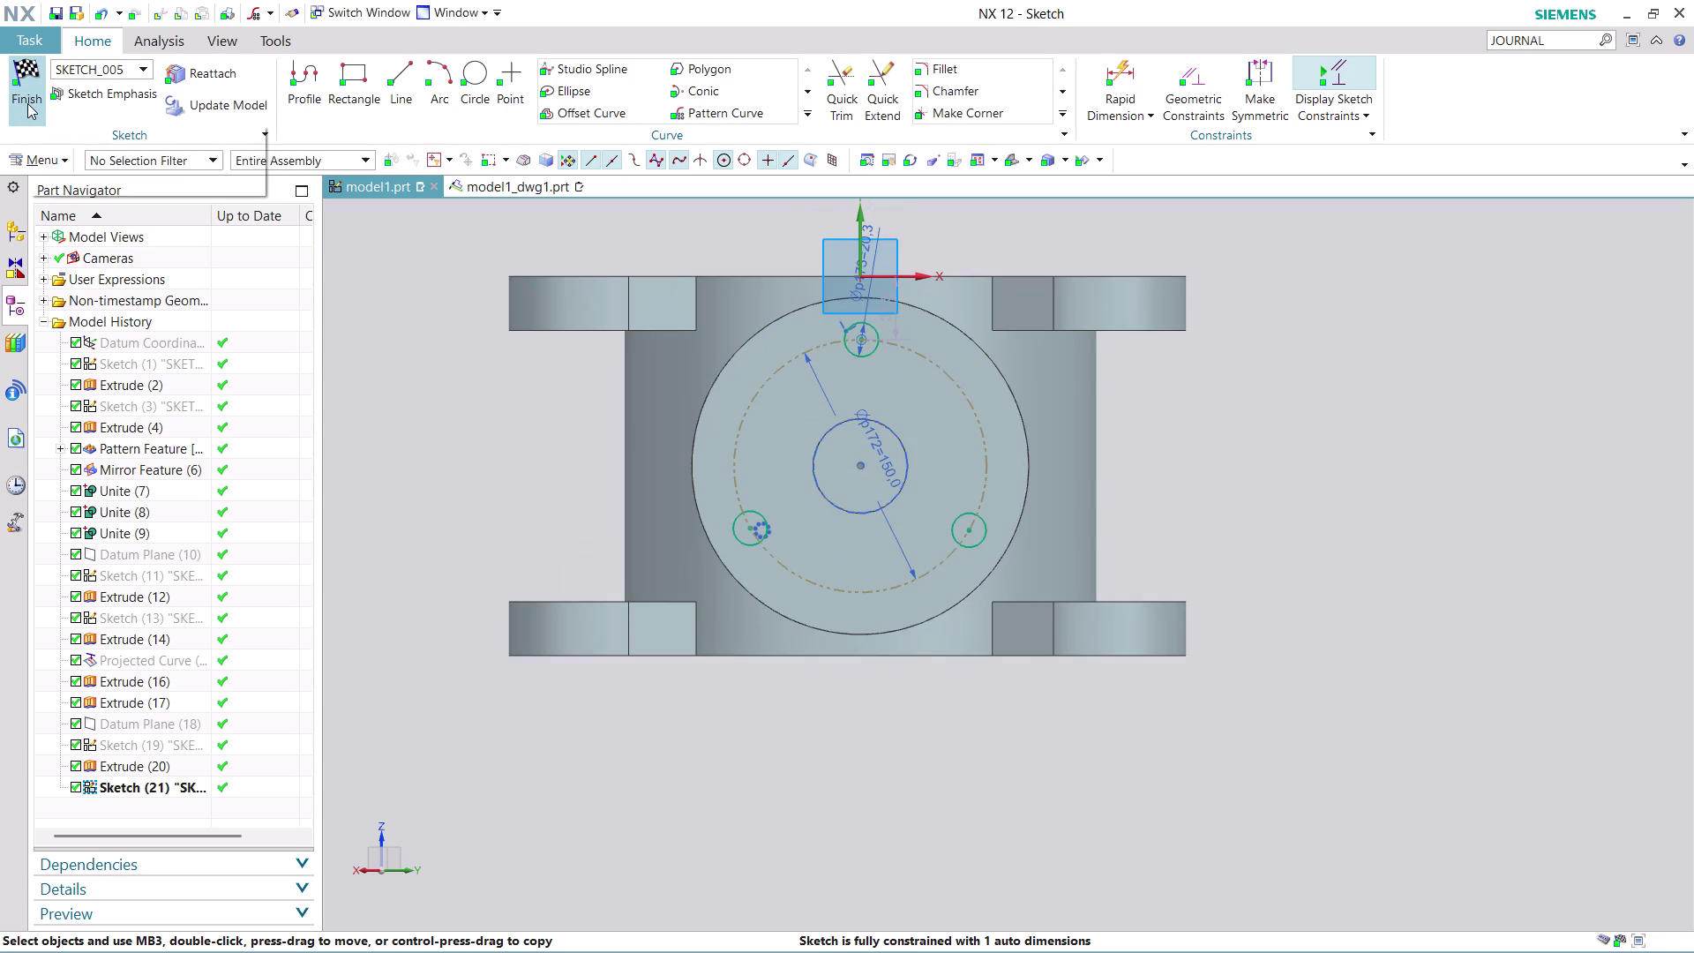
Extrude the top bolt-hole circle 15 mm, reversed into the housing, as a Subtract.
scroll(up, 3)
middle_drag(1162, 335, 1149, 345)
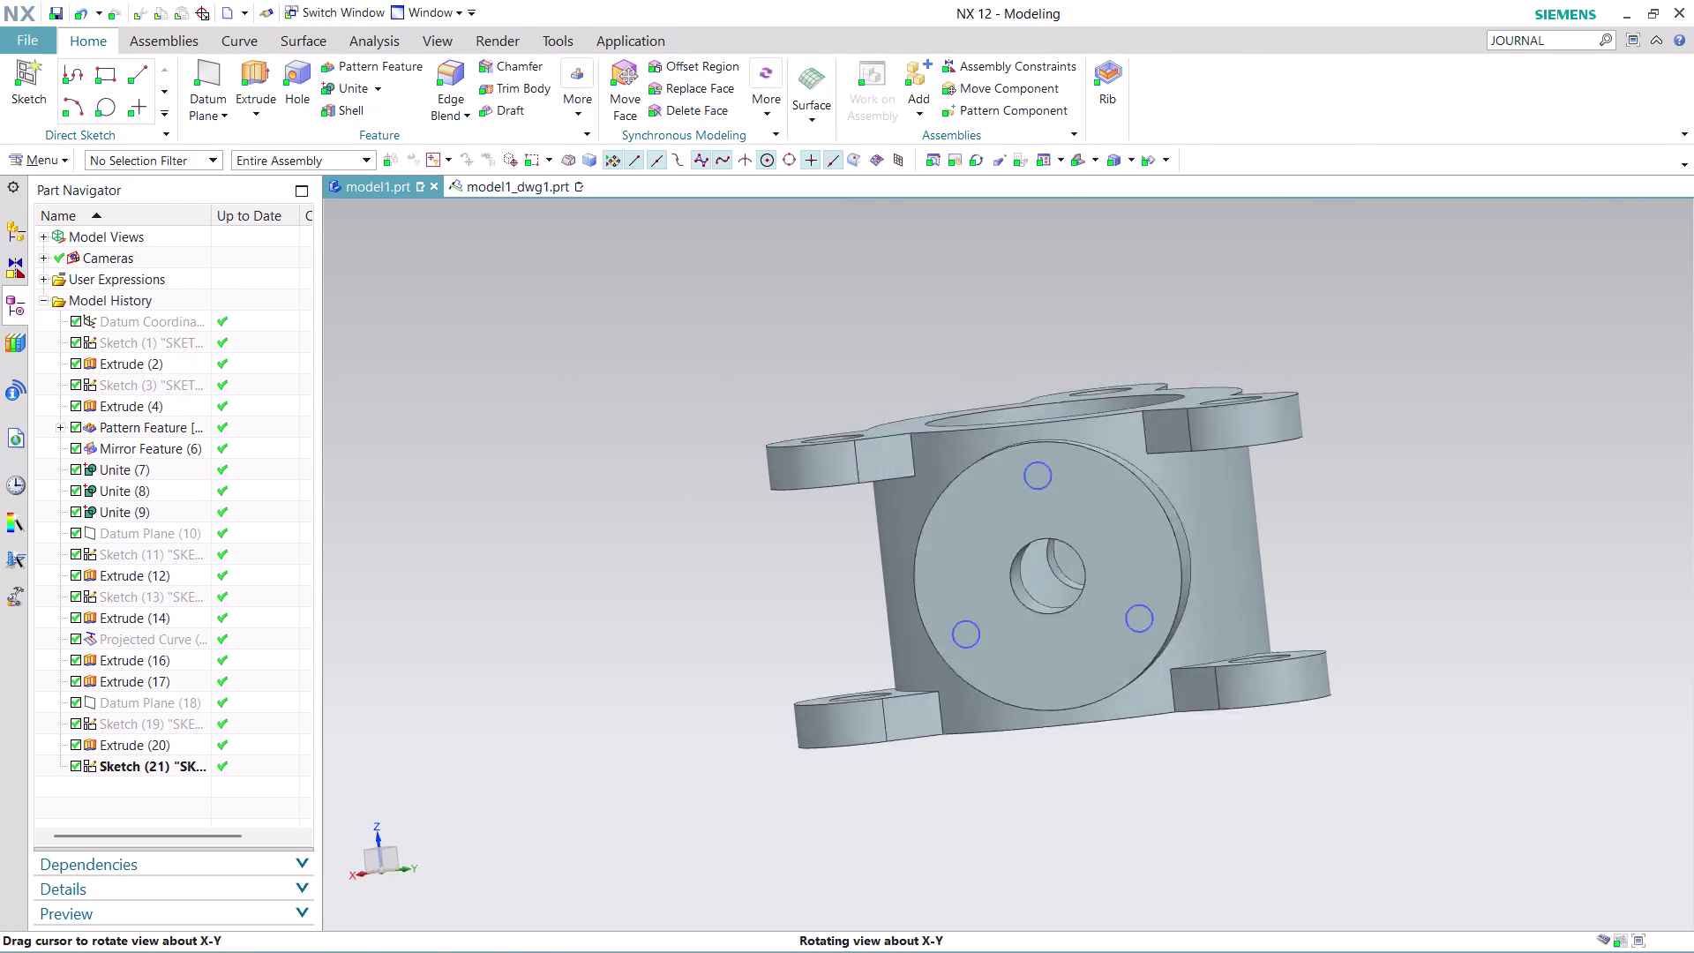
middle_drag(1149, 346, 1129, 366)
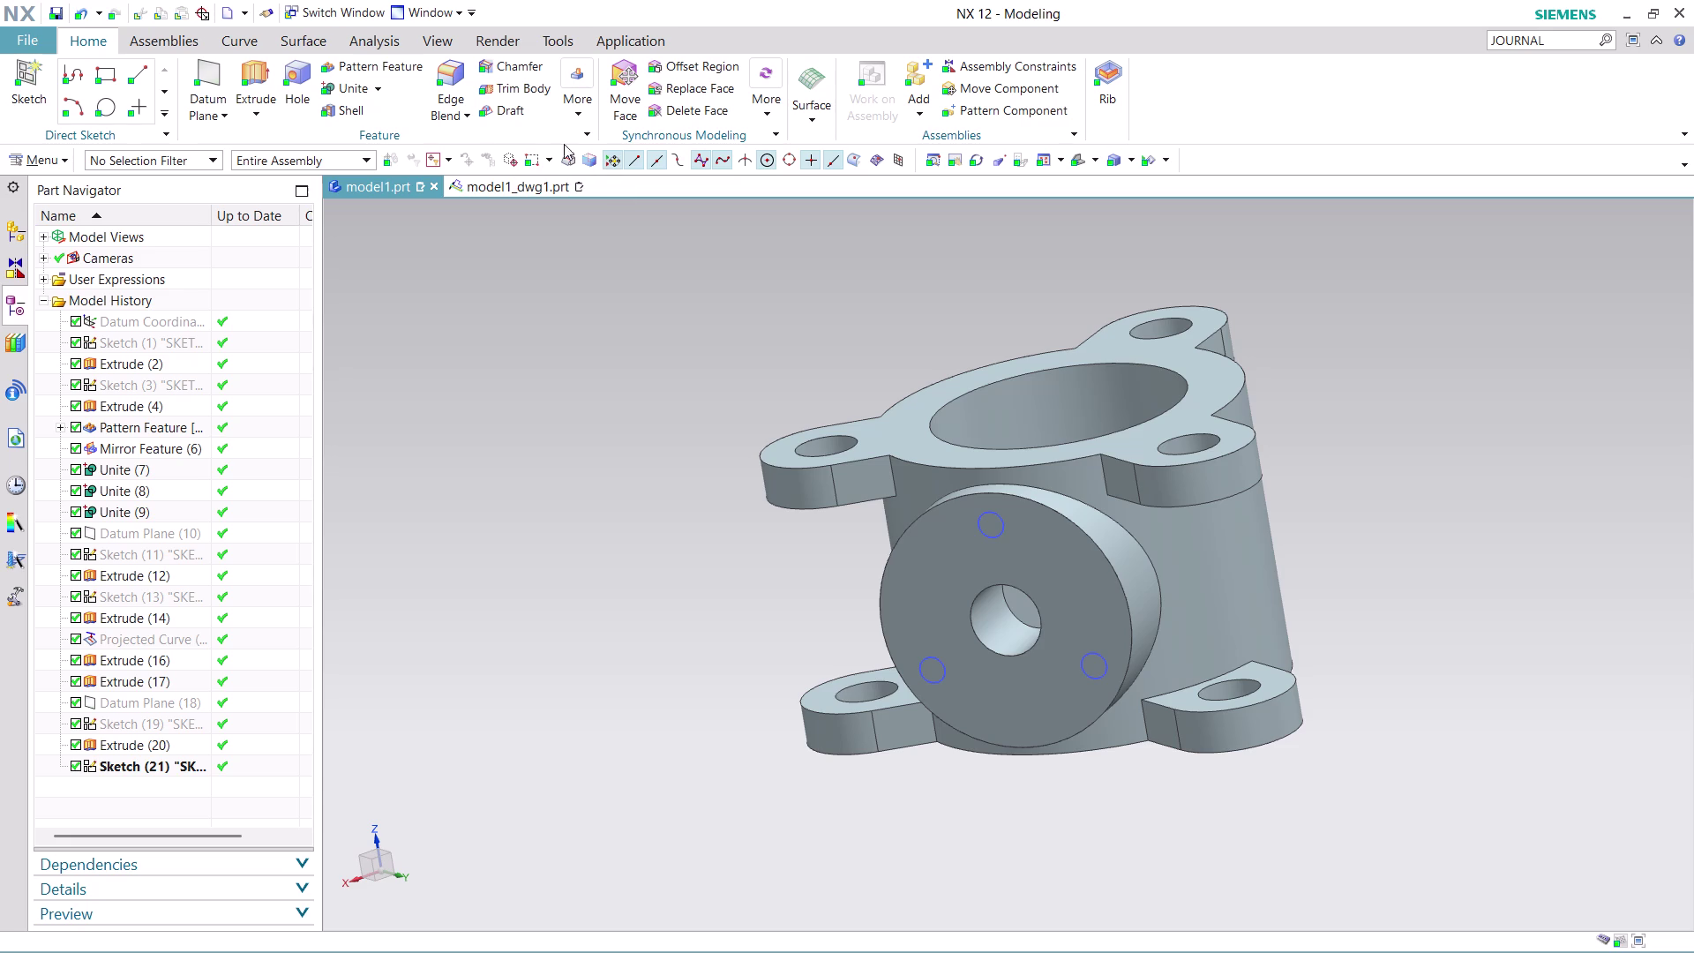
click(239, 68)
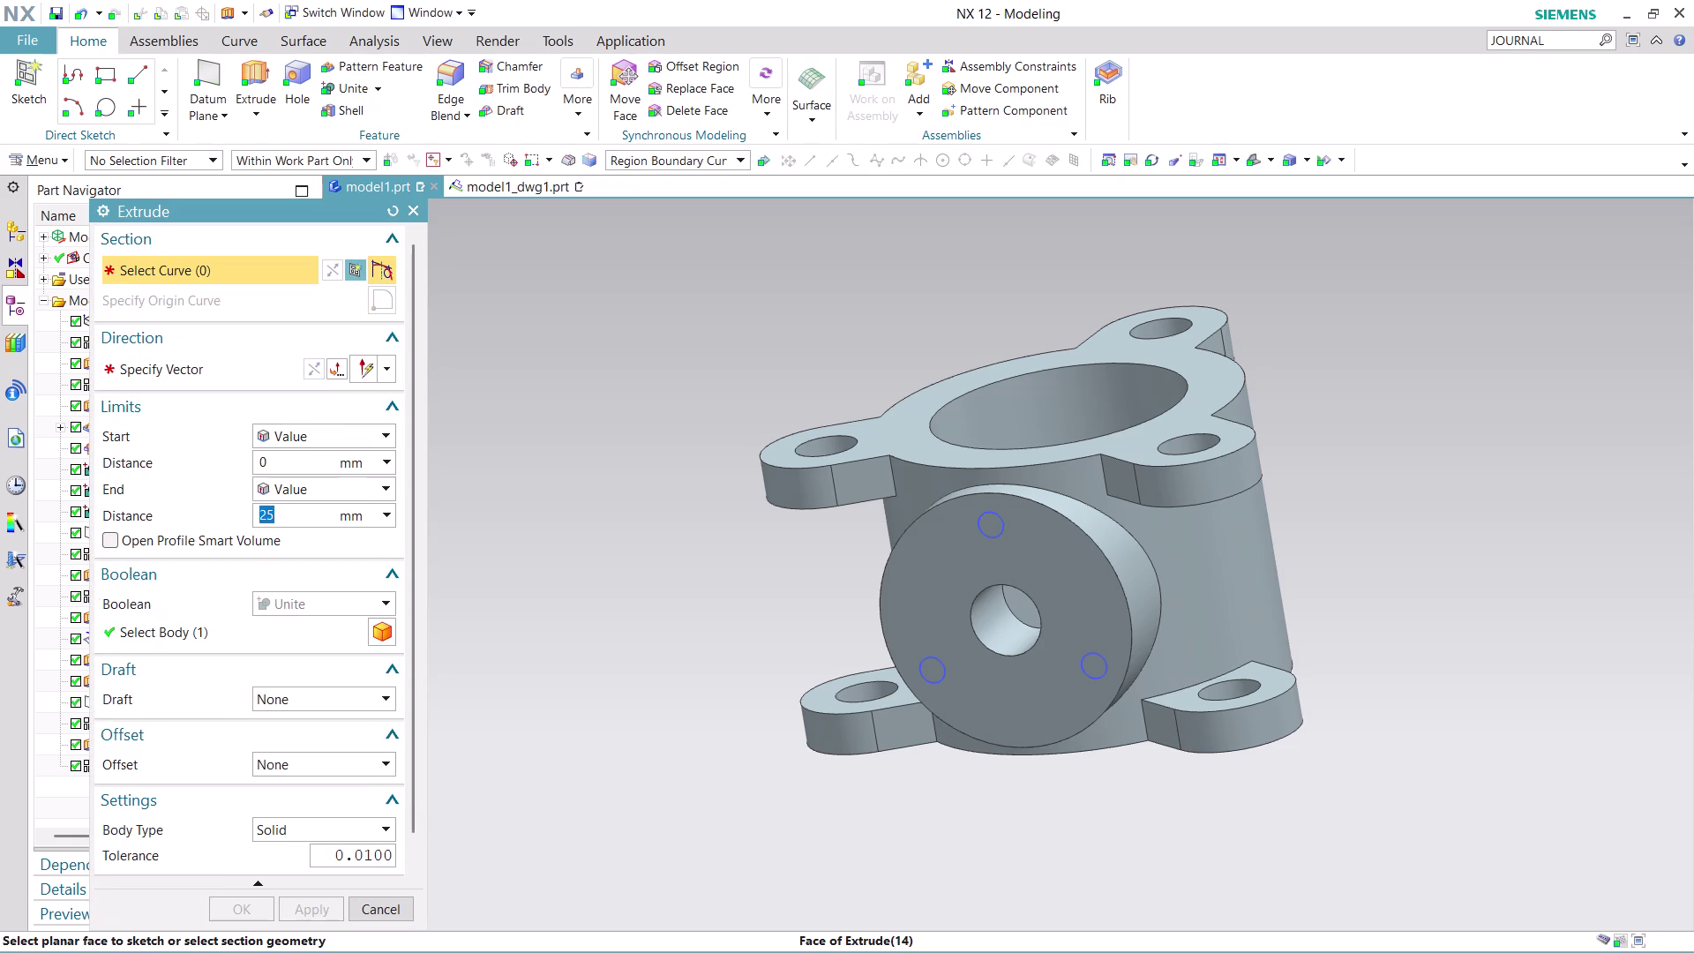
click(991, 527)
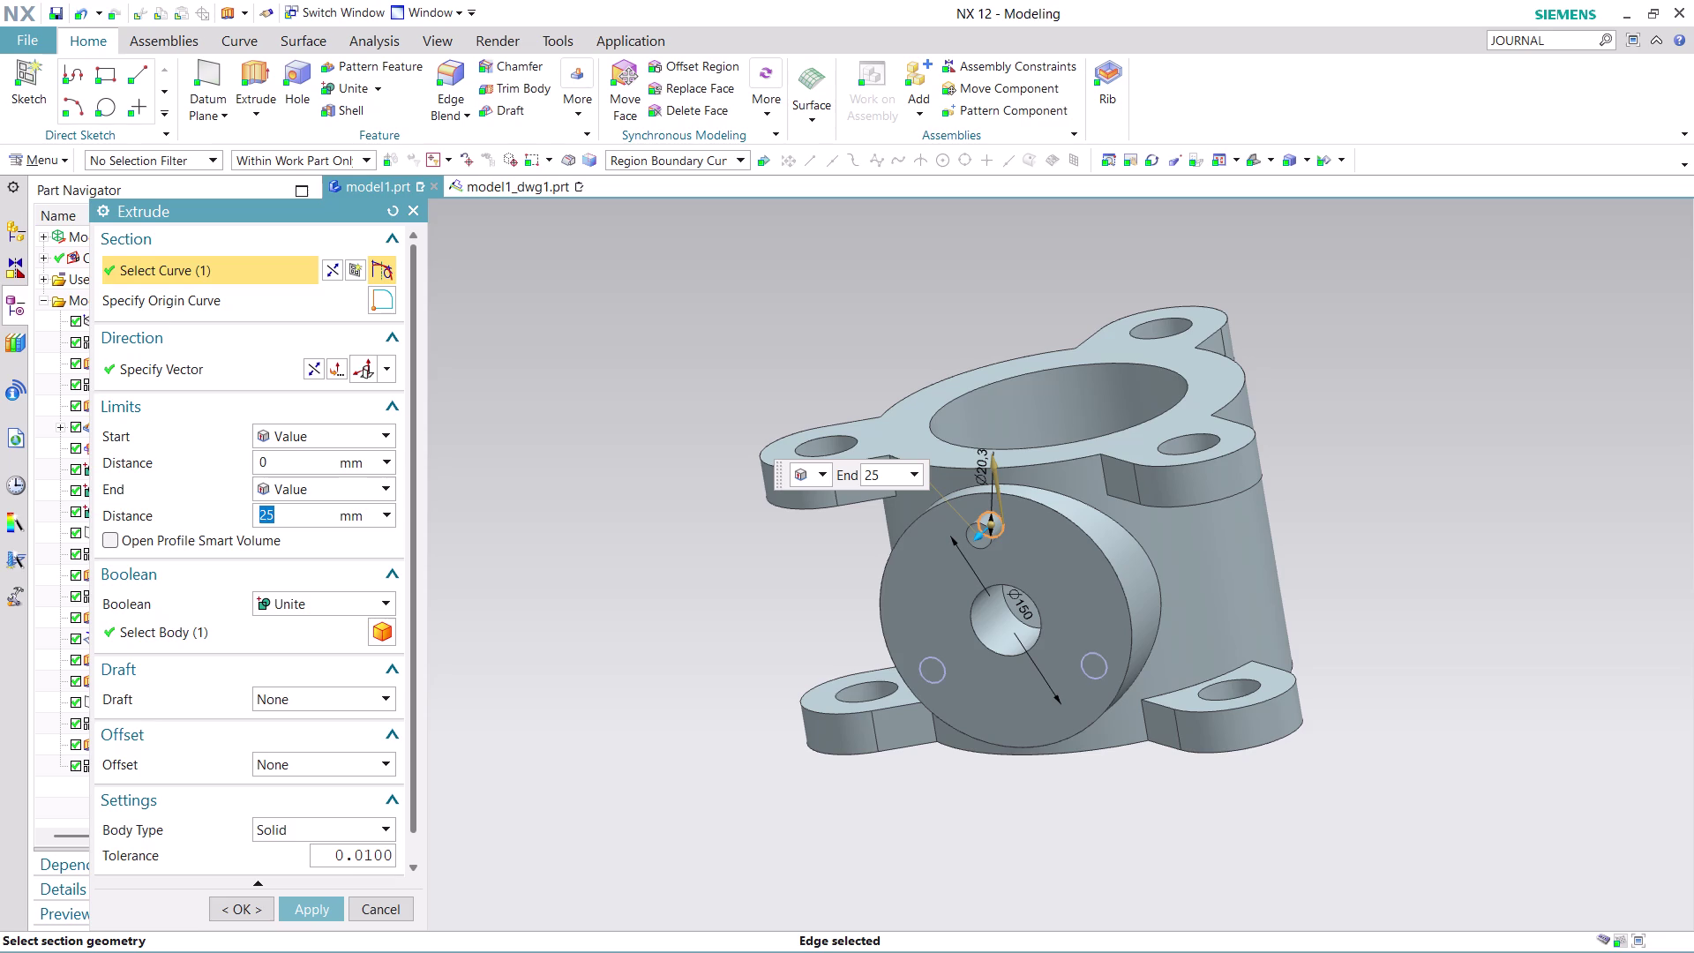
text(15)
click(315, 370)
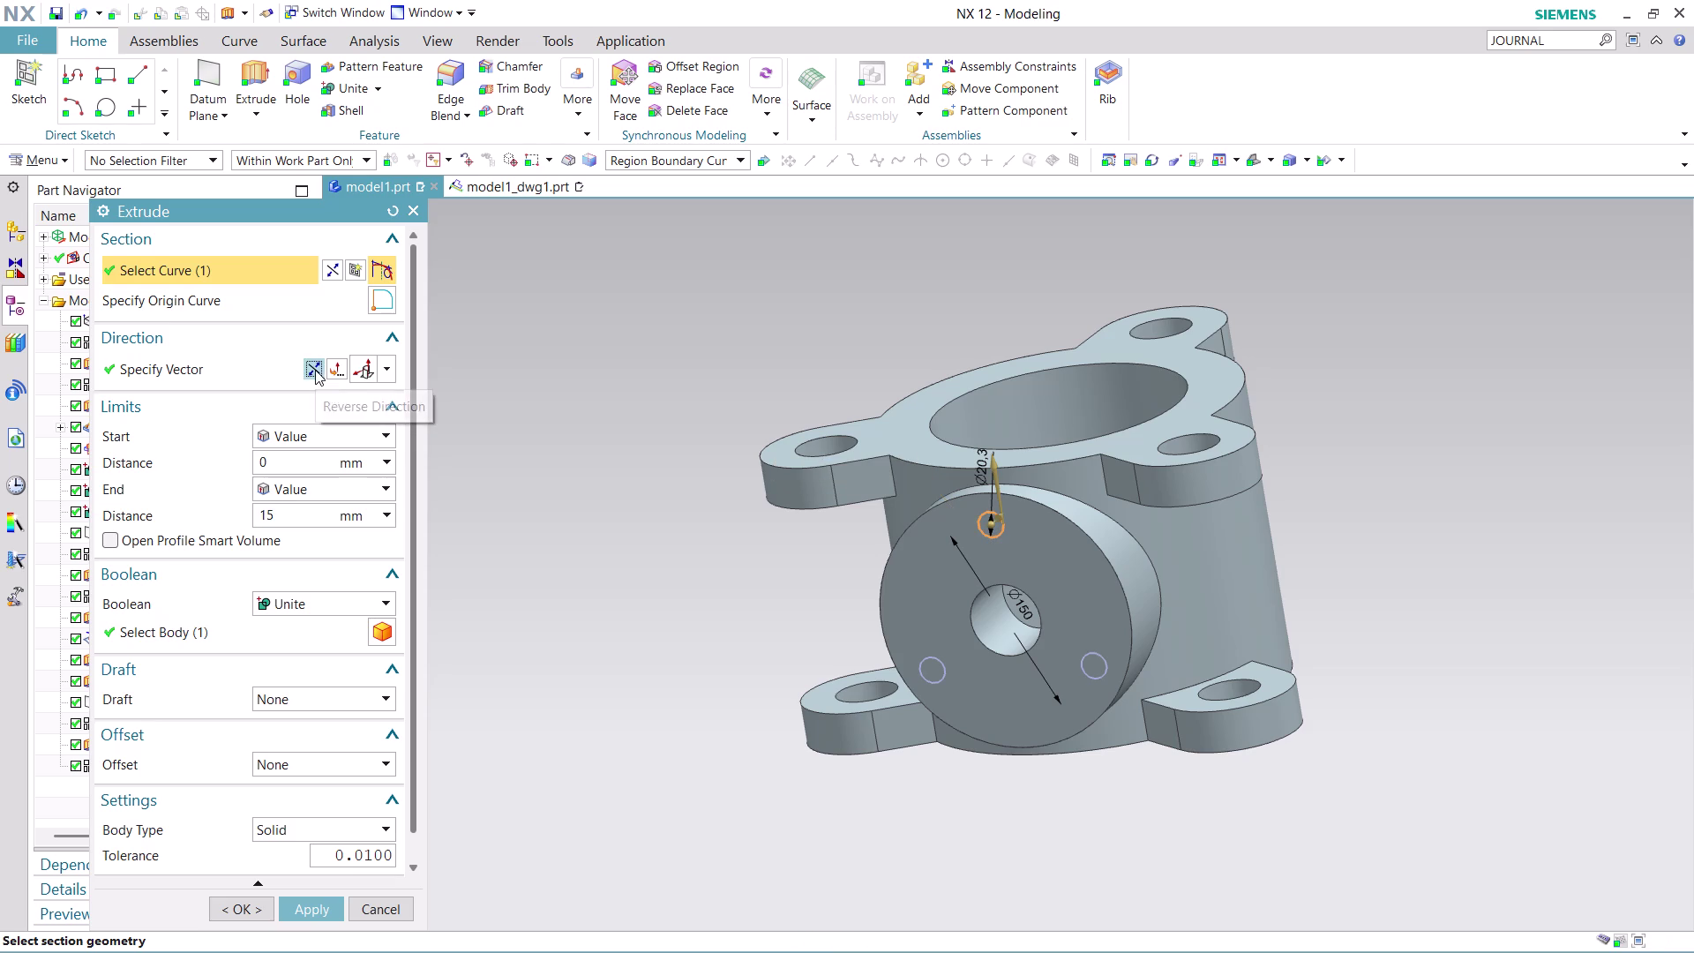
click(390, 606)
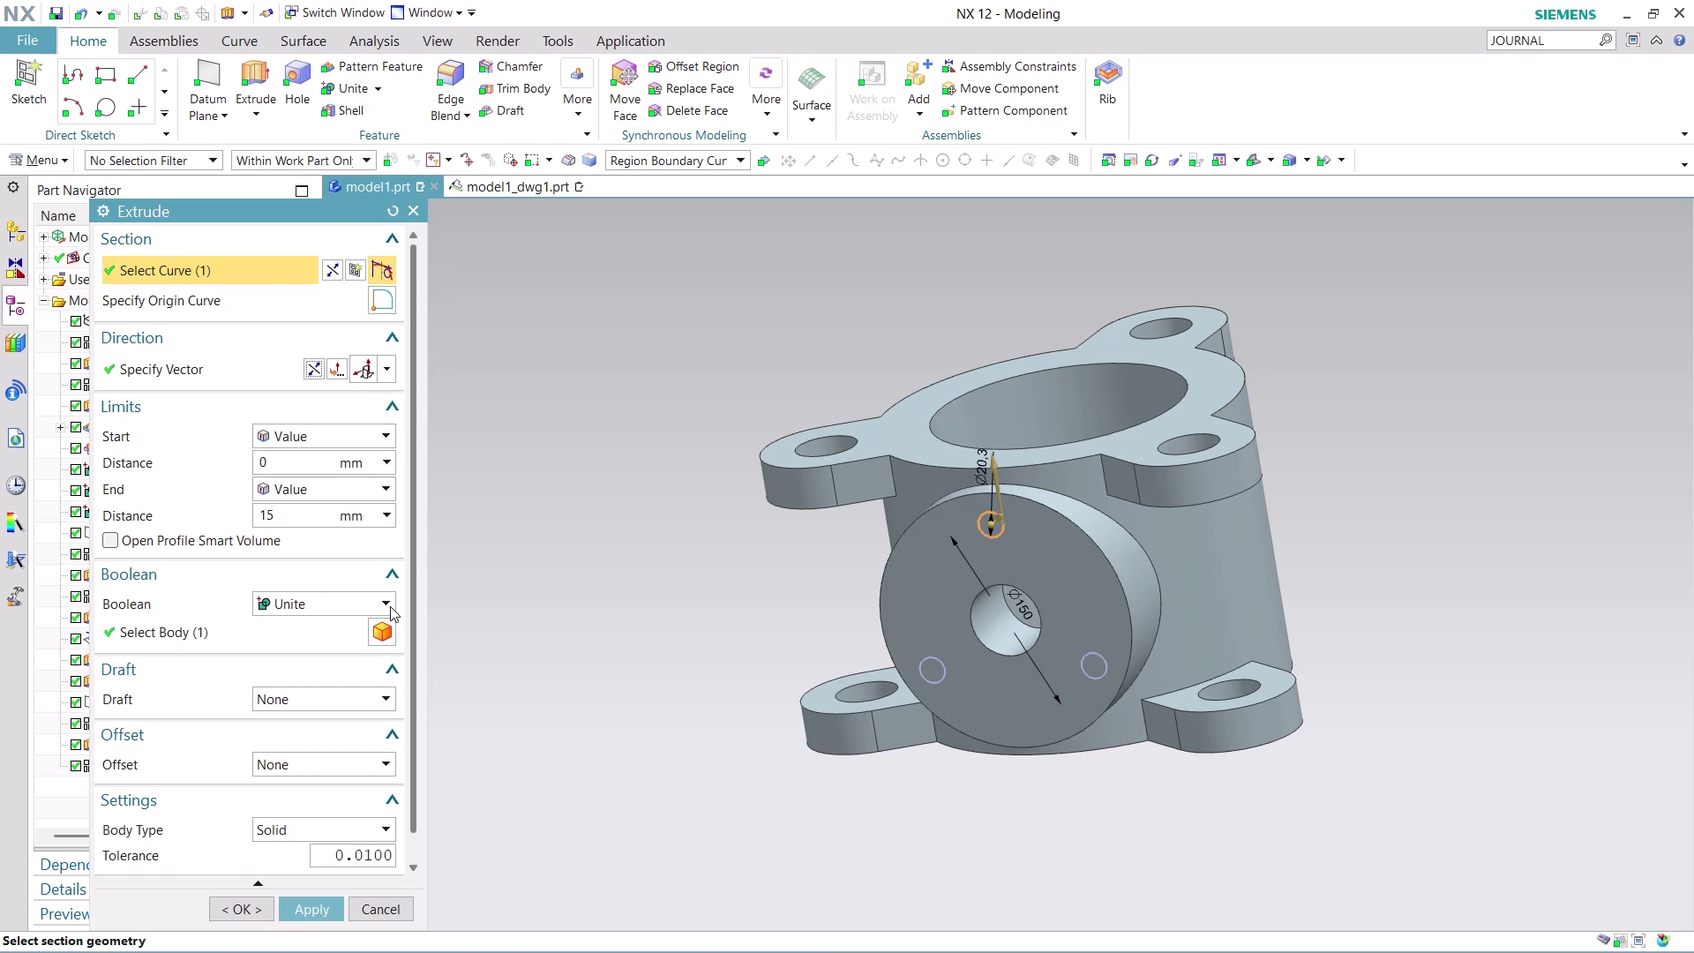
click(365, 663)
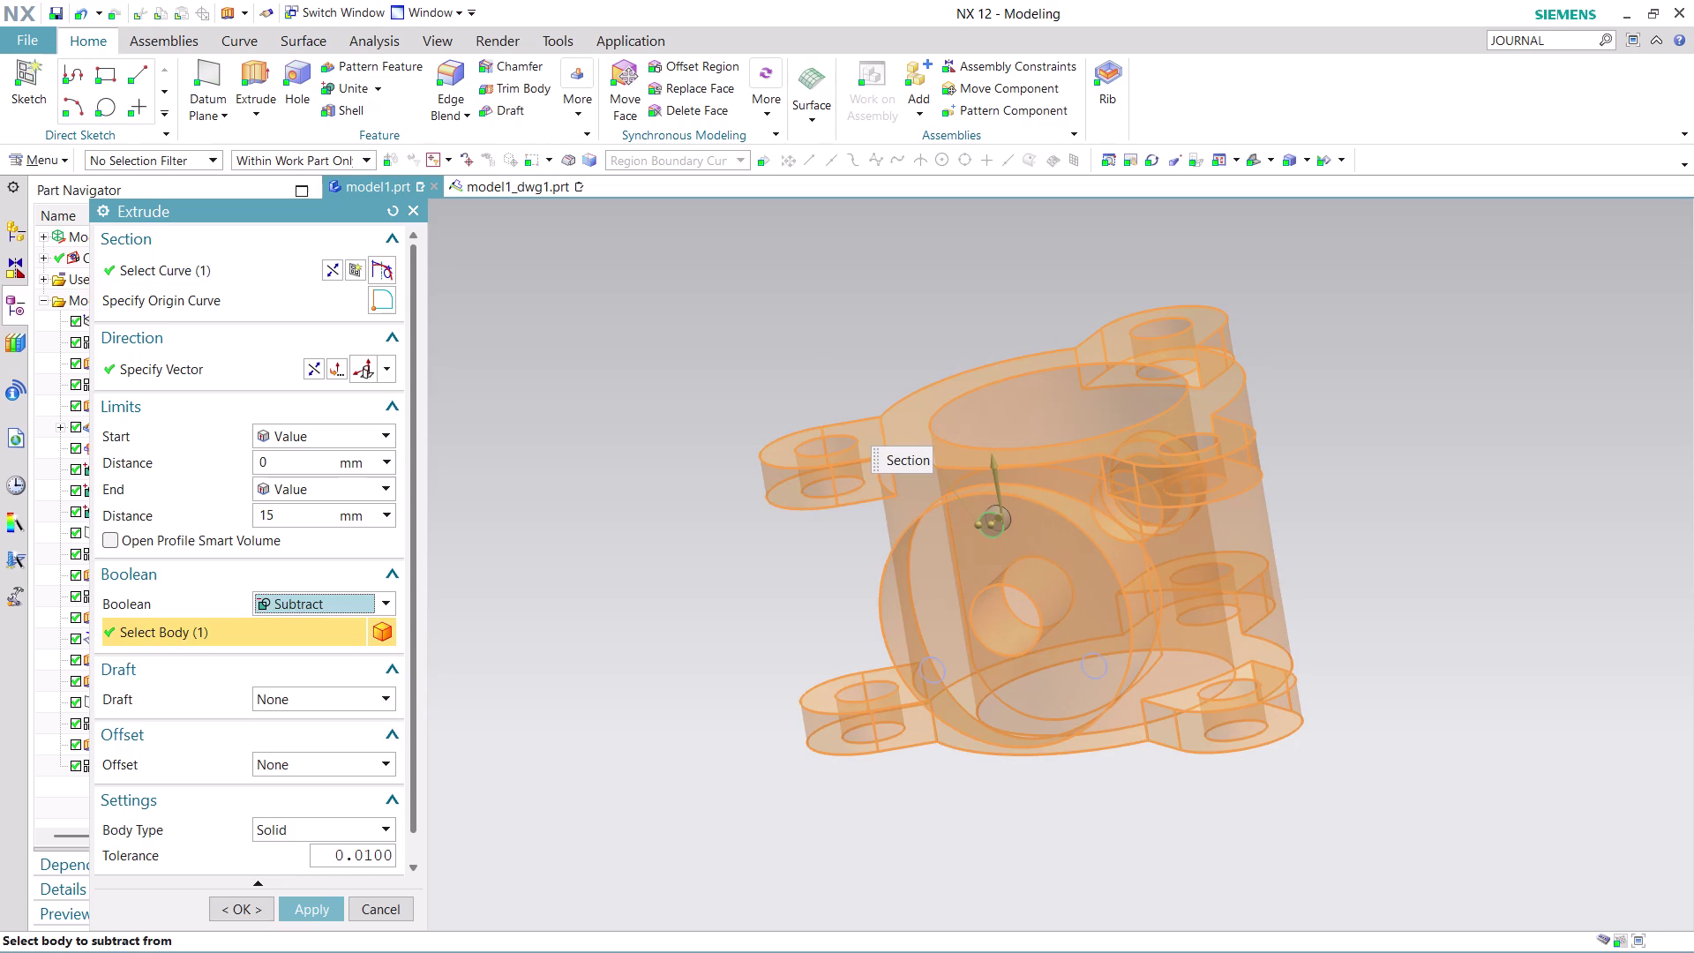
Add the lower-left and lower-right circles to the profile and apply the three-hole cut.
scroll(up, 3)
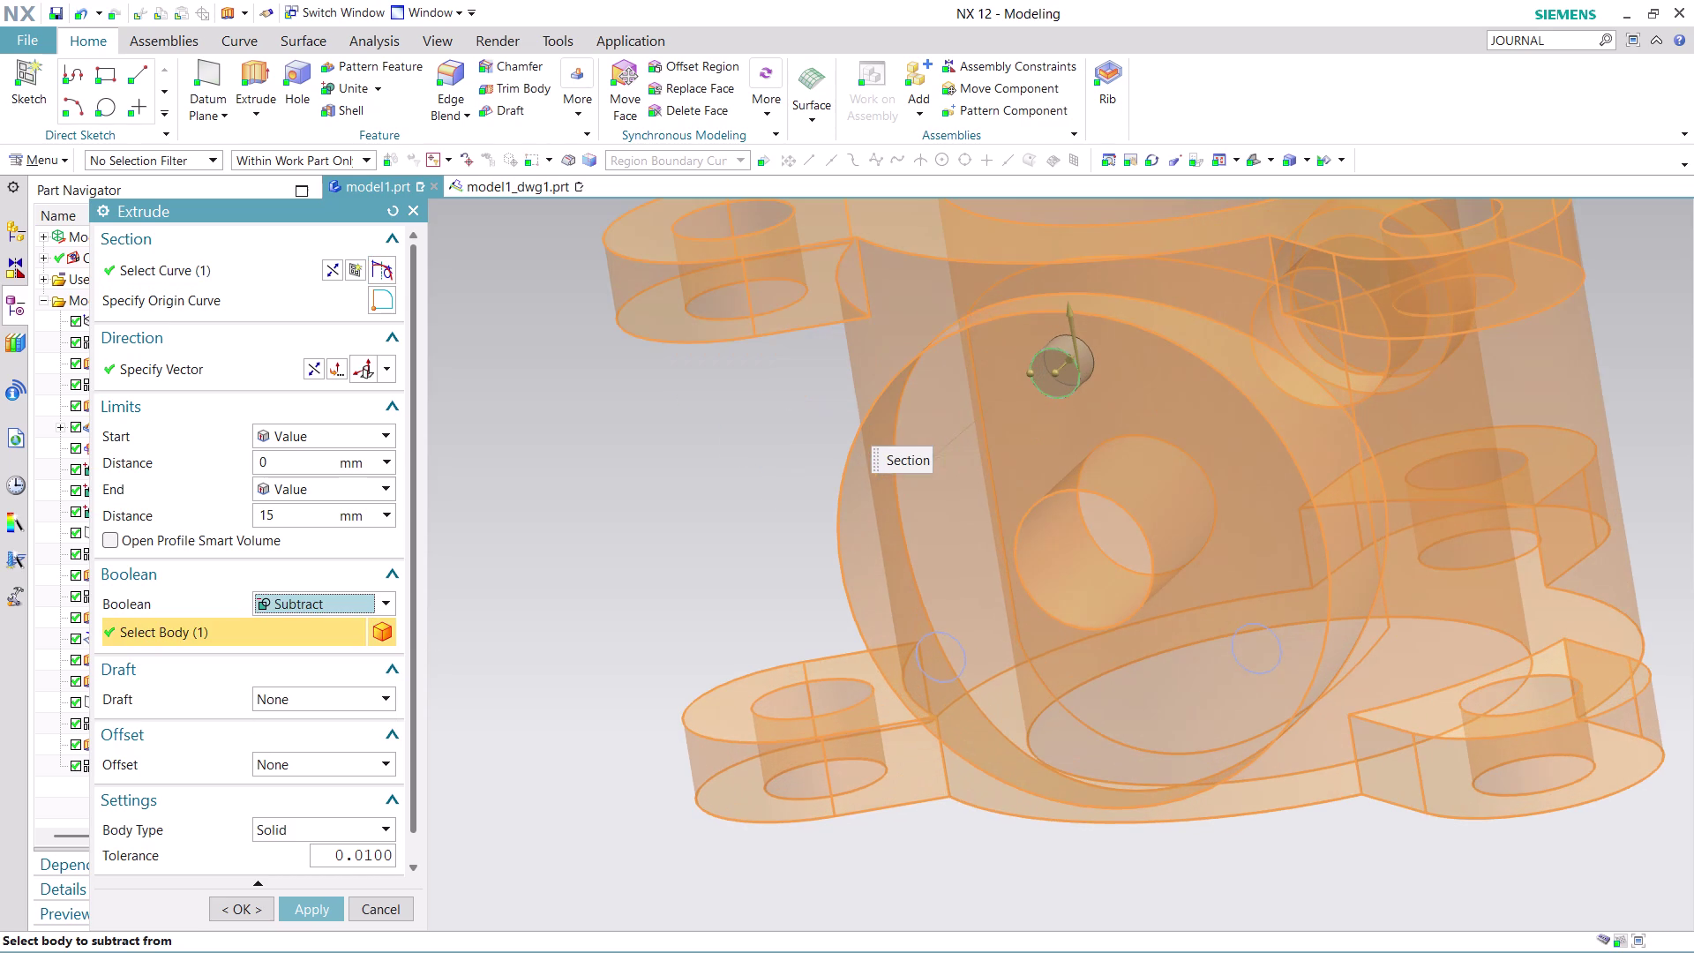
click(195, 274)
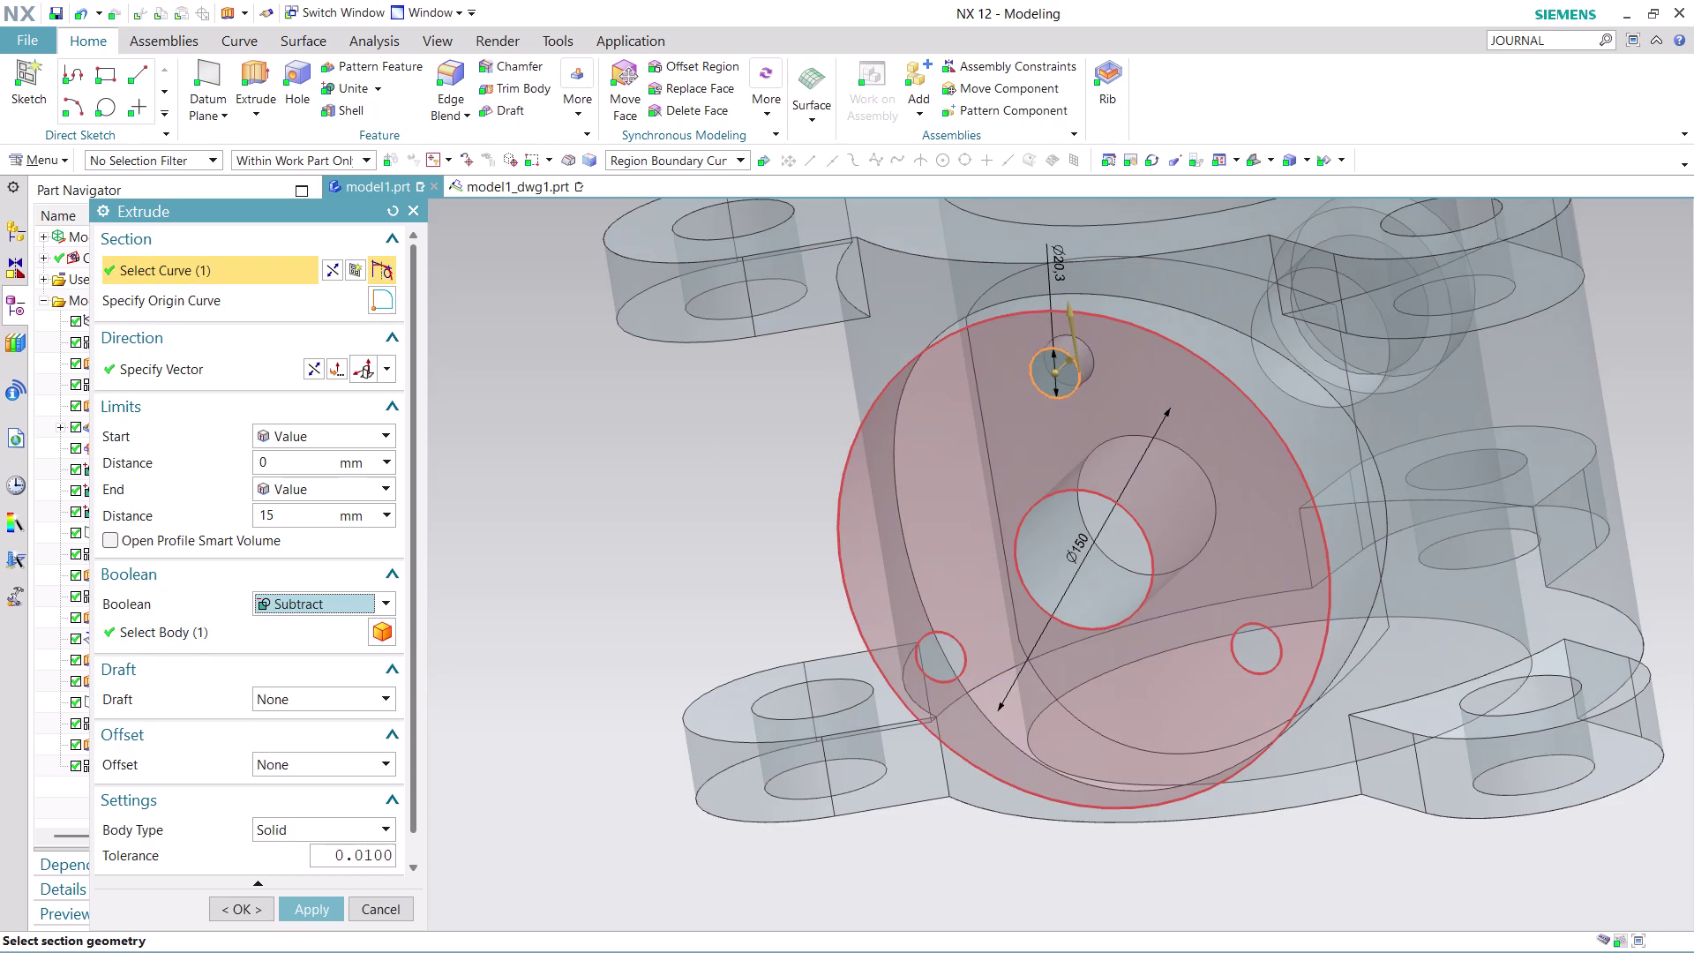
click(943, 660)
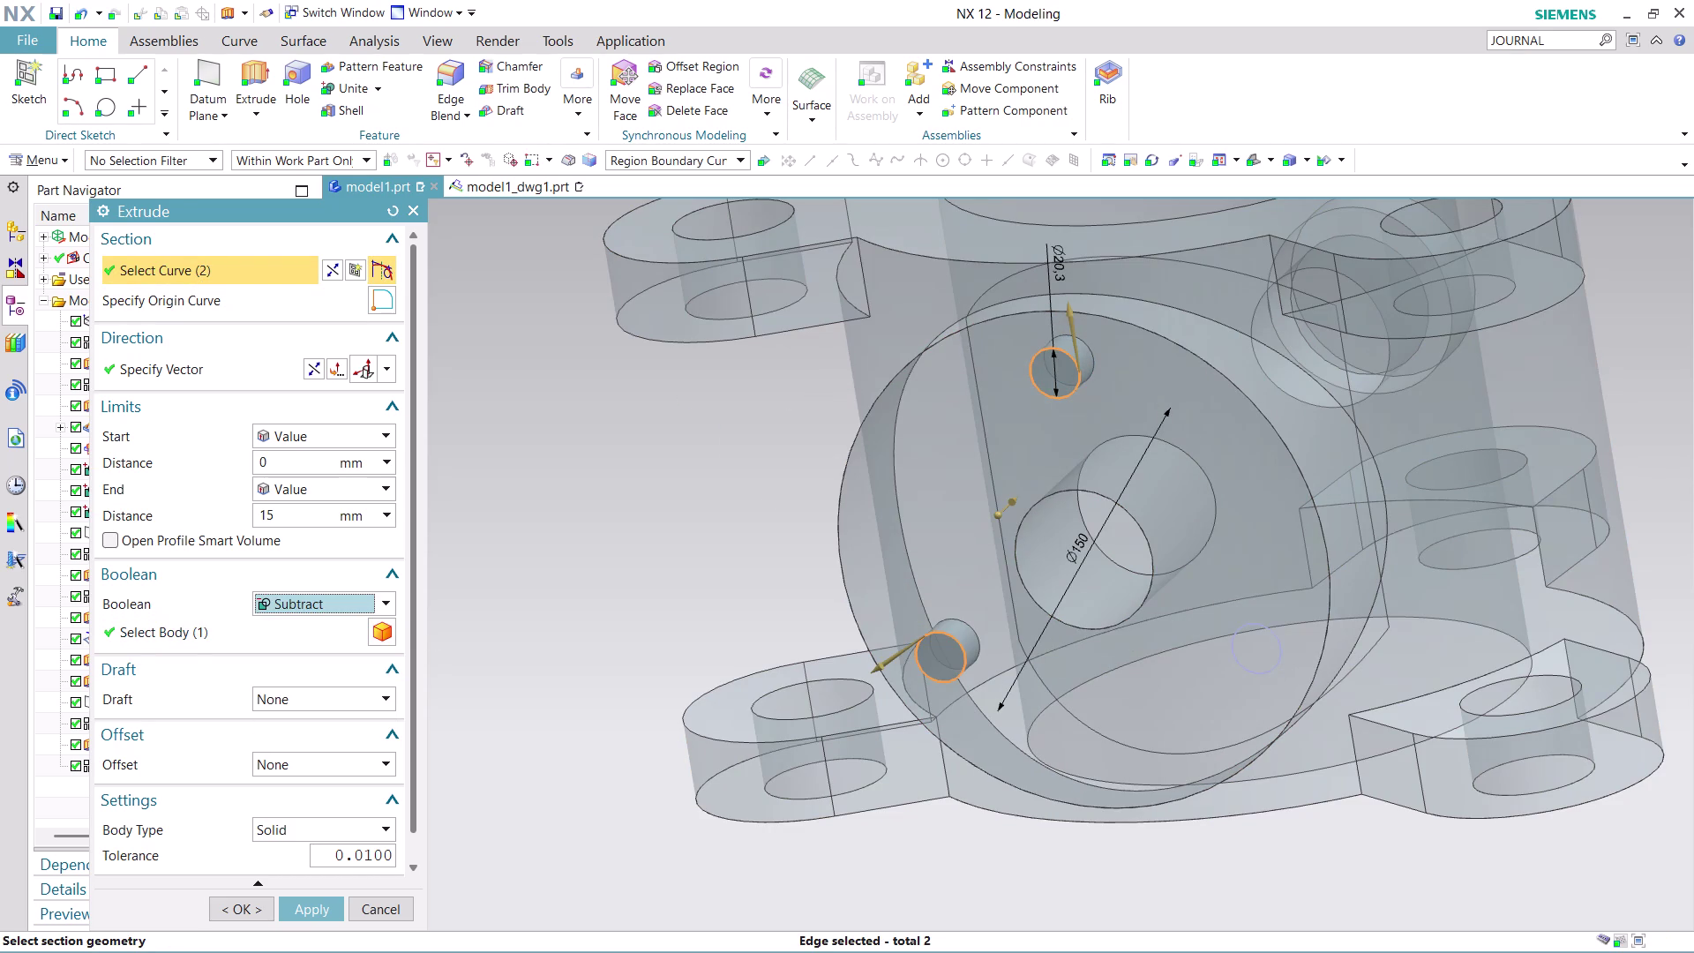
click(1257, 651)
middle_drag(1357, 829, 1300, 834)
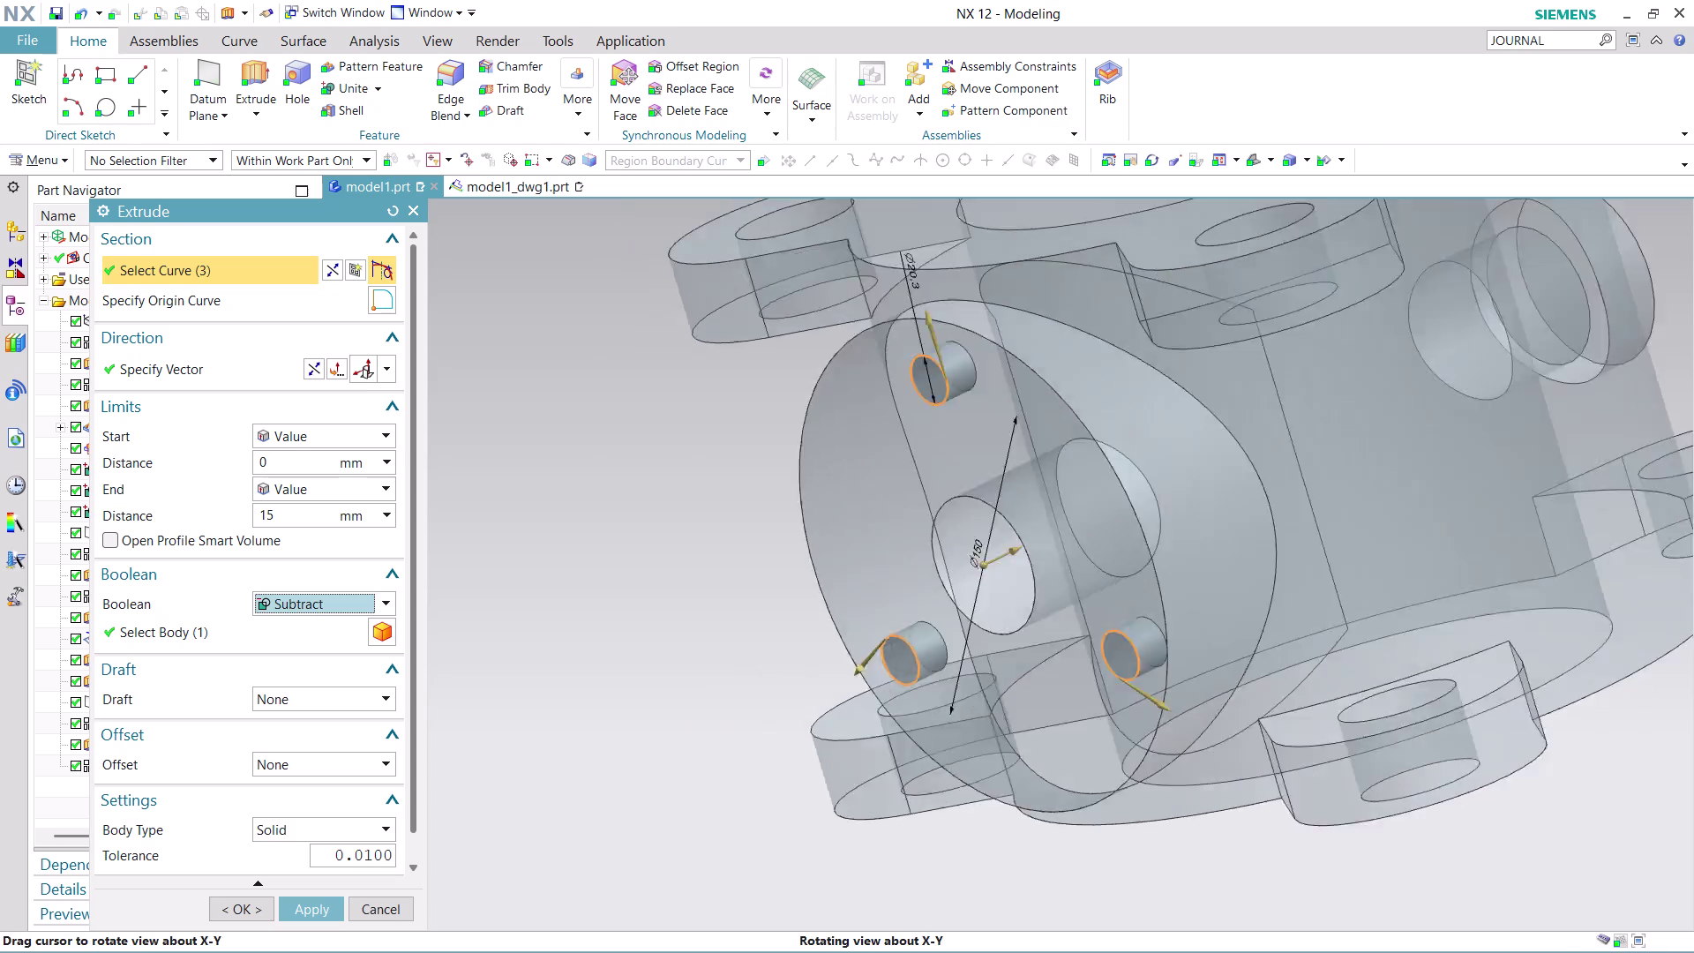
middle_drag(1300, 834, 1276, 828)
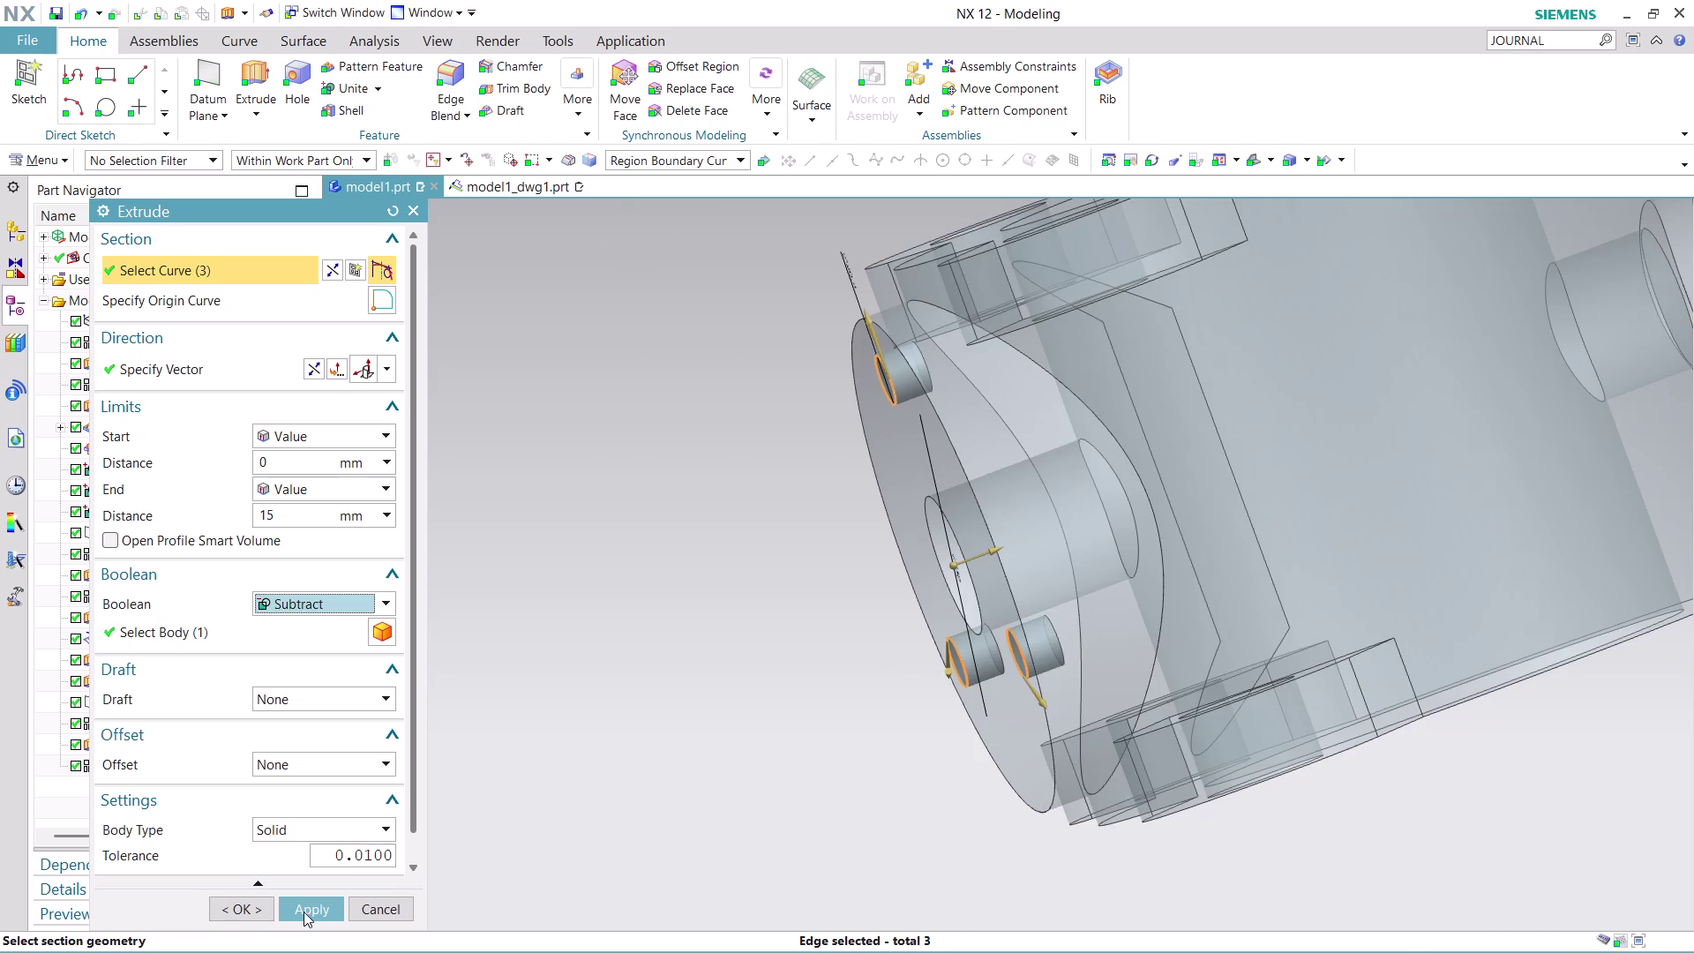
click(299, 915)
click(384, 910)
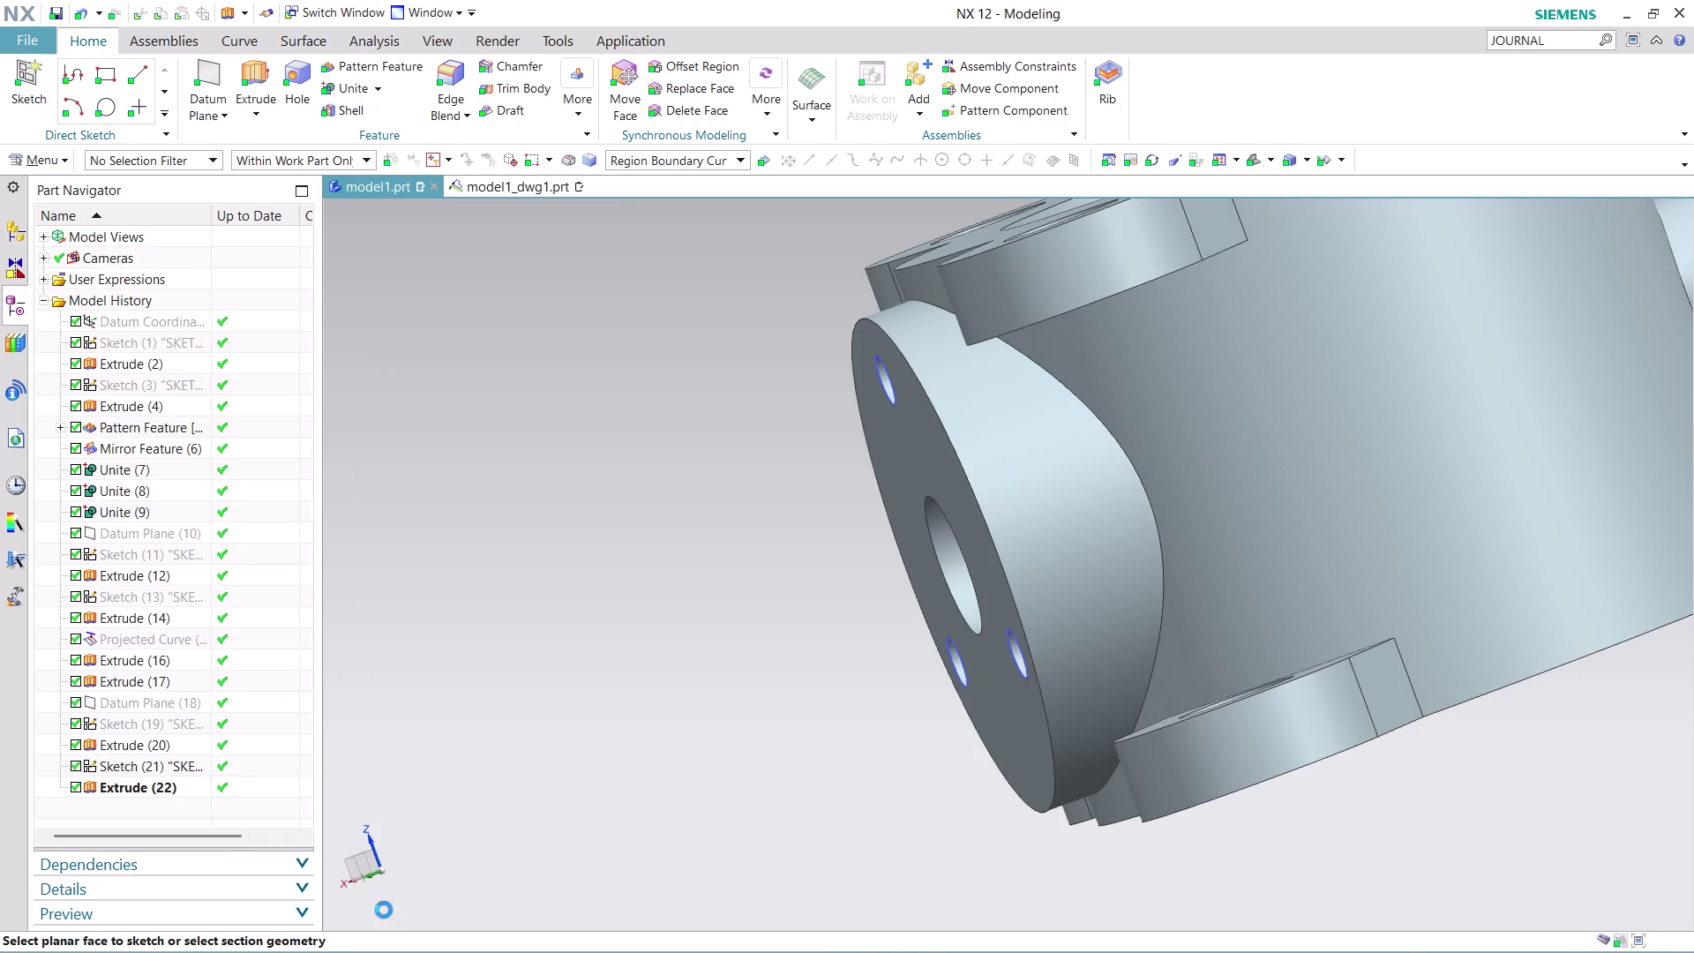
Orbit the housing and dismiss the sketch feature's right-click menu without editing.
scroll(down, 3)
middle_drag(1263, 546, 1352, 492)
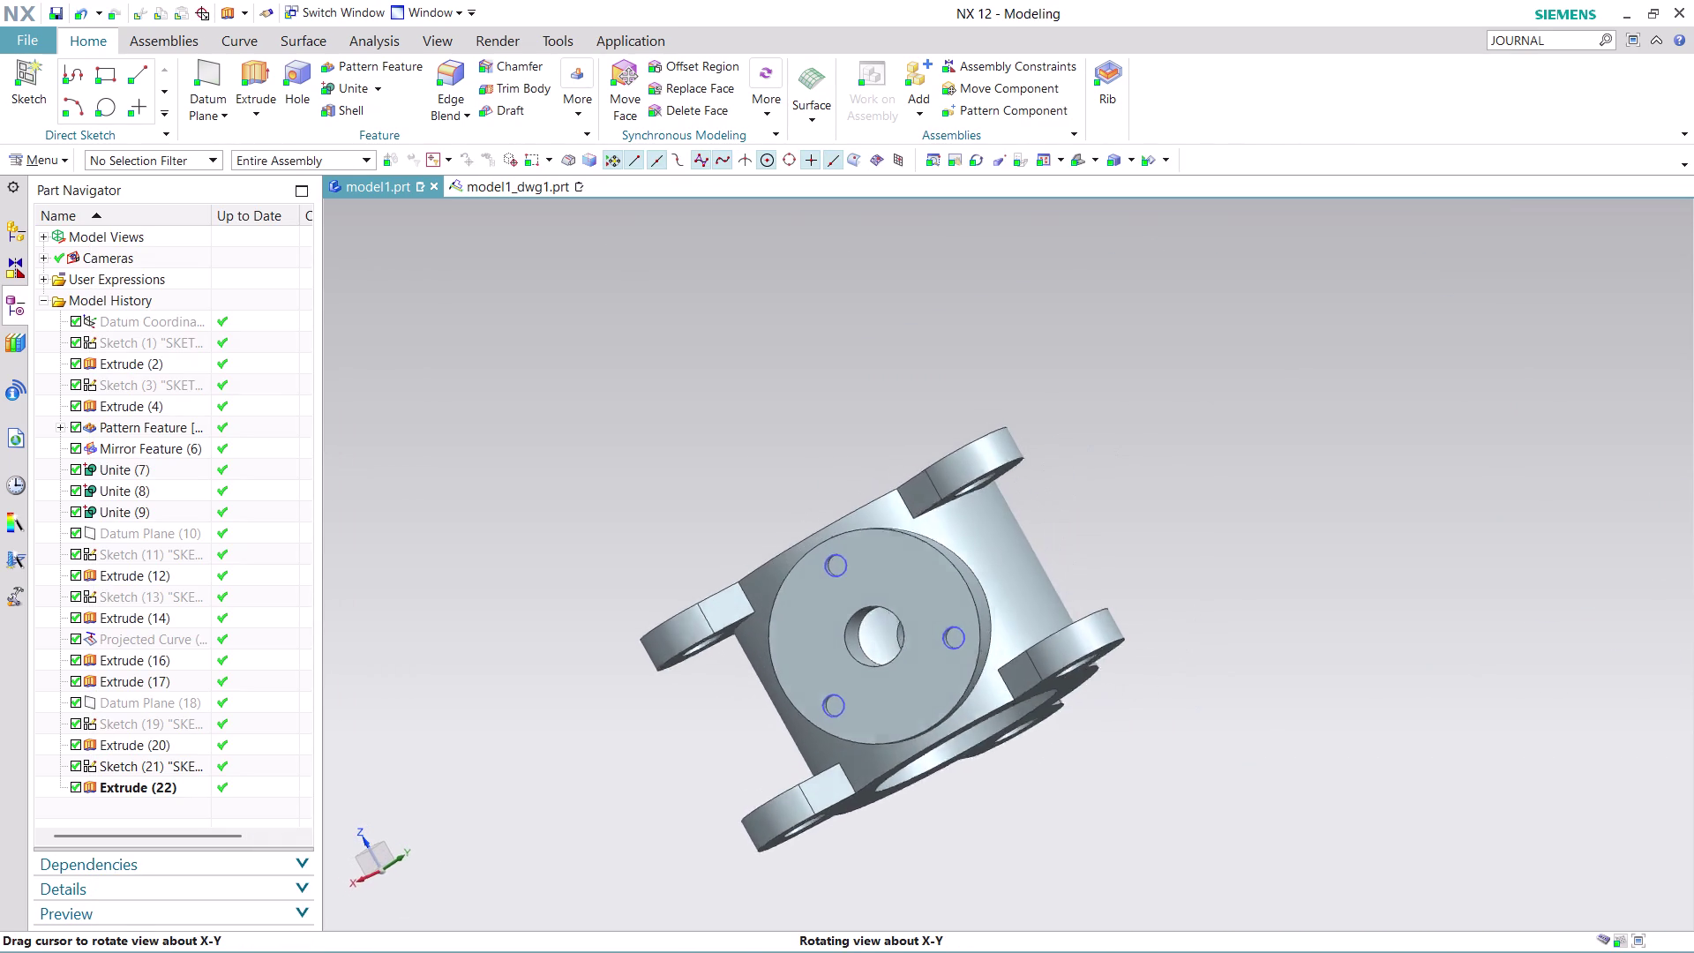
middle_drag(1352, 492, 1360, 499)
scroll(up, 3)
right_click(852, 560)
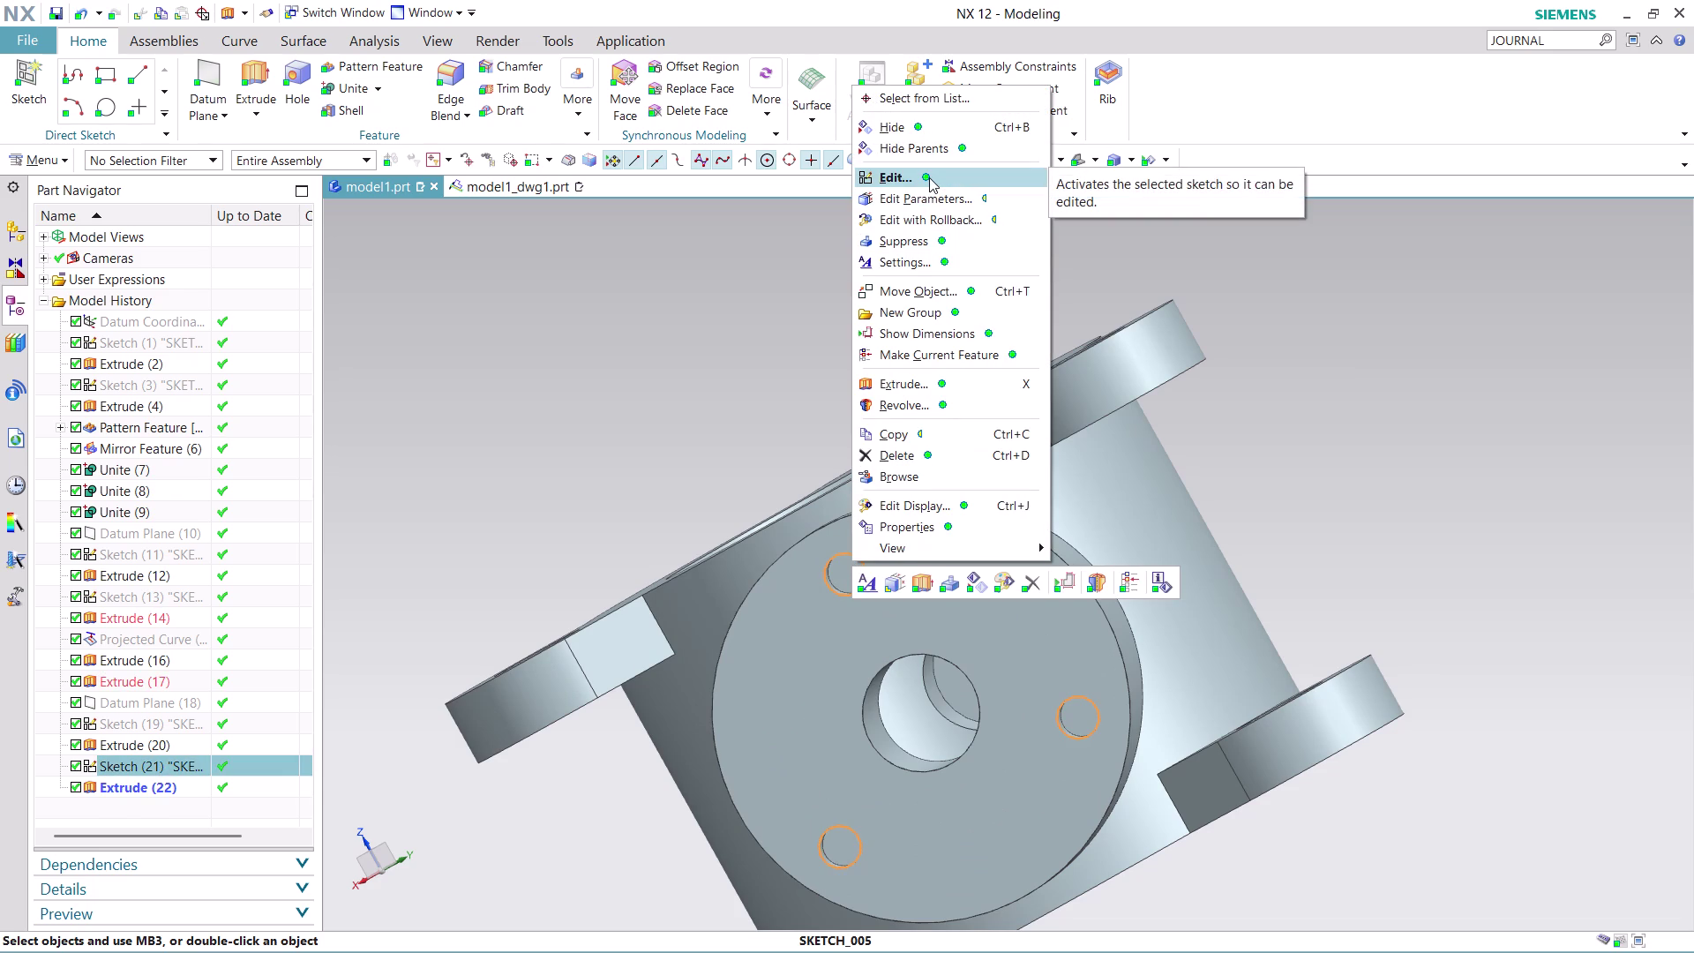
click(950, 122)
Orbit to look down on the housing, then switch to the model1_dwg1.prt drawing.
scroll(down, 3)
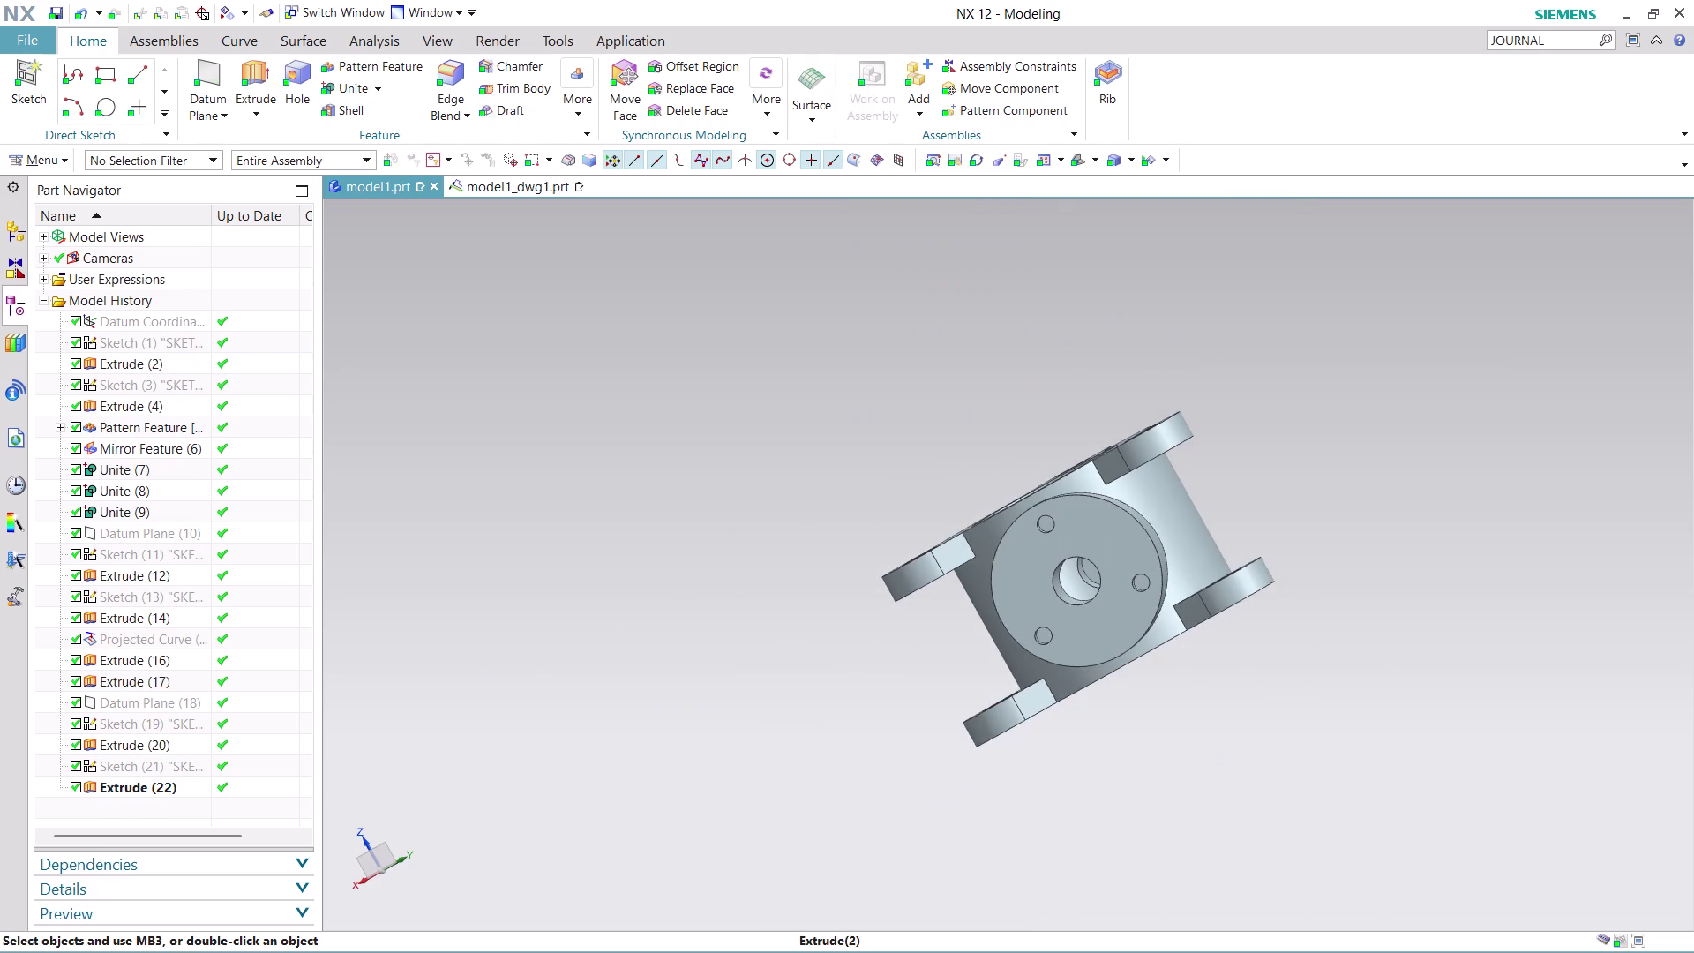
middle_drag(1322, 463, 1227, 511)
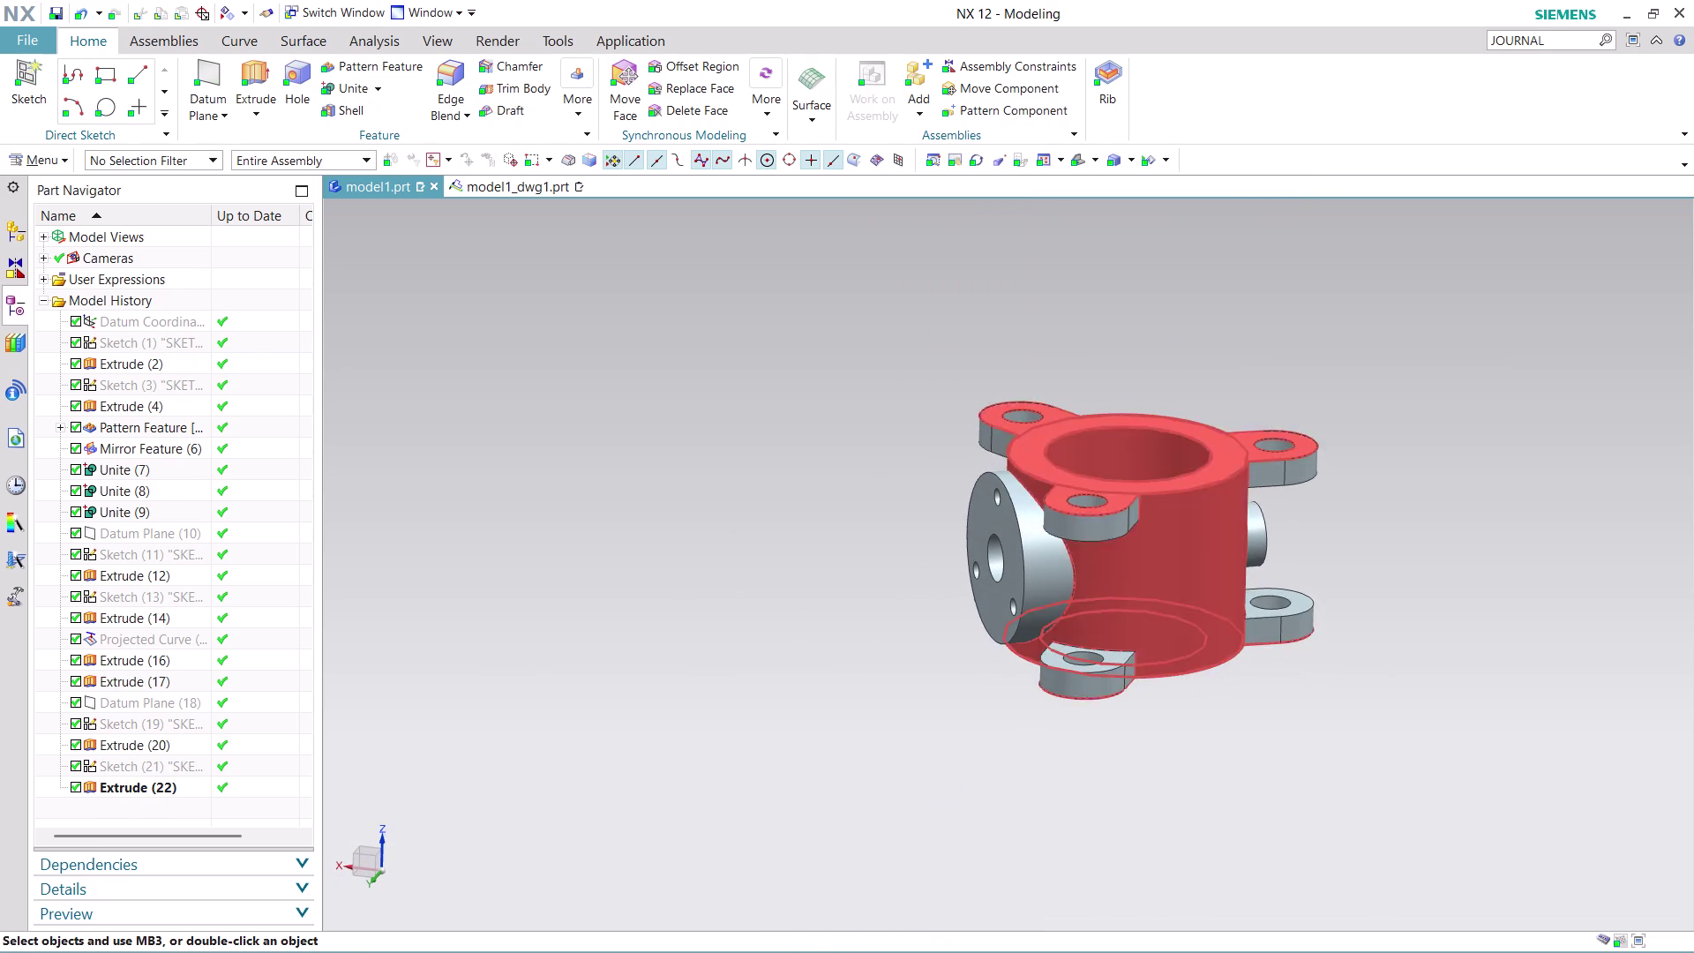
scroll(up, 3)
scroll(up, 3)
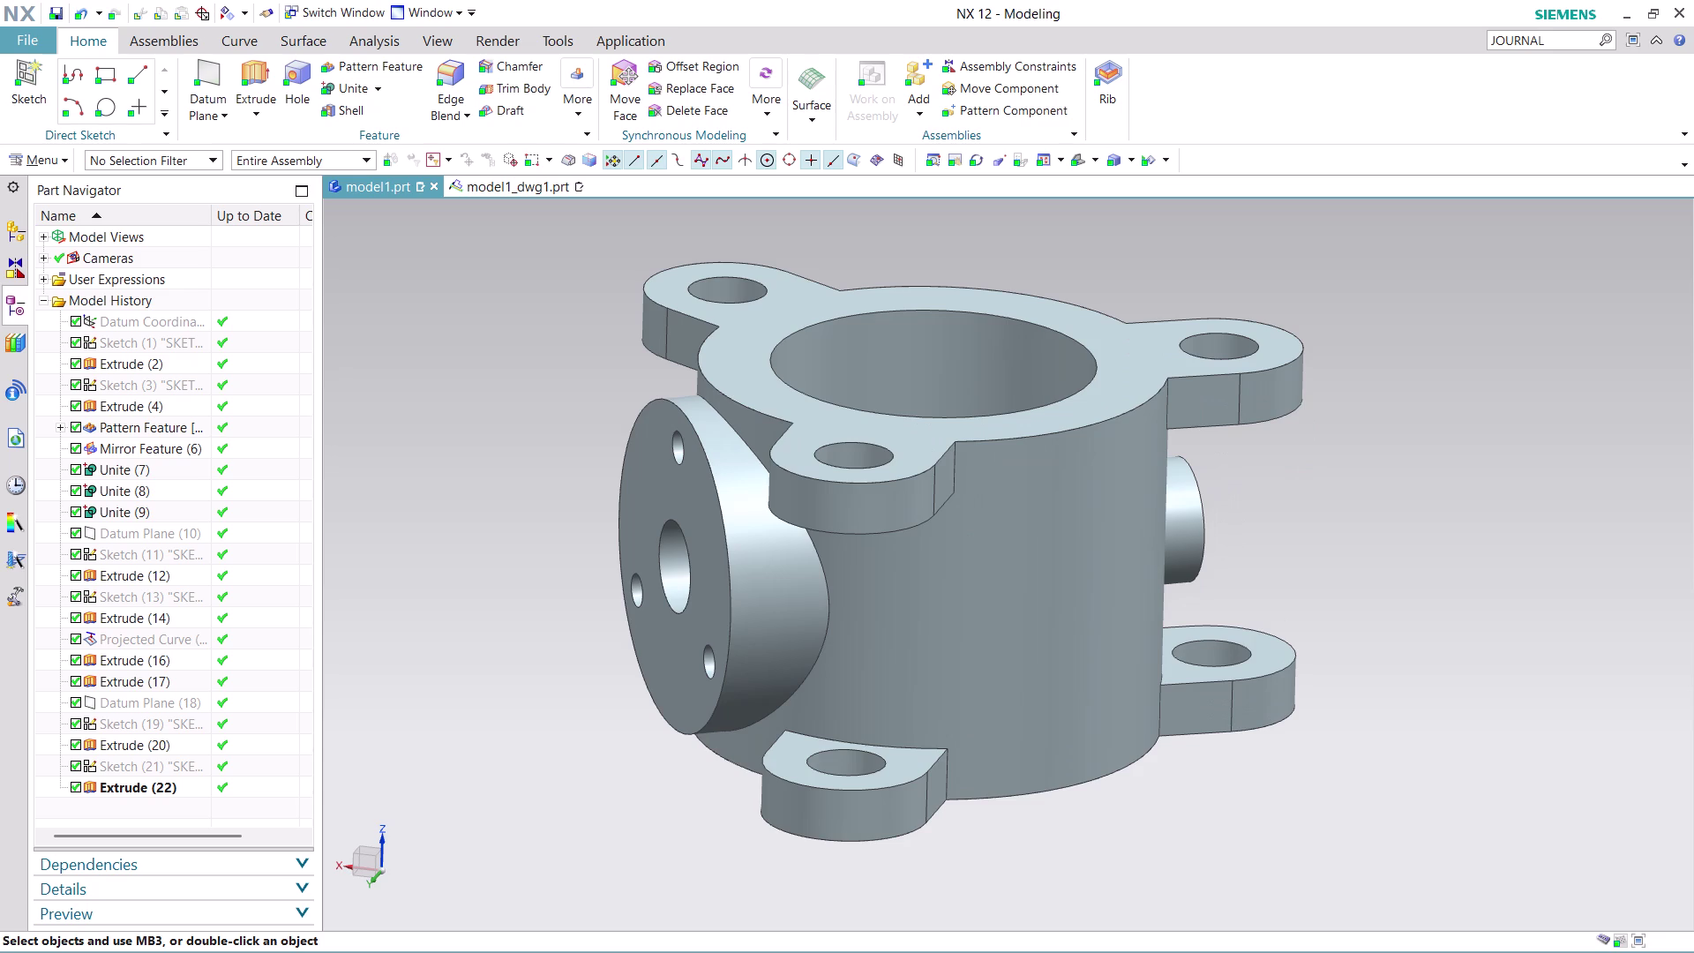
scroll(down, 3)
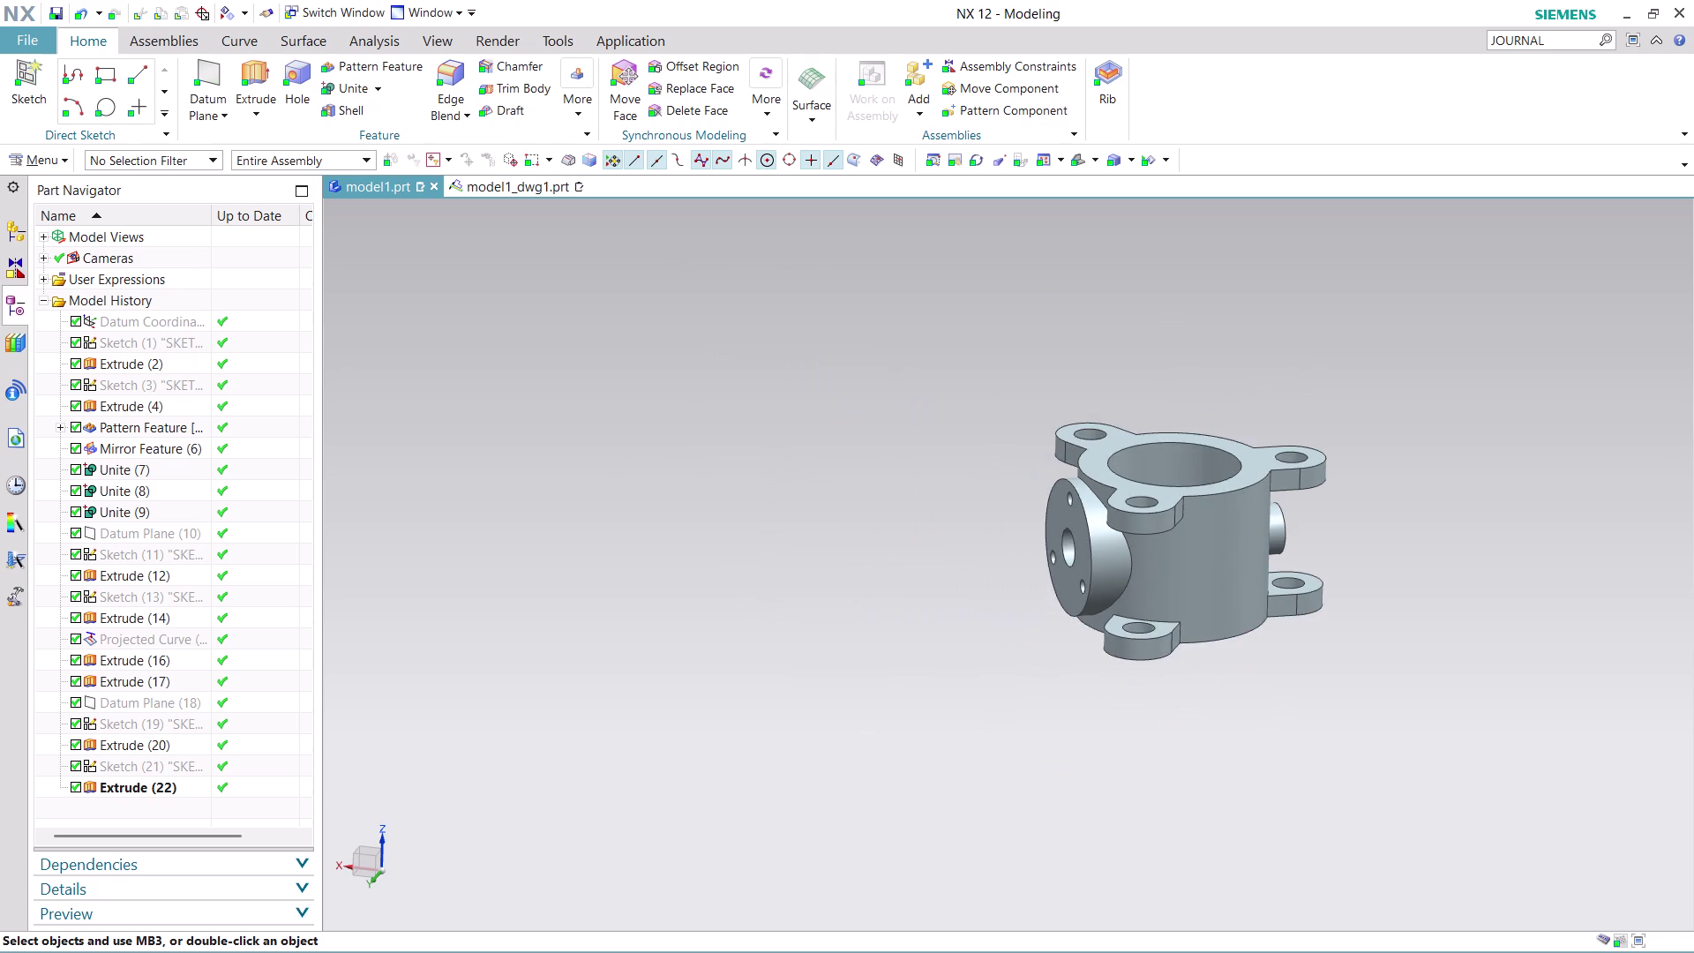
scroll(up, 3)
middle_drag(1347, 412, 1339, 522)
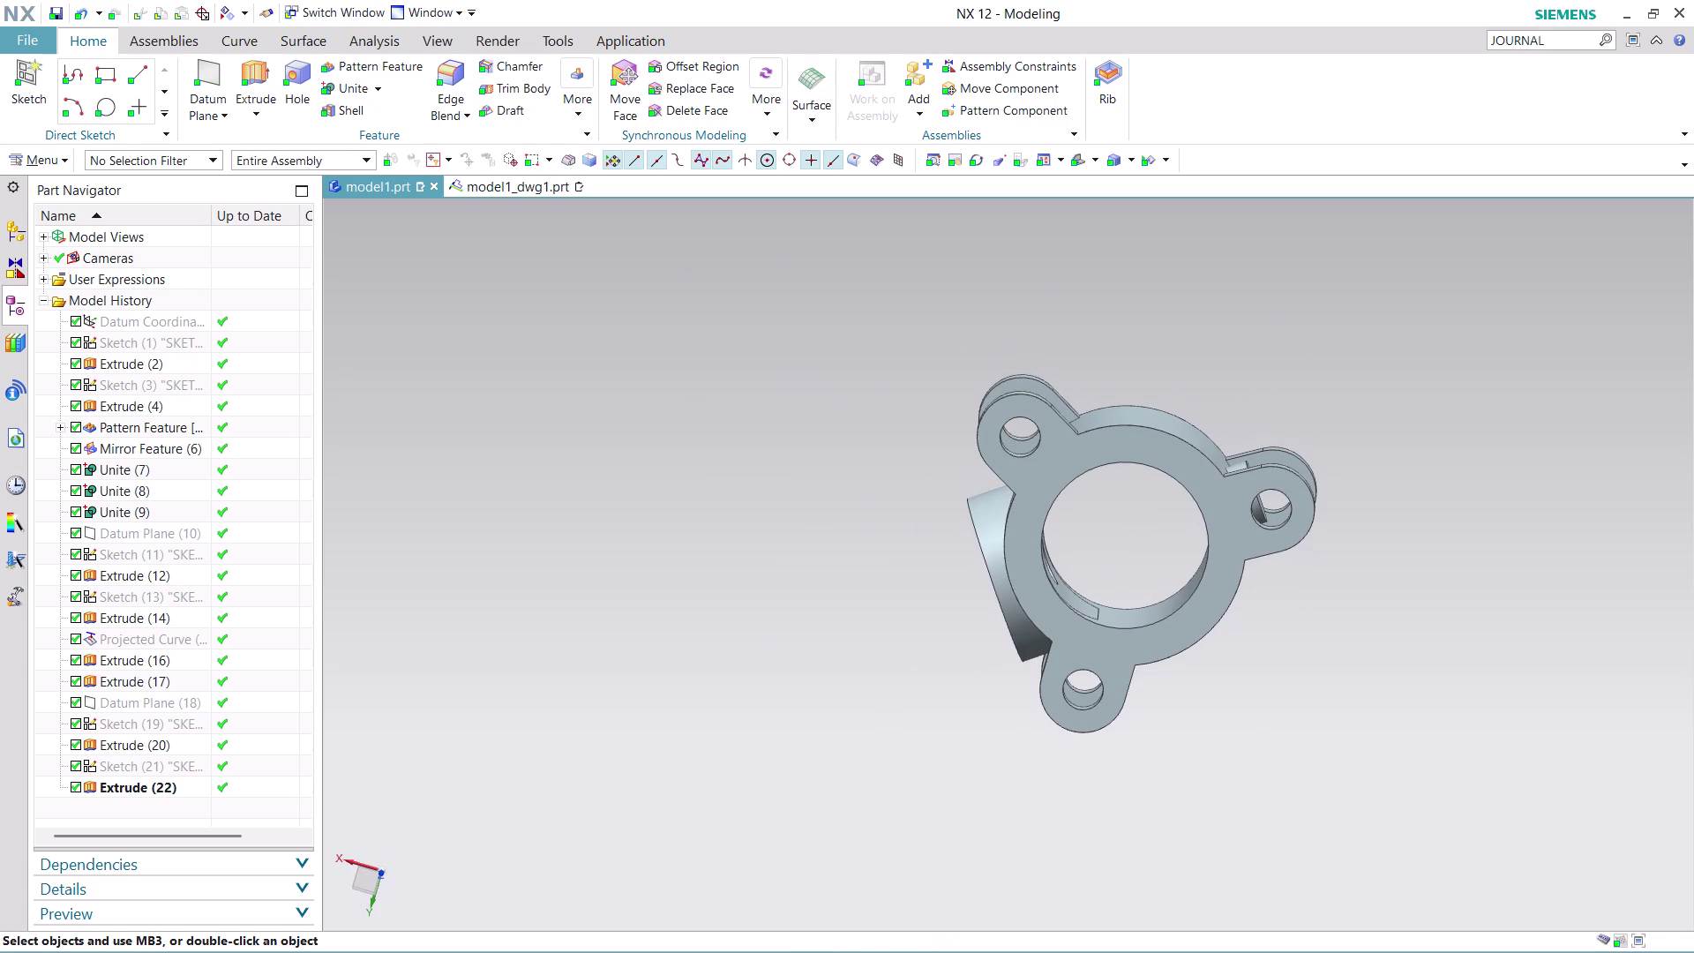
click(505, 195)
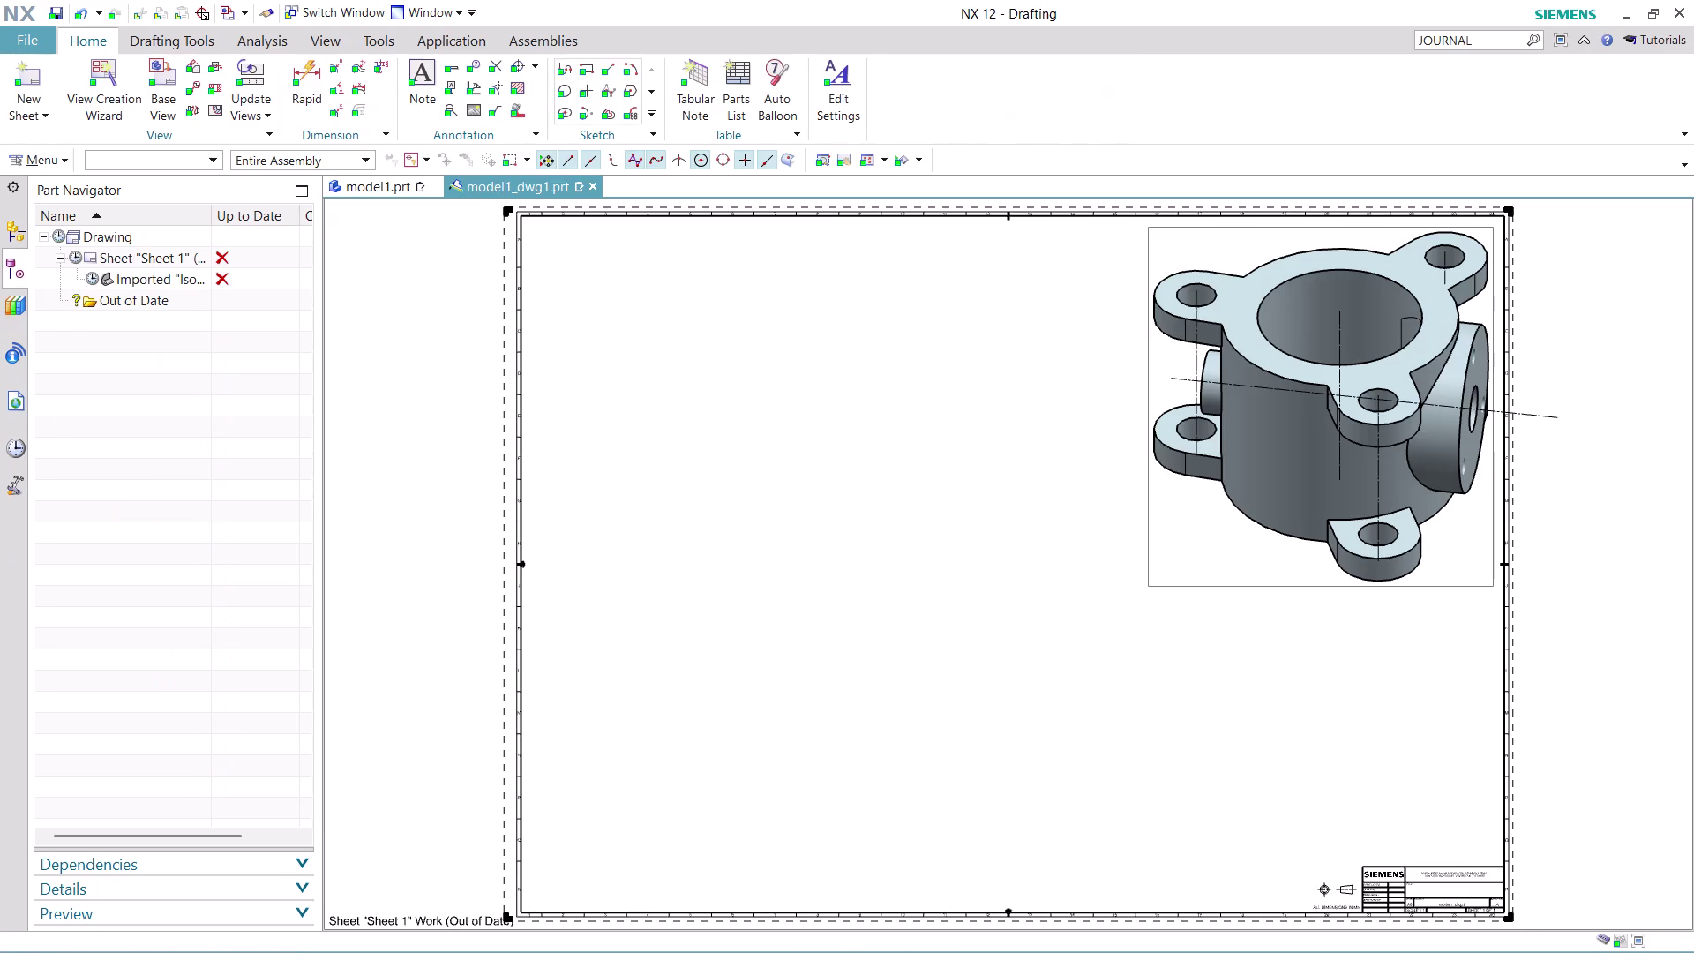
Fit the drawing sheet in view and start a Base View for the housing's top.
scroll(down, 3)
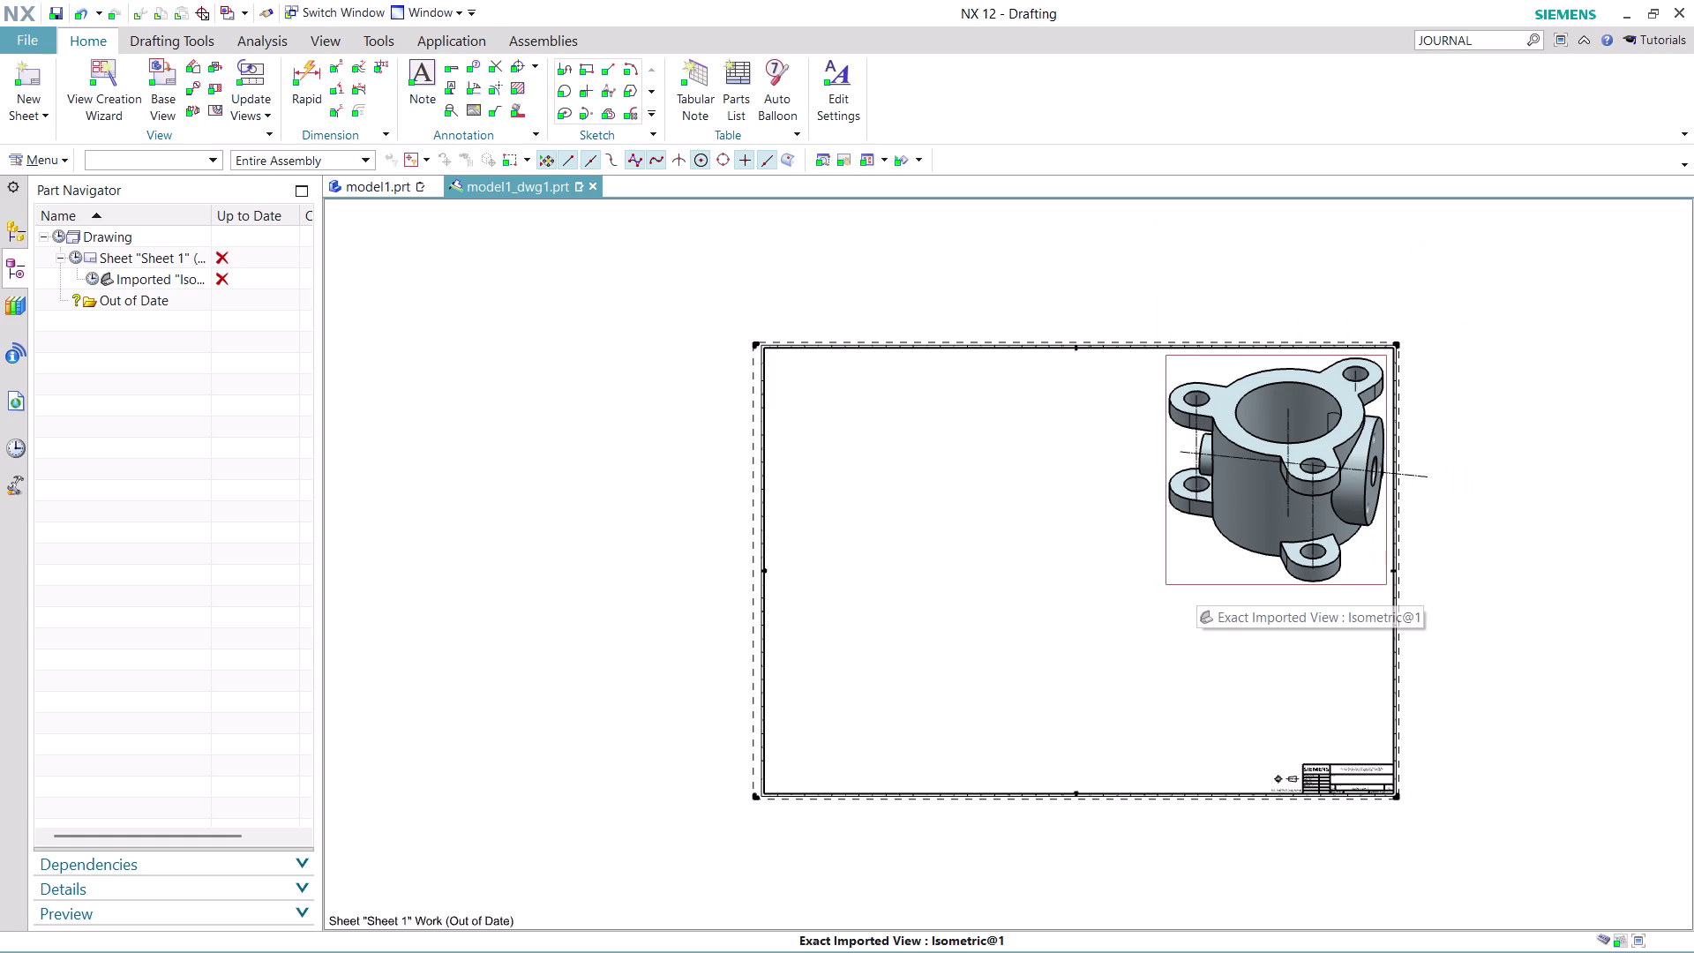
scroll(up, 3)
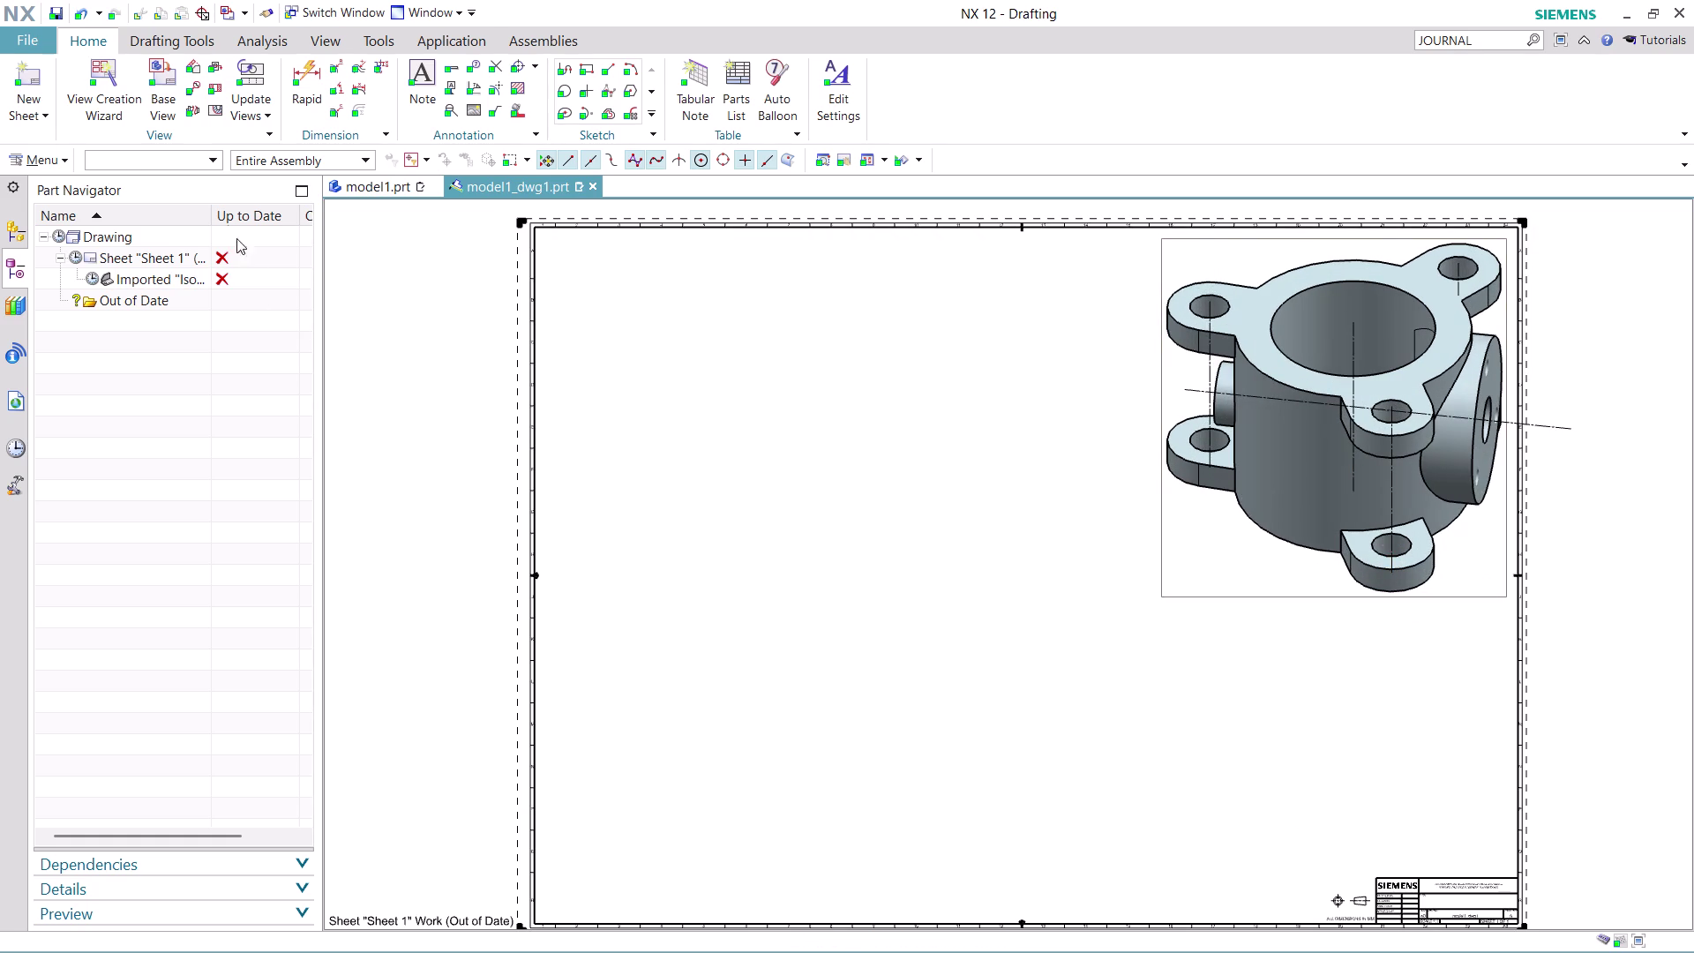
click(167, 83)
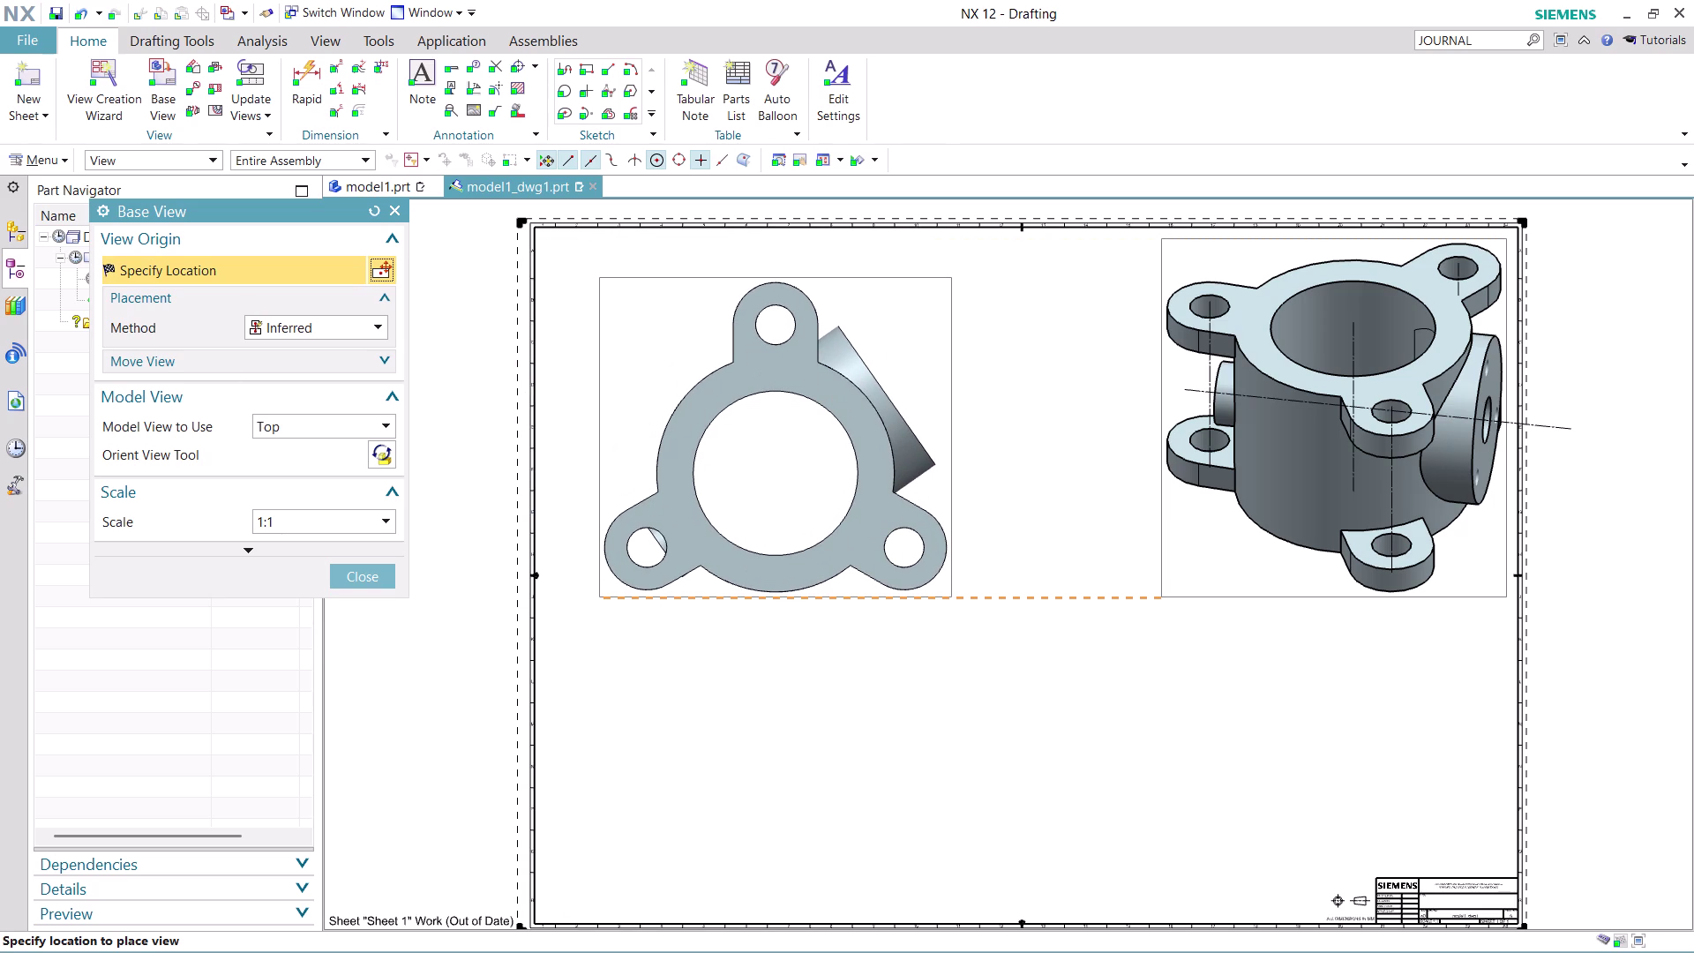
Place the 1:2 top view in the sheet's upper left, cancelling the projected view.
click(384, 517)
click(349, 624)
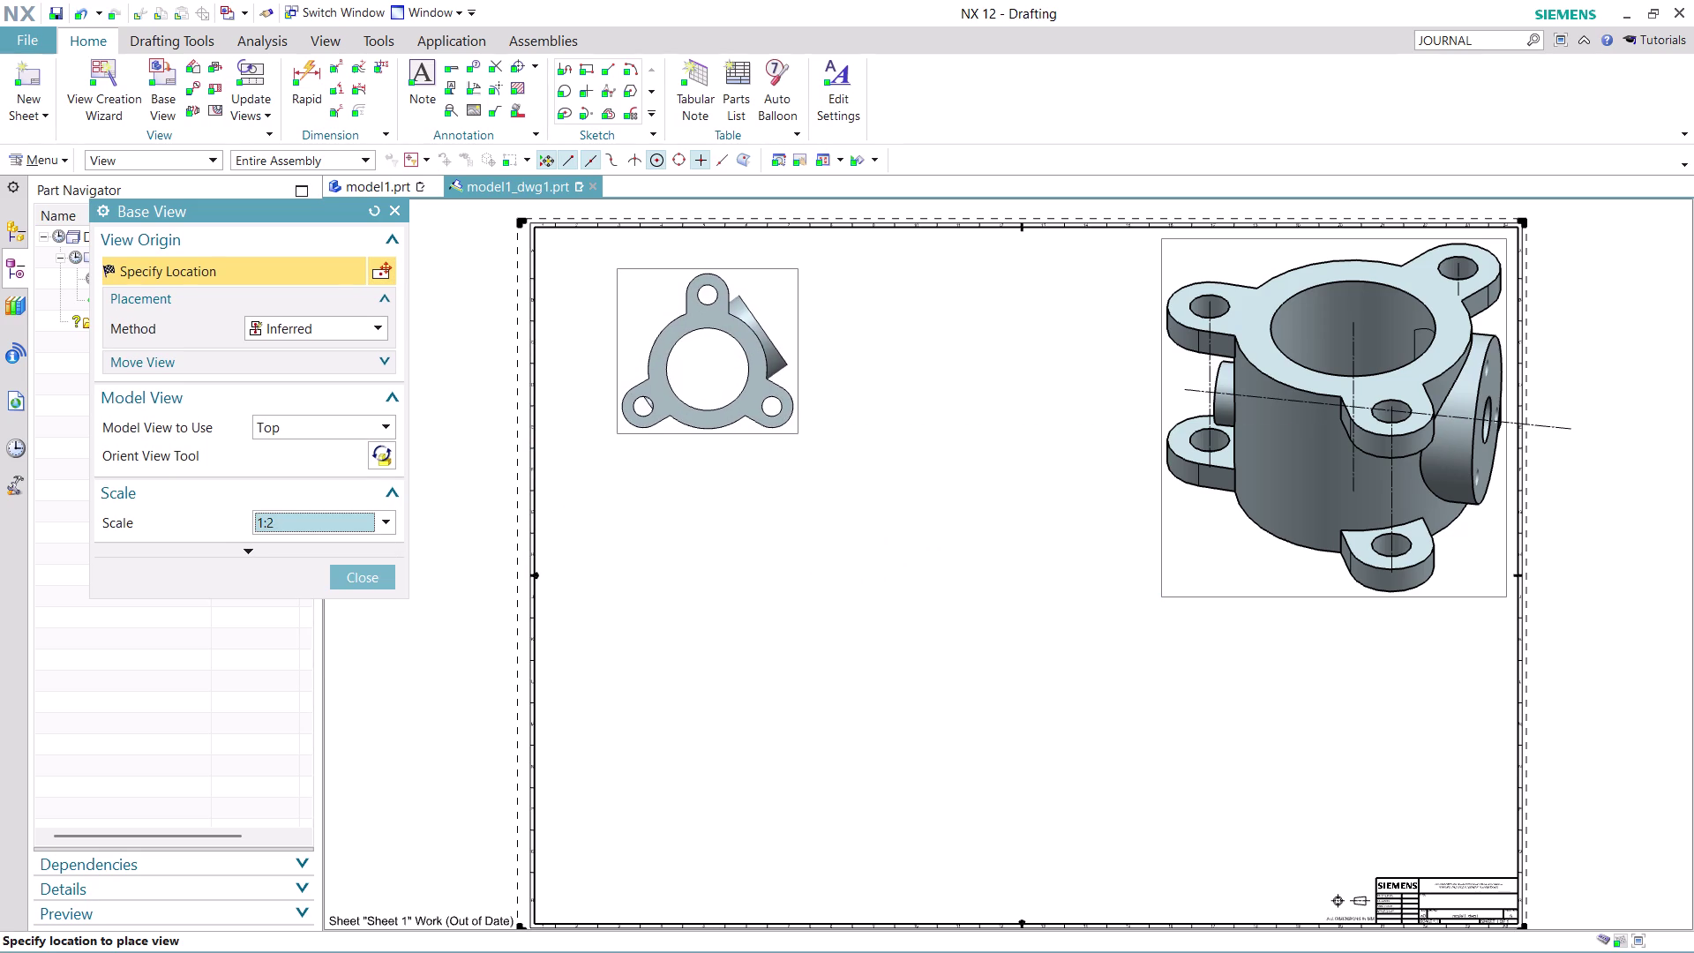
click(708, 351)
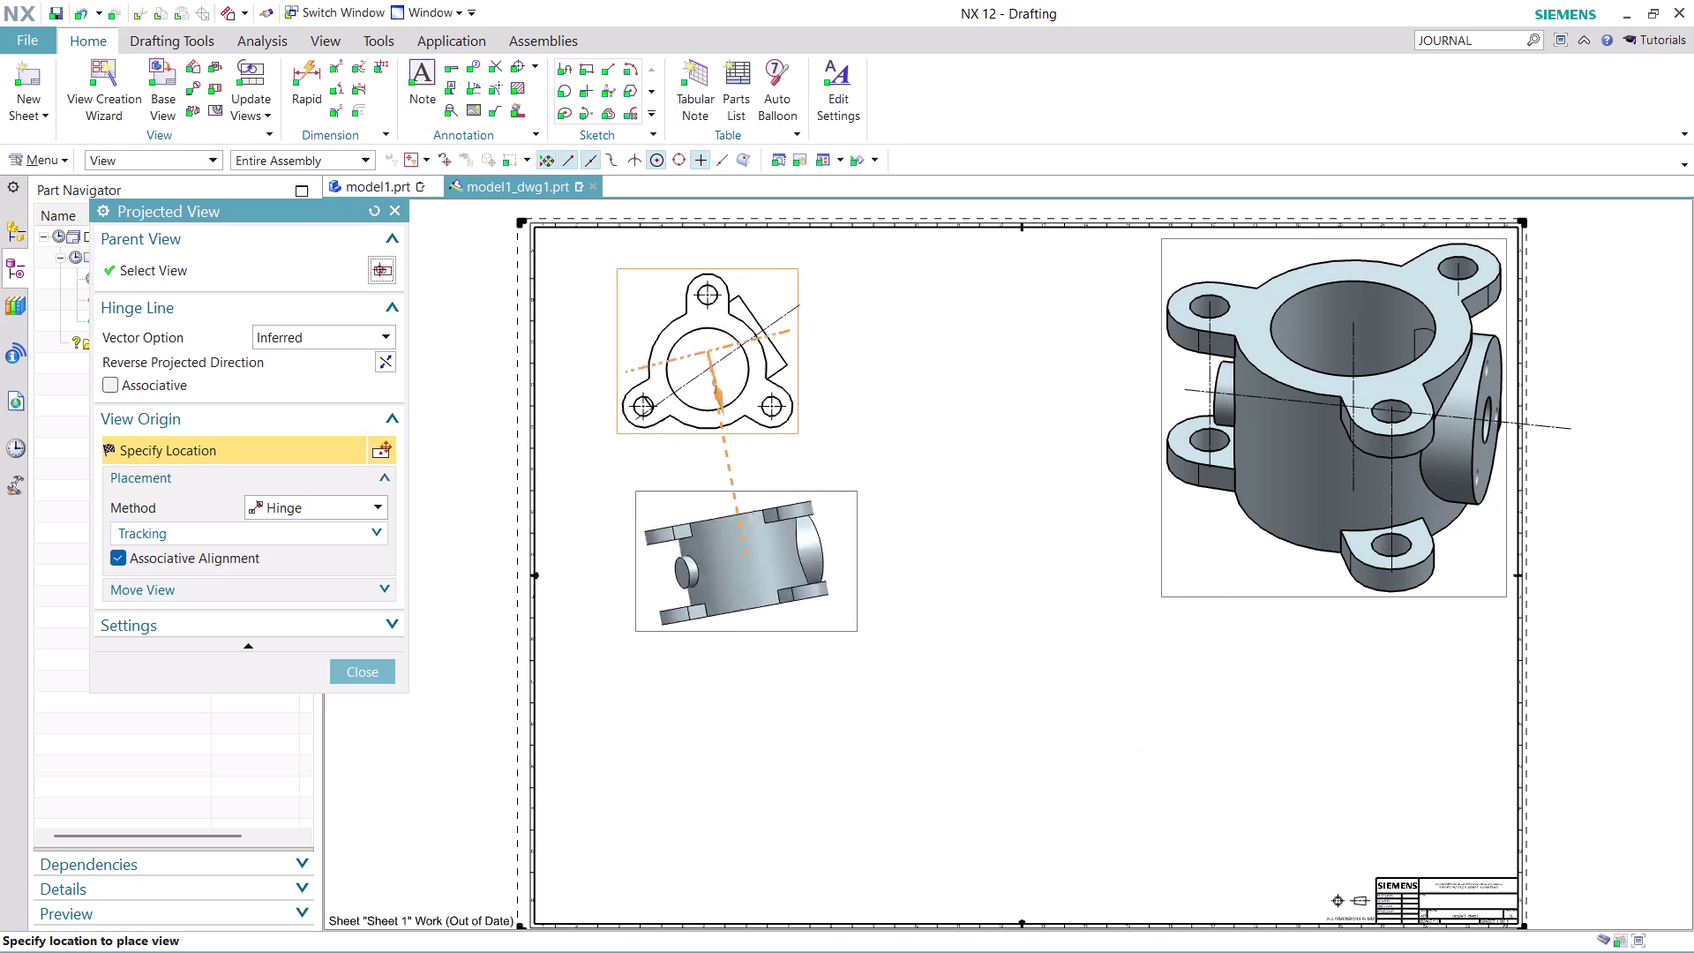
key(Escape)
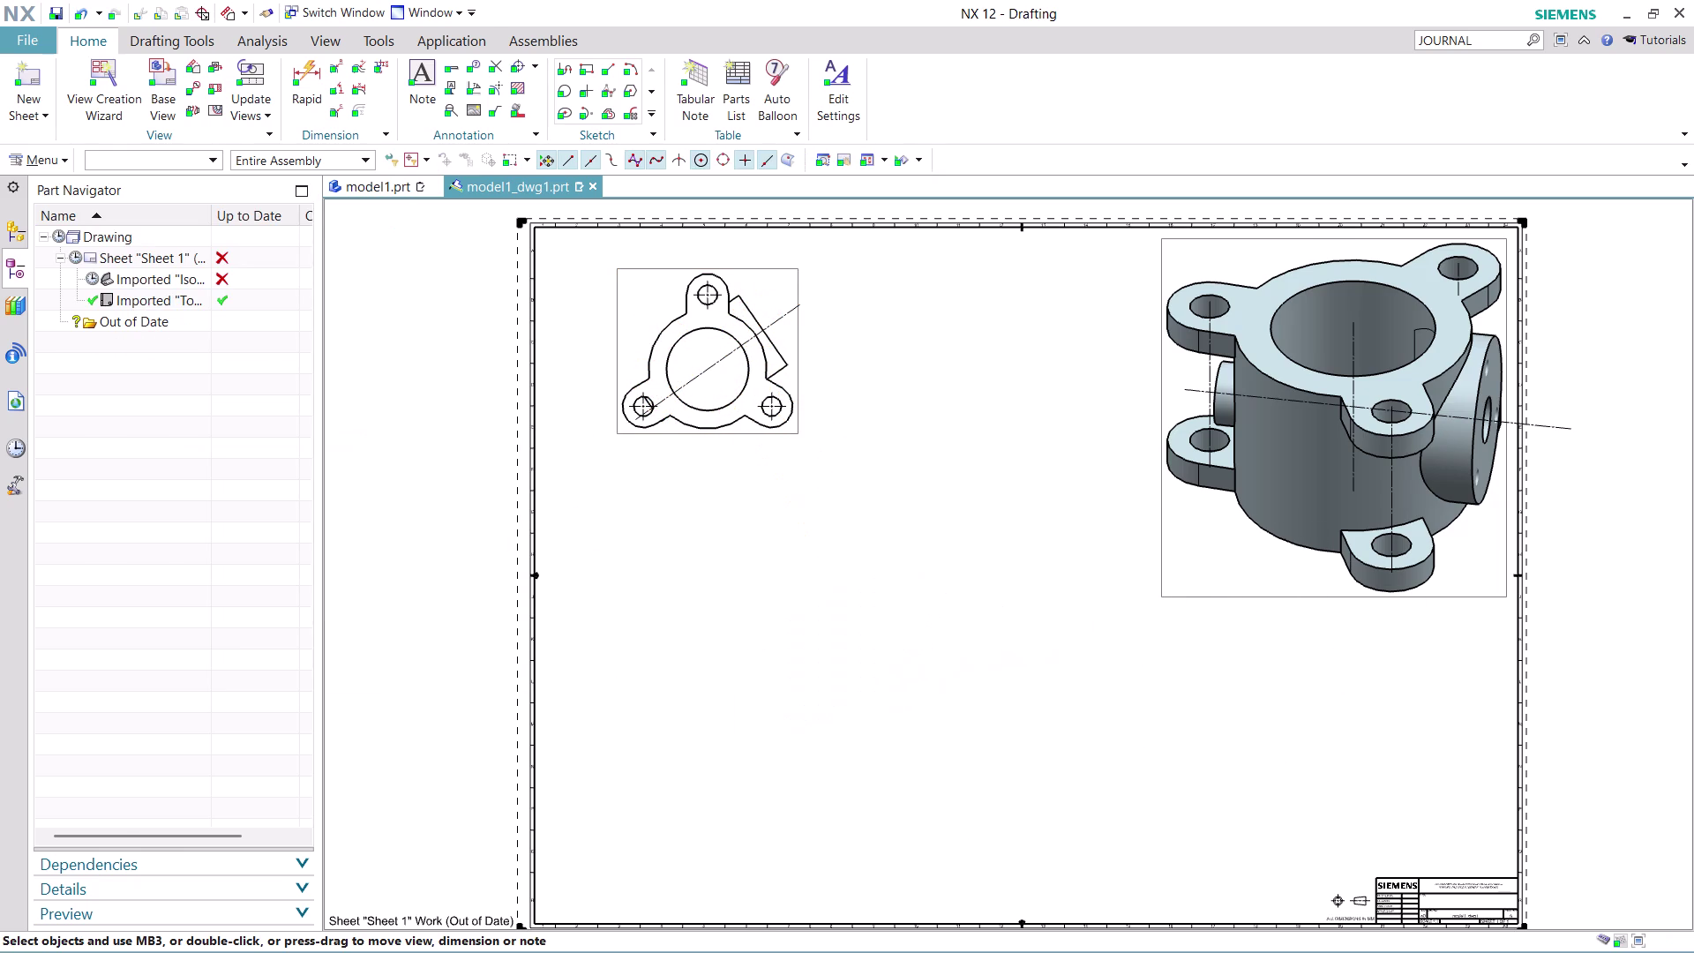
scroll(up, 3)
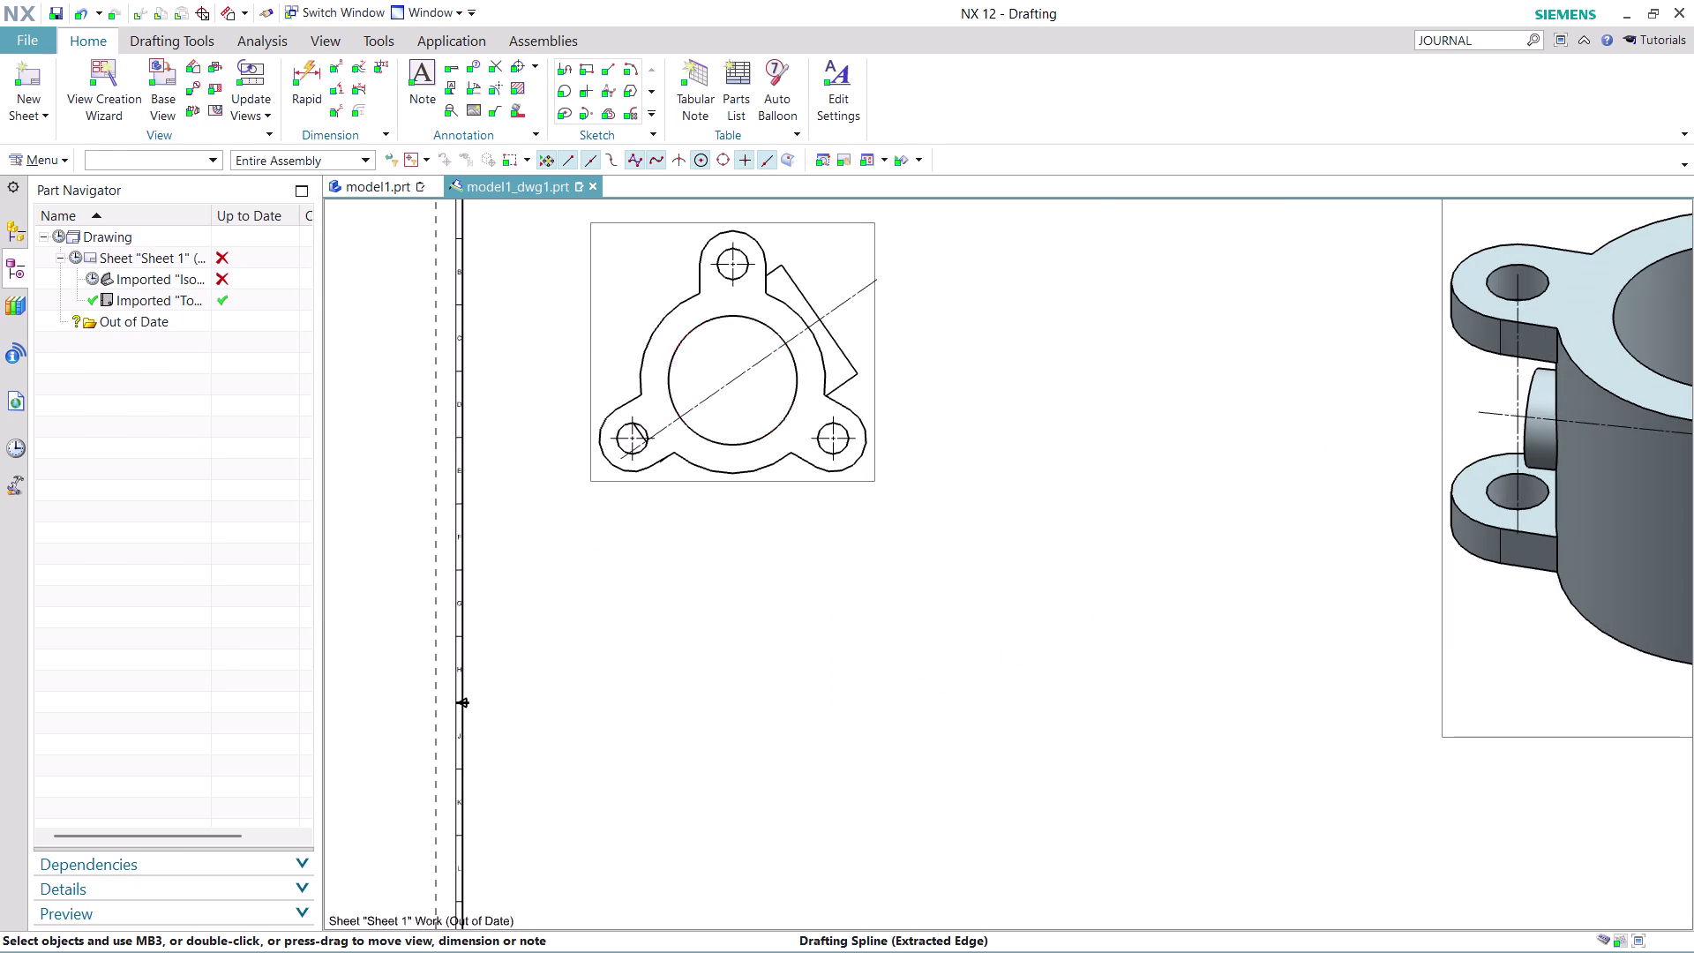
scroll(down, 3)
scroll(up, 3)
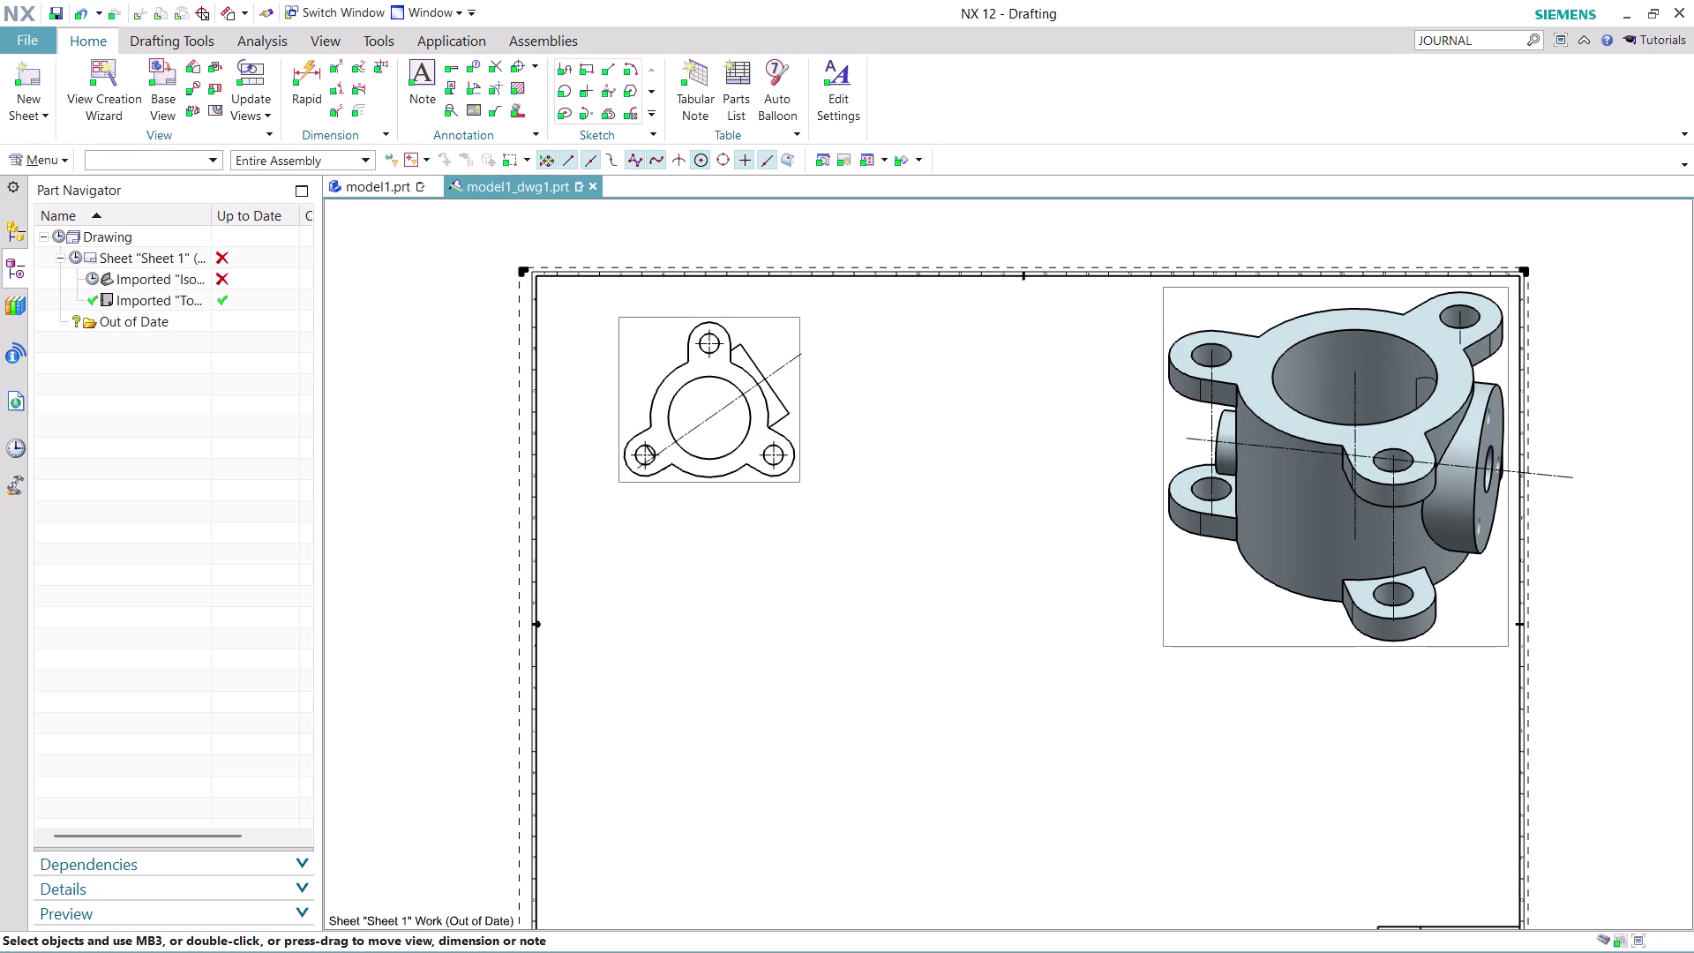
click(218, 84)
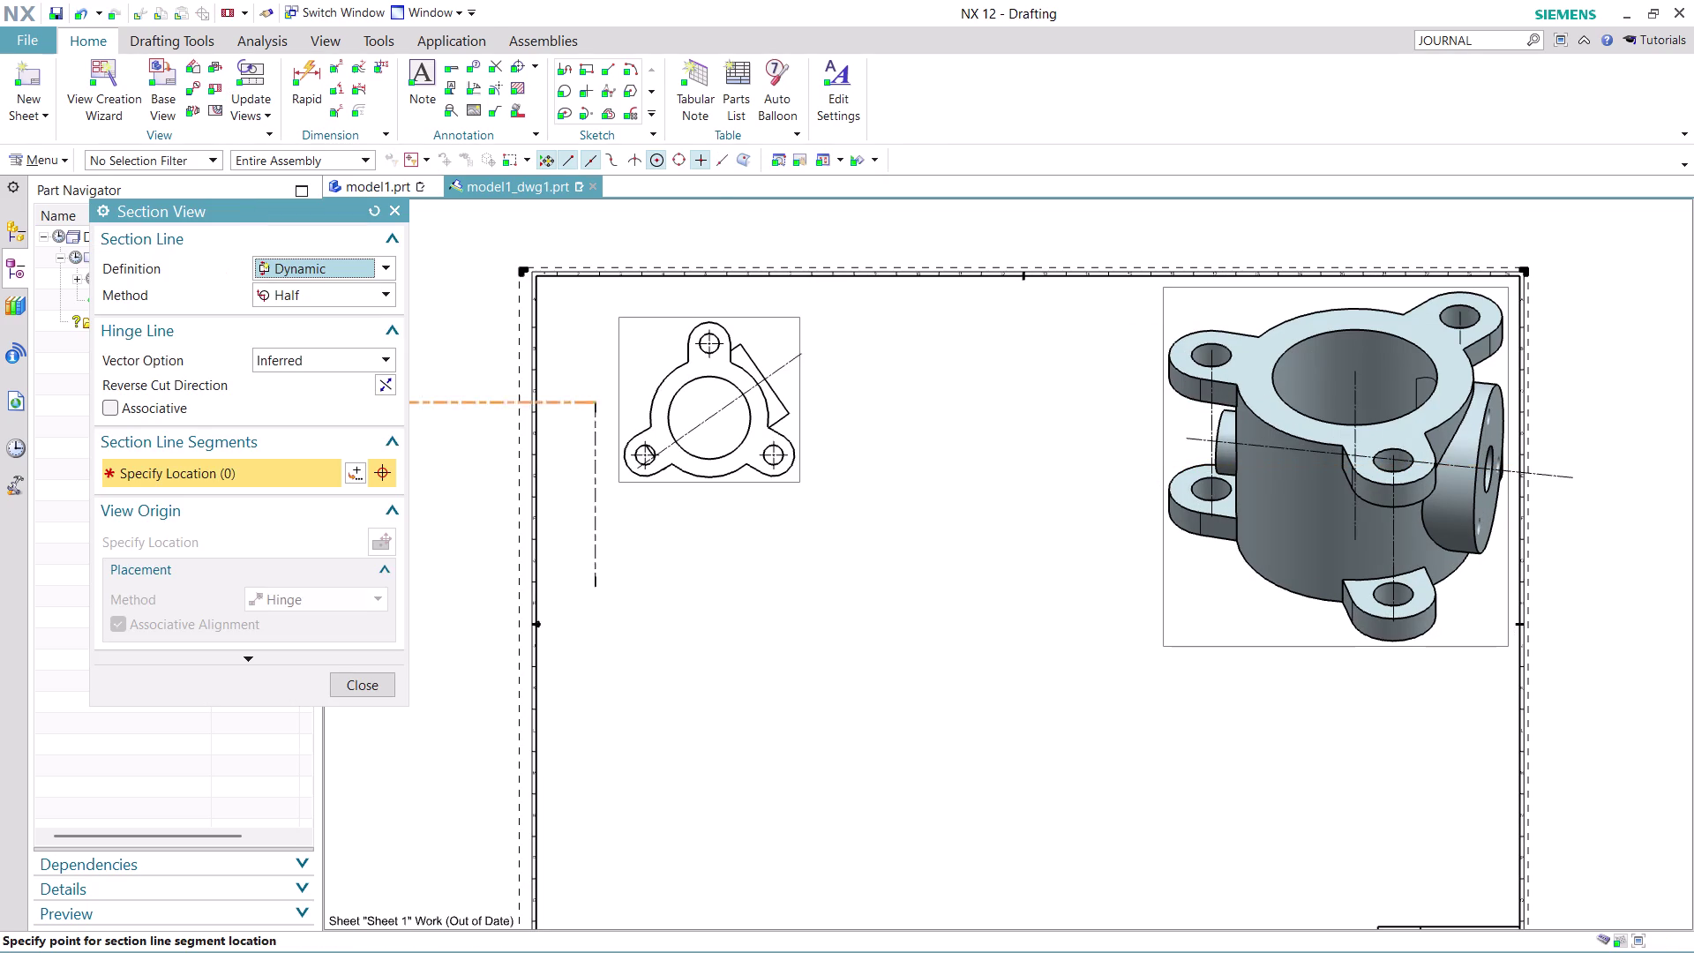
click(620, 391)
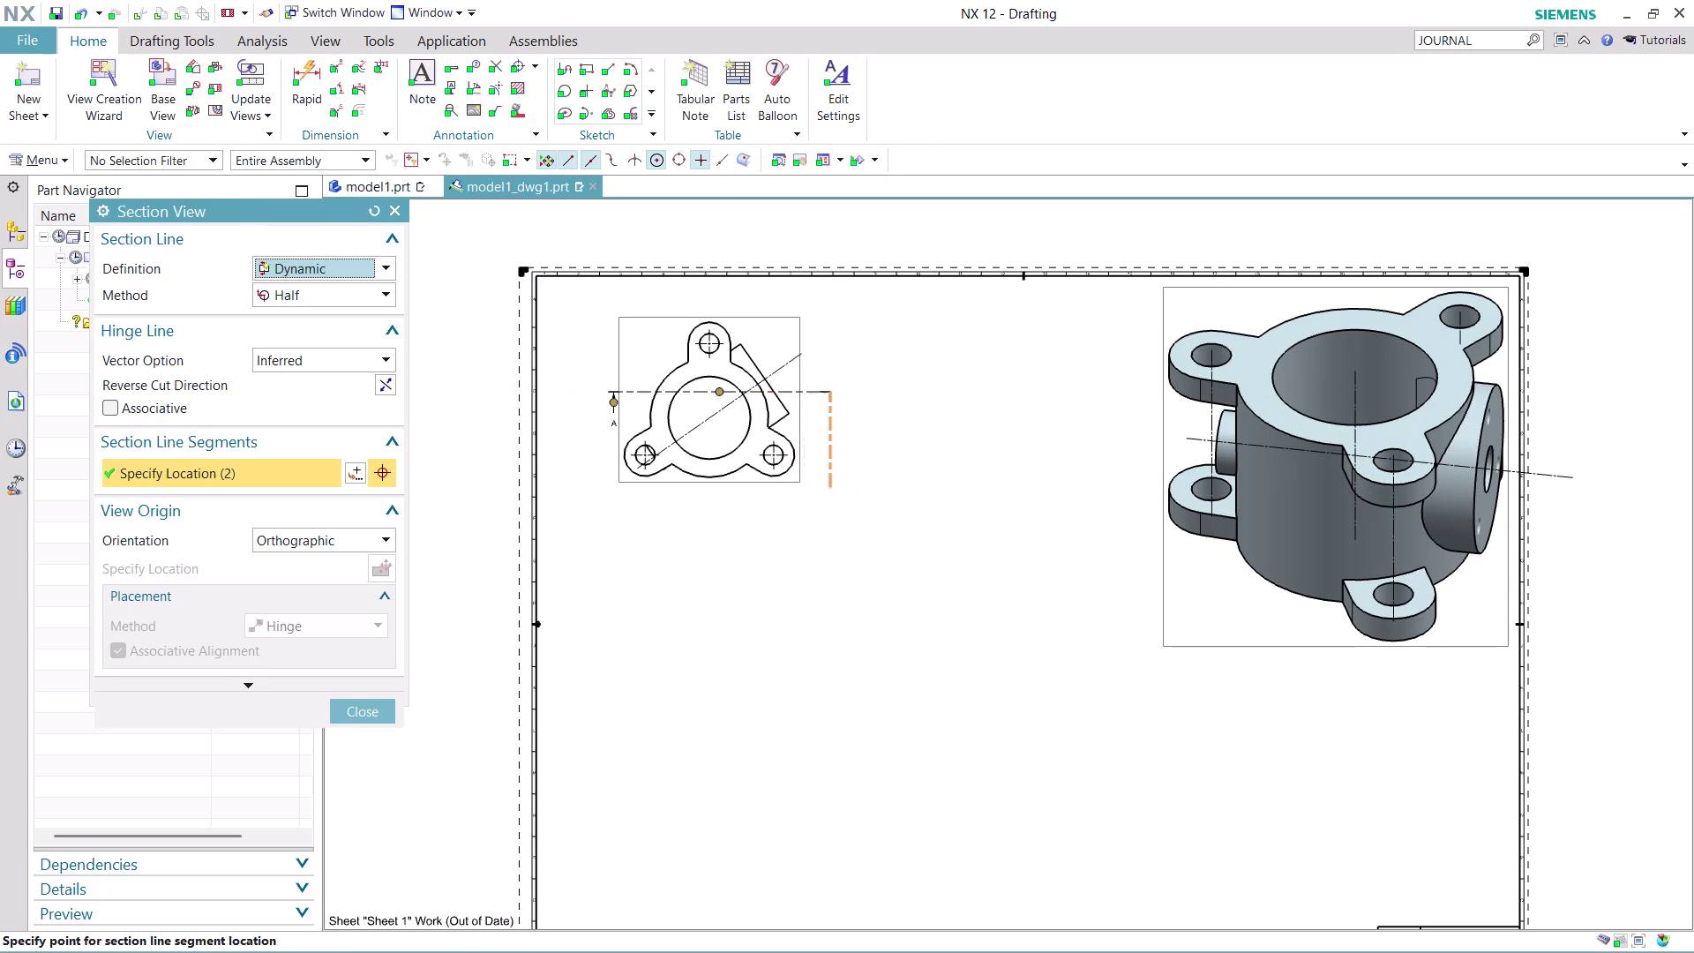
click(864, 414)
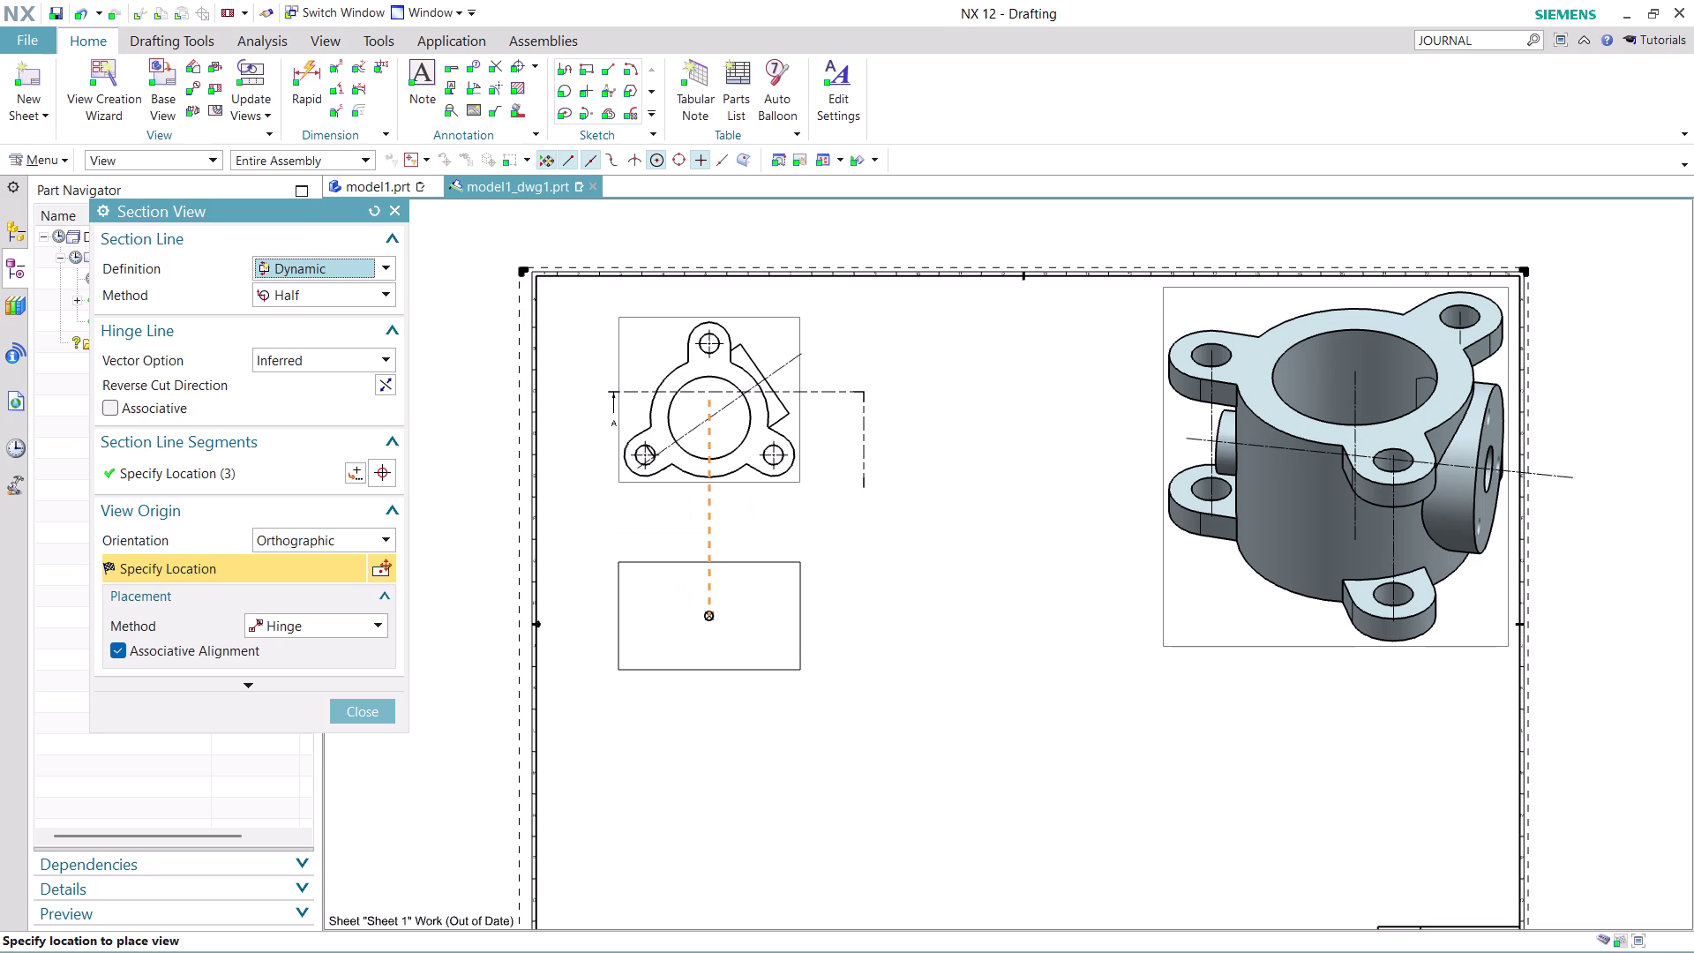
click(728, 582)
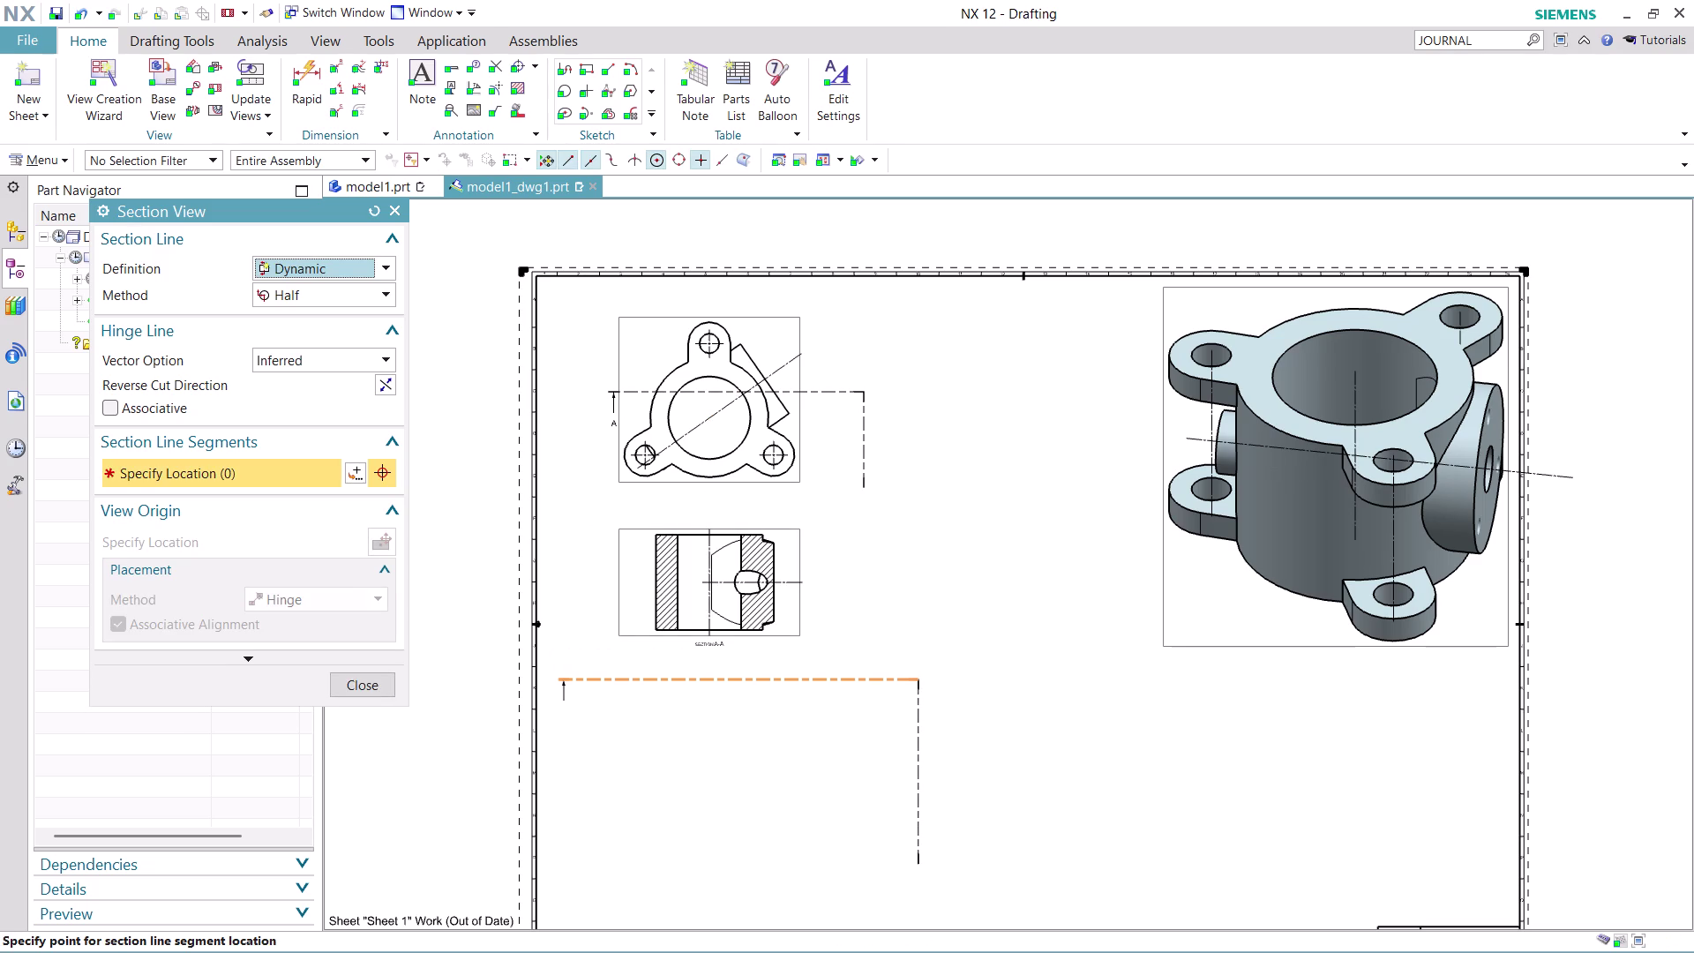
scroll(up, 3)
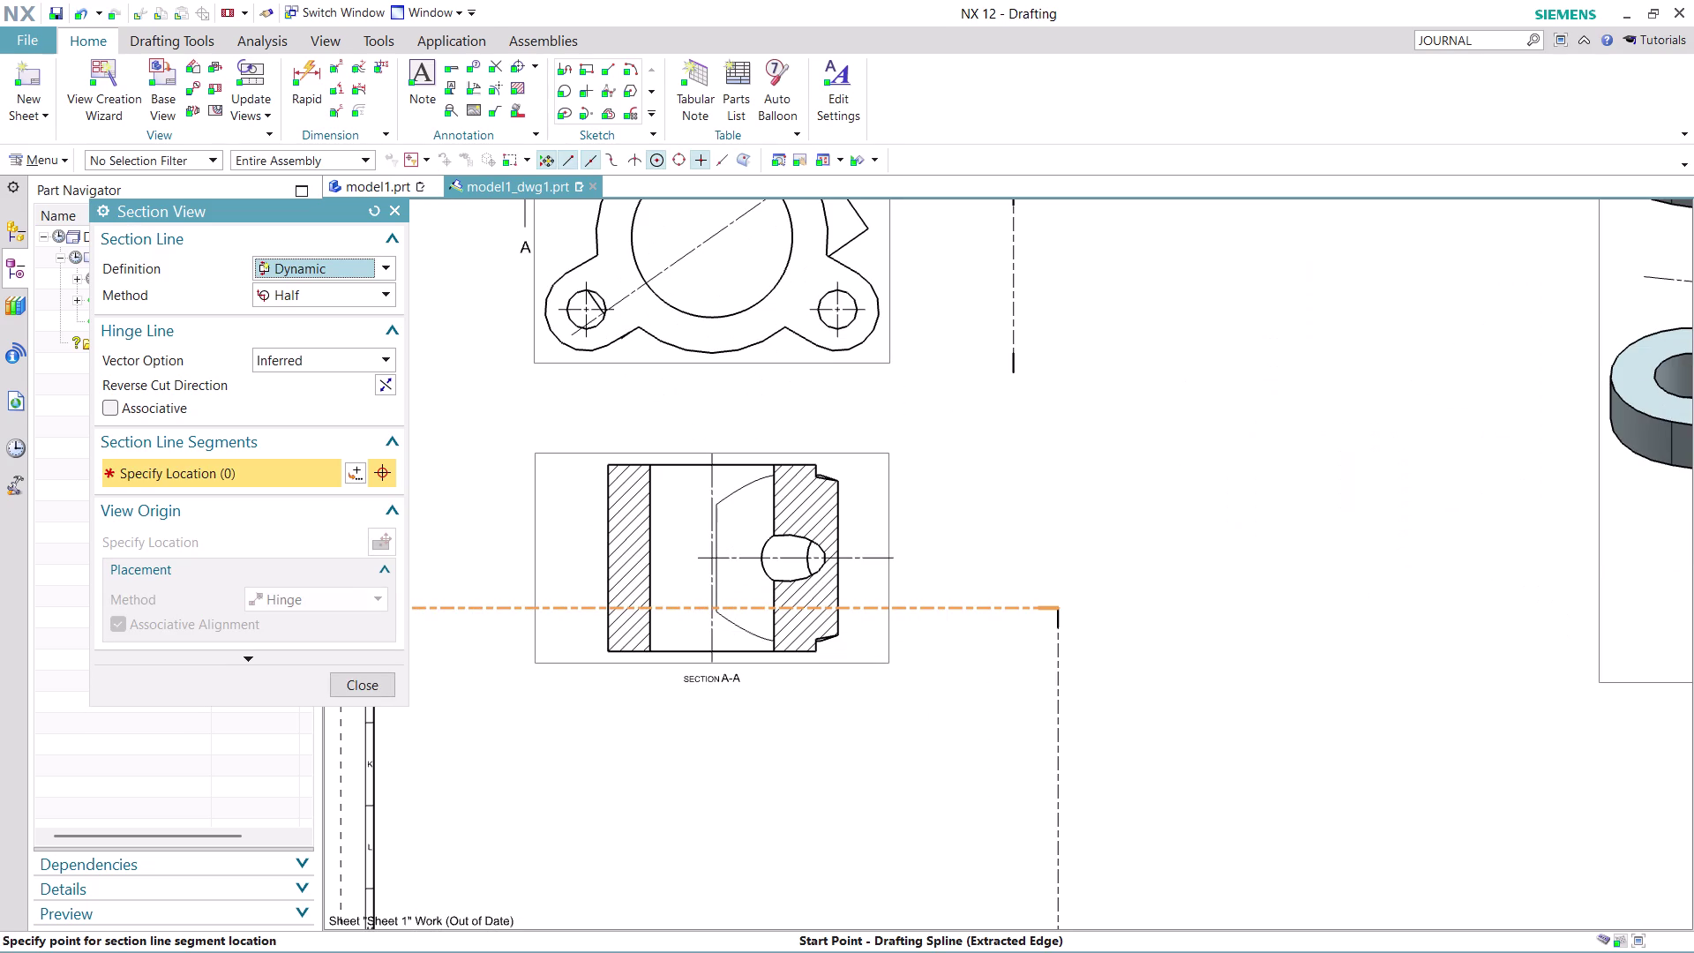
scroll(down, 3)
scroll(up, 3)
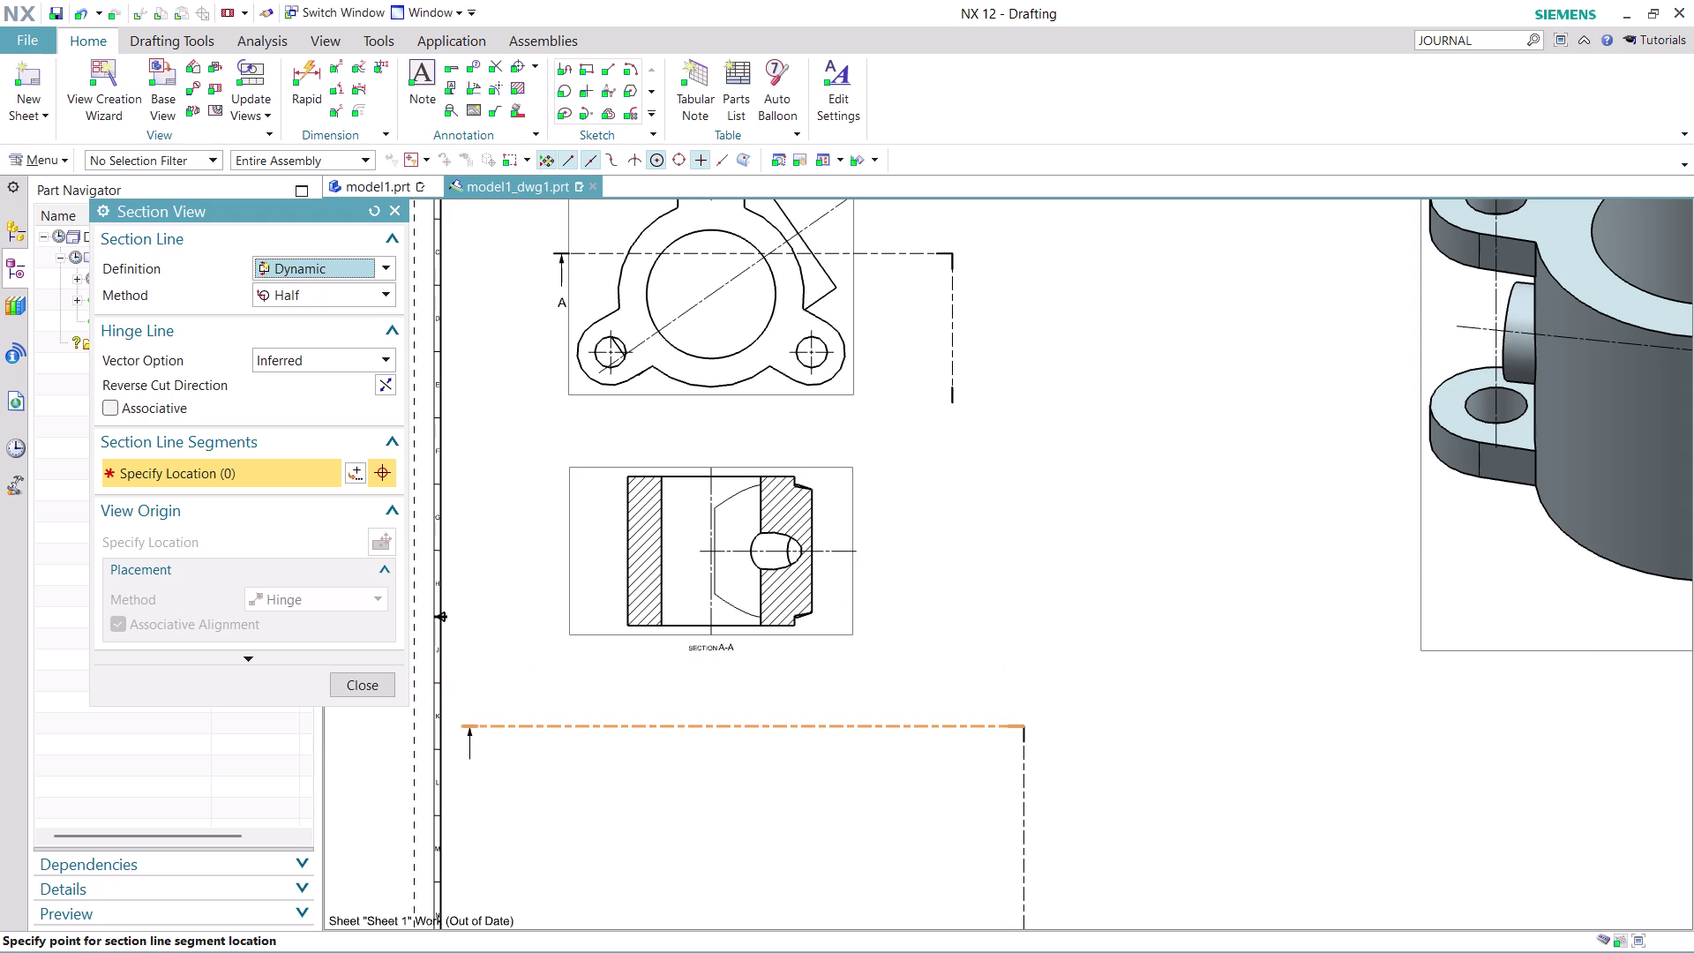
key(ctrl+z)
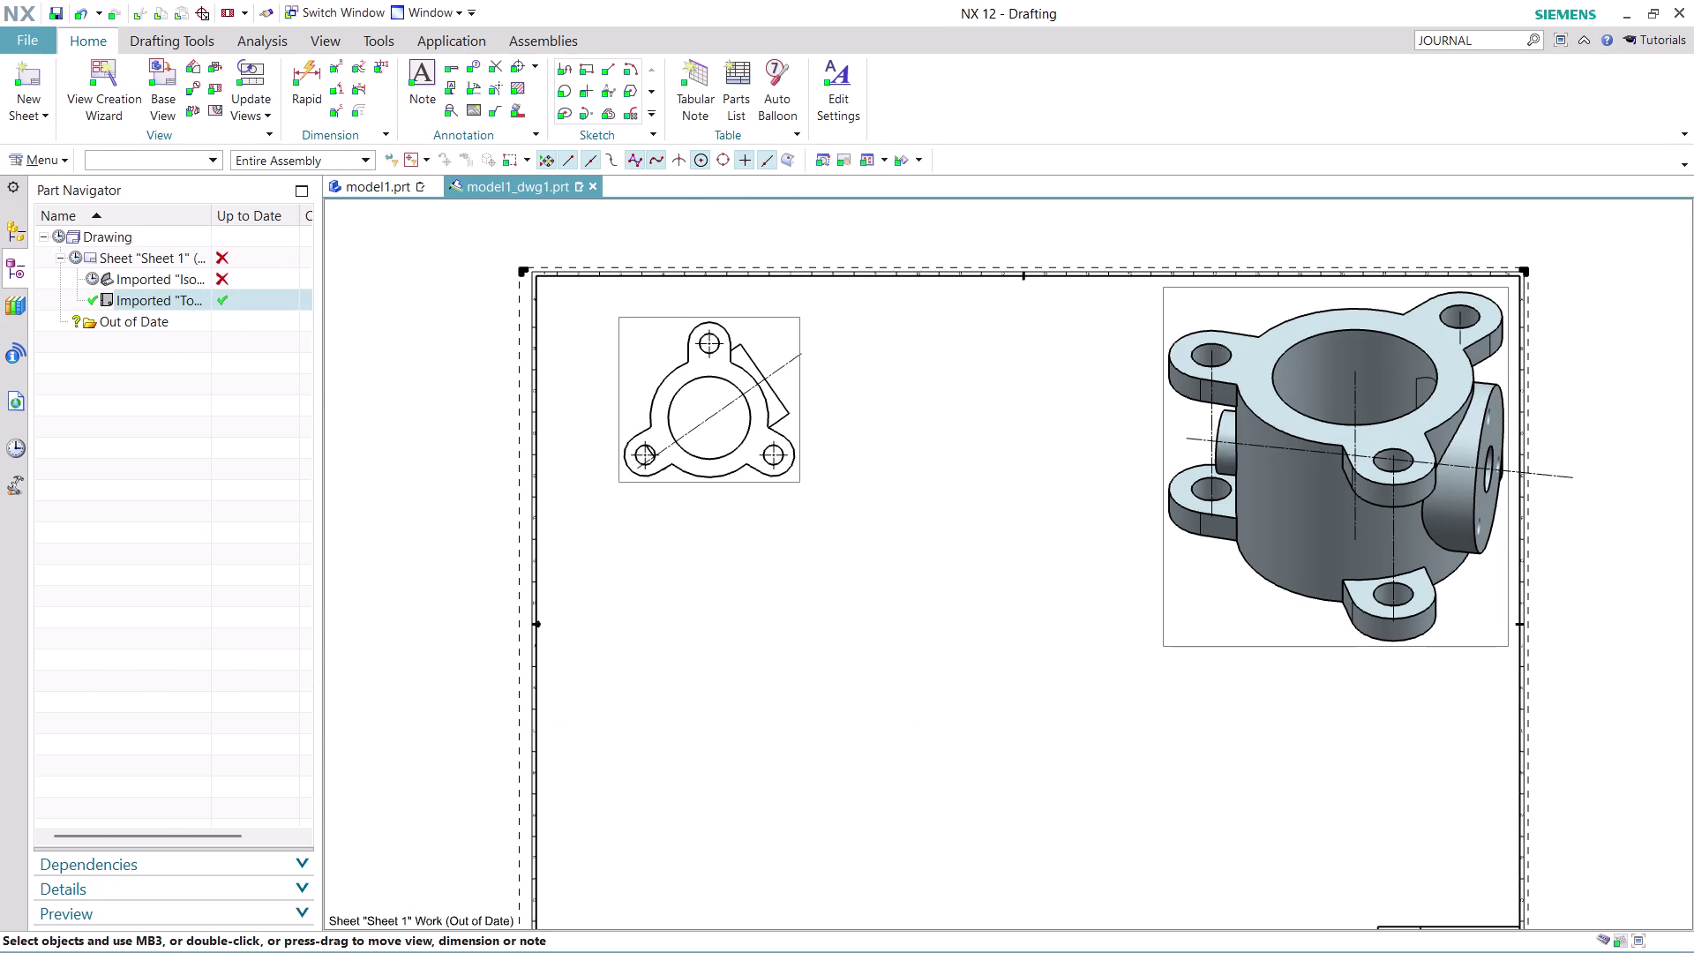
click(214, 83)
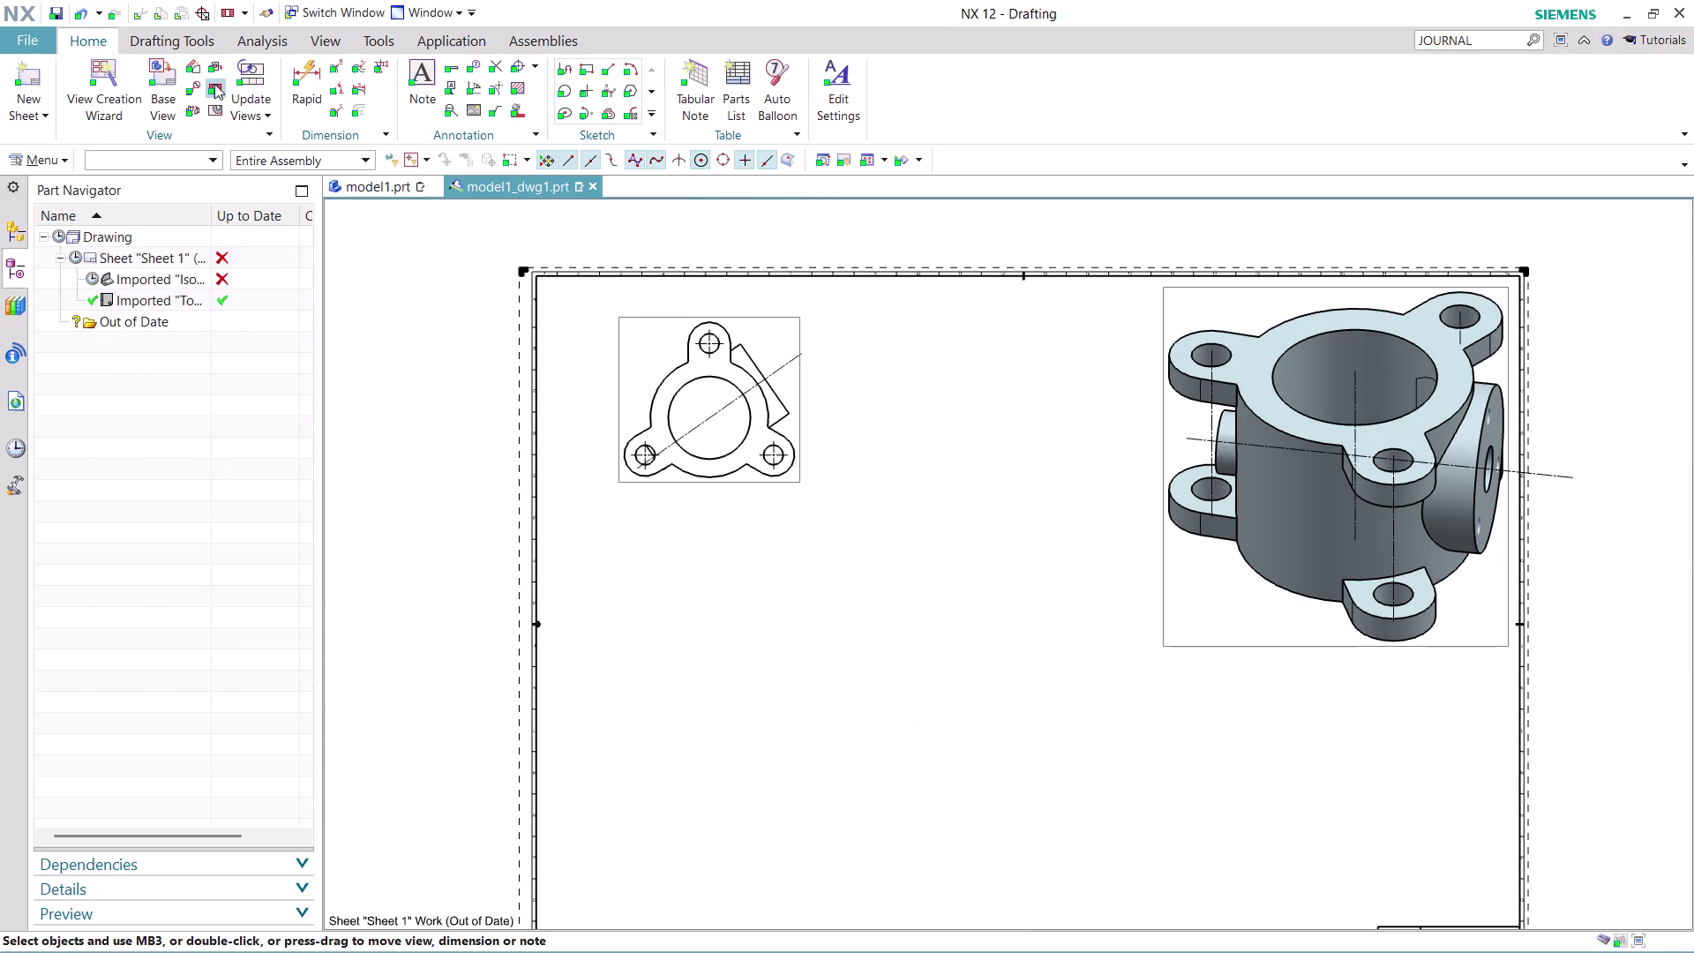
Cut angled half section A-A from points on the top view and place it below.
click(617, 478)
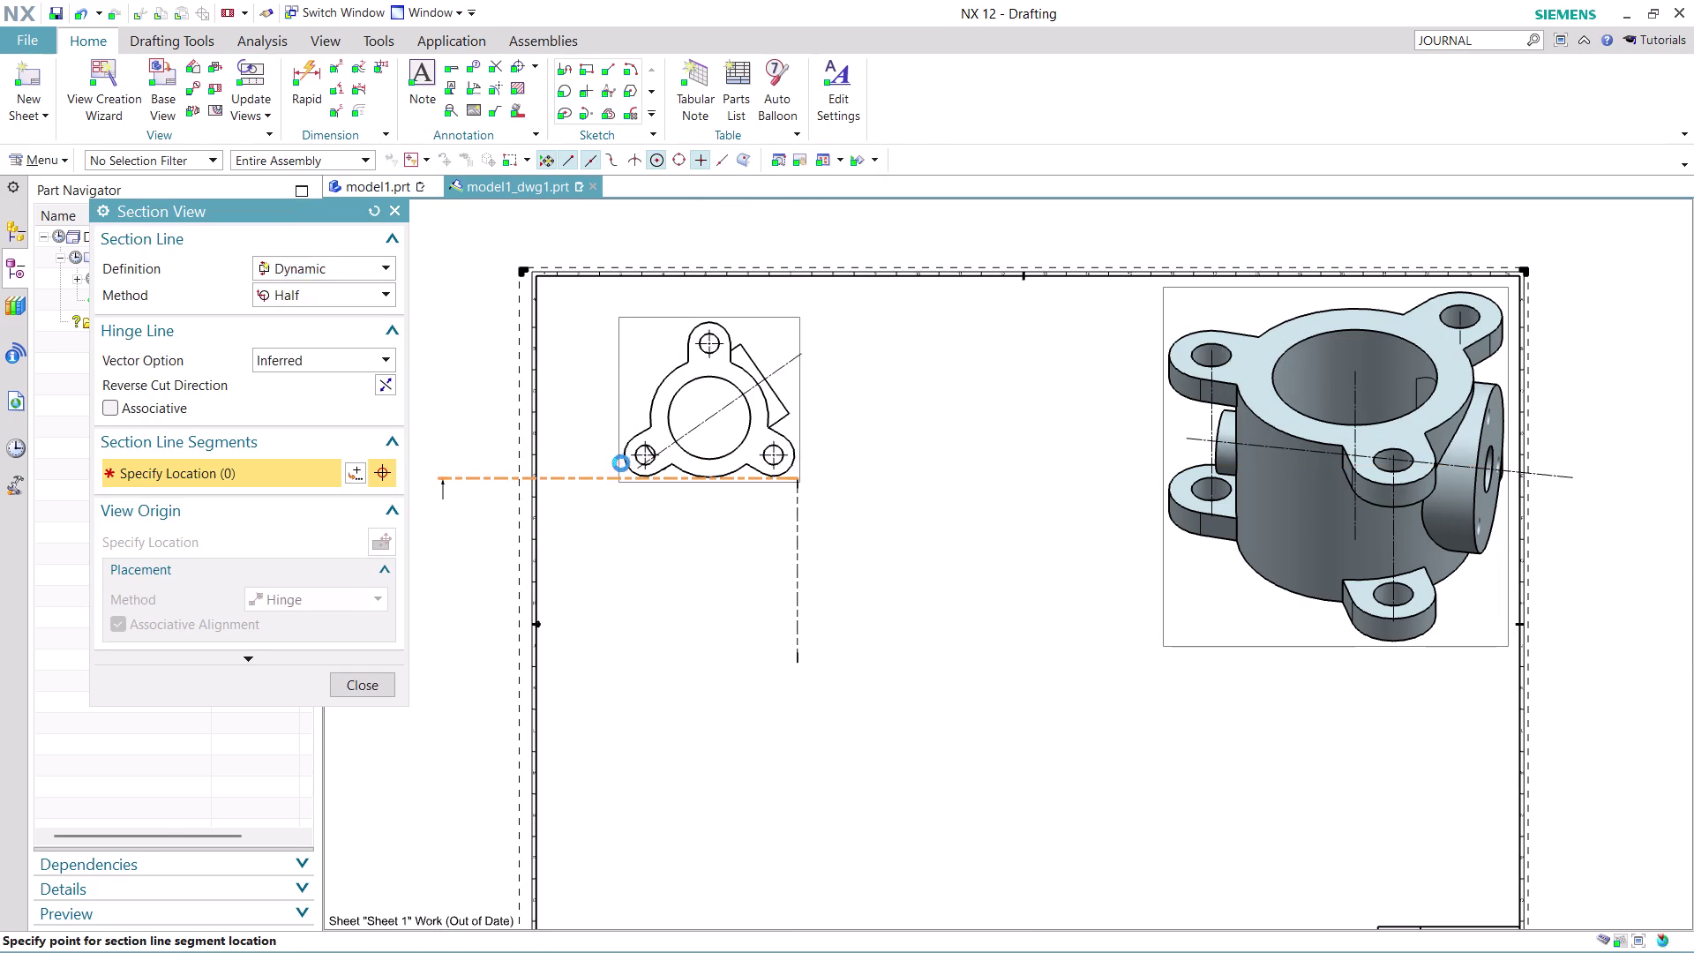
click(801, 320)
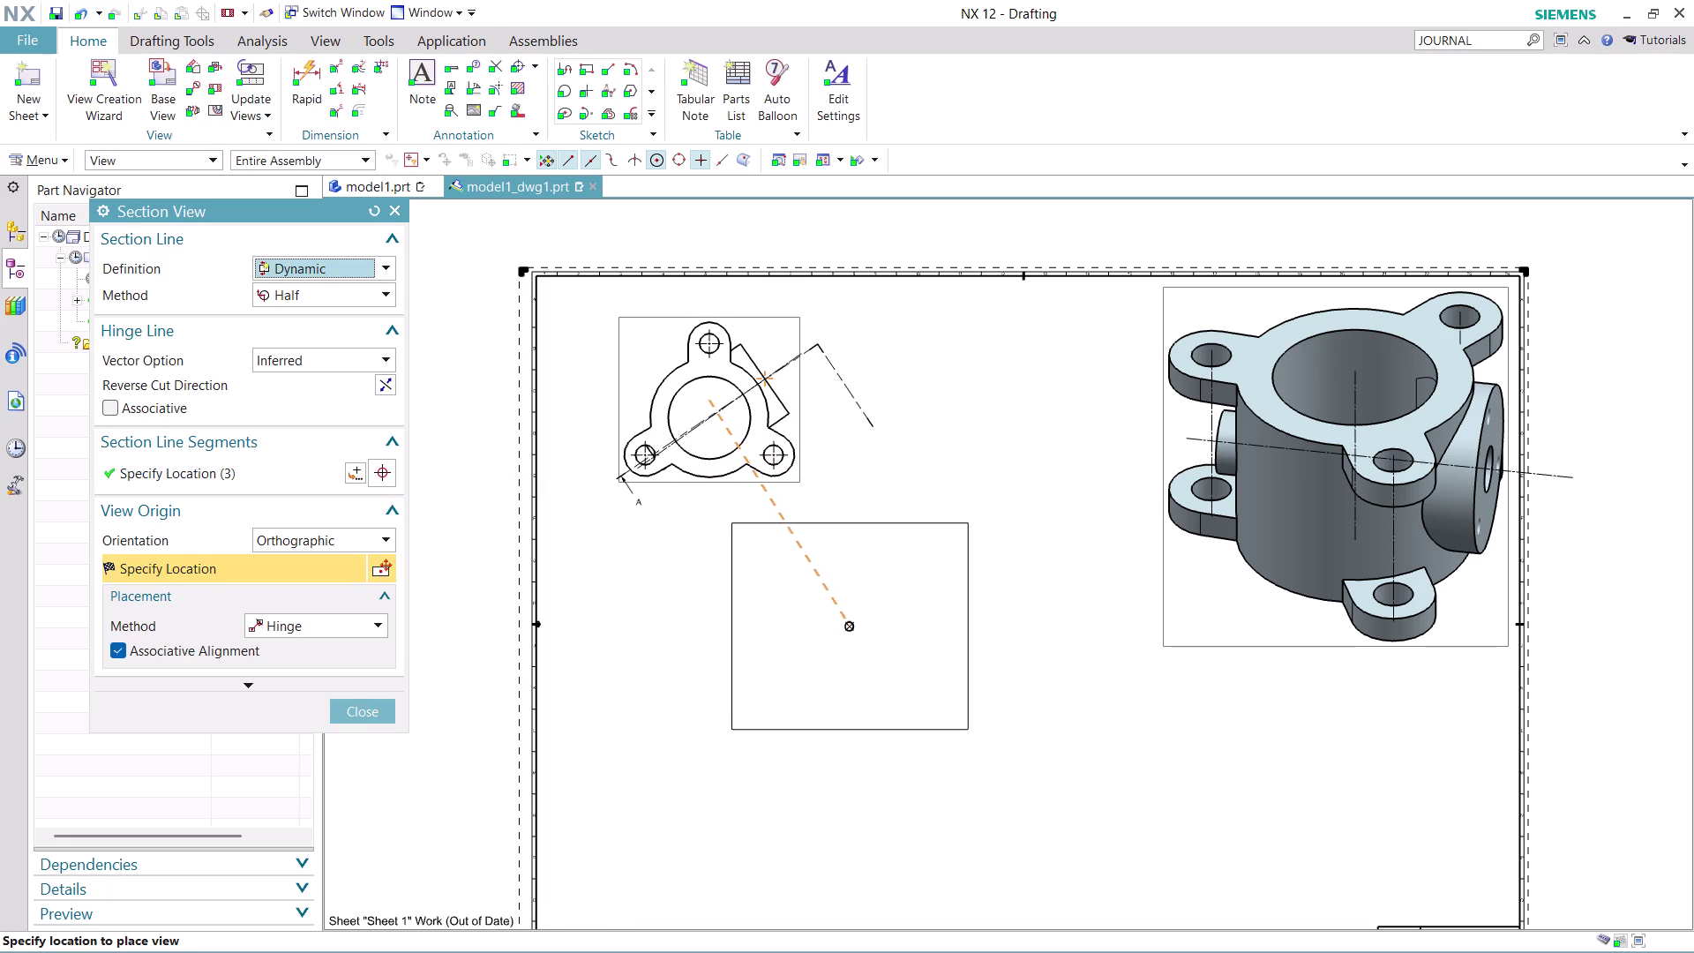
click(859, 622)
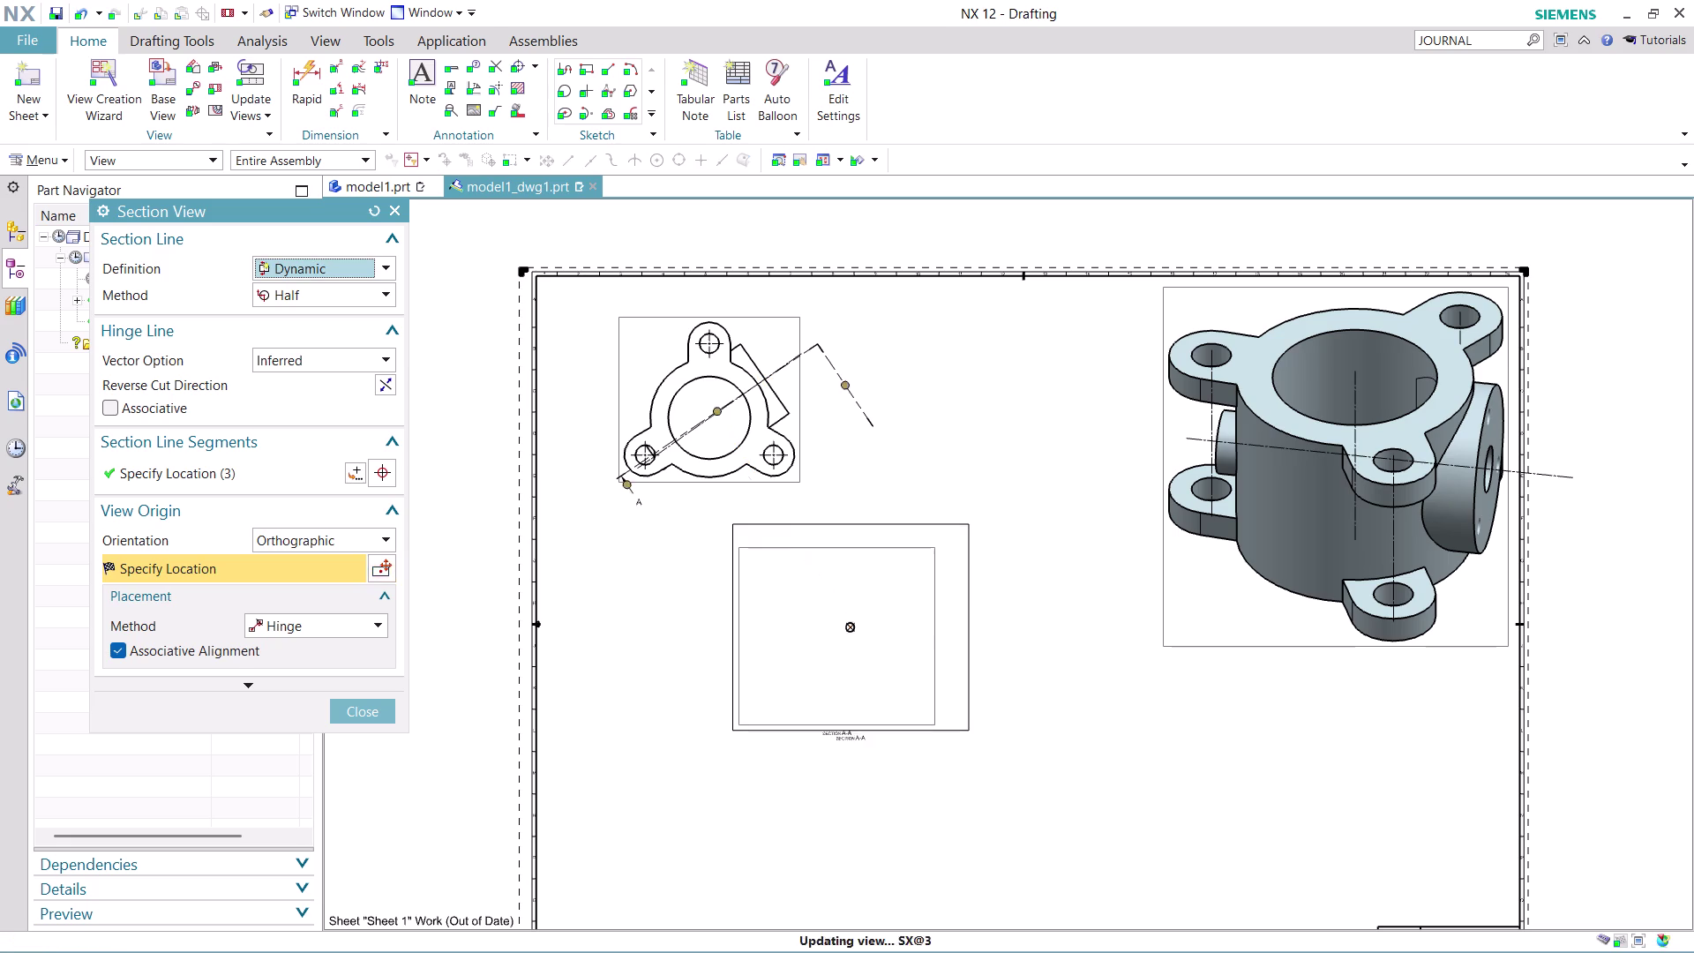
scroll(up, 3)
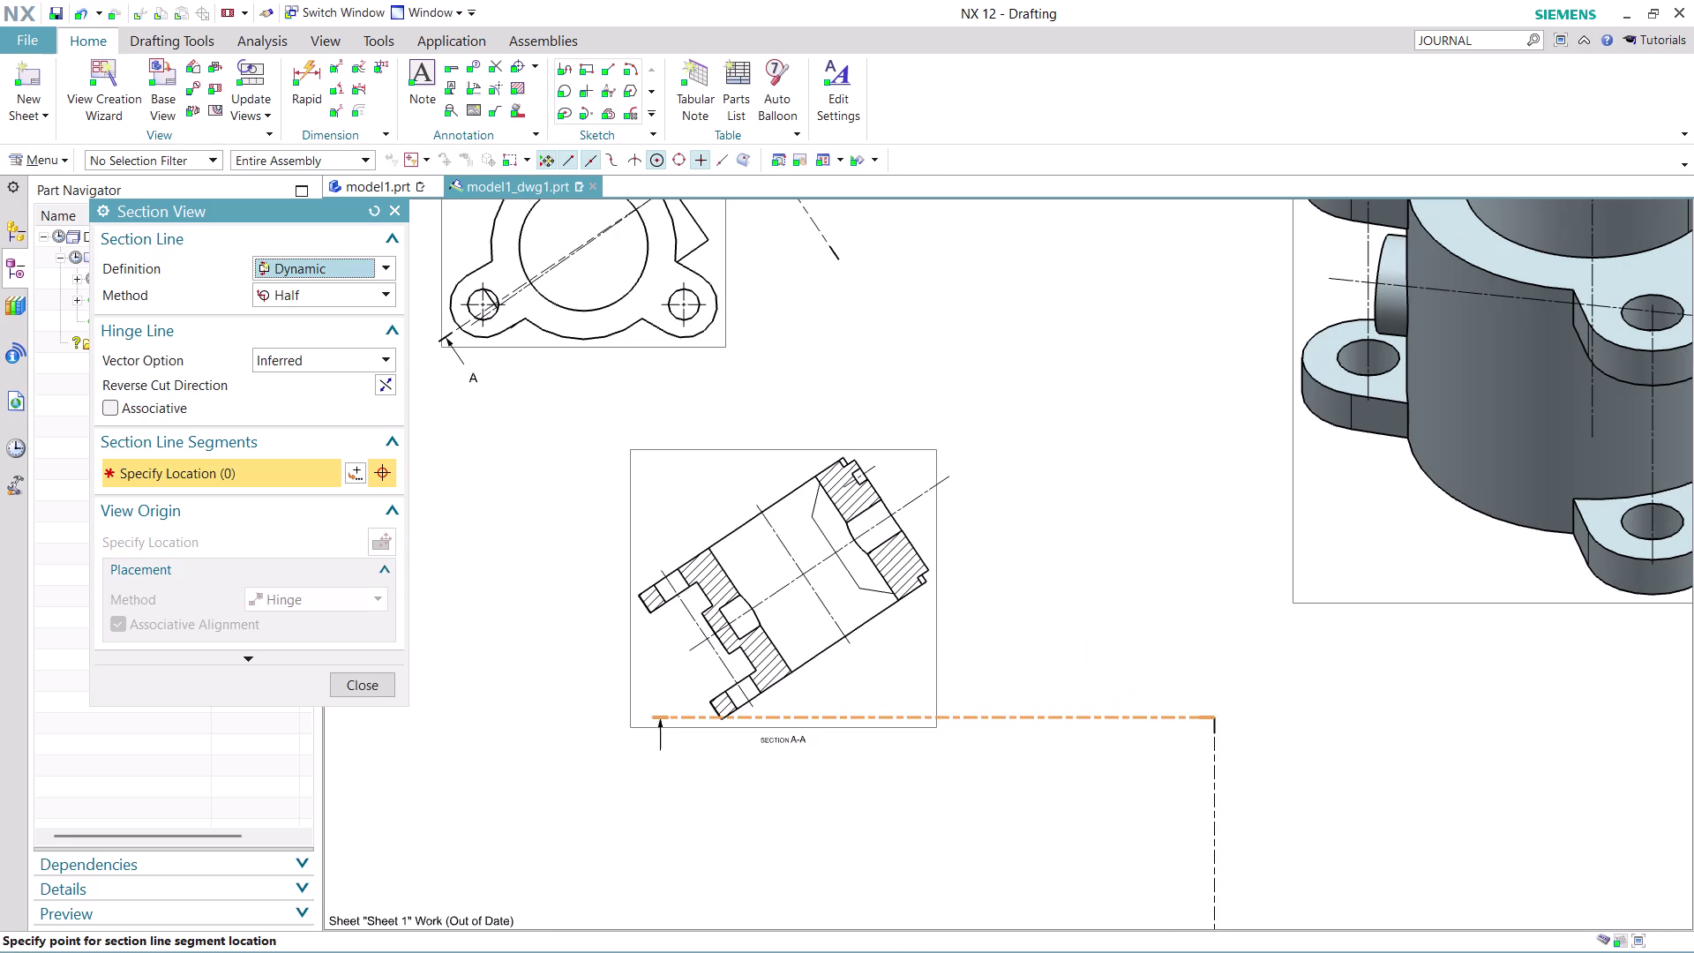
click(377, 682)
scroll(down, 3)
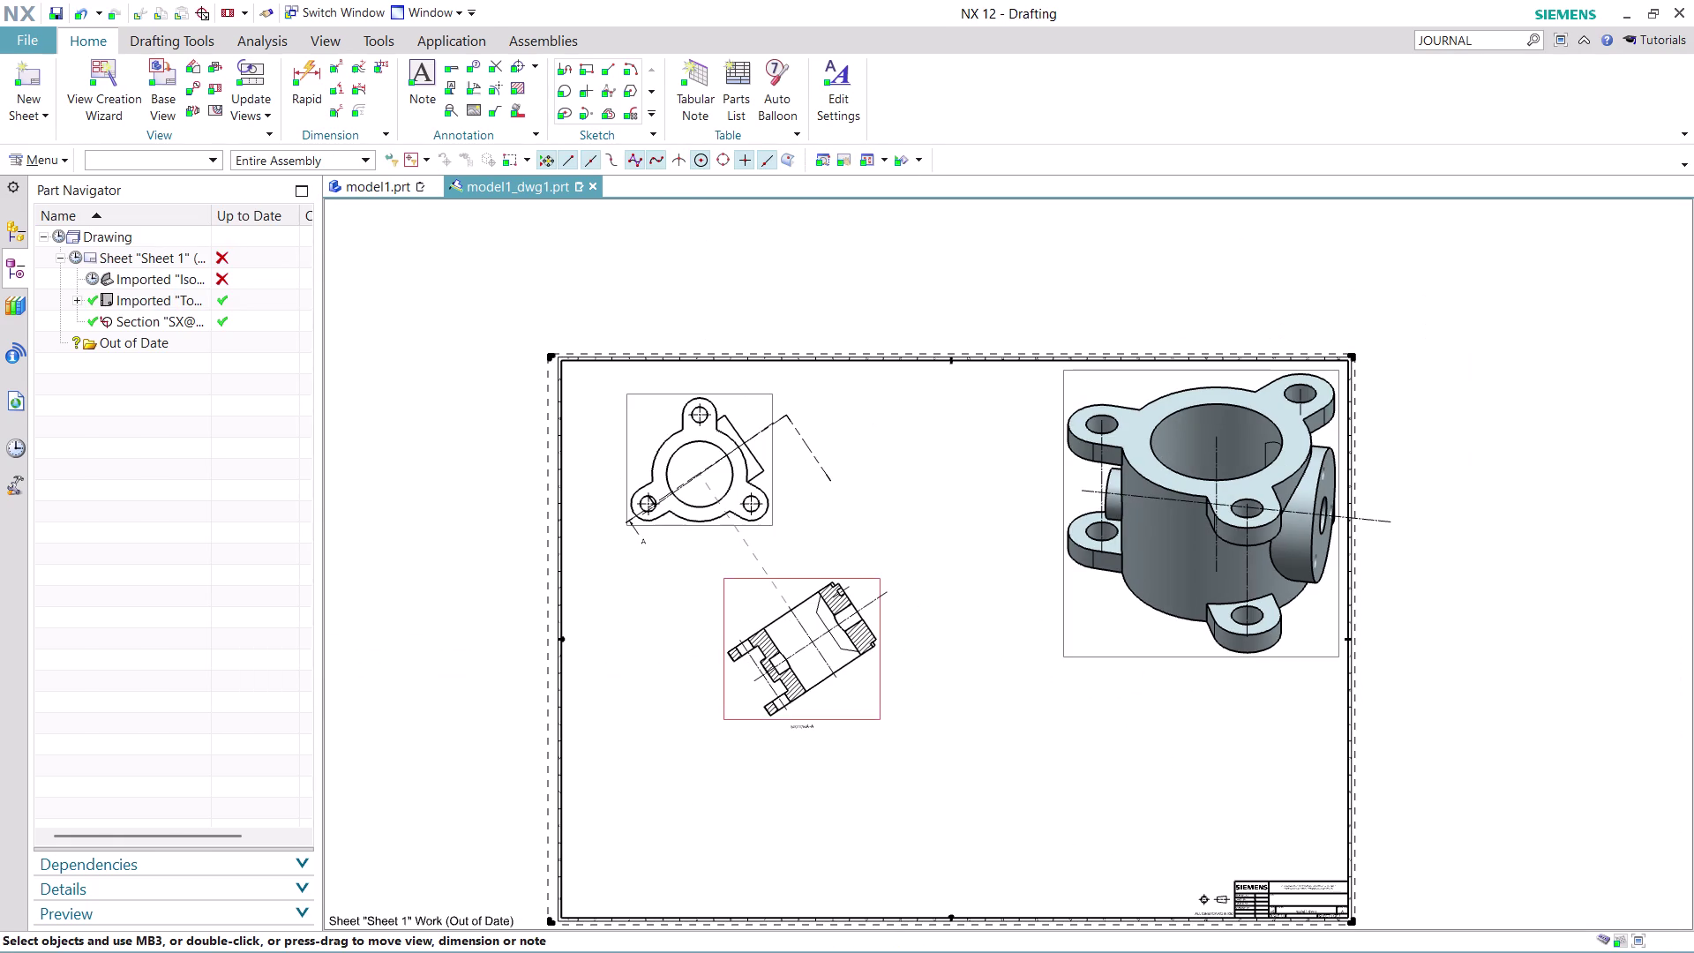
Delete the section view's hinge alignment to the top view.
drag(728, 663, 704, 647)
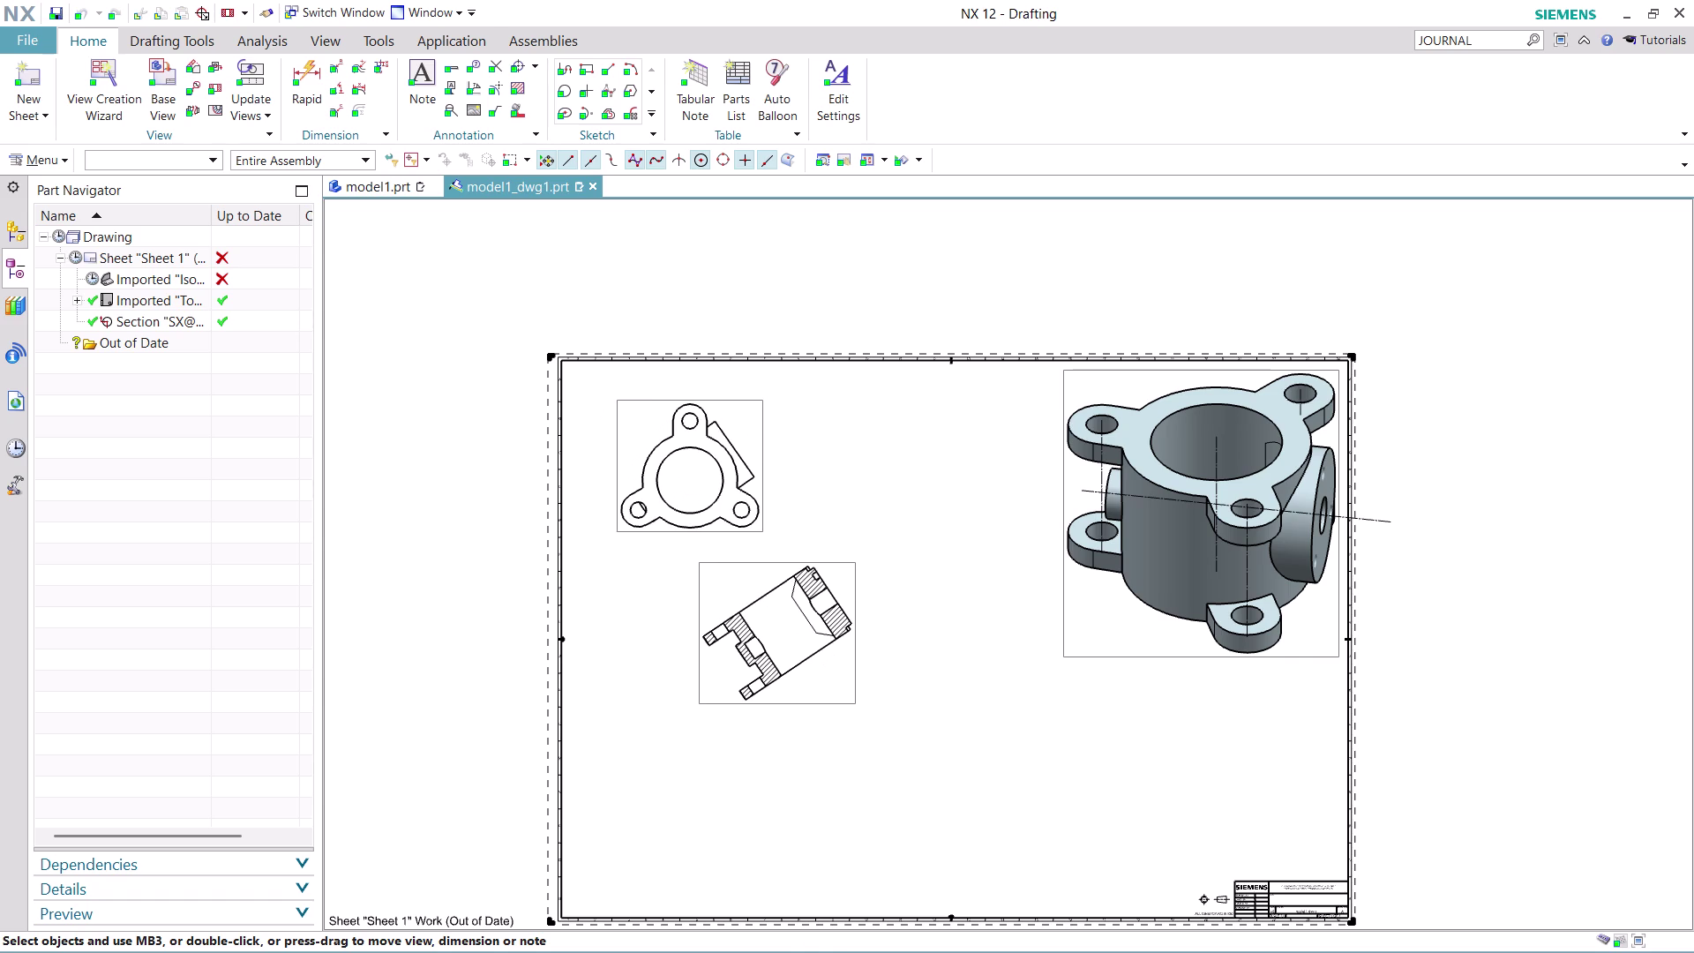
drag(703, 648, 704, 647)
right_click(726, 567)
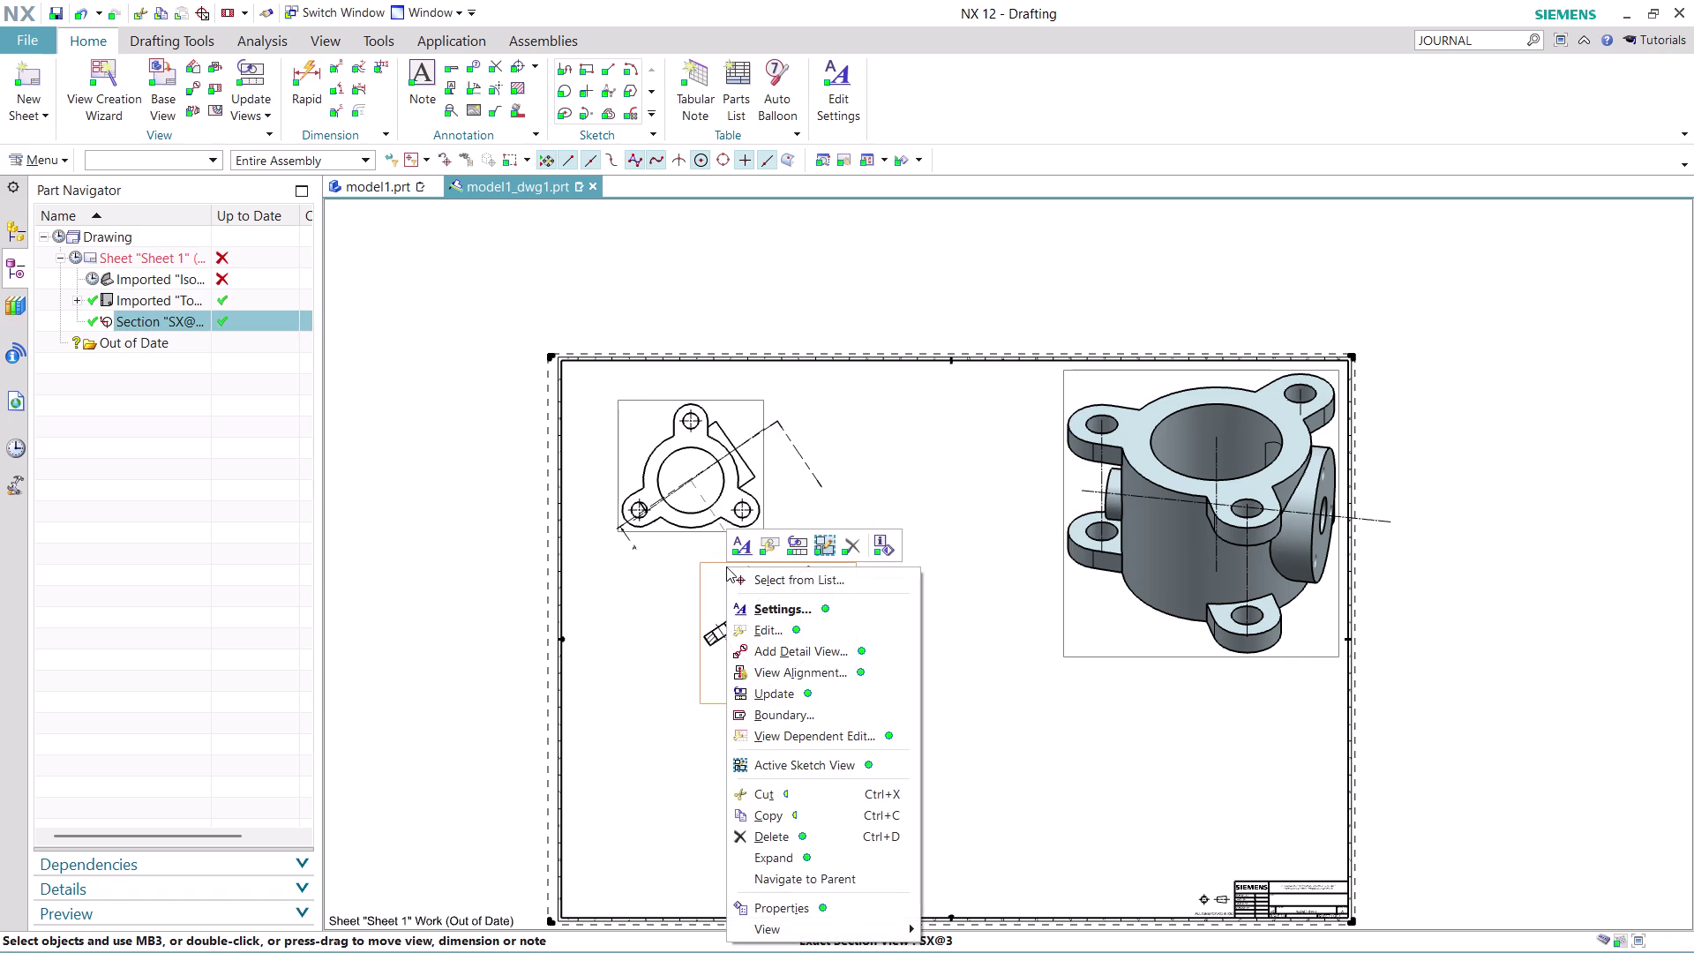
click(839, 673)
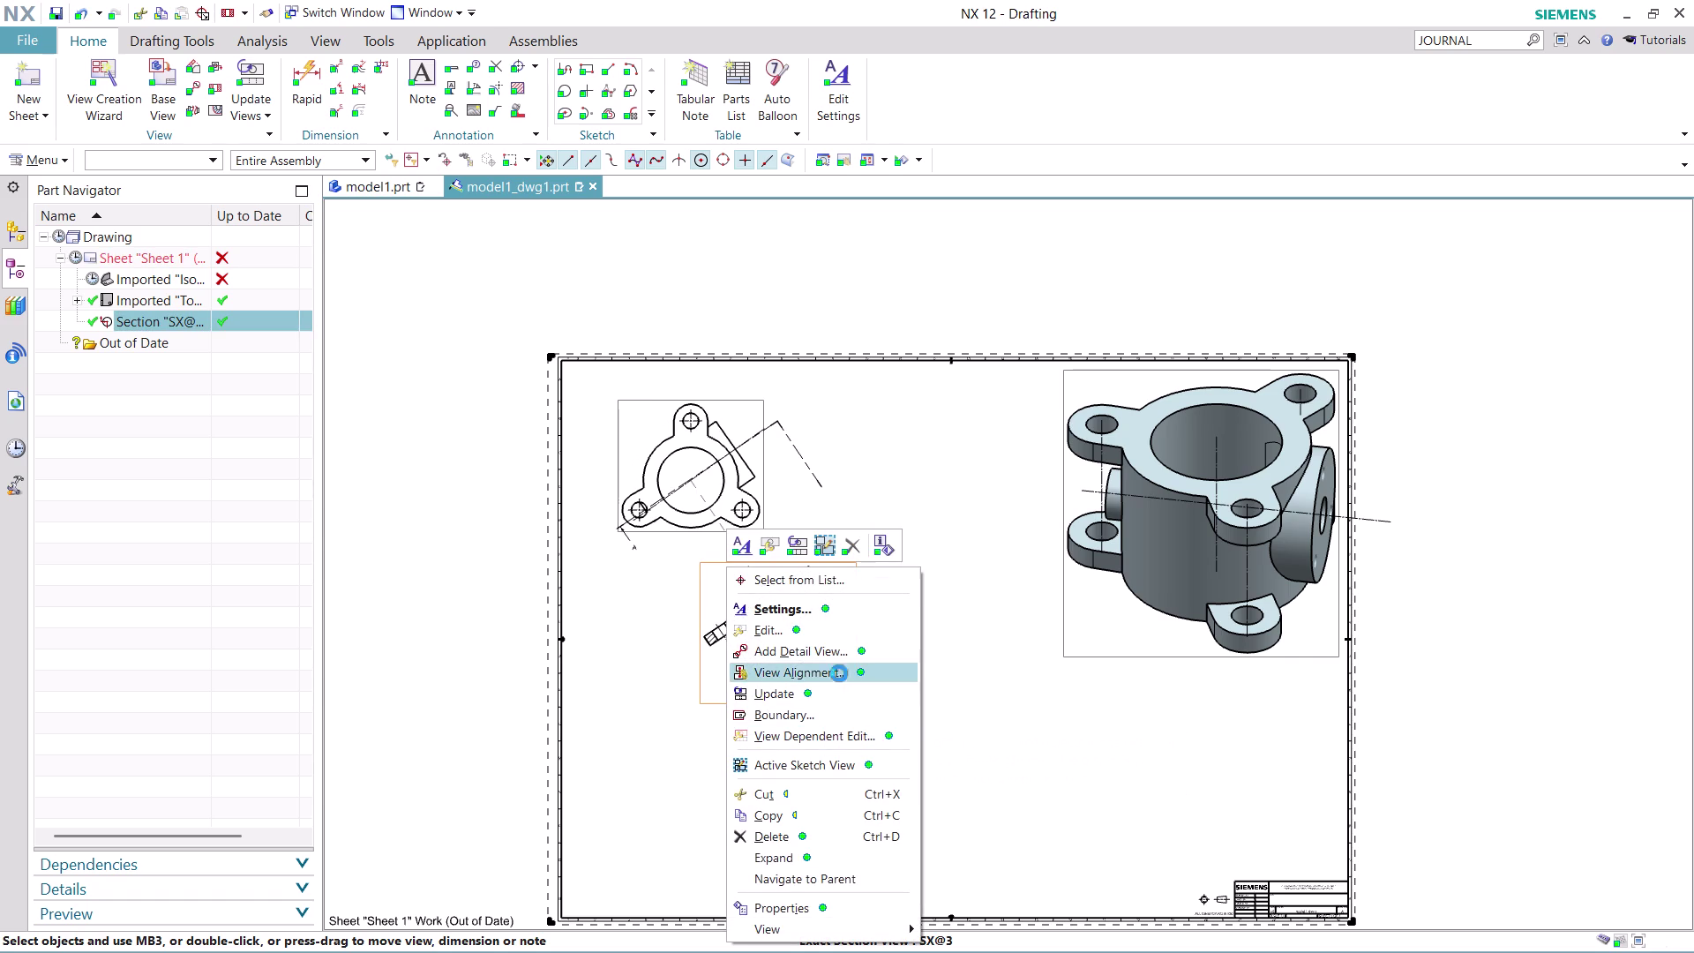
click(384, 462)
click(328, 469)
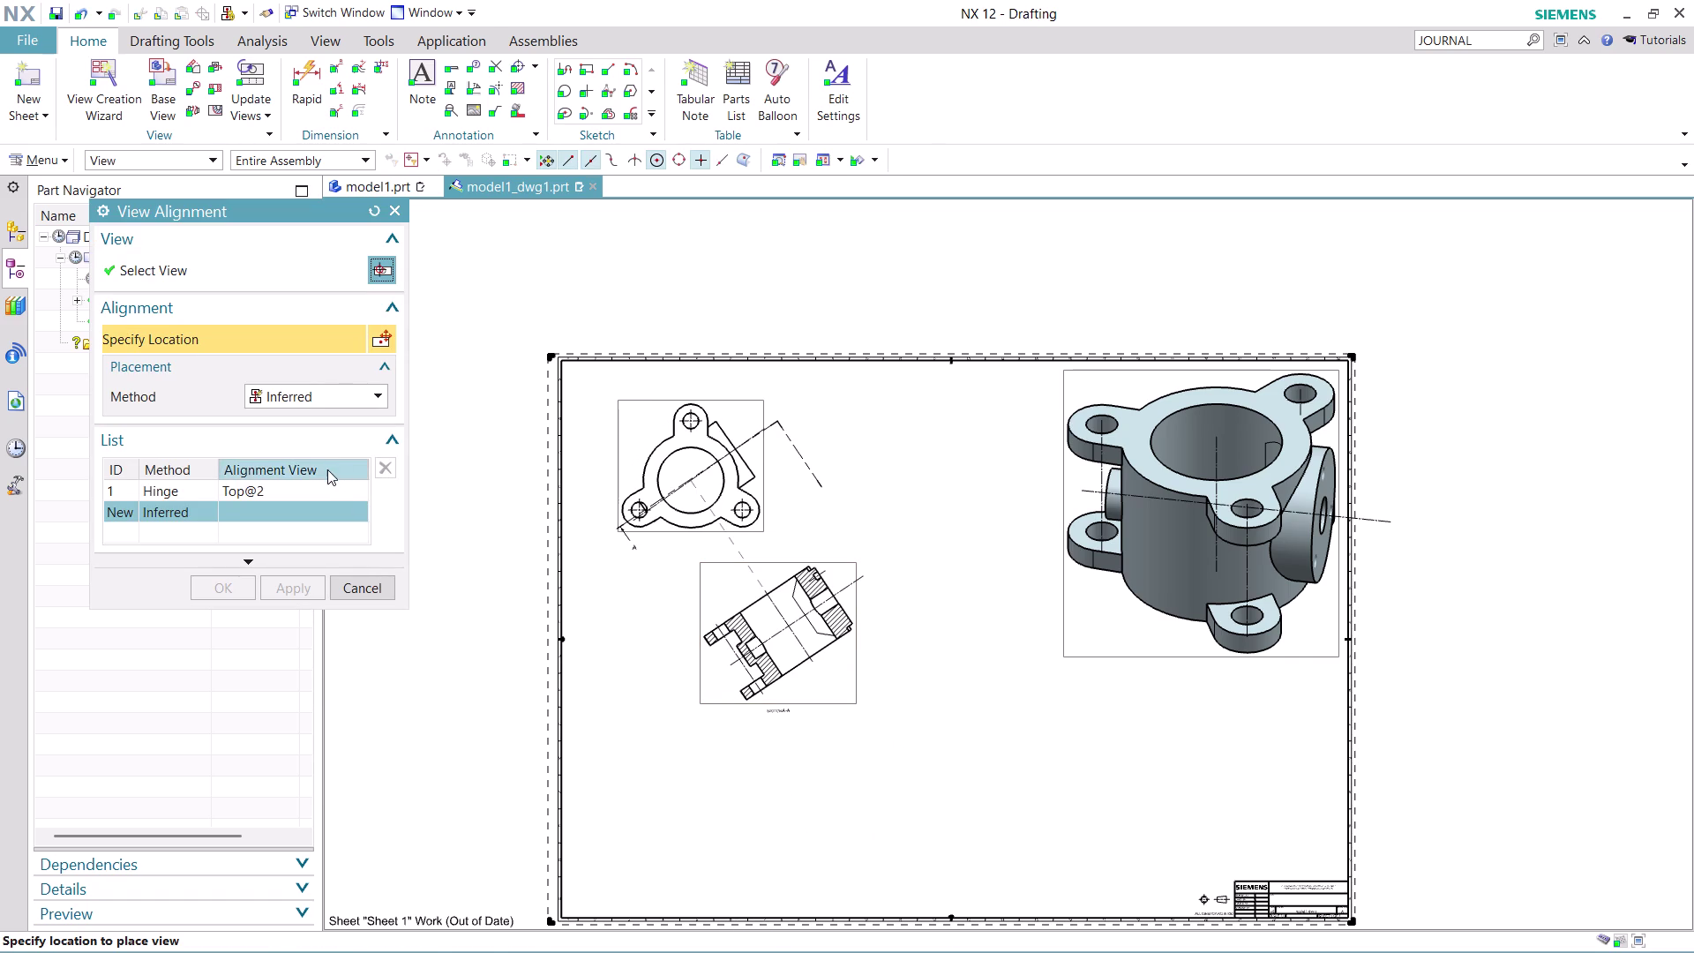
click(307, 516)
click(390, 495)
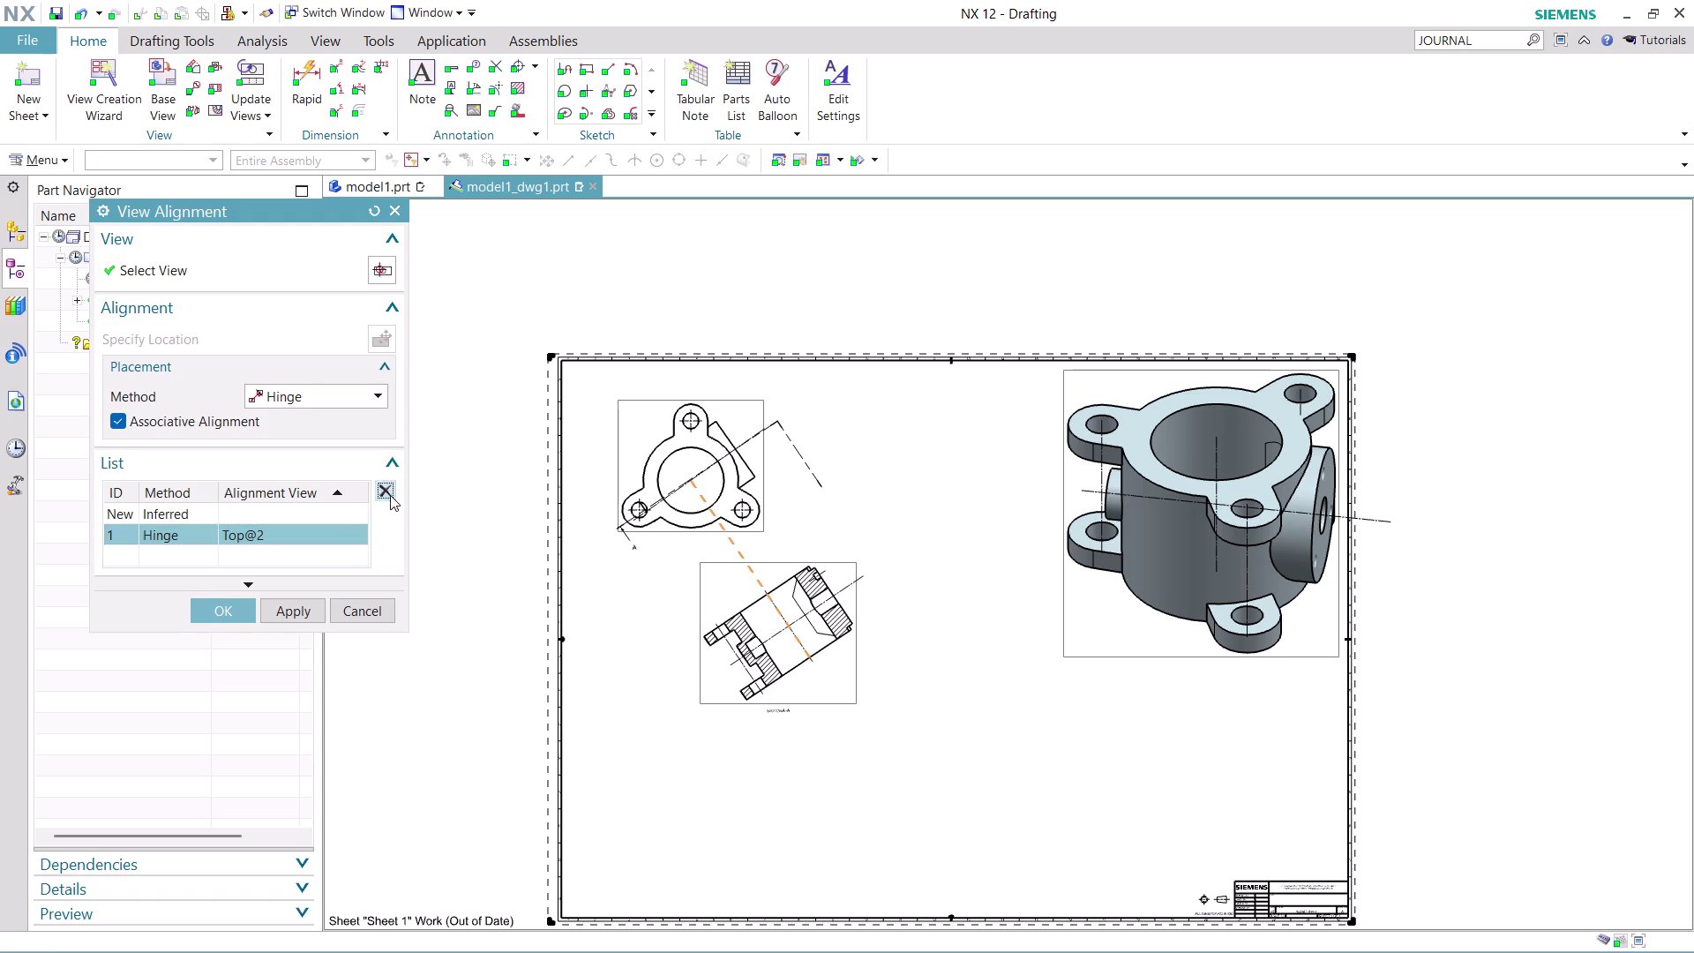
click(360, 609)
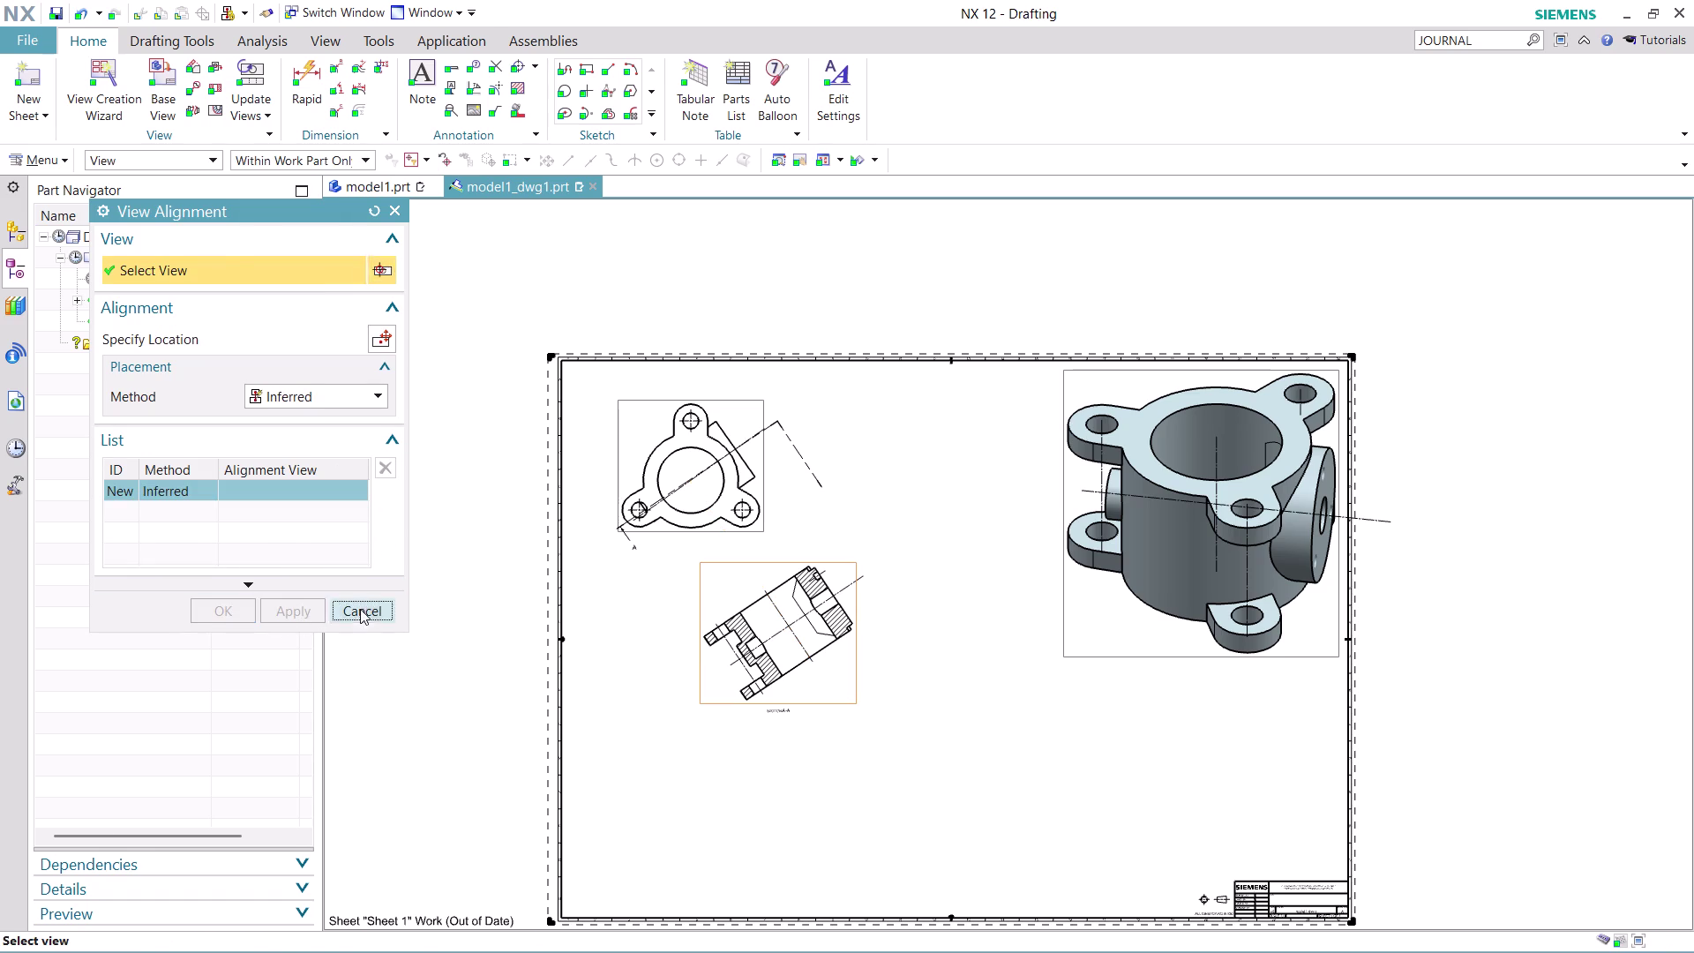
Move section A-A directly beneath the top view and open its settings menu.
drag(841, 697, 745, 700)
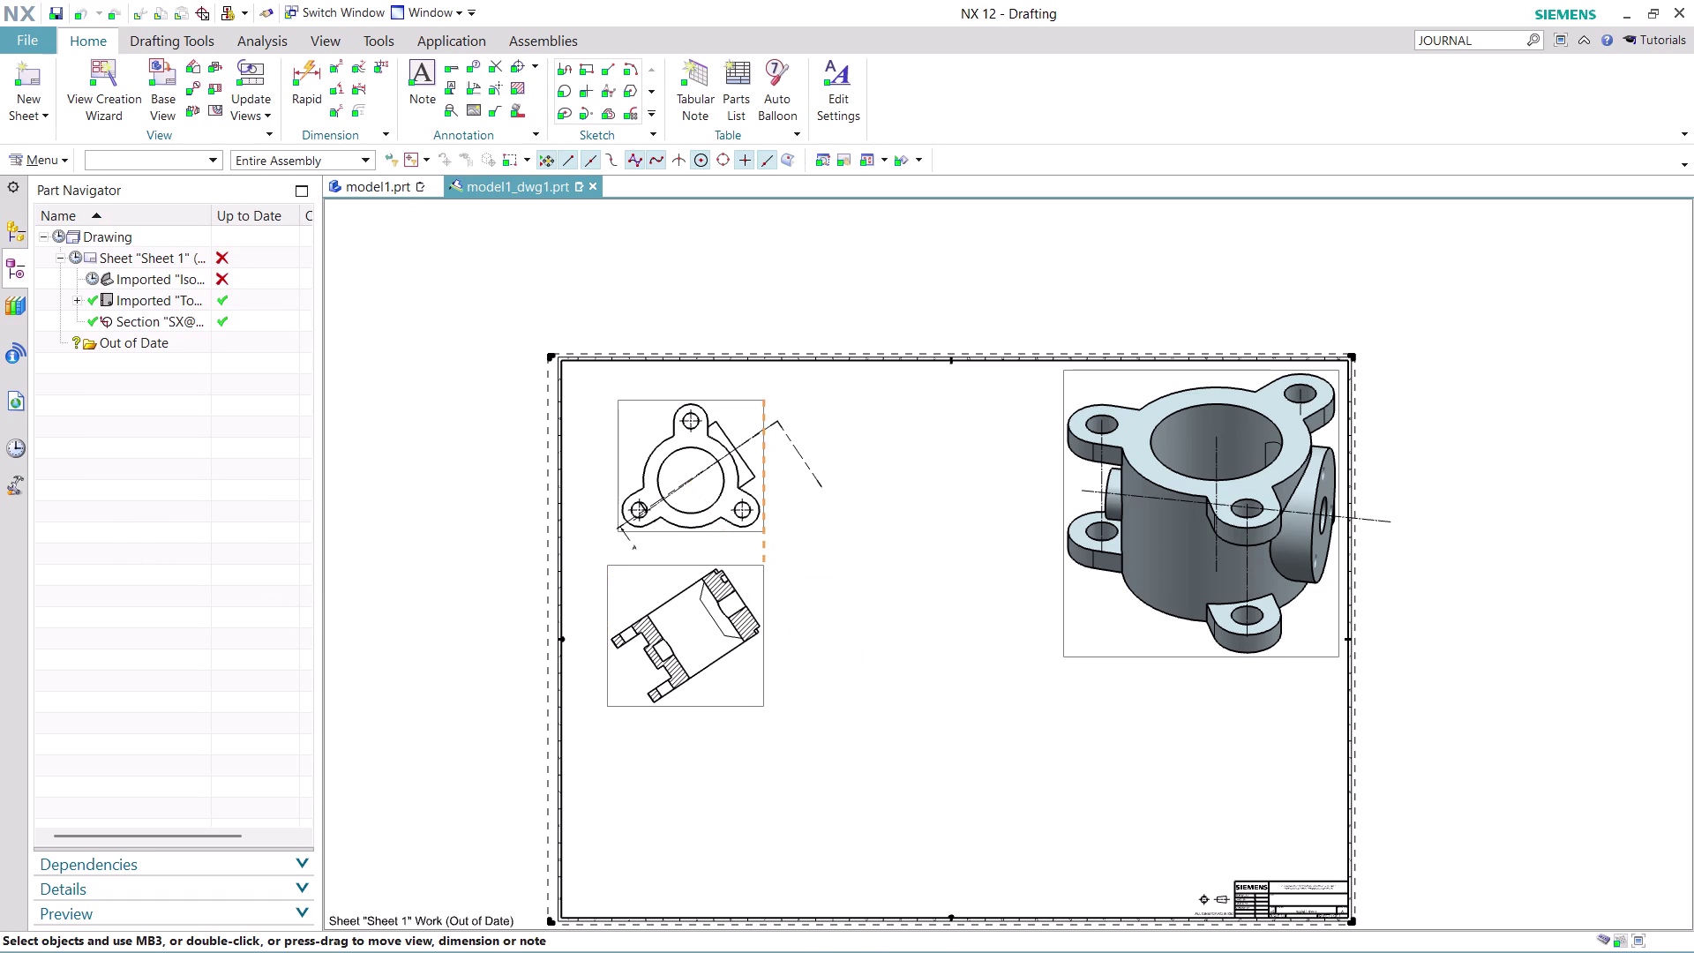
drag(745, 699, 746, 723)
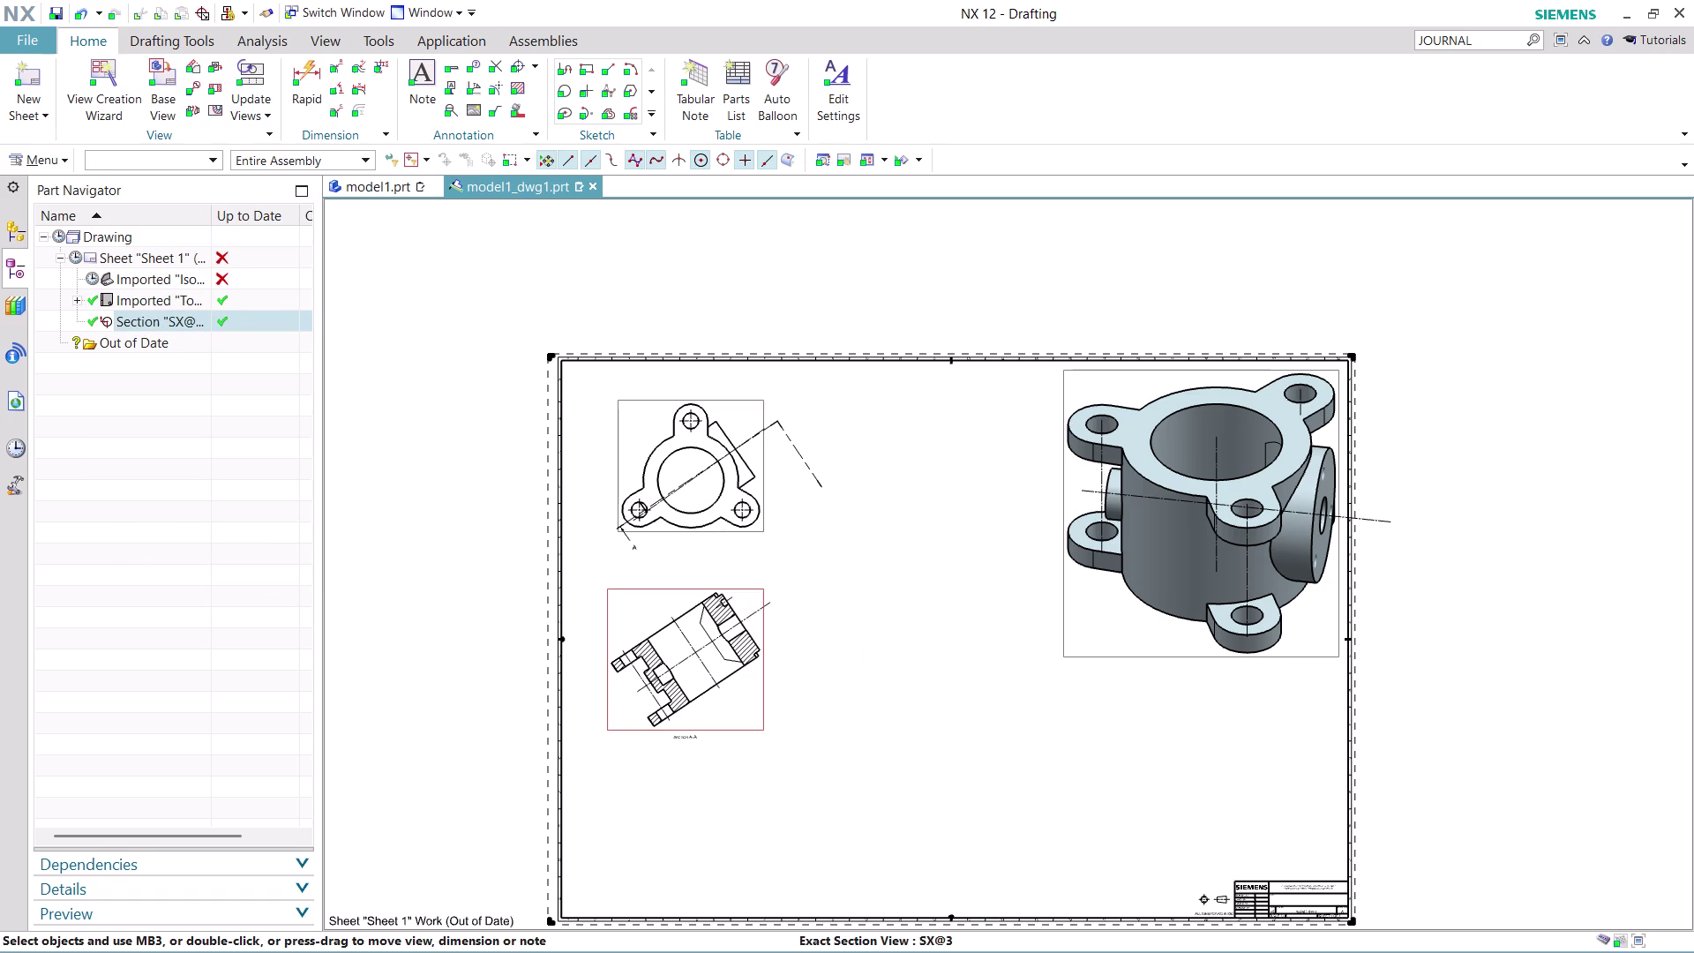
right_click(735, 735)
Open the section view's angle settings and try angles of 45°, 90°, 30° and 120°.
click(817, 392)
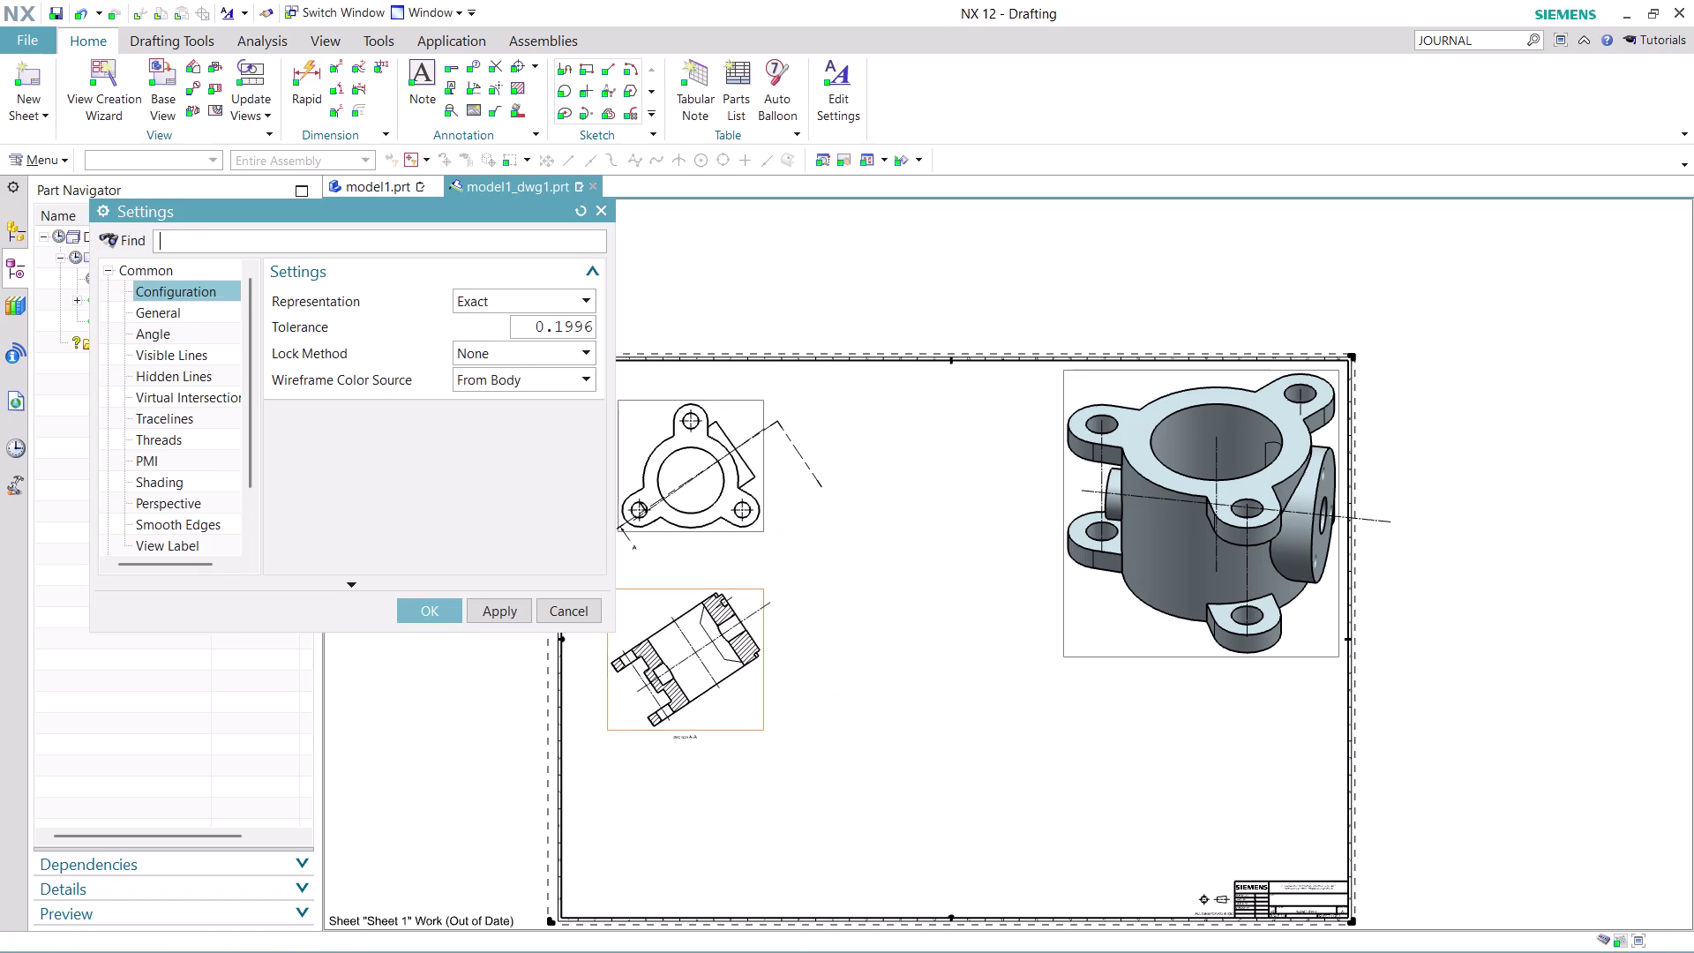
click(146, 326)
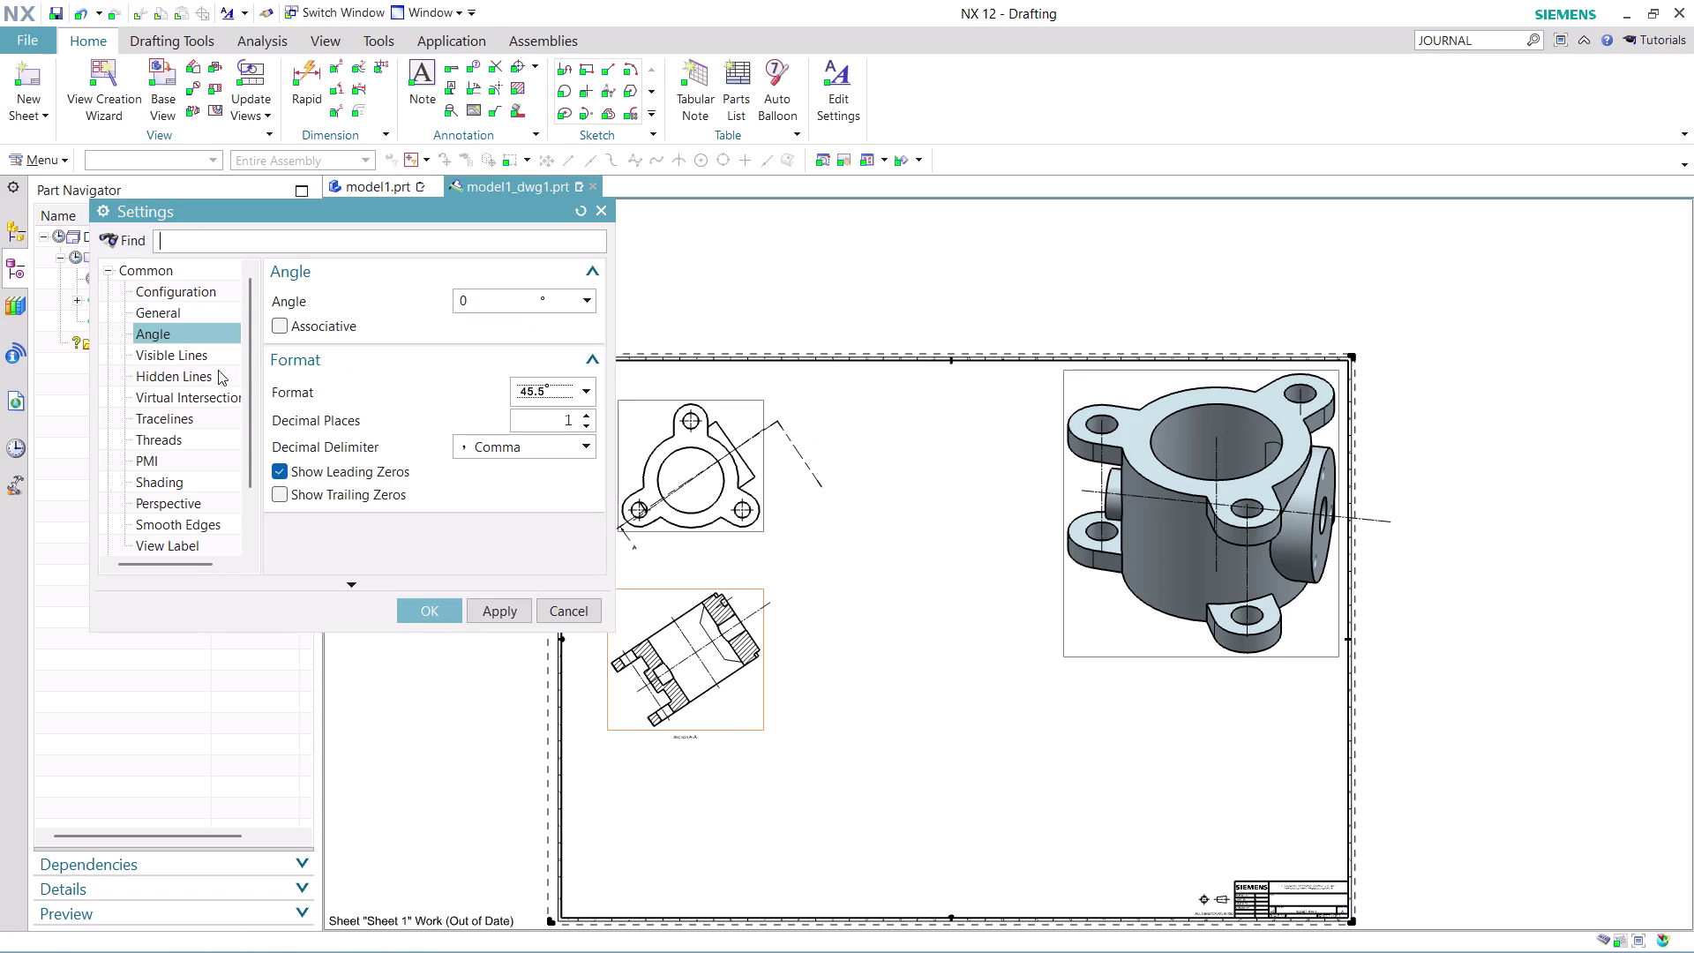
double_click(509, 302)
text(45)
click(496, 604)
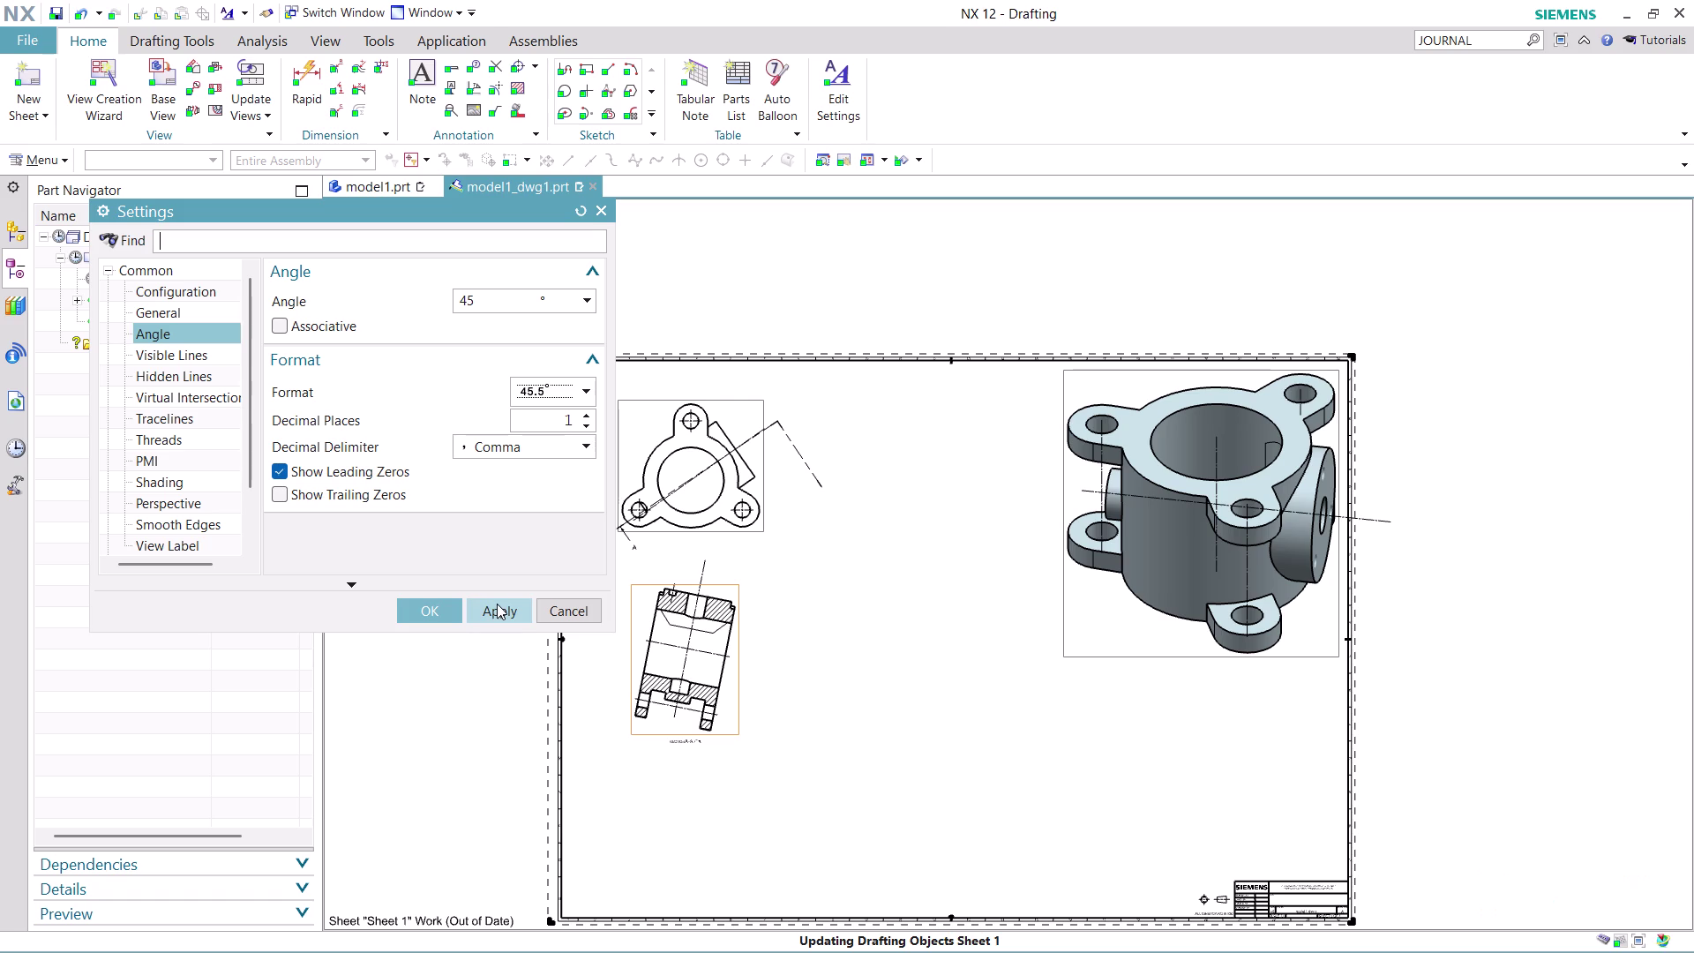
double_click(500, 301)
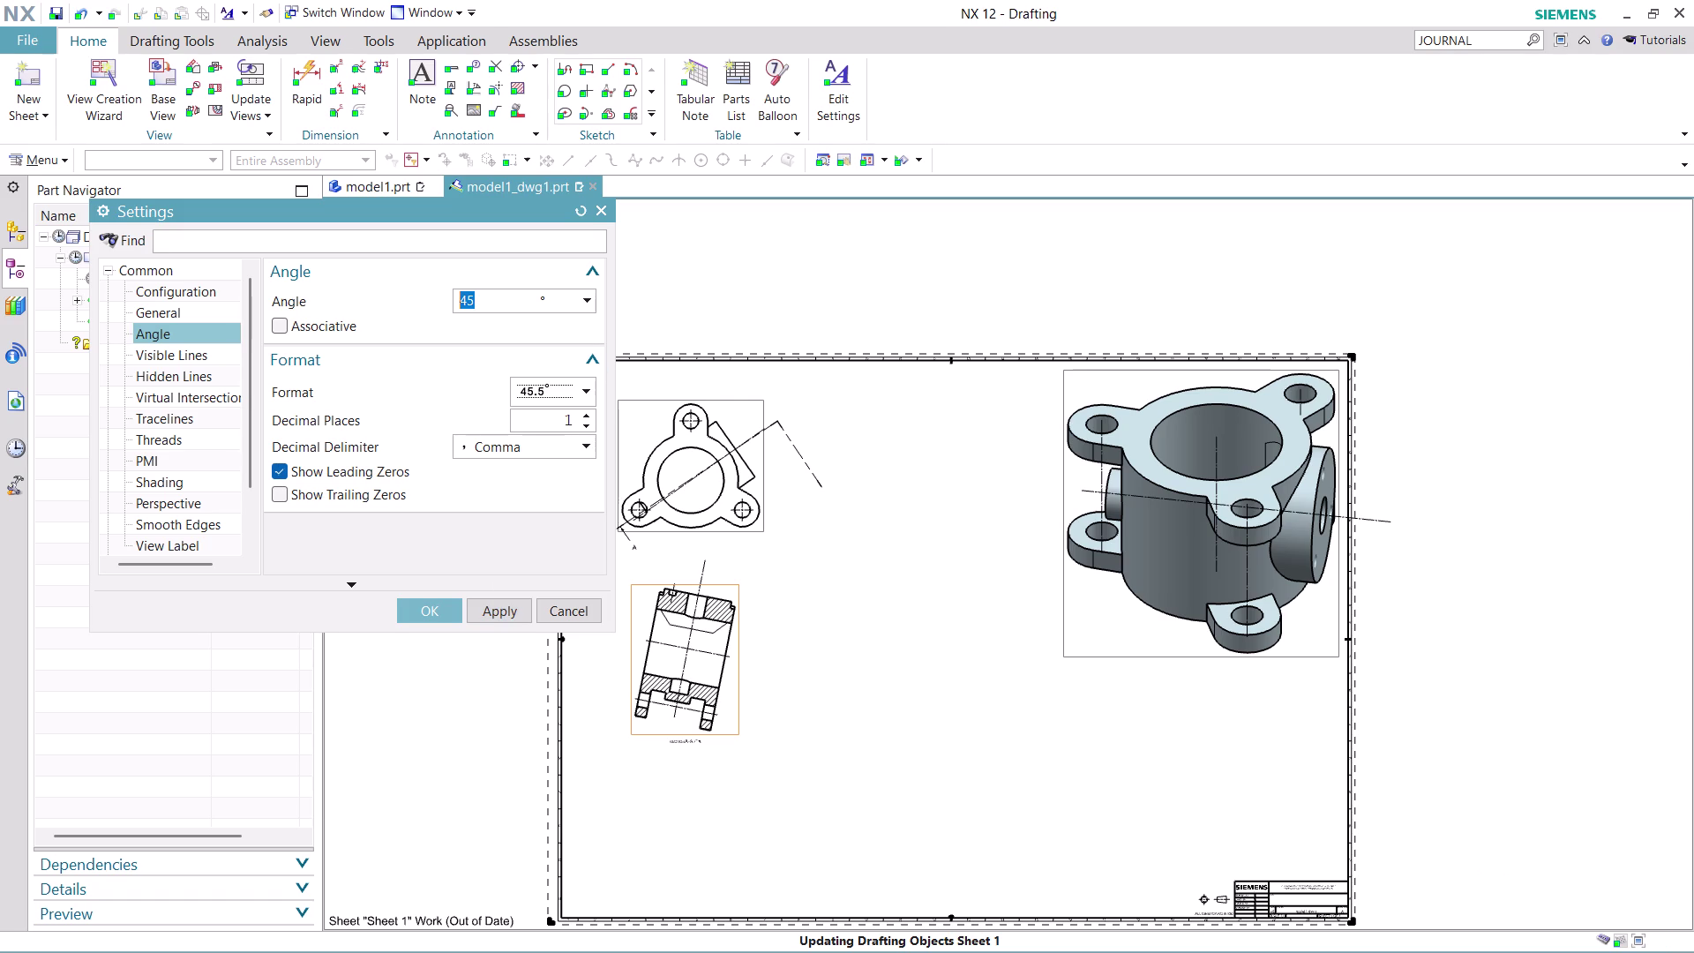
key(9)
key(0)
click(482, 609)
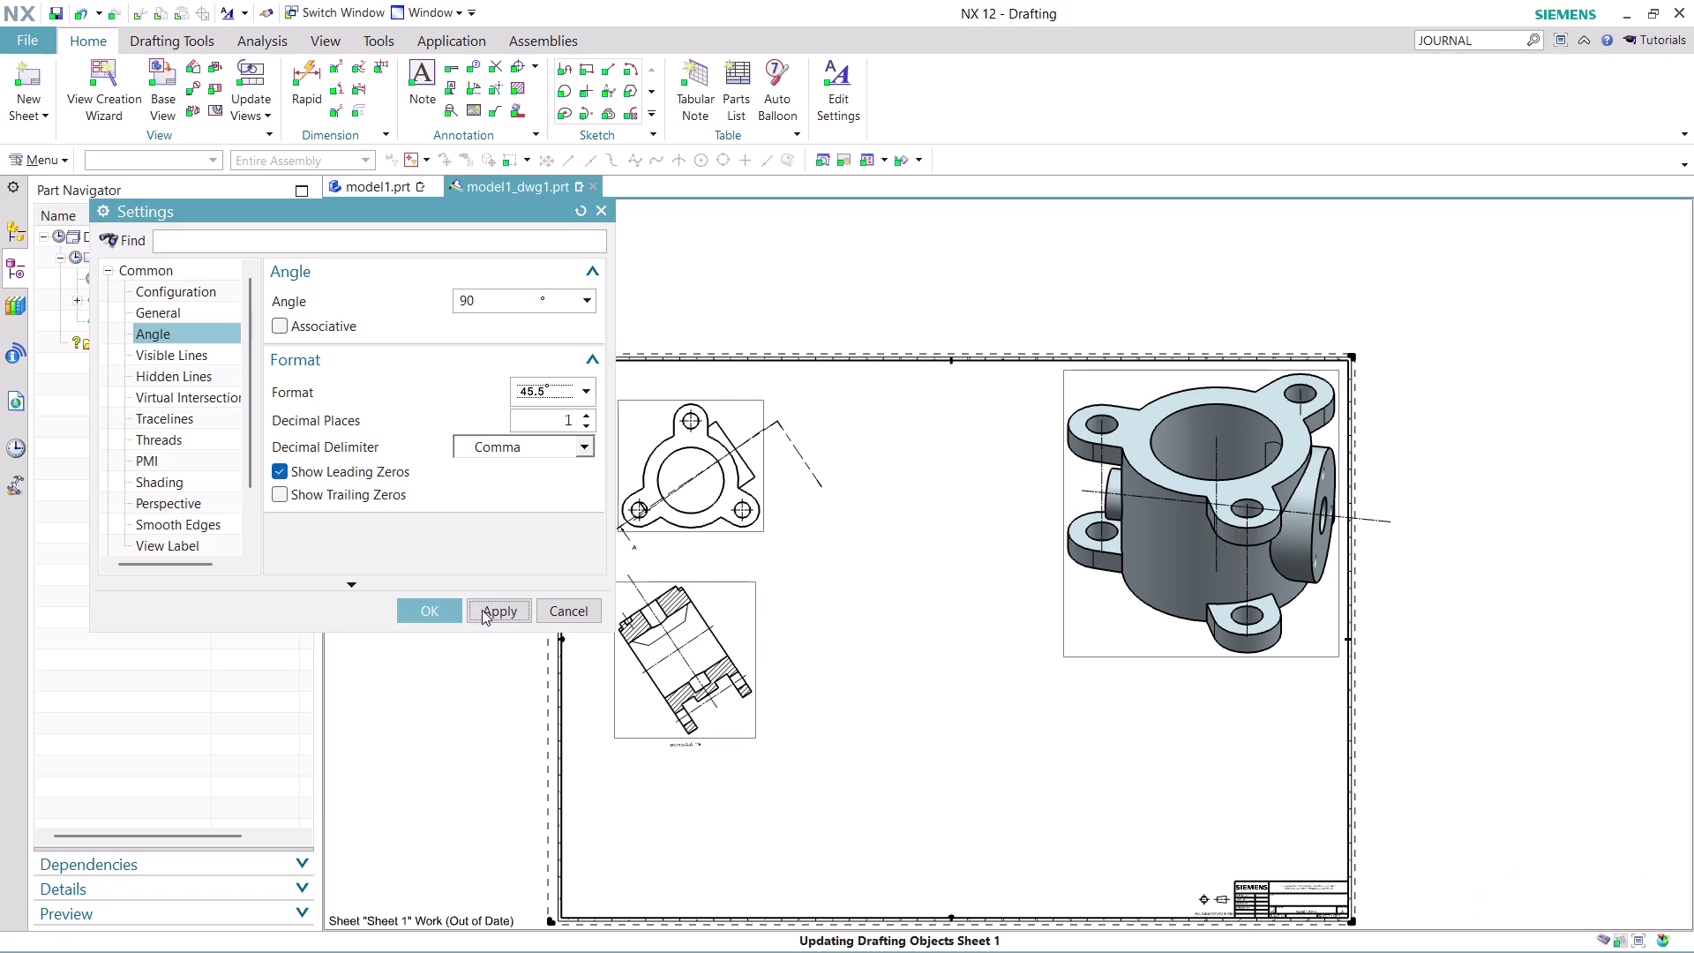
double_click(493, 295)
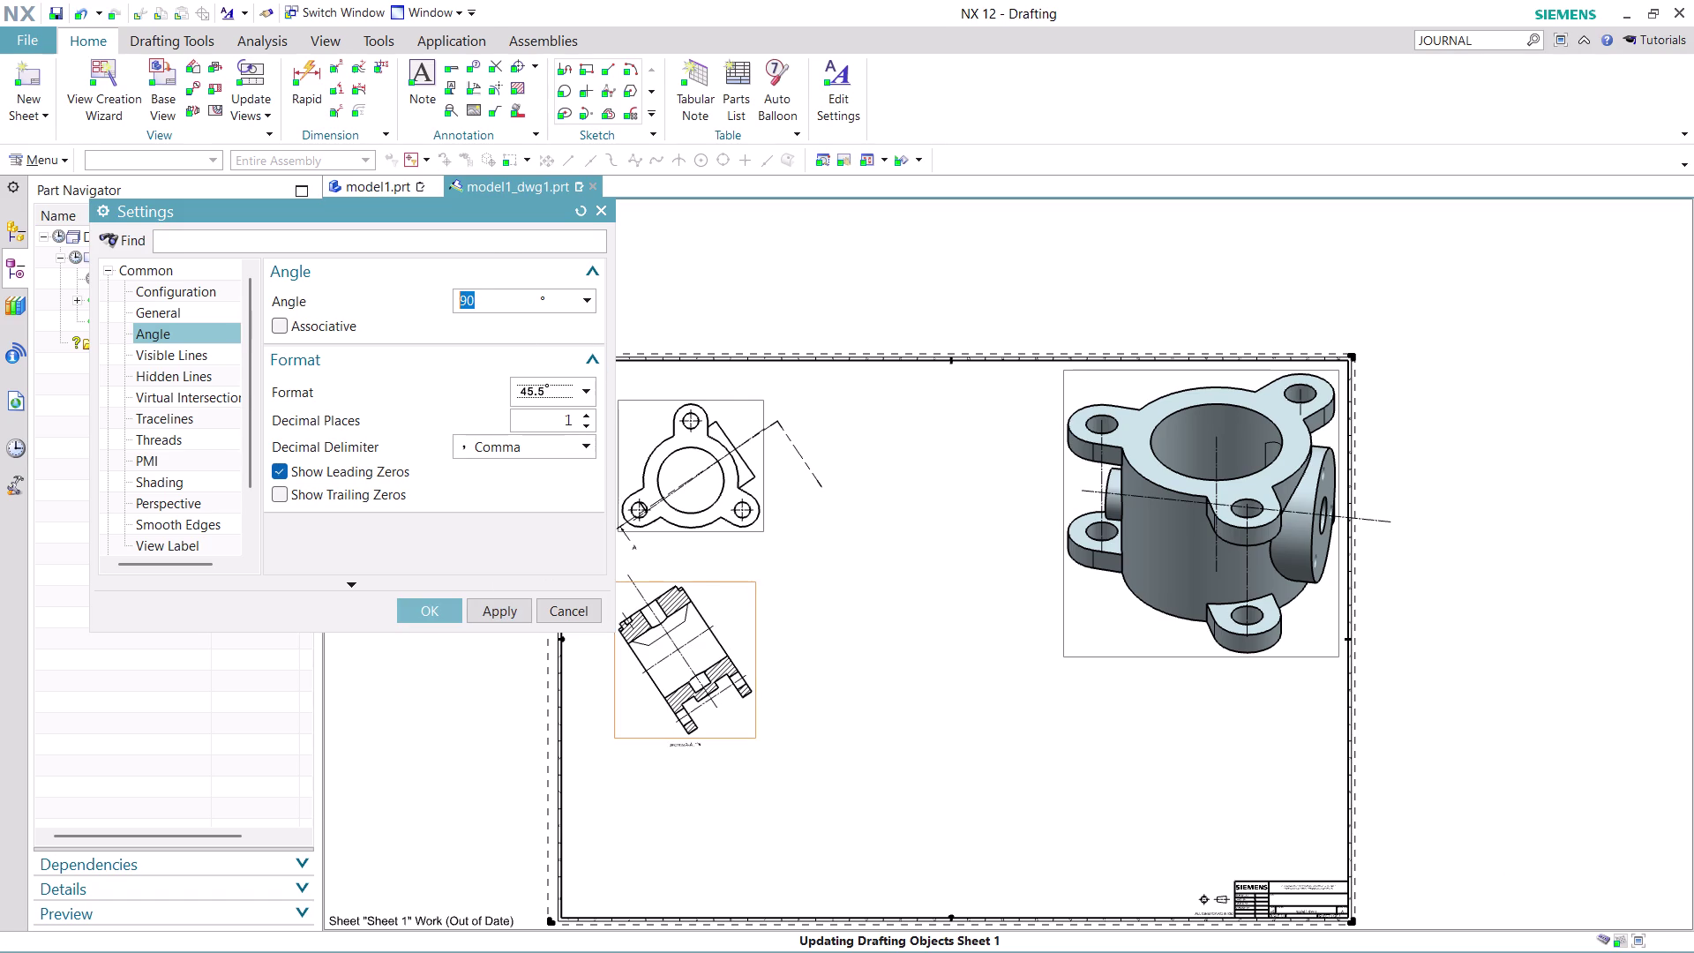
text(30)
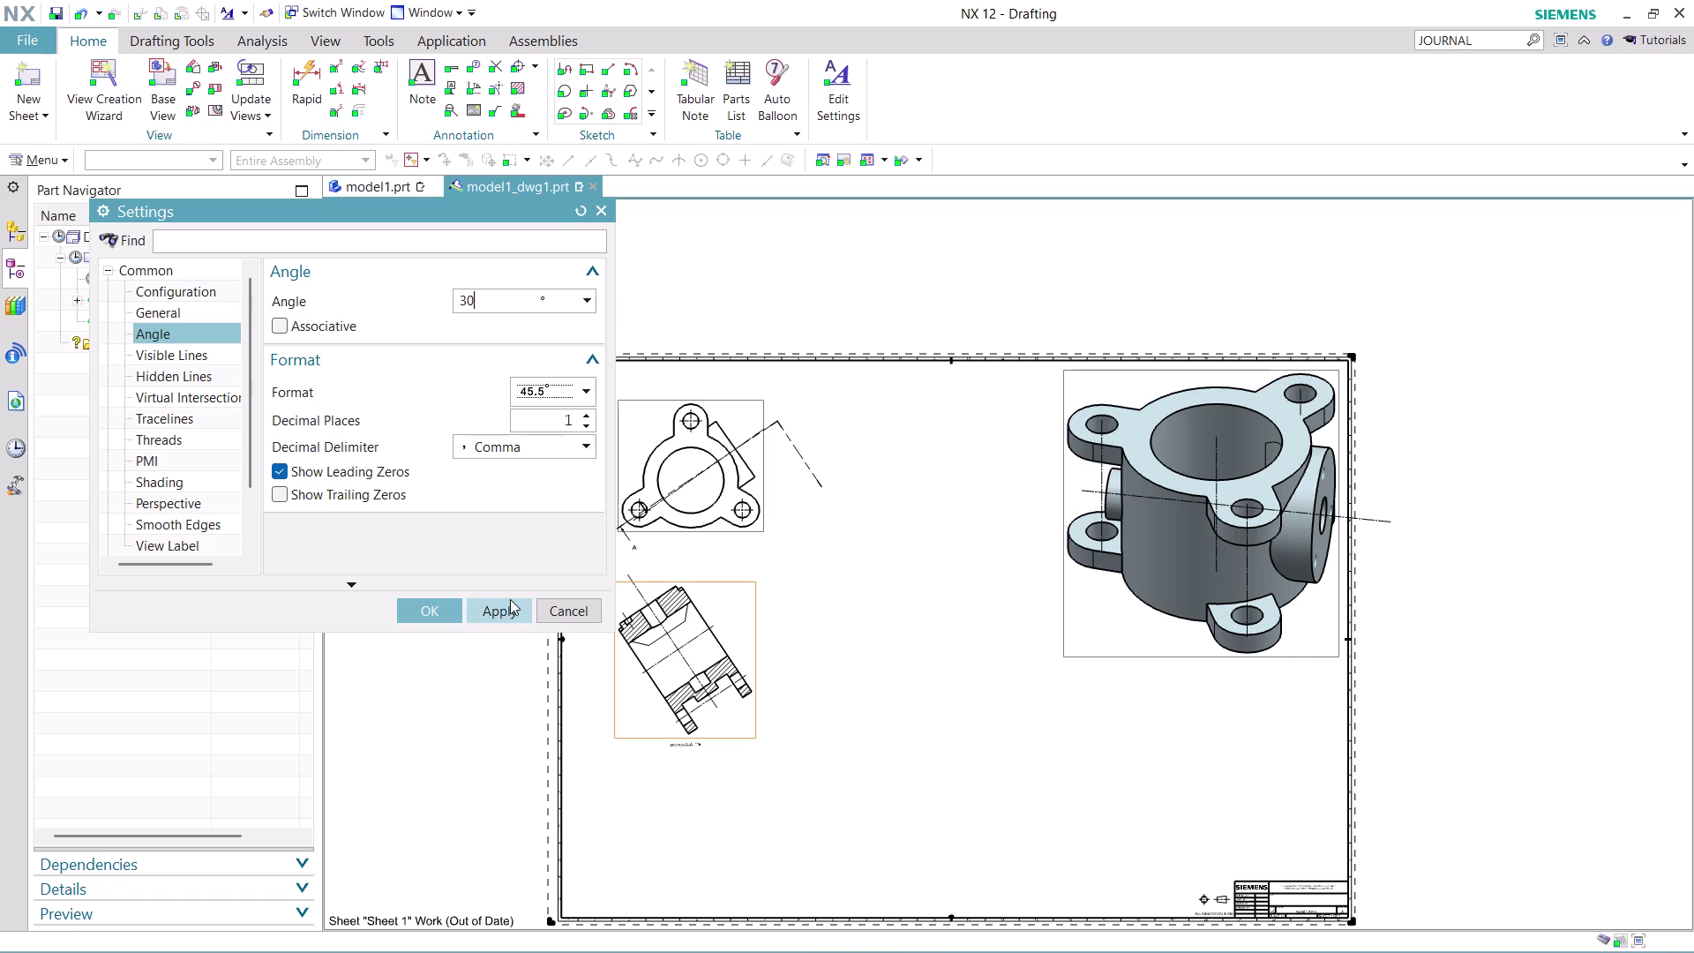
click(508, 599)
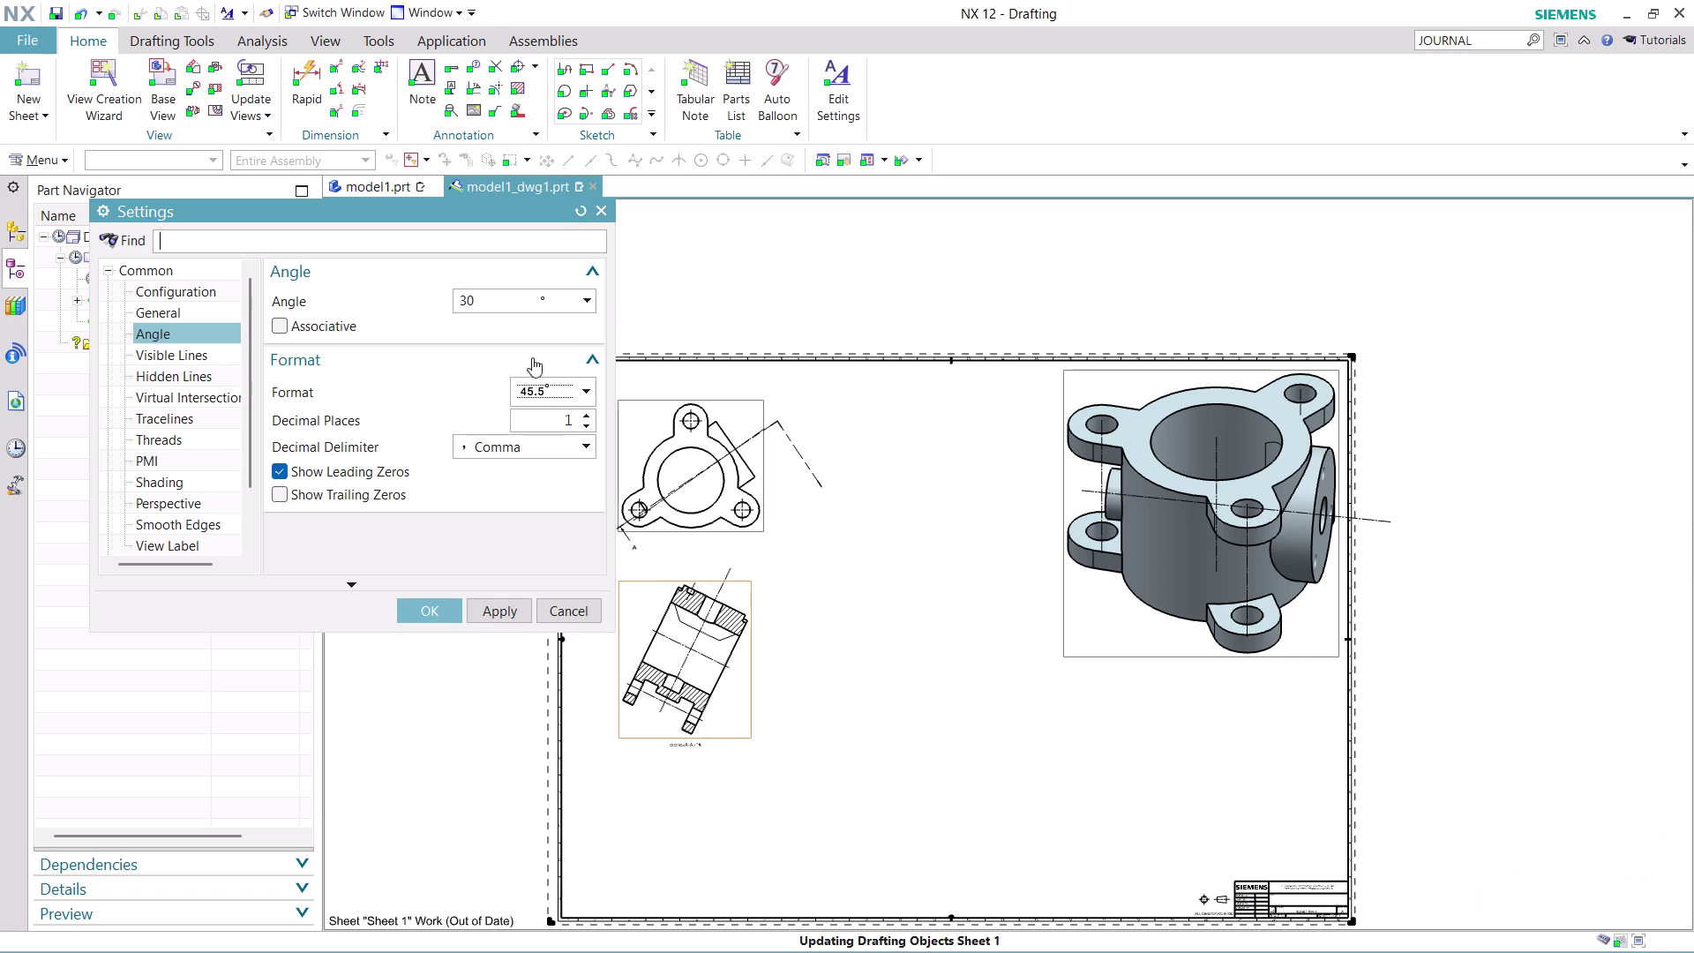
double_click(498, 303)
text(120)
click(509, 600)
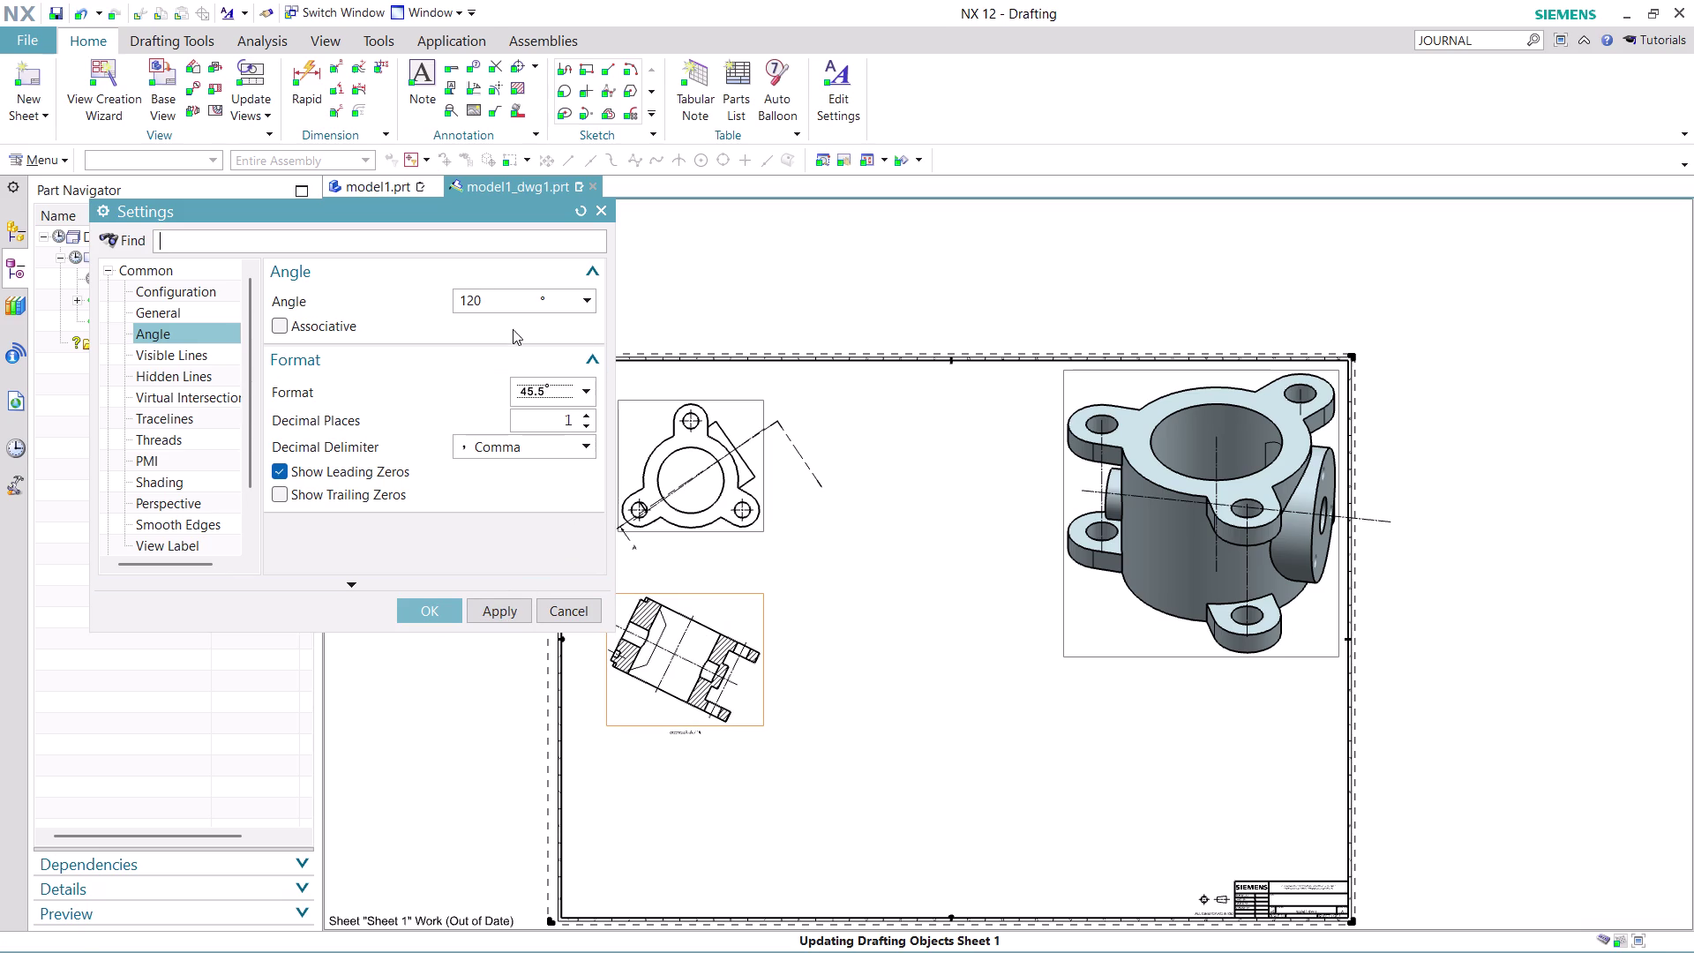
Try angles of 110°, 115°, 105° and 135°, then settle on 145° and confirm.
double_click(497, 296)
text(110)
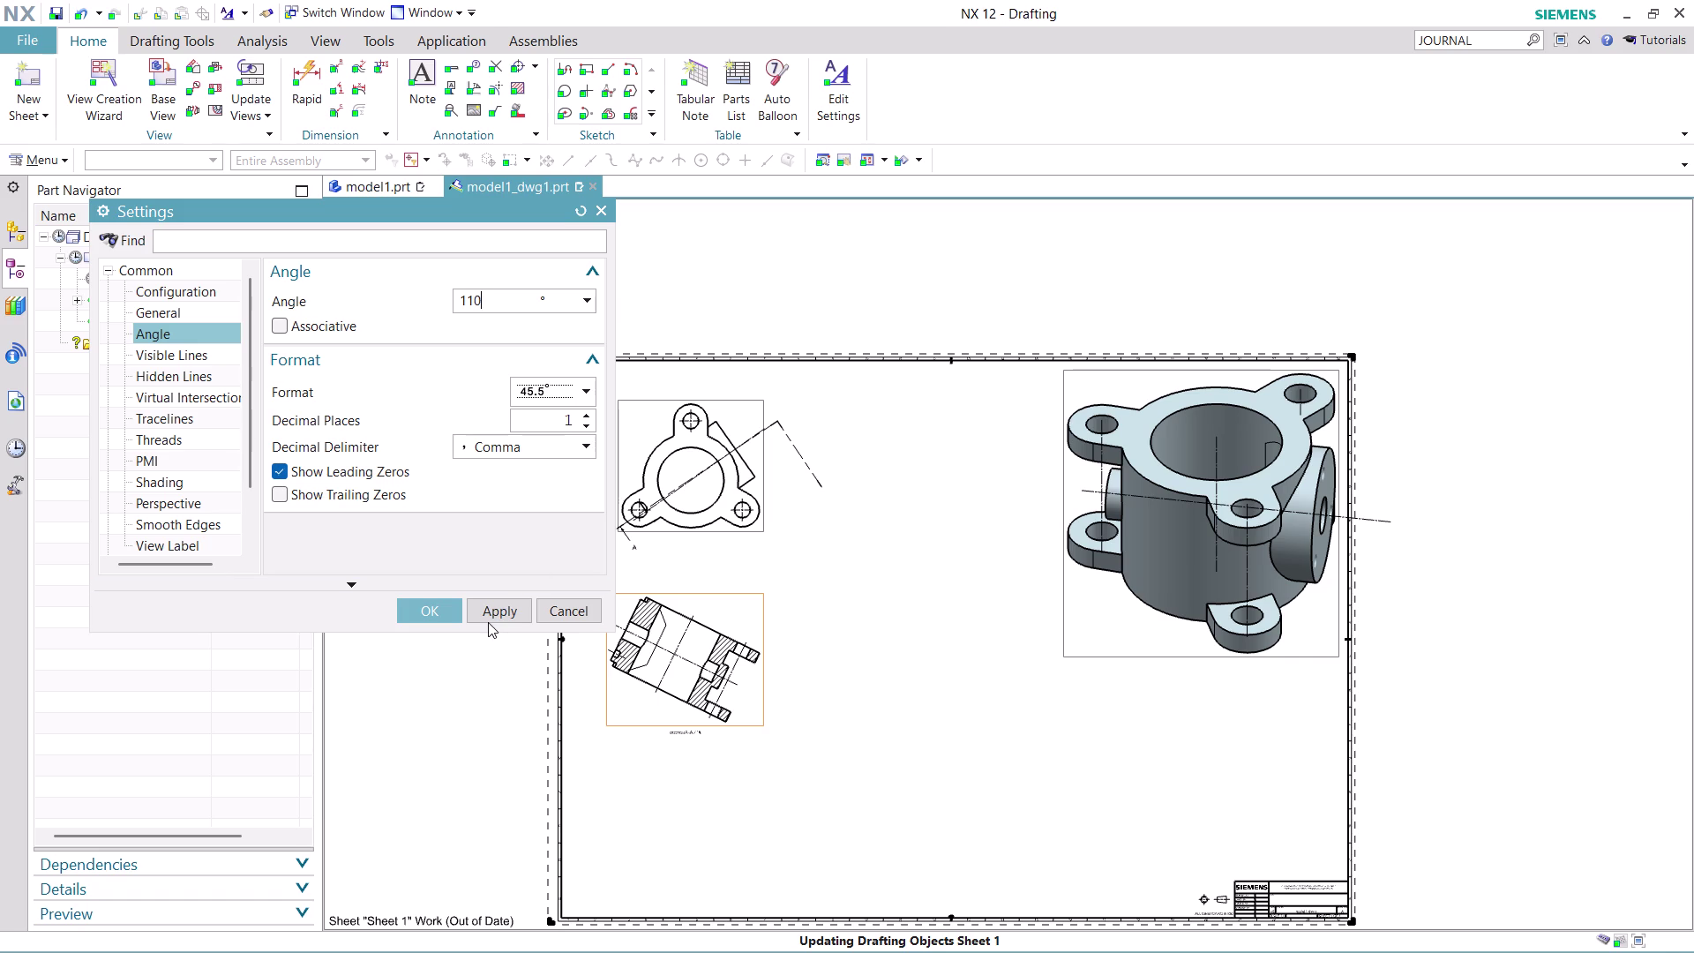
click(488, 622)
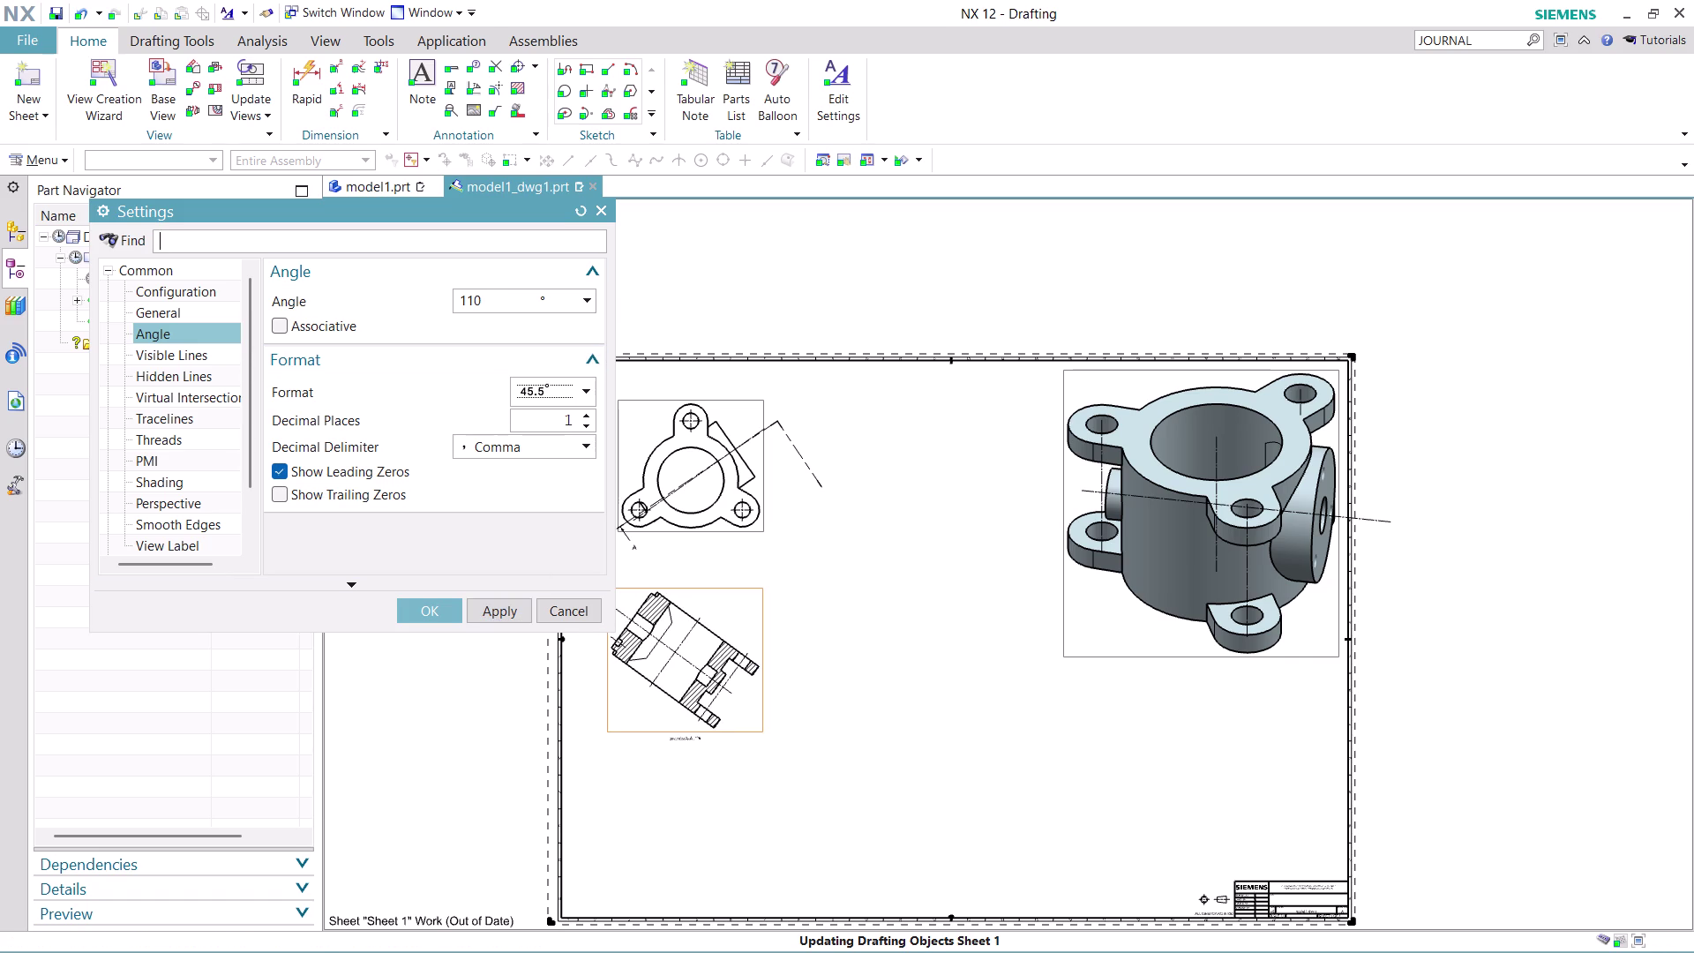
double_click(506, 294)
text(115)
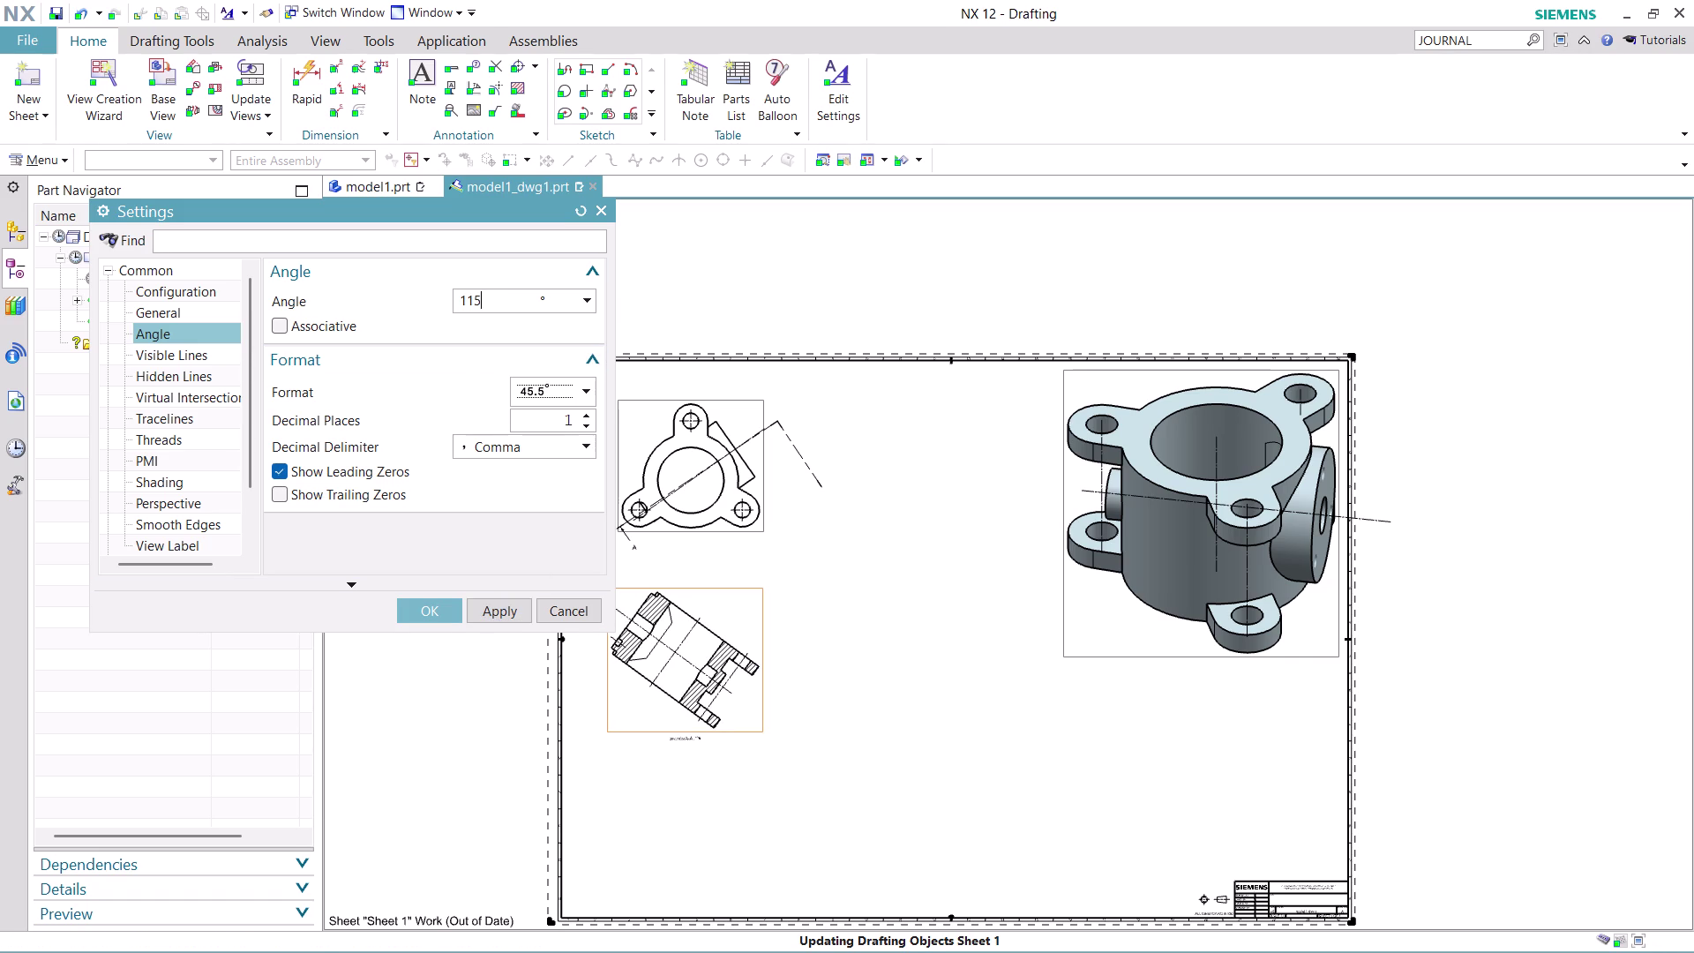
click(497, 615)
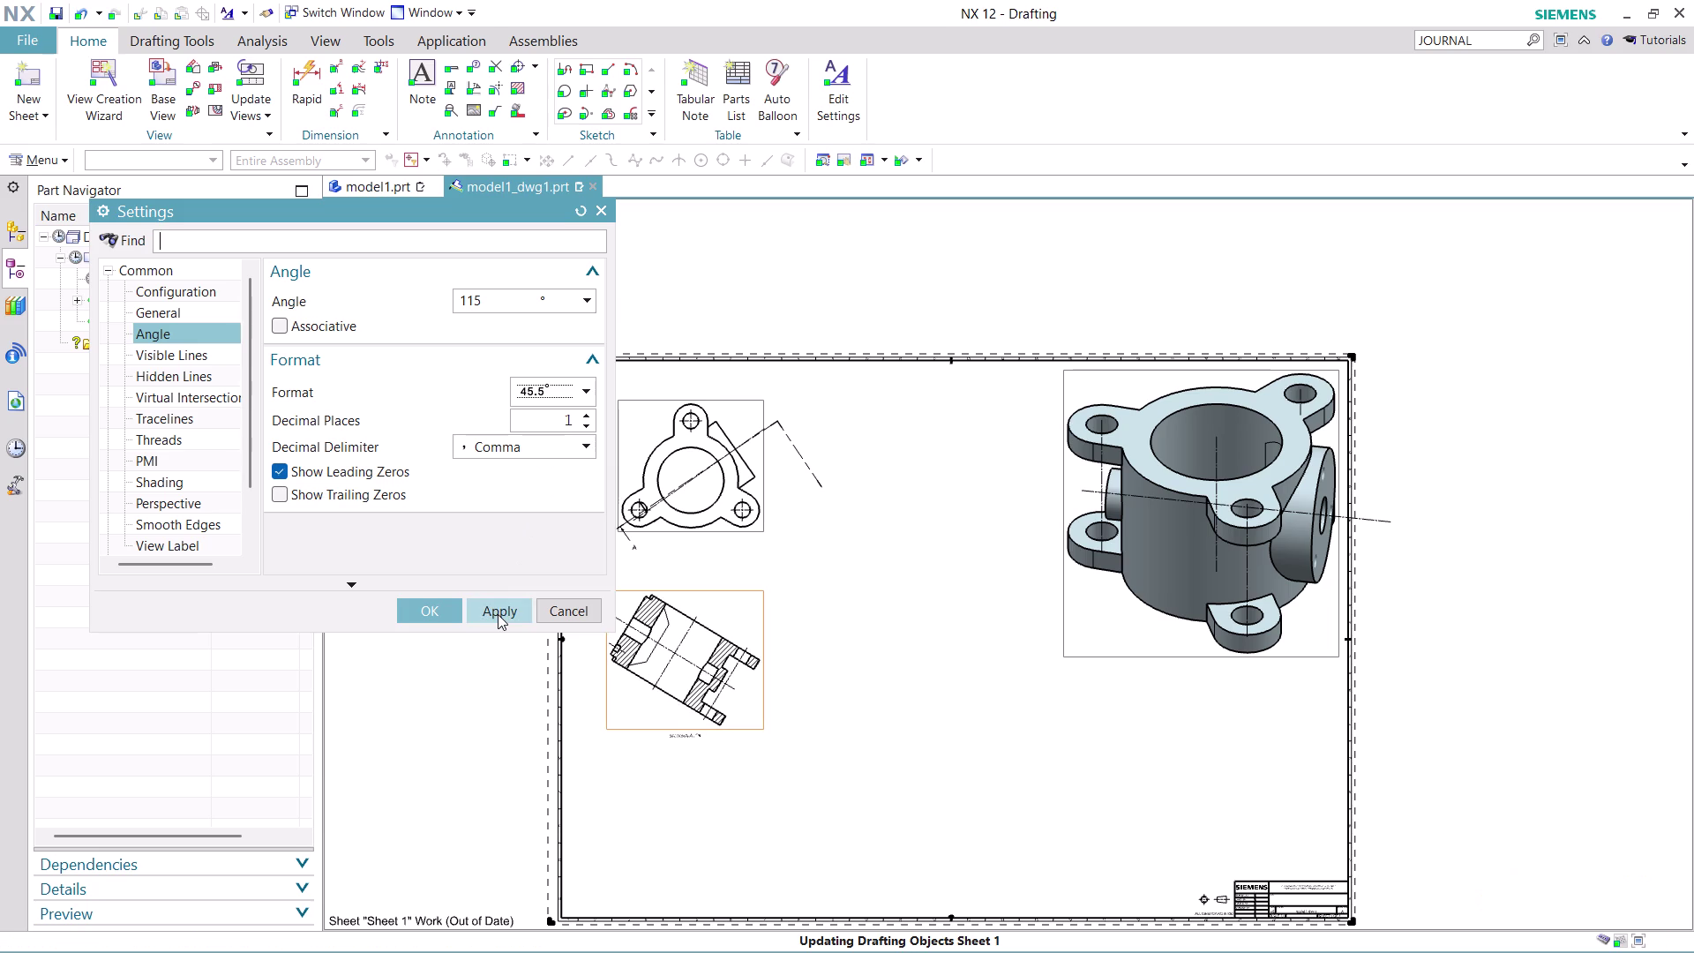
double_click(507, 305)
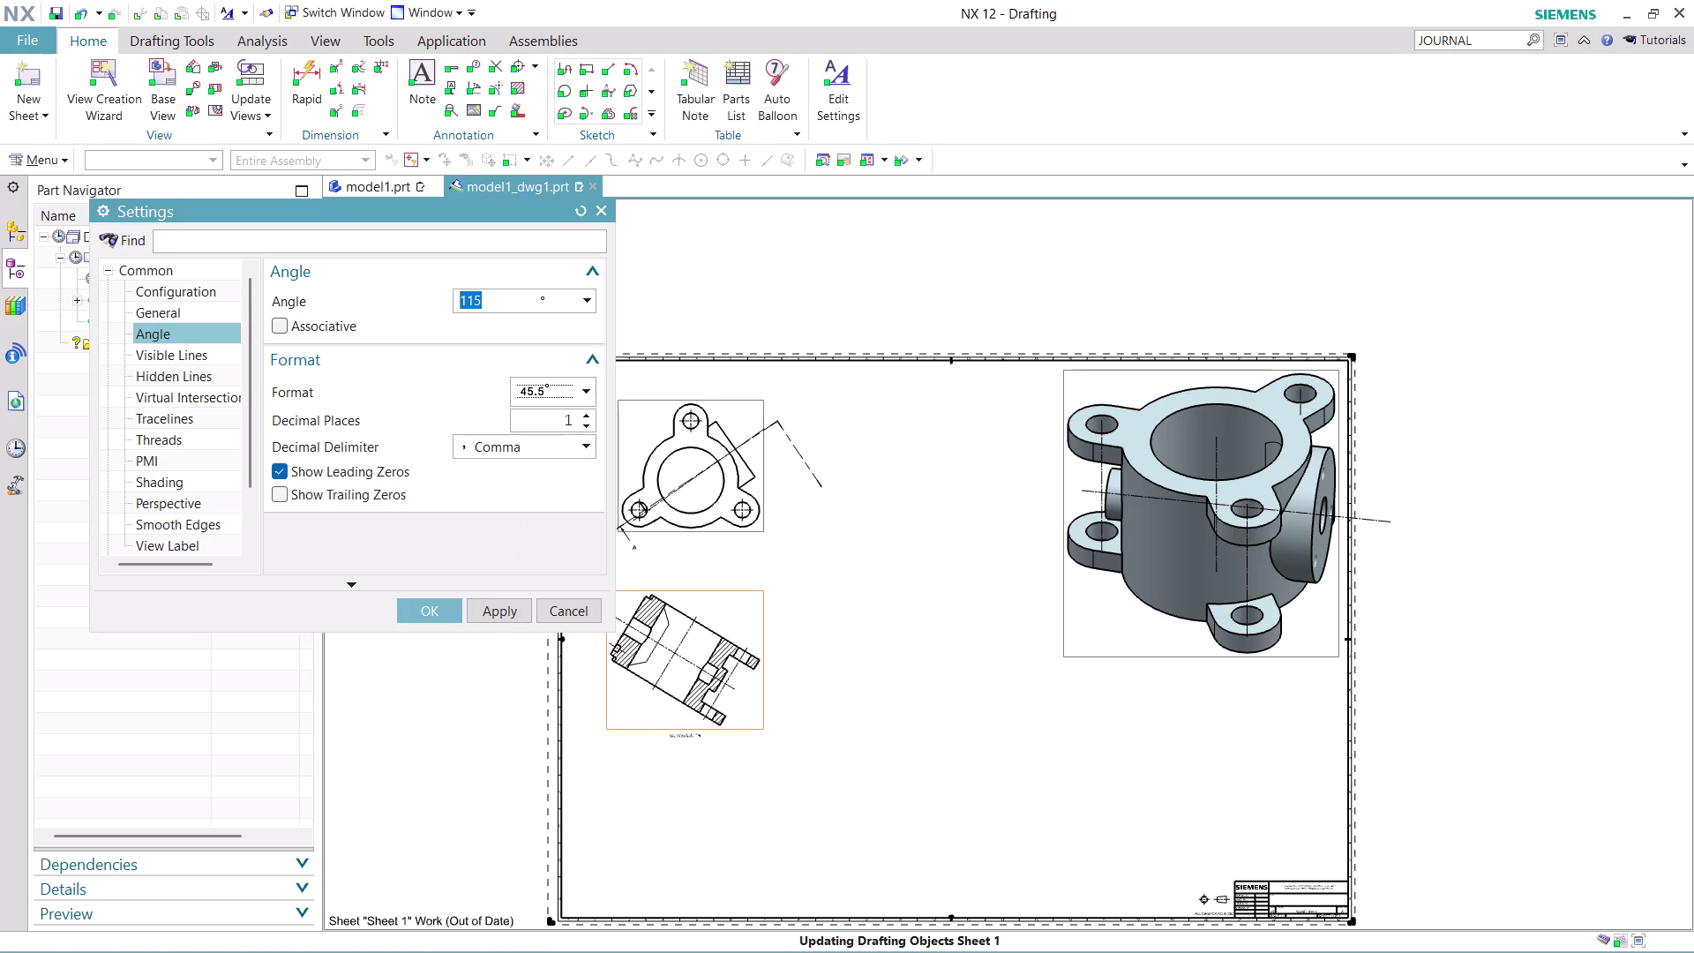
text(105)
click(501, 613)
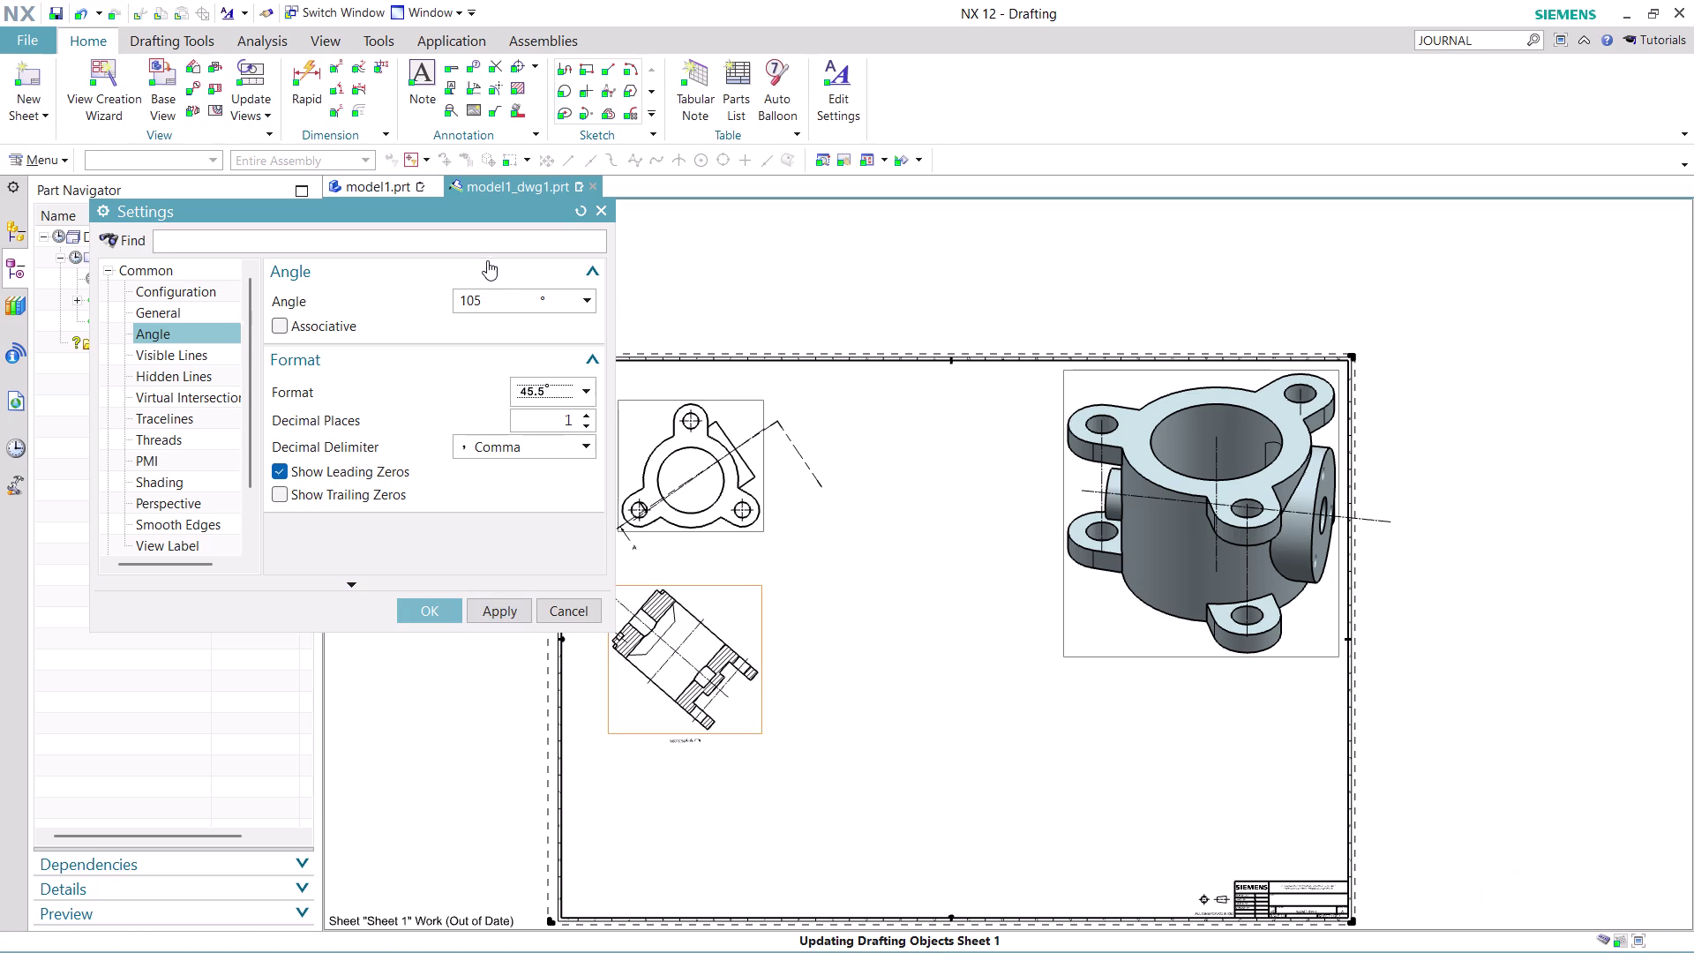
double_click(499, 306)
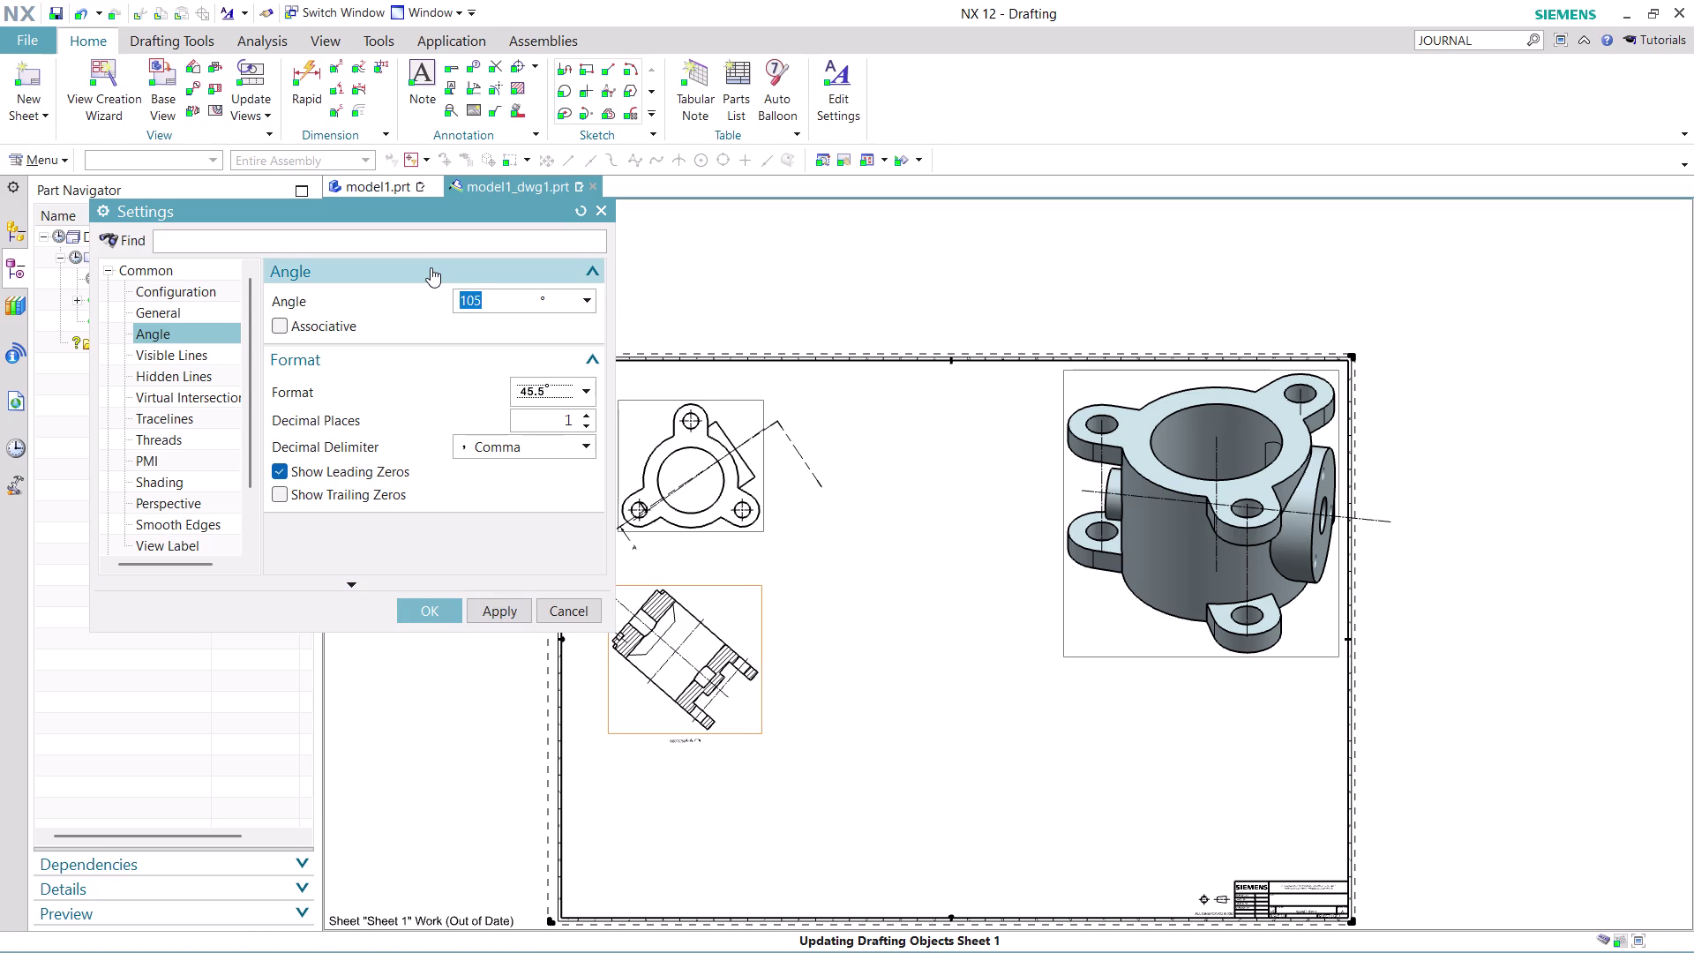
text(135)
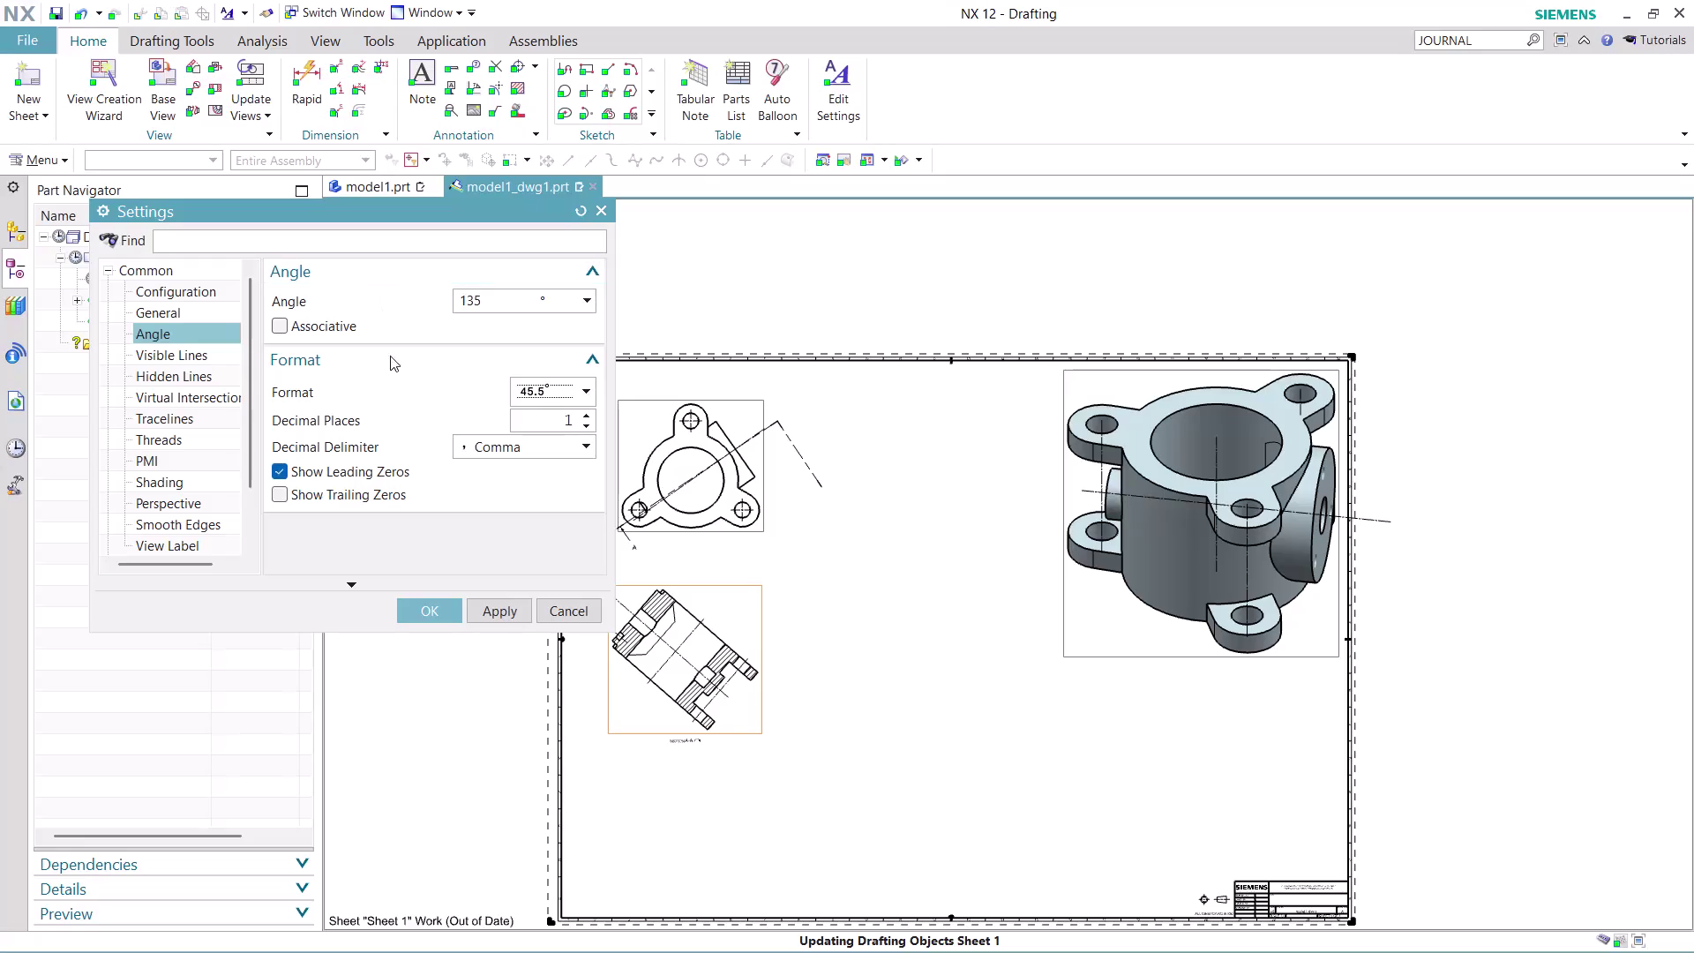
click(506, 600)
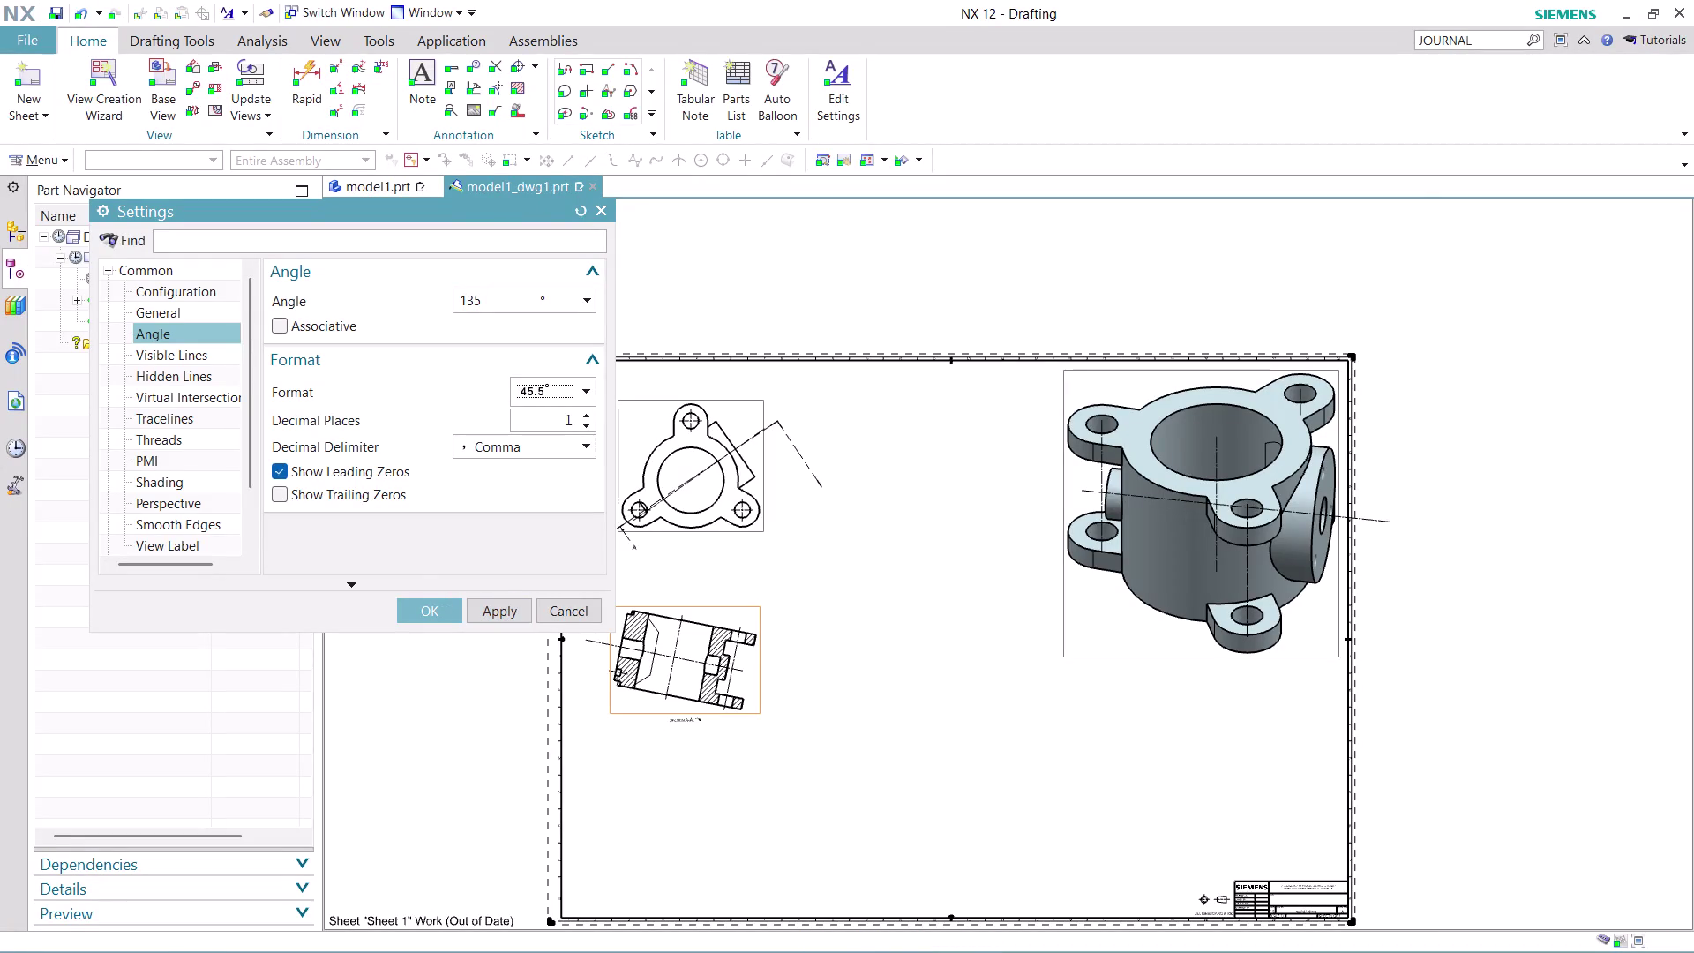
double_click(514, 304)
text(145)
click(491, 611)
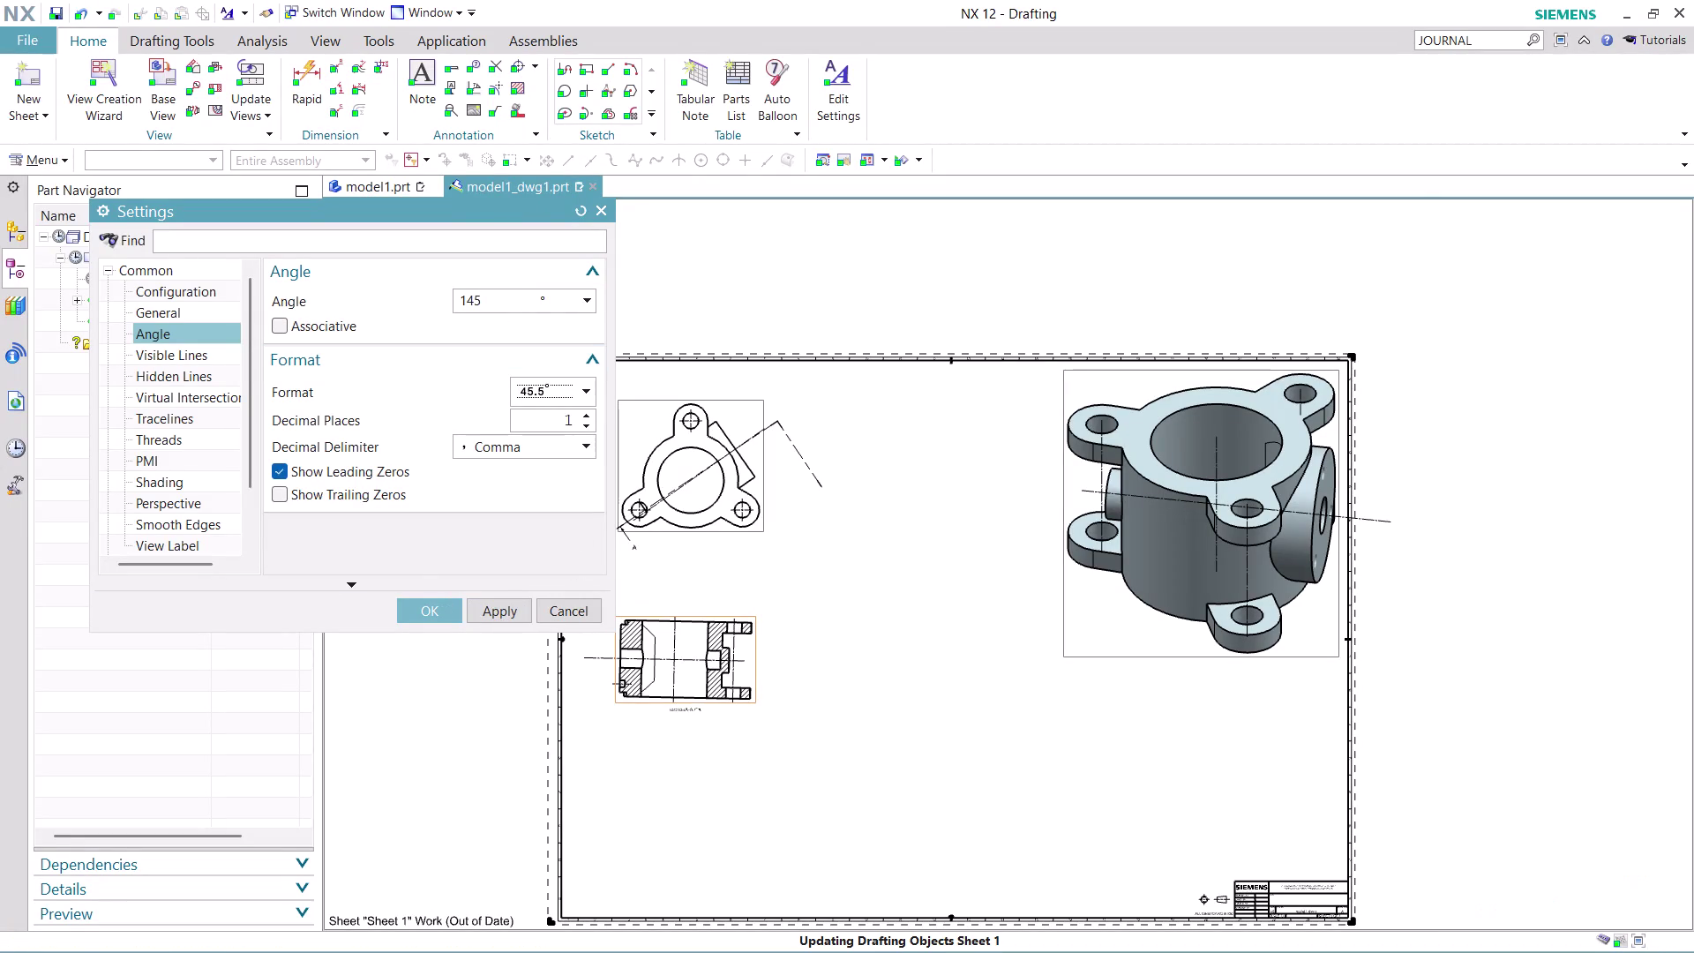
click(428, 611)
Nudge the section view slightly upward and reopen its settings.
drag(760, 646, 772, 612)
right_click(760, 630)
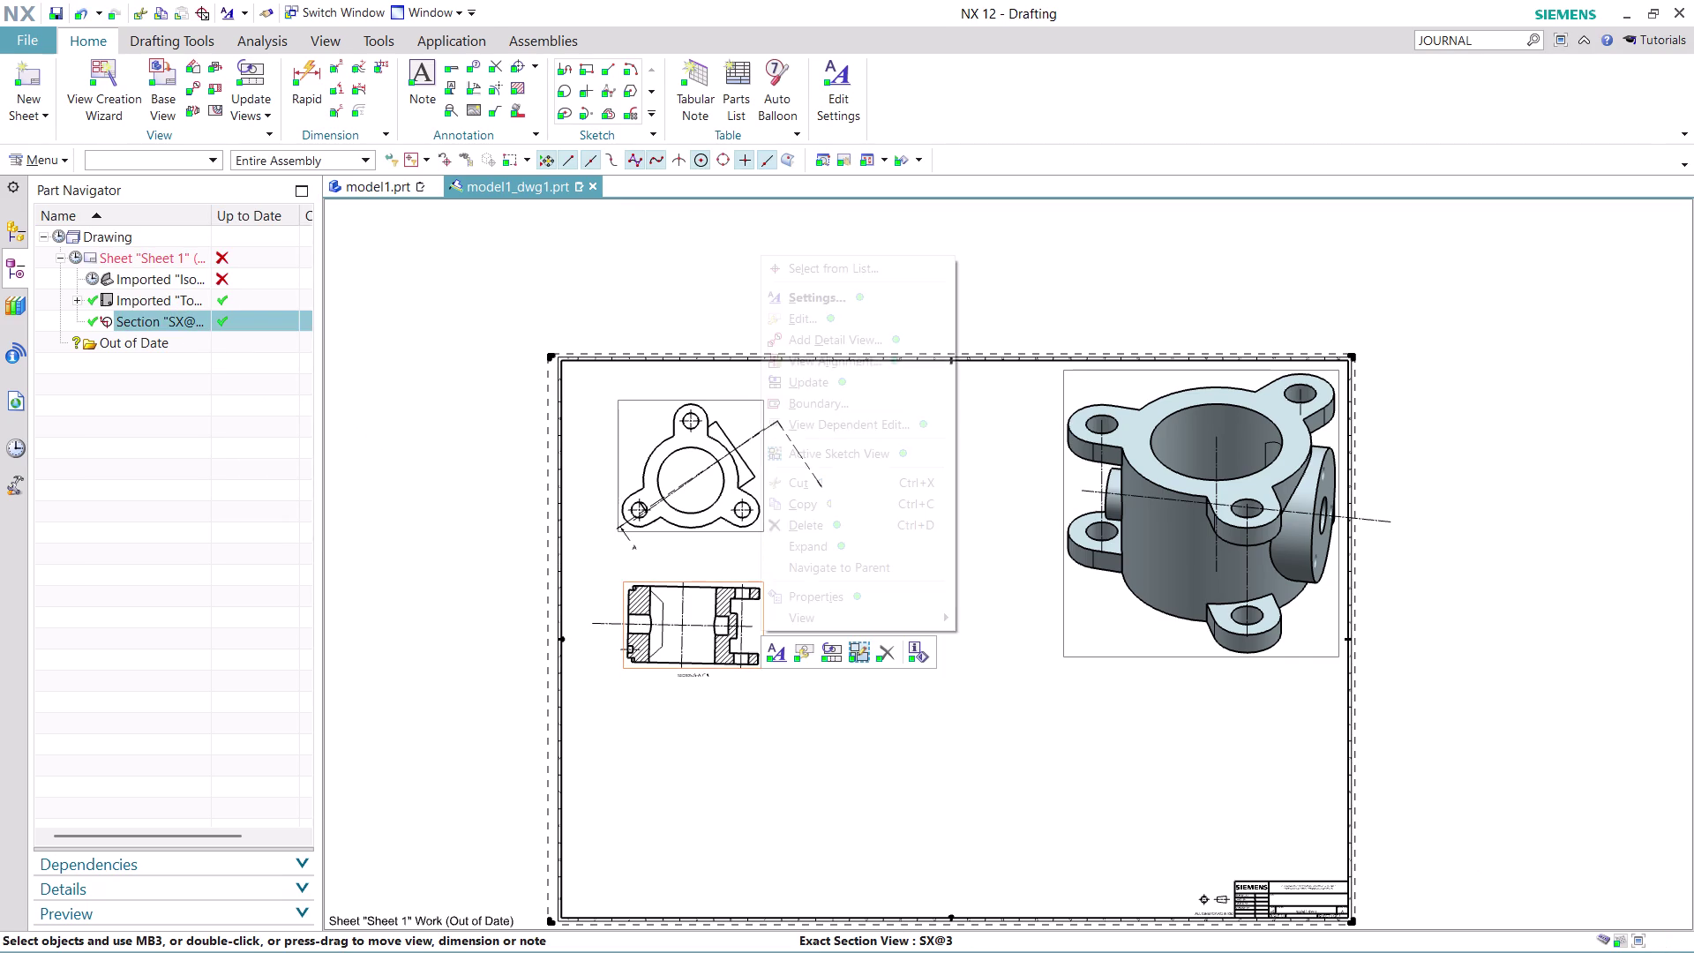
click(837, 296)
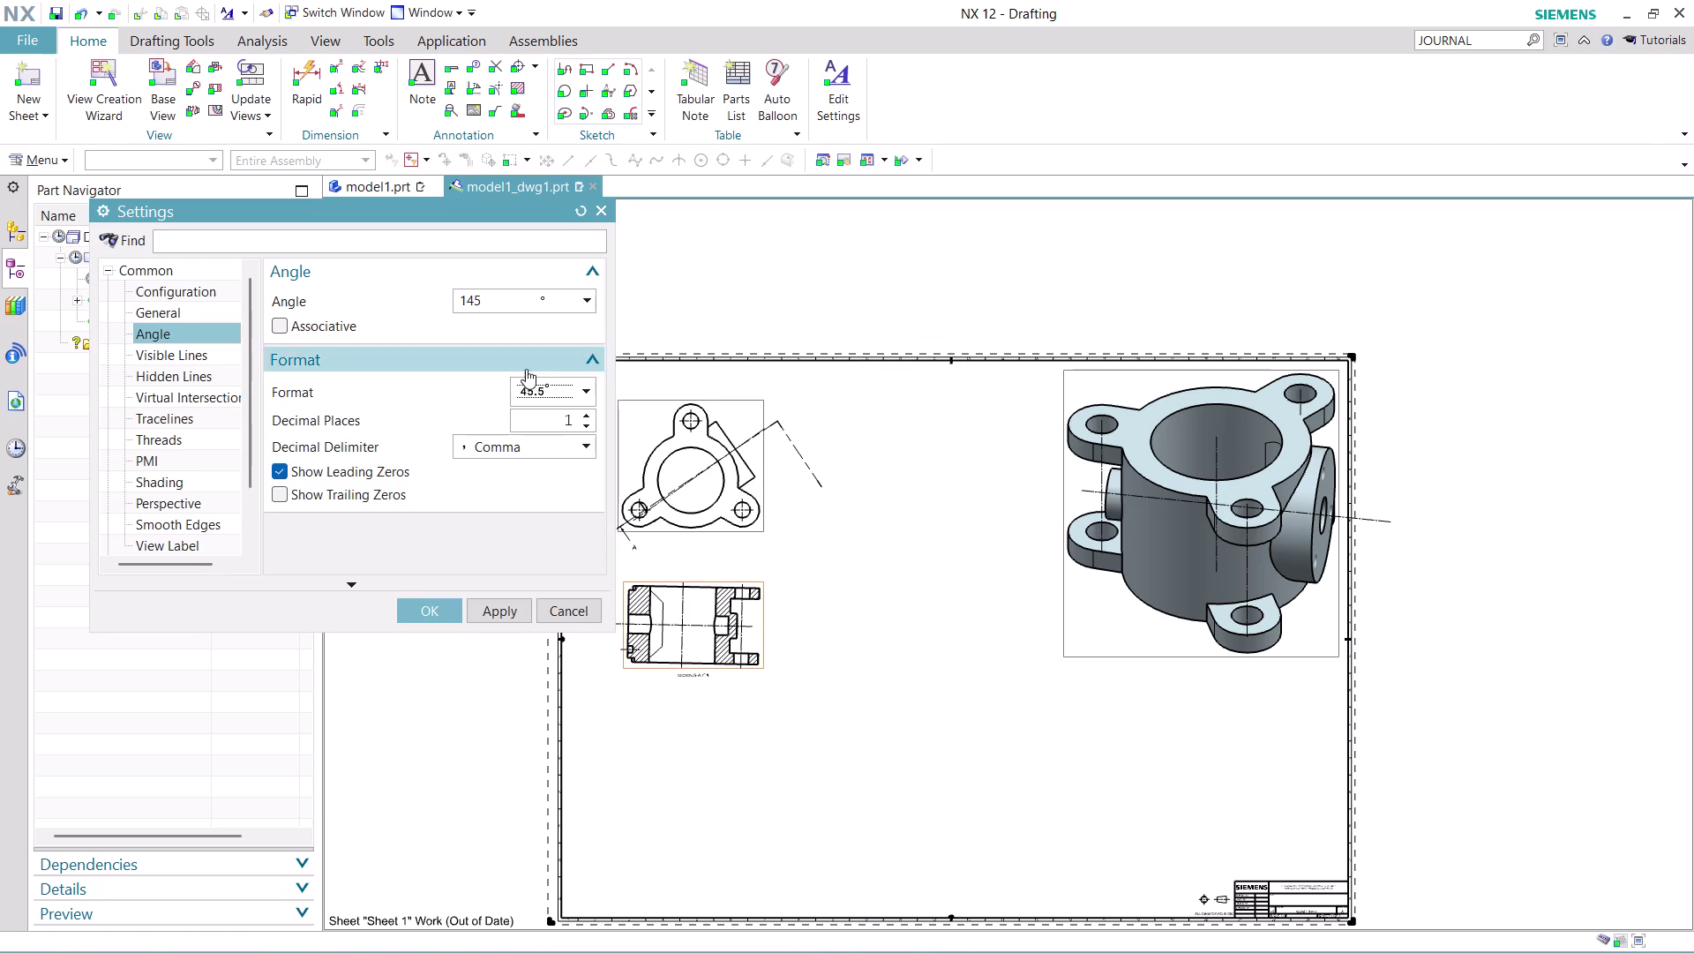
Set section view A-A to 1:1 scale and reposition it beneath the top view.
click(202, 310)
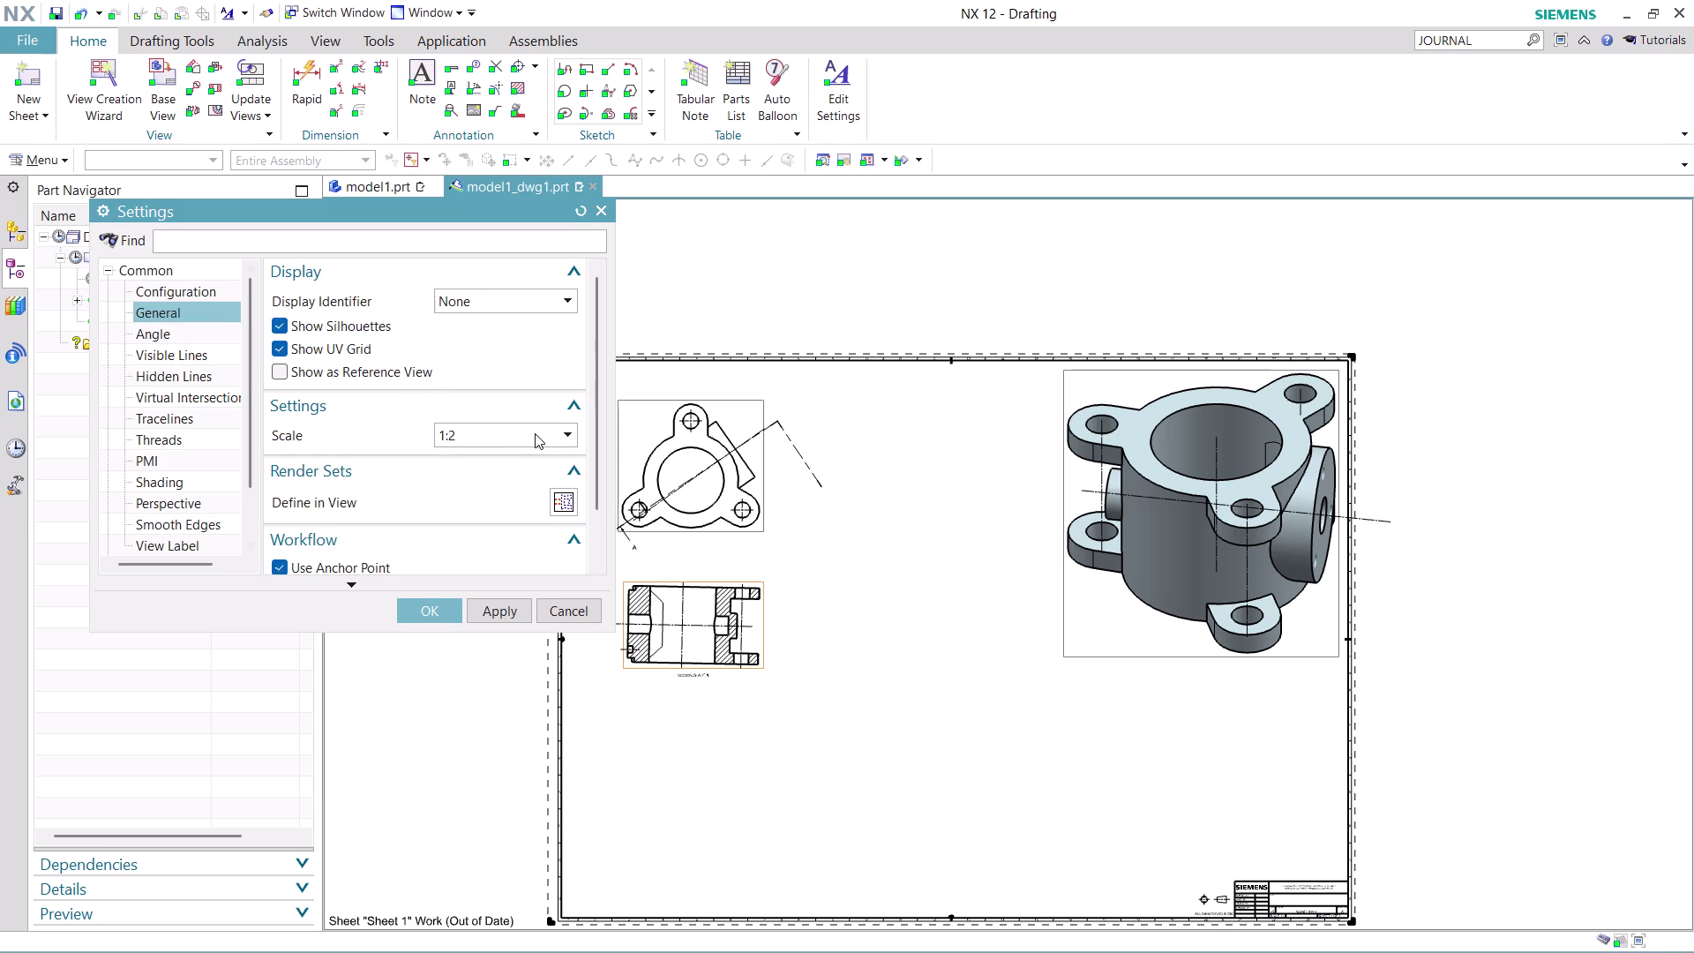
click(563, 437)
click(520, 509)
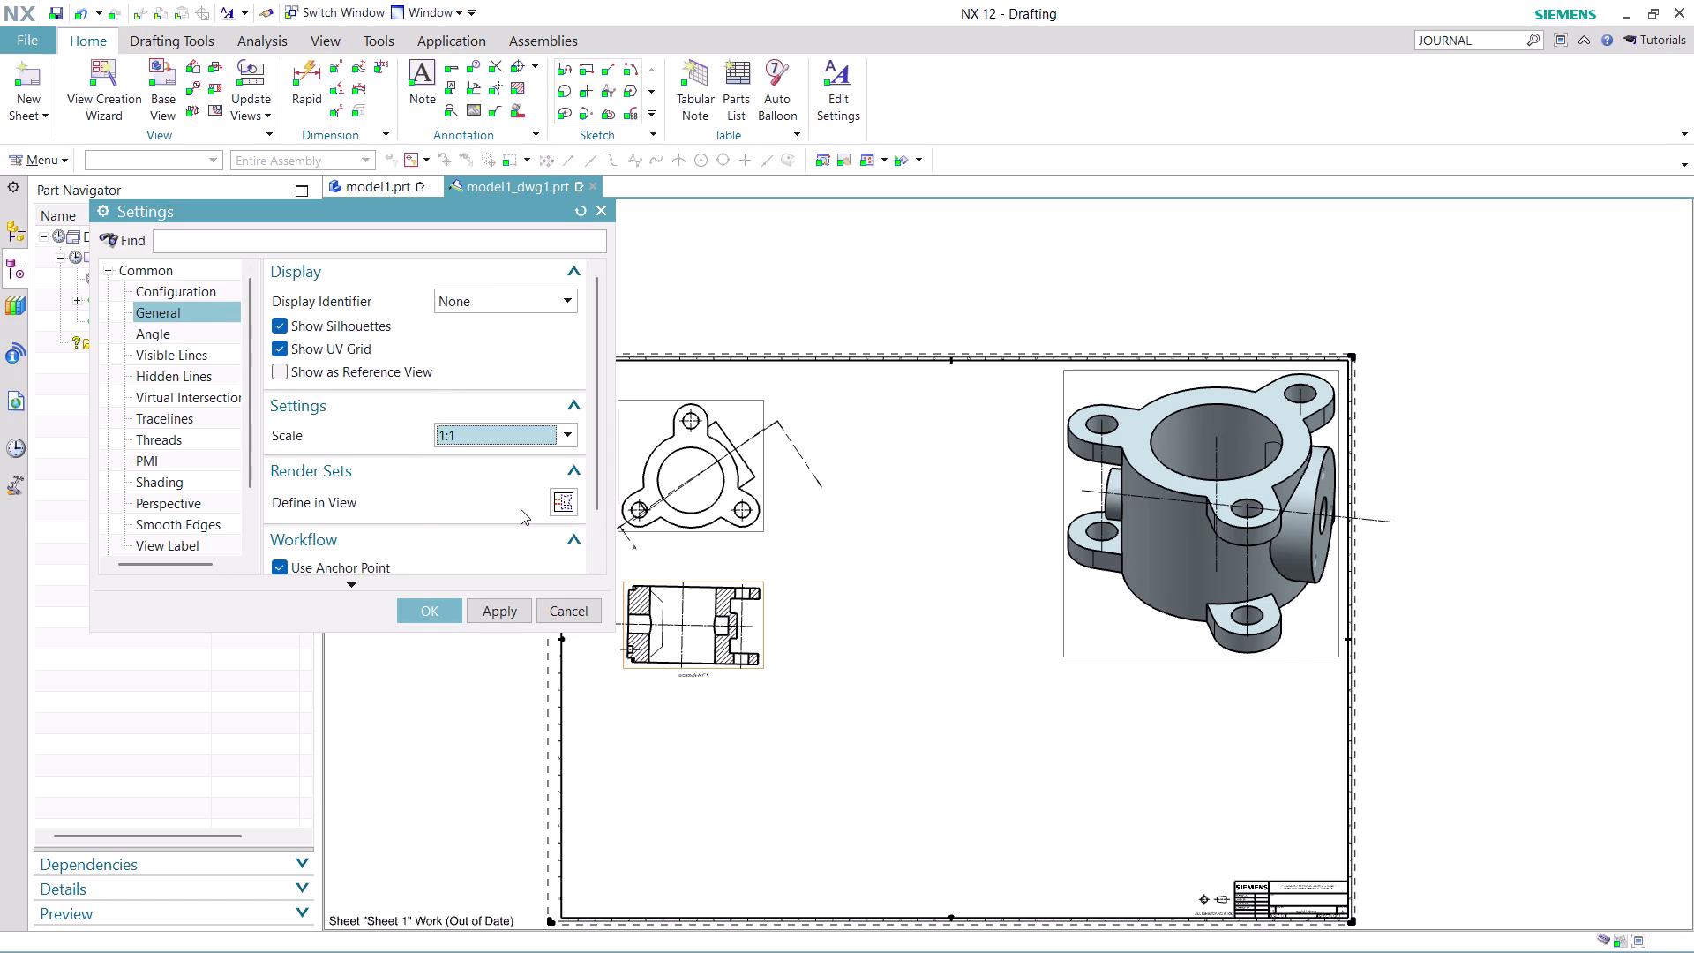
click(494, 607)
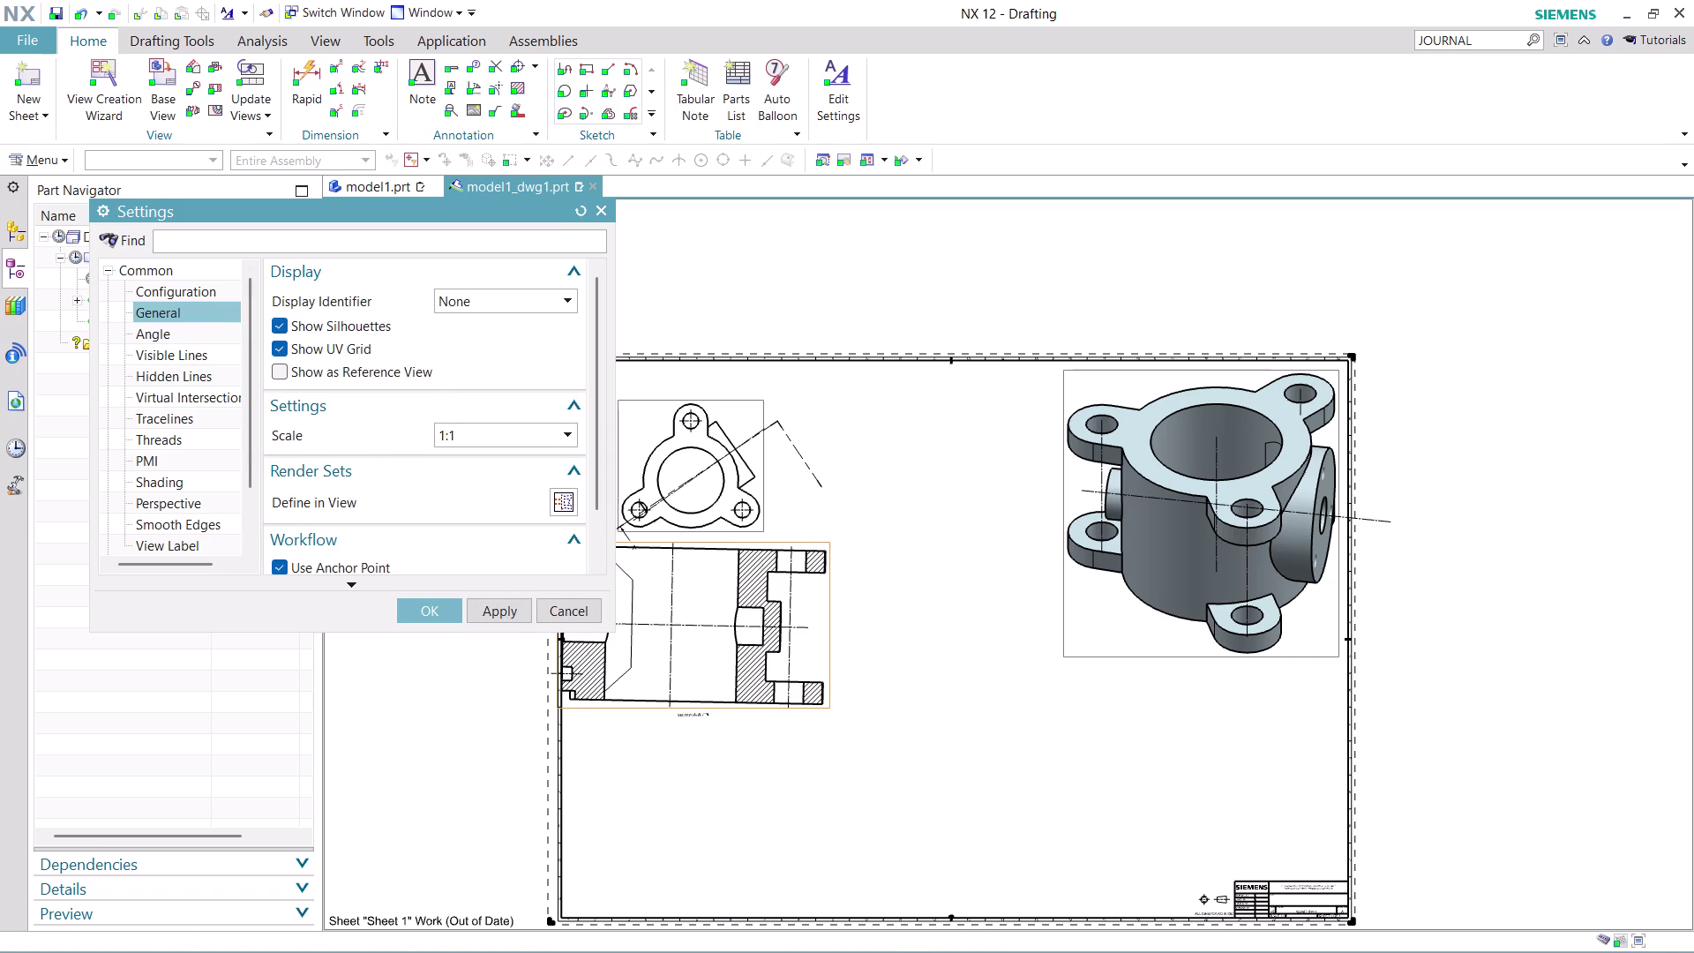
drag(835, 635, 846, 663)
drag(821, 665, 843, 695)
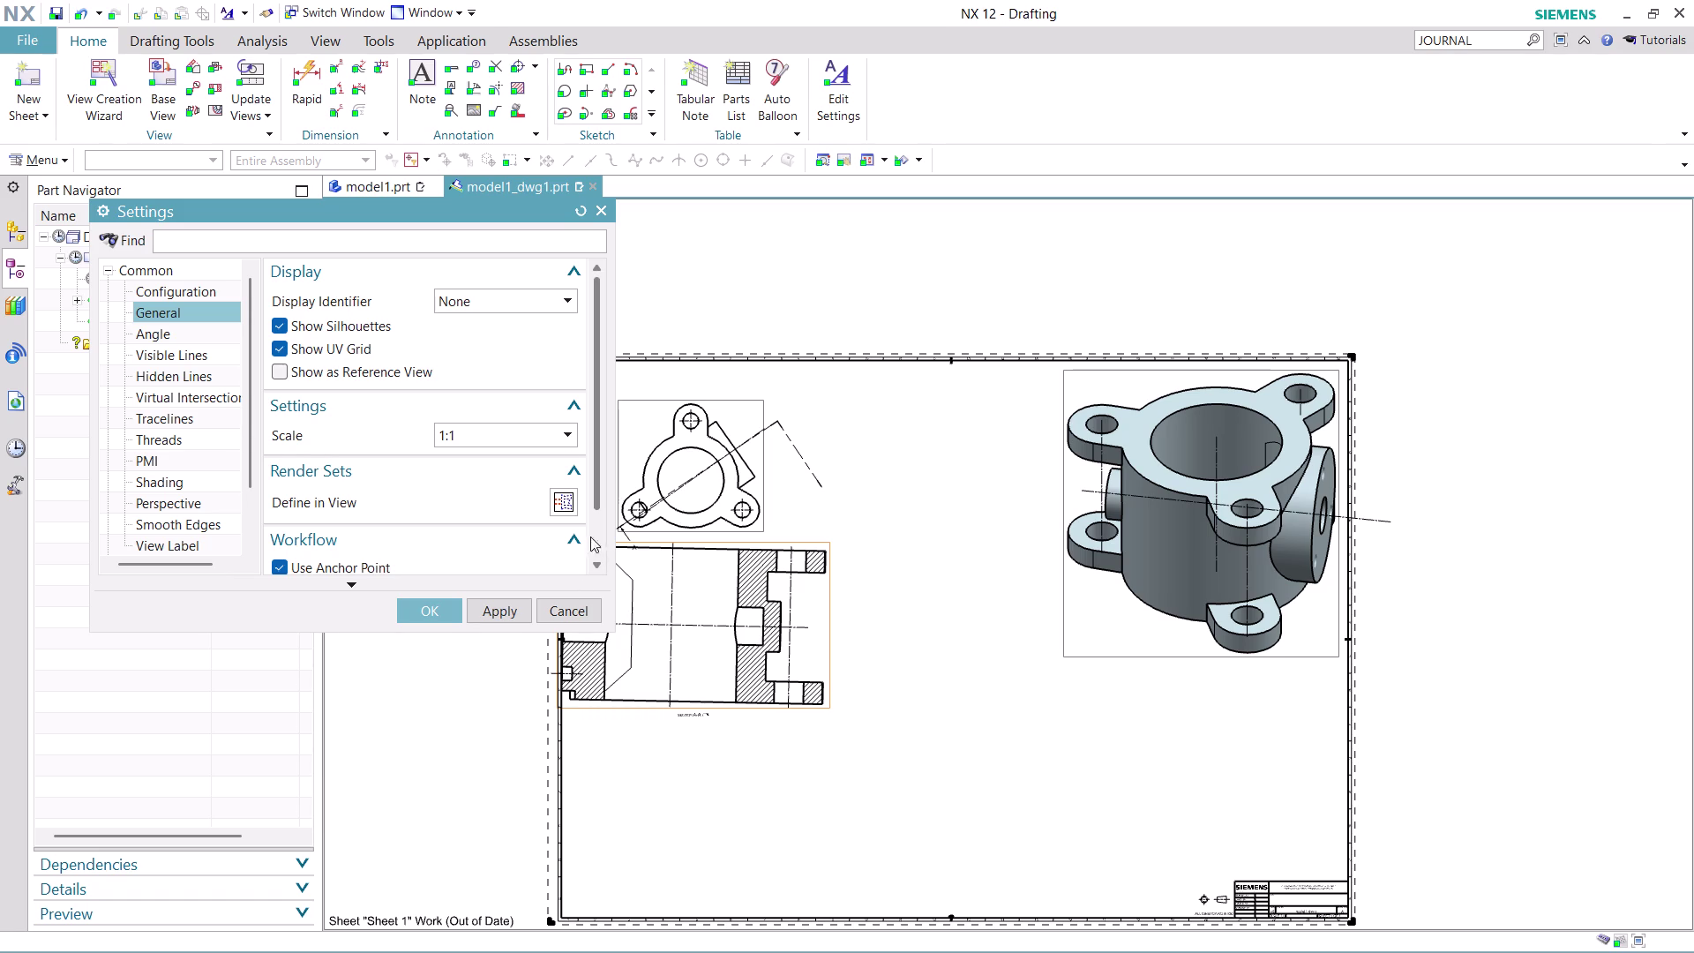
click(420, 607)
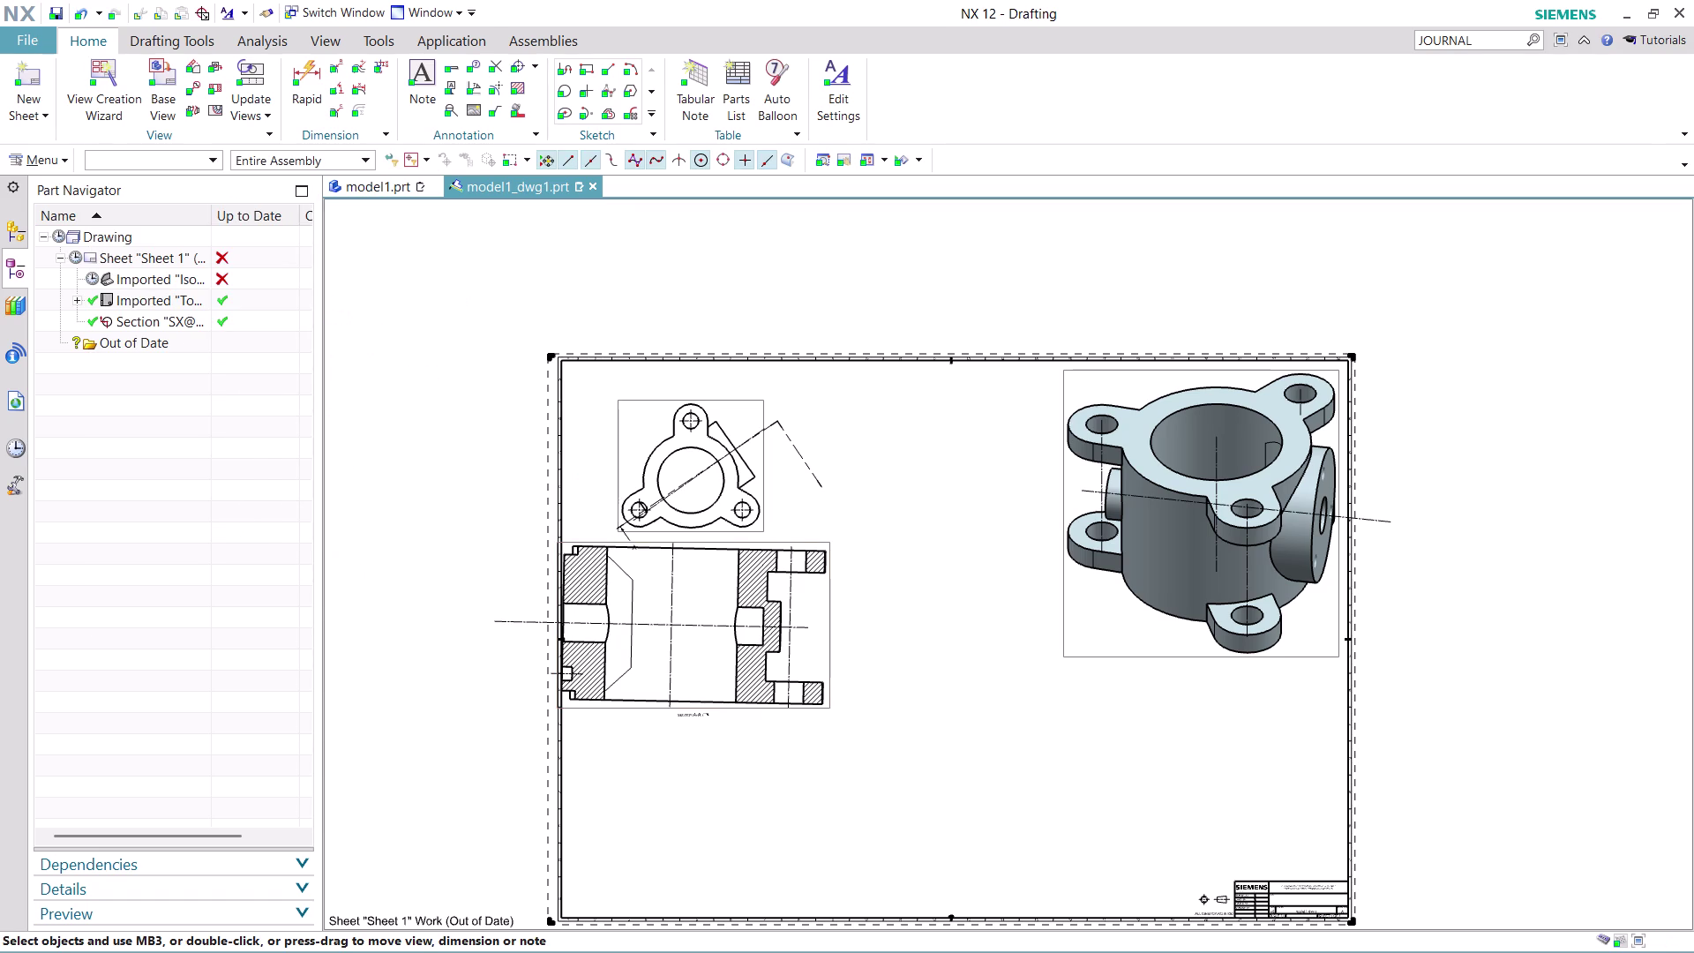
Drag the section view inside the sheet border below the top view.
drag(831, 651, 880, 676)
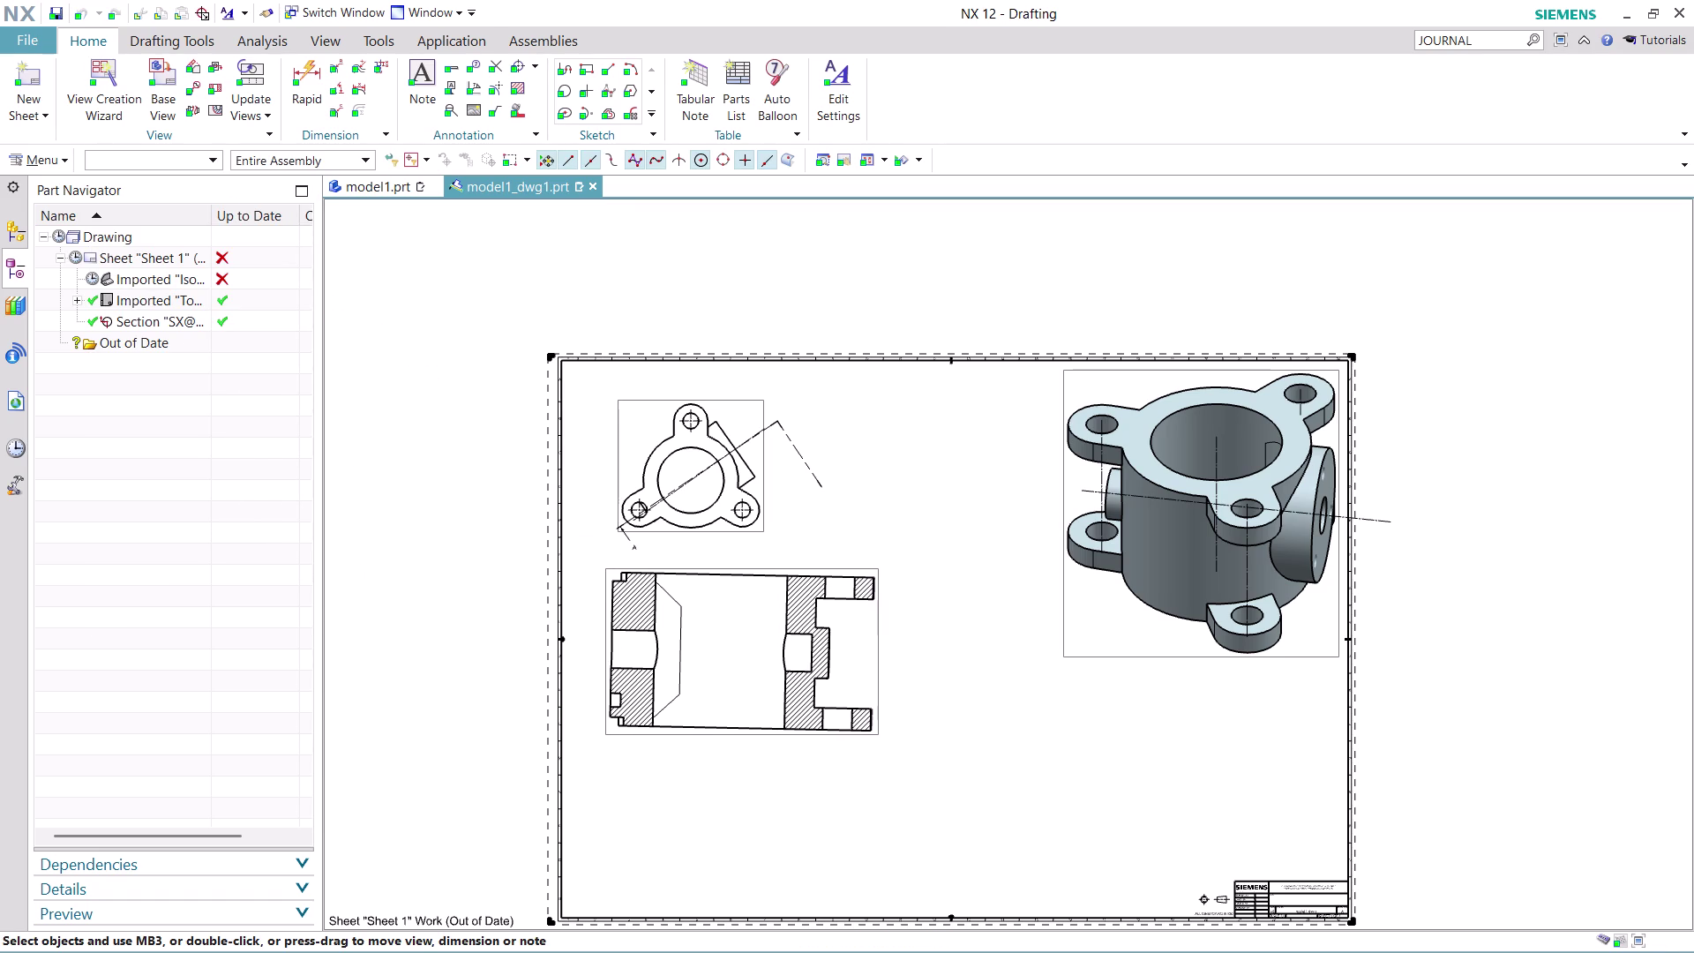
drag(880, 677, 877, 695)
scroll(up, 3)
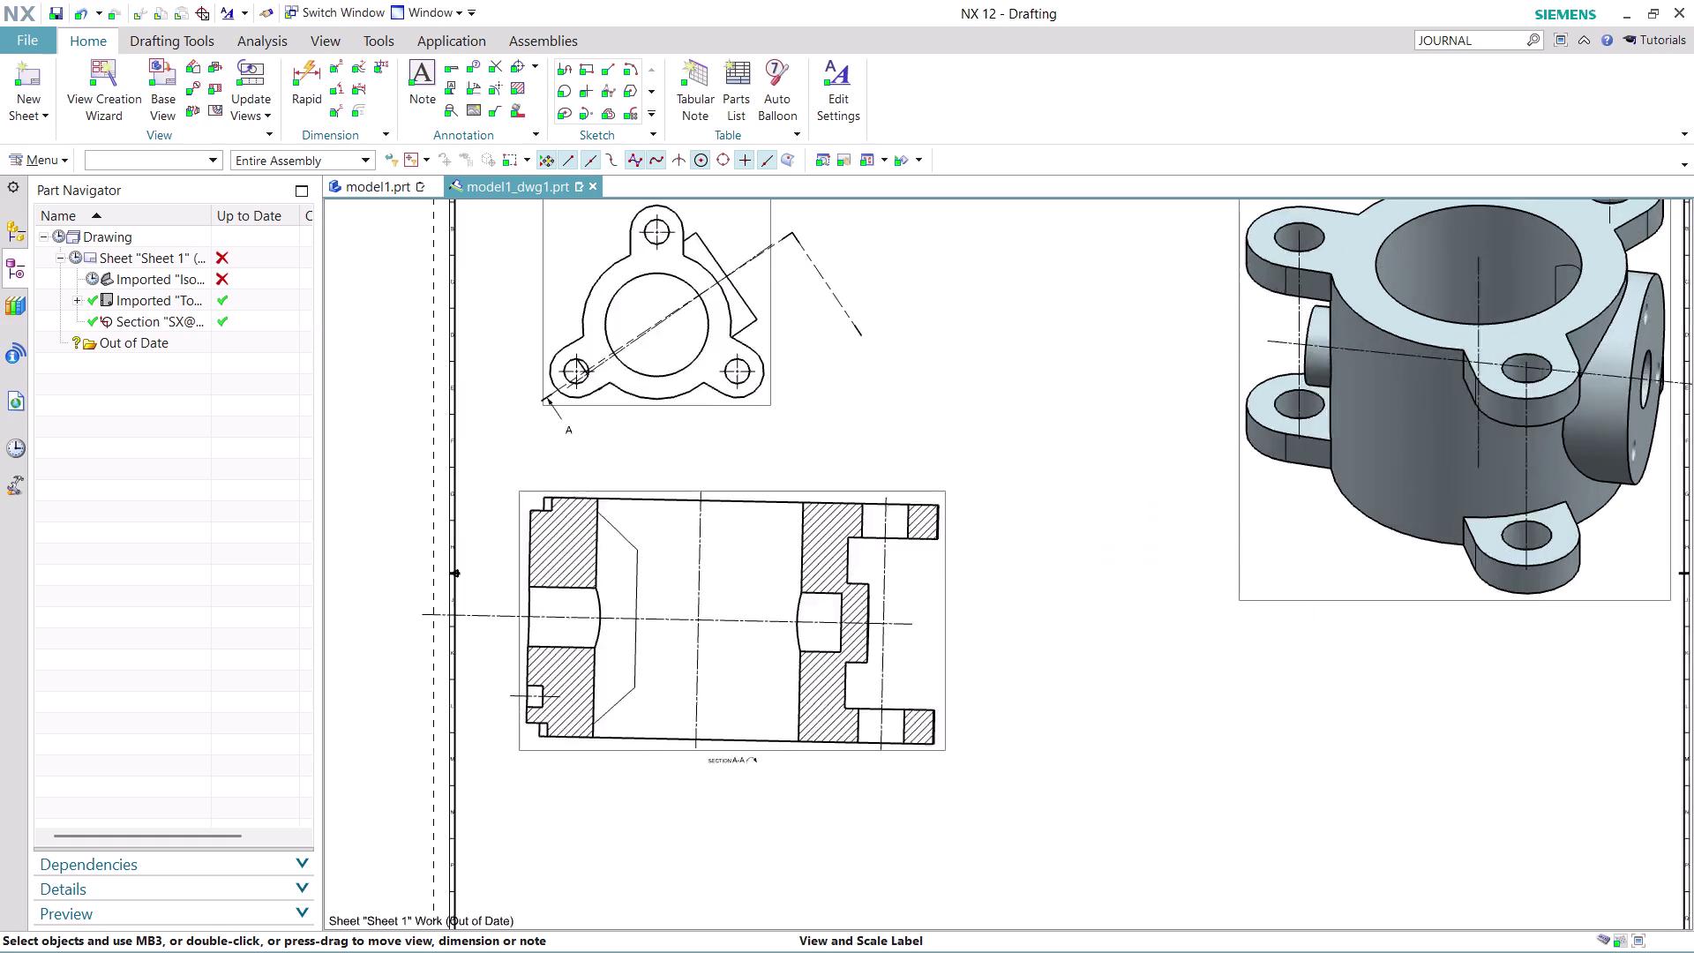
scroll(up, 3)
scroll(down, 3)
scroll(up, 3)
scroll(up, 3)
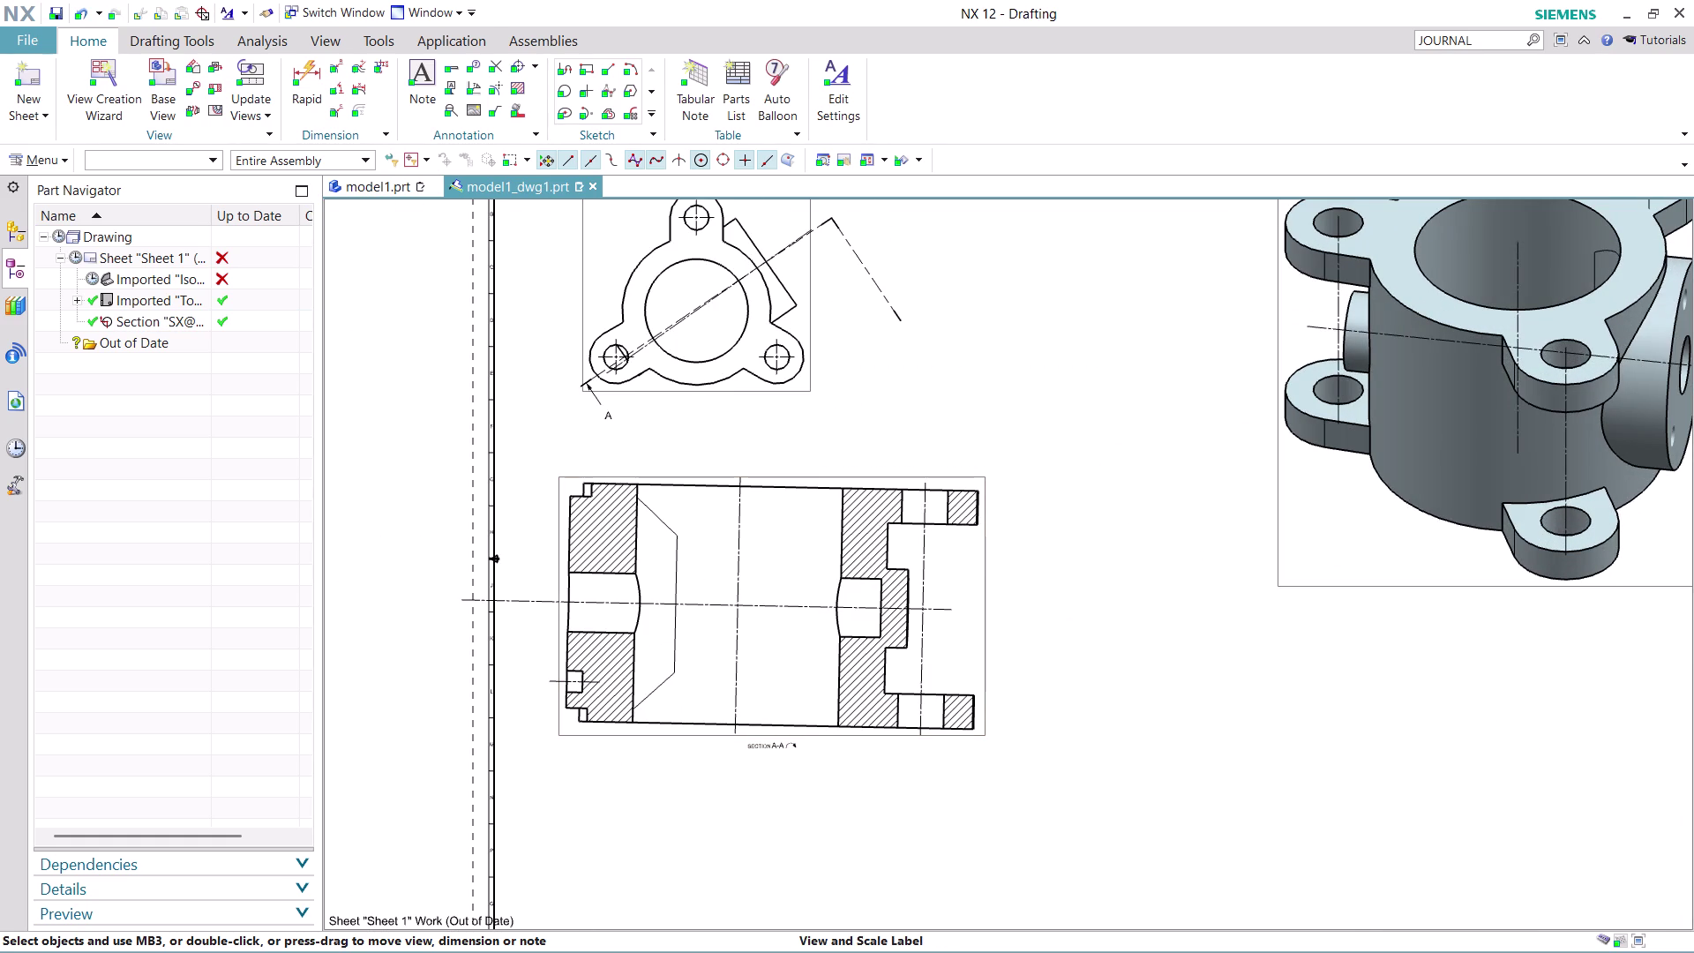
scroll(down, 3)
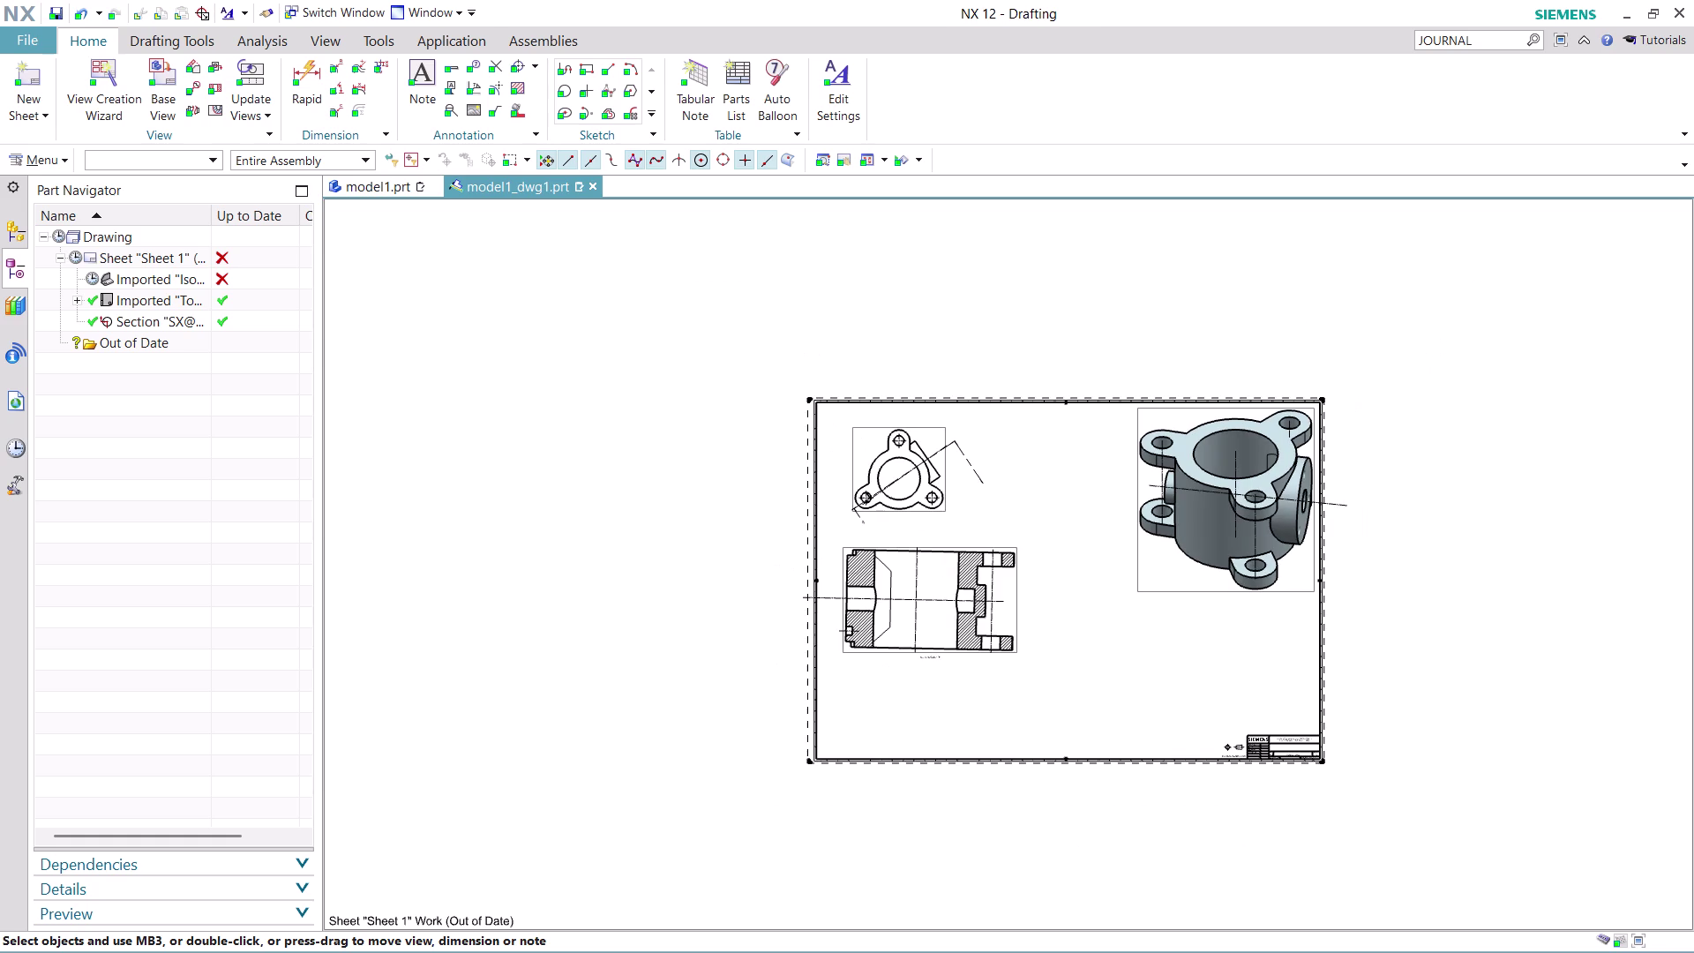
scroll(up, 3)
Raise the section view toward the top view, then start a new base view.
drag(981, 595, 965, 554)
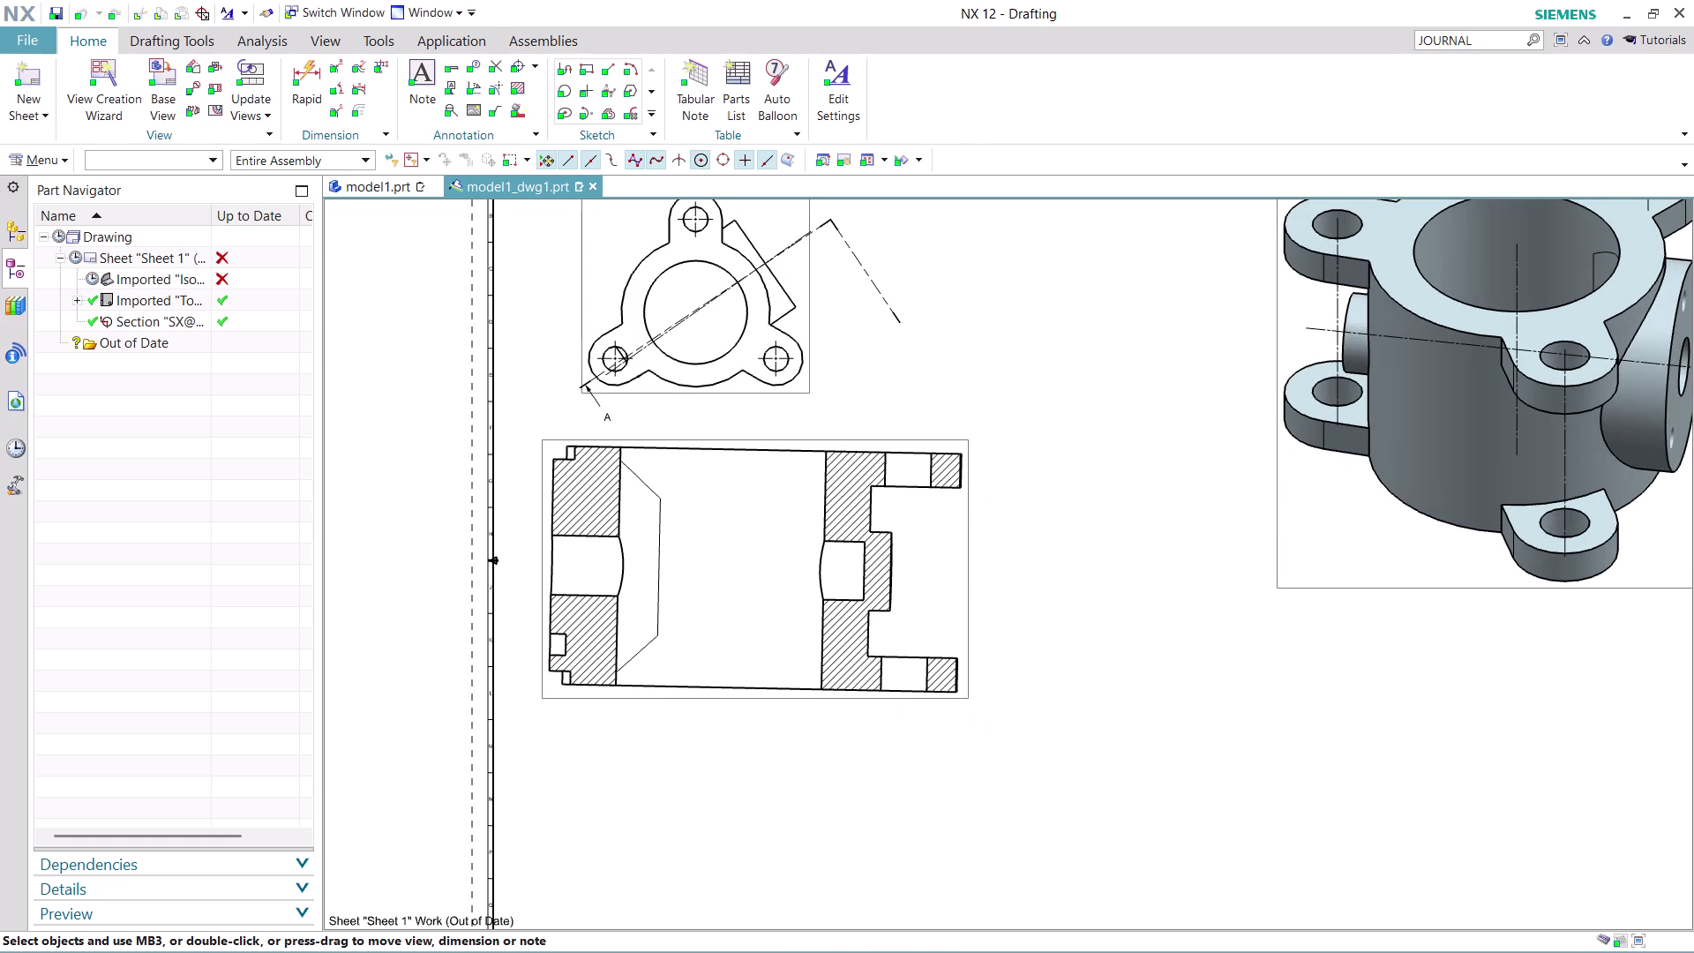
drag(965, 554, 965, 556)
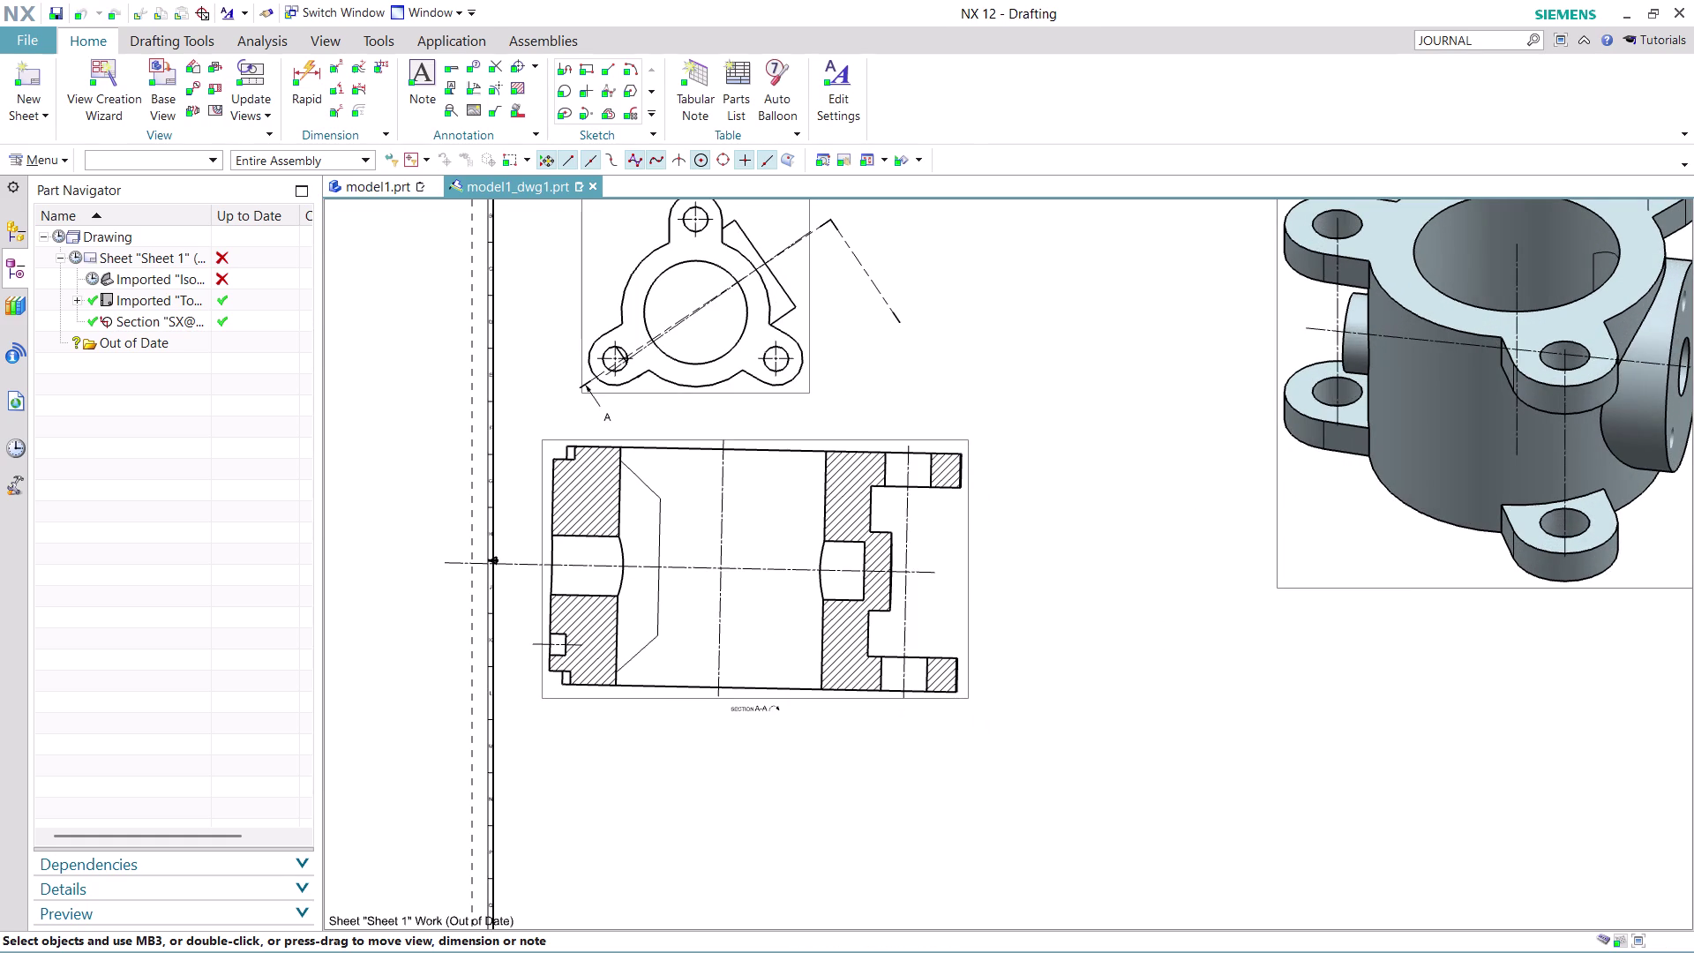
scroll(down, 3)
scroll(up, 3)
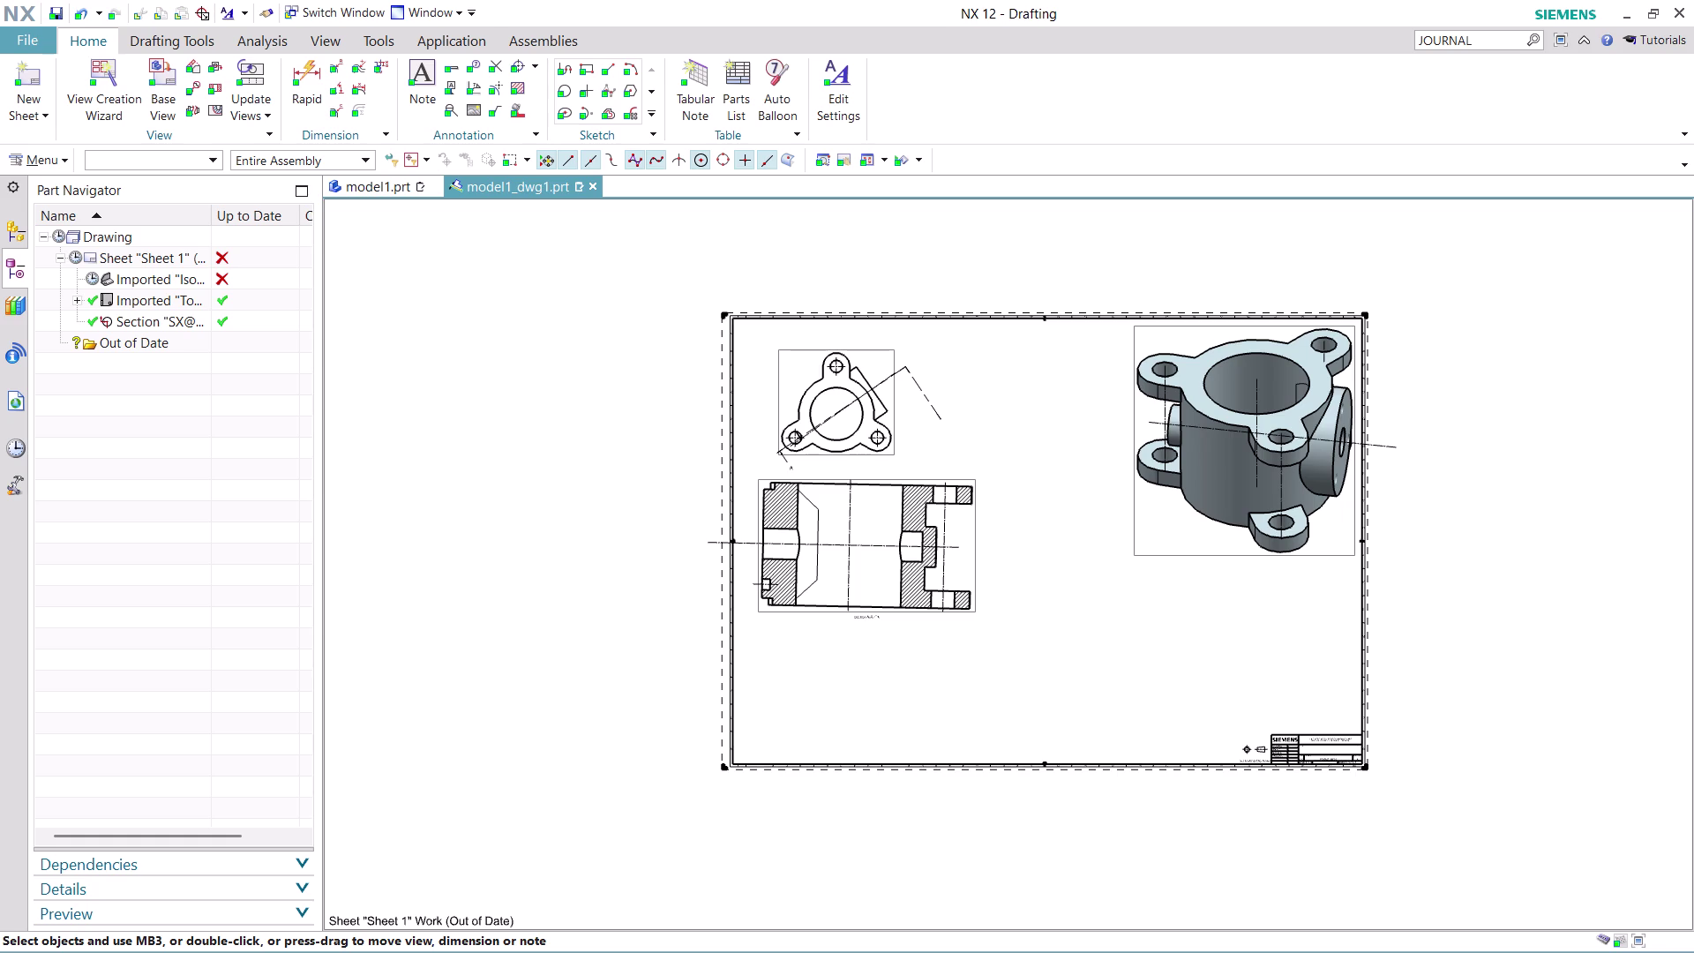
click(169, 80)
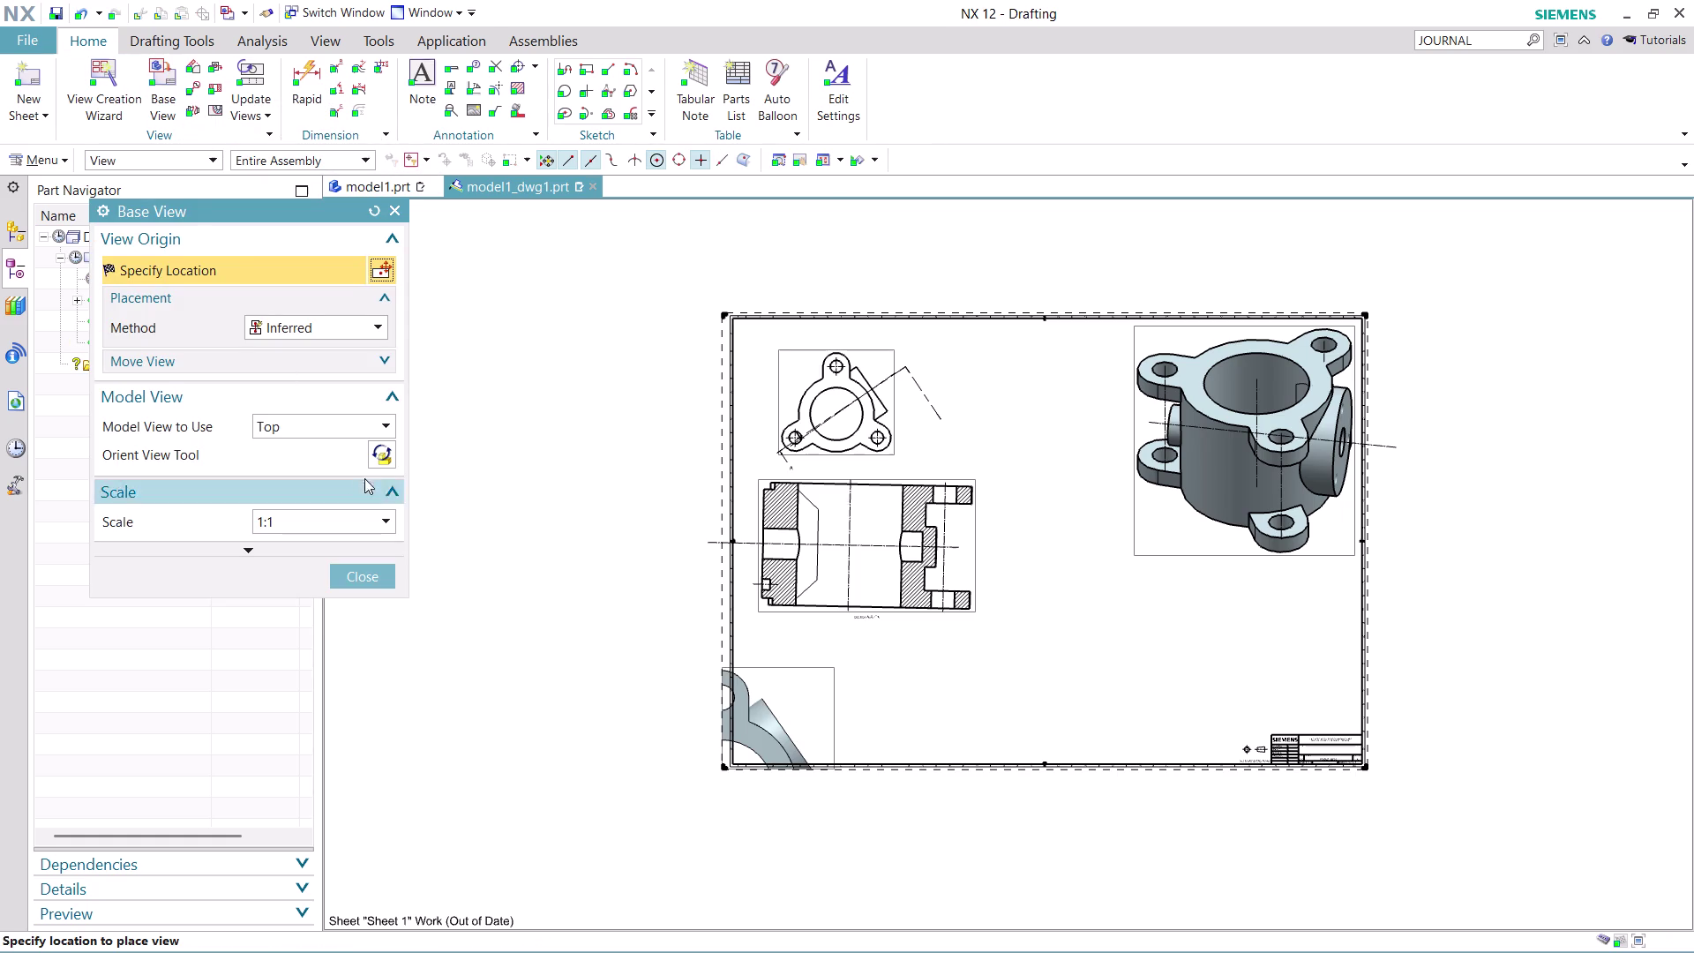
Place a Right-orientation base view at the sheet's lower right, after trying Left and Front.
click(381, 415)
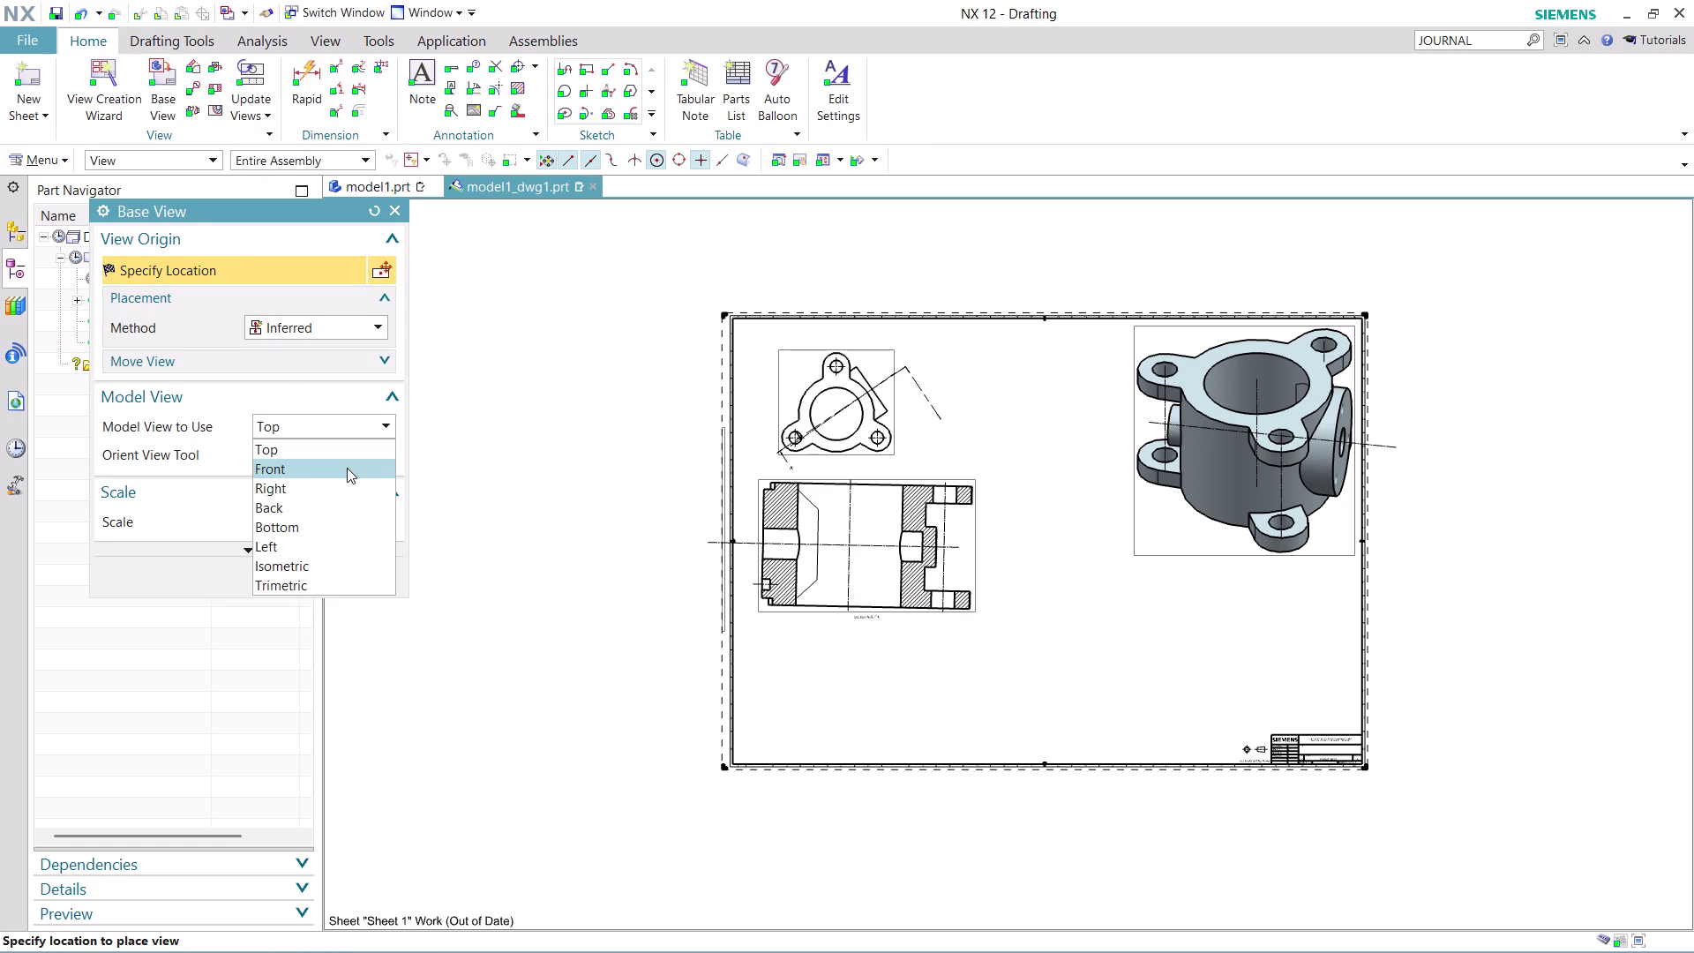
click(336, 553)
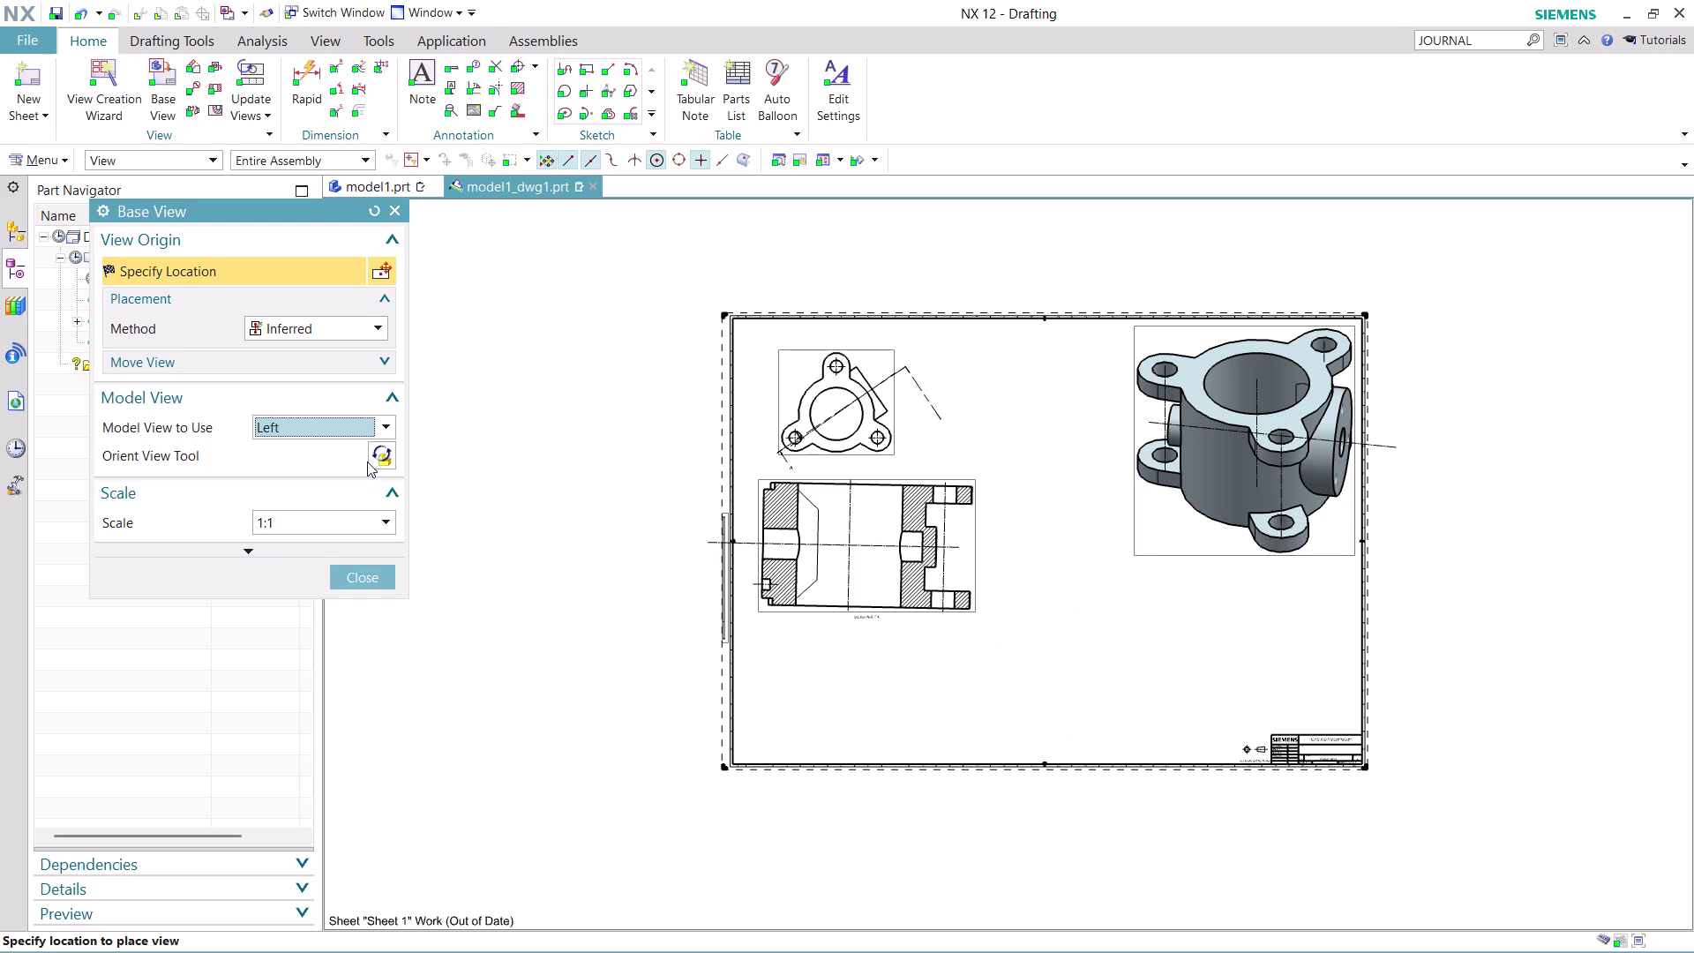
click(386, 424)
click(343, 470)
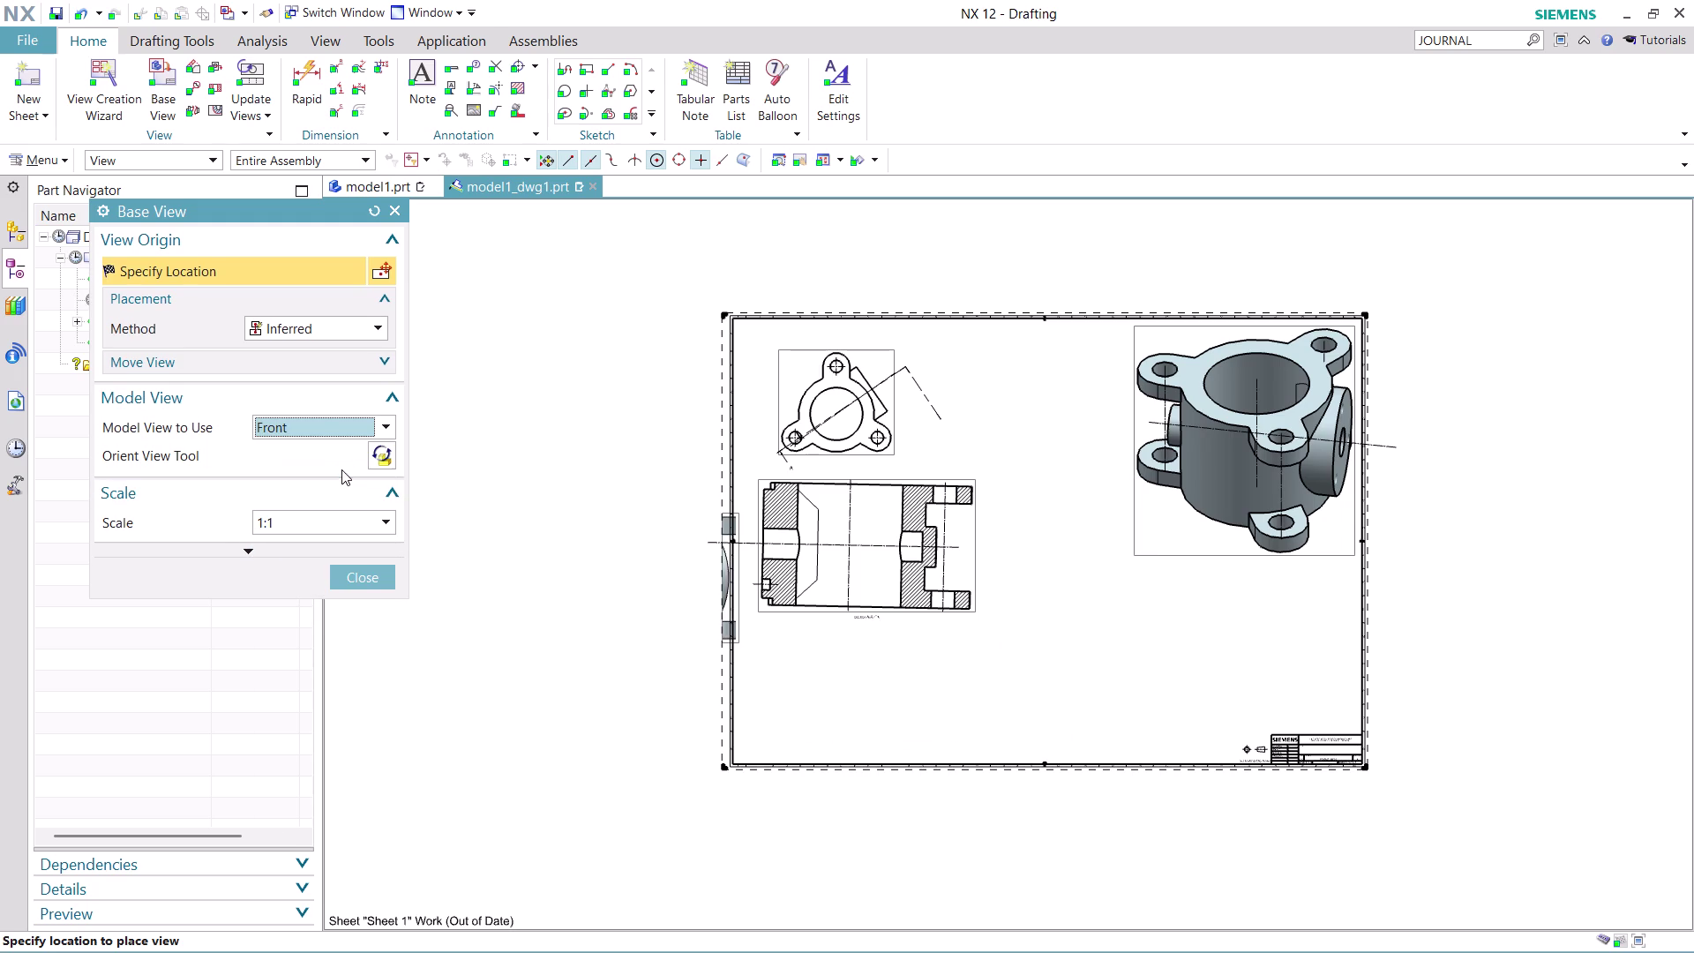
click(388, 423)
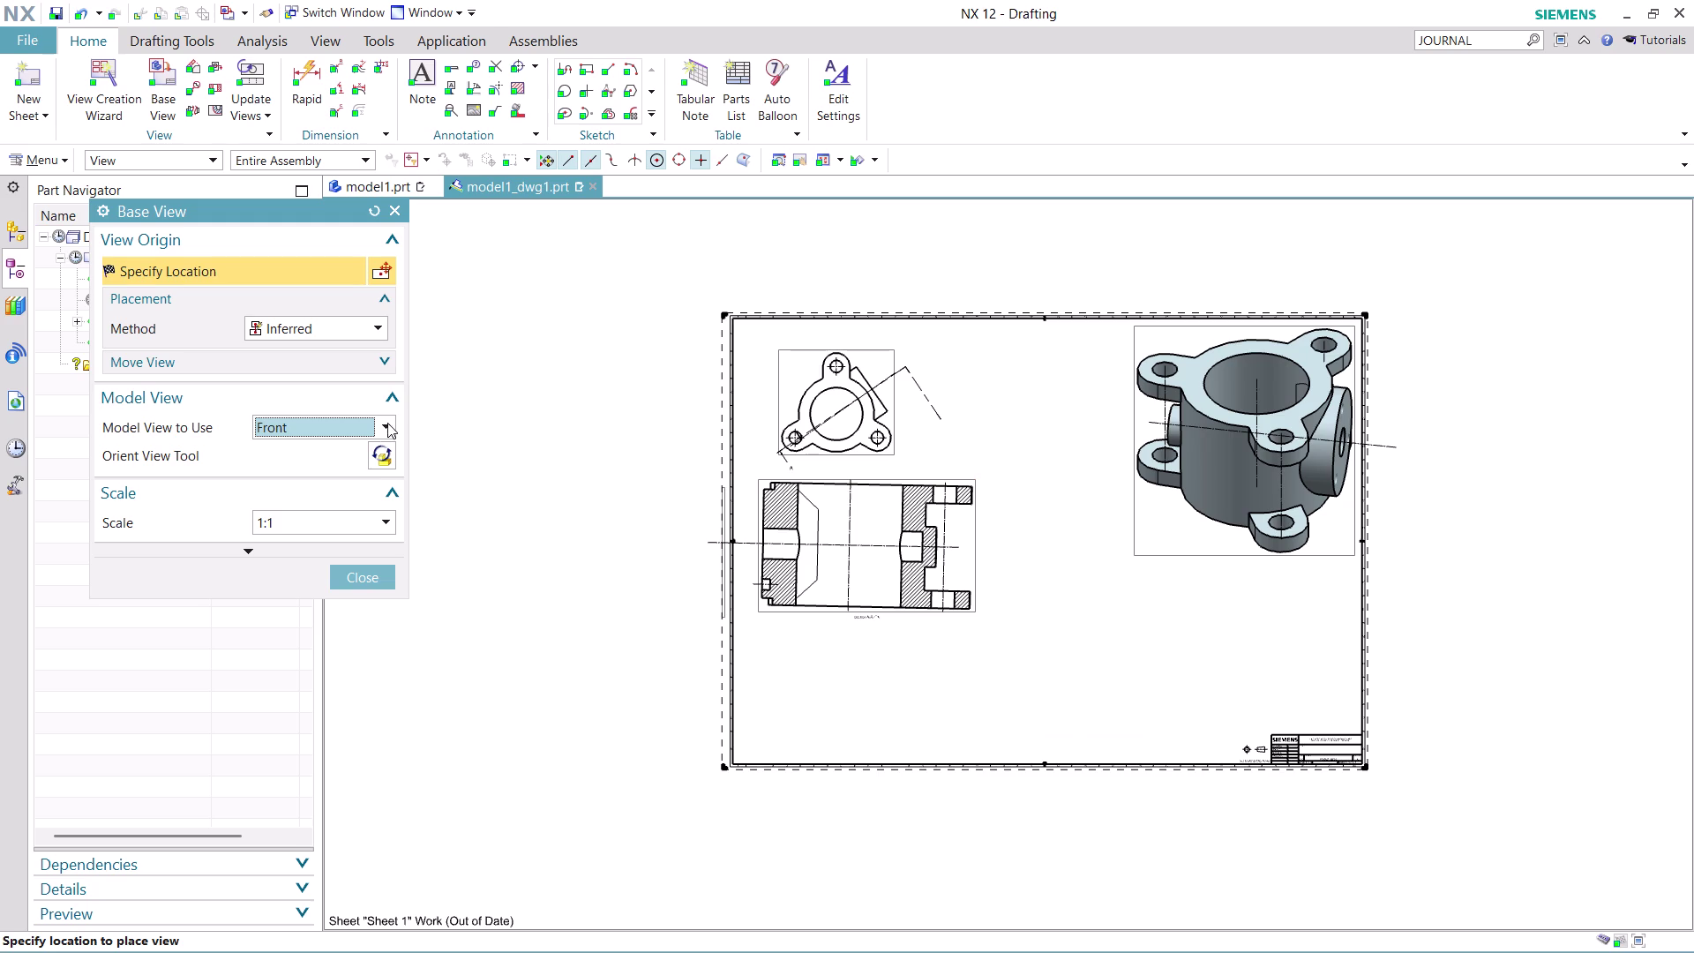
click(368, 496)
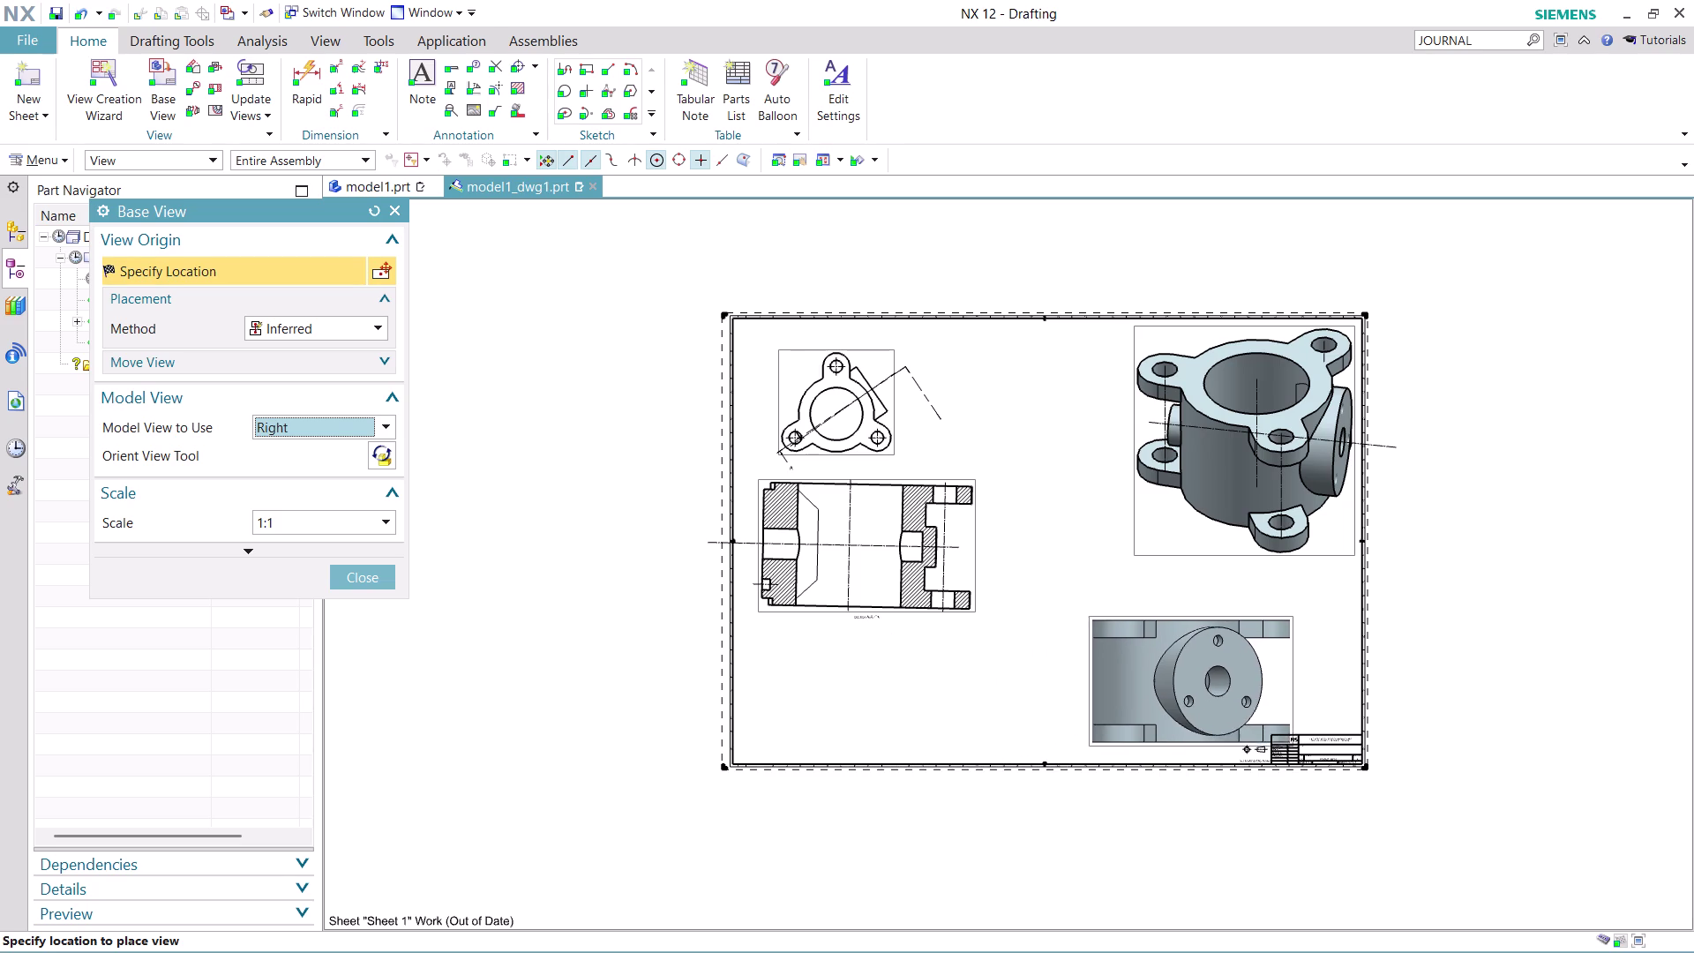
click(1181, 657)
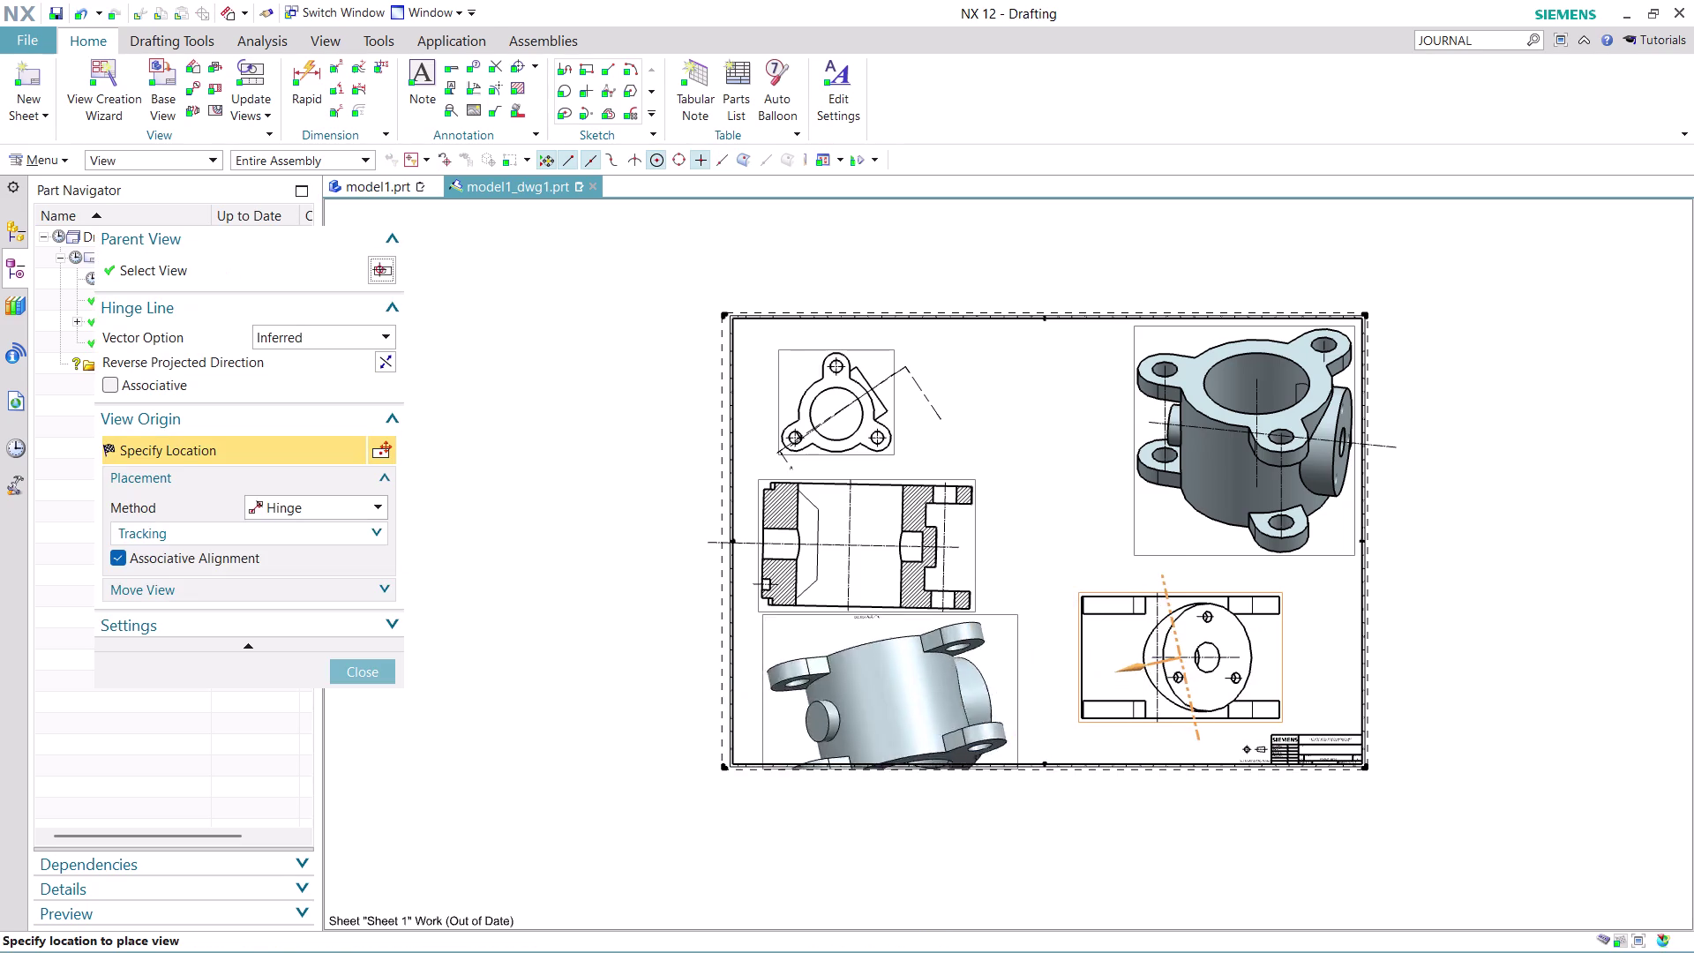
click(369, 669)
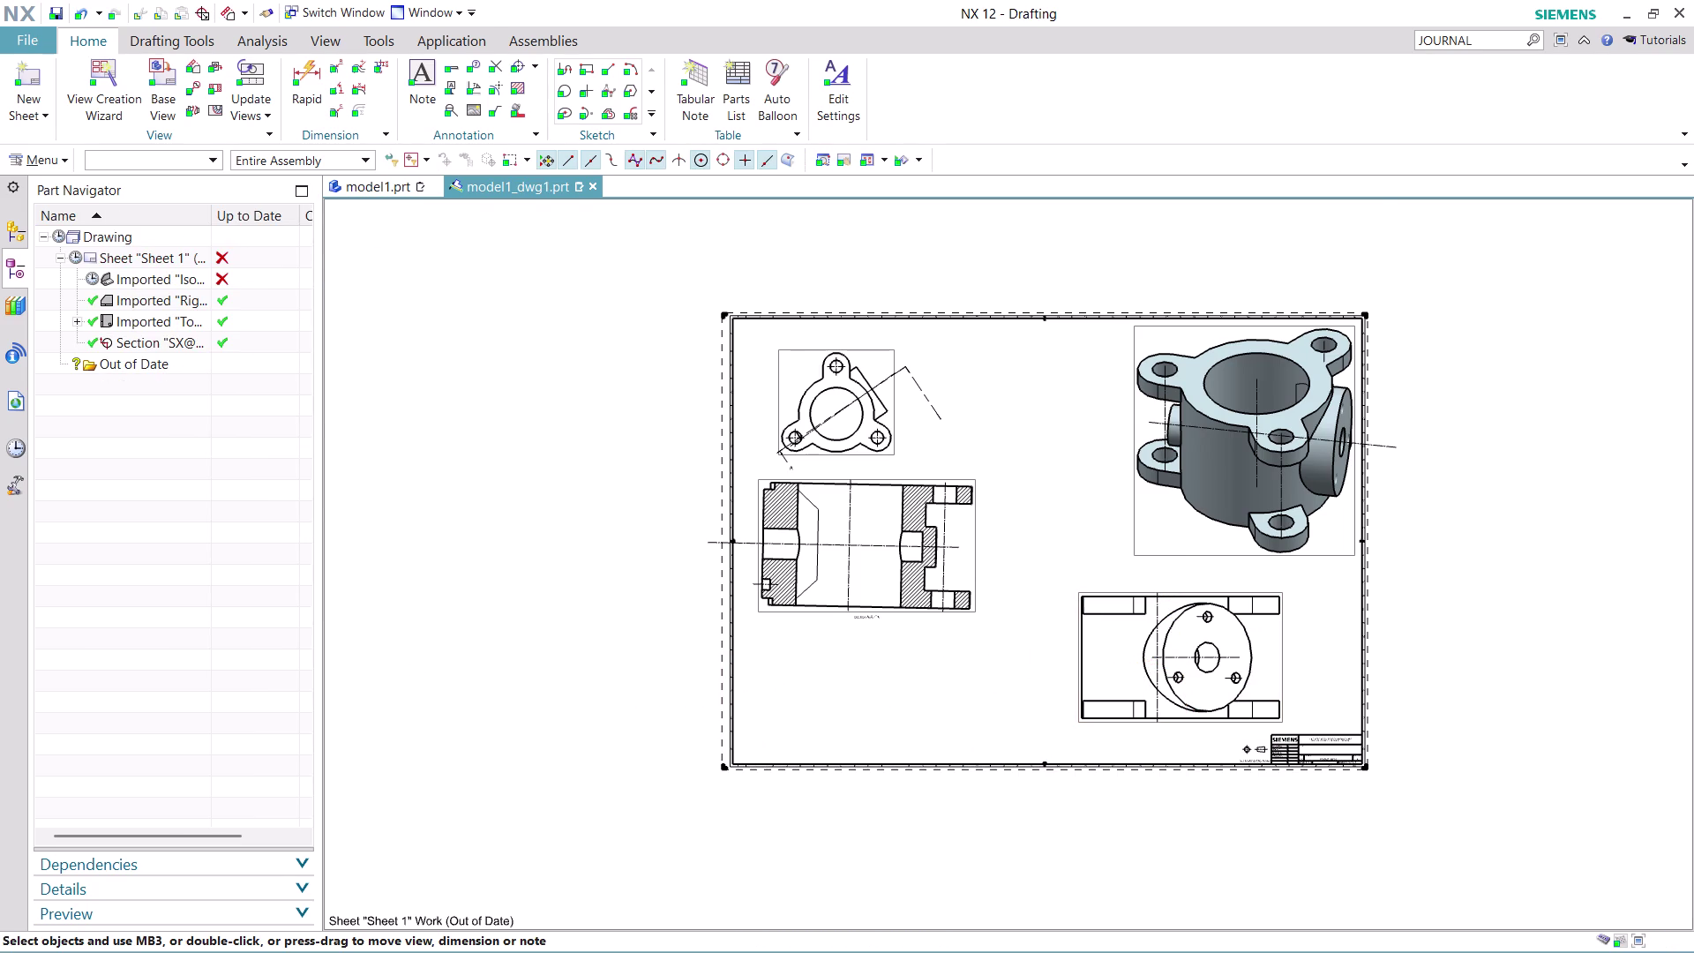
scroll(up, 3)
right_click(1173, 650)
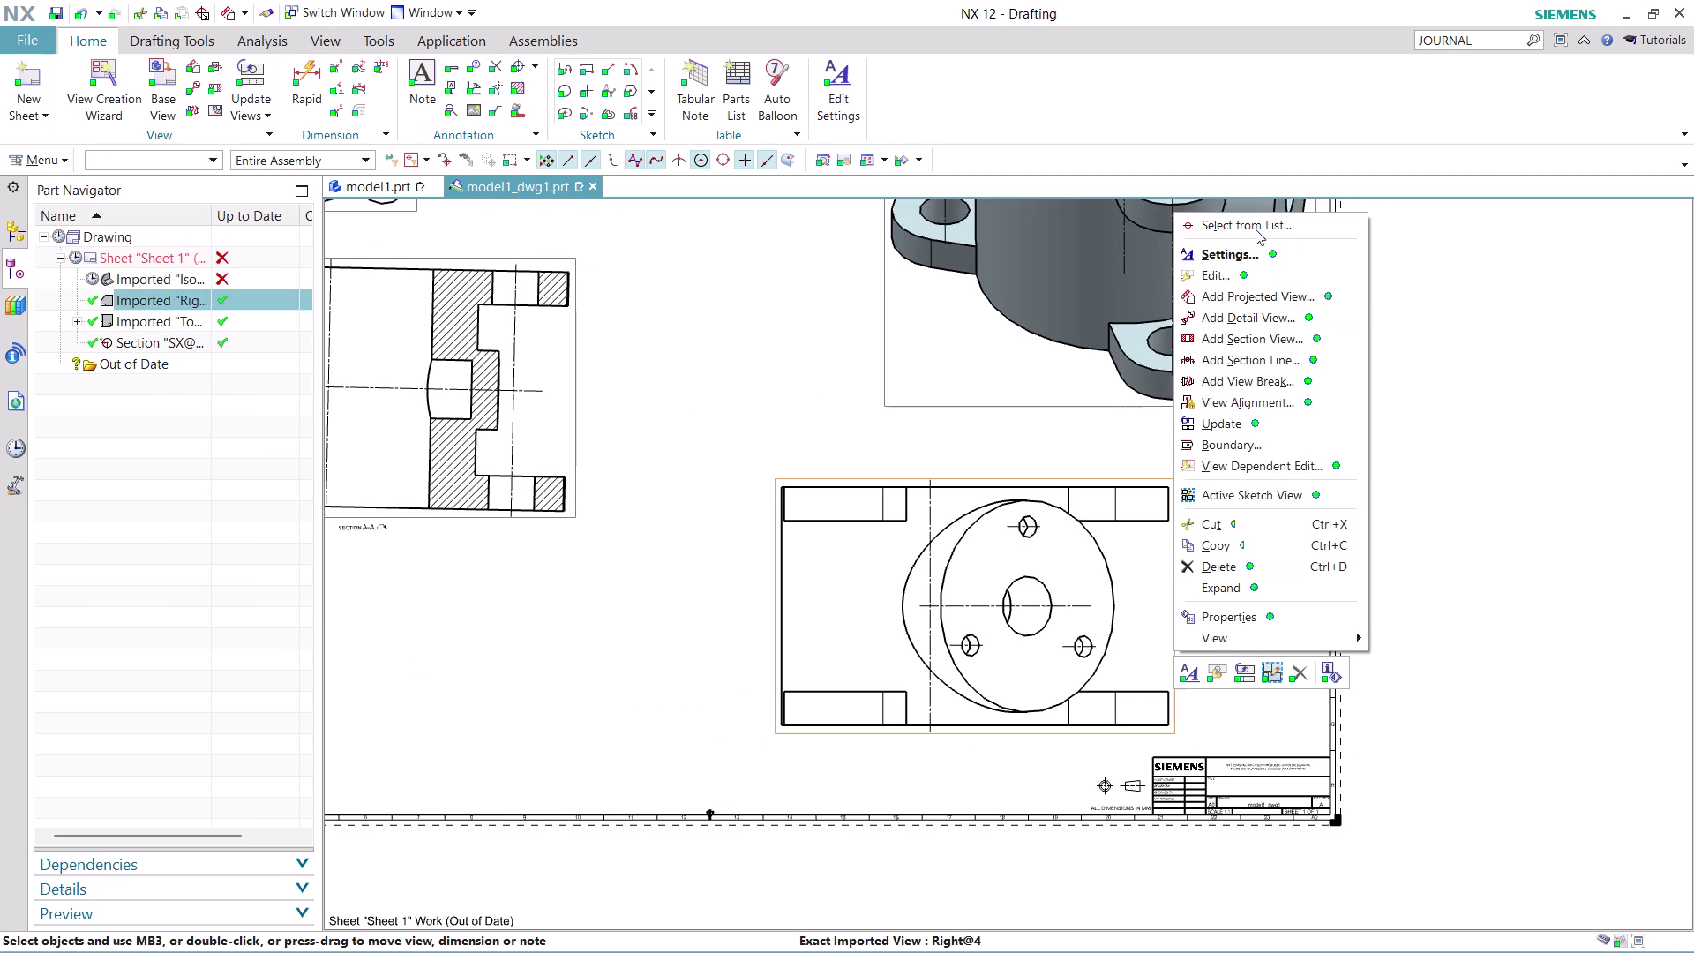
click(1238, 255)
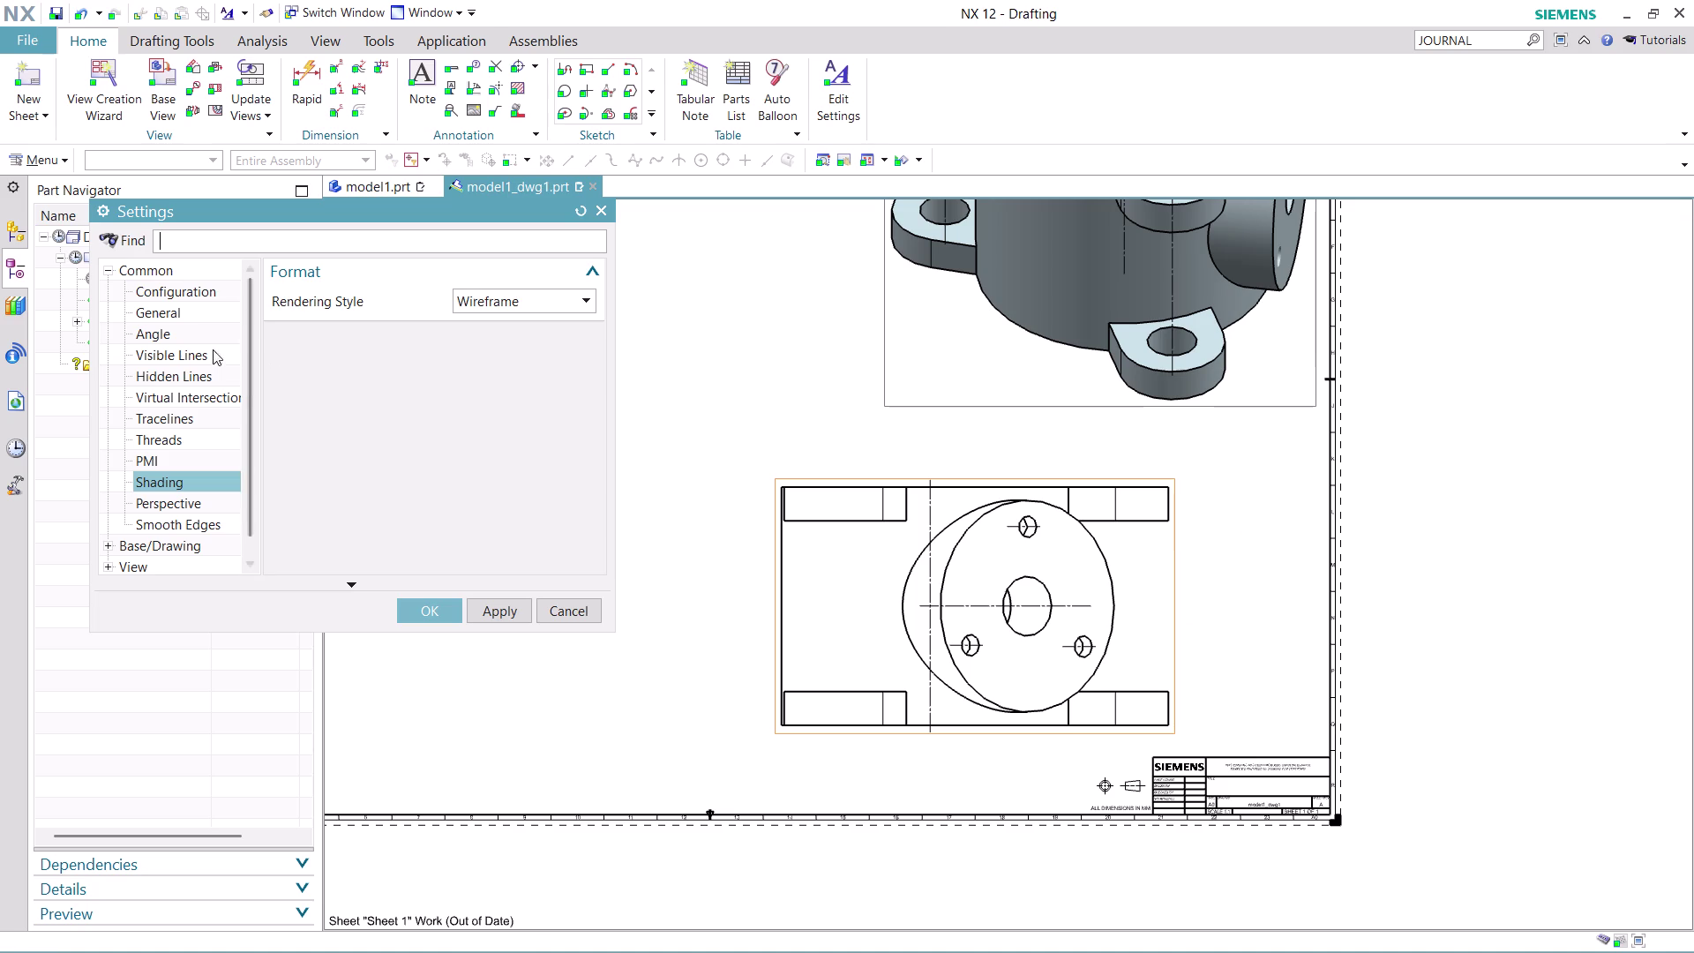
click(187, 330)
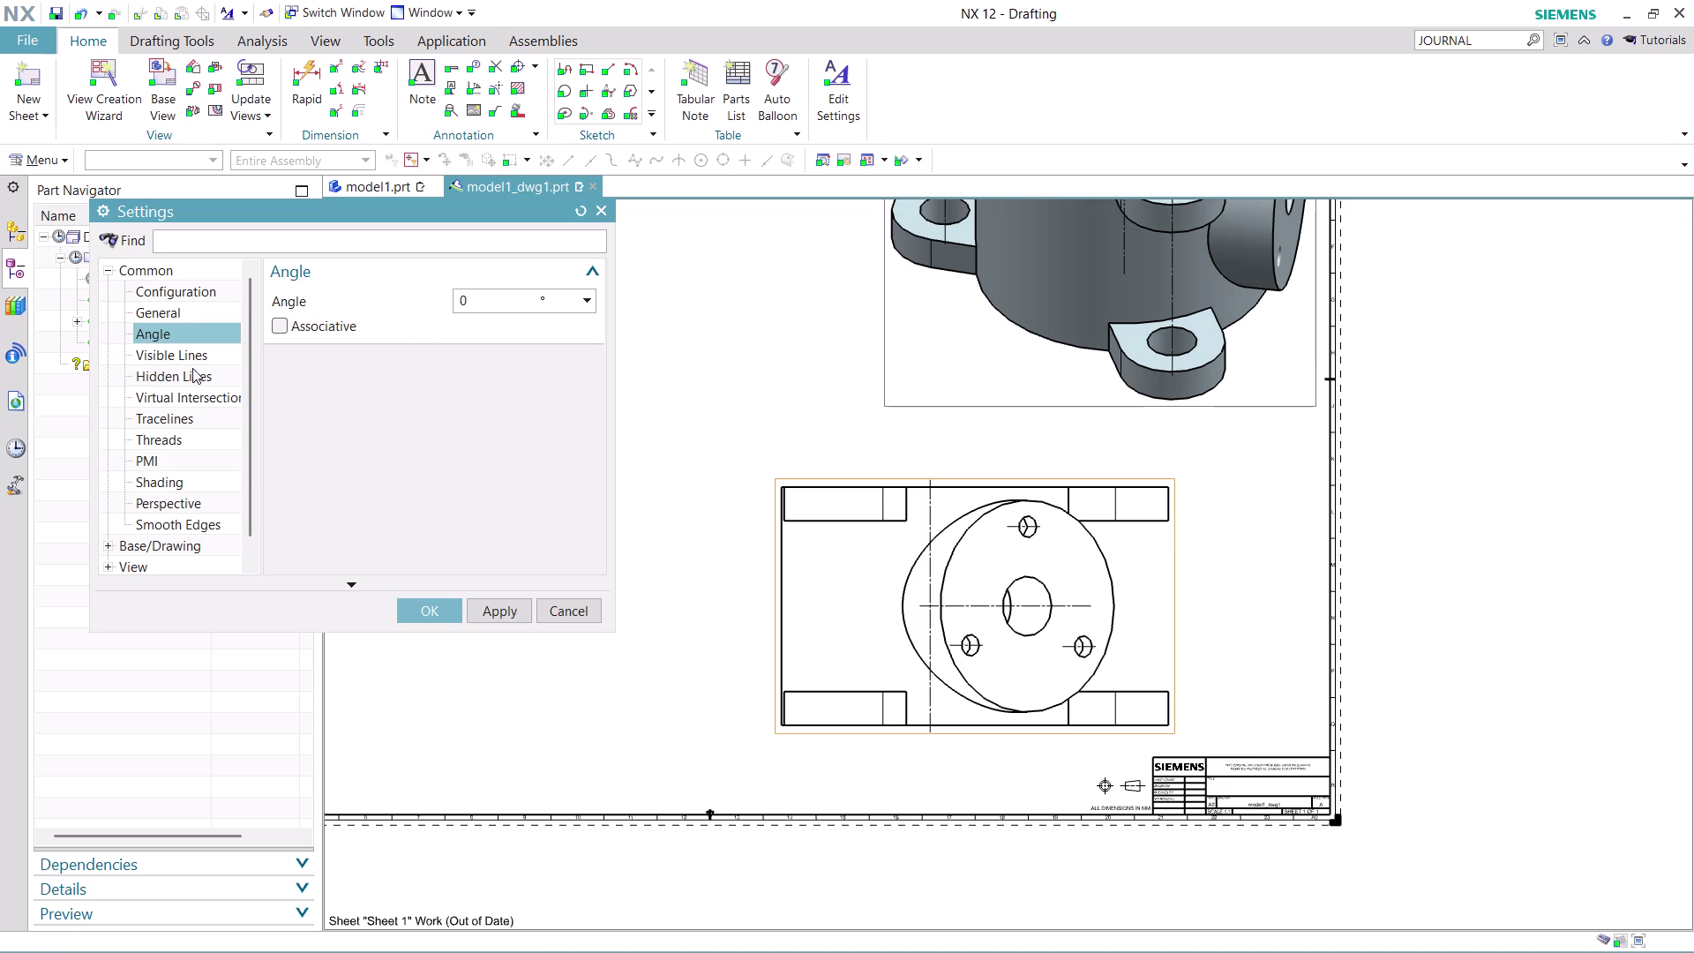
click(179, 313)
click(184, 333)
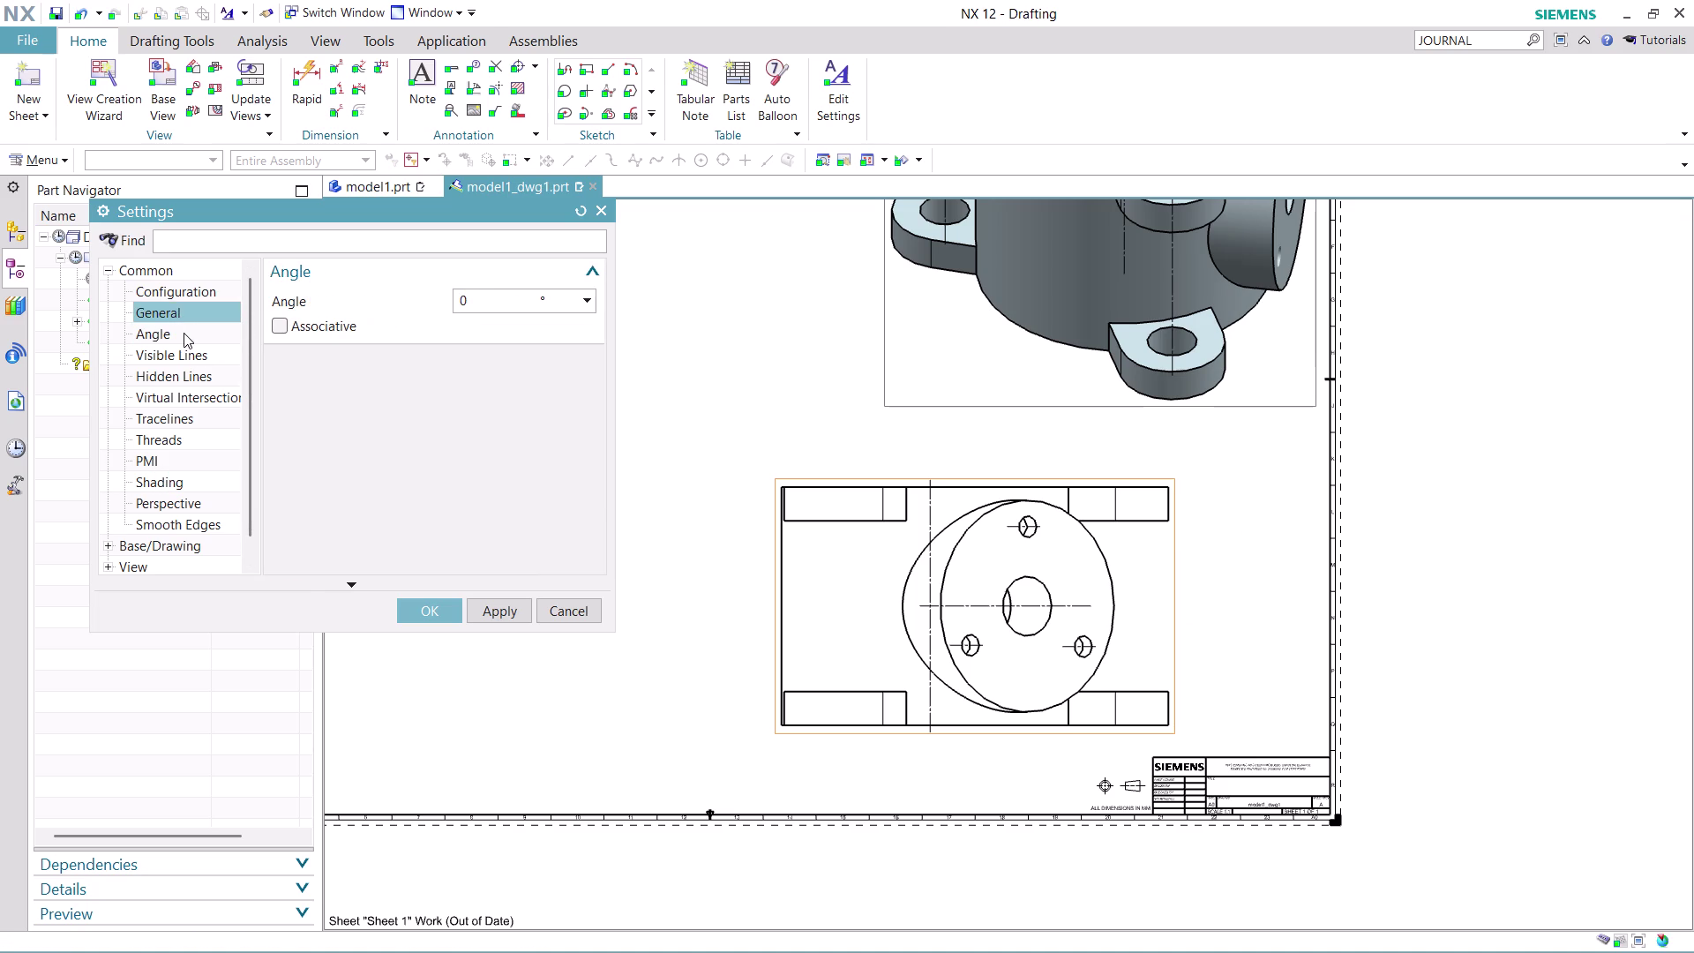
double_click(486, 302)
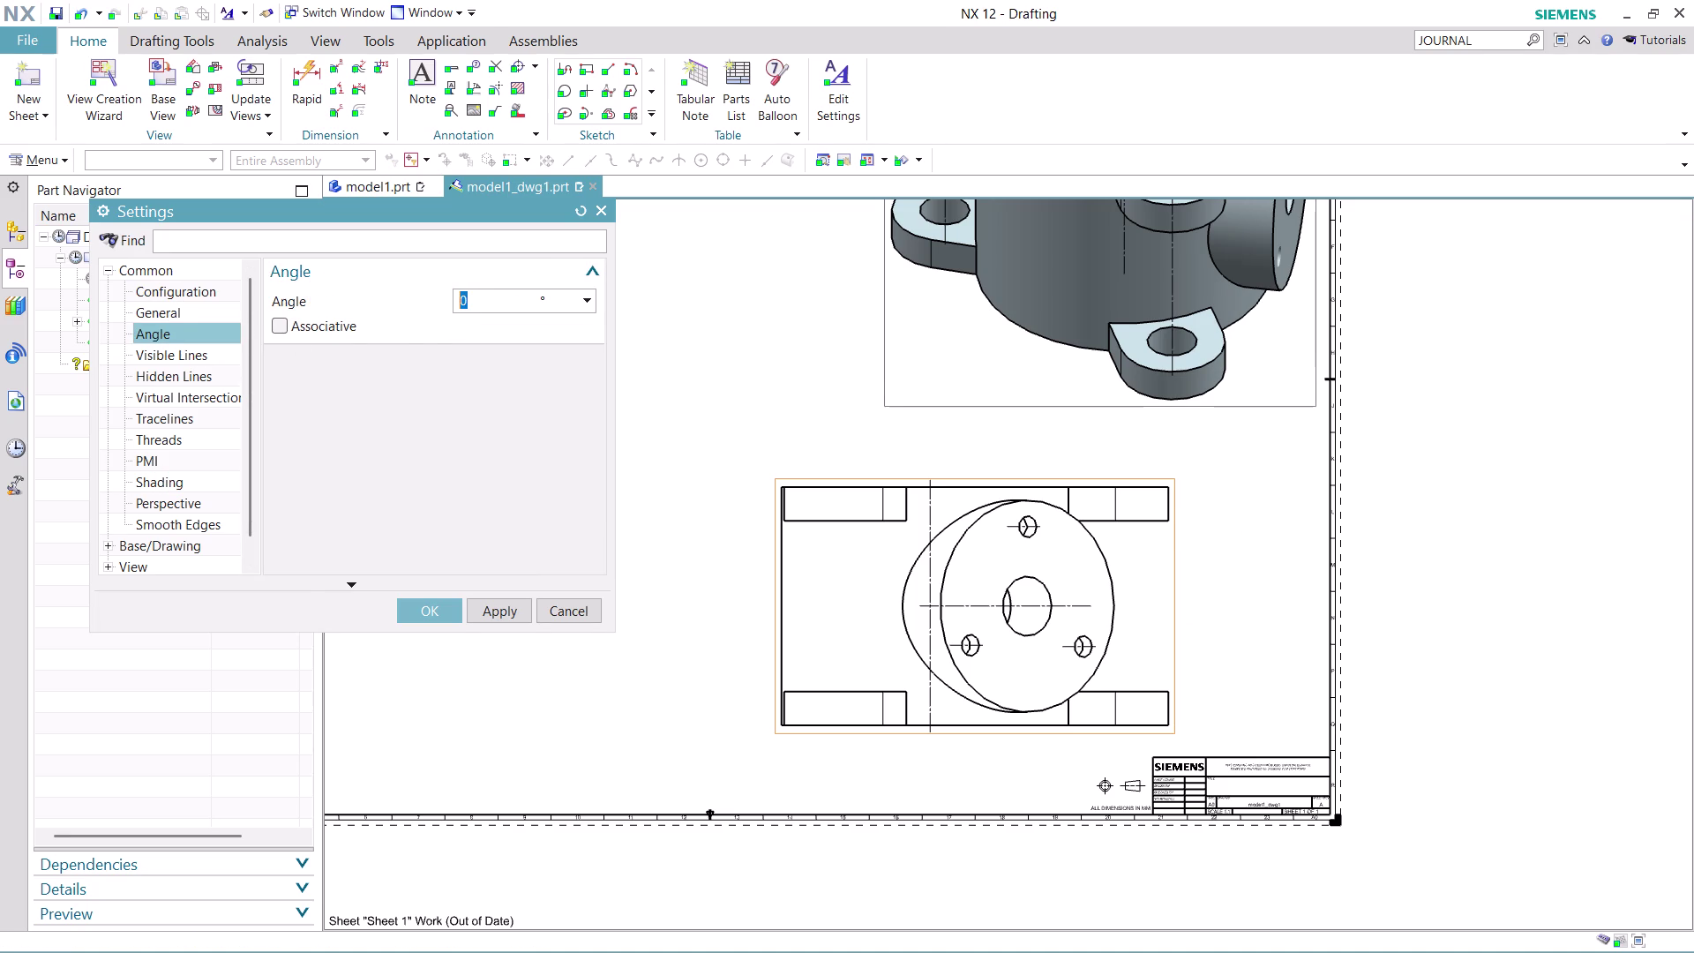
text(45)
click(510, 614)
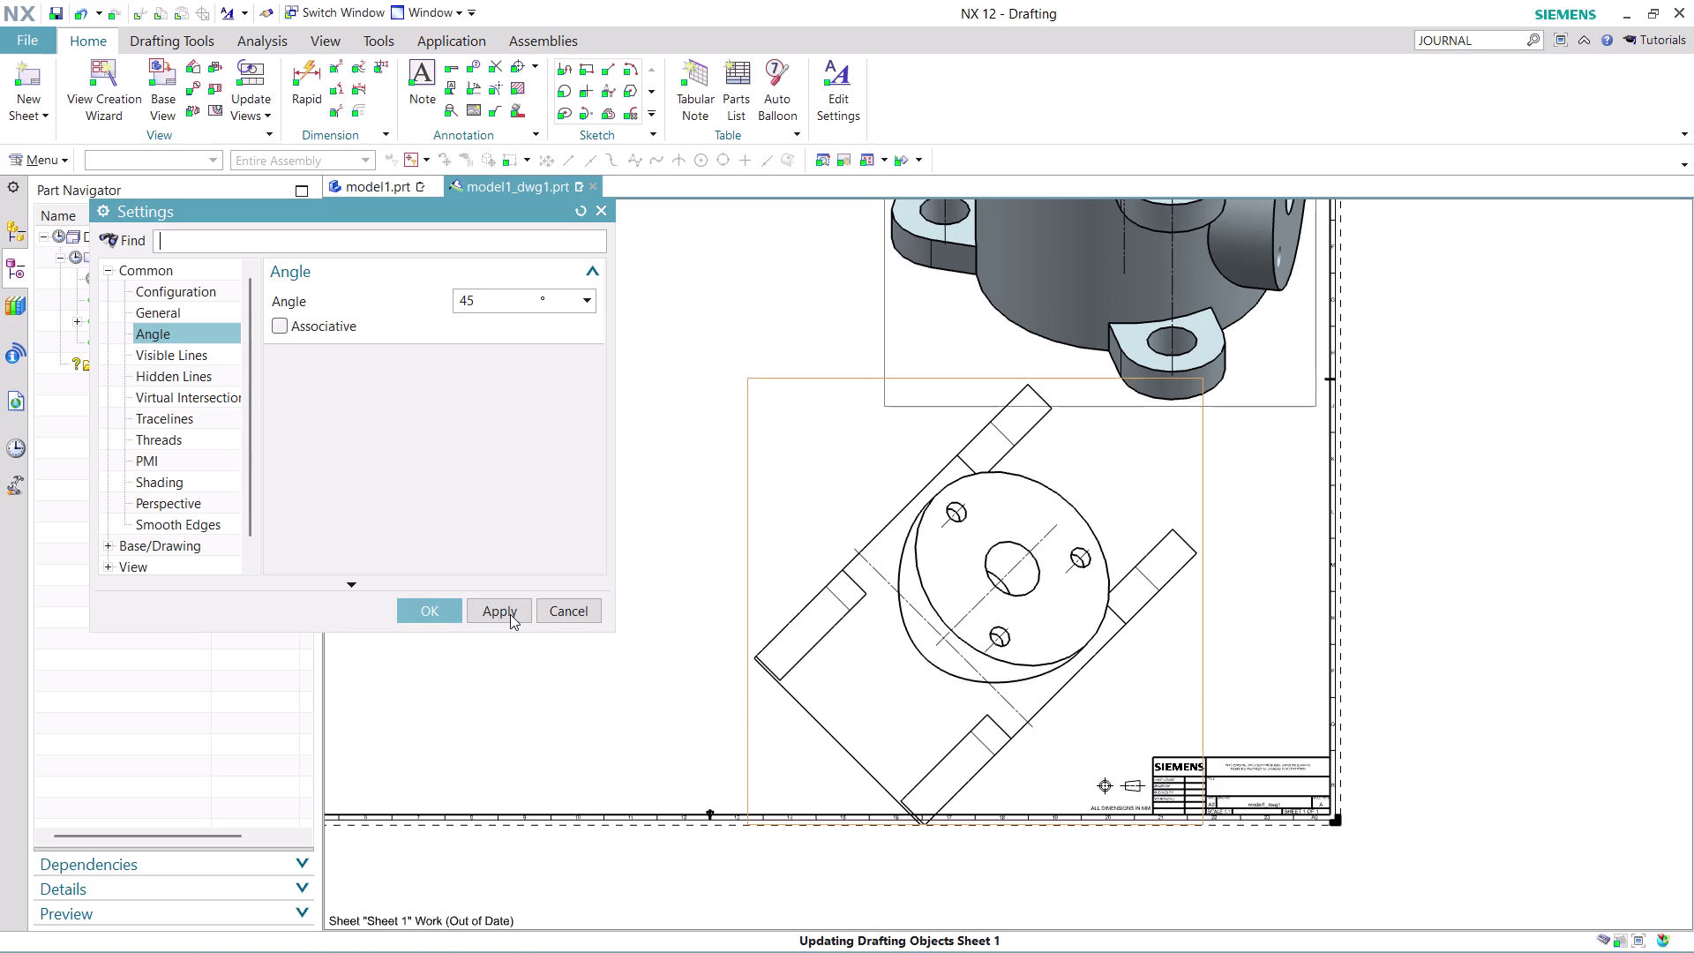
double_click(494, 297)
text(30)
click(490, 606)
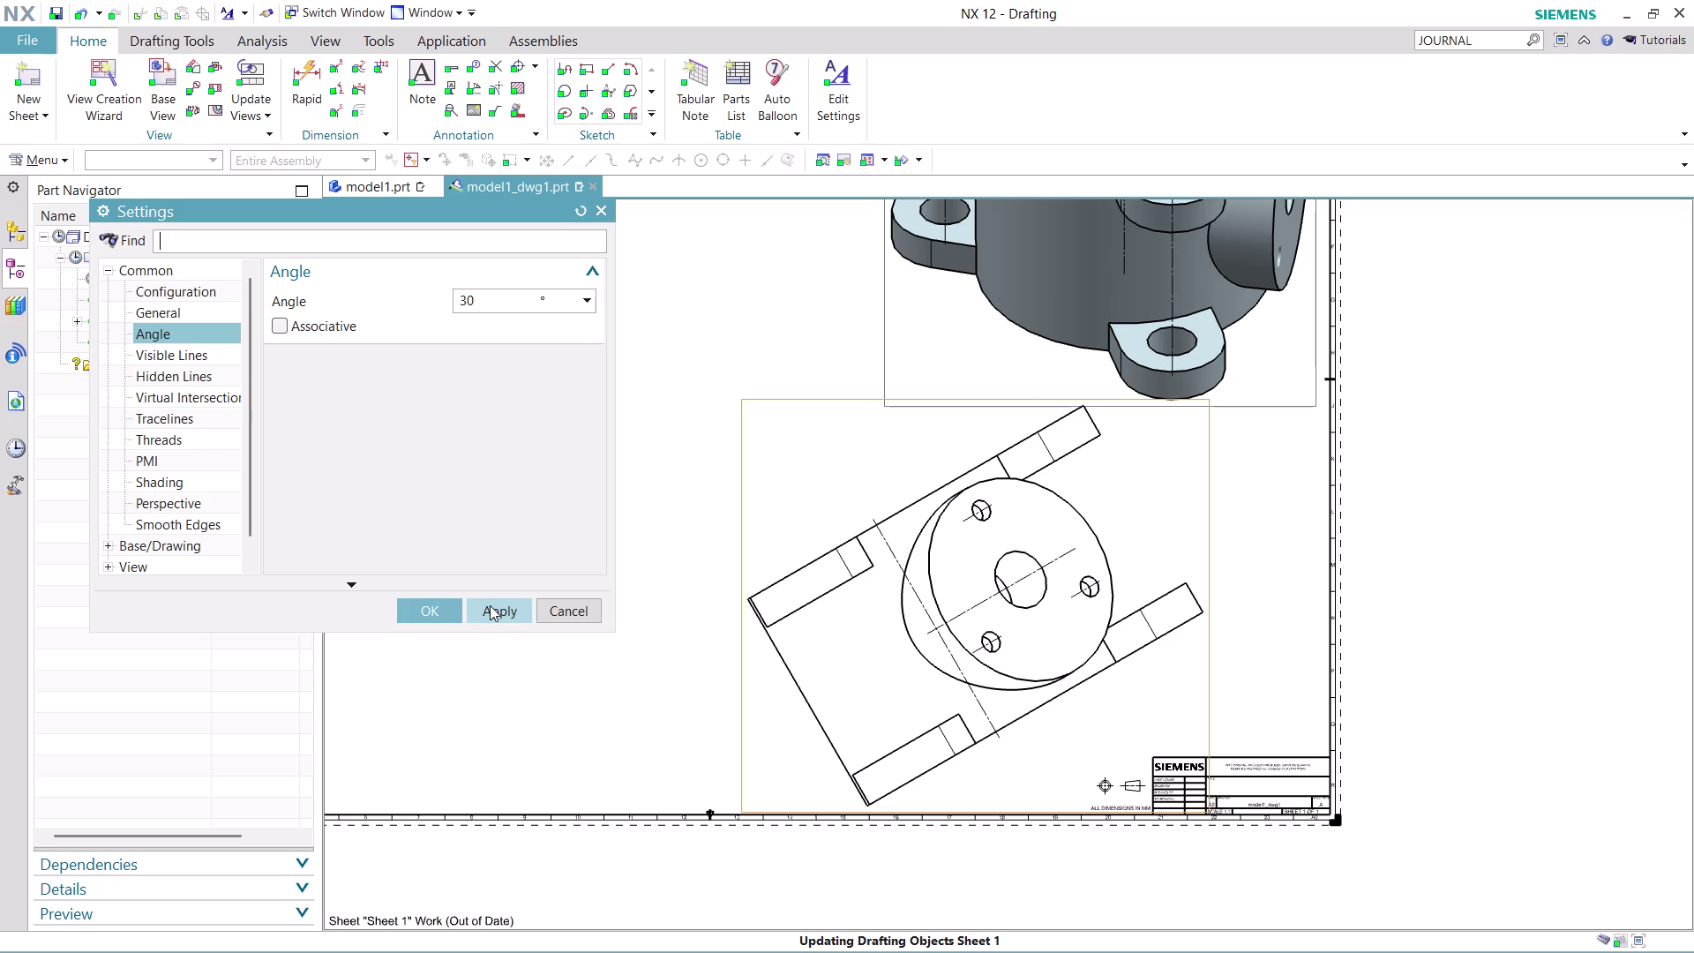
double_click(488, 296)
text(15)
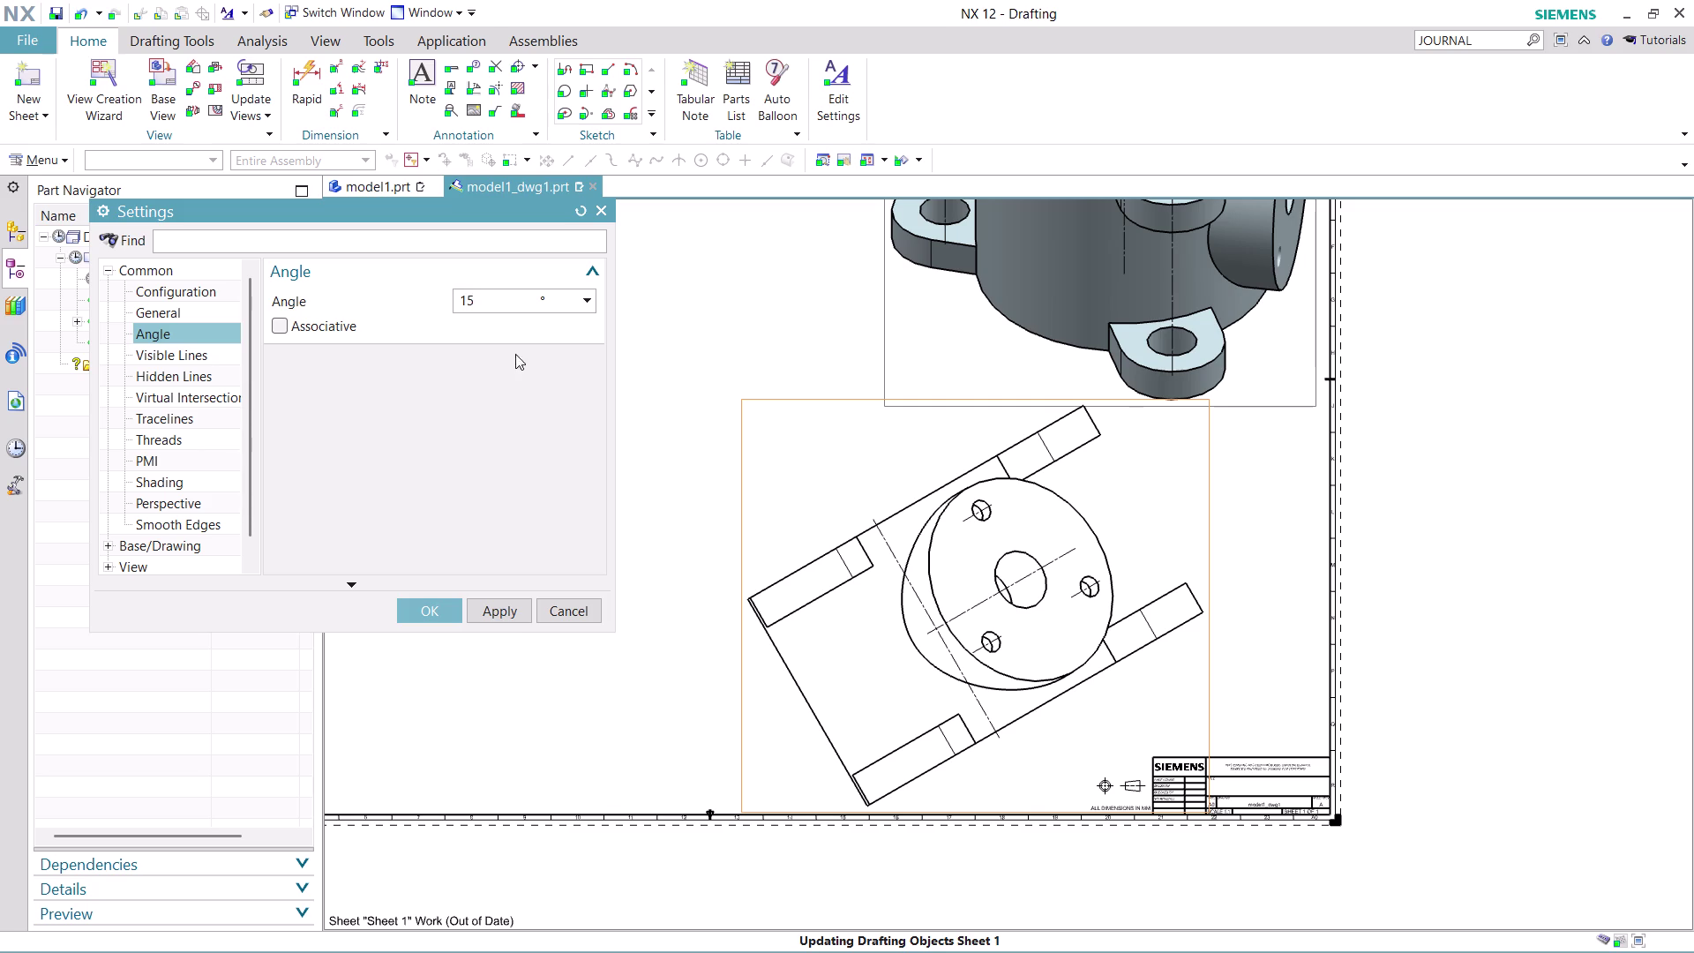
click(498, 613)
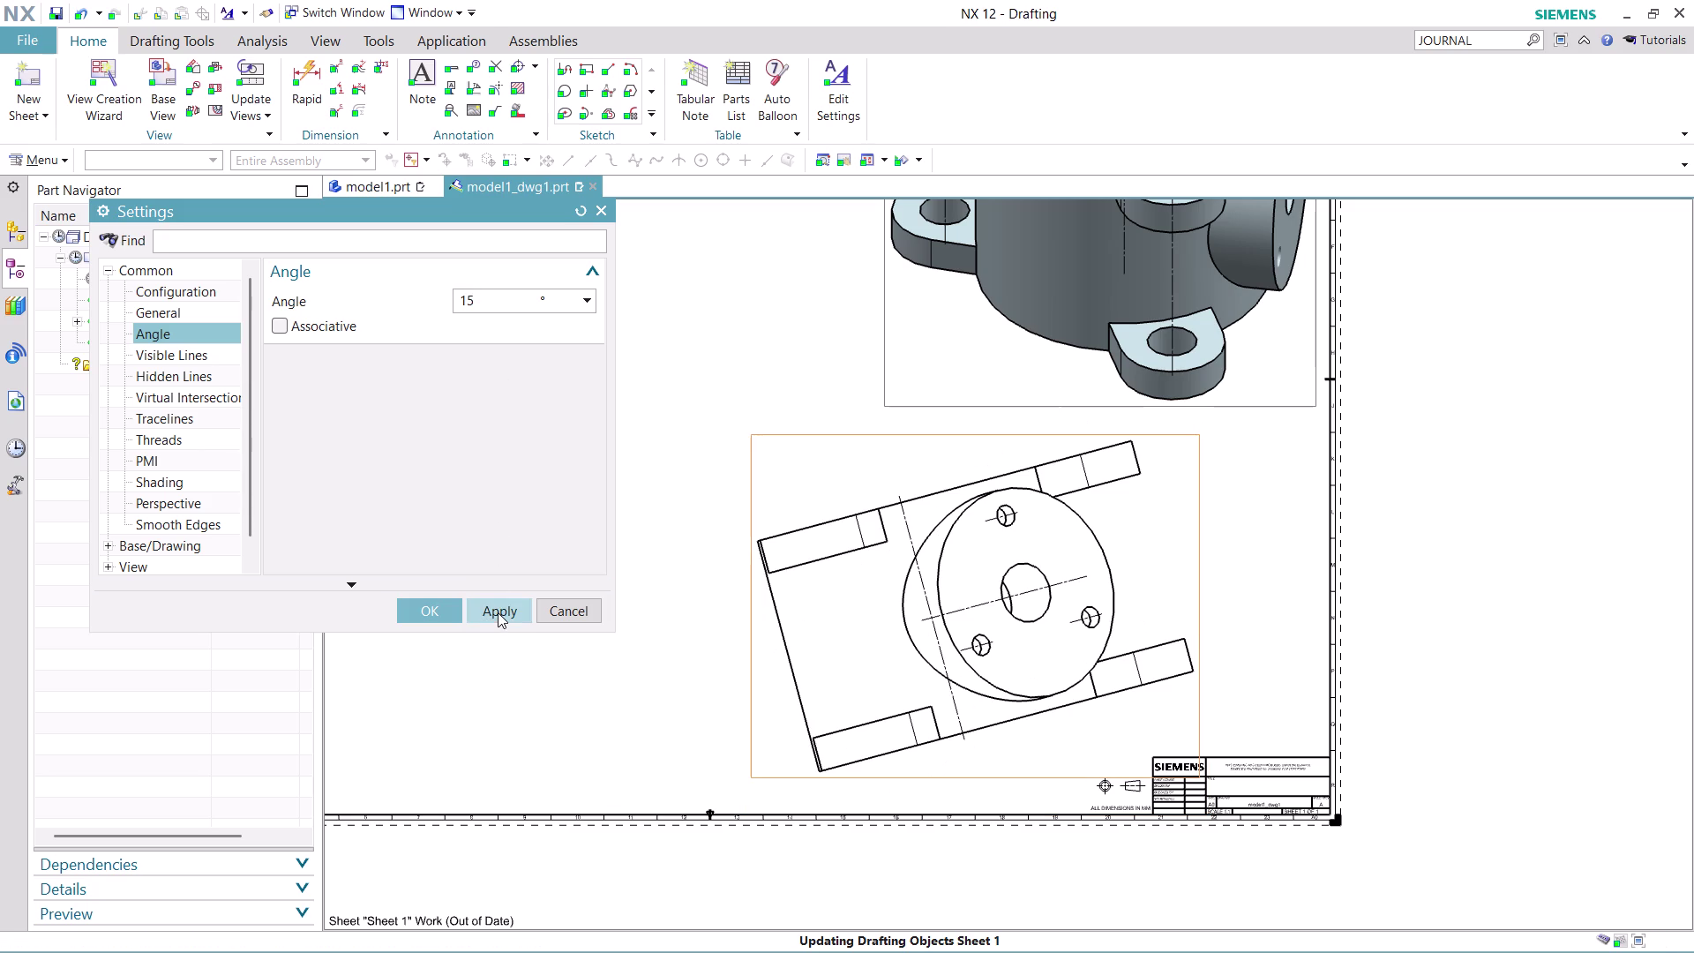
double_click(500, 291)
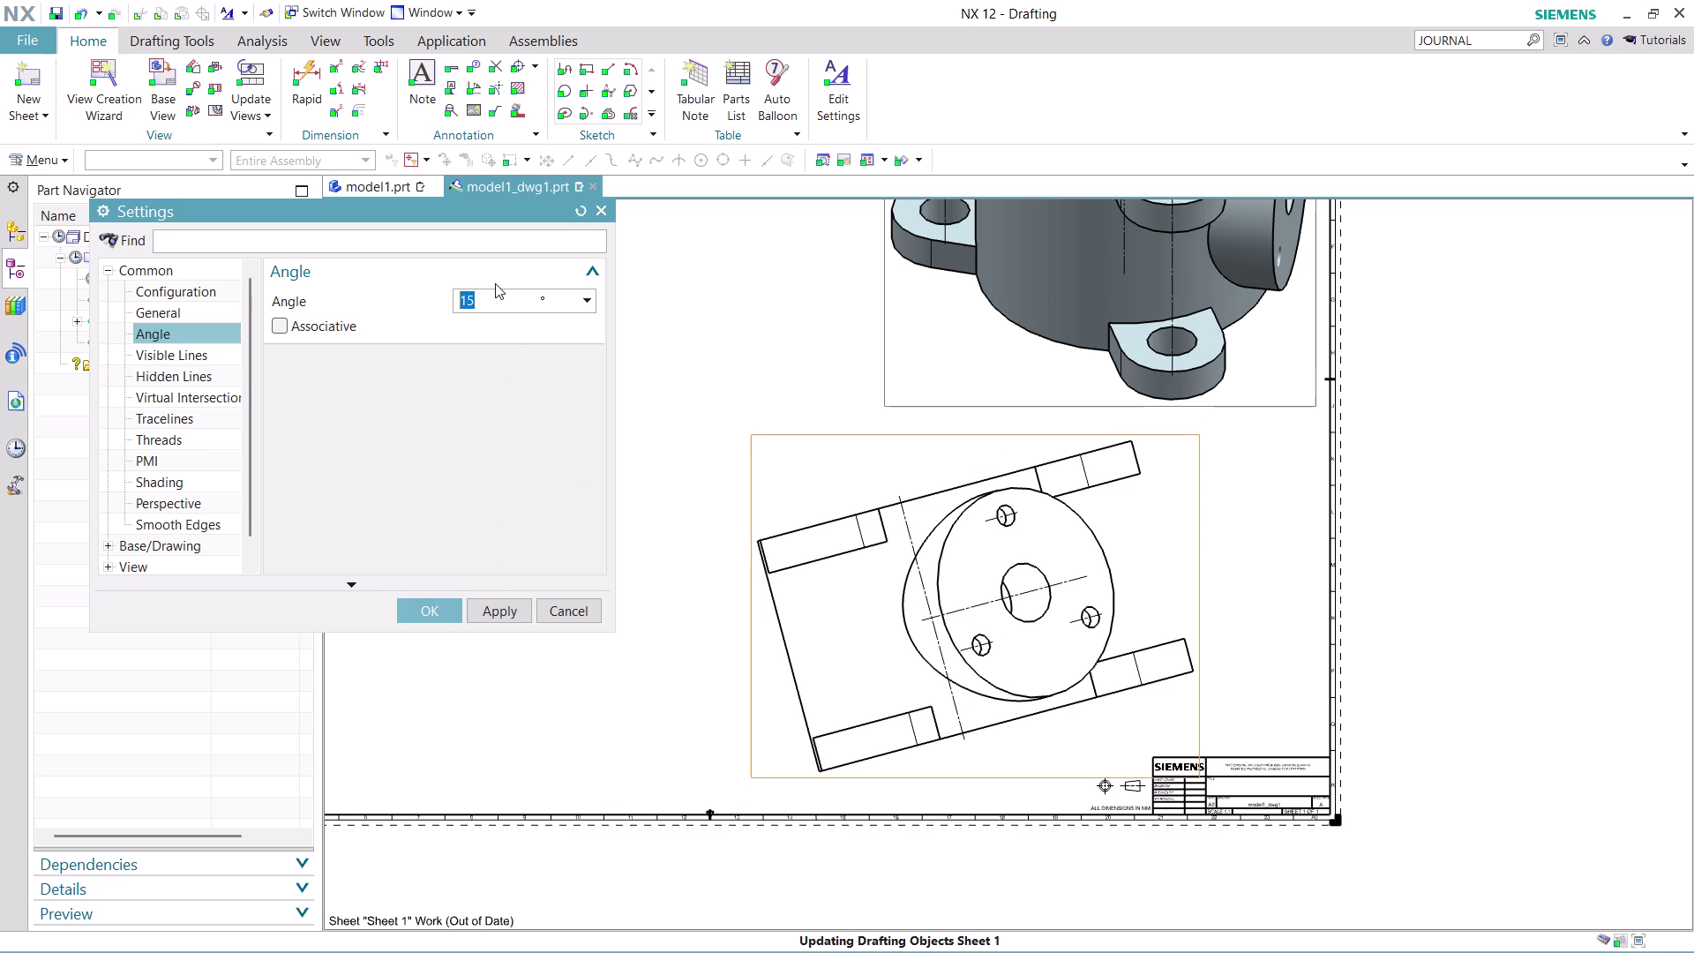
key(0)
click(493, 624)
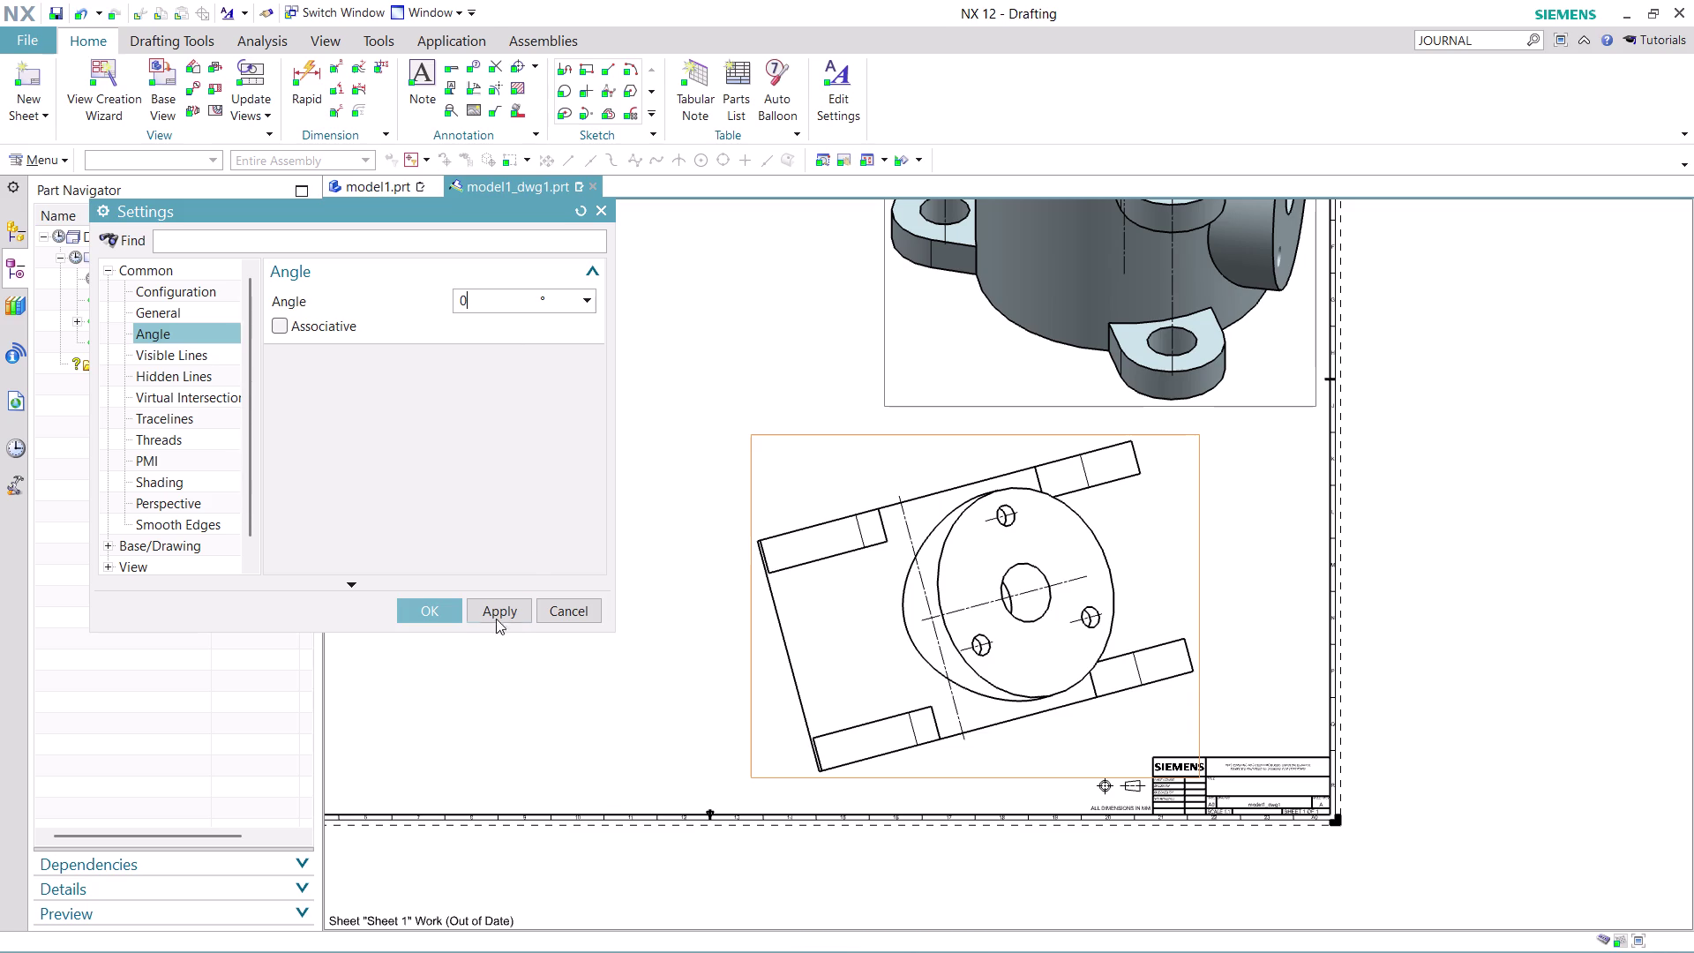
click(498, 609)
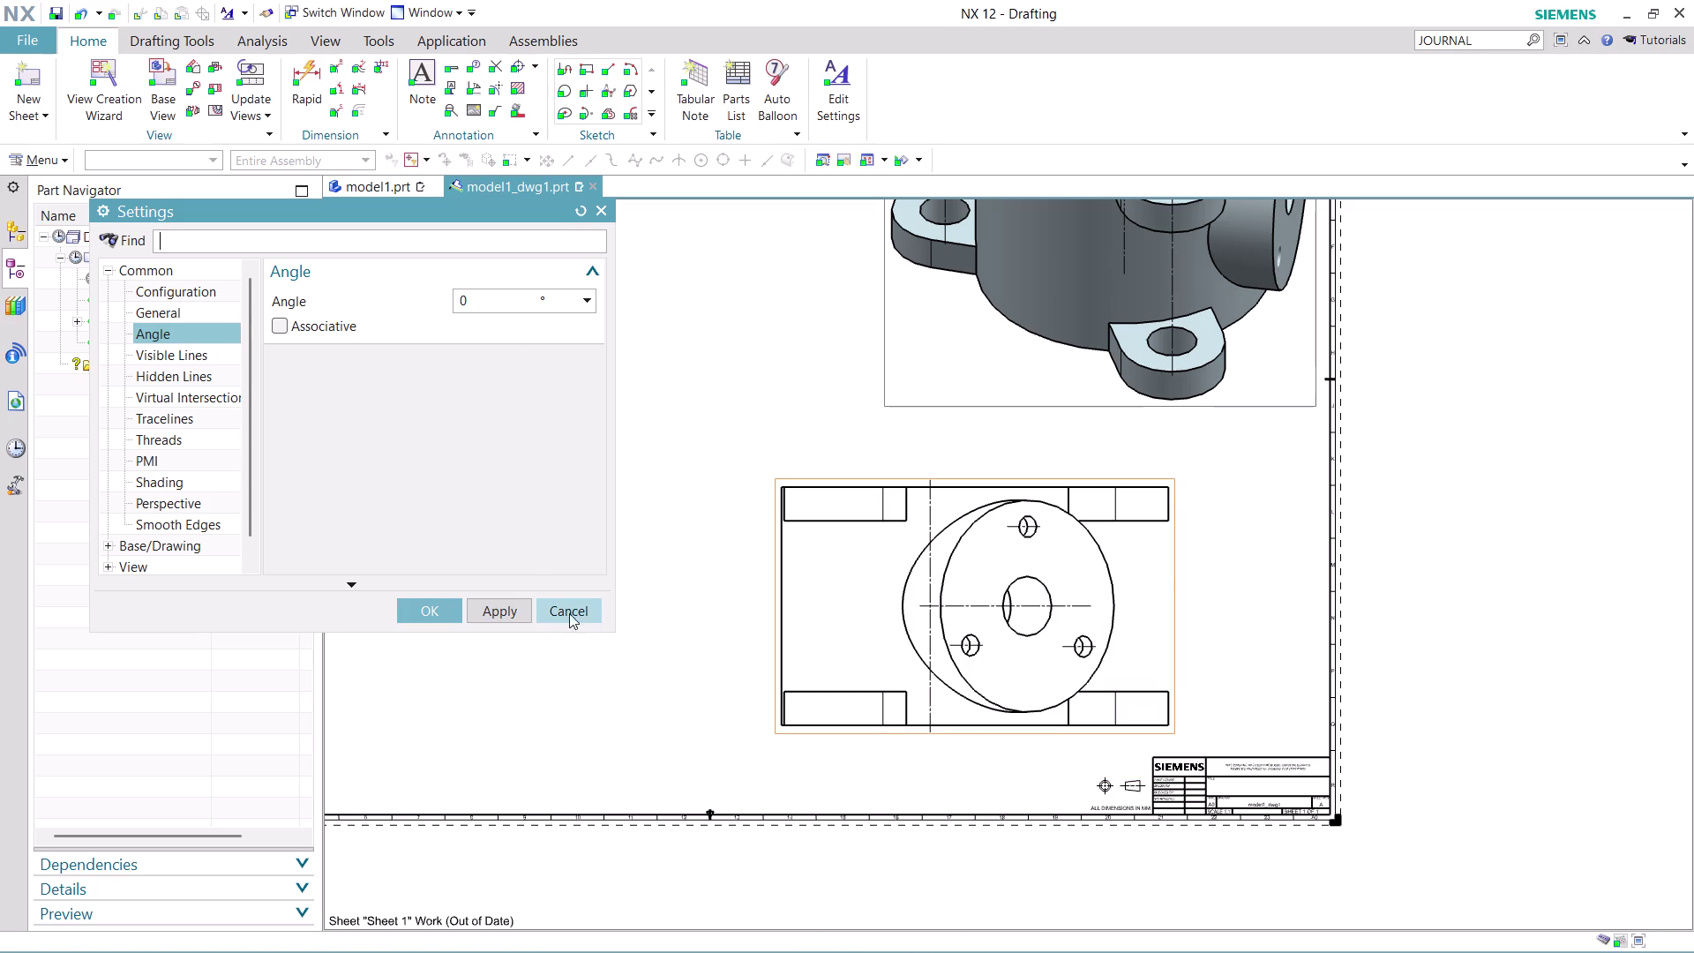
click(437, 603)
Open the section view's settings and apply a 140° view angle.
scroll(down, 3)
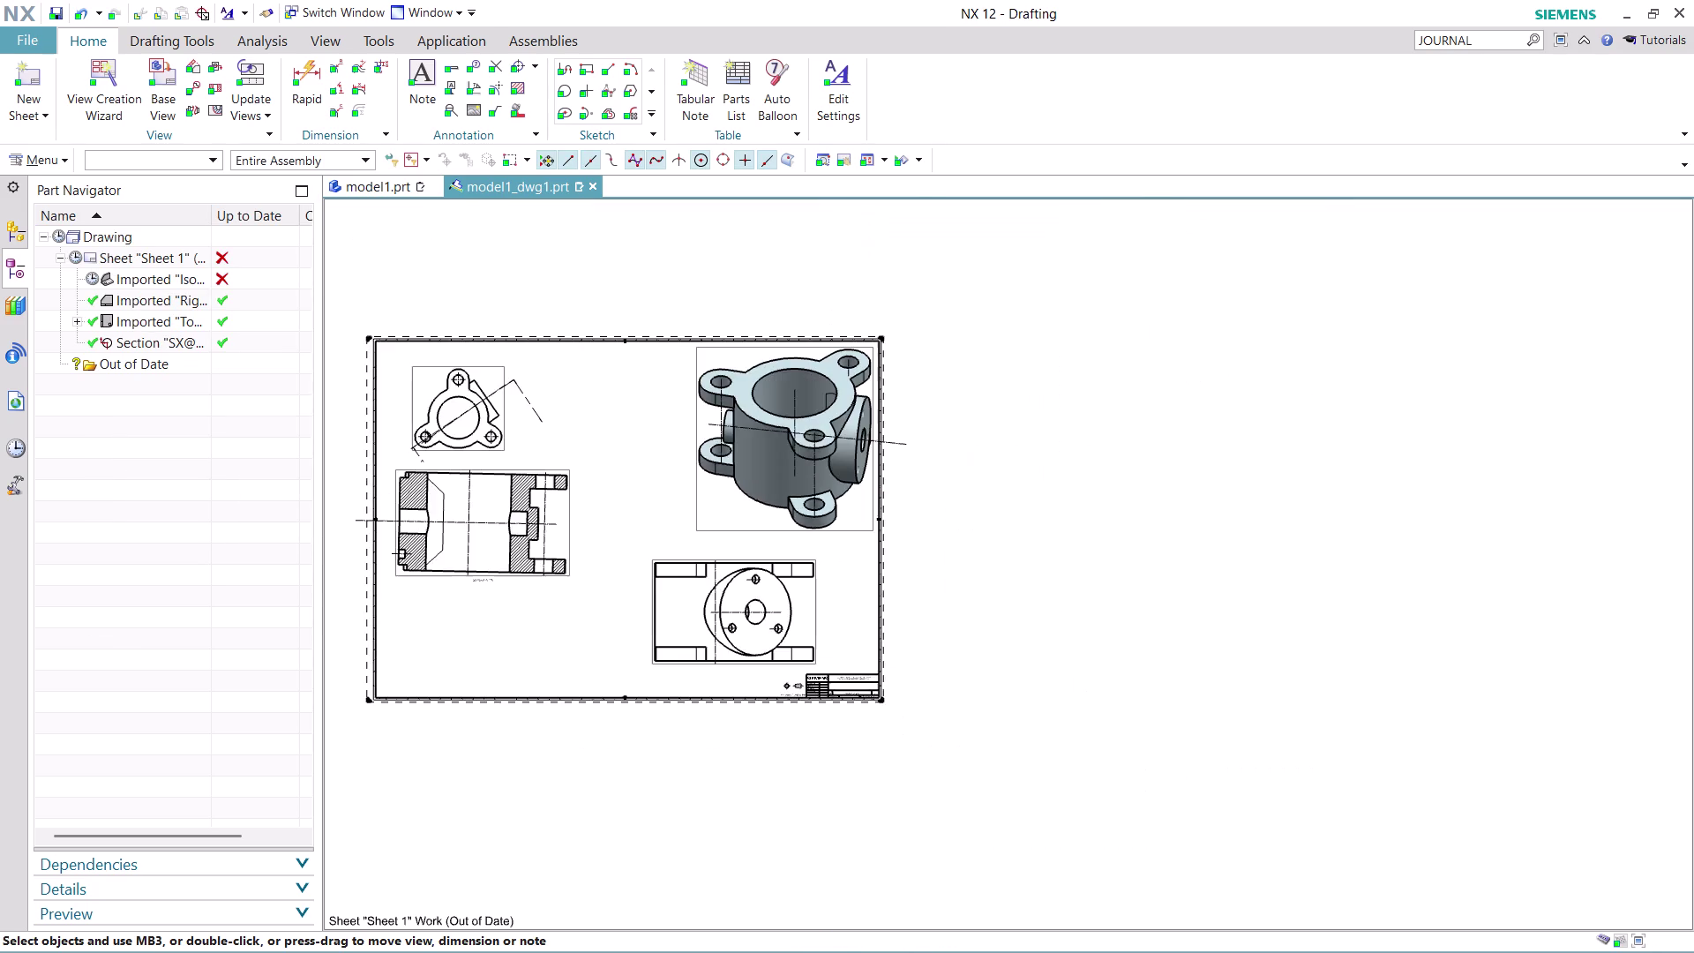
scroll(up, 3)
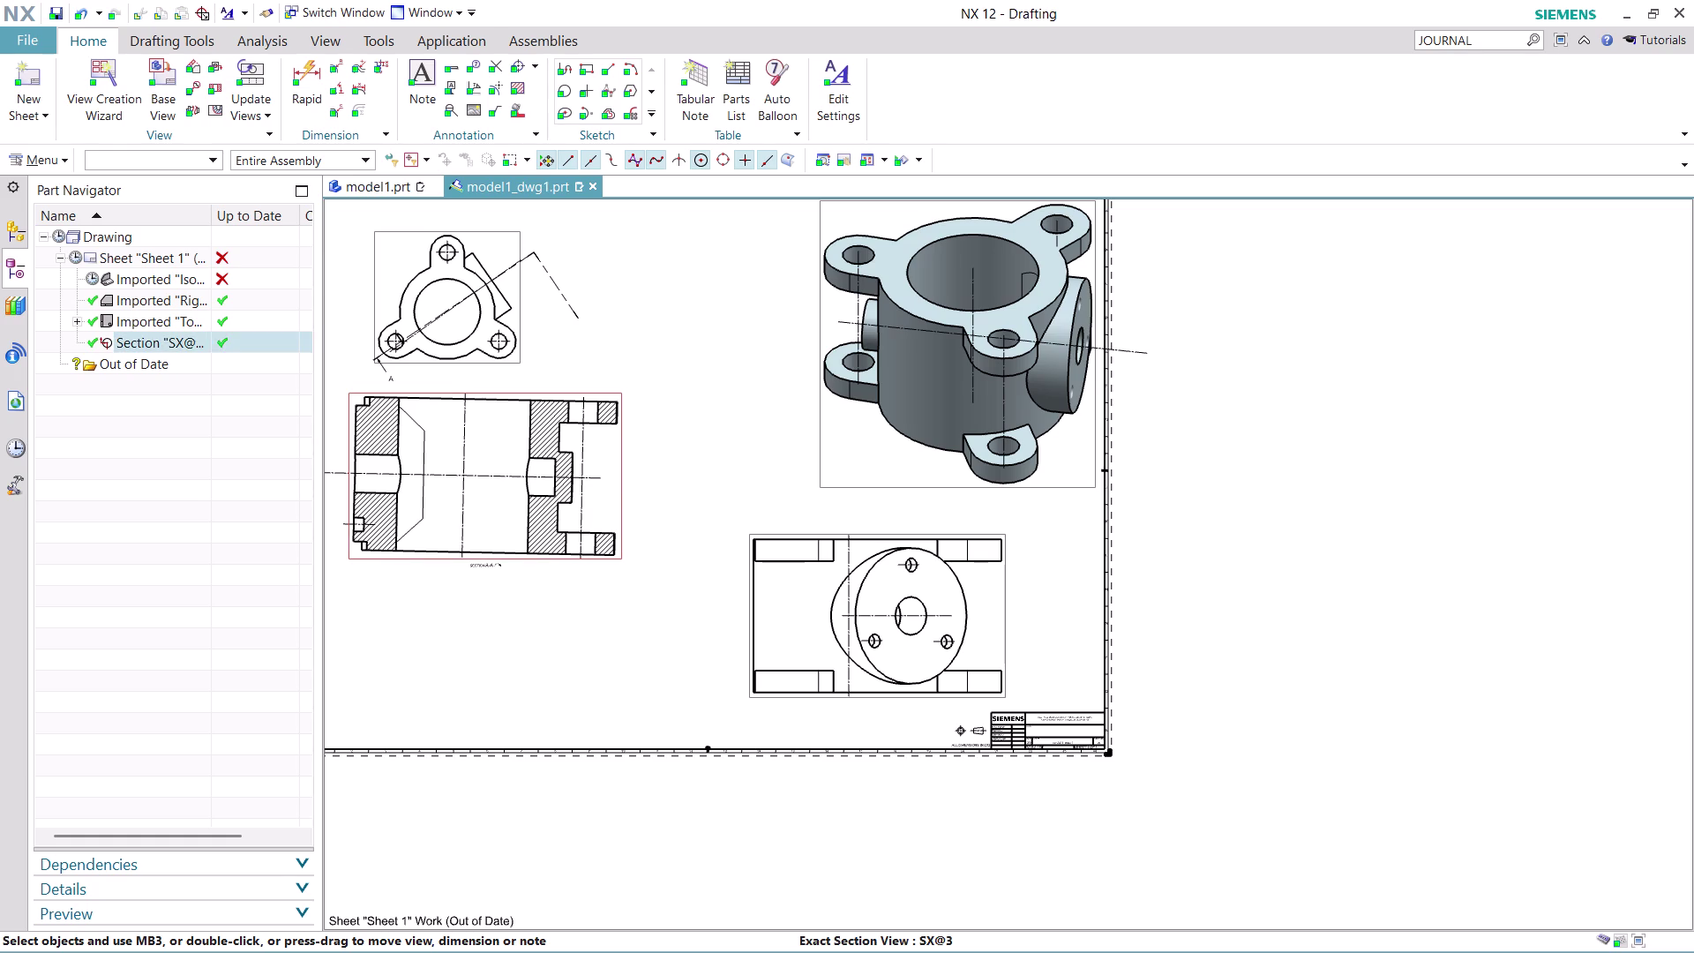
right_click(372, 562)
click(473, 608)
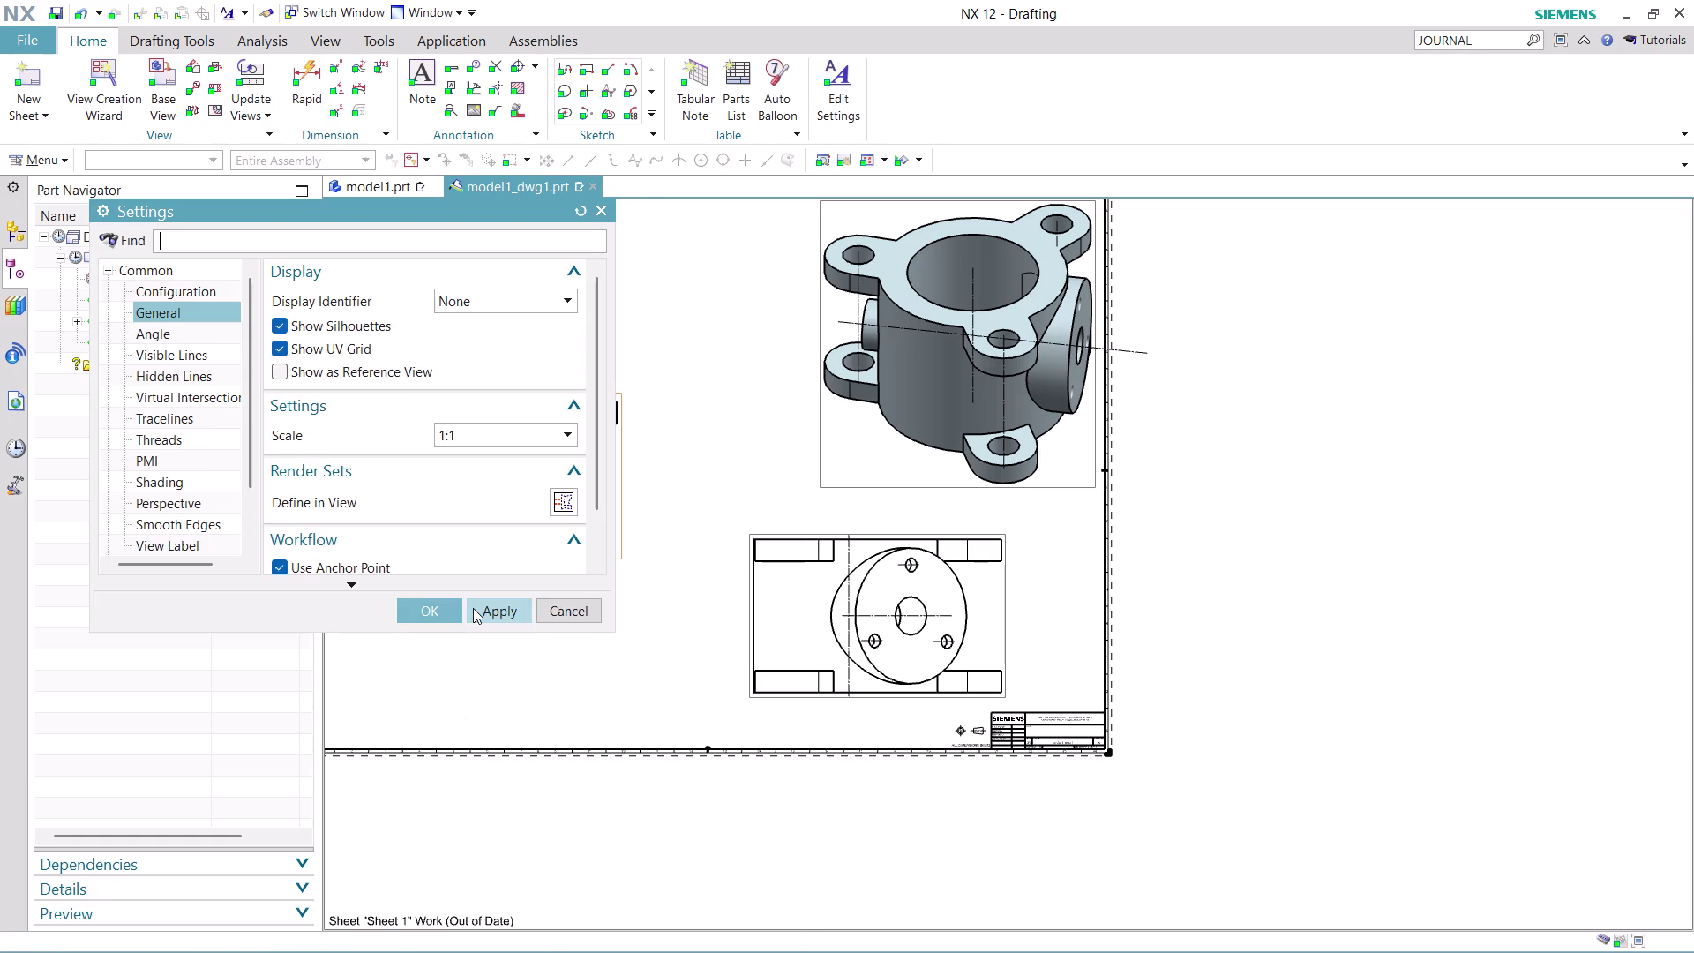
click(206, 338)
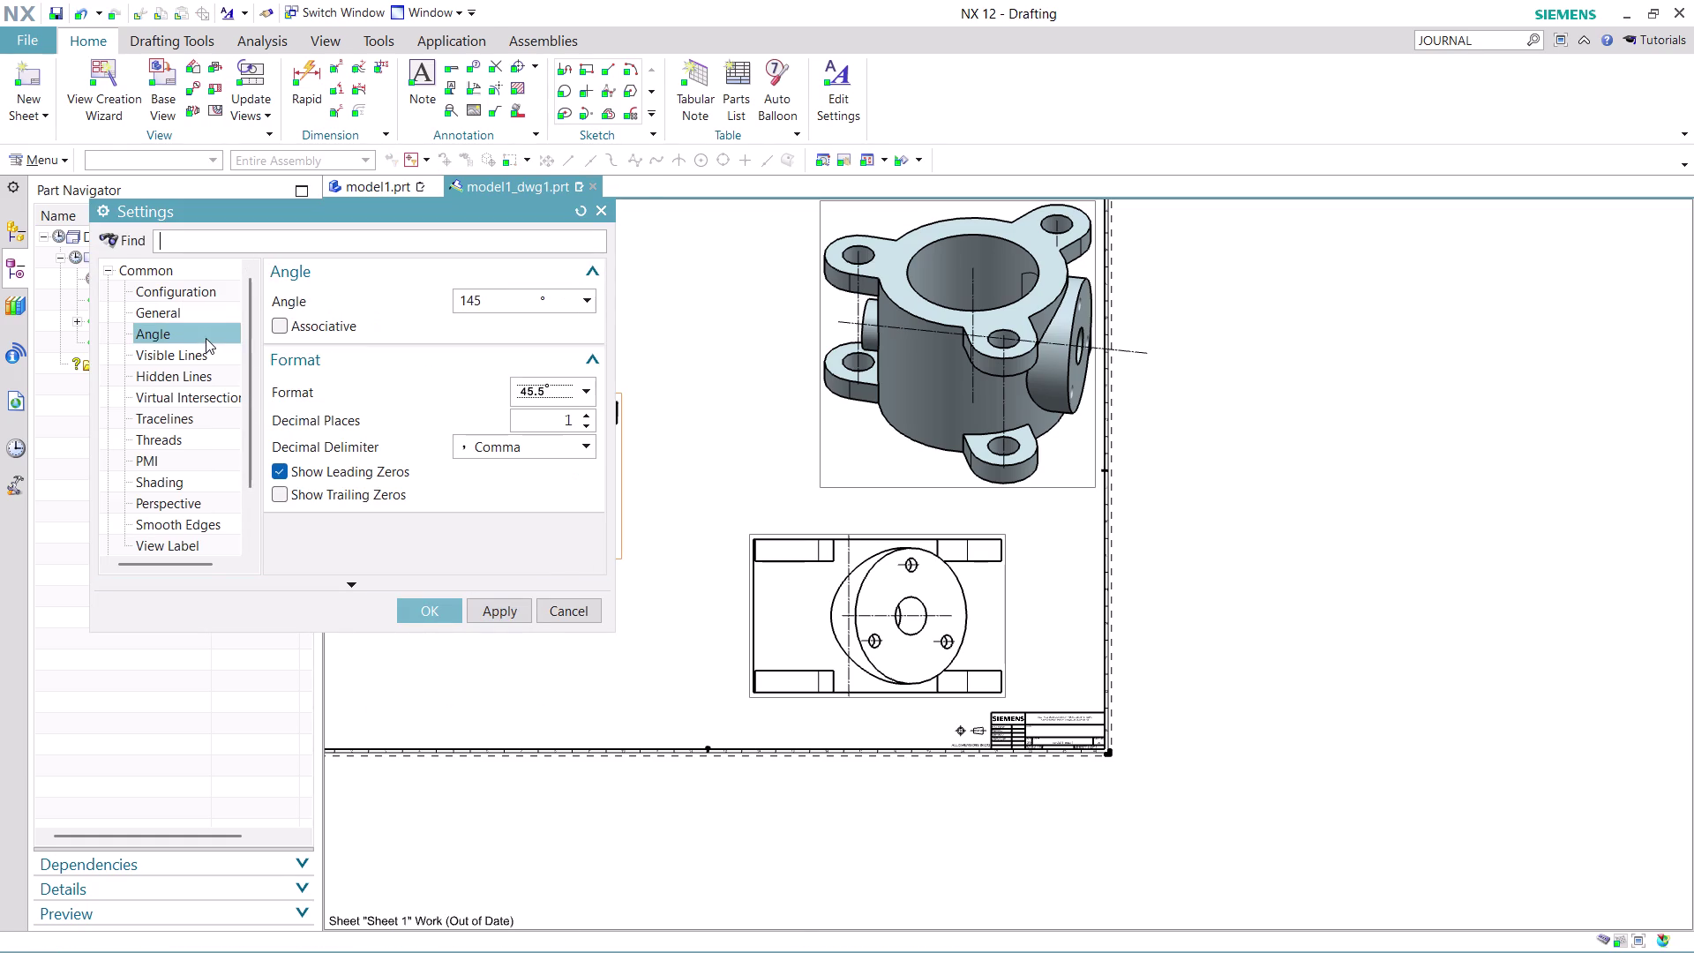
click(489, 291)
click(489, 291)
text(140)
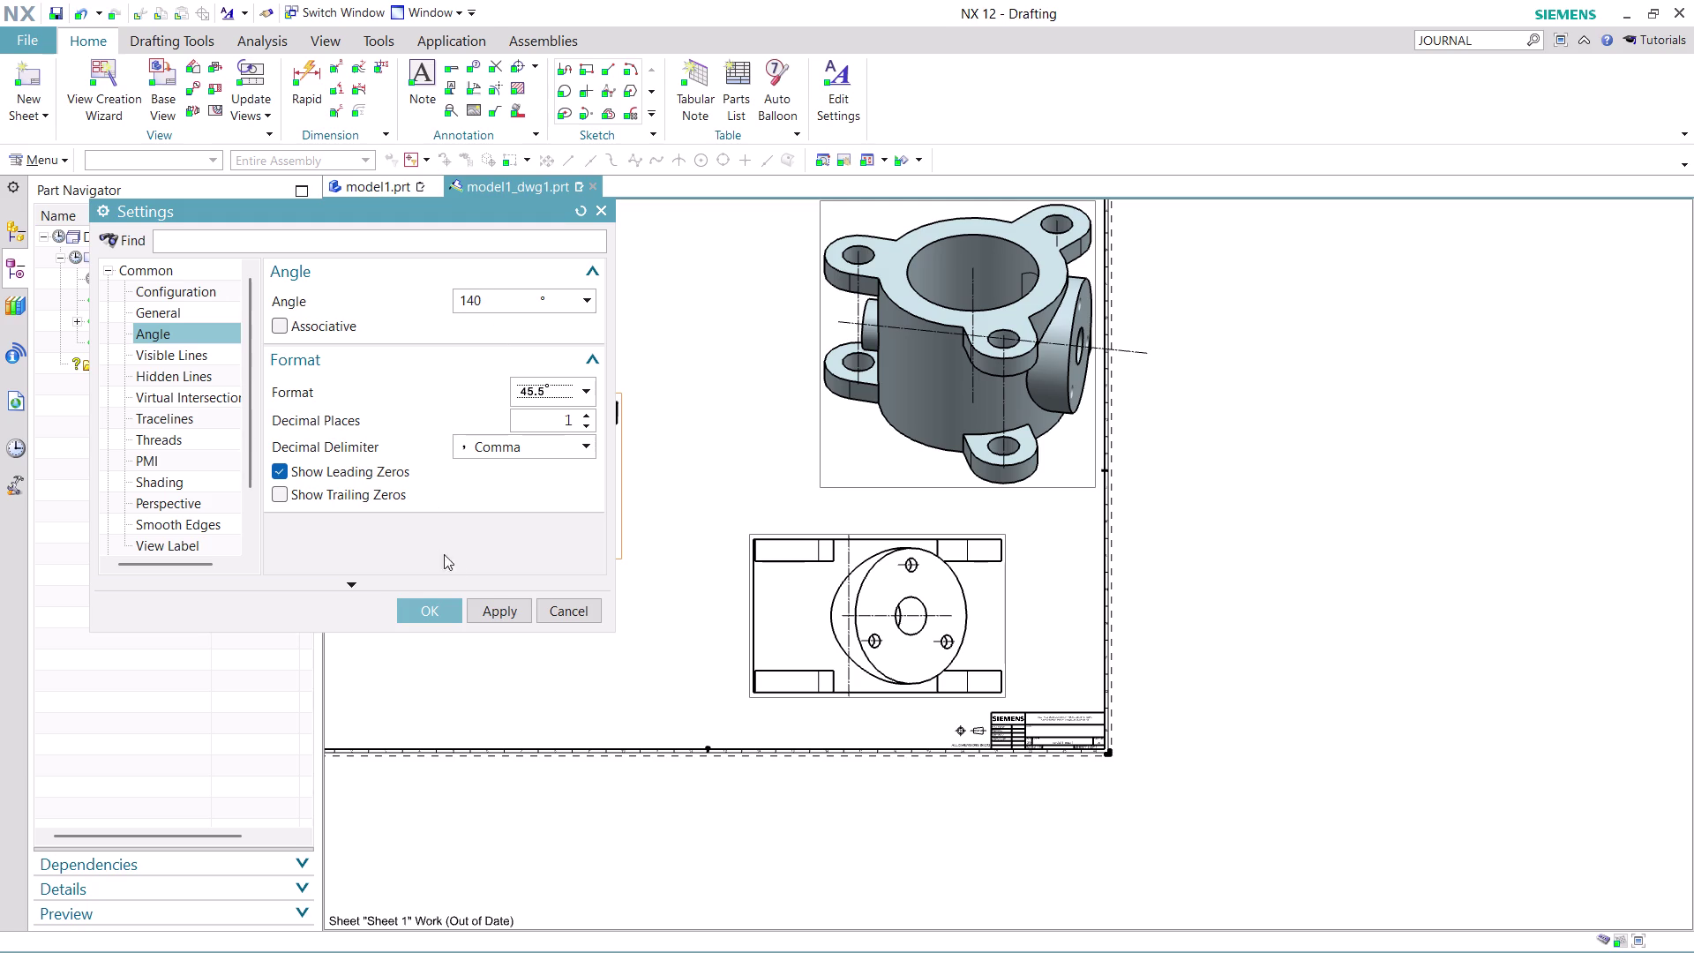
click(514, 613)
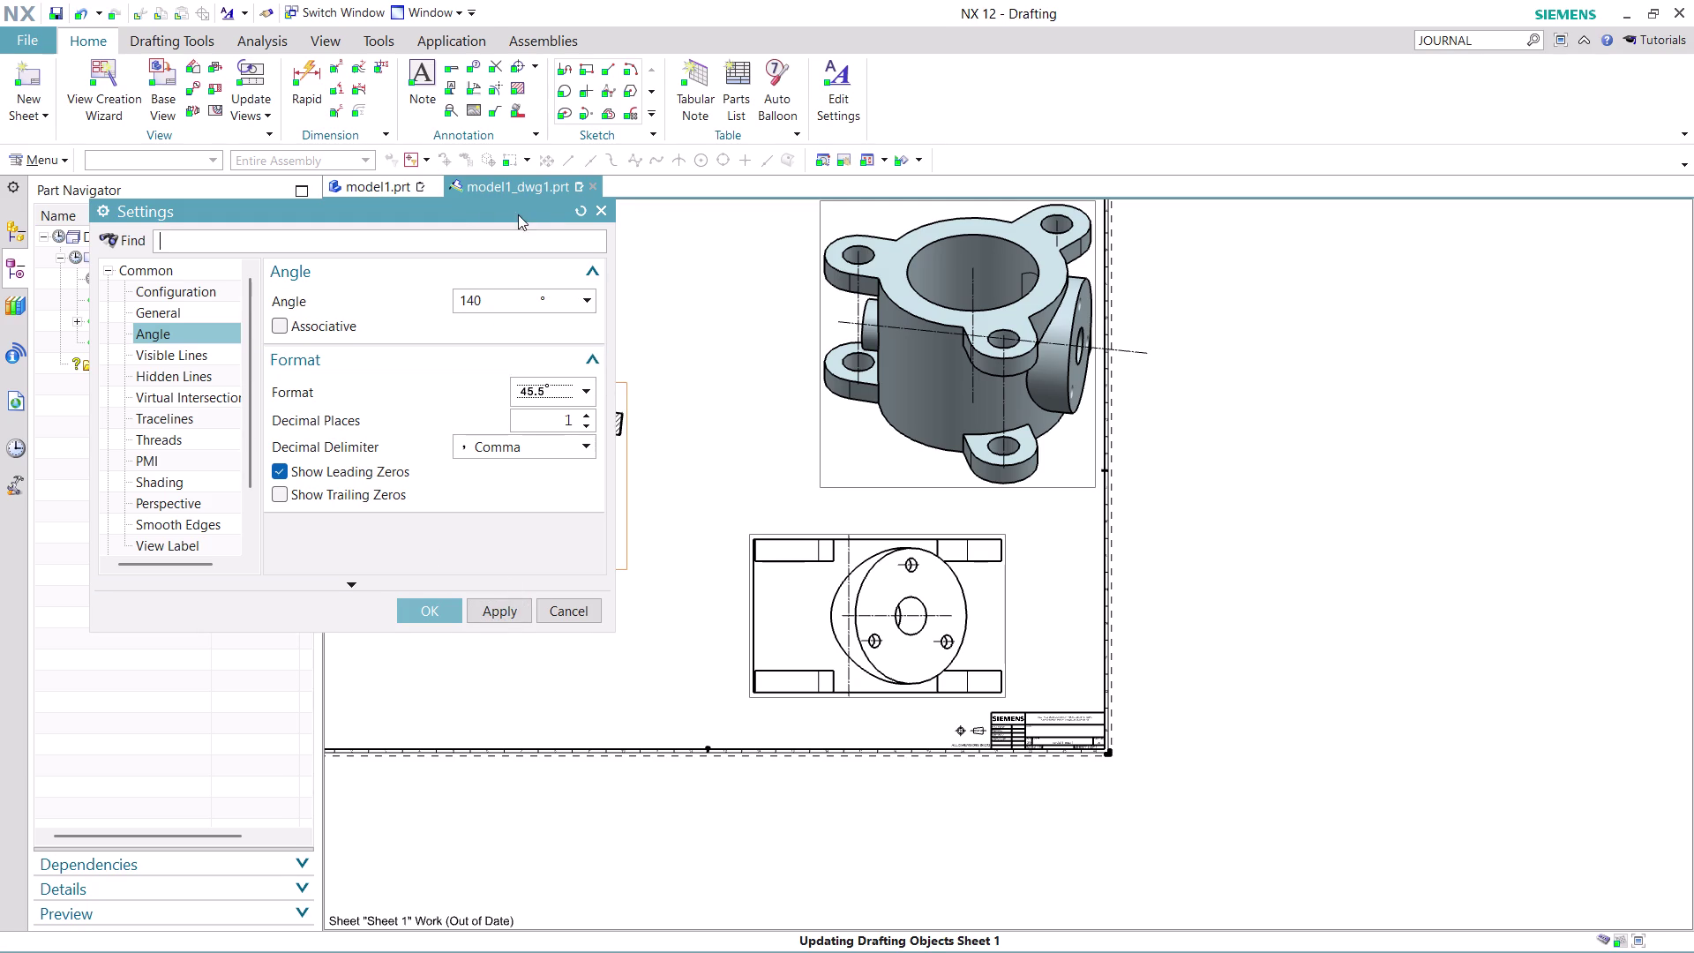
Try a 150° angle, then set the section view angle to 147° and accept.
drag(506, 206, 237, 316)
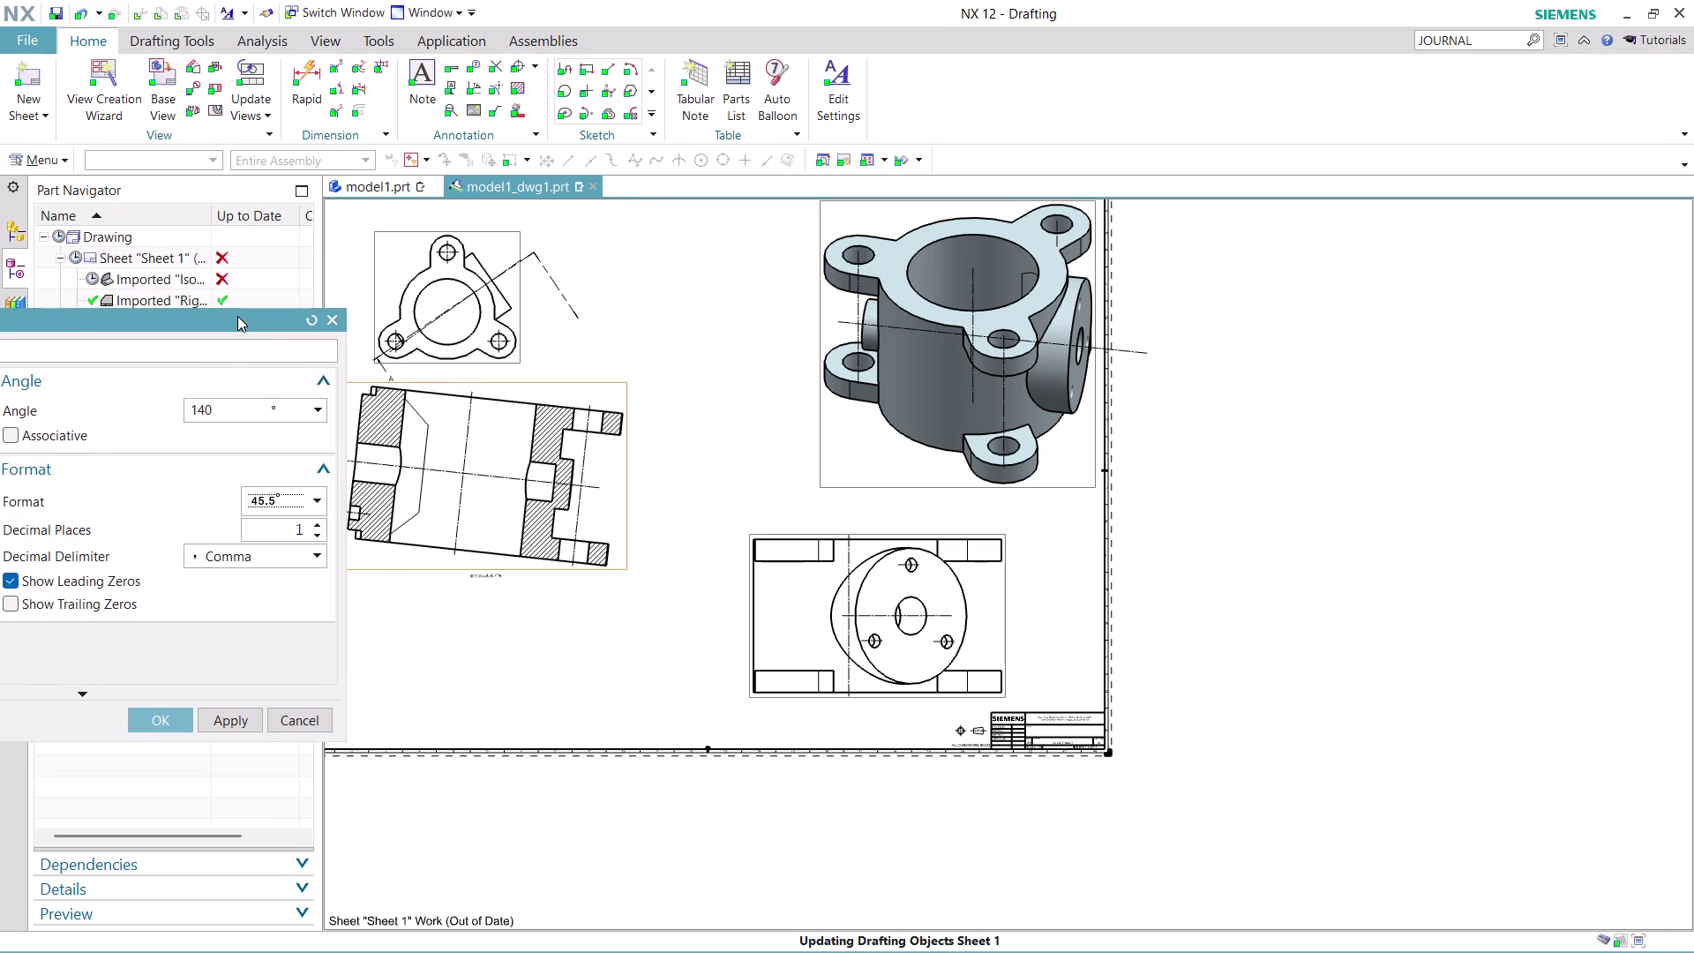
double_click(227, 406)
text(1)
text(50)
click(236, 722)
double_click(236, 408)
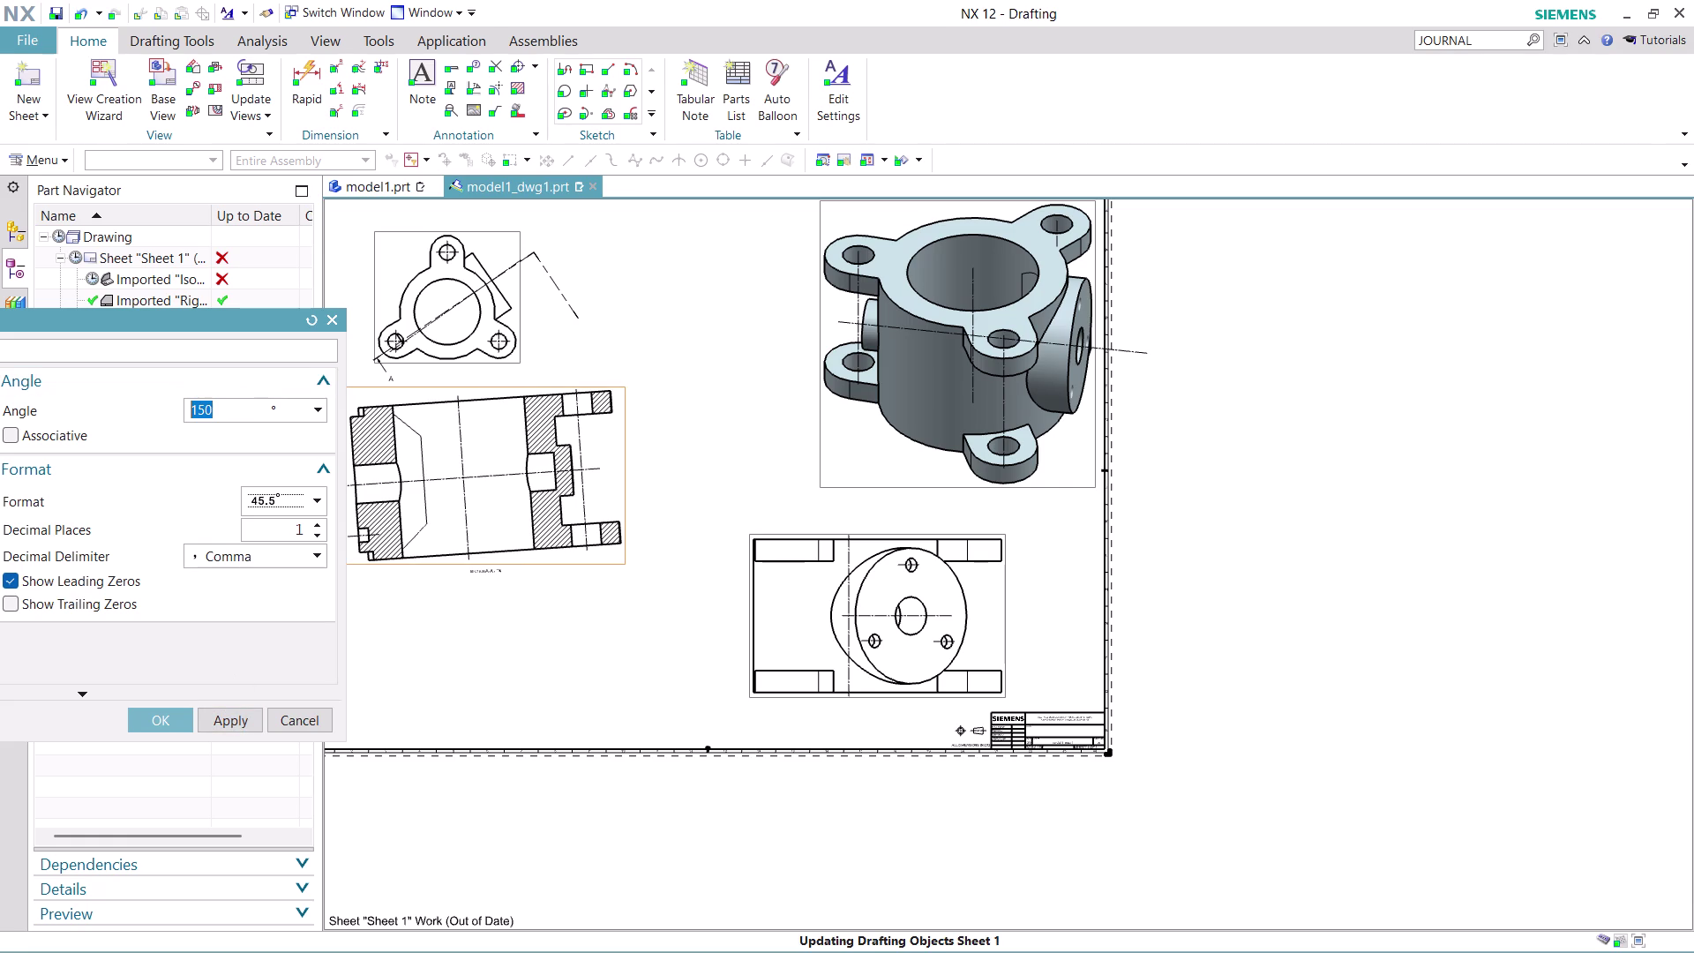
text(14)
key(7)
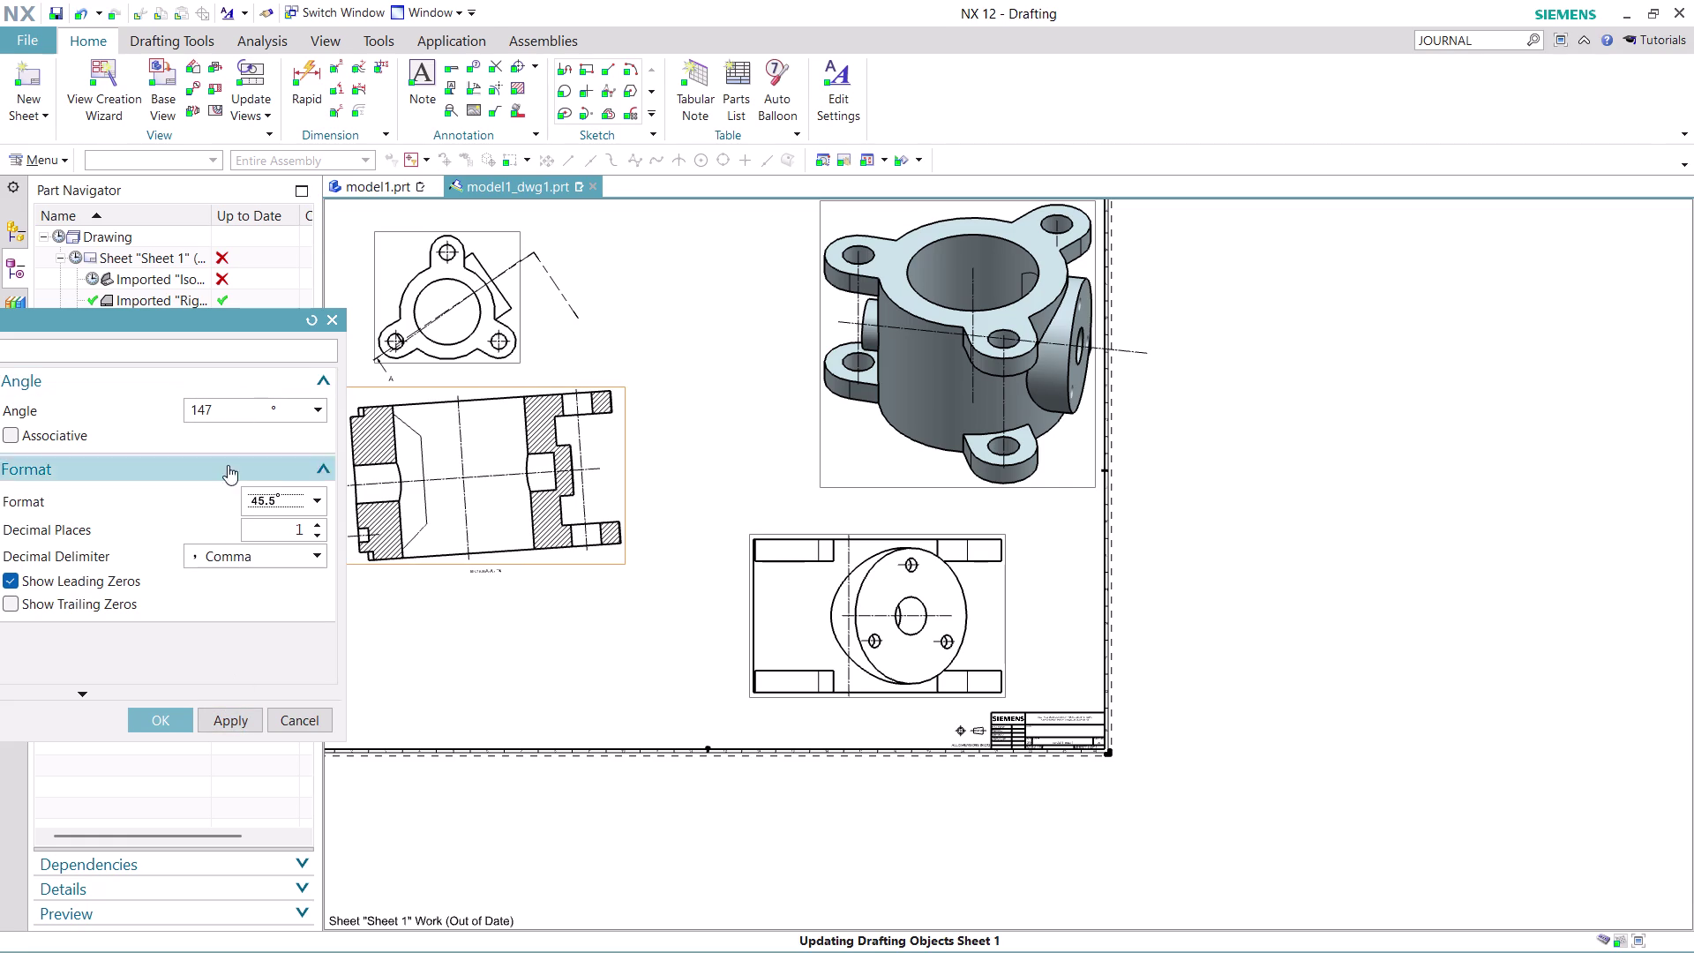
click(244, 721)
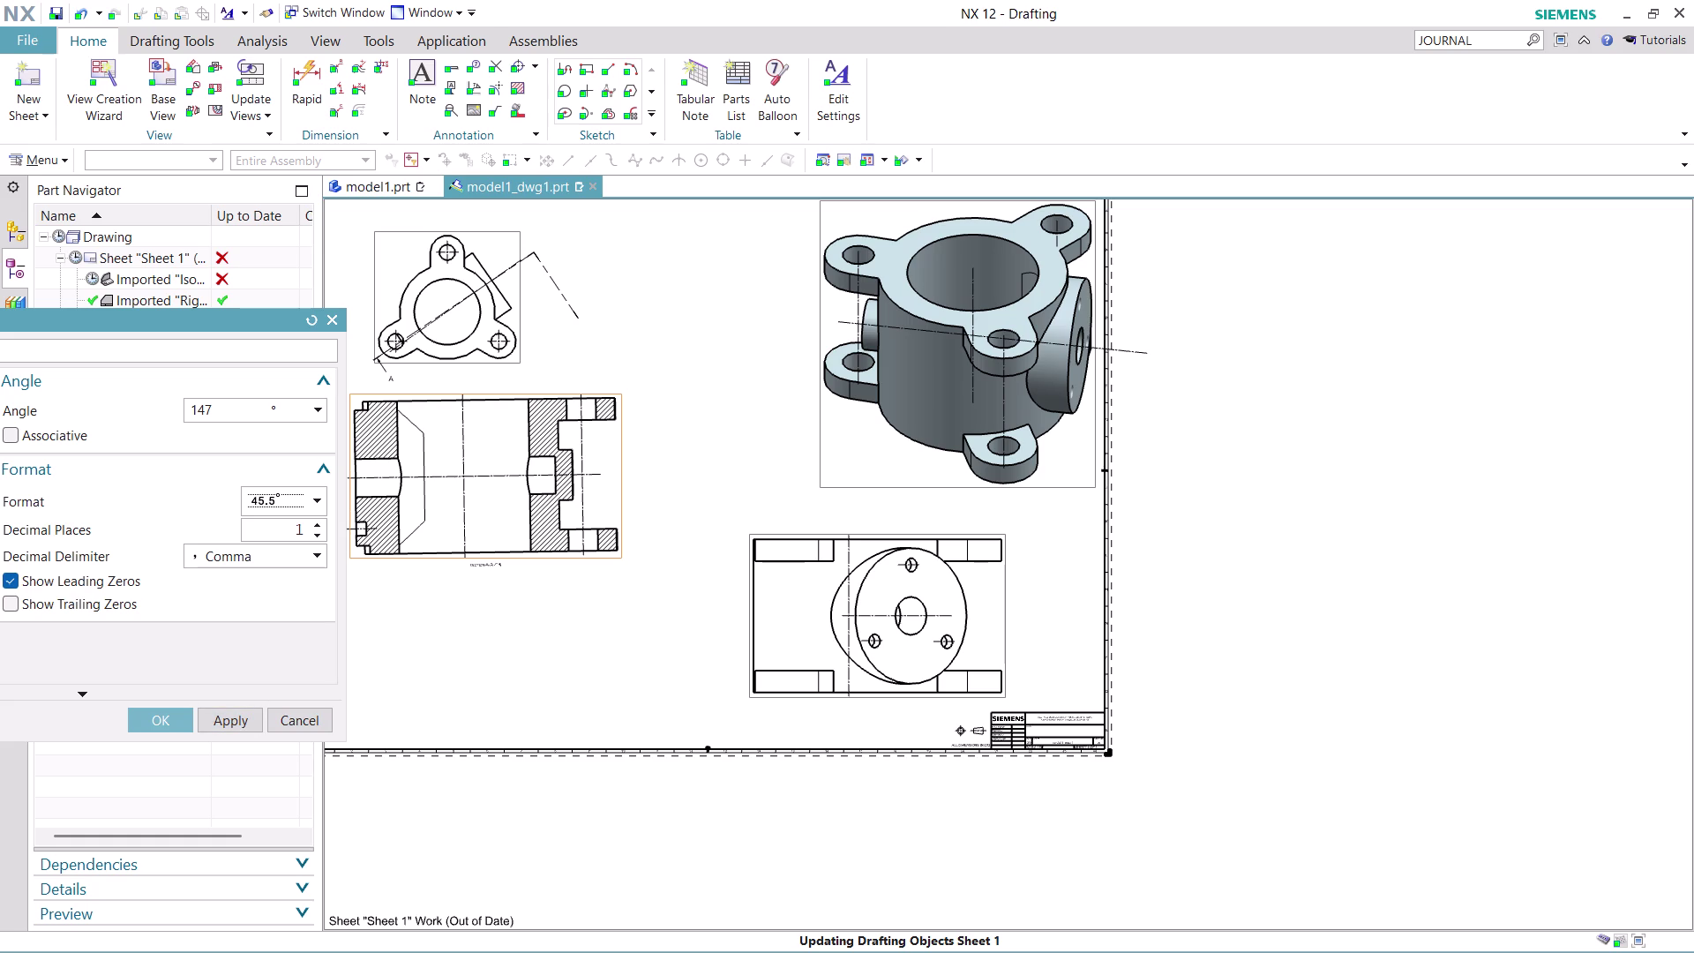
click(167, 724)
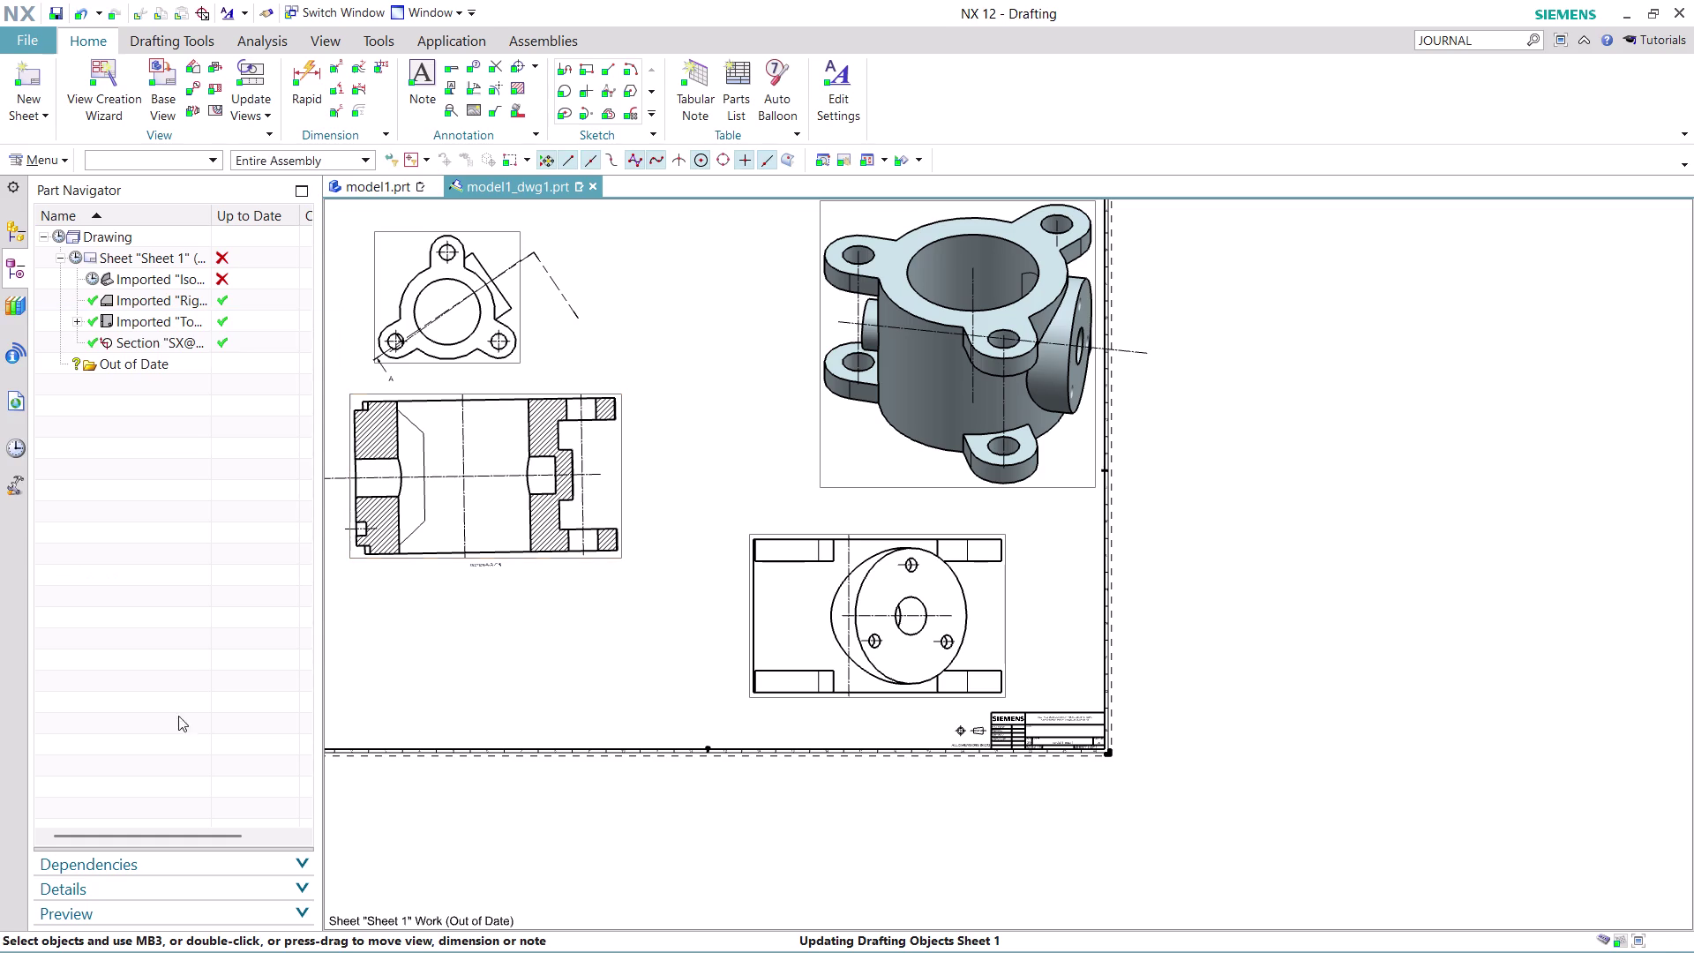
Nudge section A-A slightly lower beneath the top view, then start Rapid Dimension.
scroll(down, 3)
scroll(down, 3)
scroll(up, 3)
scroll(down, 3)
scroll(up, 3)
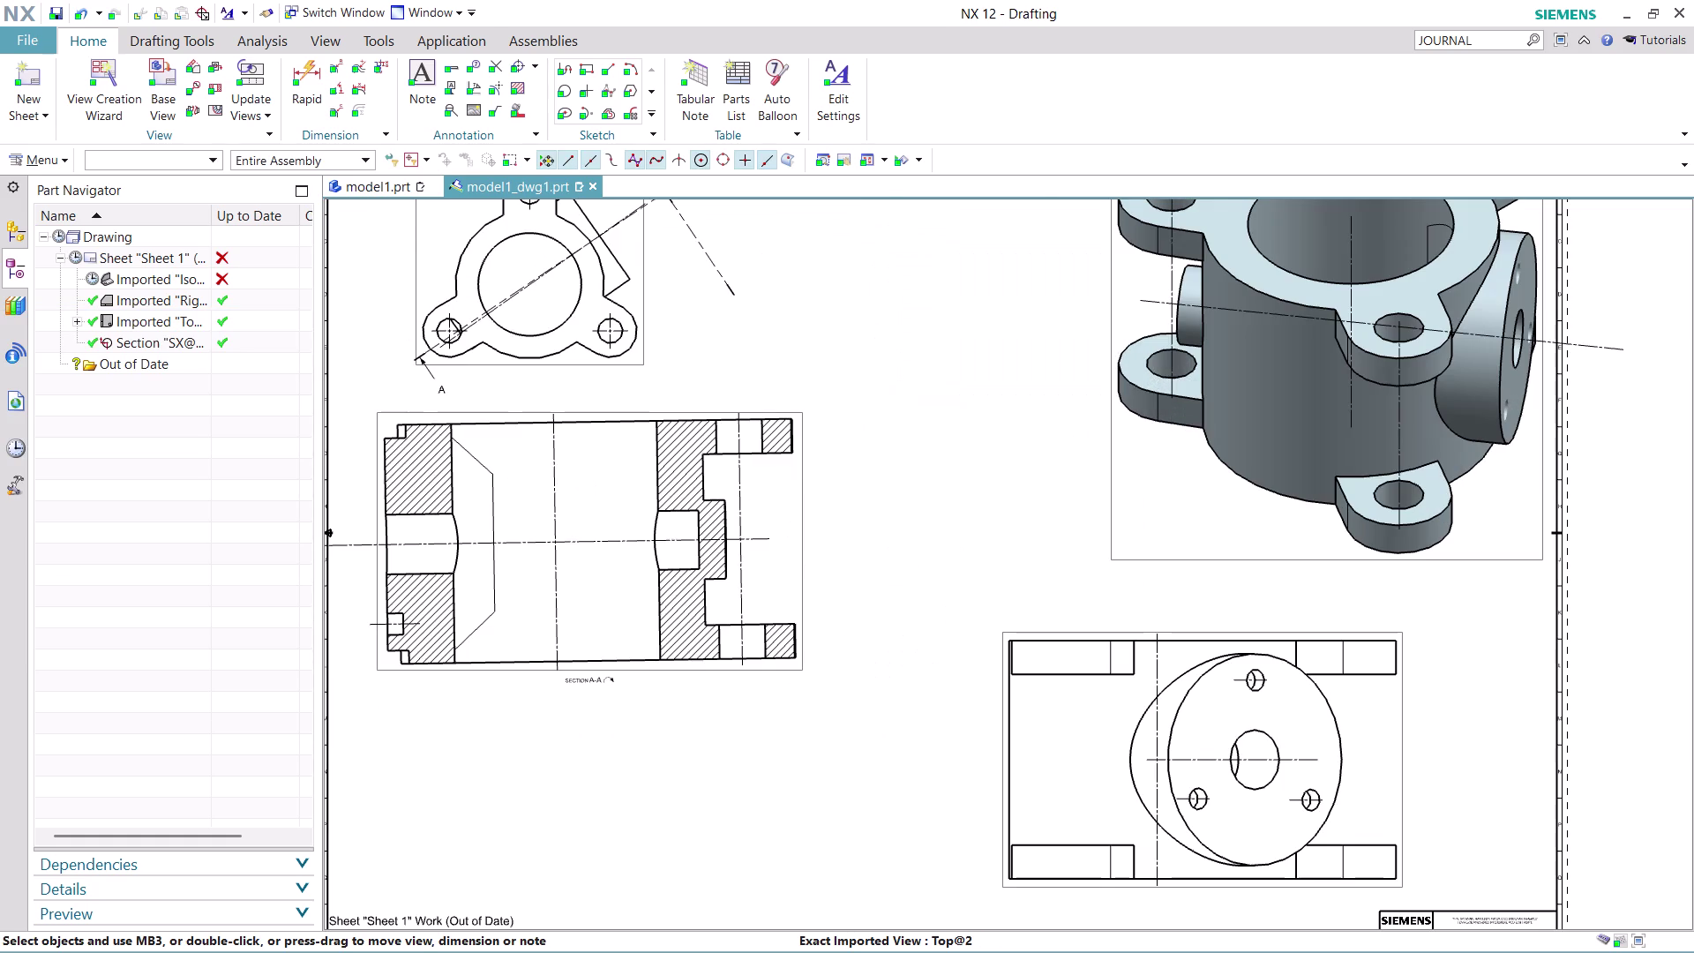
scroll(down, 3)
scroll(up, 3)
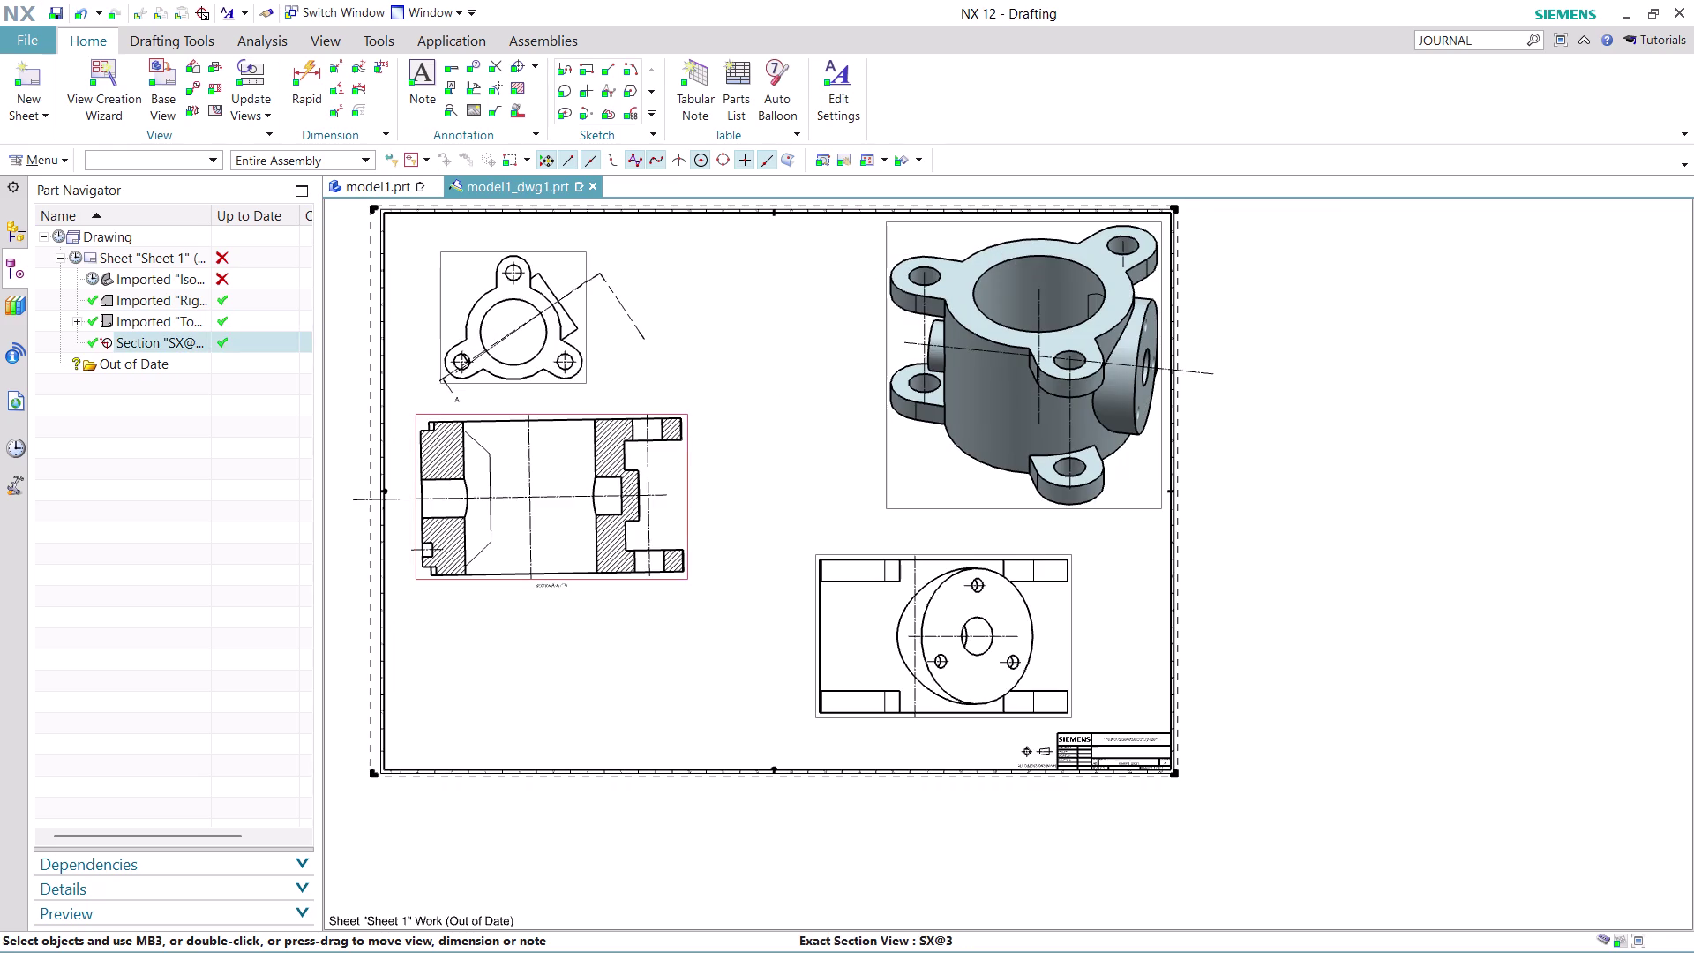
drag(502, 589, 498, 626)
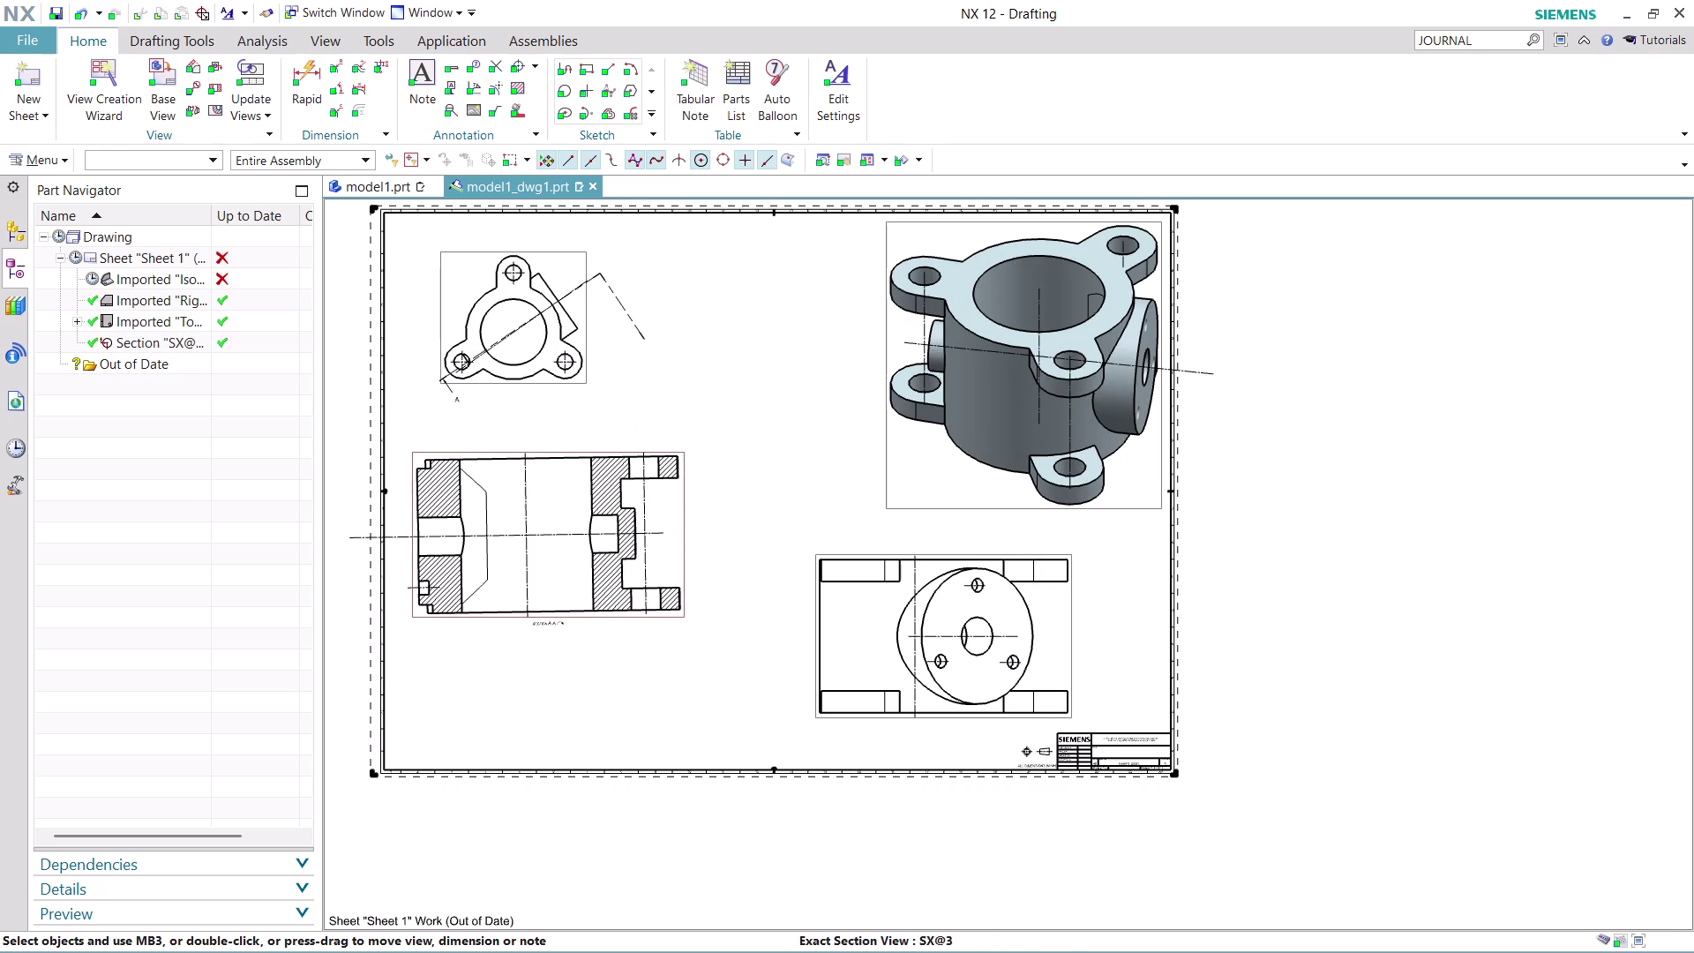
scroll(up, 3)
scroll(down, 3)
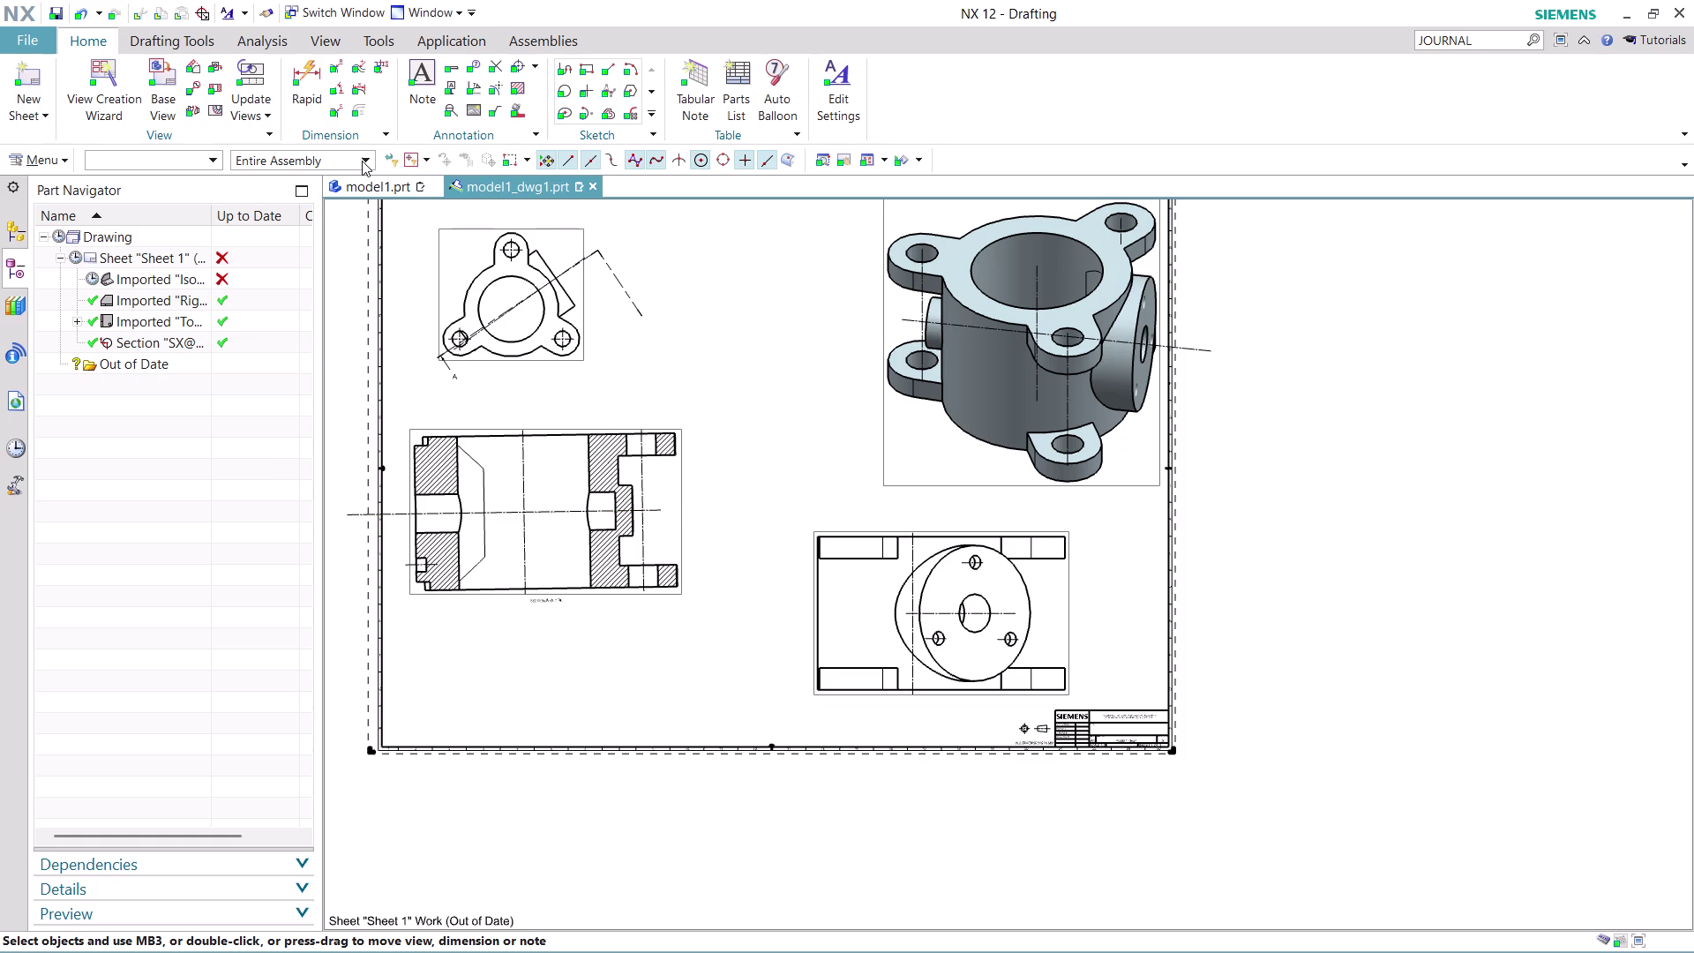
click(312, 66)
Place the 160.2 dimension above the section, from its left end to the vertical centreline.
scroll(up, 3)
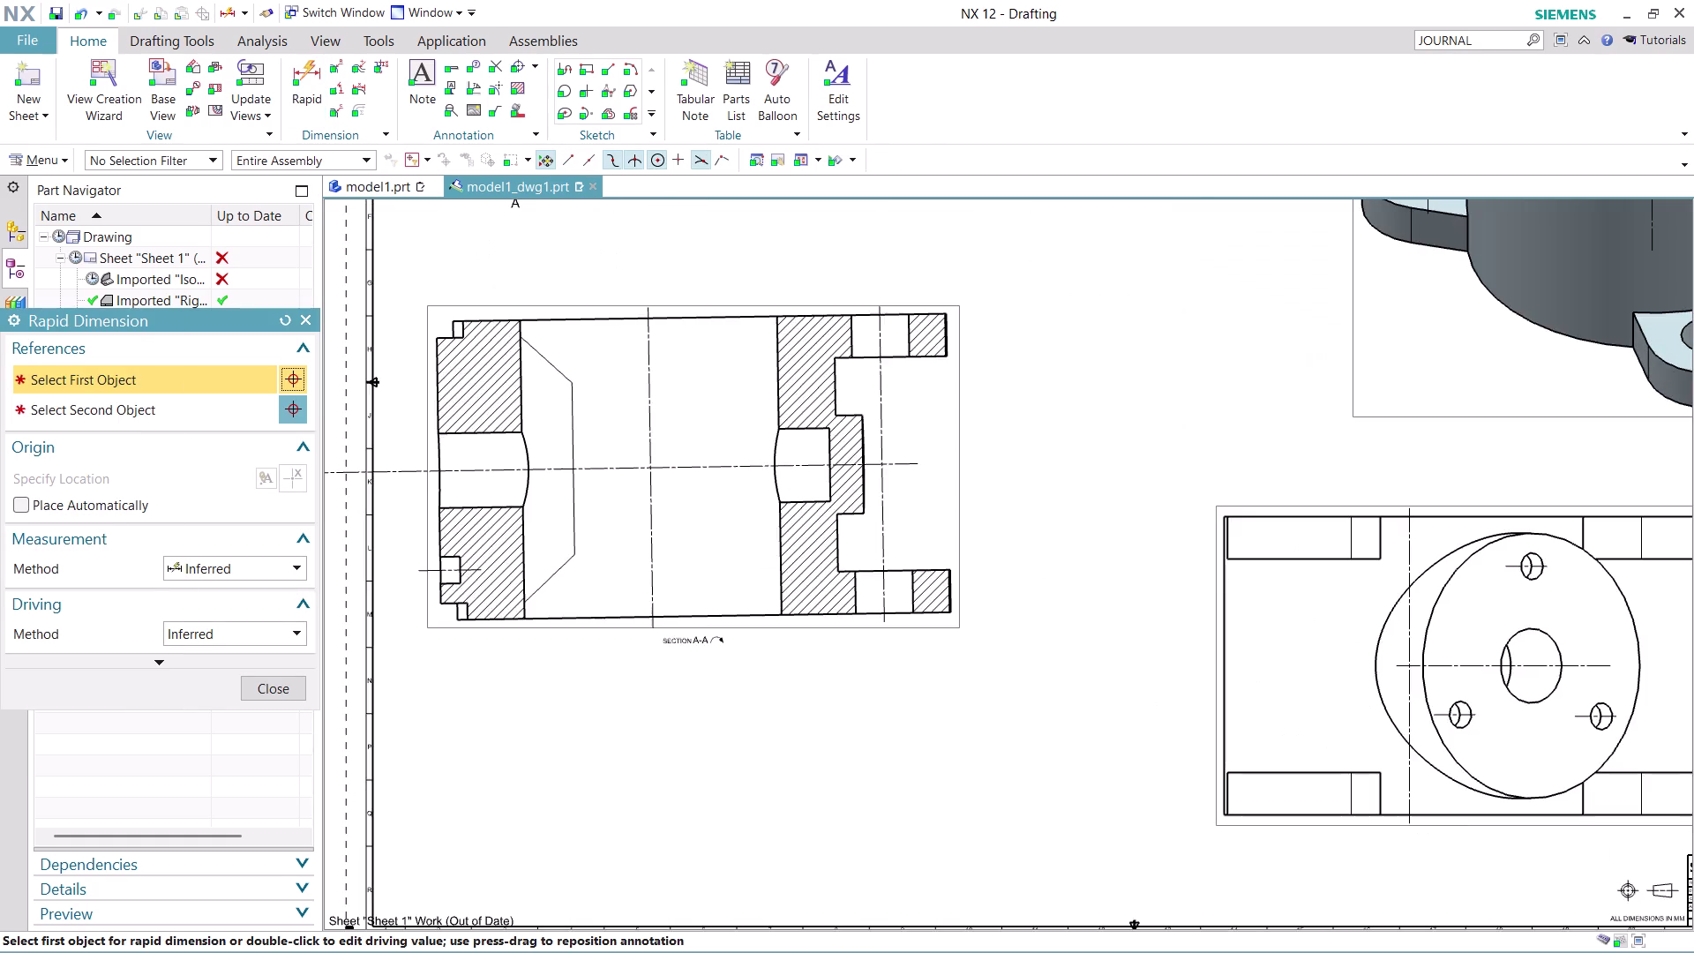
scroll(down, 3)
scroll(up, 3)
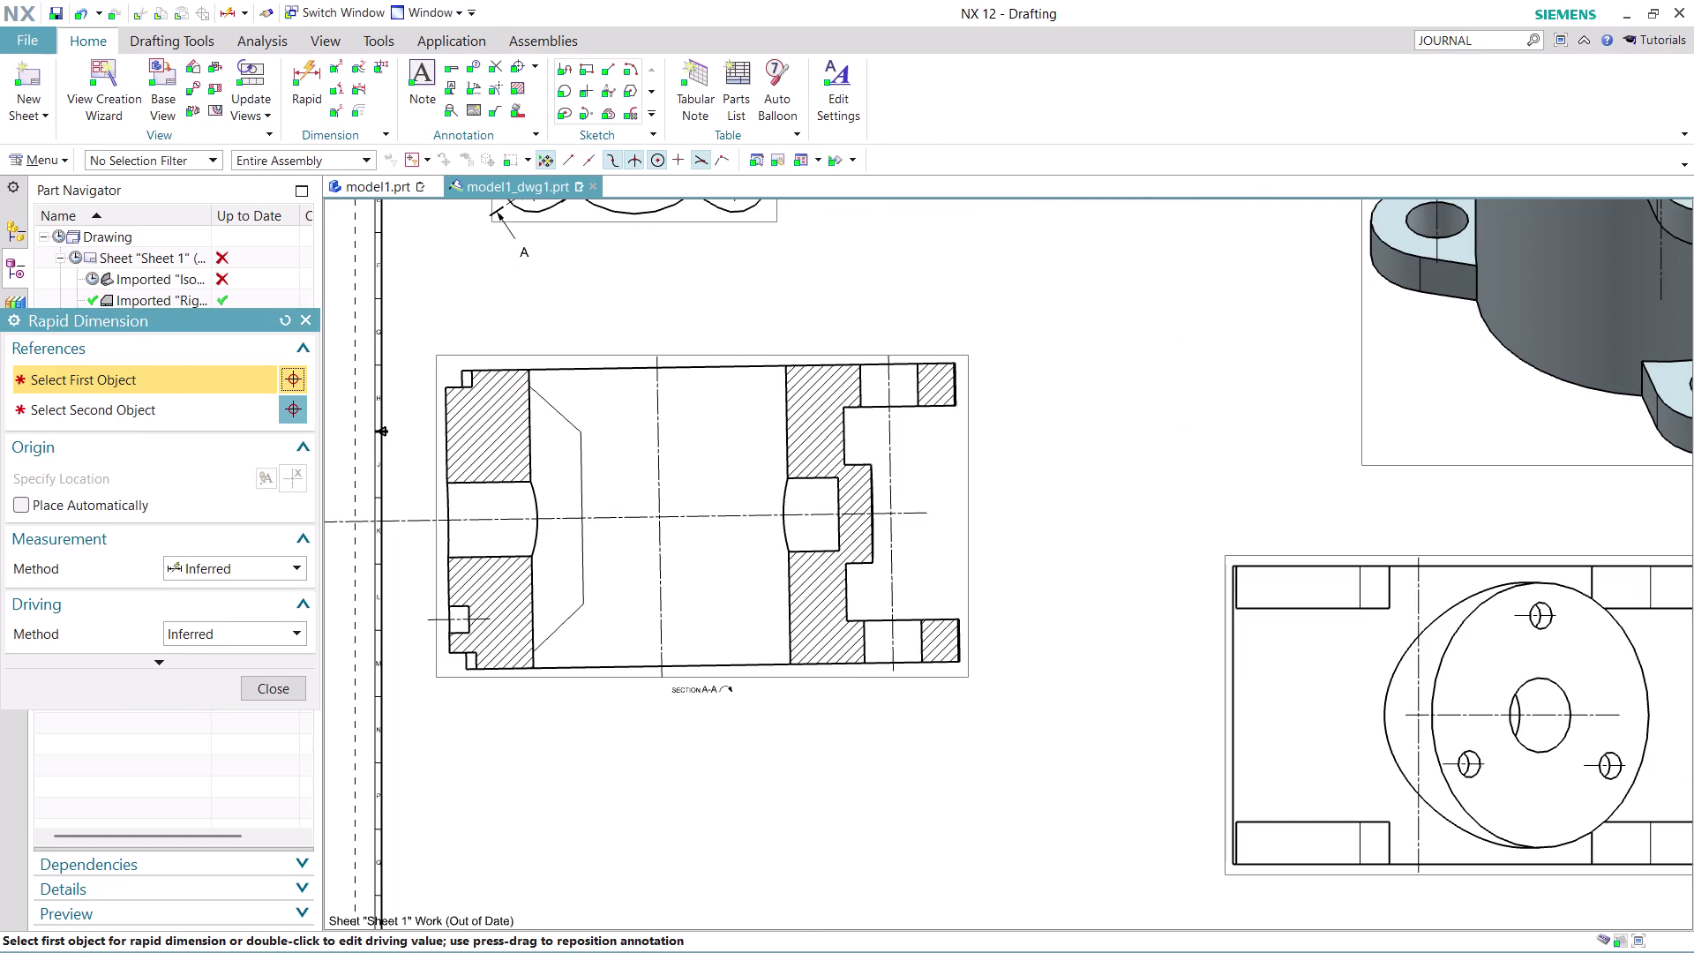
click(447, 519)
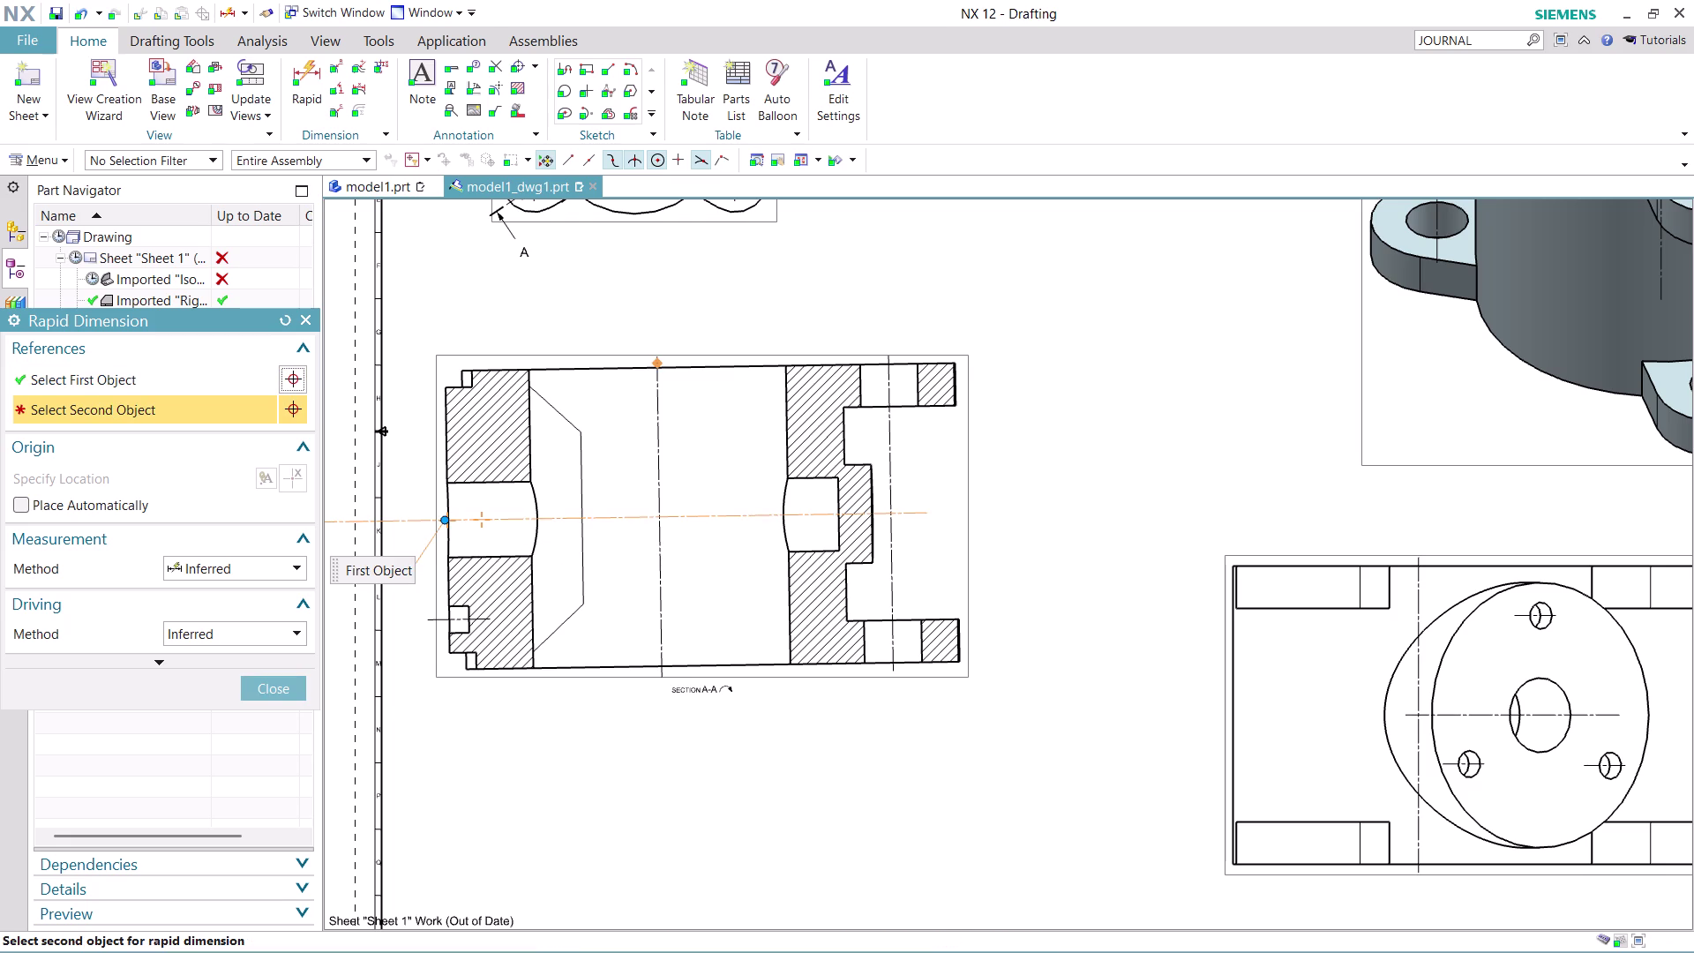
click(658, 418)
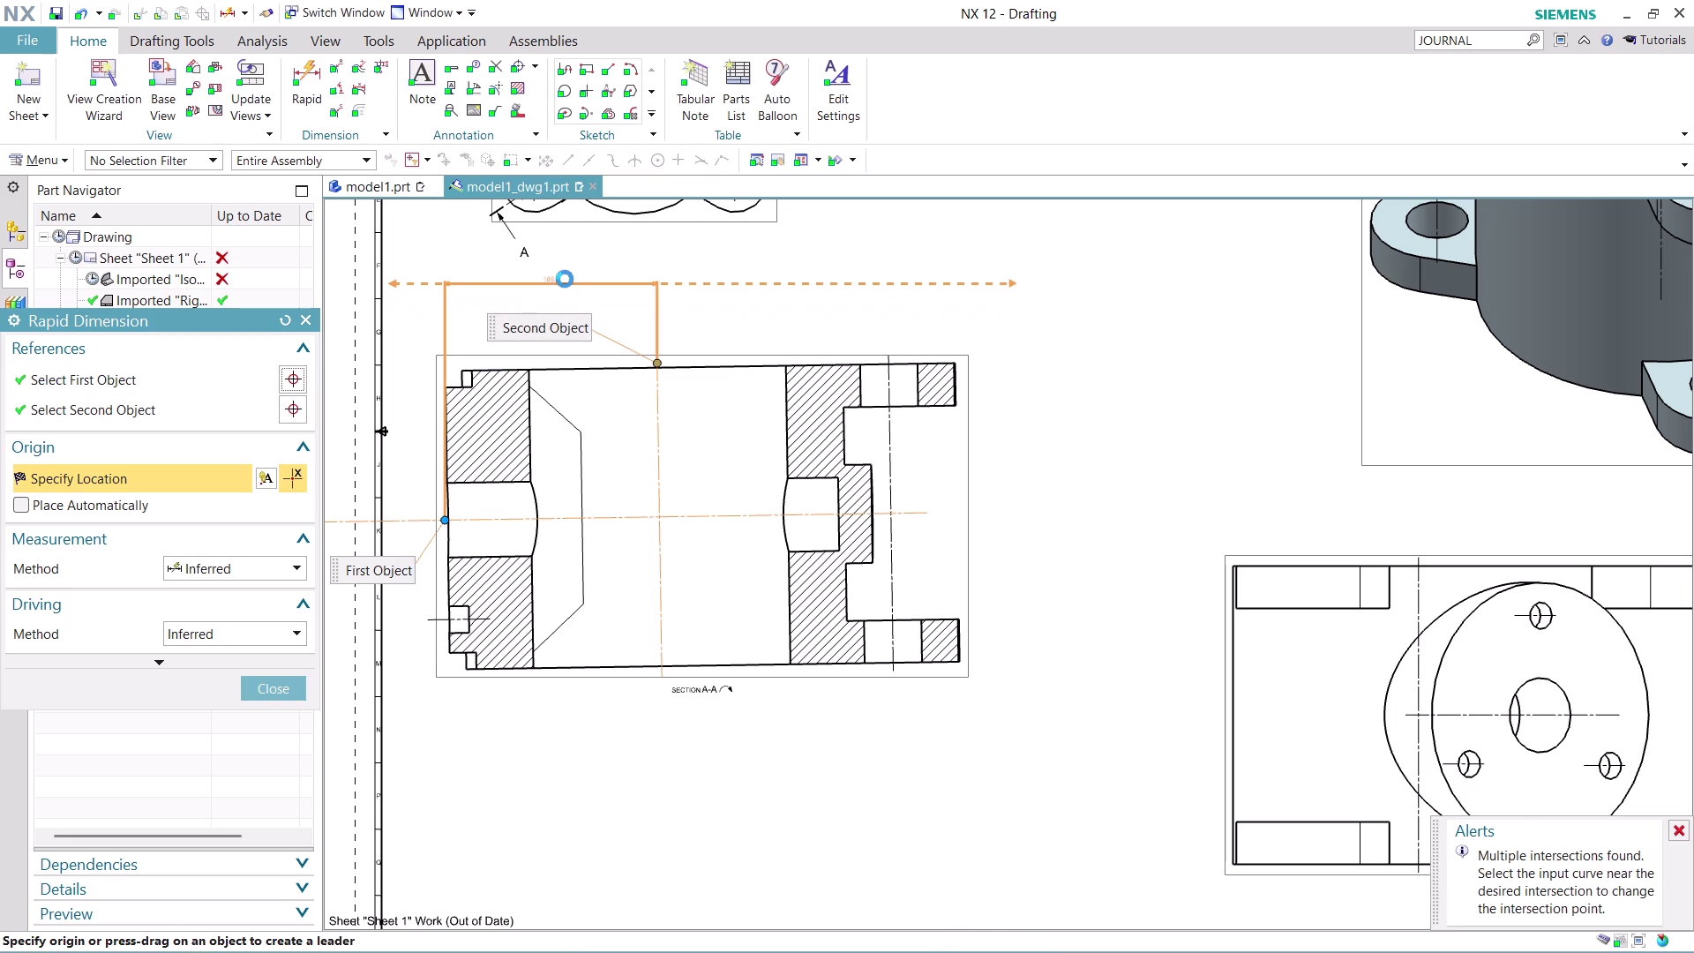
scroll(down, 3)
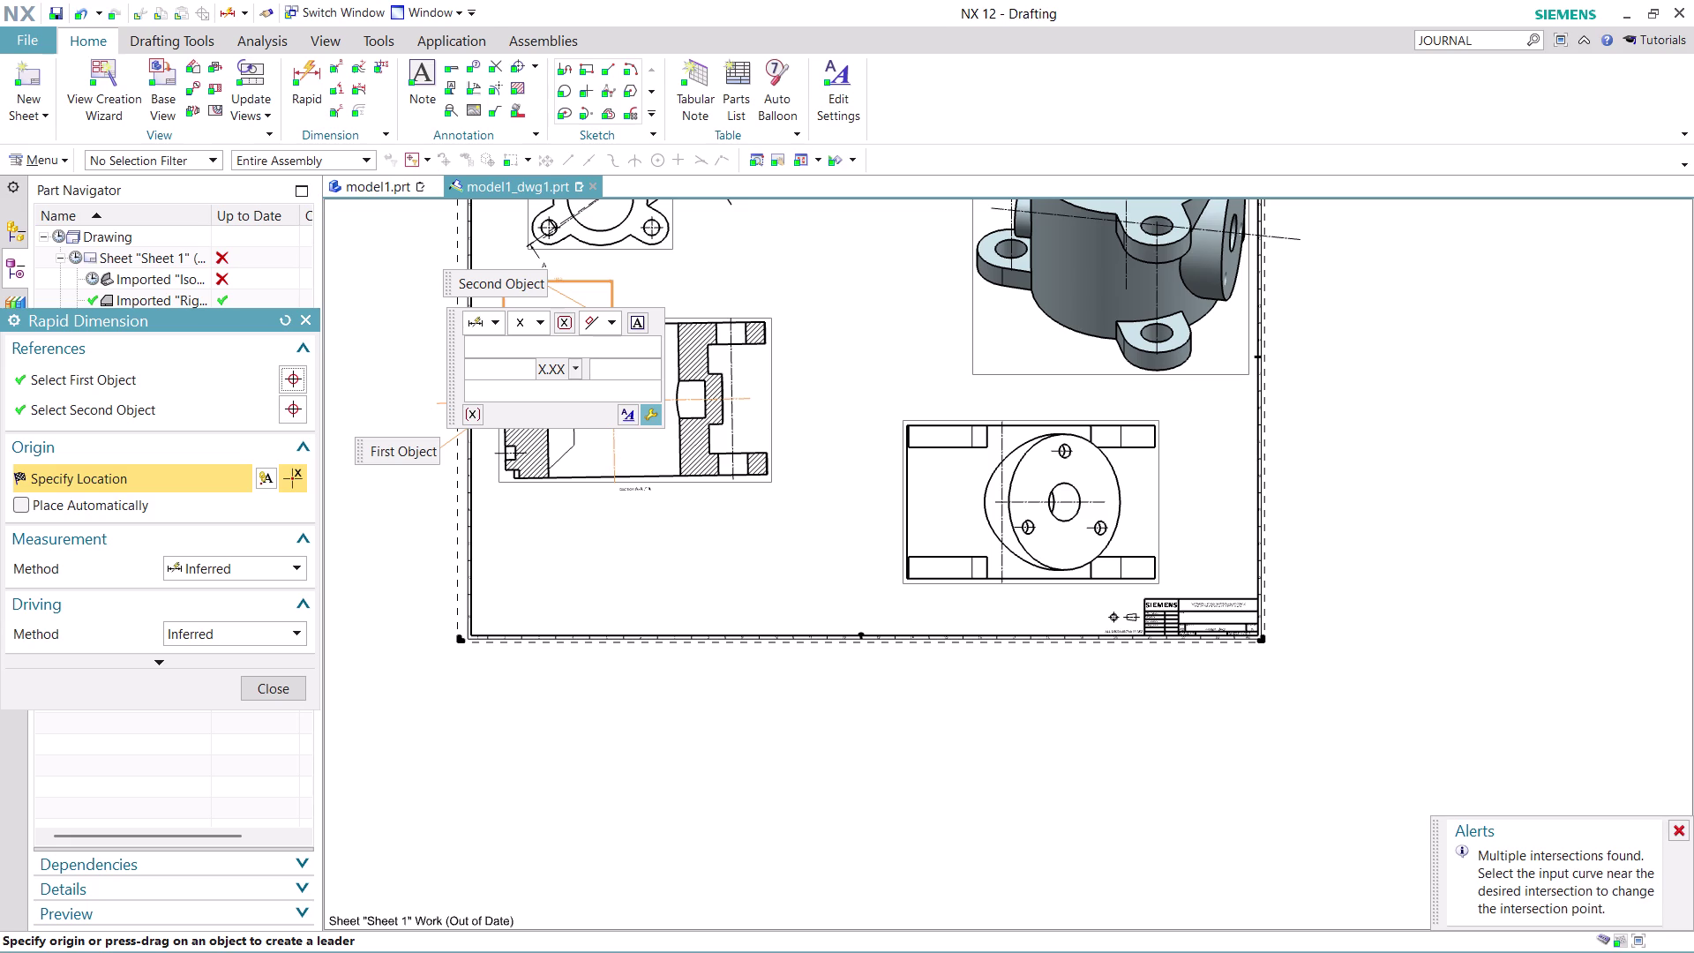
click(574, 287)
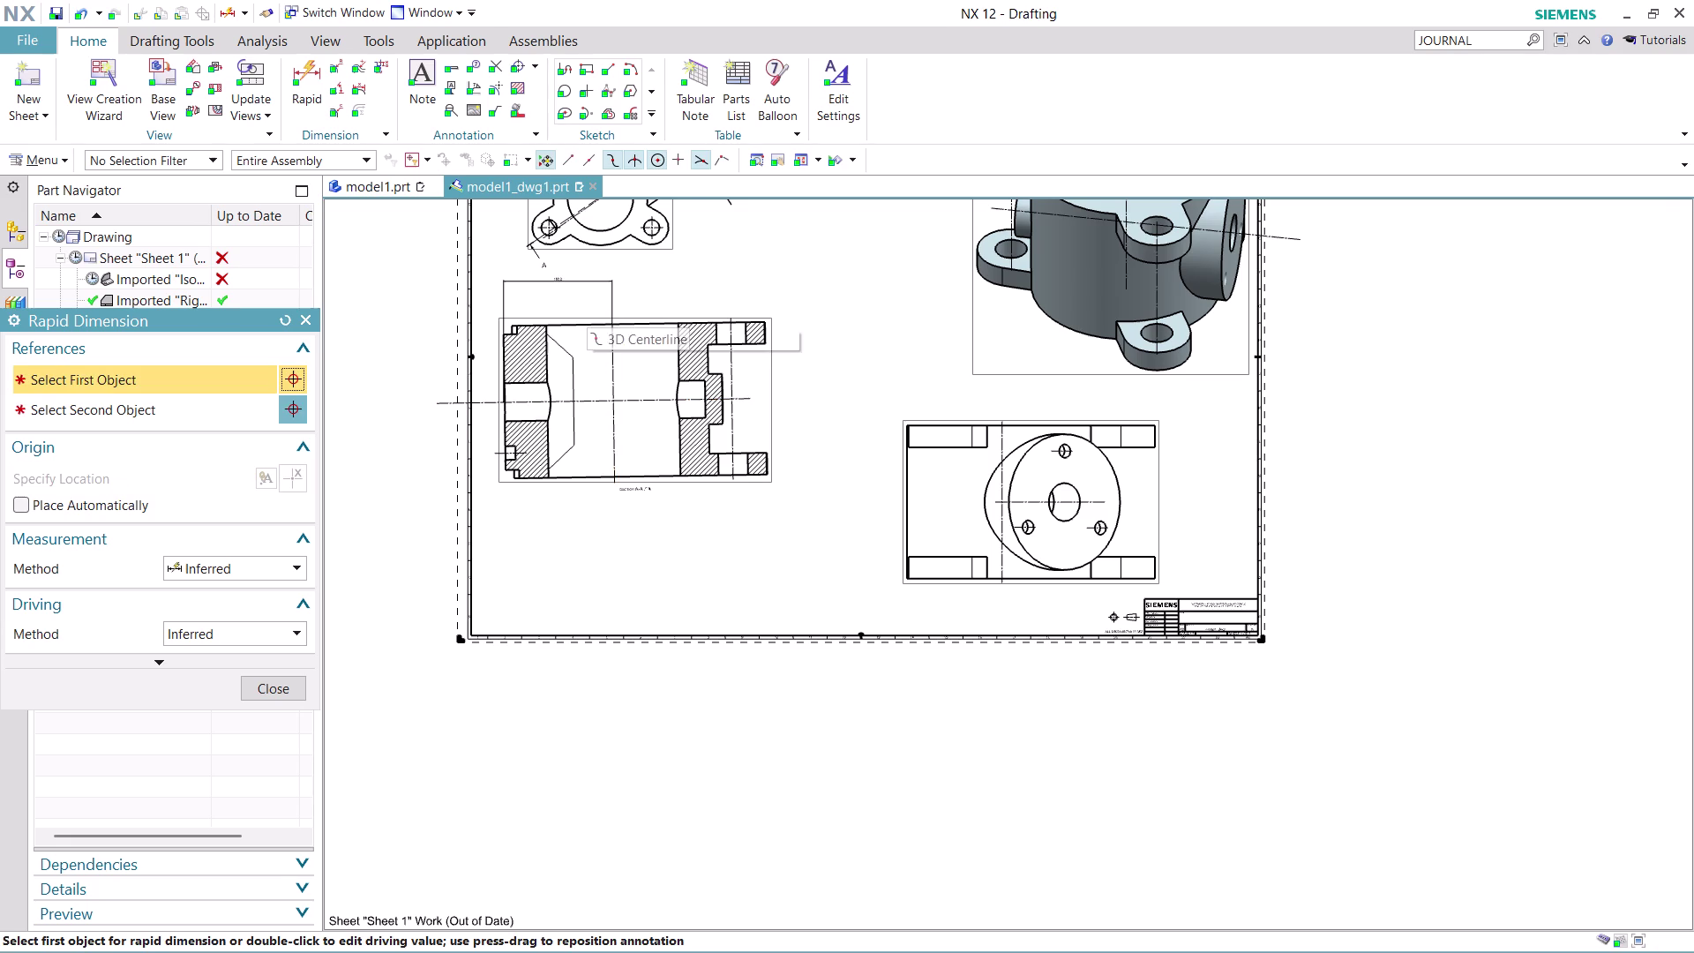
scroll(up, 3)
scroll(up, 3)
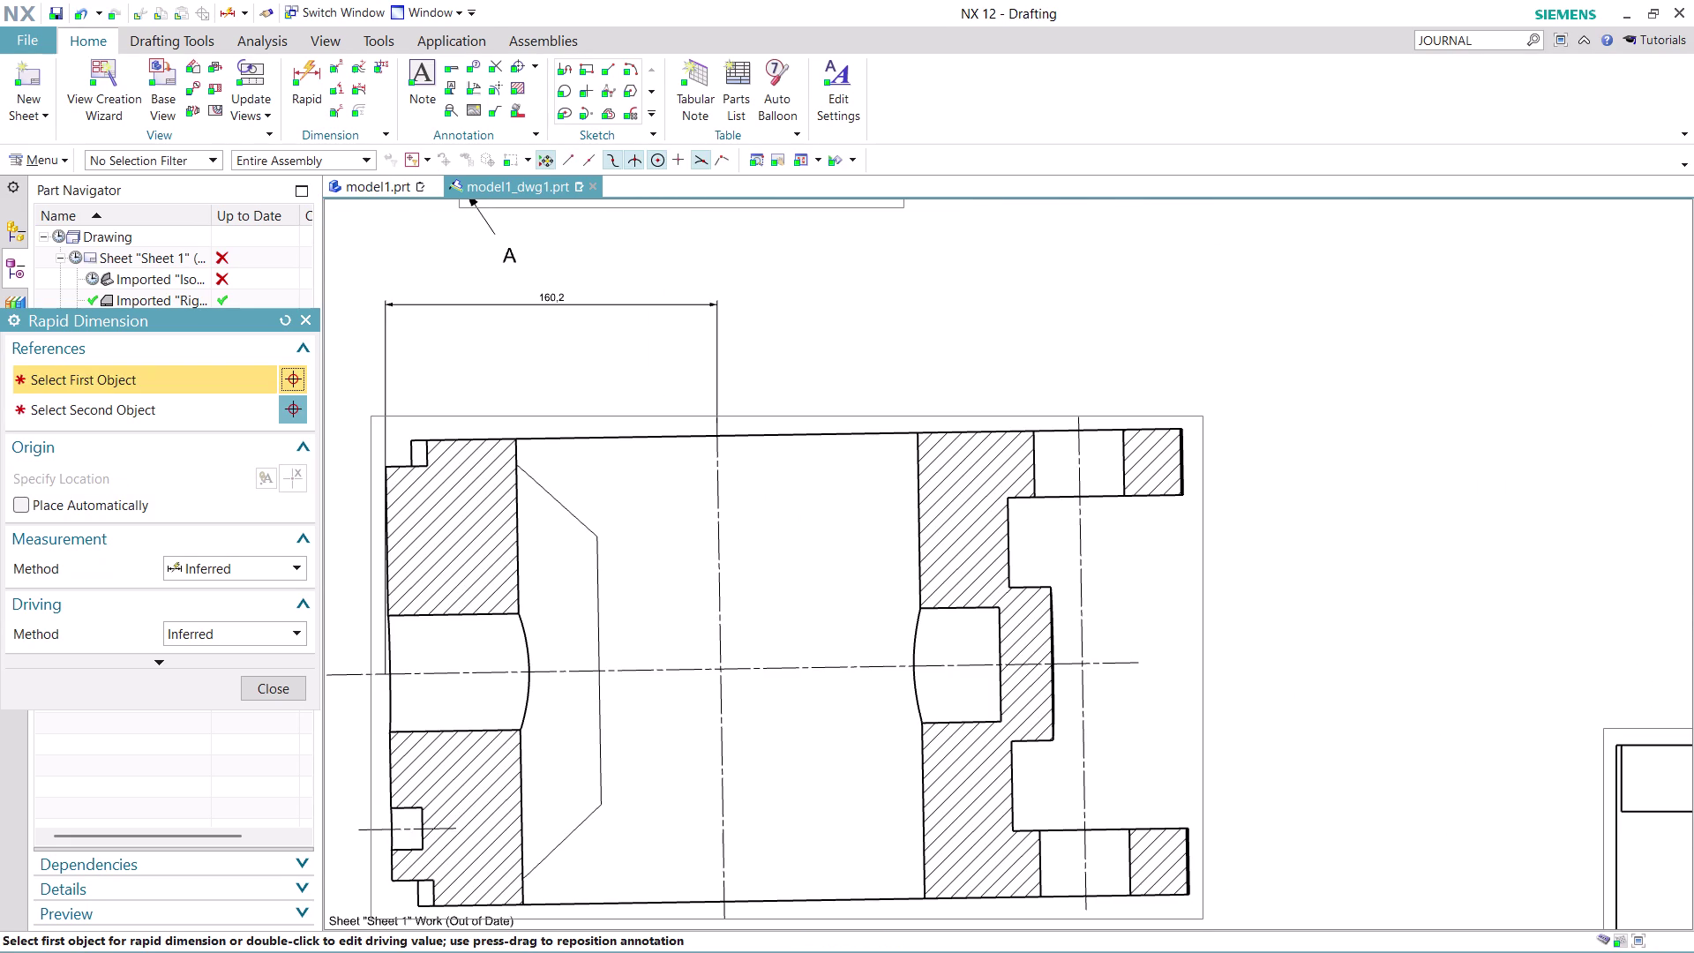
scroll(down, 3)
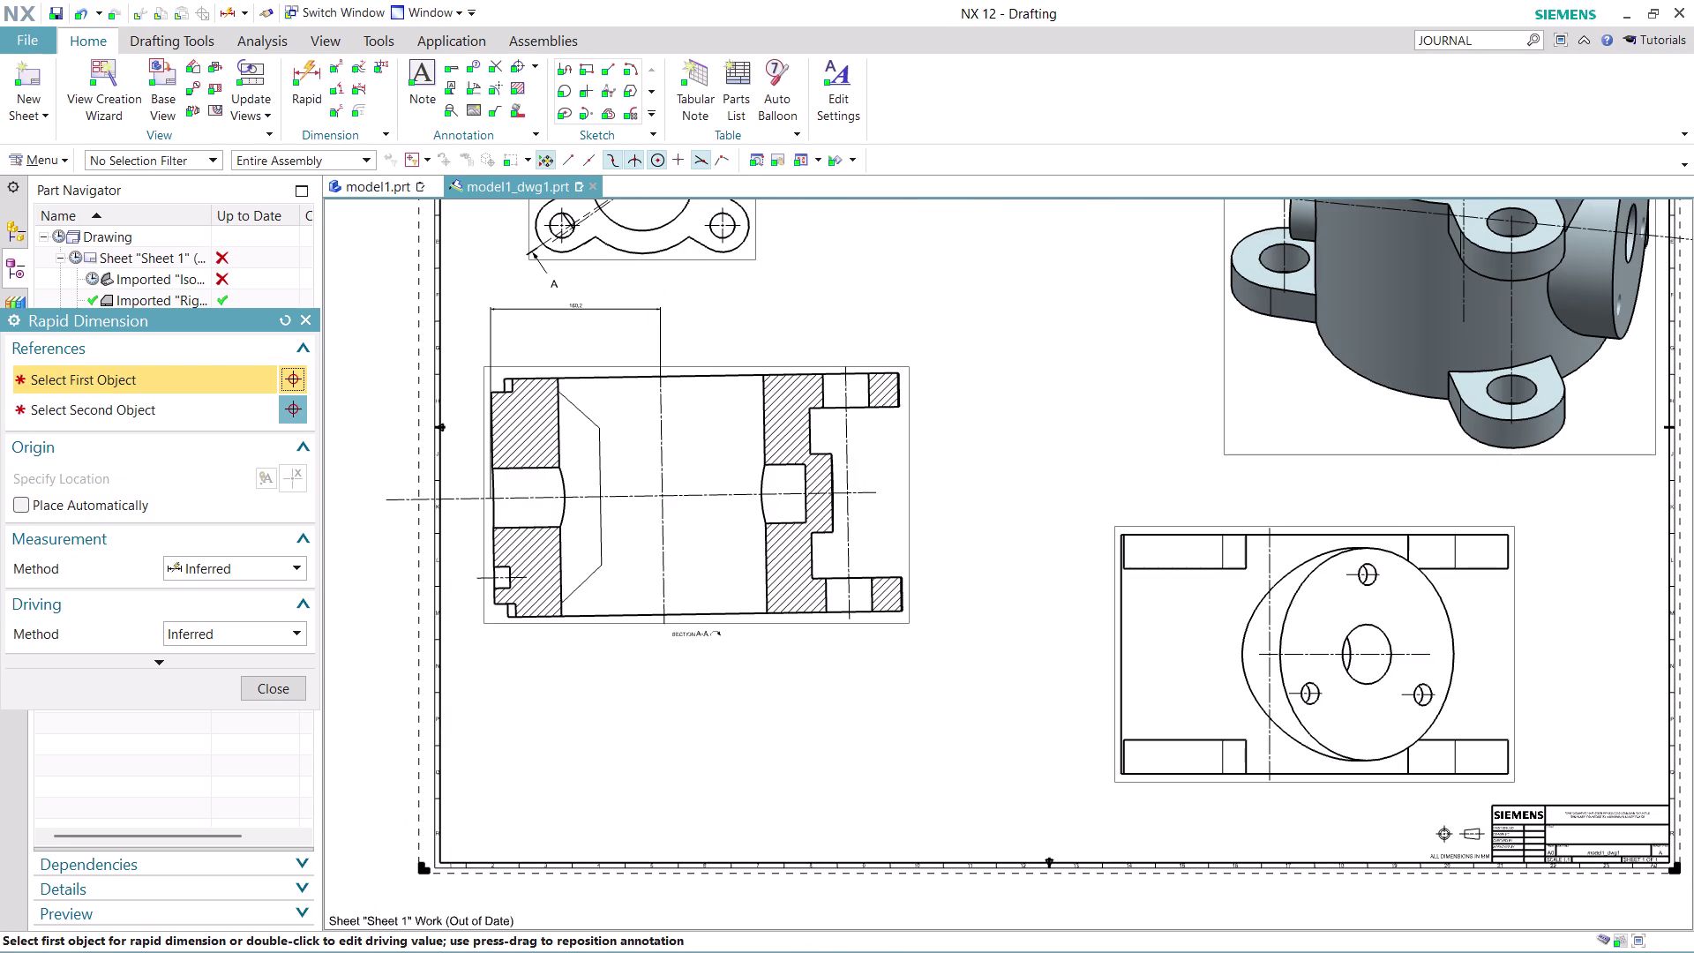
click(266, 681)
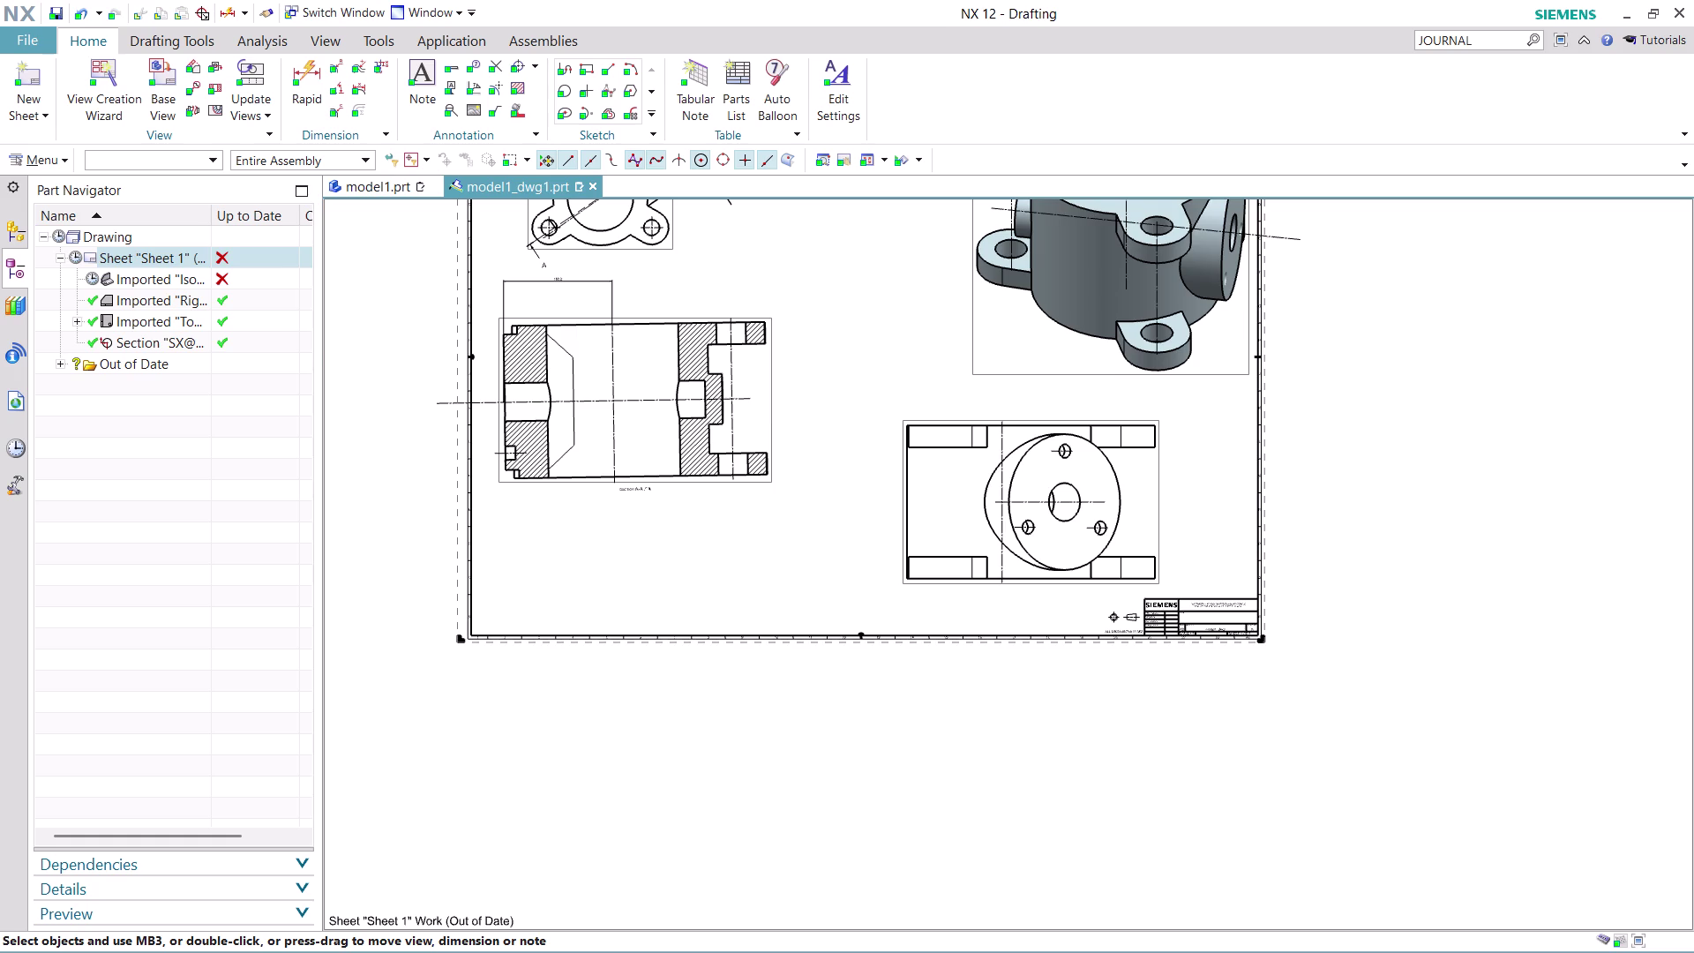
Refit the sheet view and start another Rapid Dimension.
key(ctrl+z)
scroll(down, 3)
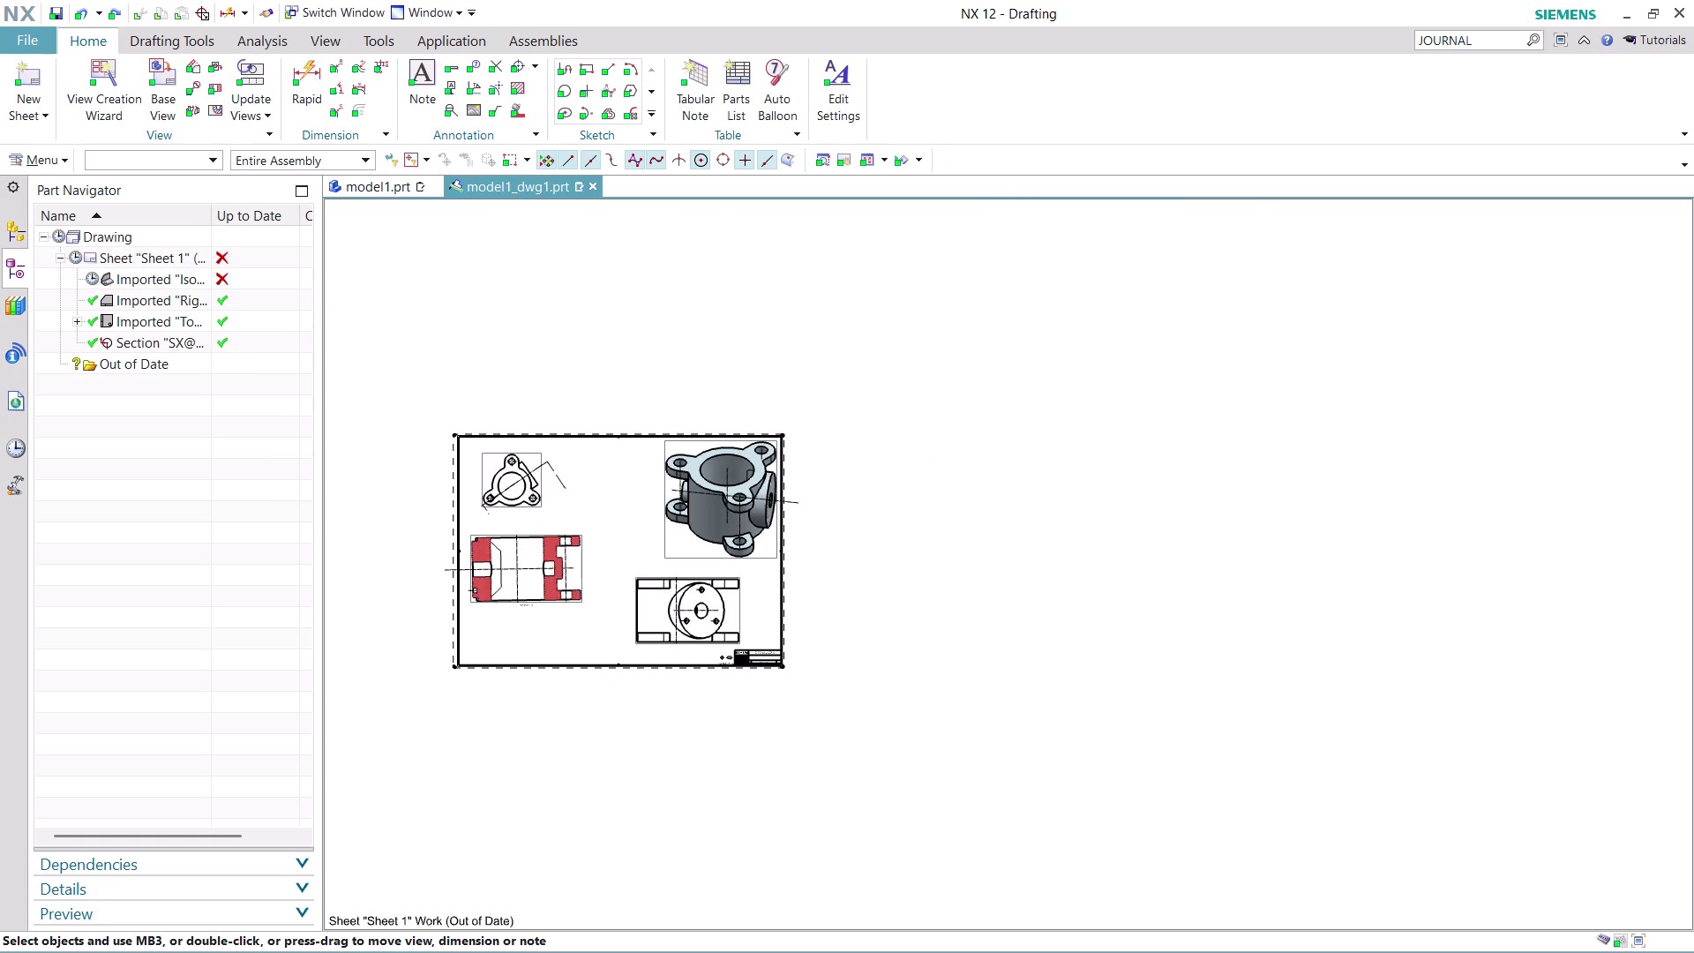
scroll(up, 3)
scroll(up, 3)
scroll(up, 3)
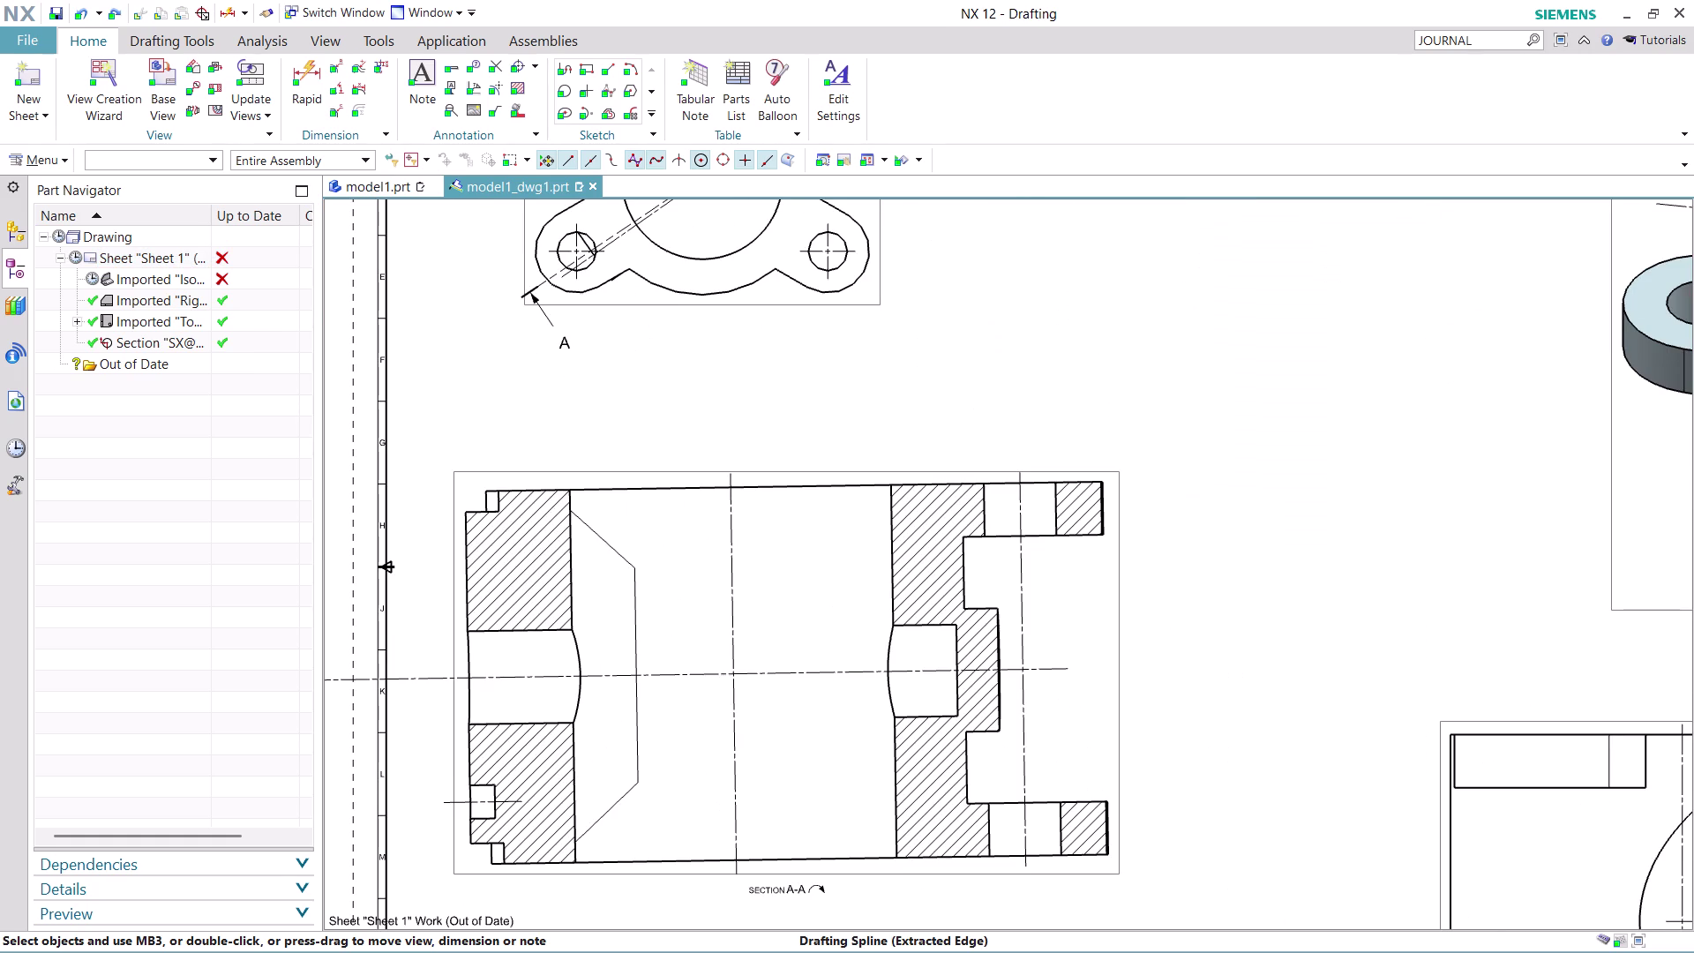
click(308, 68)
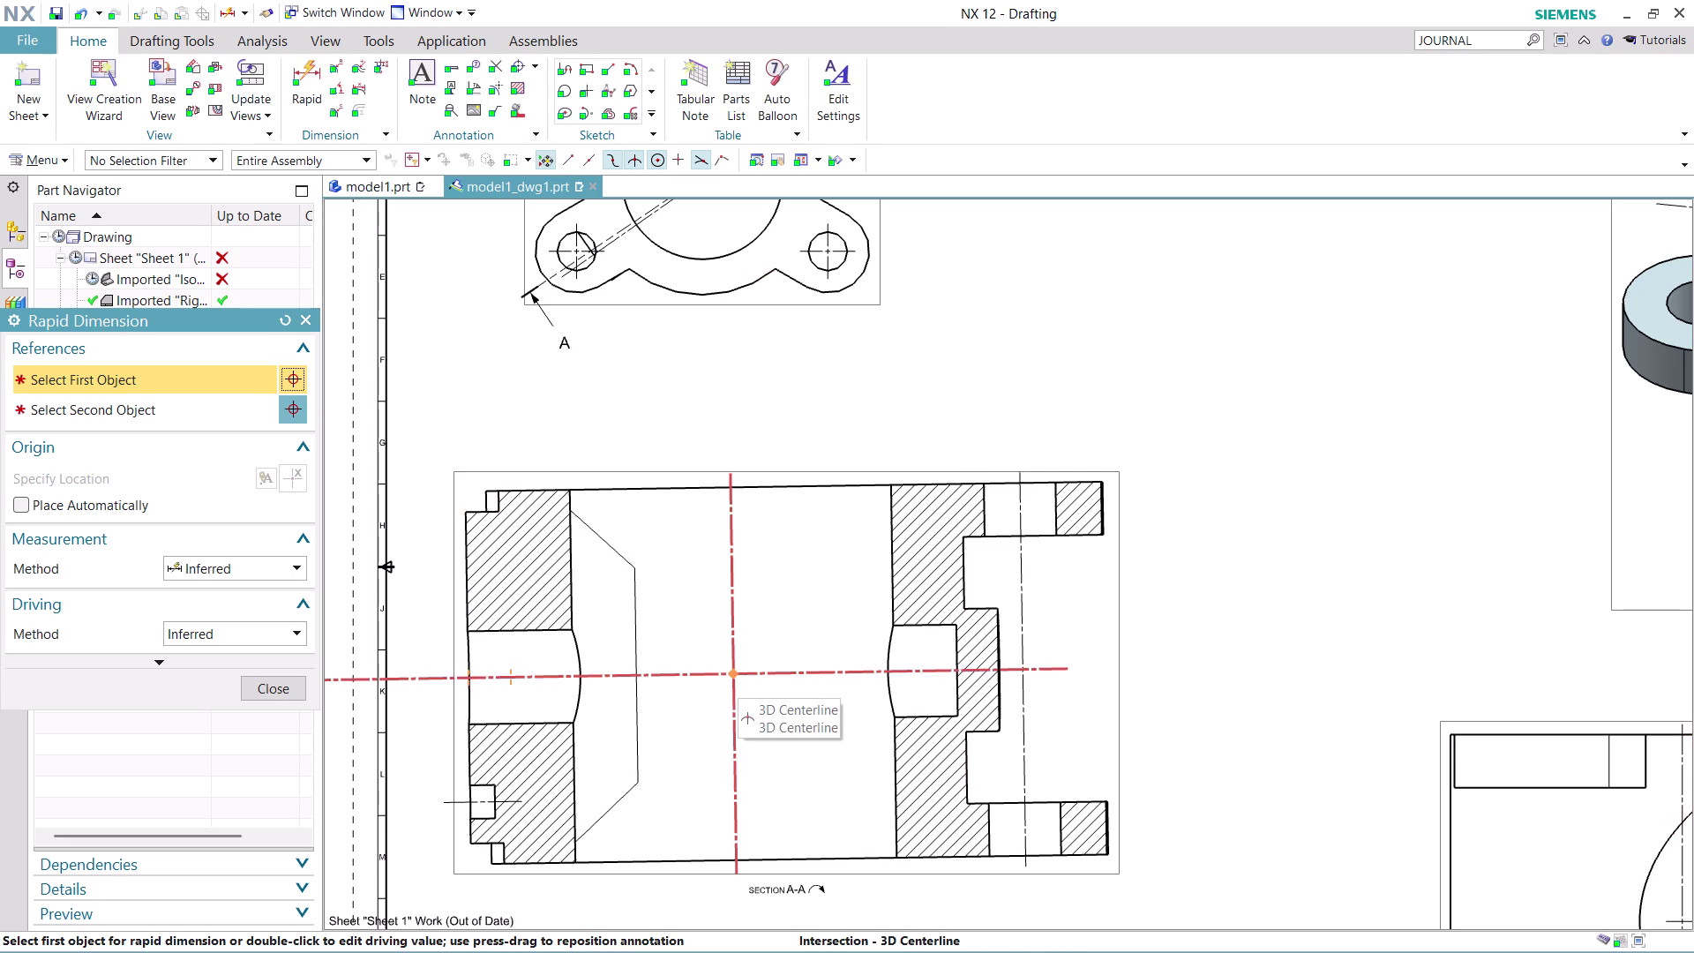
Dimension from the centreline intersection to the right arc edge, placed above the section.
scroll(down, 3)
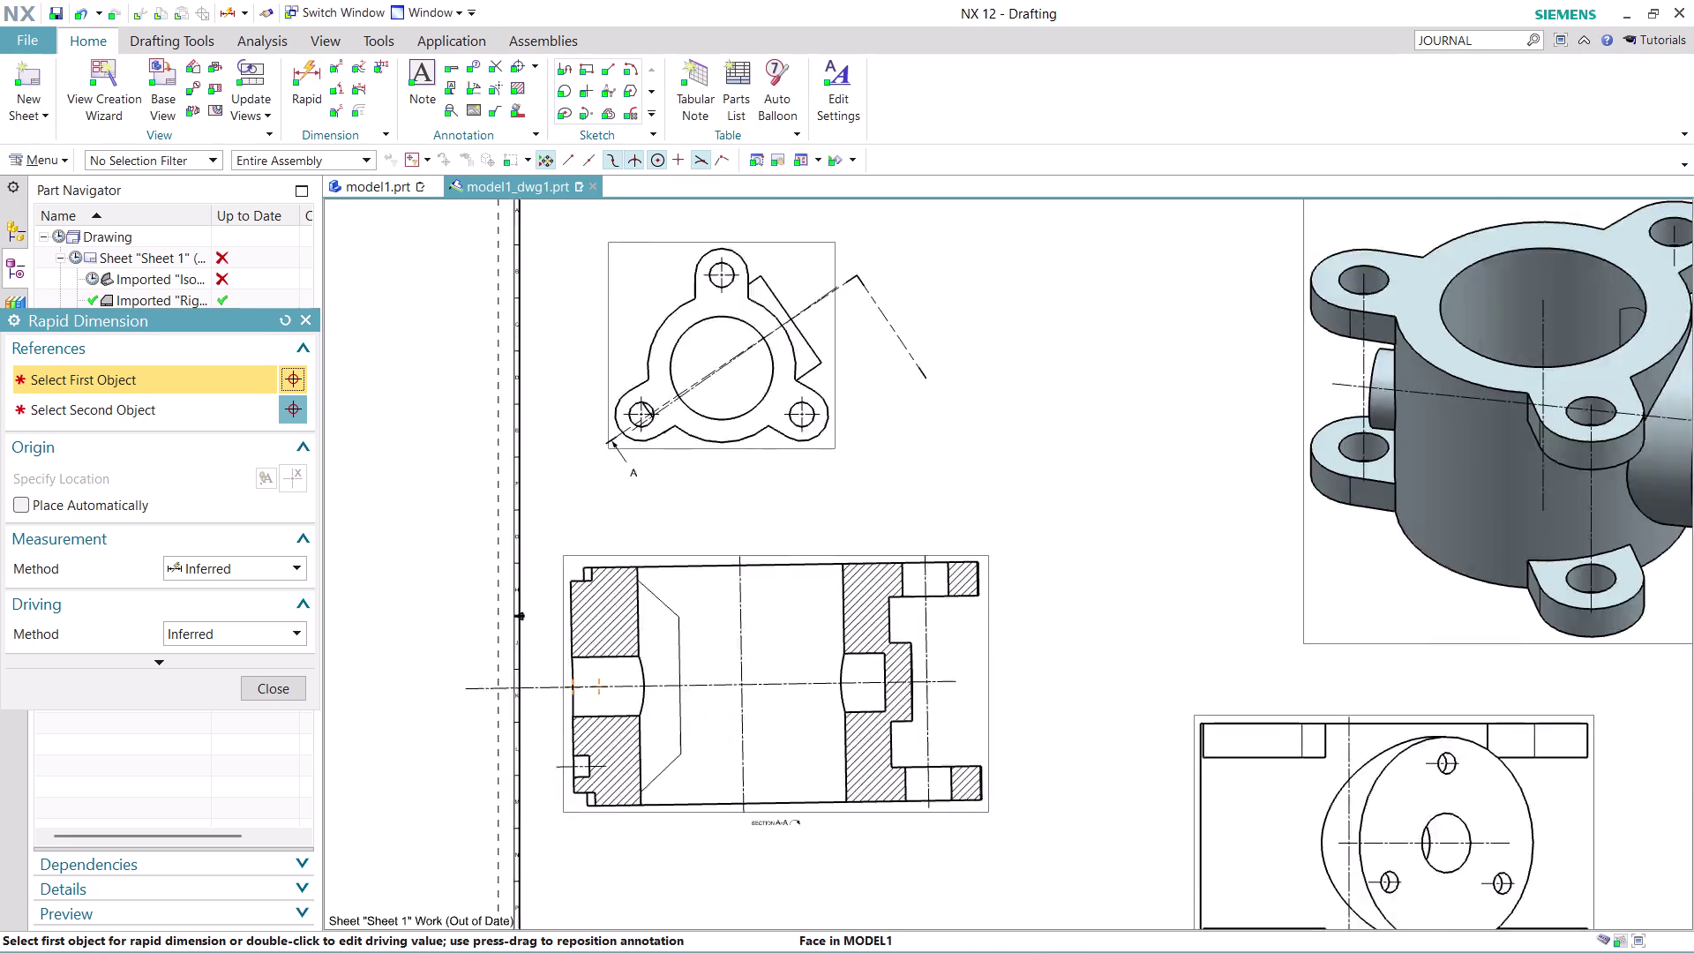
scroll(down, 3)
scroll(up, 3)
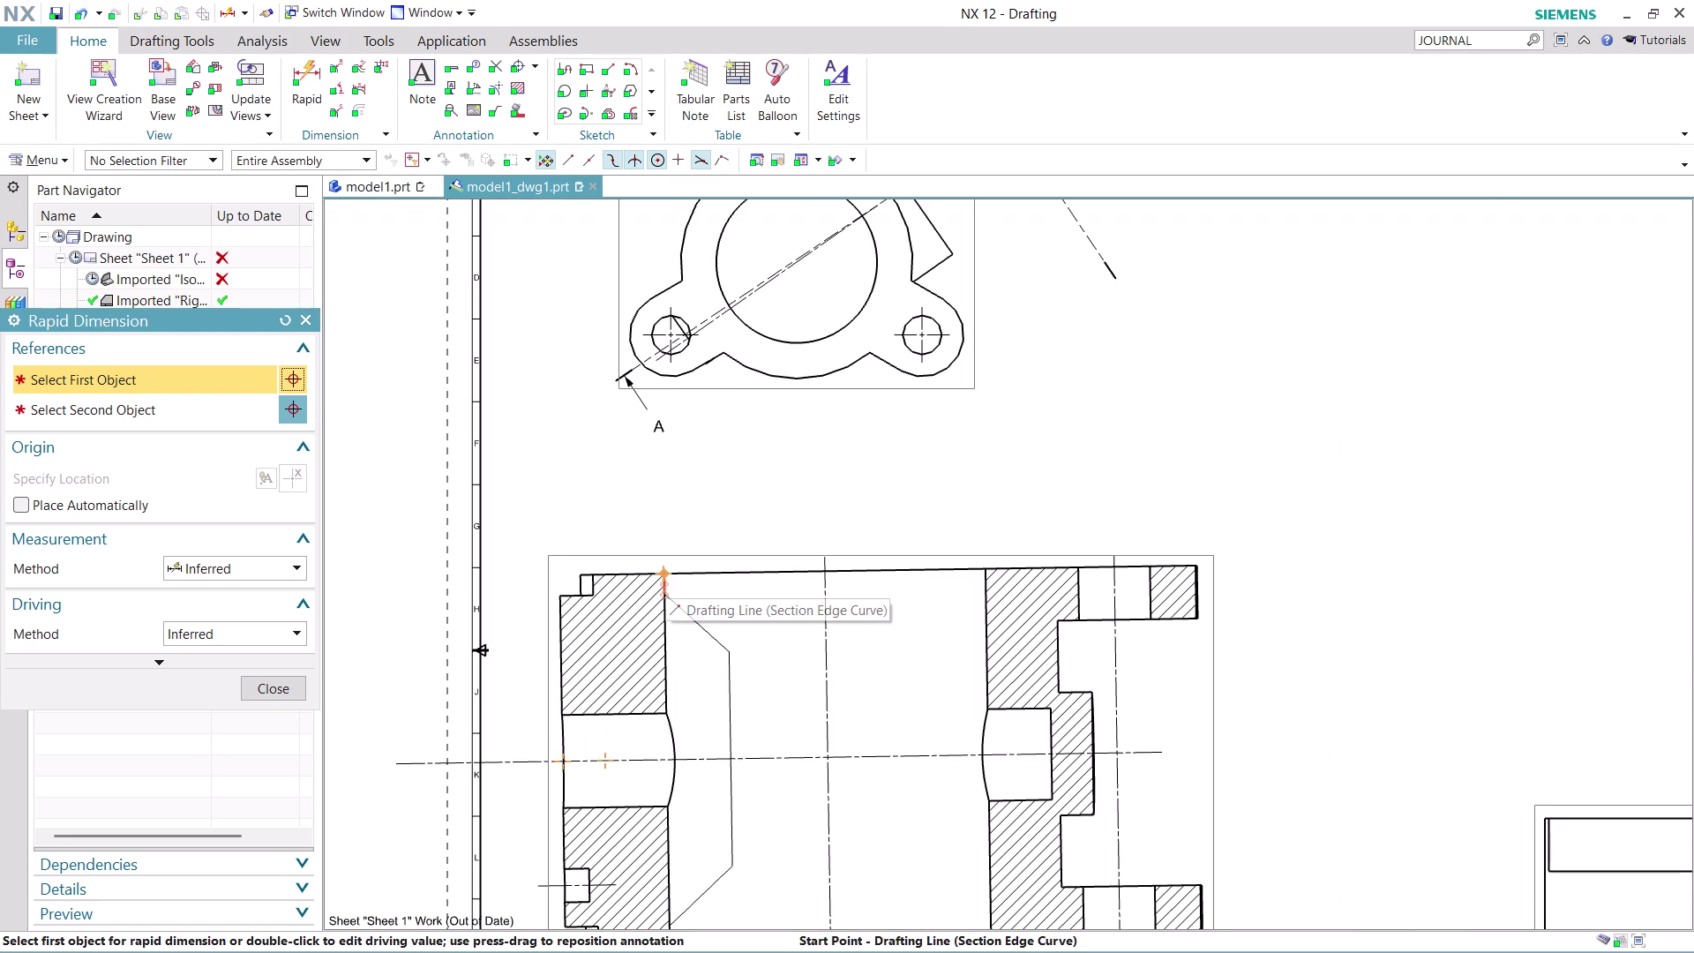
scroll(down, 3)
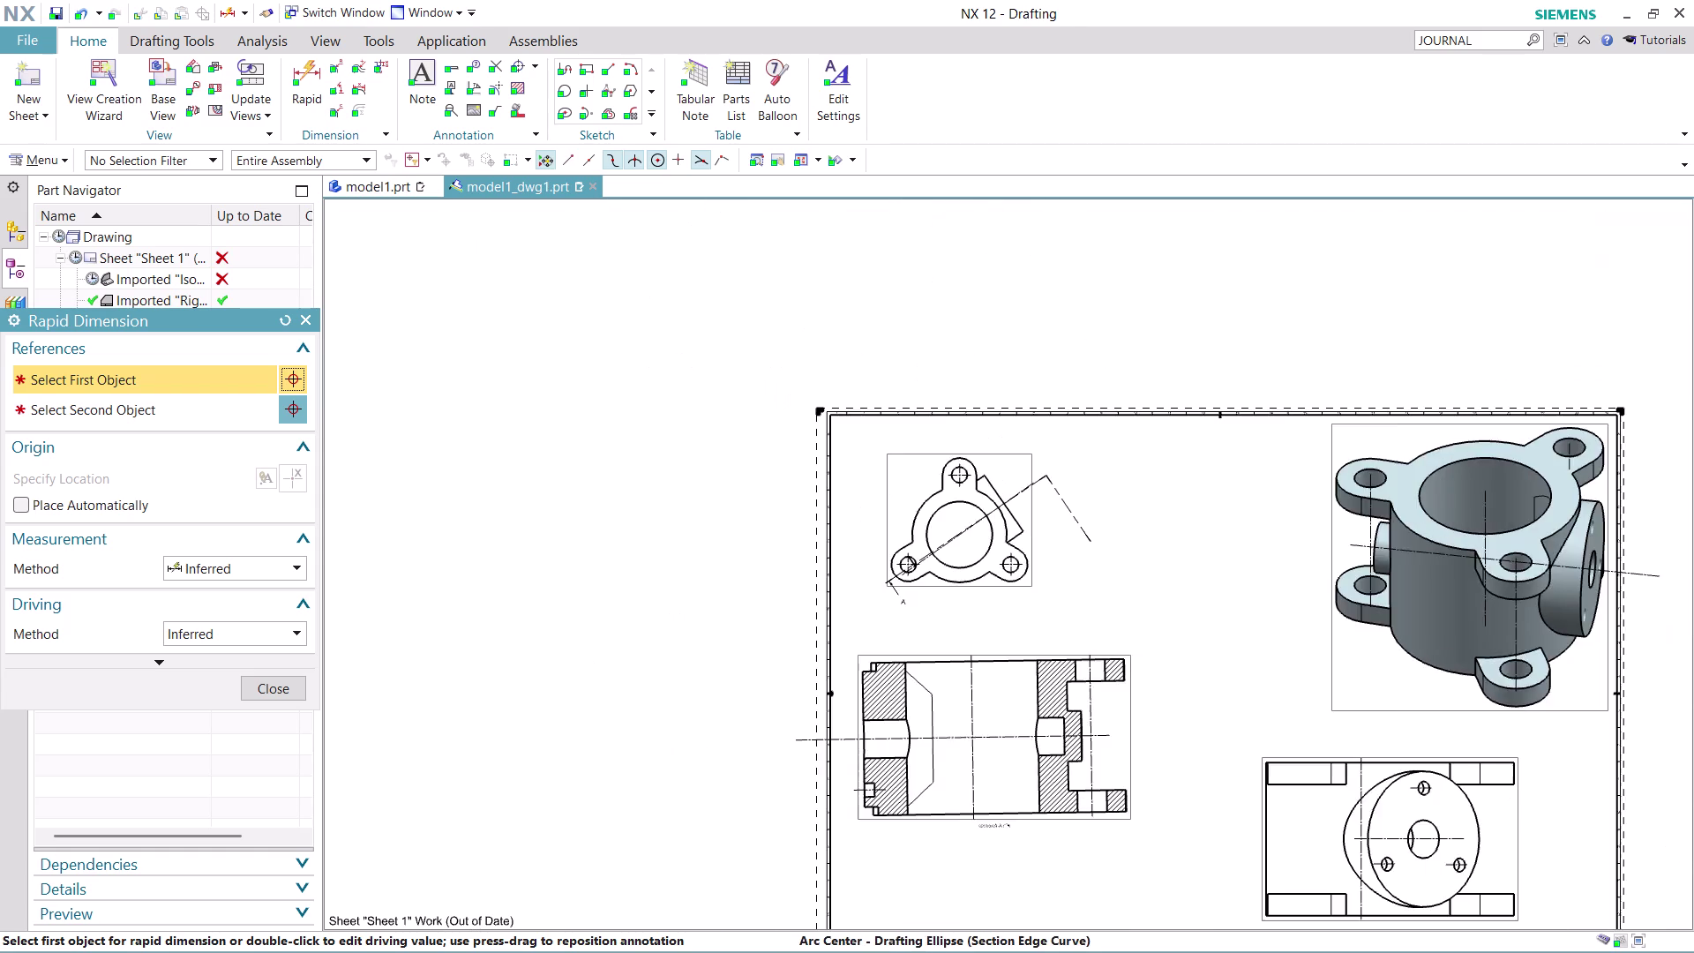
scroll(up, 3)
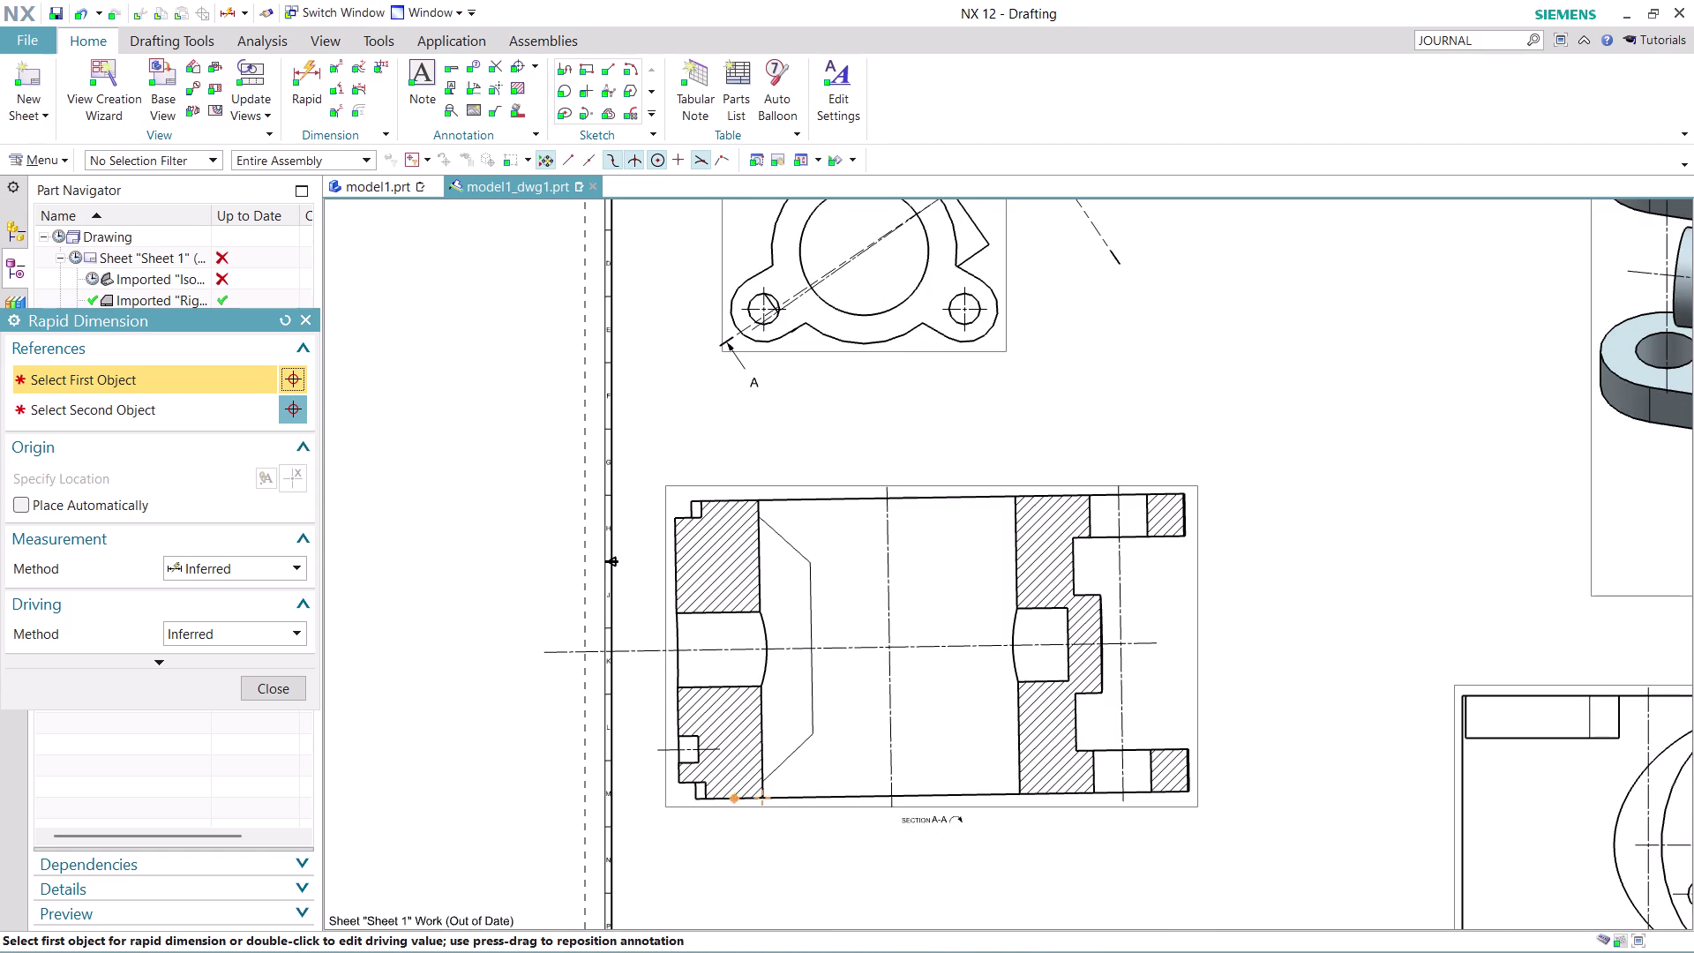
click(892, 643)
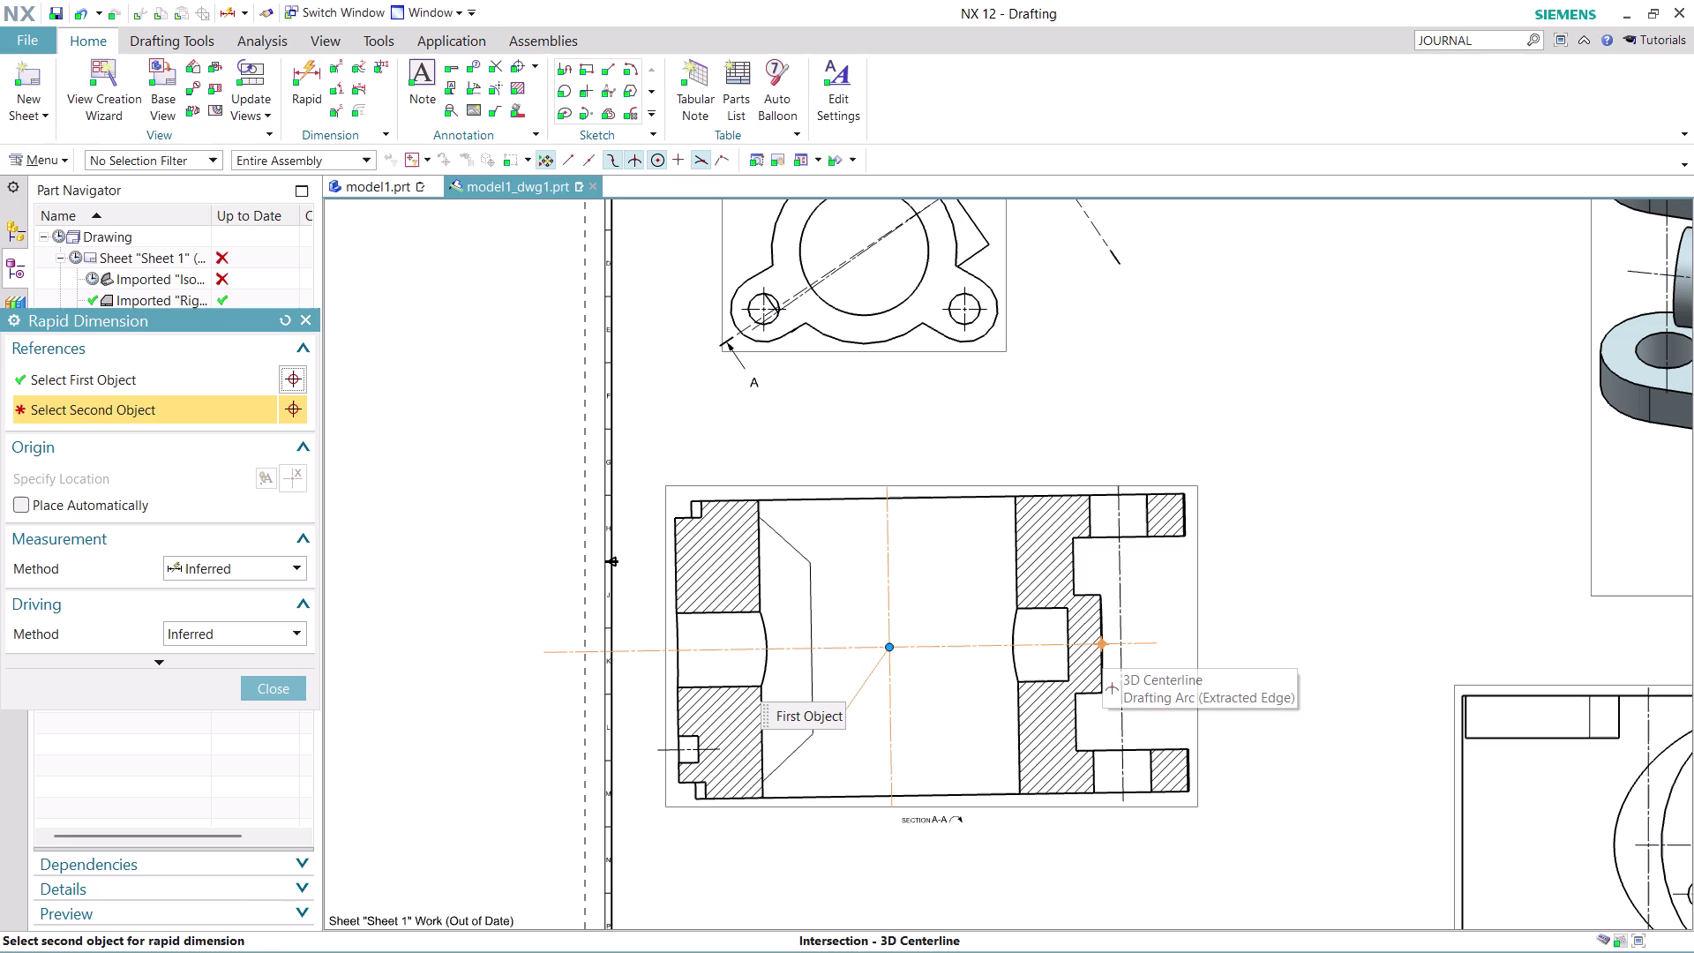
click(1103, 644)
click(1221, 669)
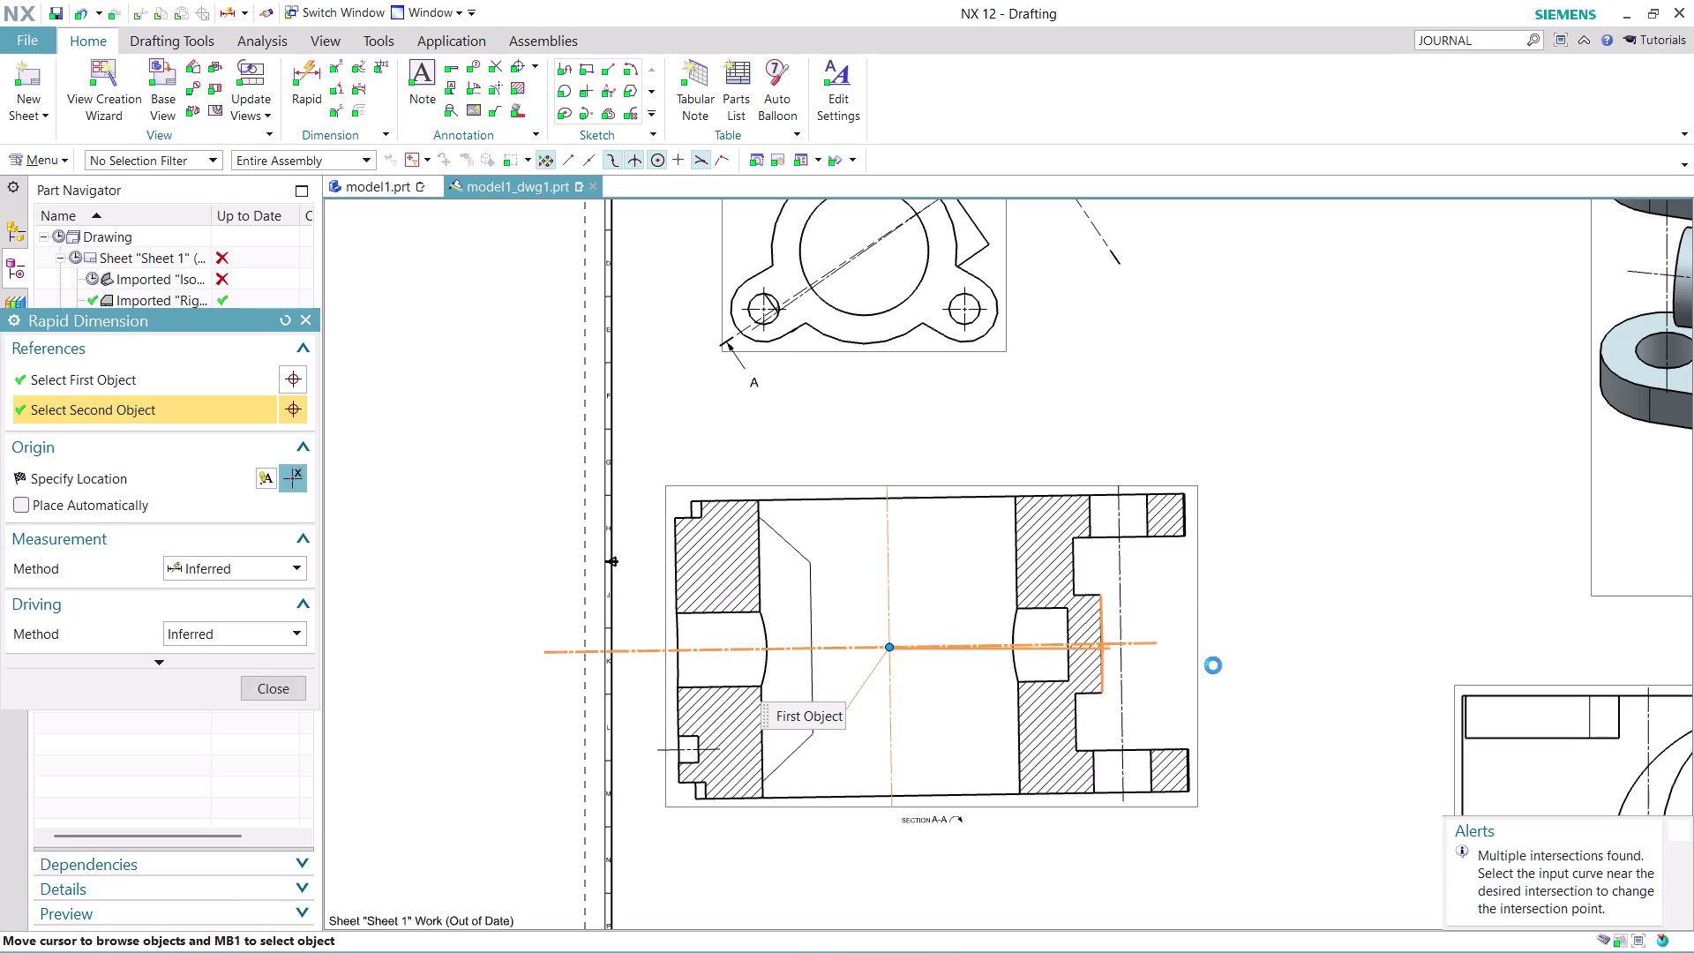
click(1064, 408)
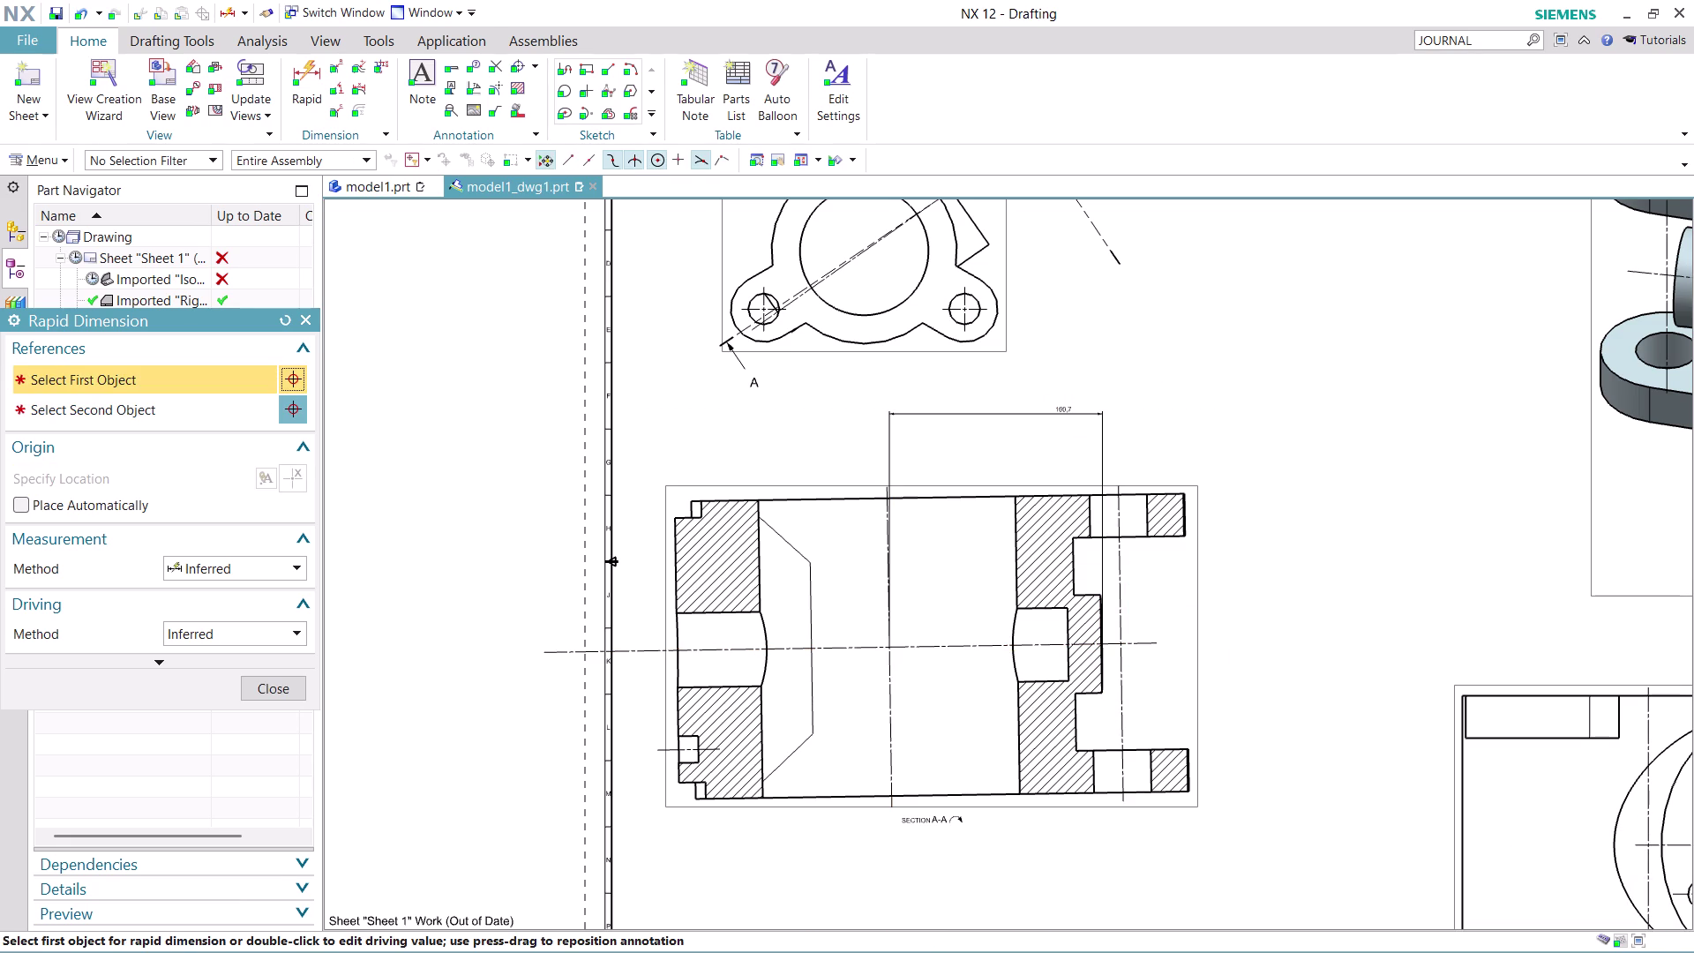
scroll(down, 3)
scroll(up, 3)
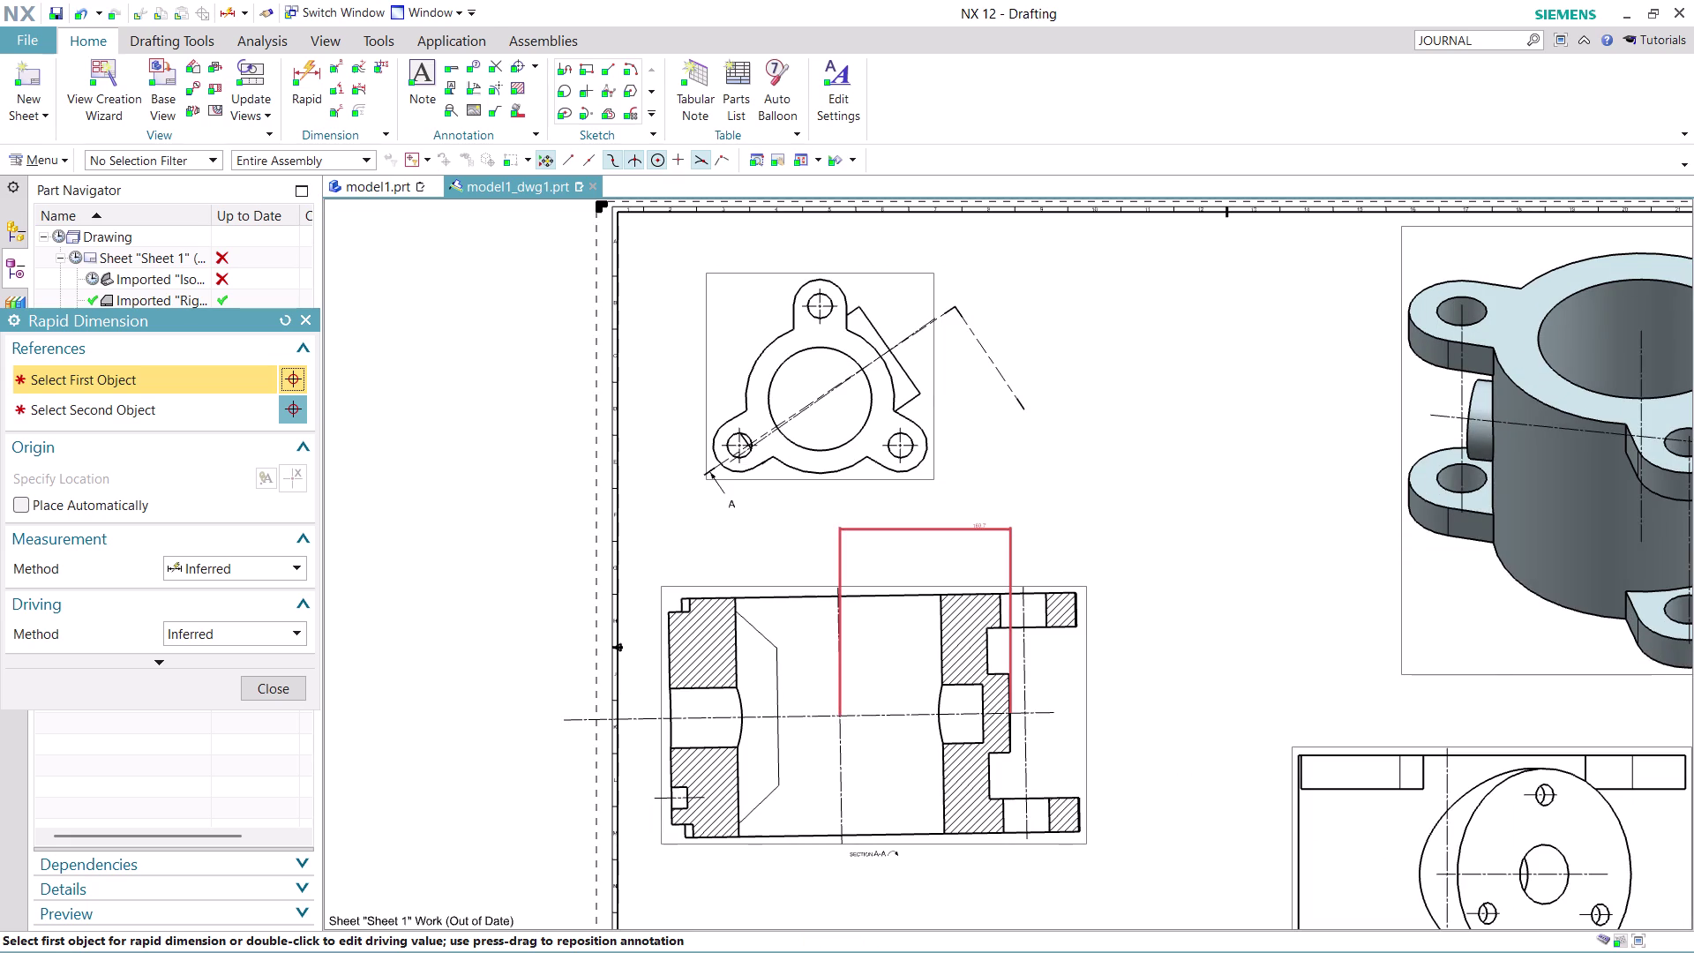
right_click(986, 523)
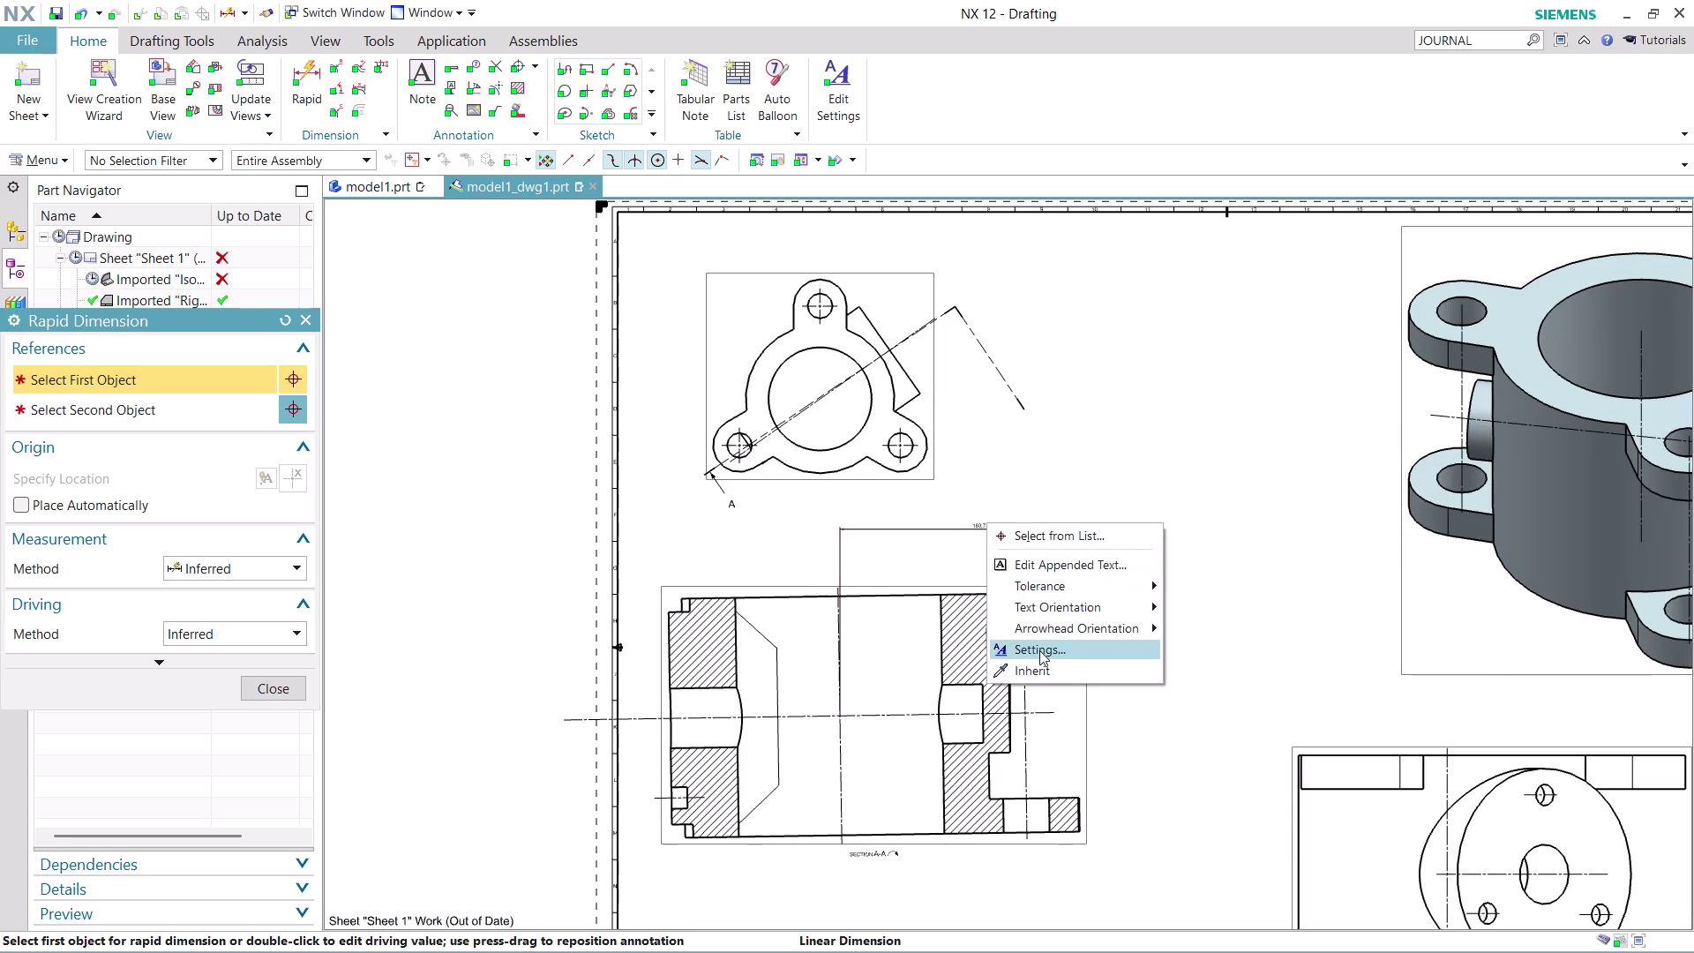
Set the dimension's Lettering text justification to Center in its Settings.
click(1040, 650)
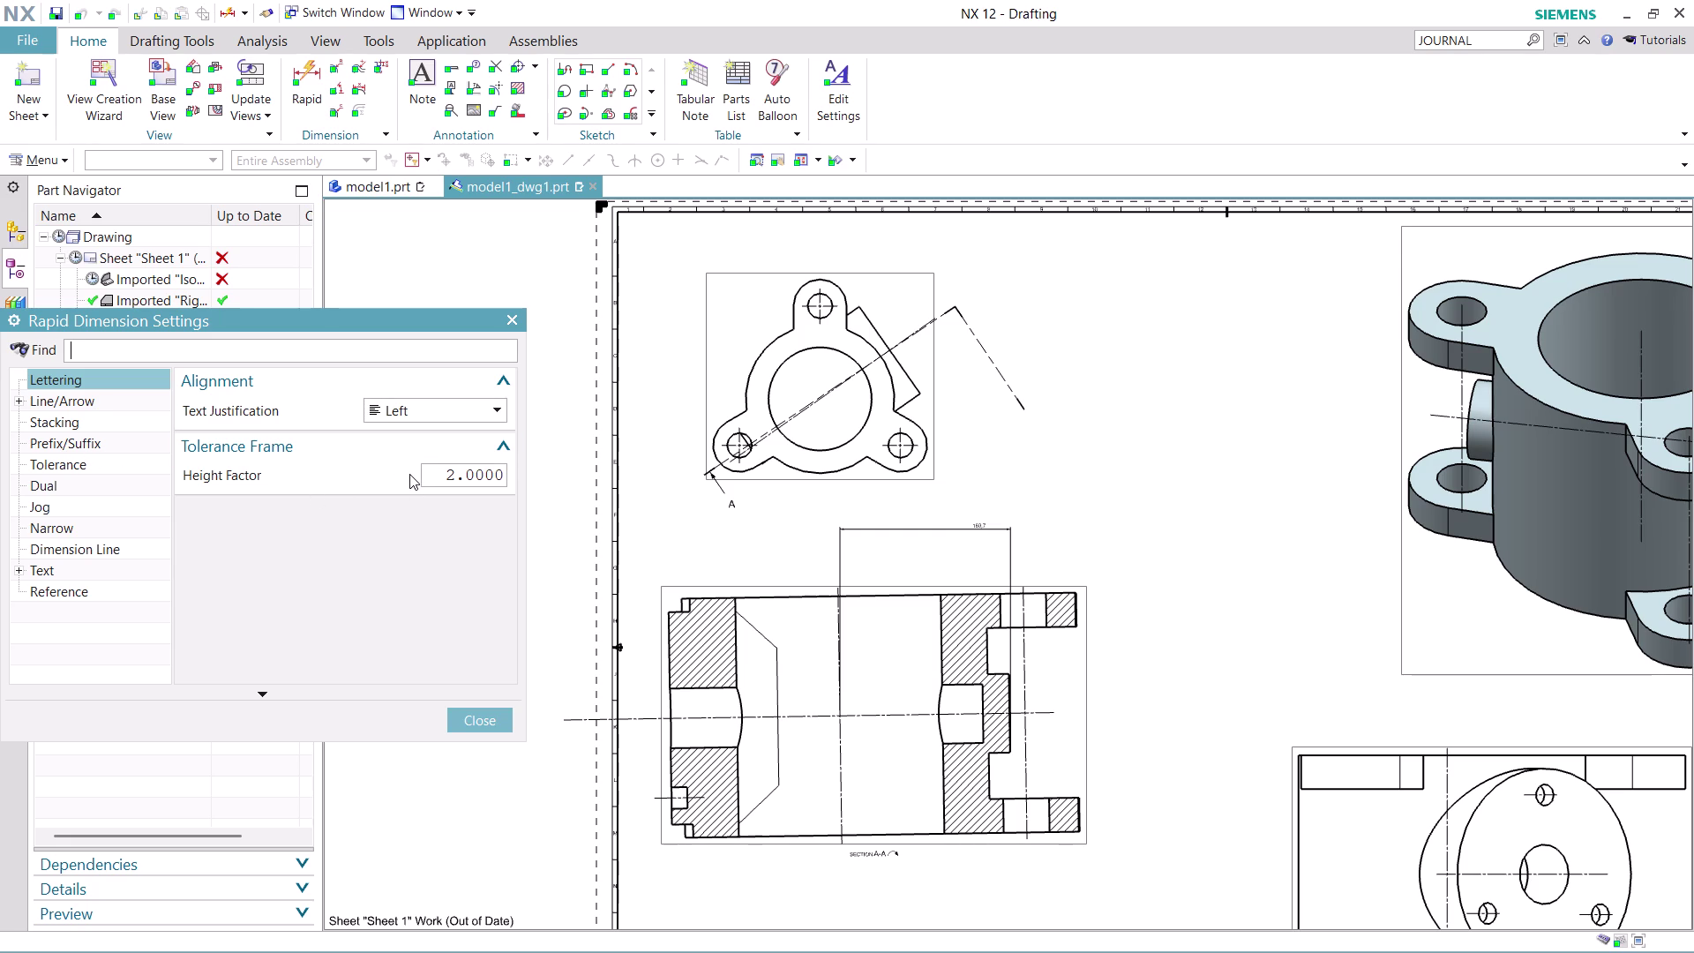
click(485, 406)
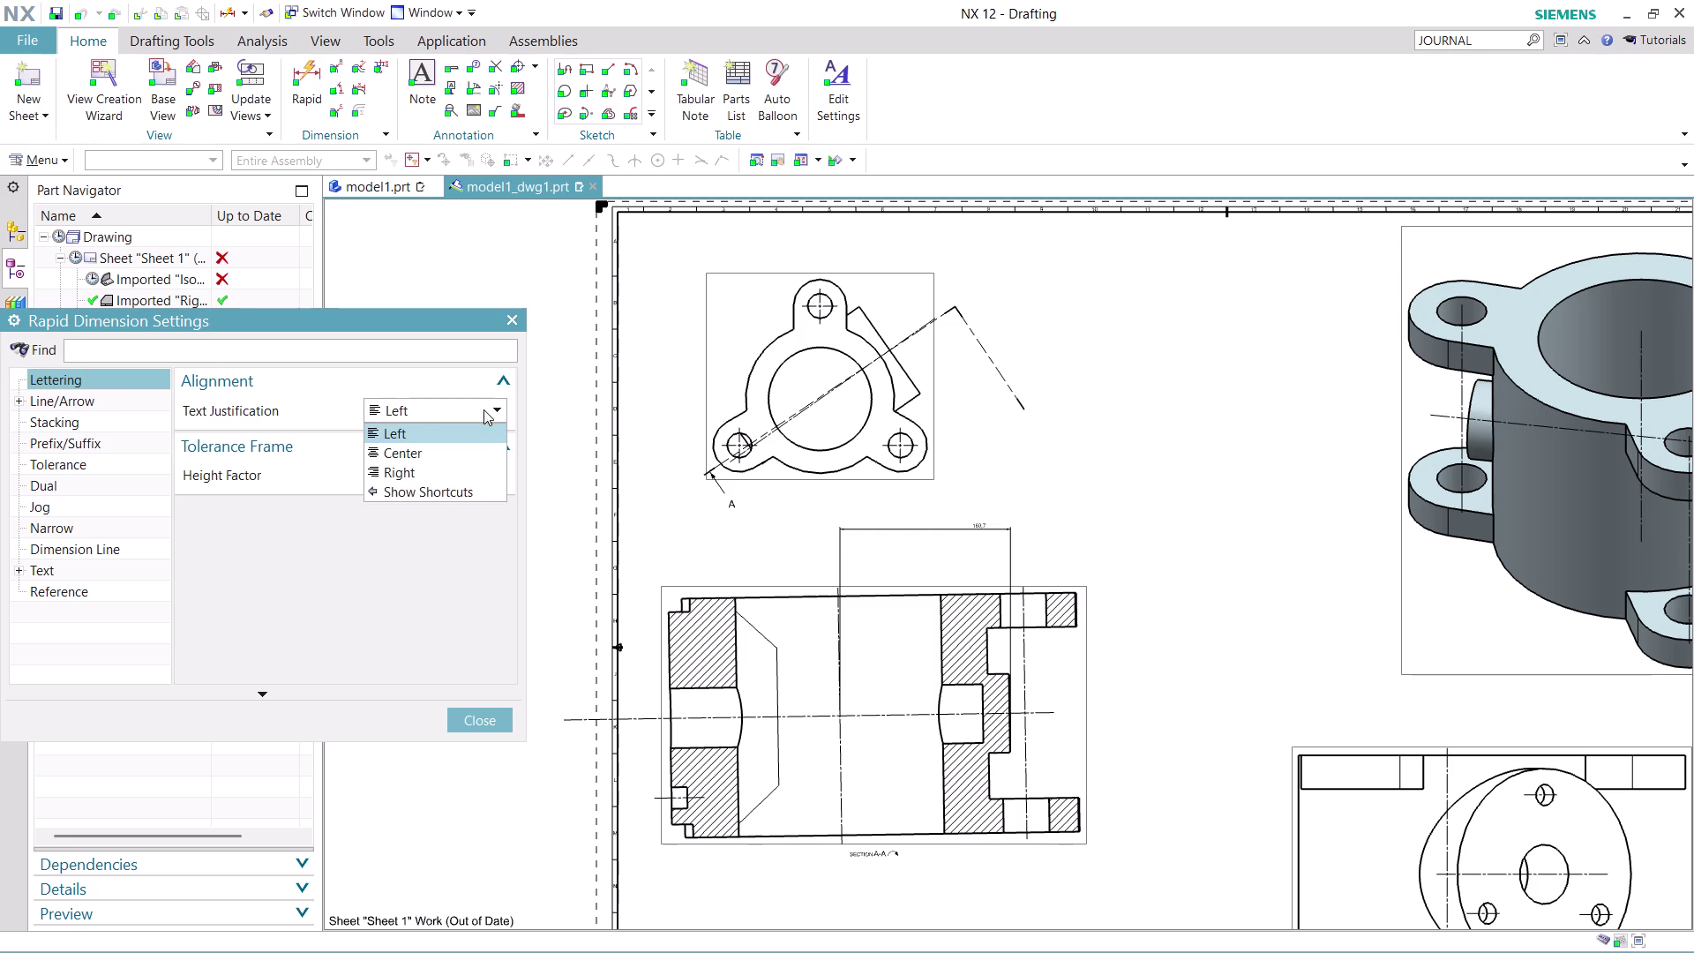
click(458, 455)
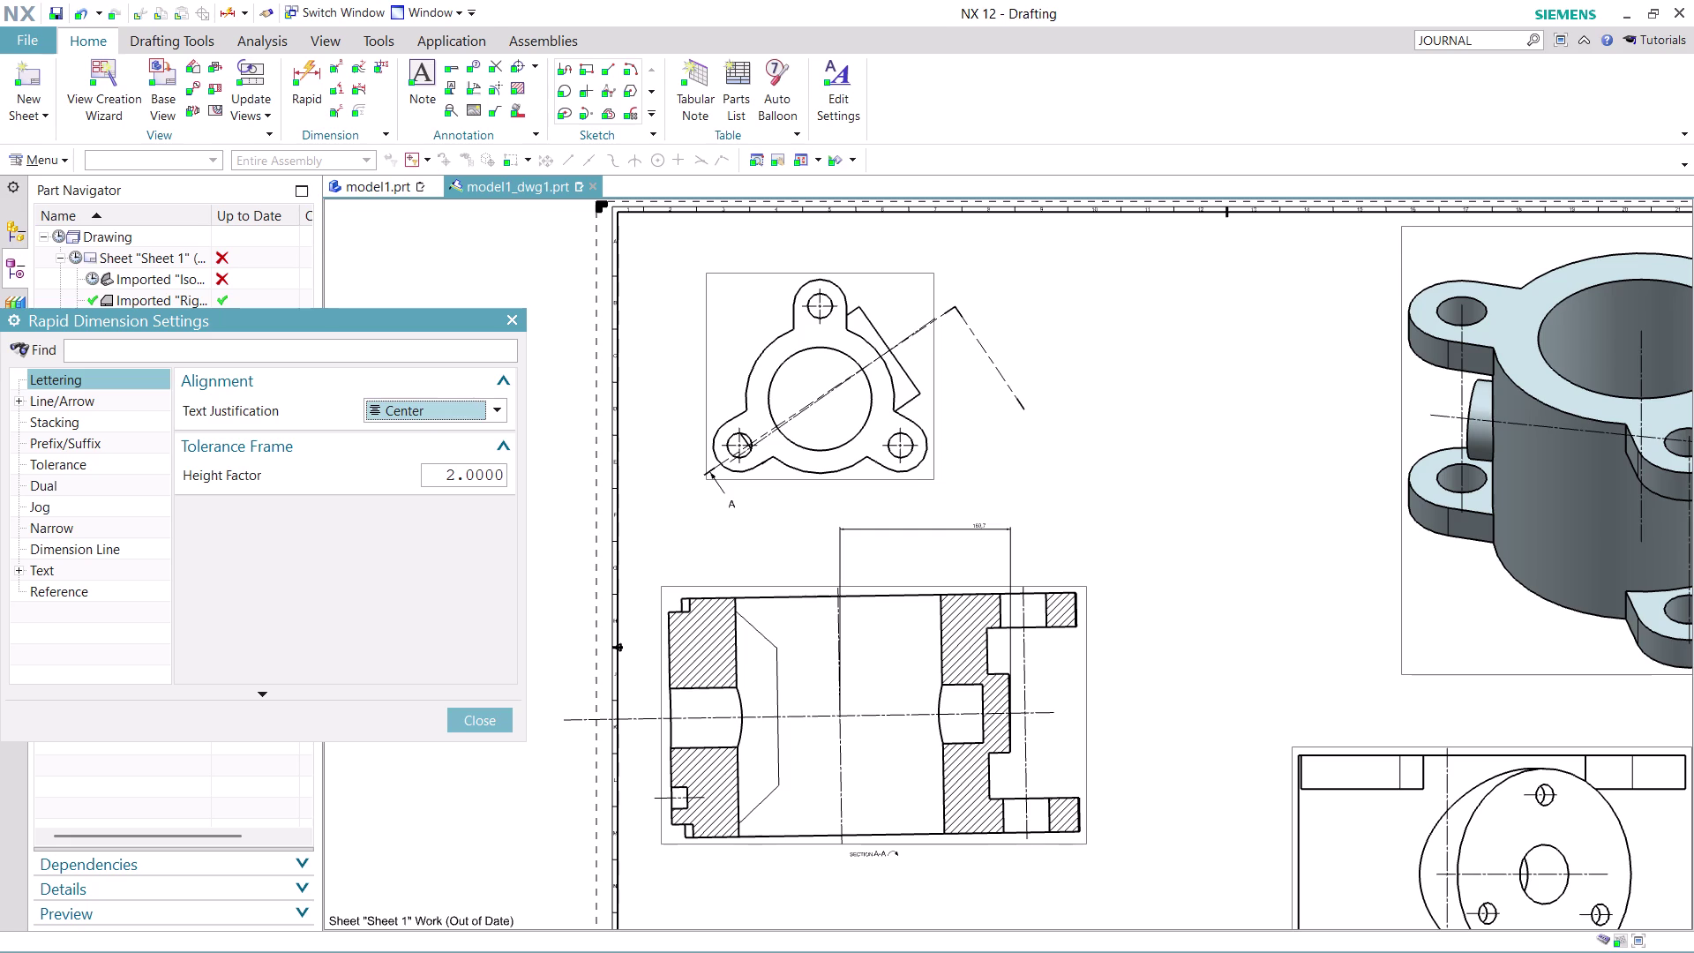
click(455, 473)
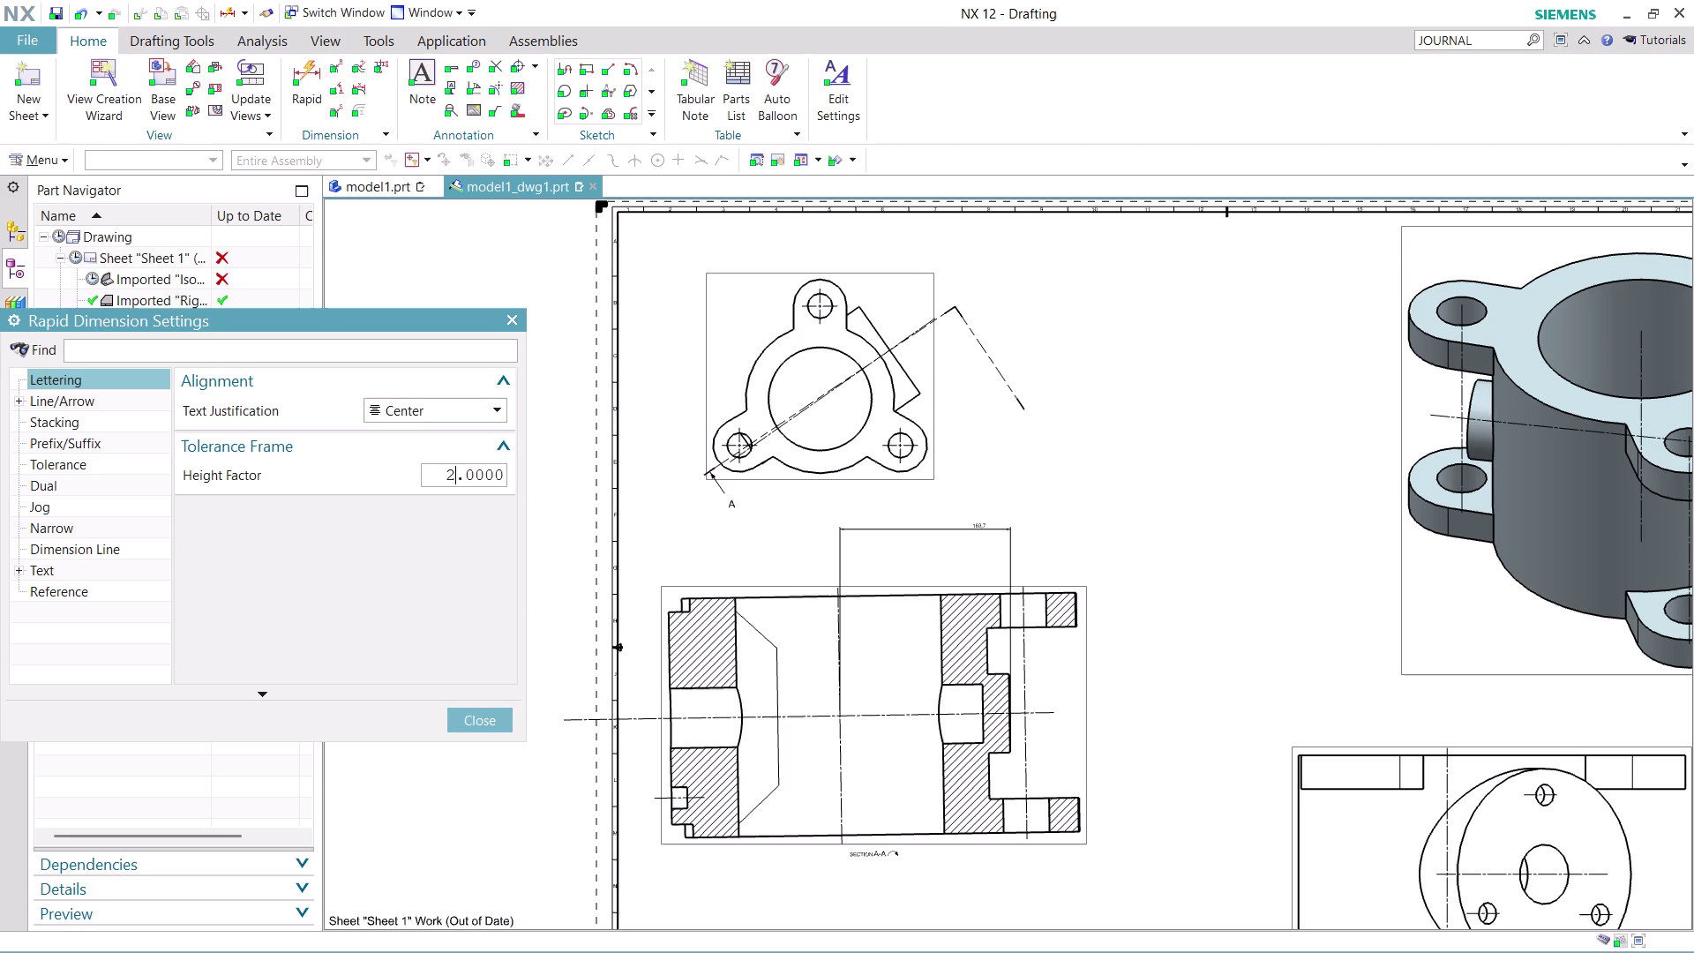
Review the stacking, prefix/suffix, tolerance and appended-text settings categories.
click(78, 418)
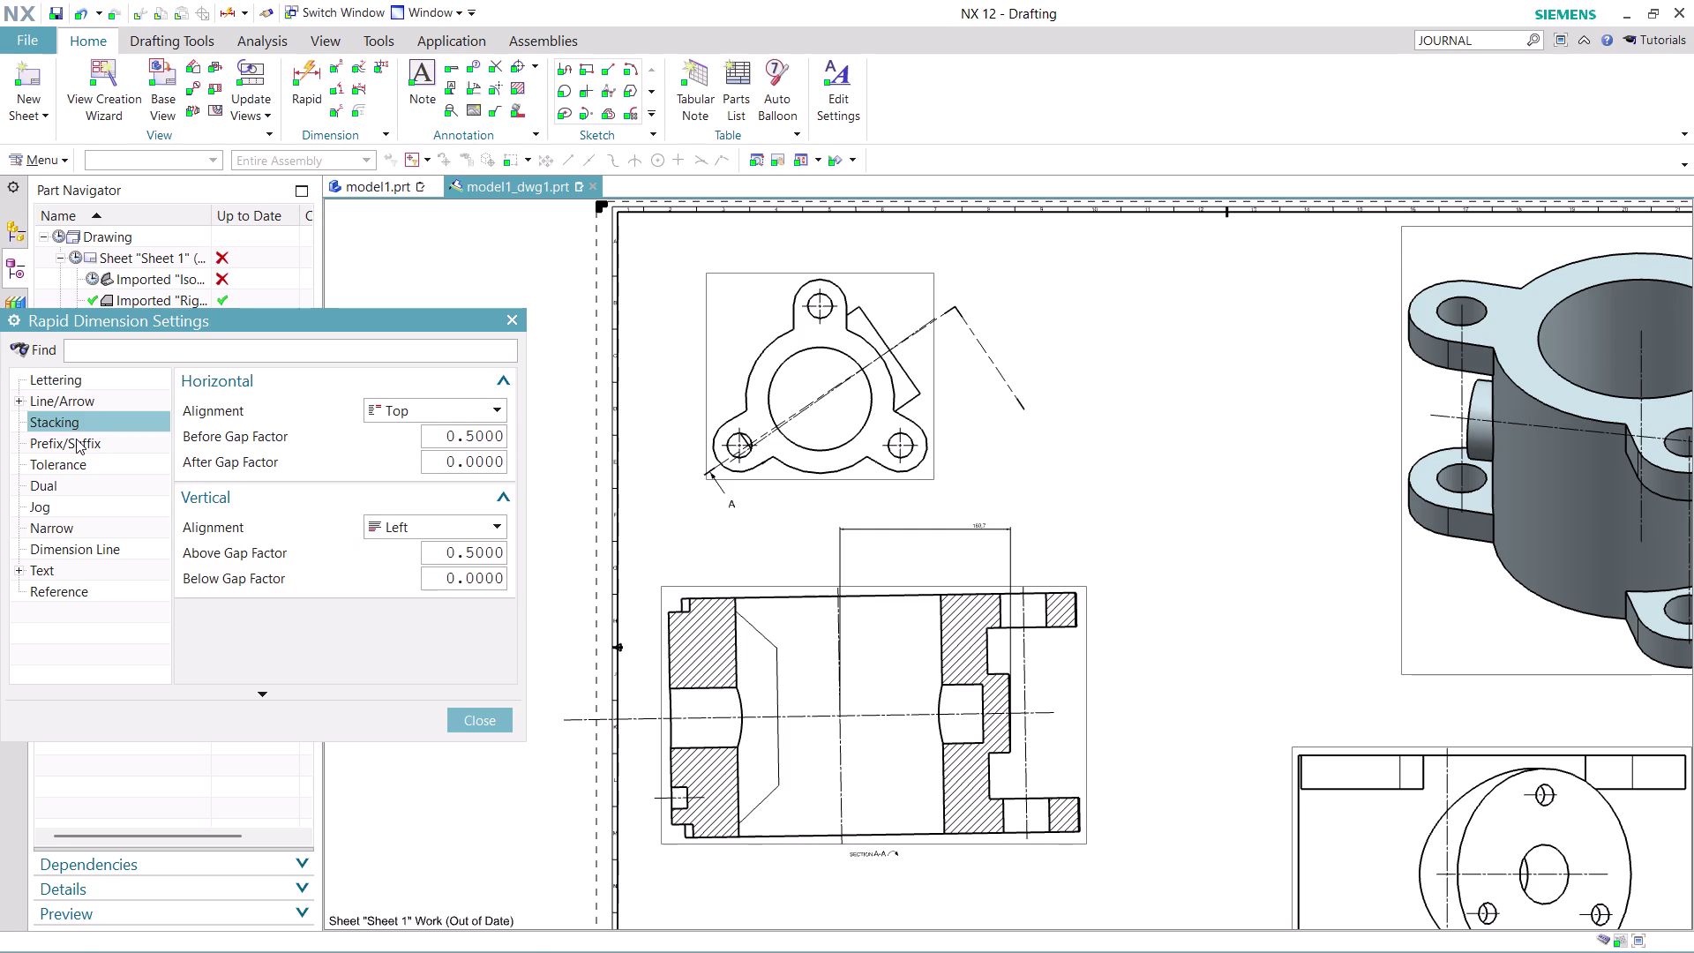
click(76, 439)
click(80, 466)
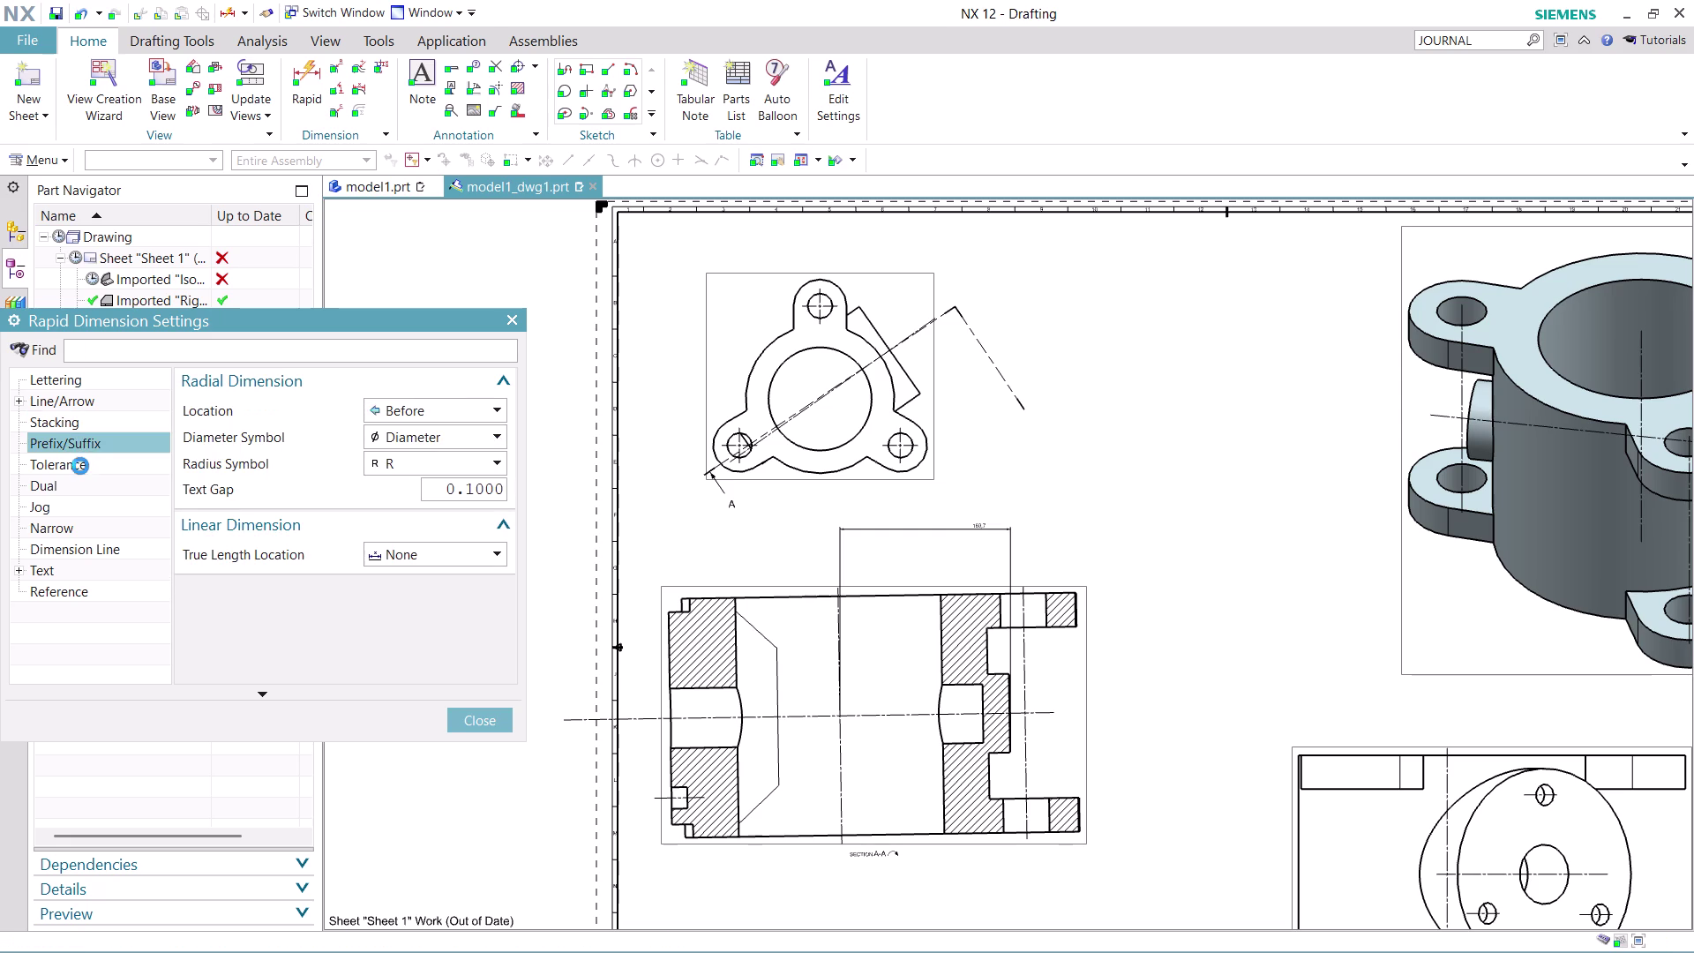
click(98, 550)
click(98, 569)
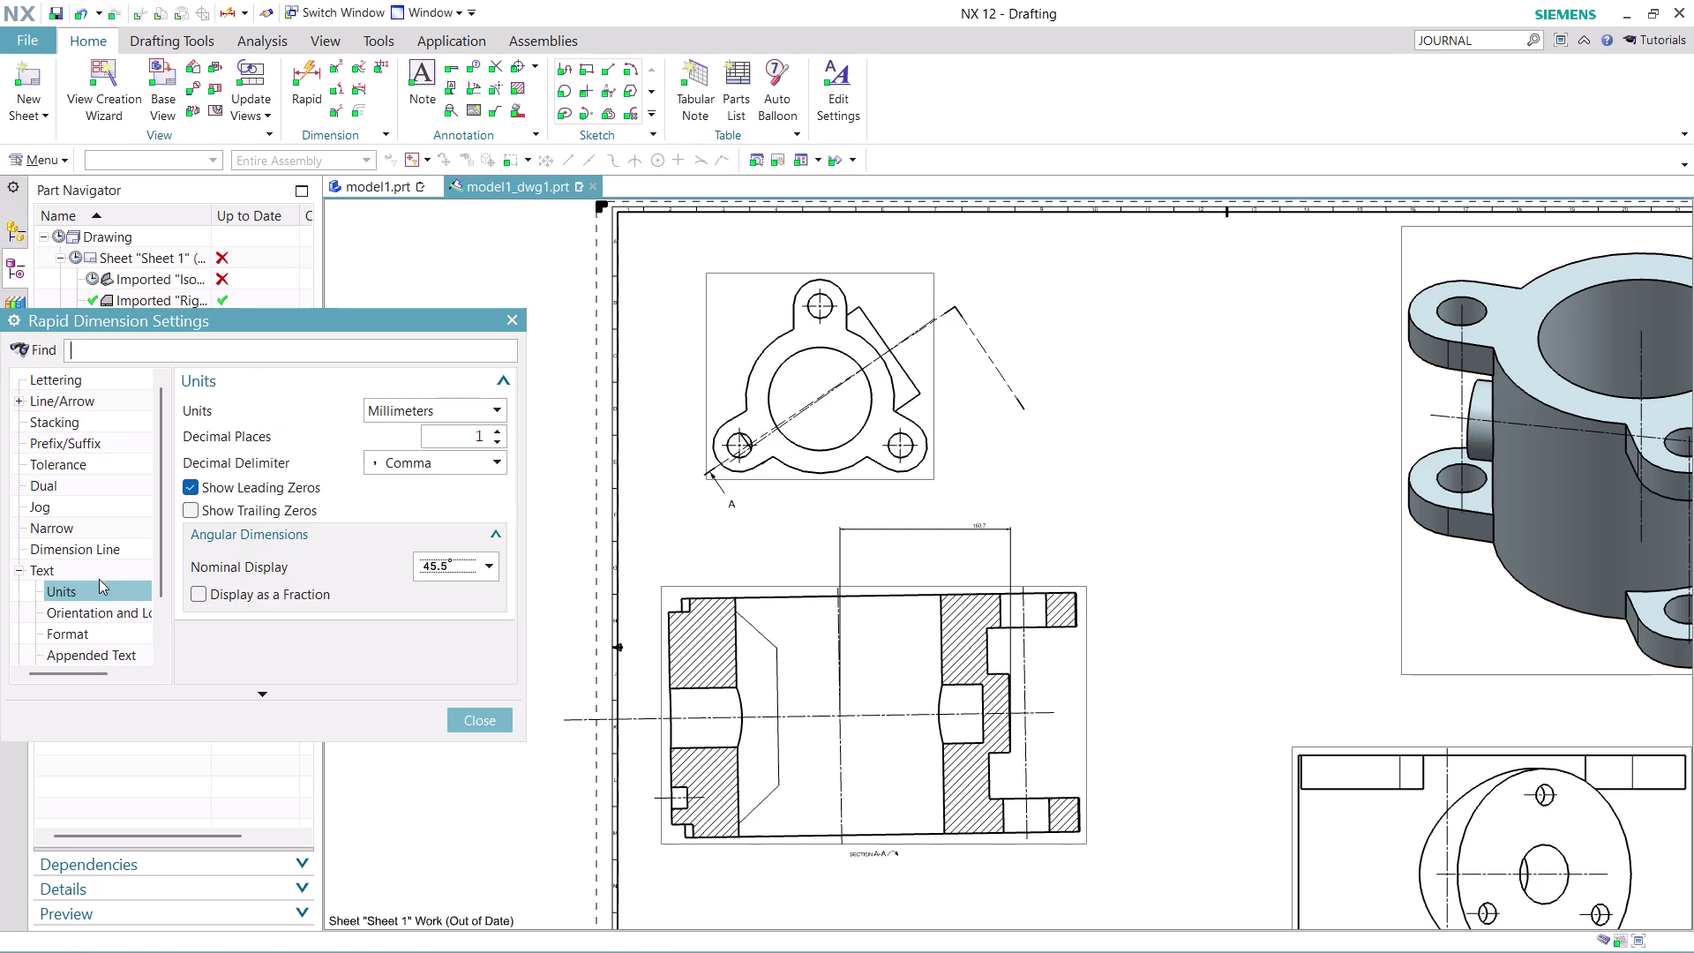
click(98, 658)
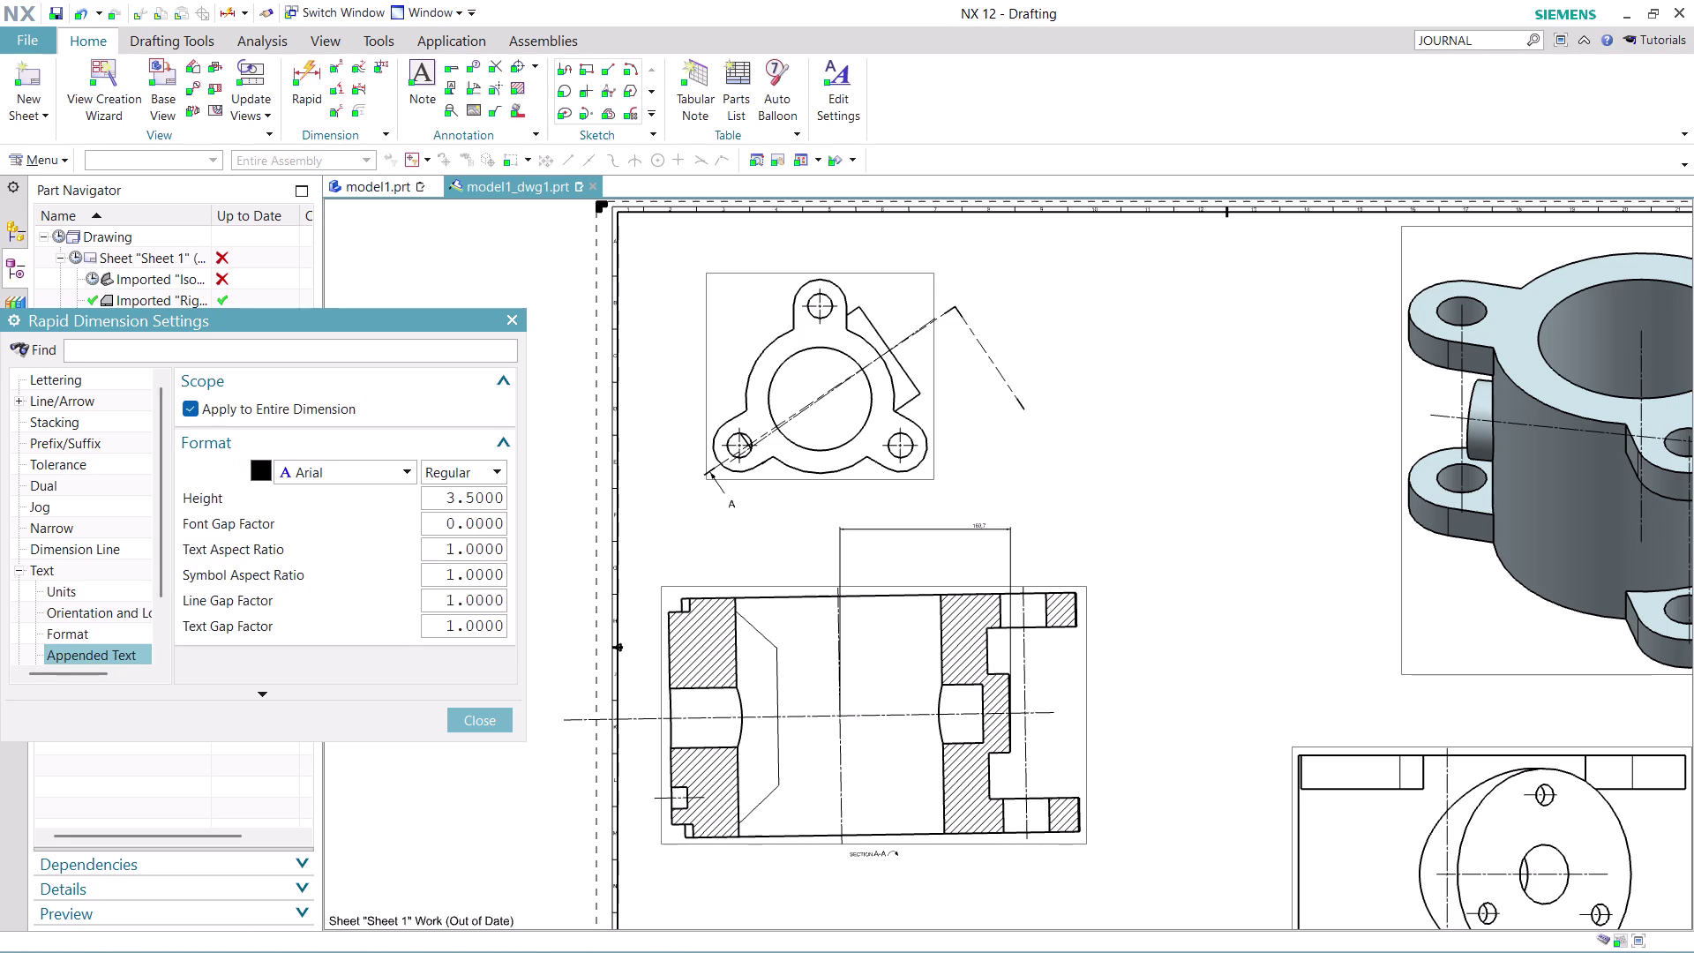
Review the text format and text units settings, then close the dimension settings.
scroll(down, 3)
scroll(down, 3)
scroll(down, 3)
scroll(up, 3)
click(93, 633)
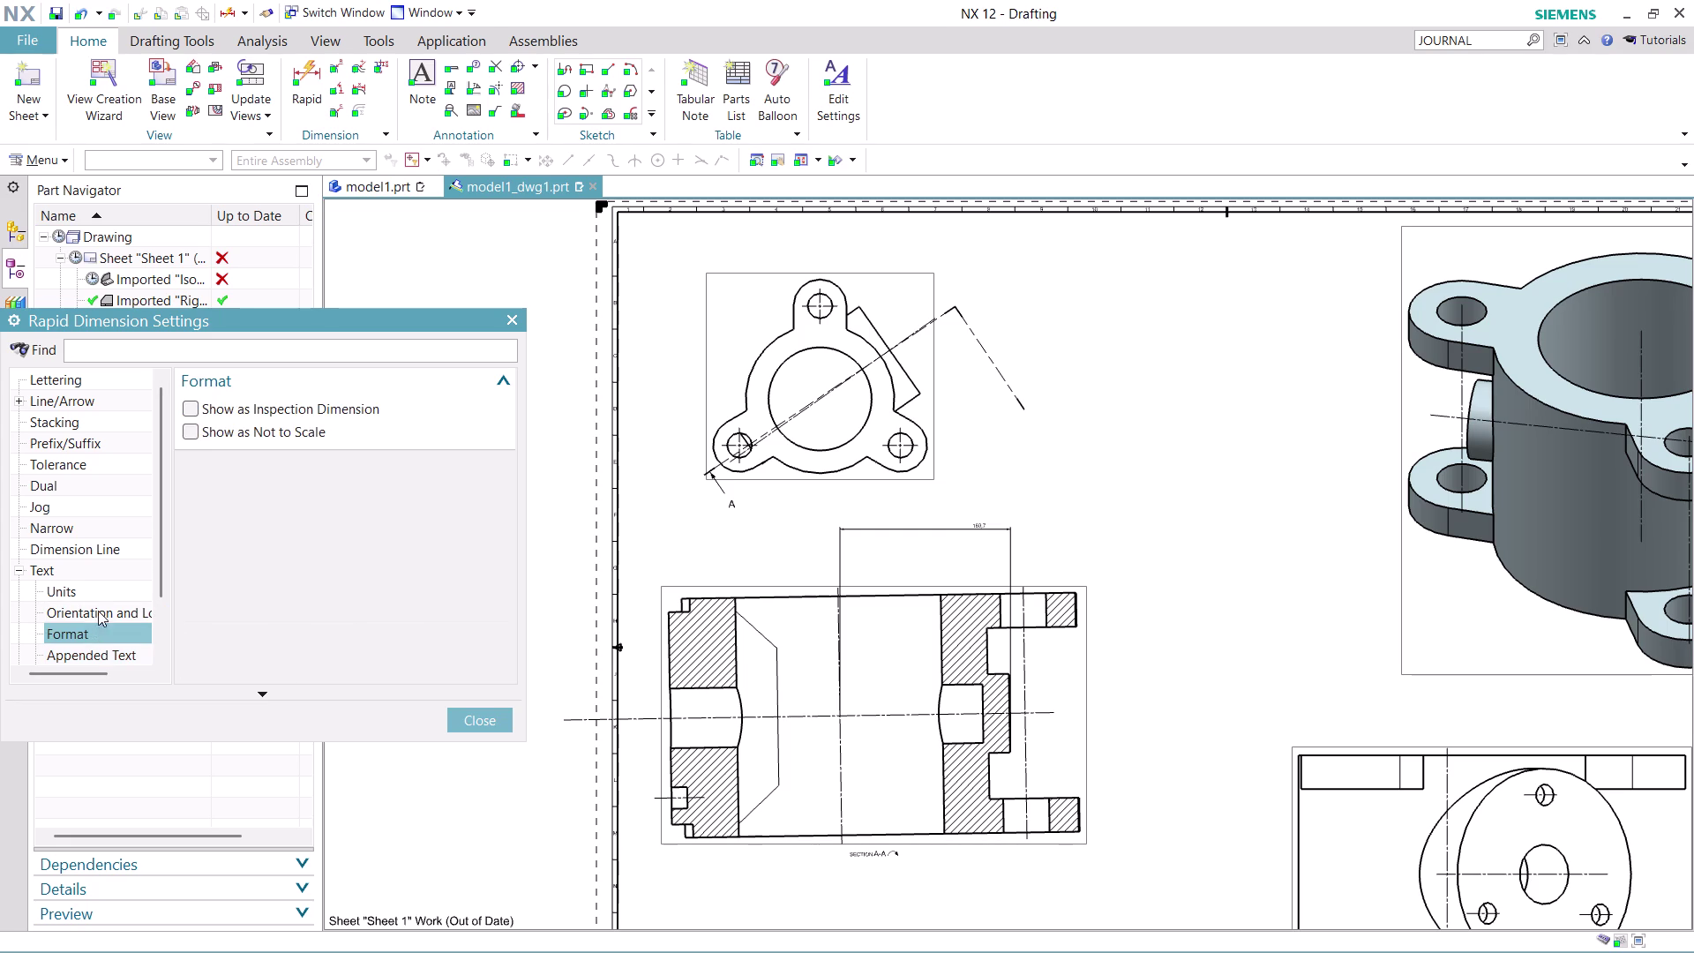
click(95, 604)
click(98, 581)
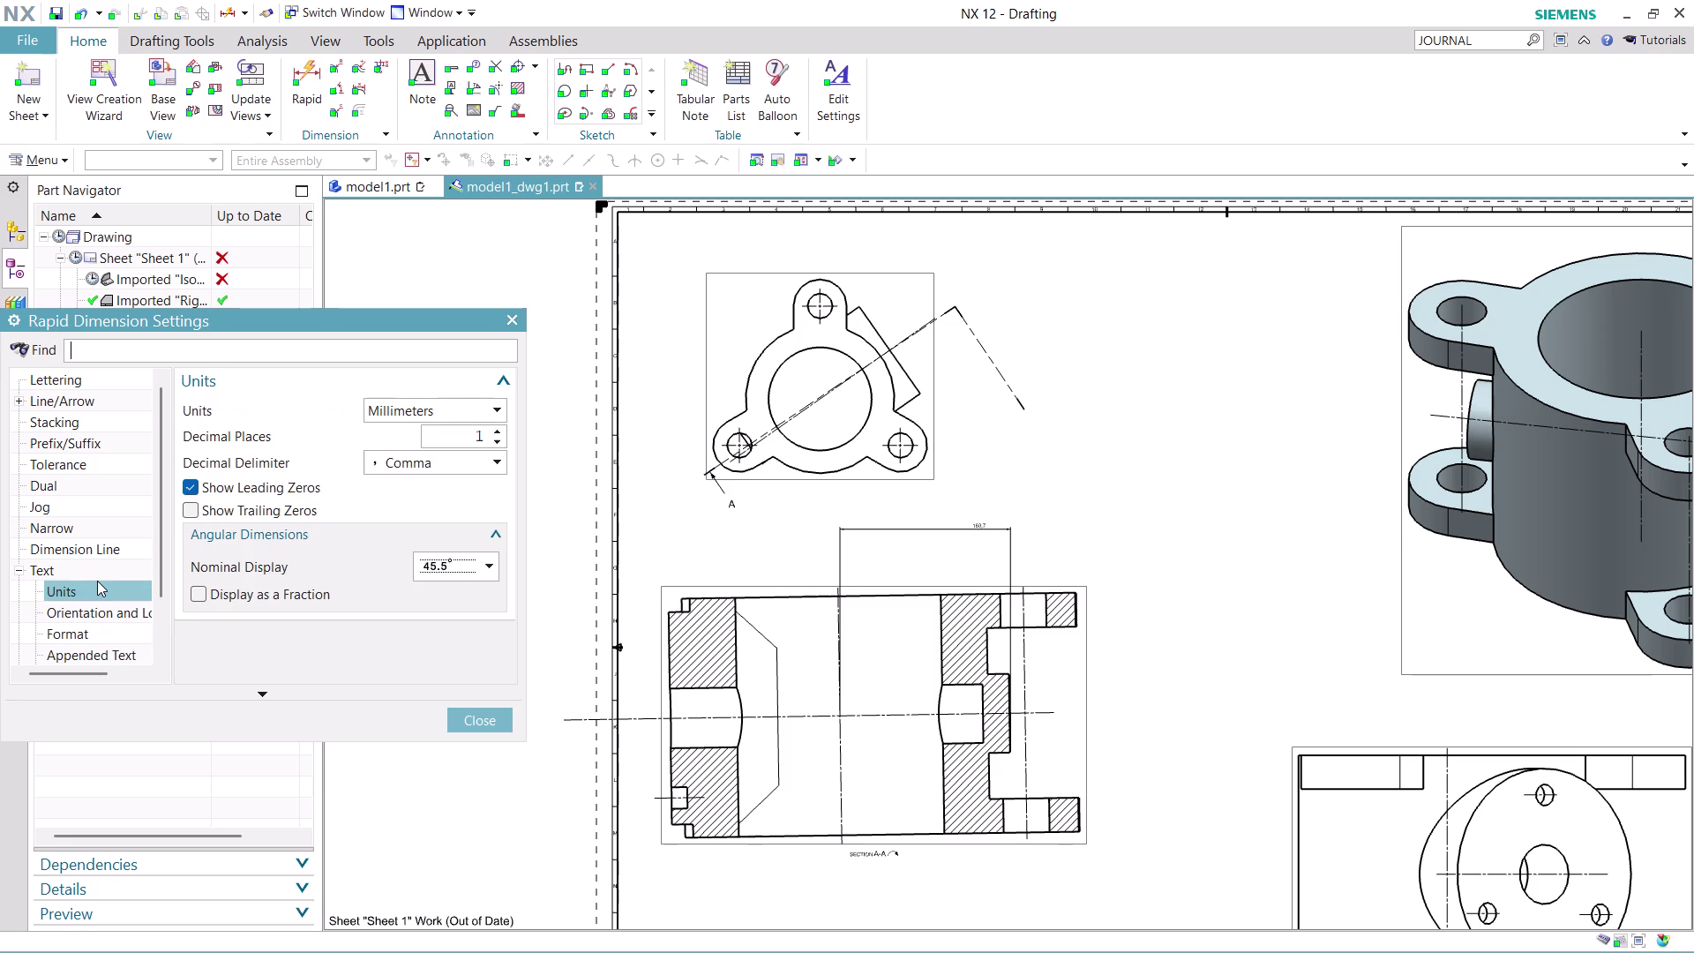
click(479, 723)
scroll(up, 3)
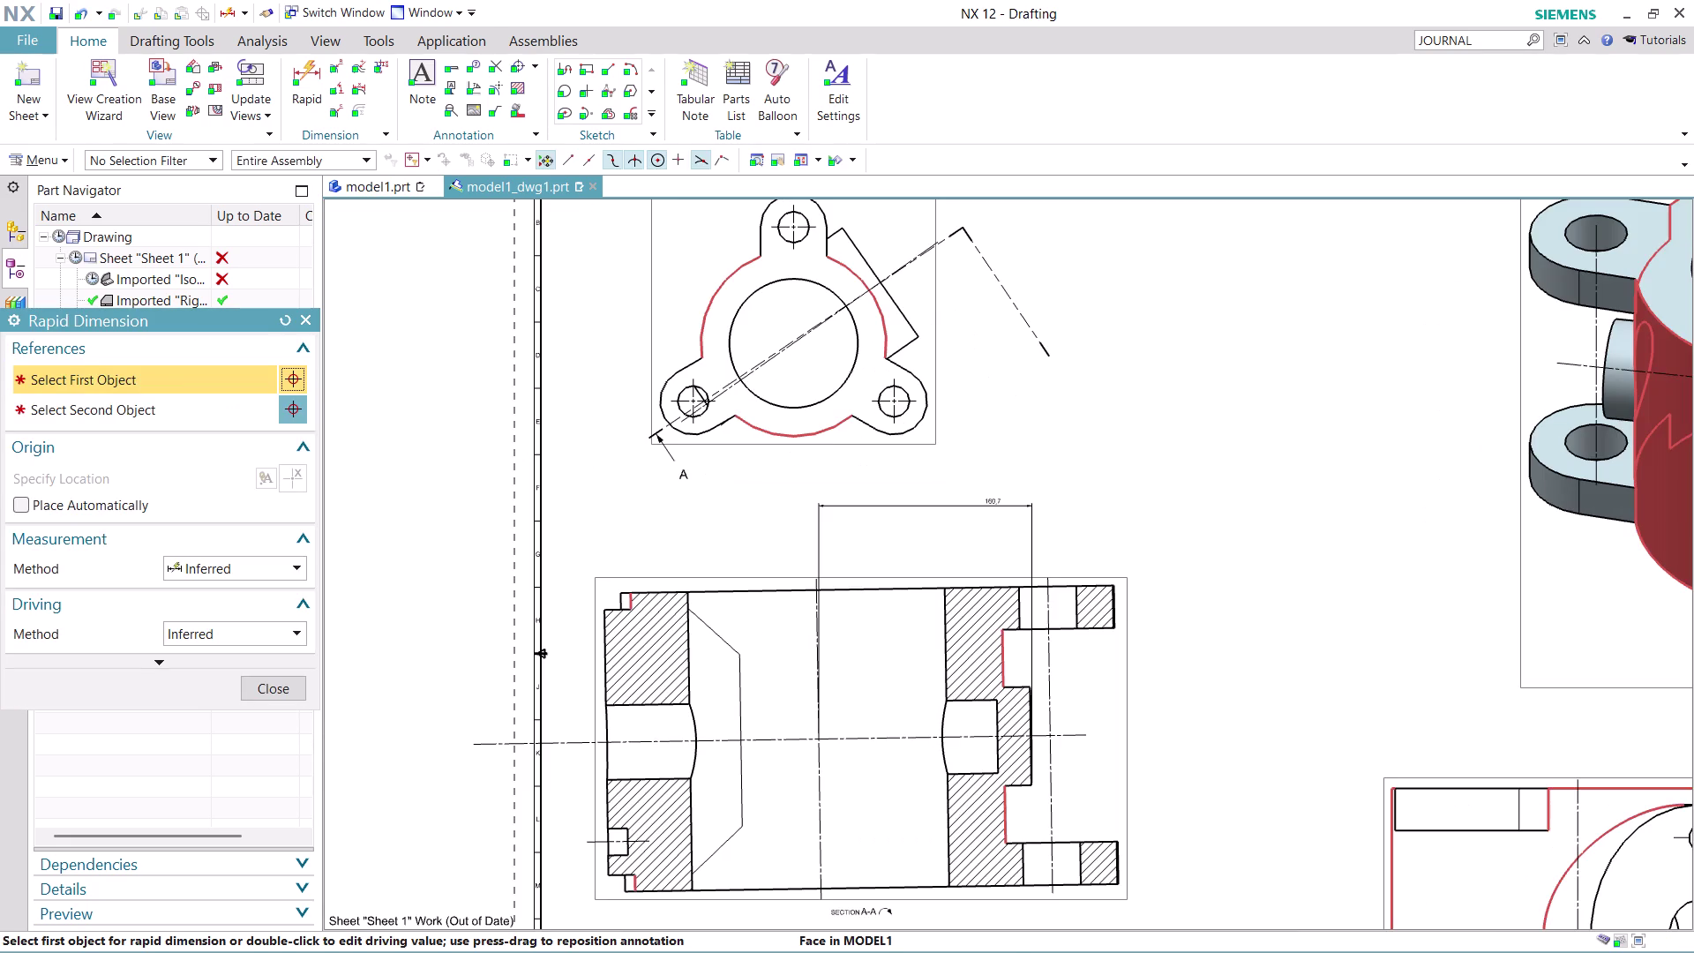
Cancel the pending dimension preview and exit Rapid Dimension.
scroll(down, 3)
scroll(up, 3)
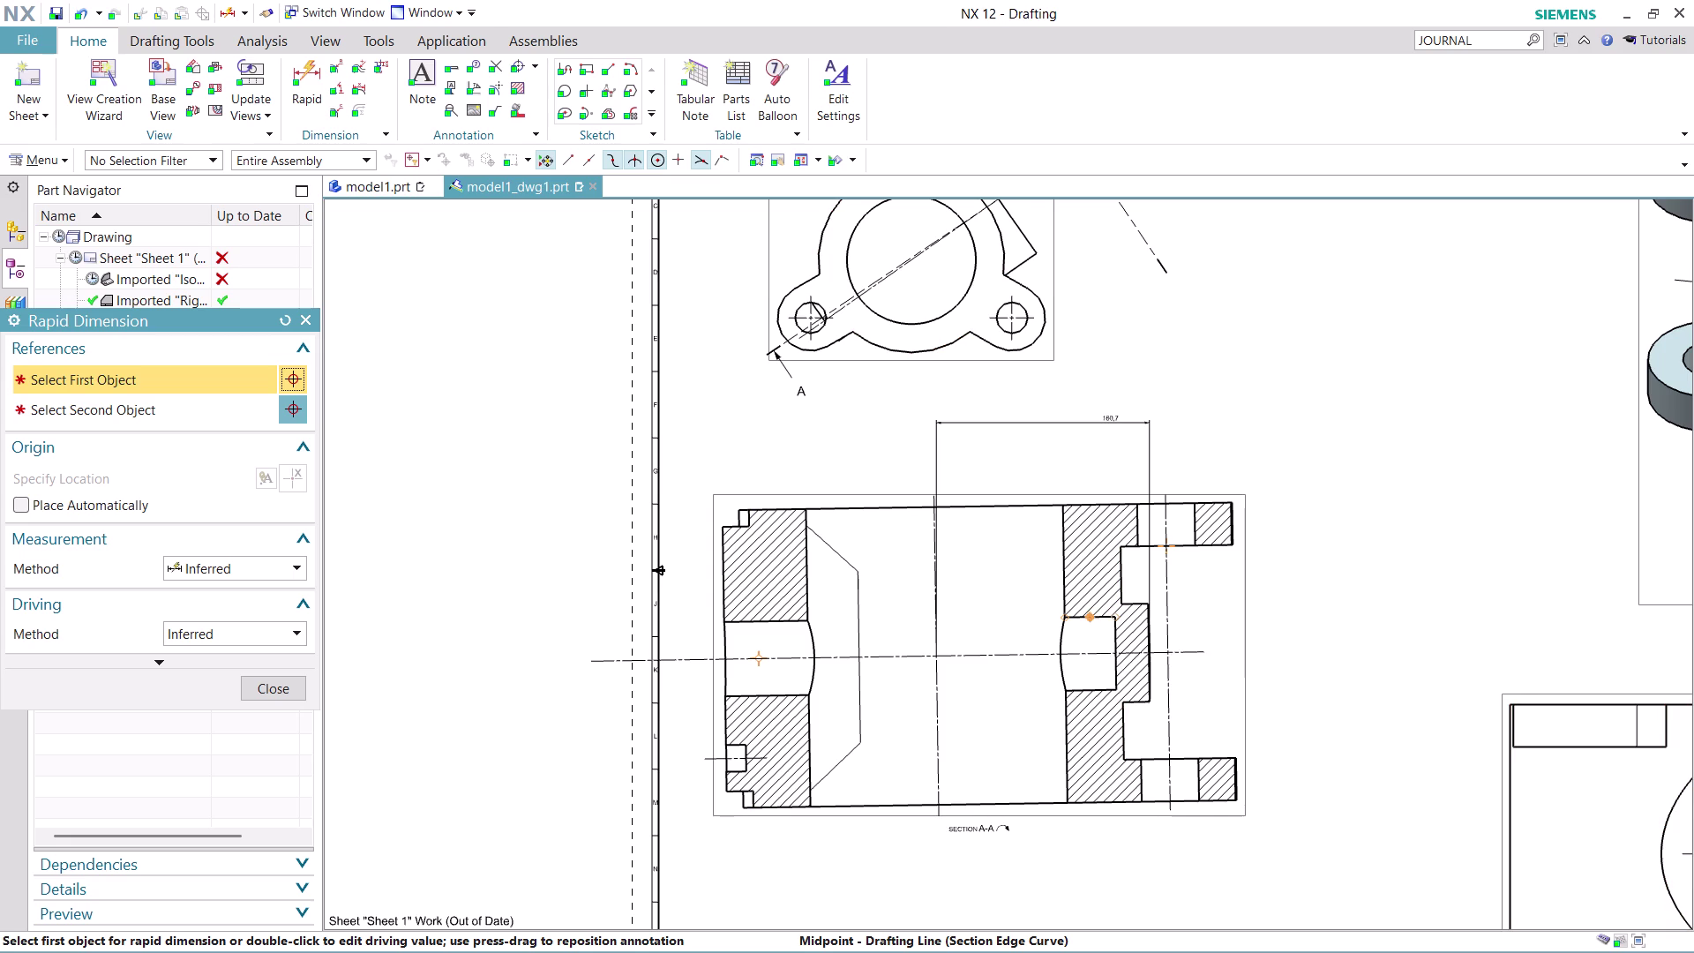
scroll(down, 3)
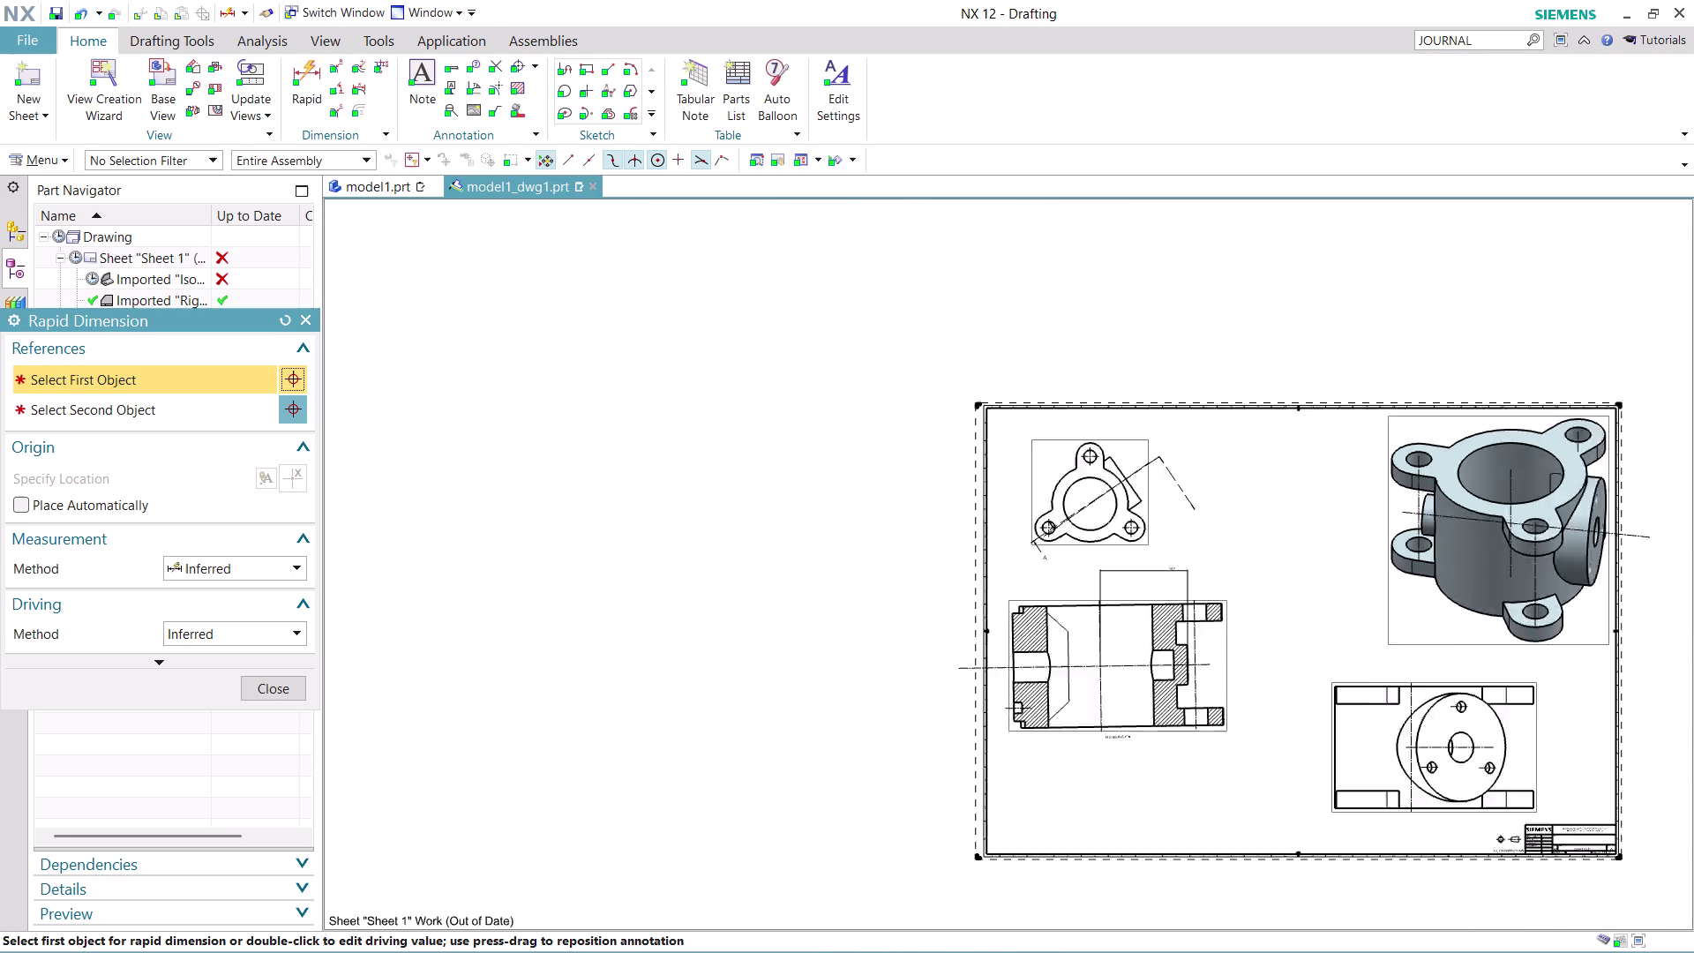
scroll(down, 3)
scroll(down, 3)
scroll(up, 3)
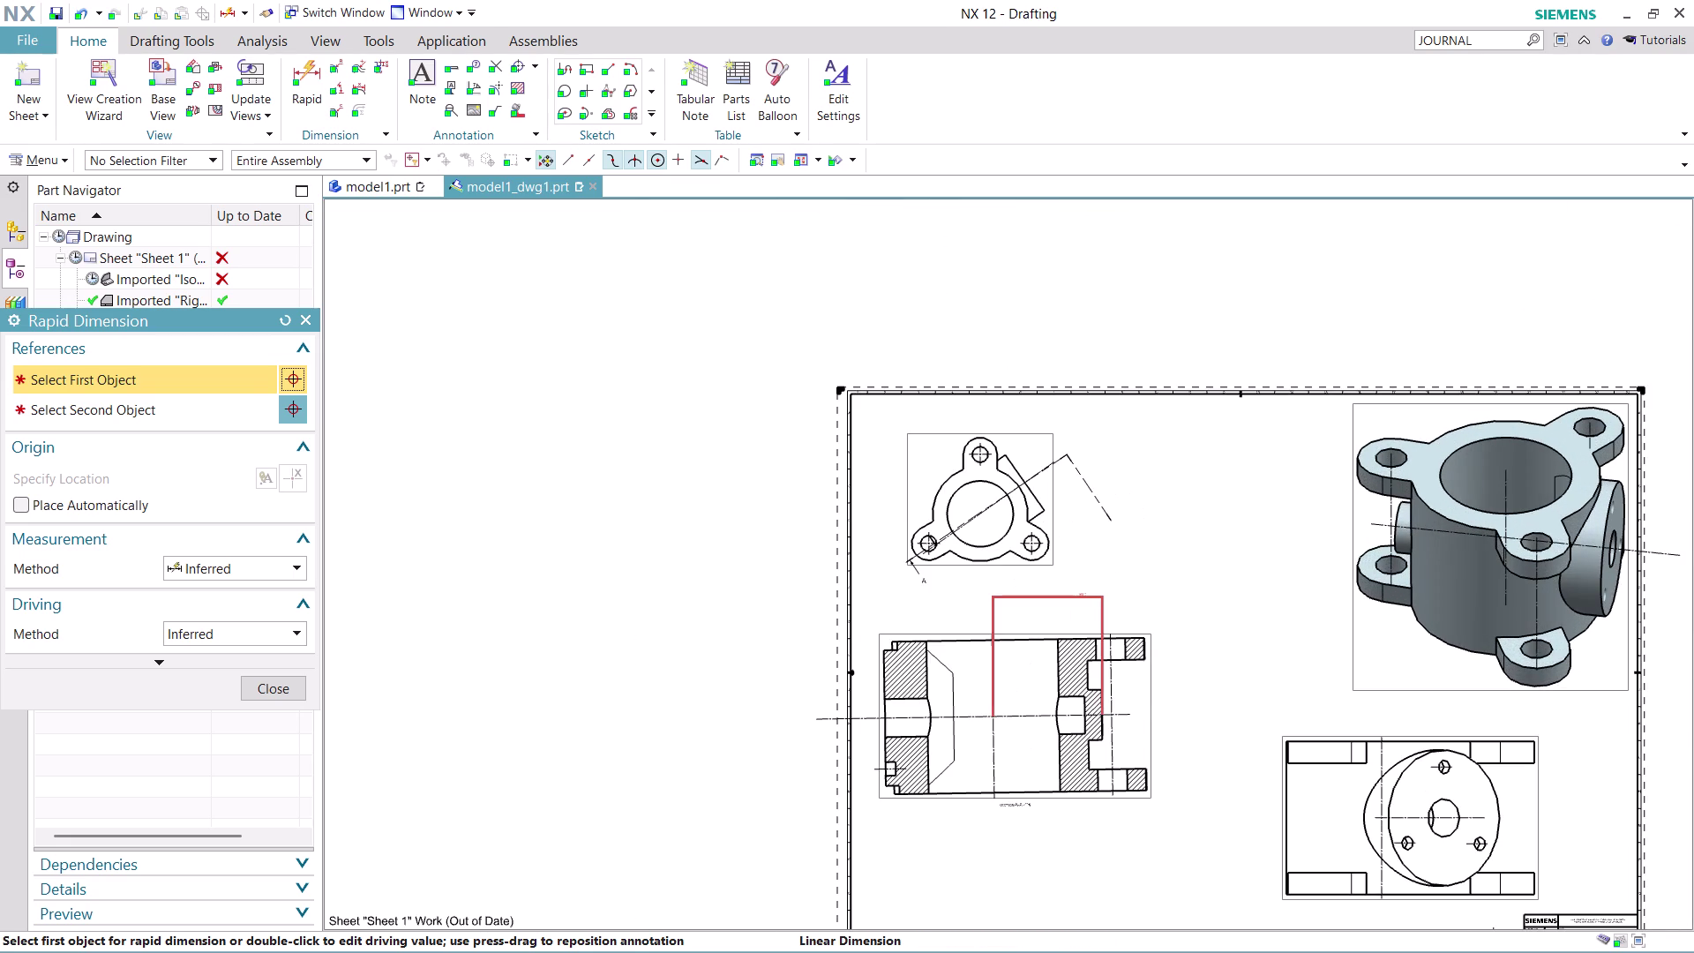
right_click(1042, 596)
click(291, 694)
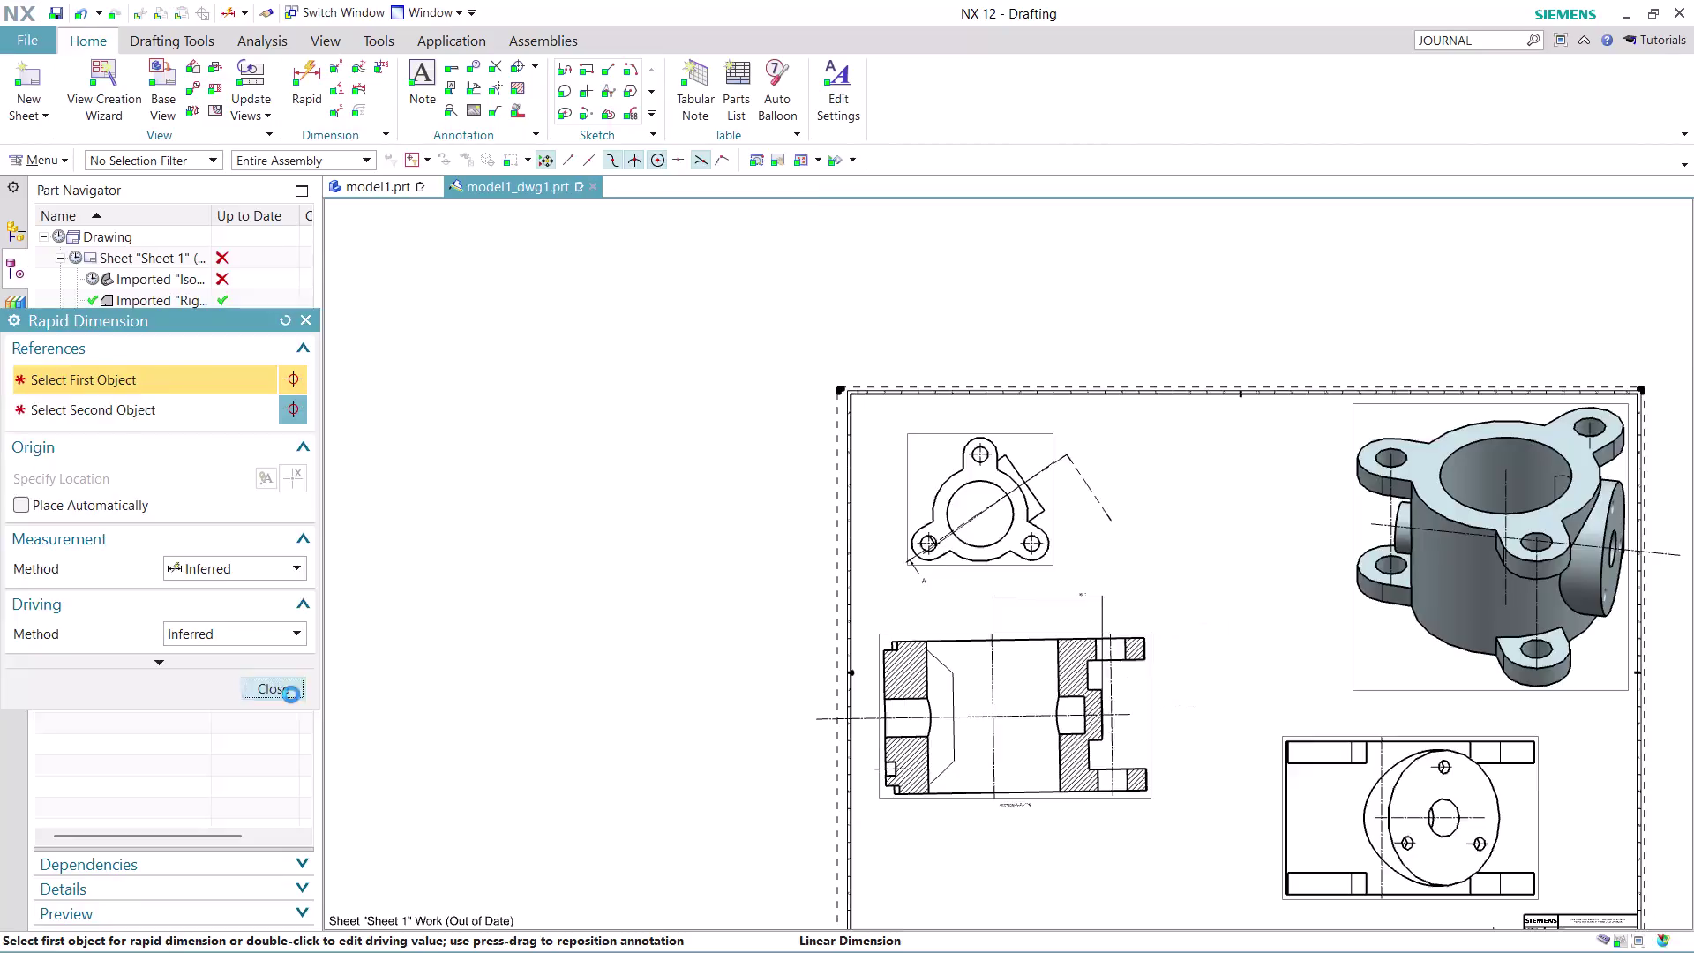
Delete the width dimension above section view A-A.
right_click(1003, 416)
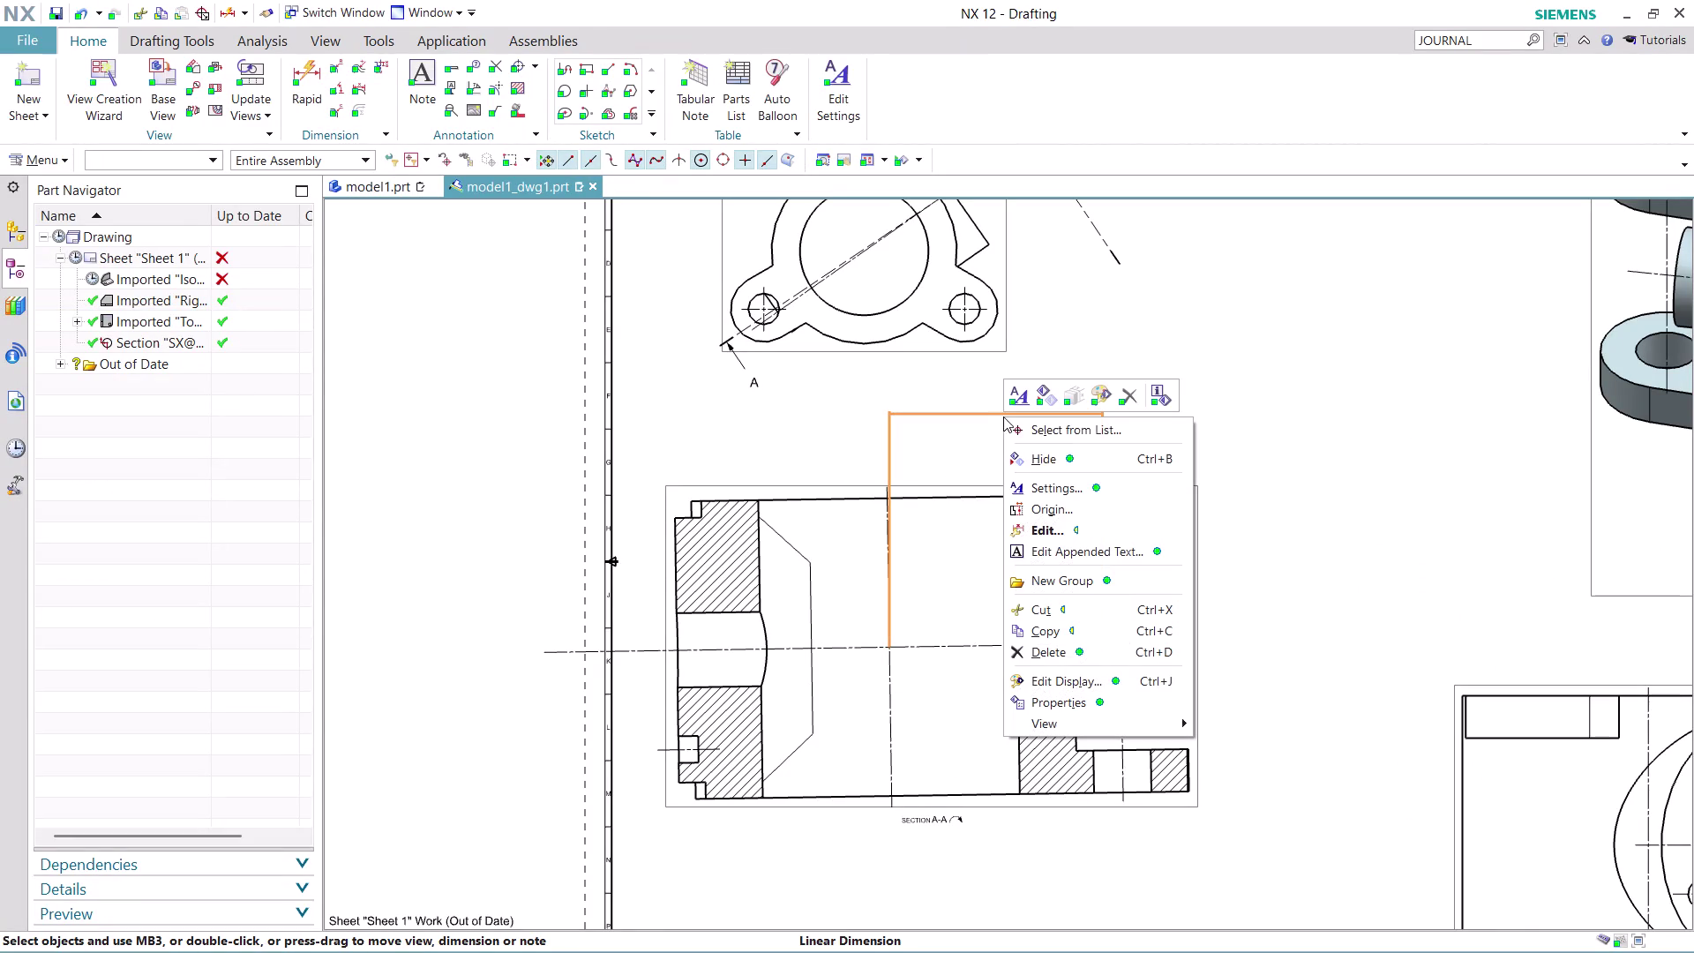
click(1127, 393)
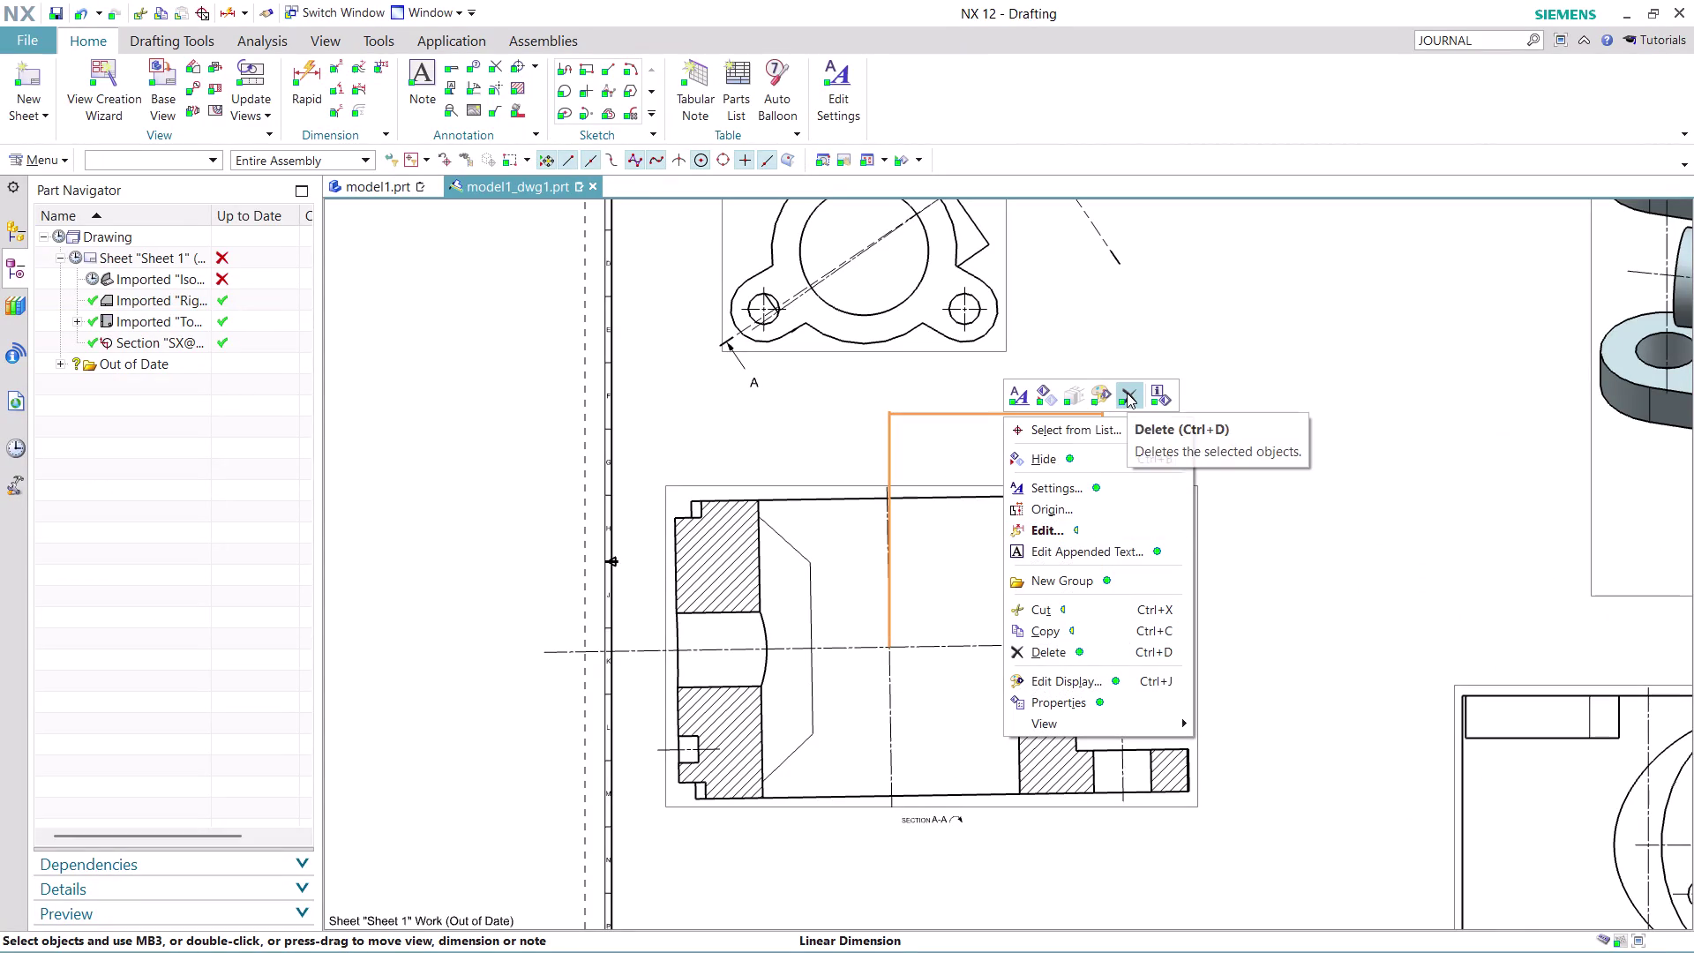
scroll(down, 3)
scroll(up, 3)
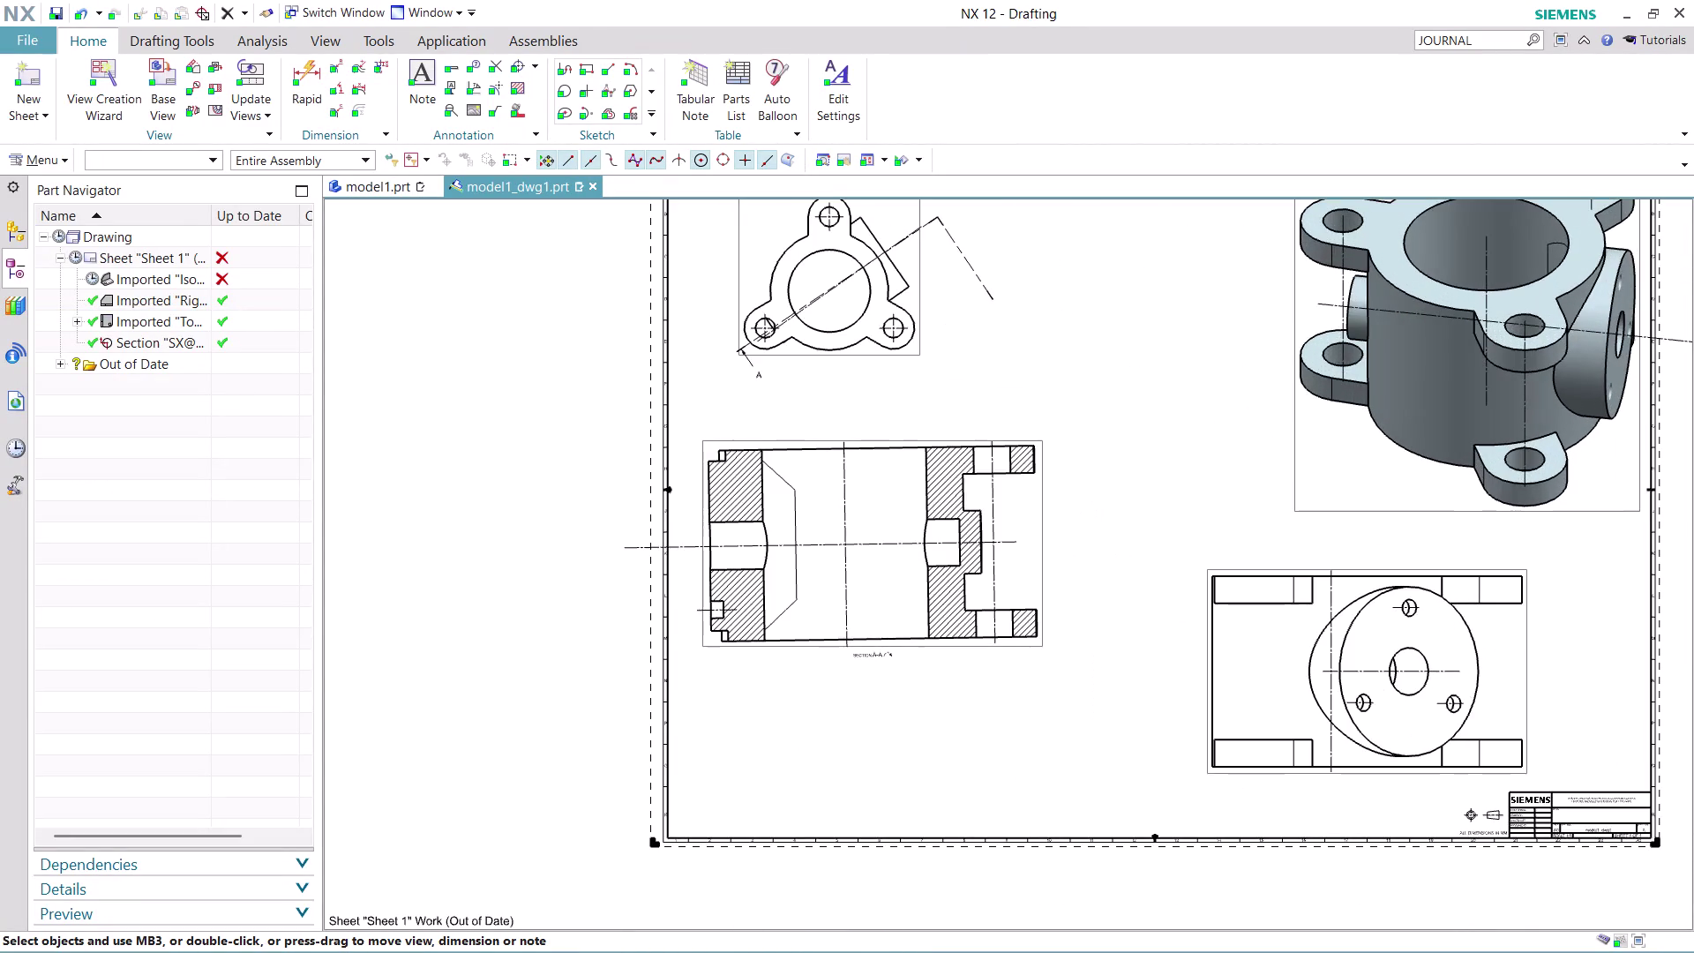
scroll(down, 3)
scroll(up, 3)
scroll(up, 3)
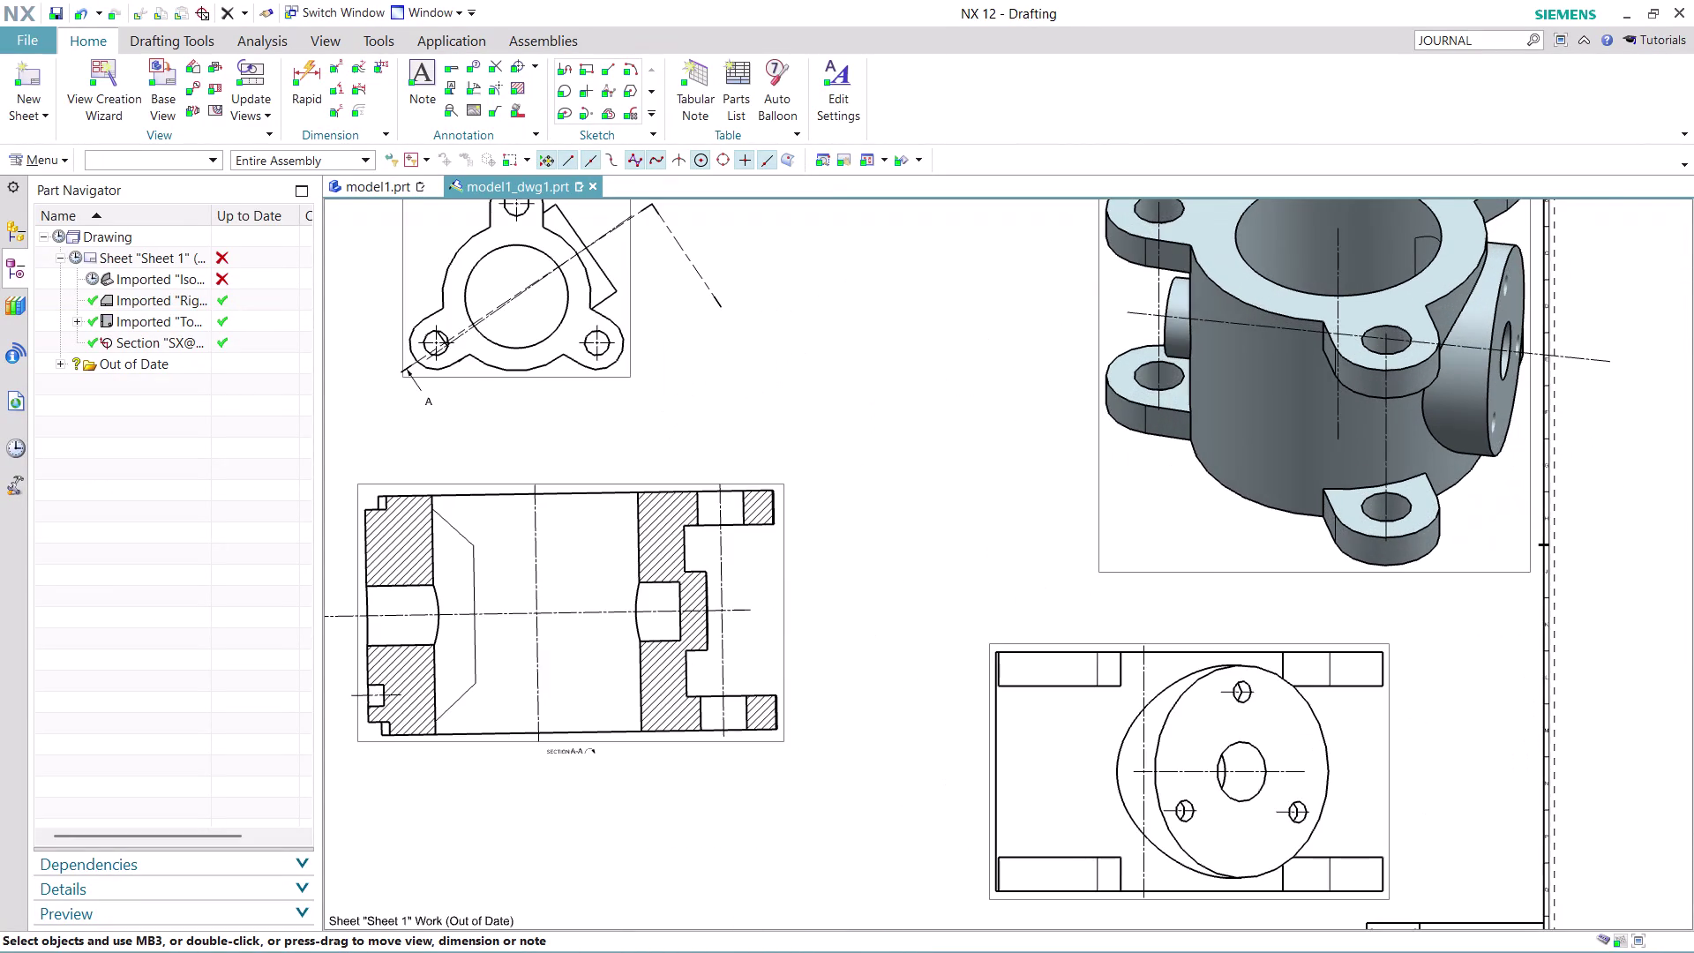
scroll(down, 3)
scroll(up, 3)
scroll(up, 3)
scroll(down, 3)
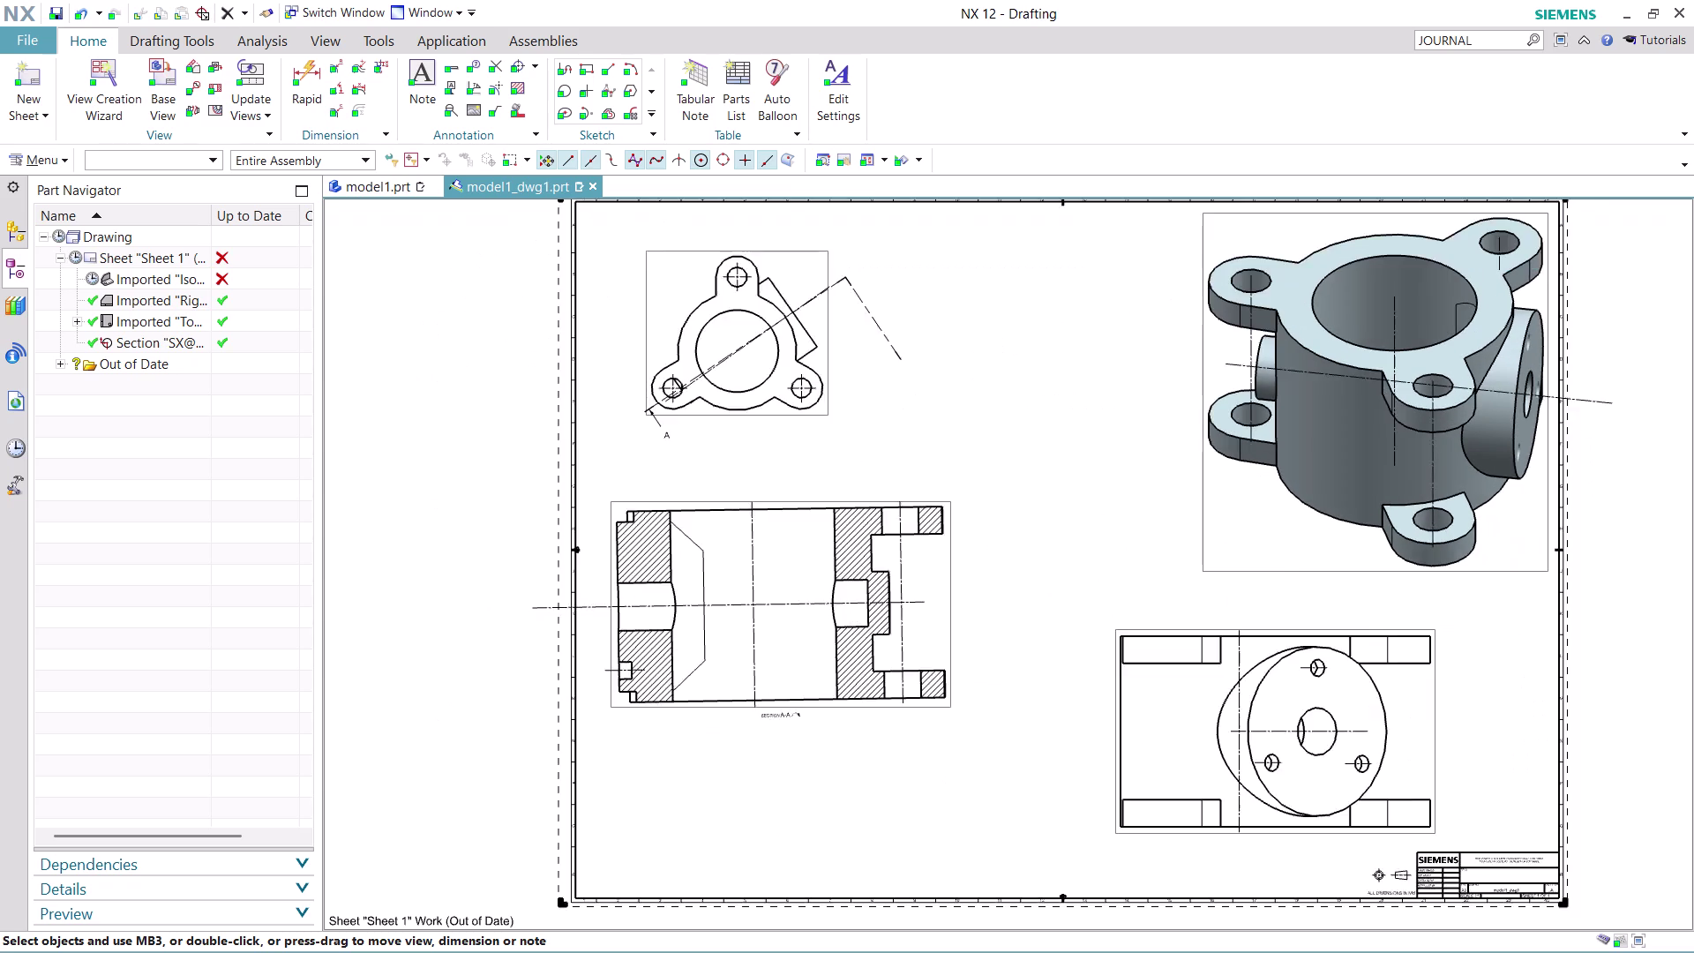
scroll(up, 3)
Switch to the model1.prt housing model and orbit it to show the side boss.
click(29, 39)
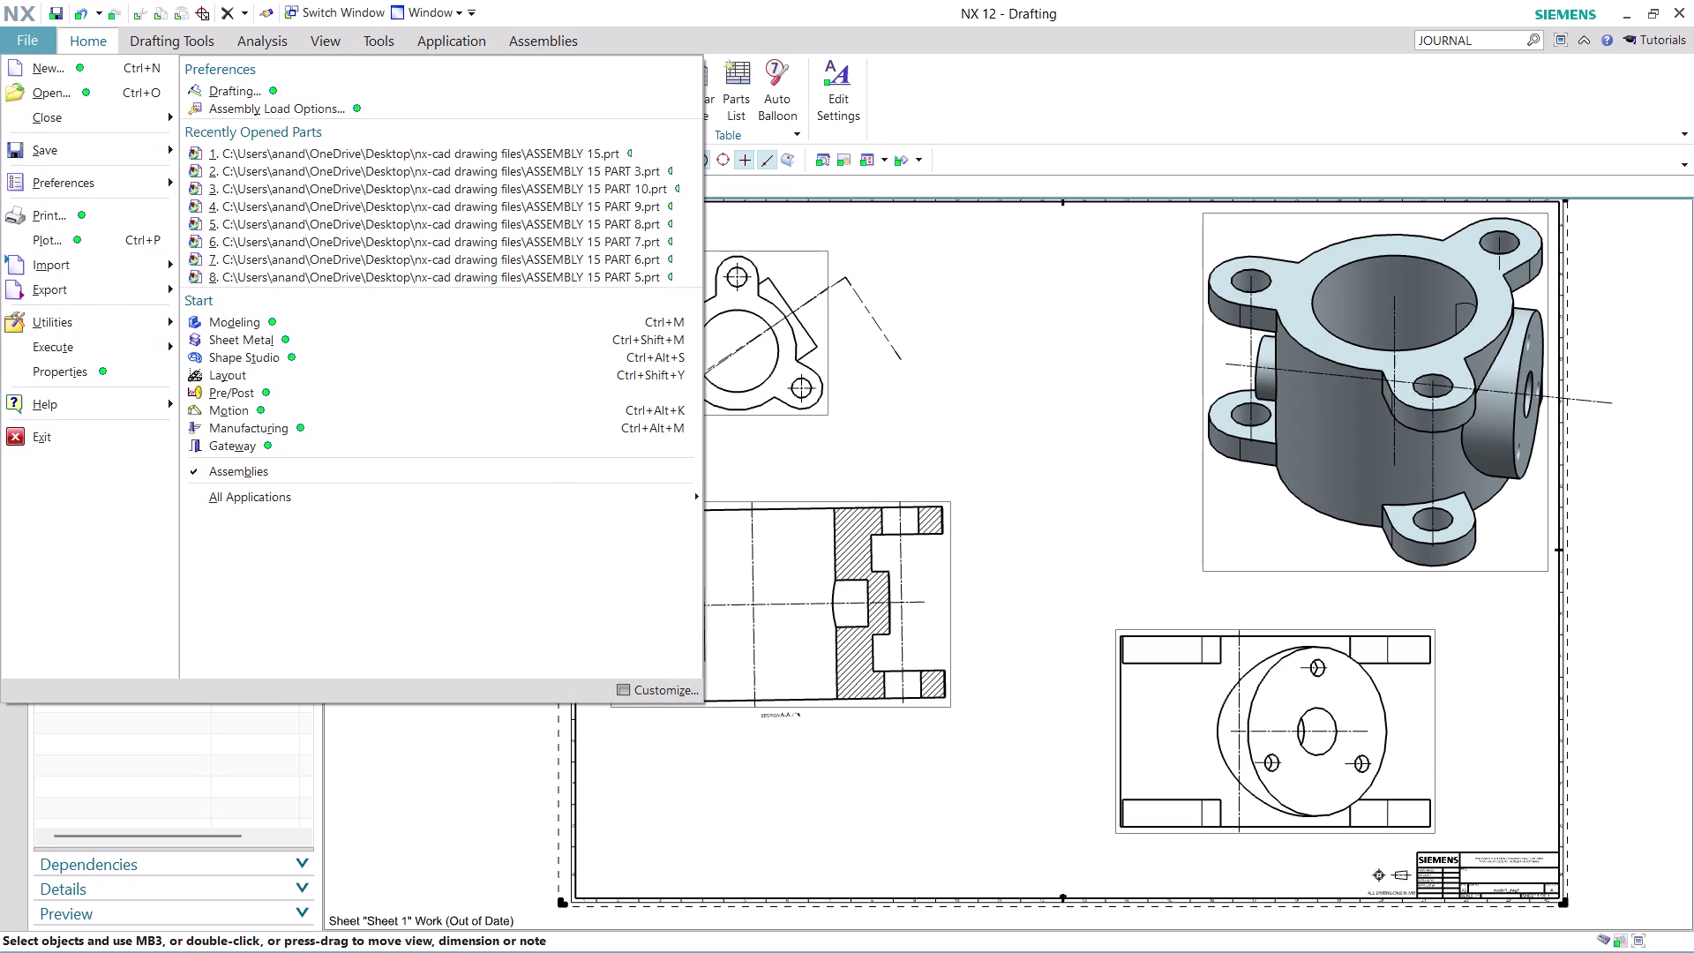
click(996, 280)
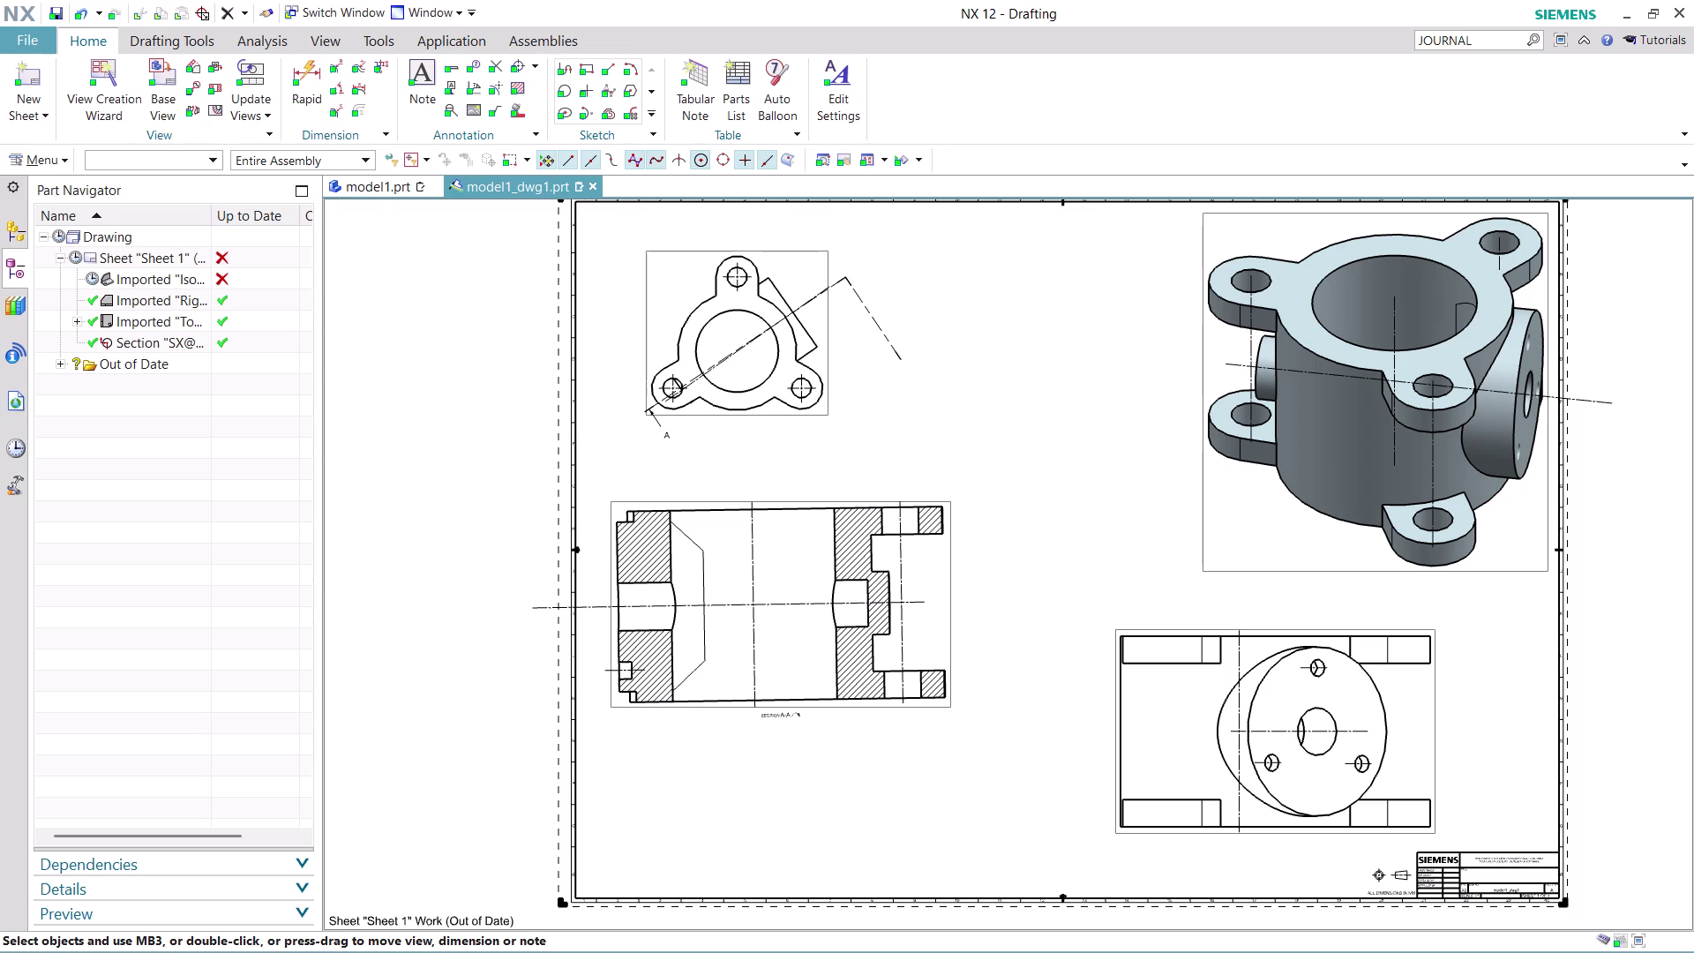
click(380, 193)
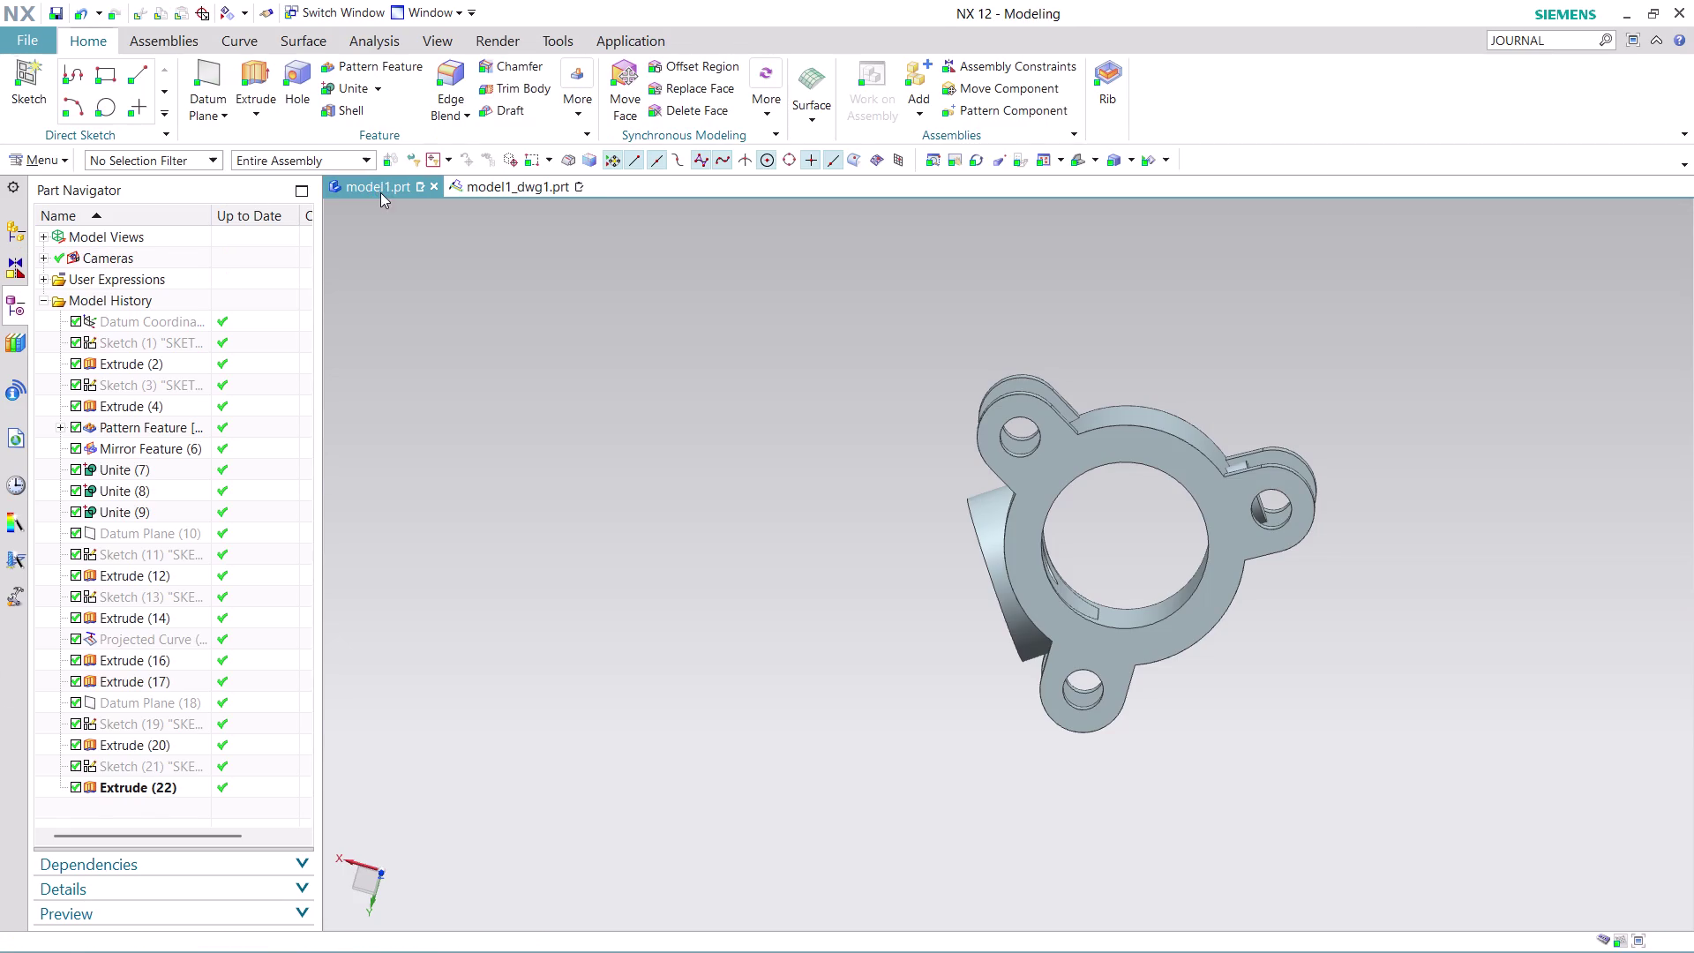
middle_drag(1417, 647, 1300, 491)
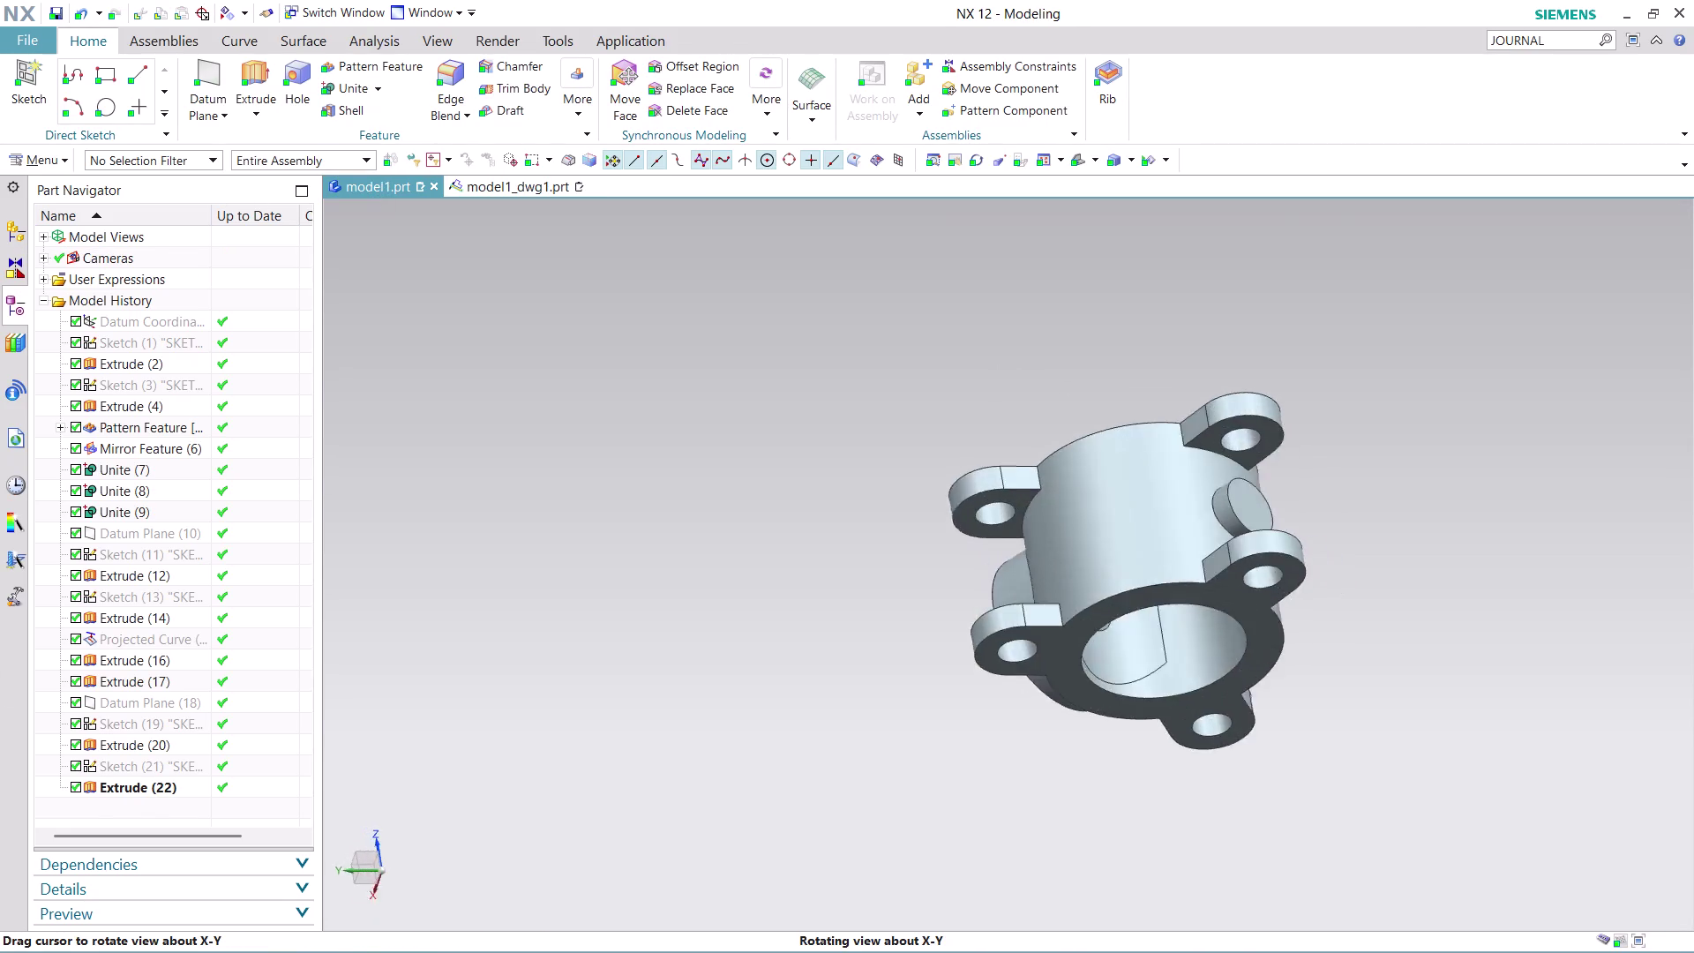
middle_drag(1301, 491, 1075, 540)
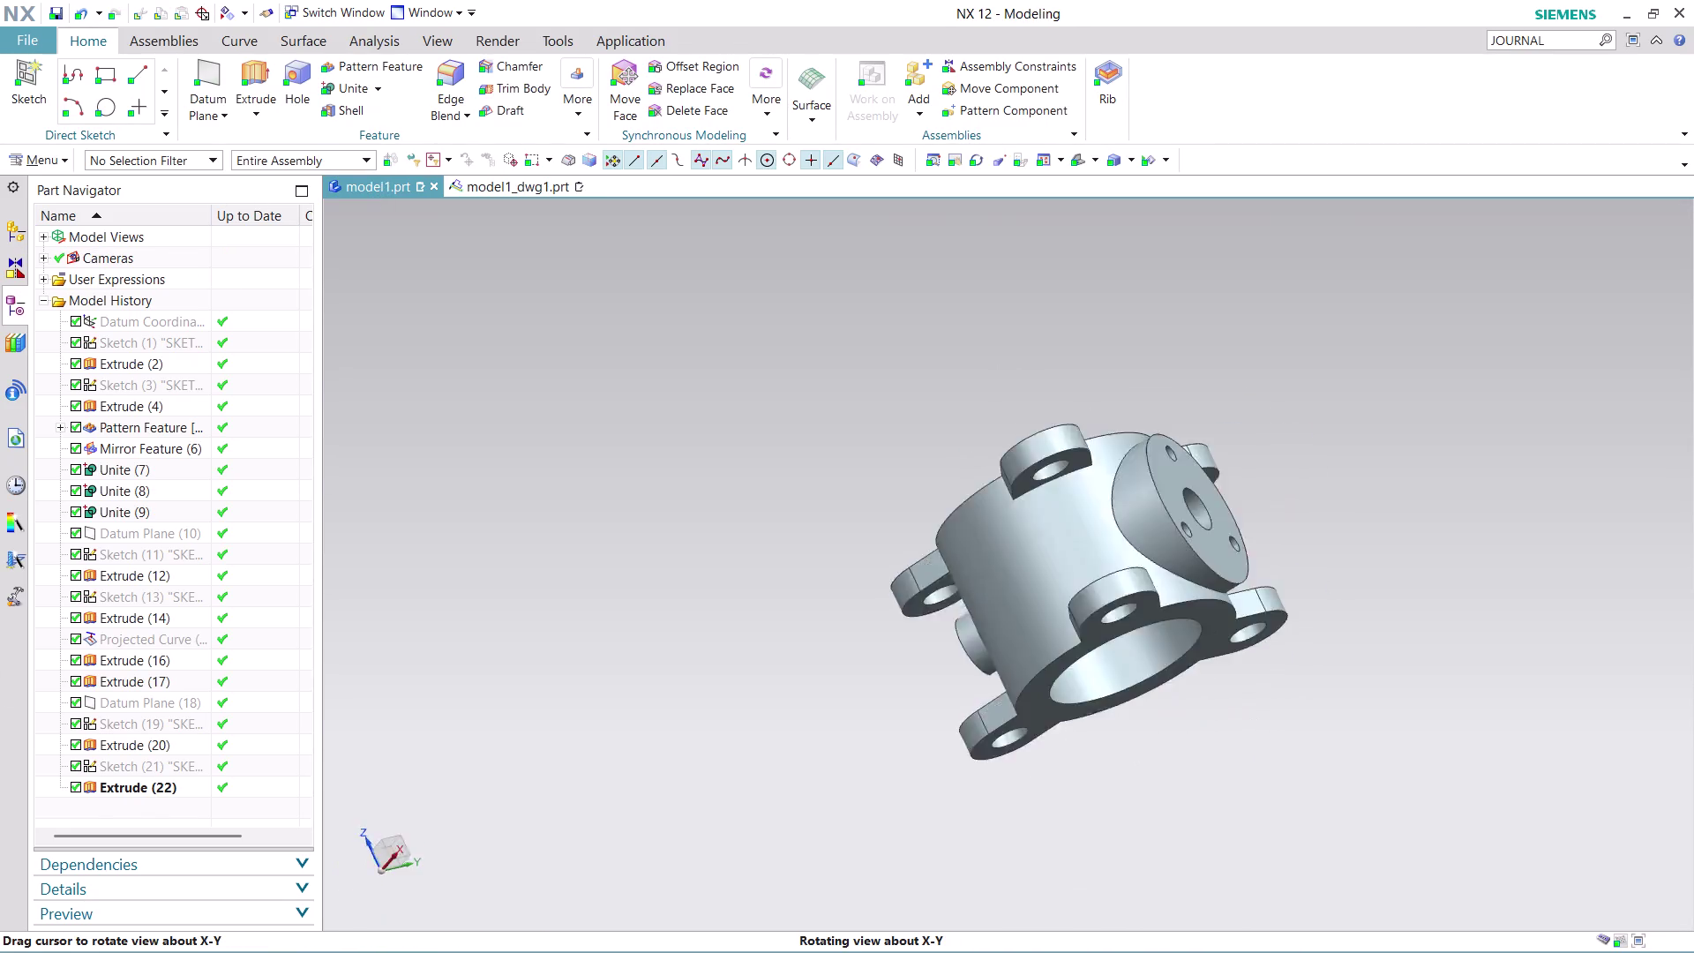
middle_drag(1075, 541, 959, 607)
scroll(up, 3)
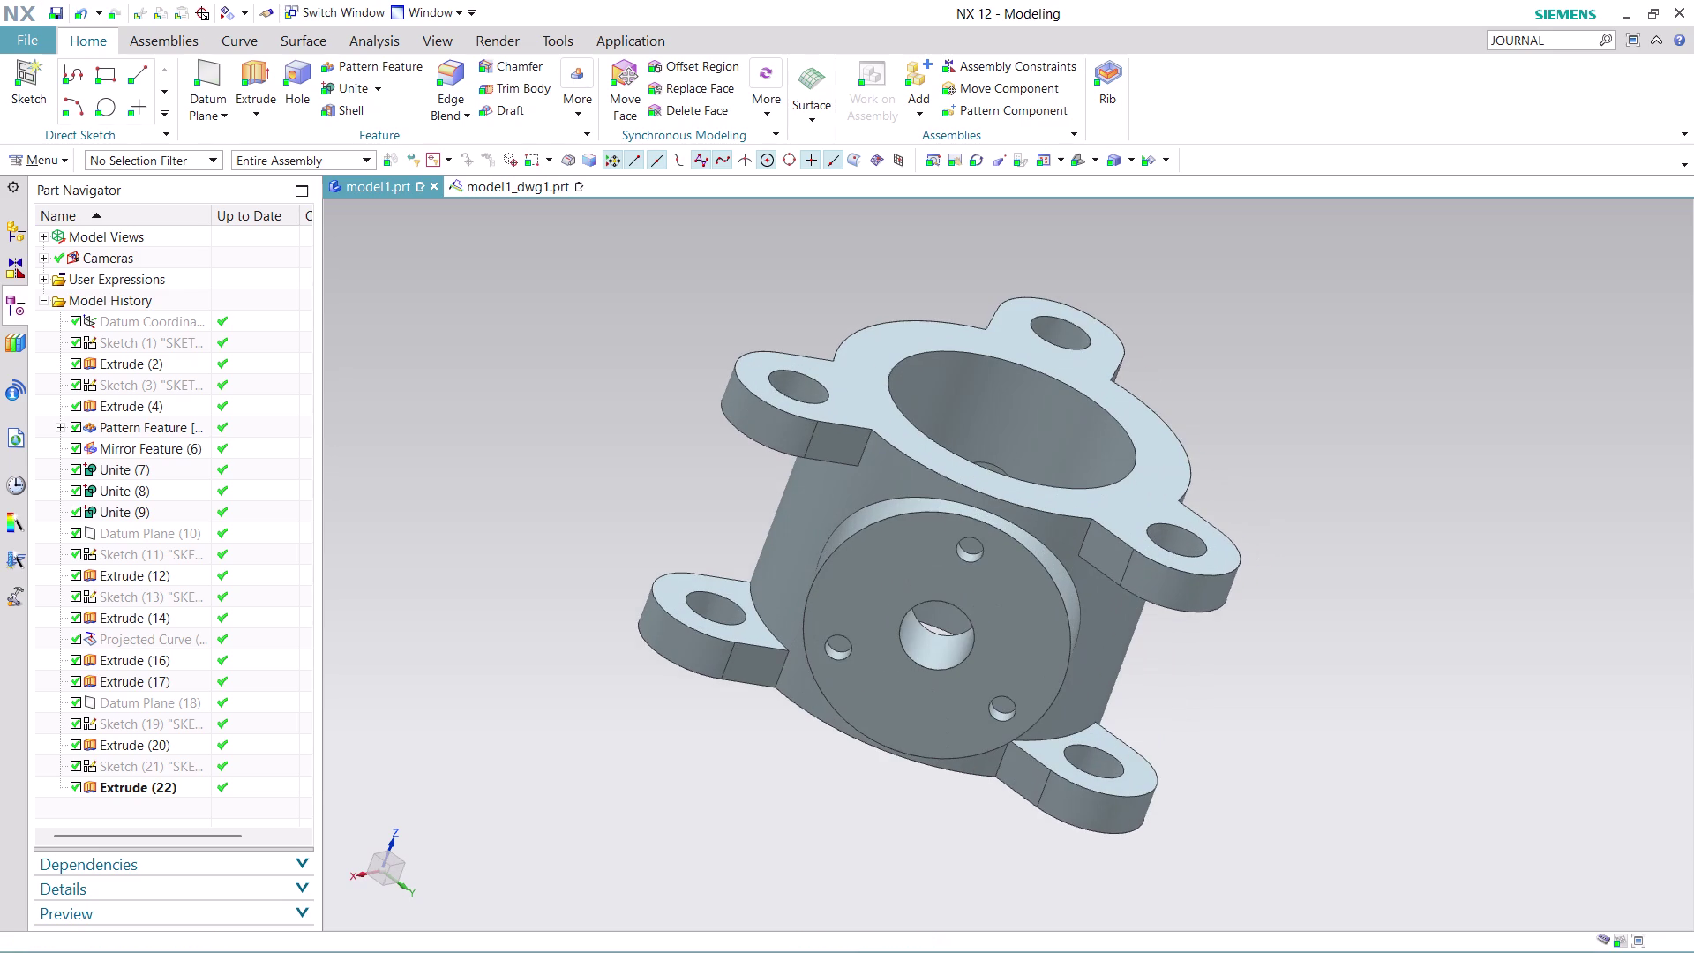
Save model1.prt with Ctrl+S, bringing up the Name Parts dialog.
click(35, 31)
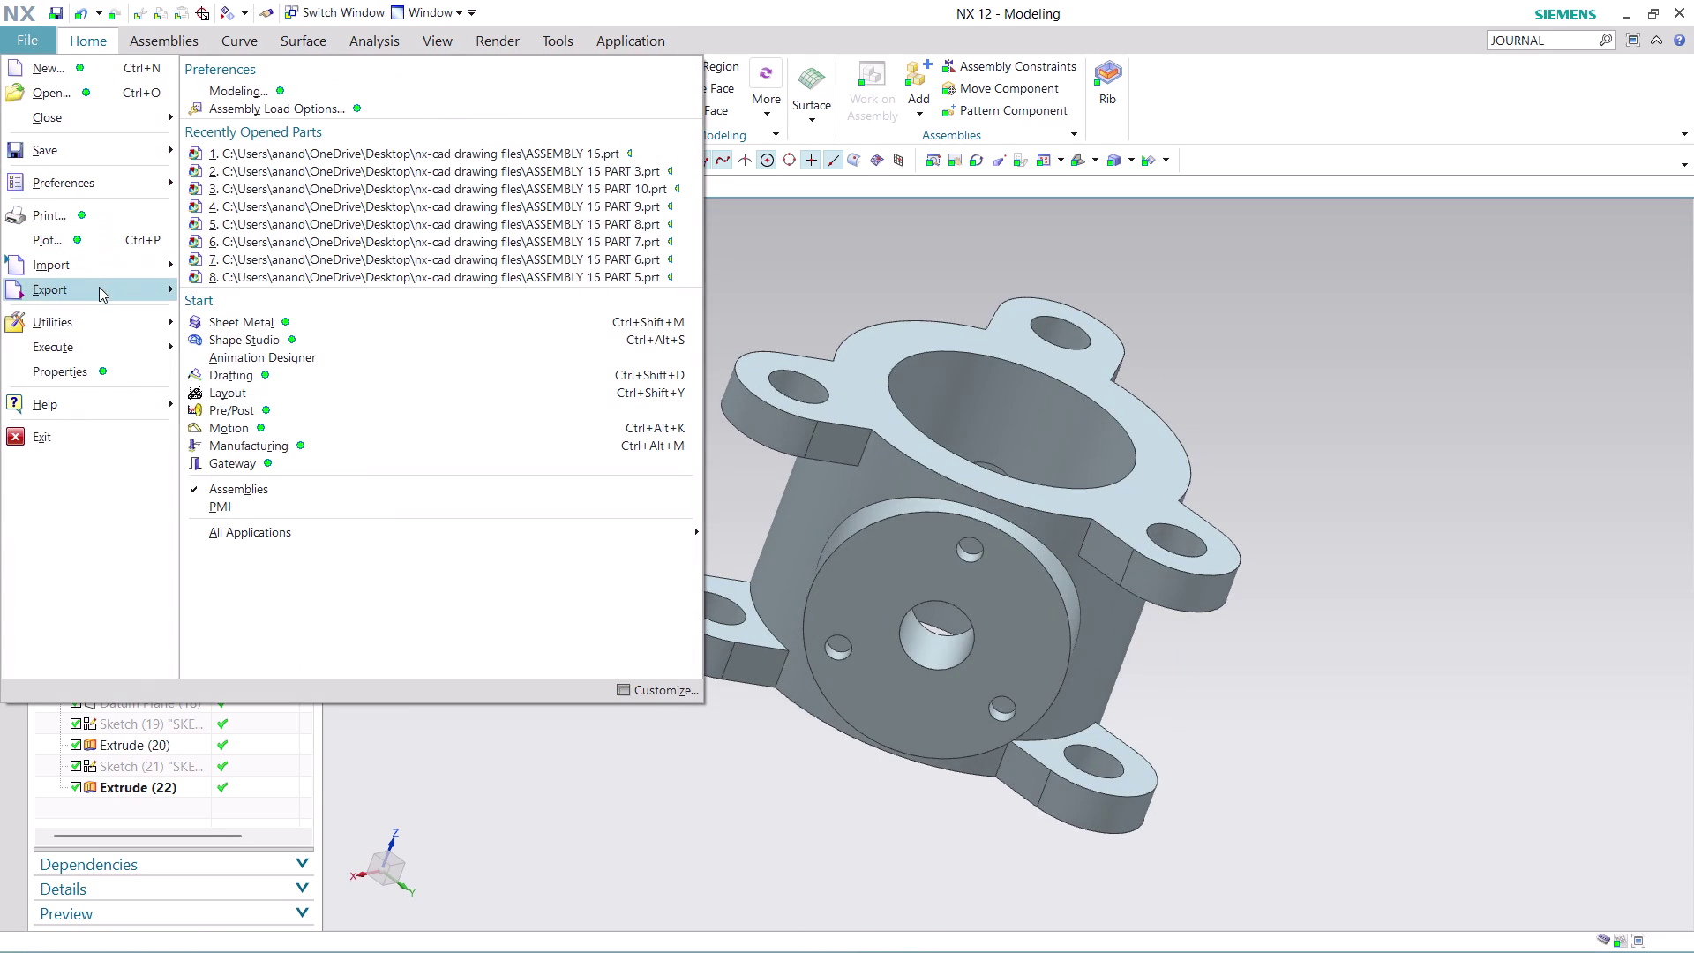
click(822, 242)
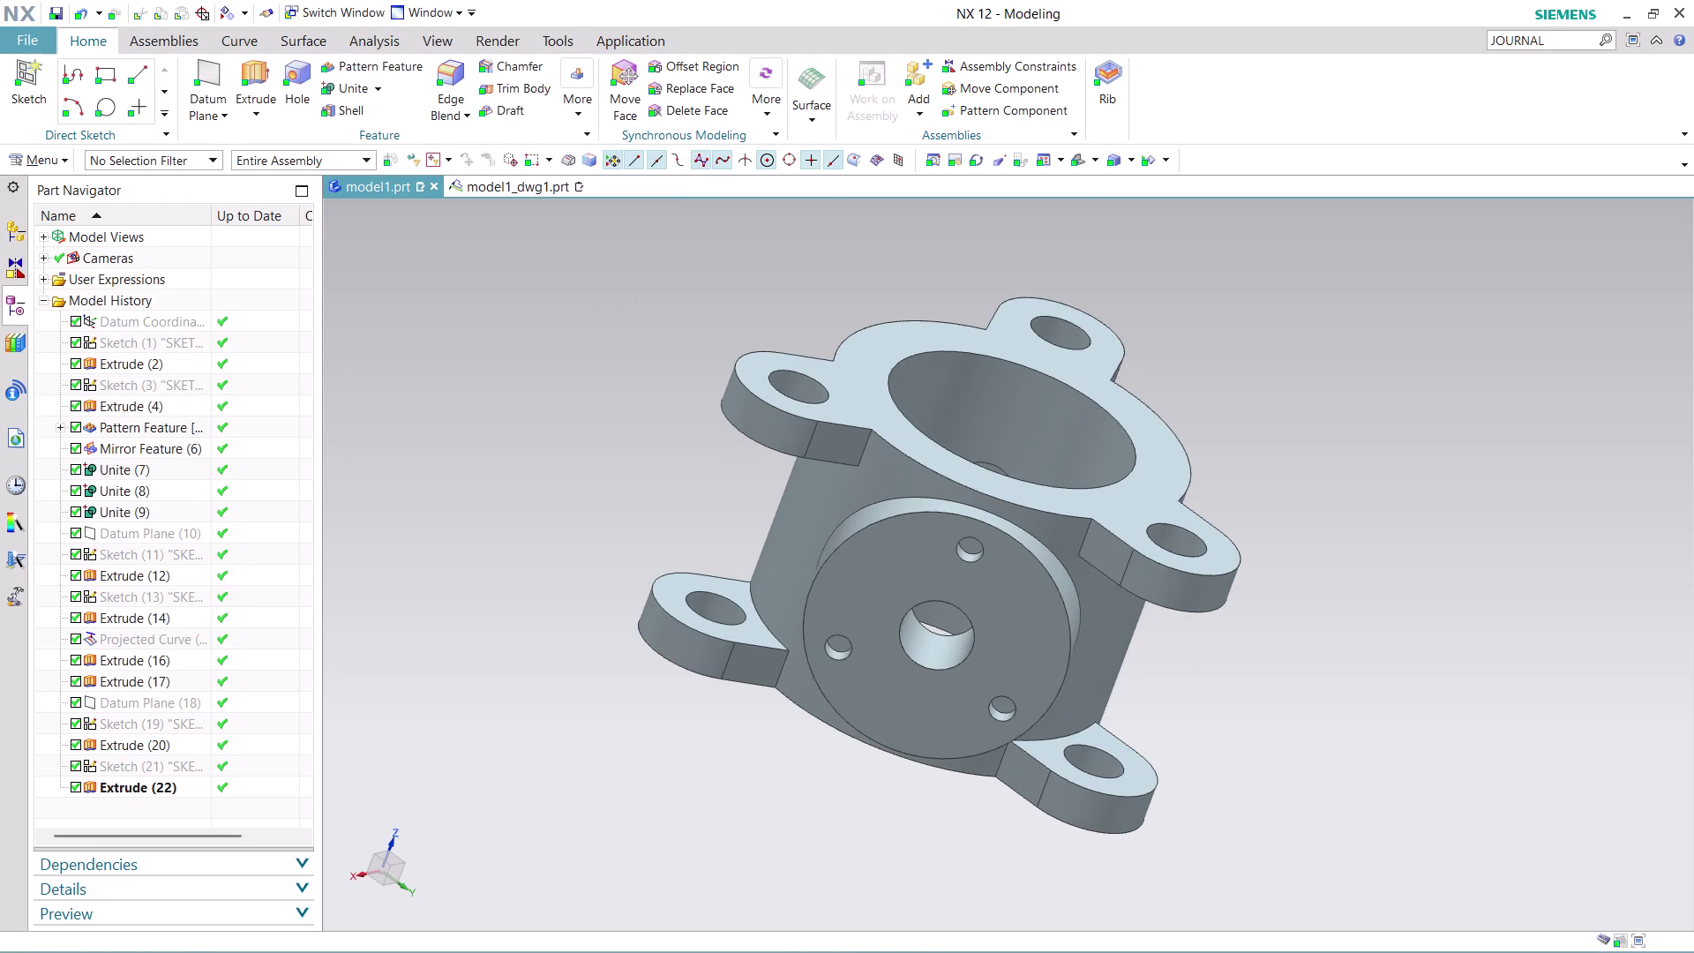
key(ctrl+s)
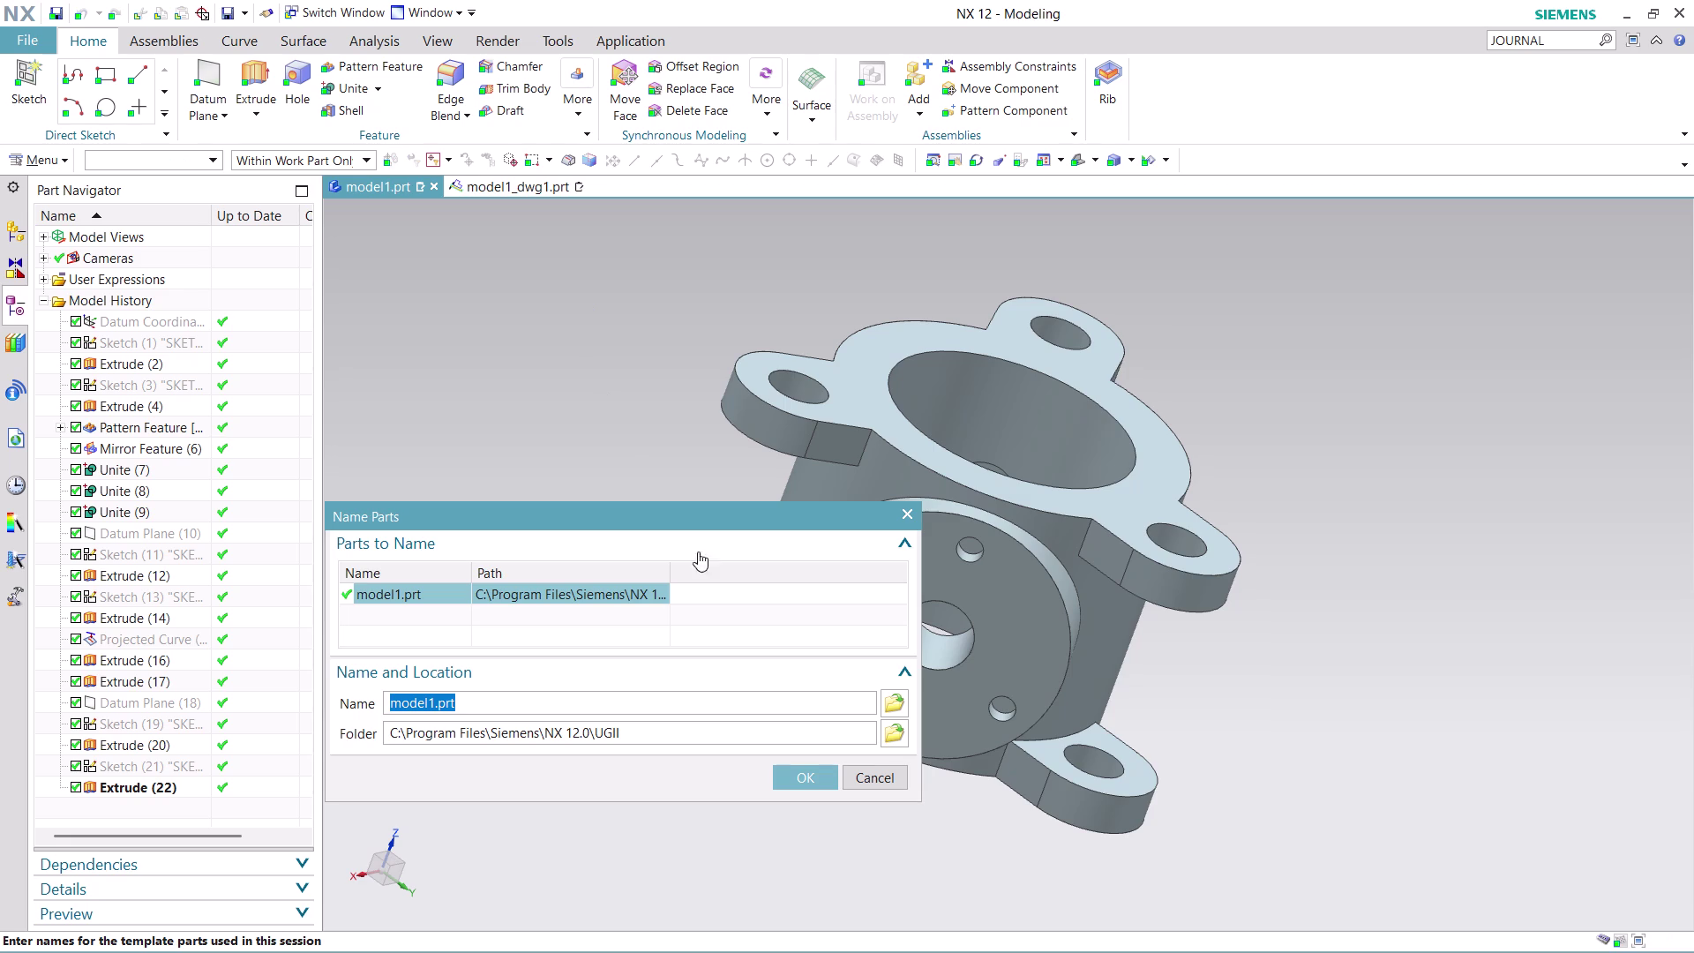
In Save As, browse to the nx-cad drawing files folder on the Desktop.
click(902, 701)
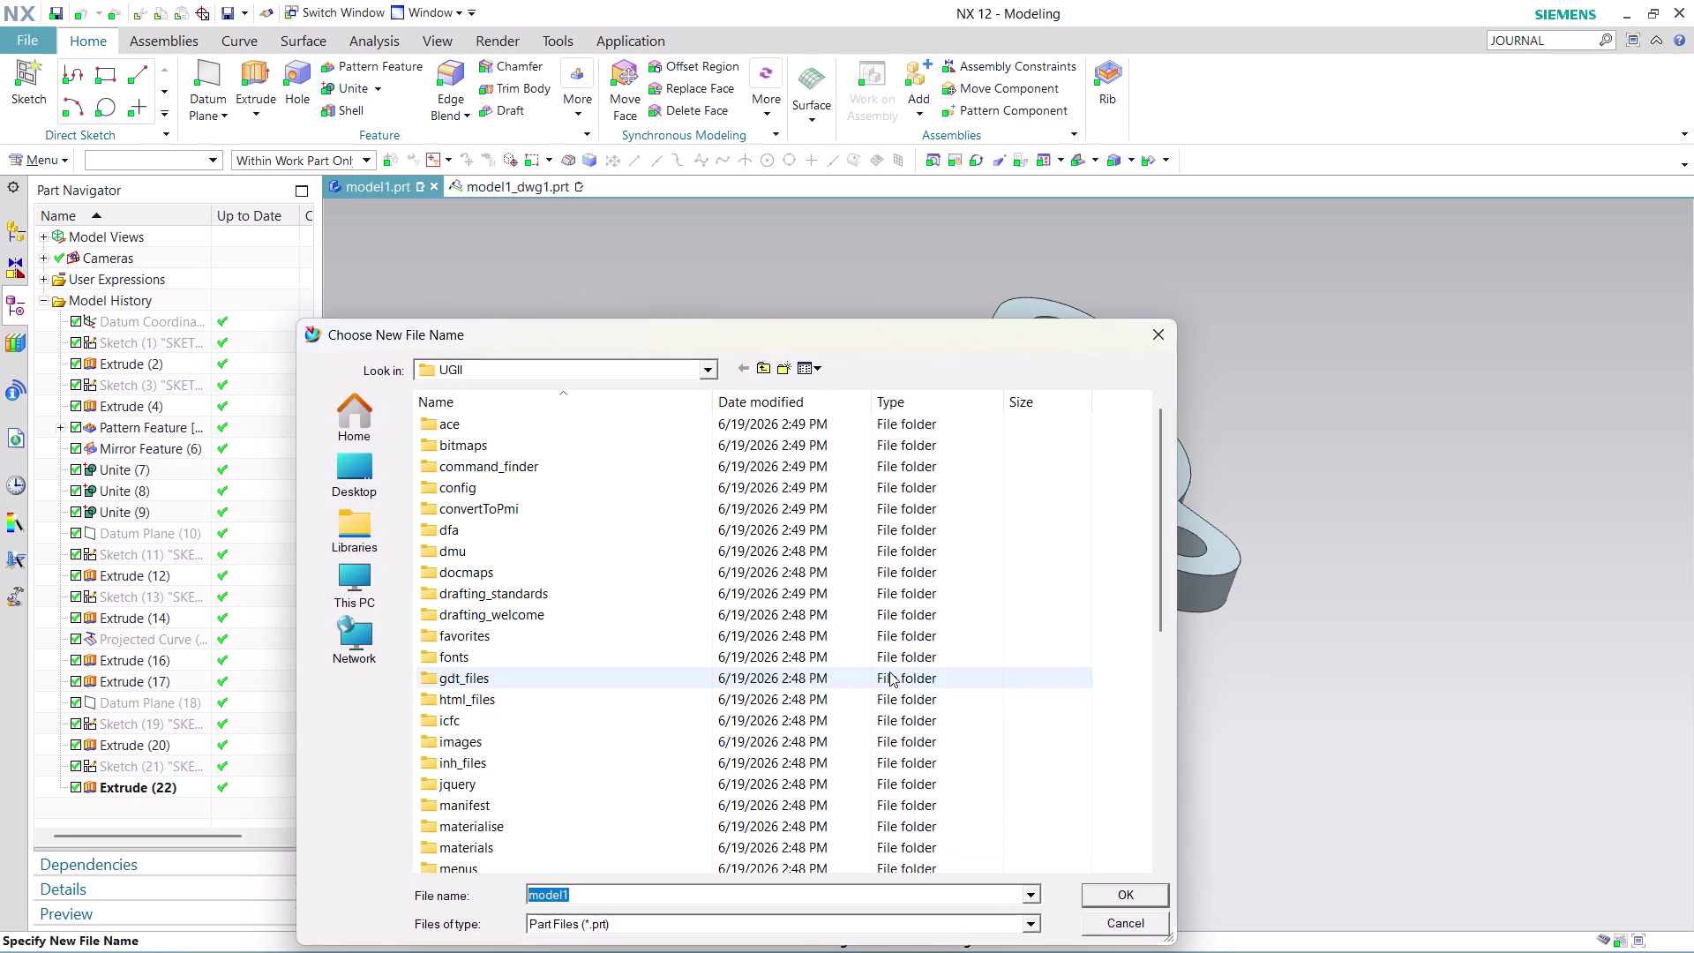
click(385, 481)
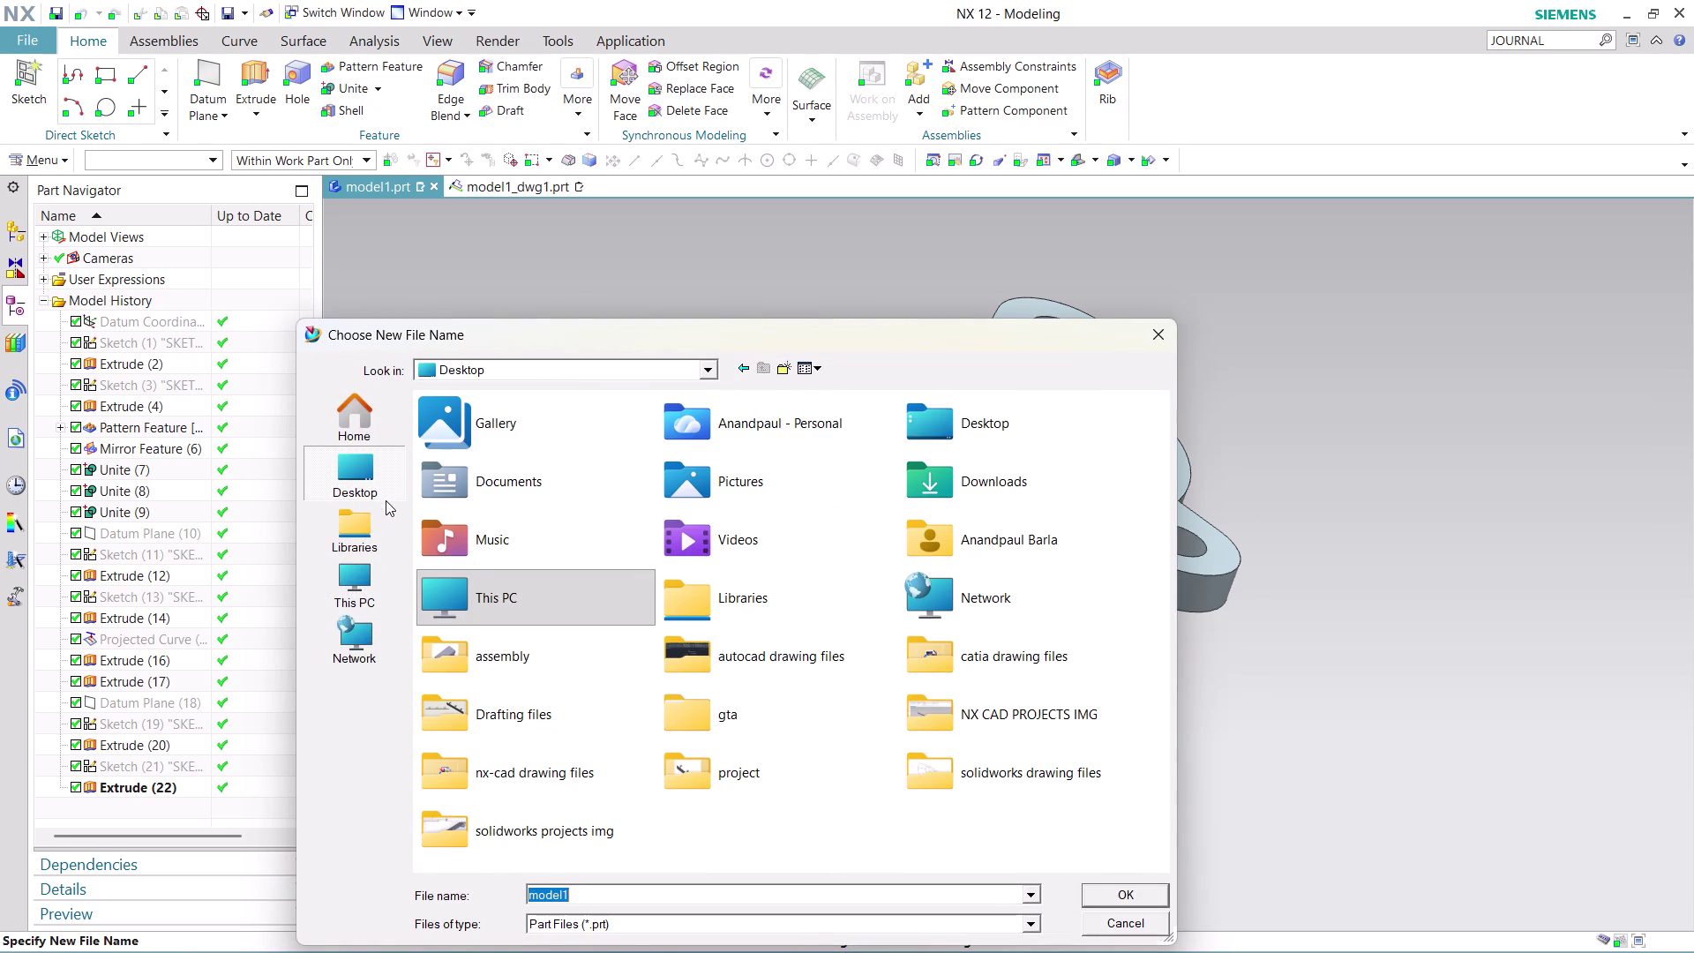
double_click(588, 783)
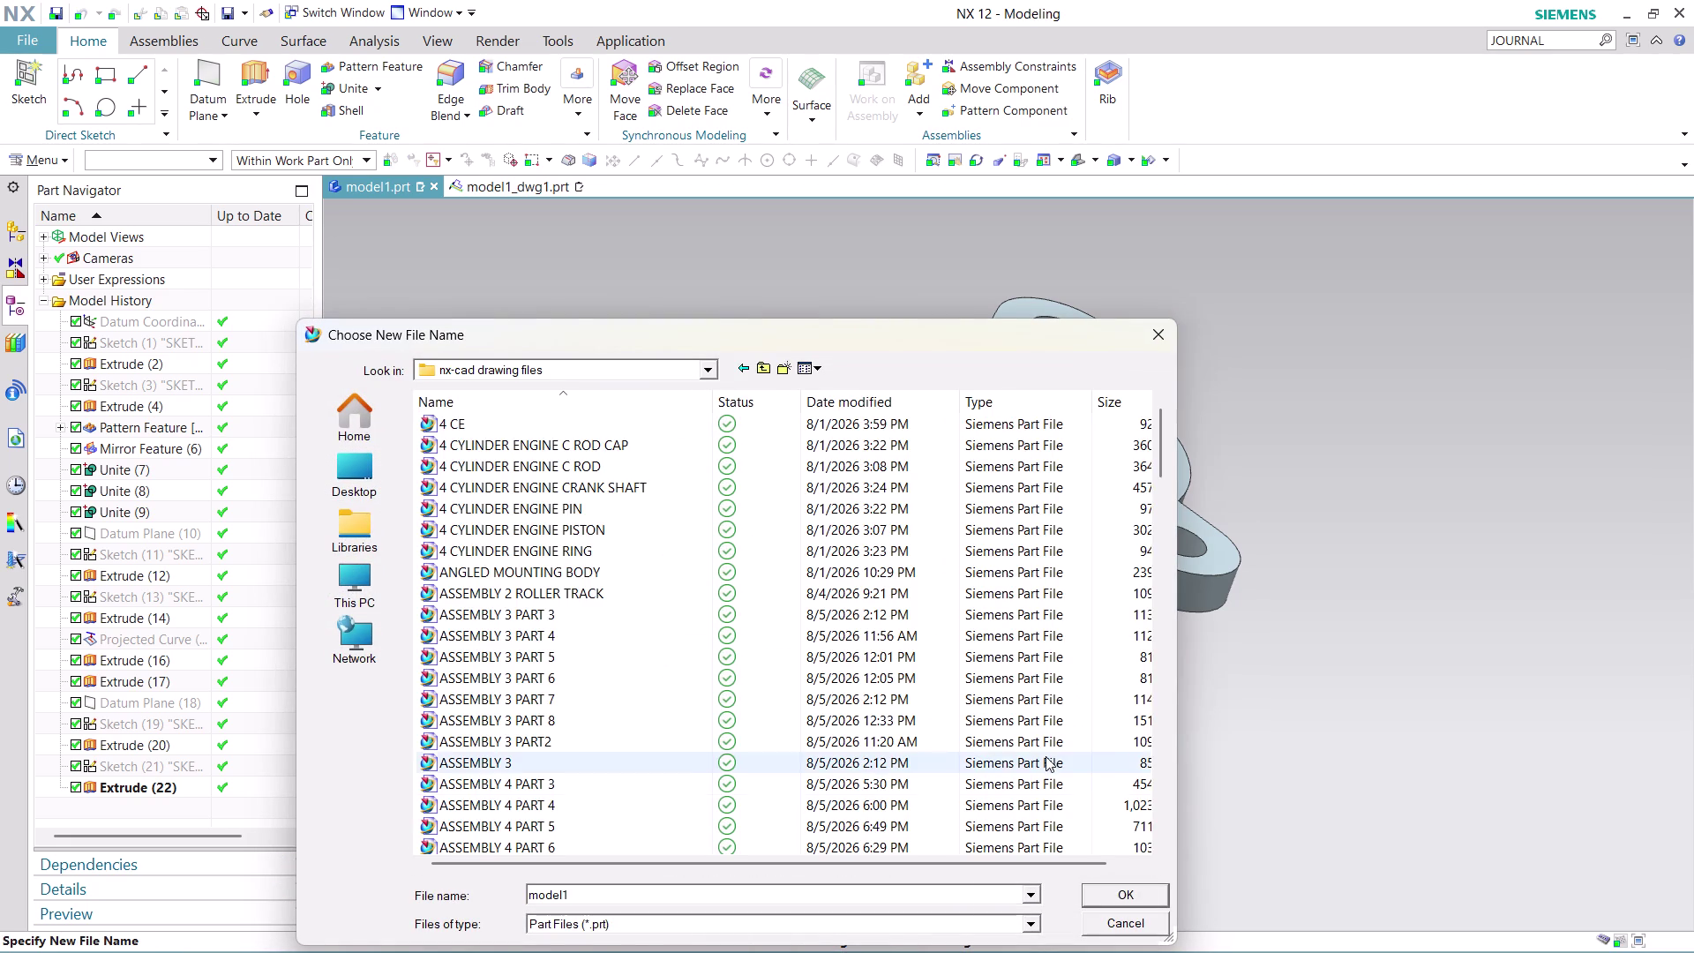
Name the part ASSEMBLY 16 PART 1 and confirm the save.
click(783, 897)
text(AS)
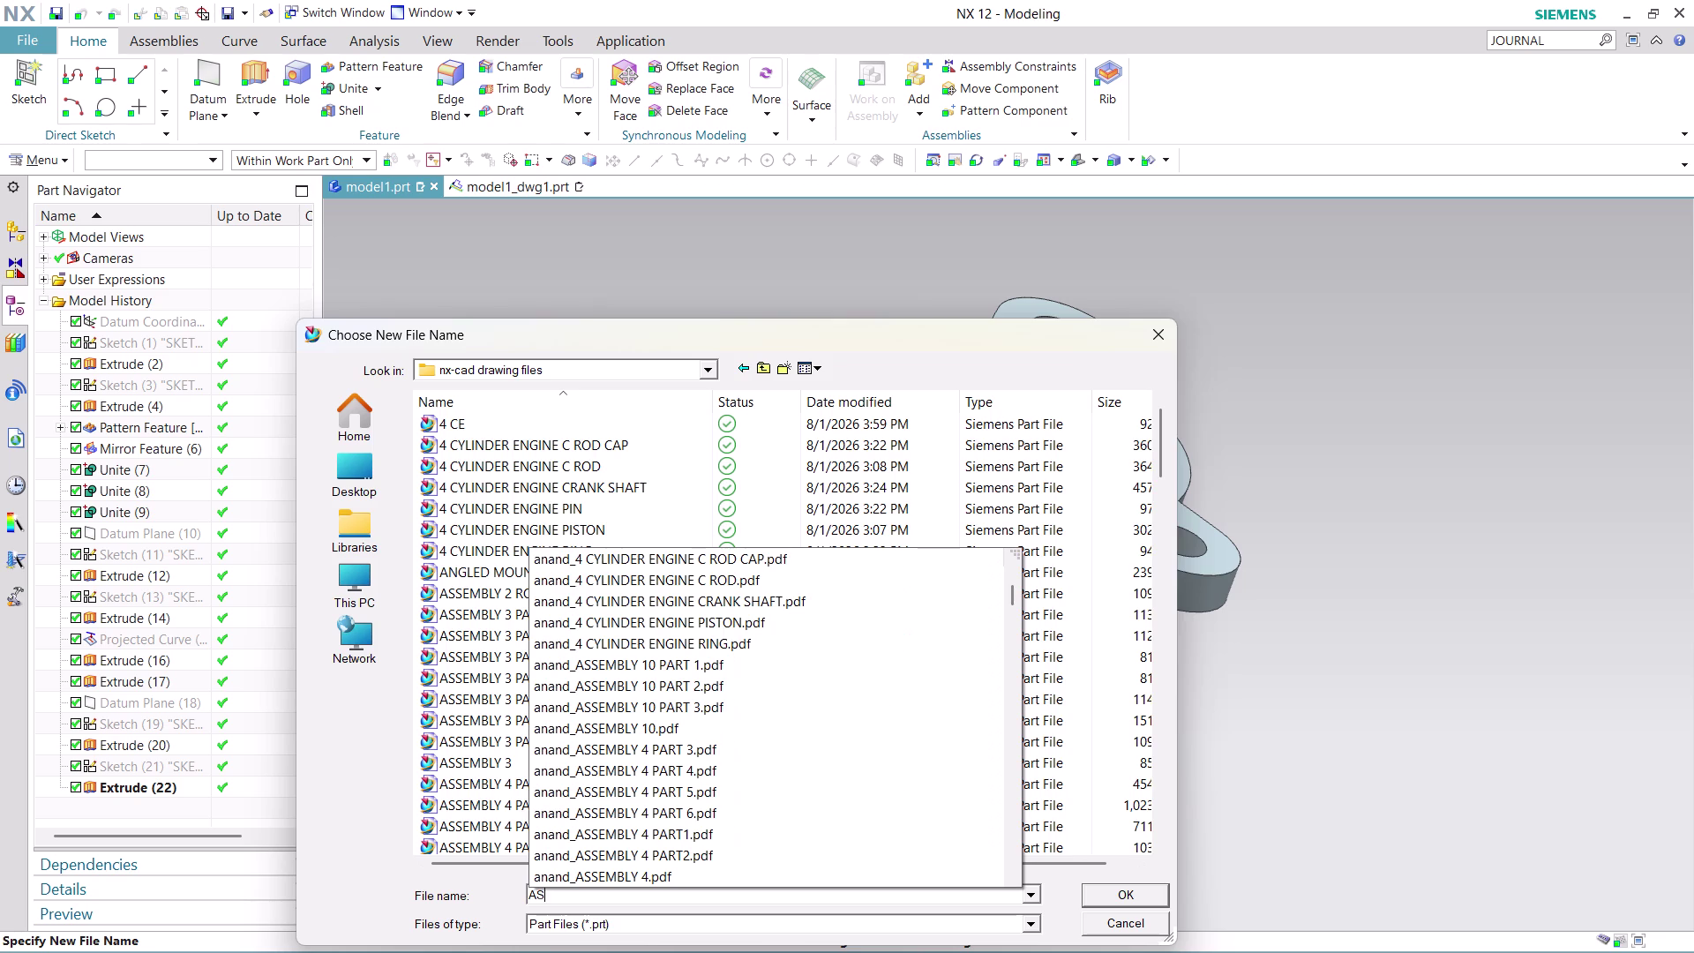
text(SEMBLY)
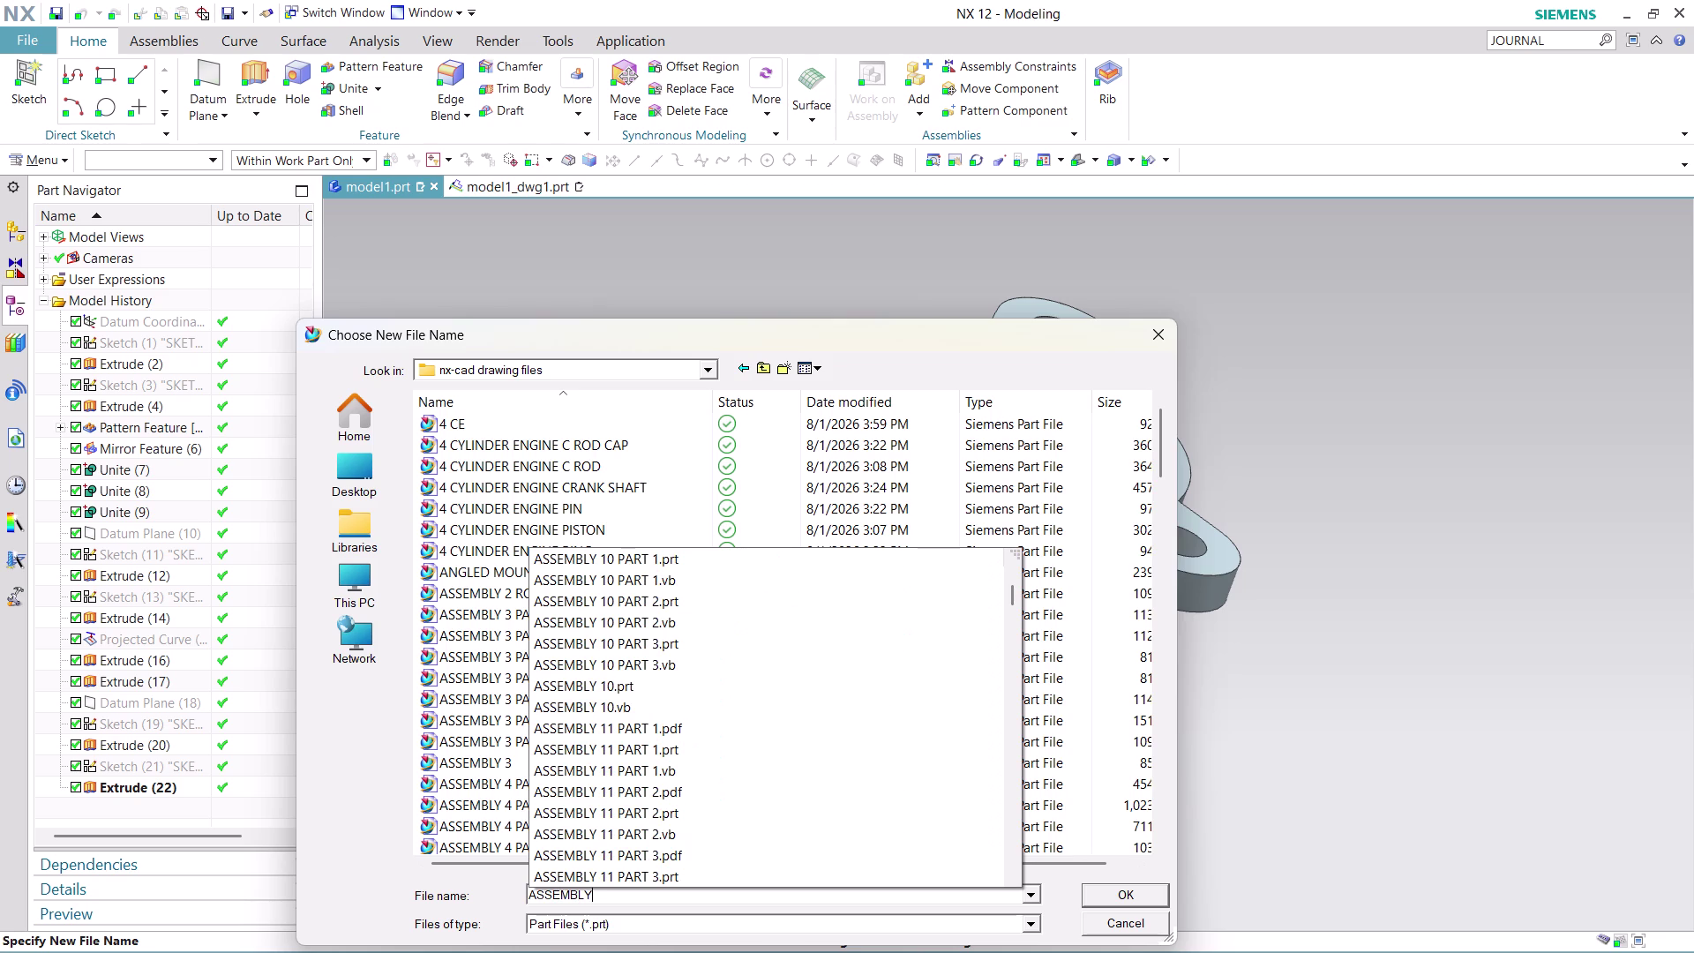
key(space)
text(16)
key(space)
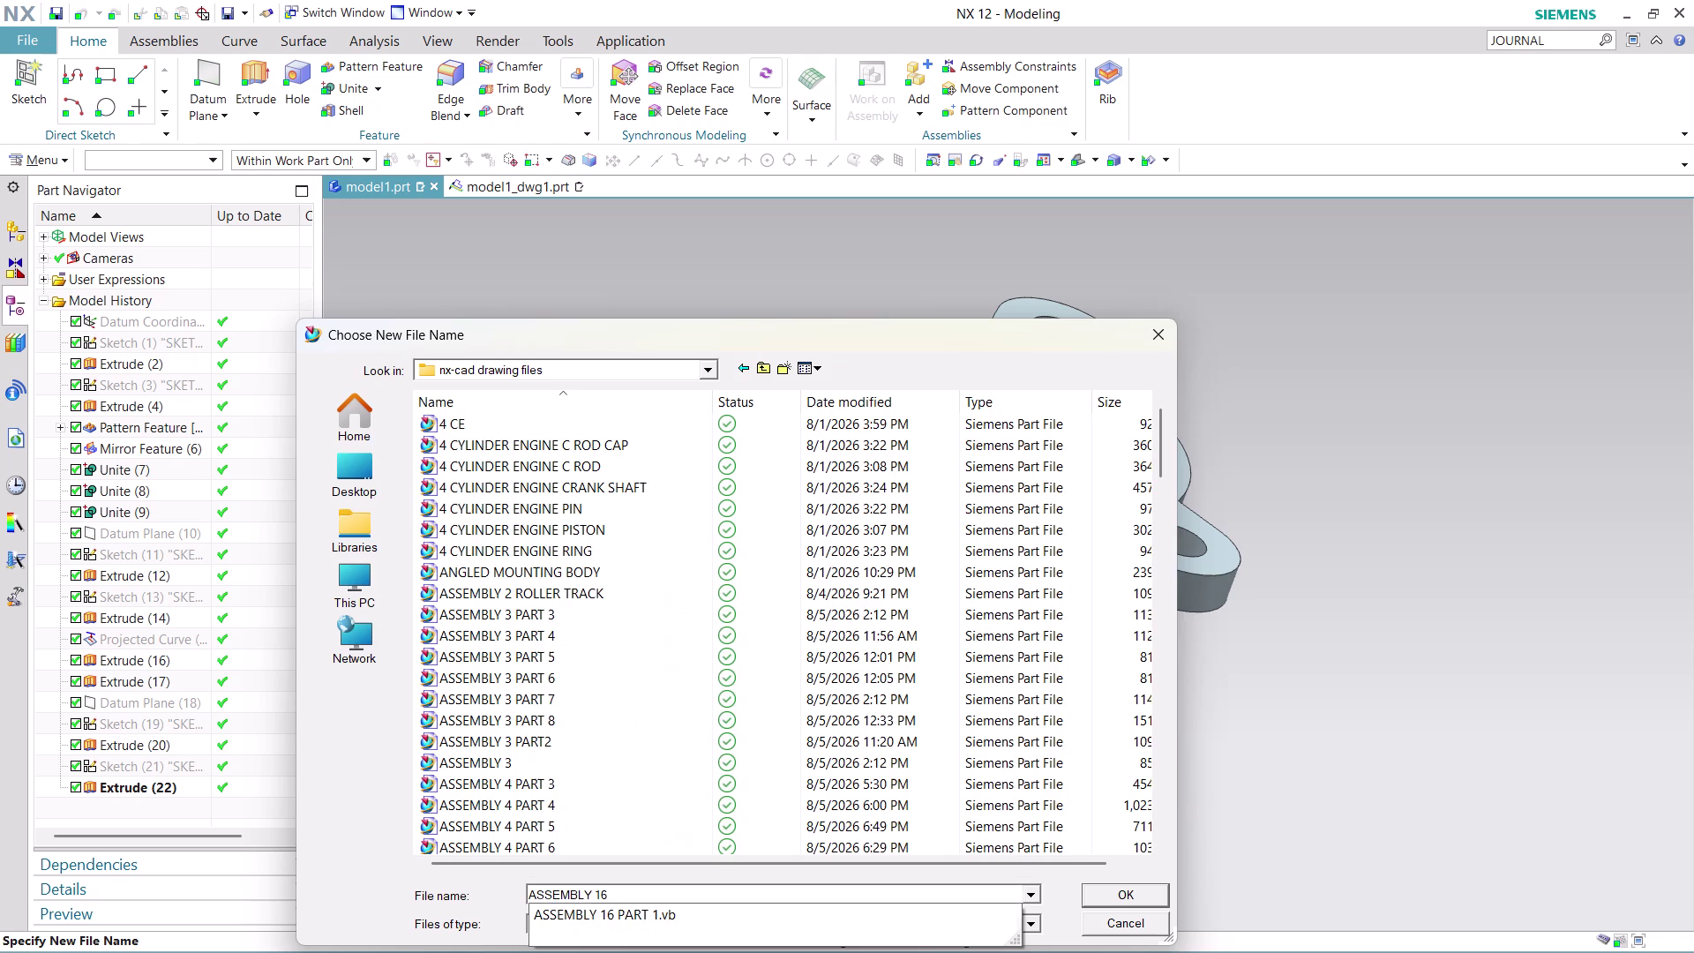
text(PA)
text(RT 1)
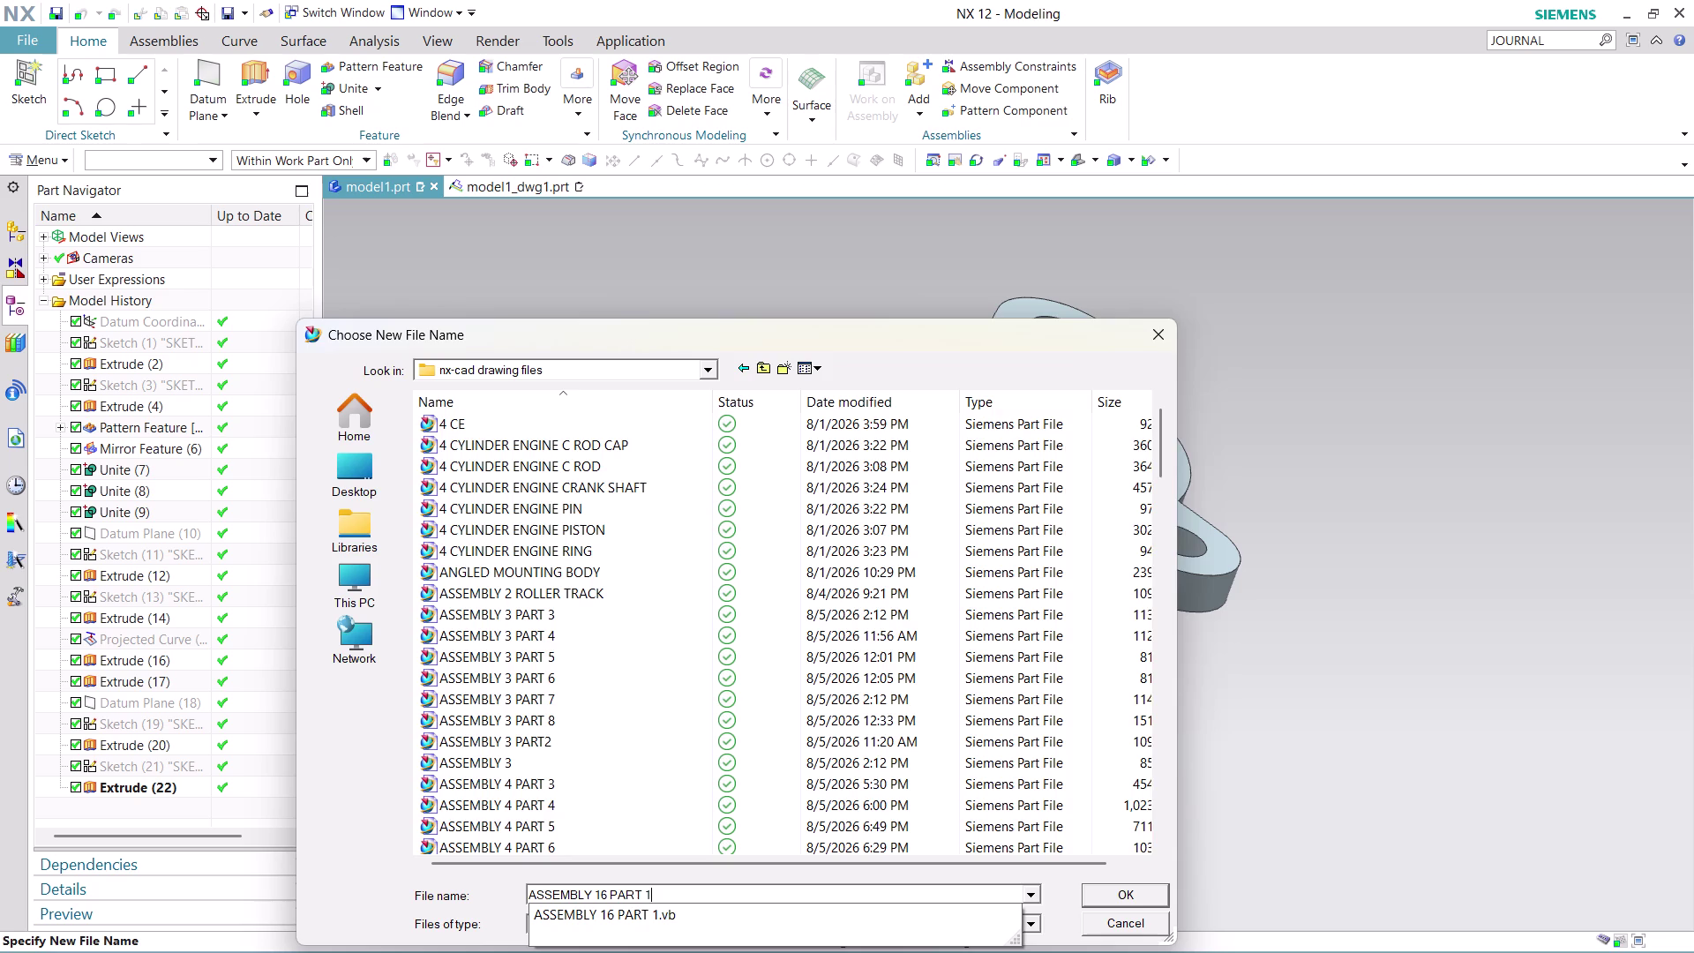
key(Return)
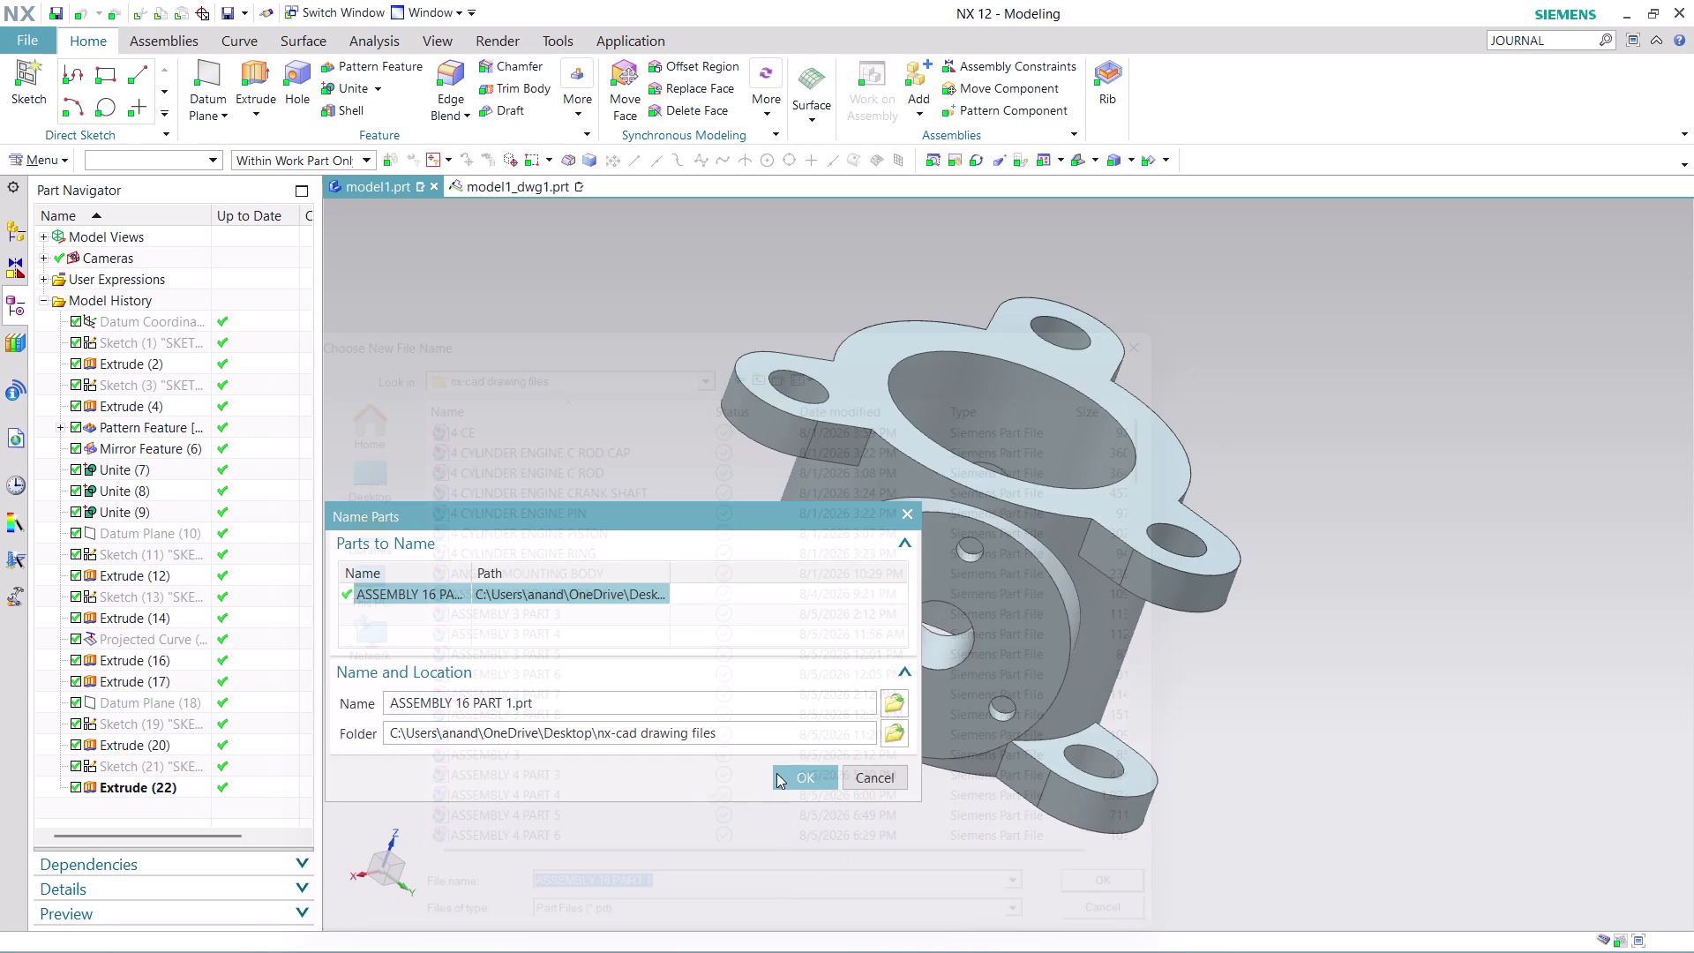
click(800, 773)
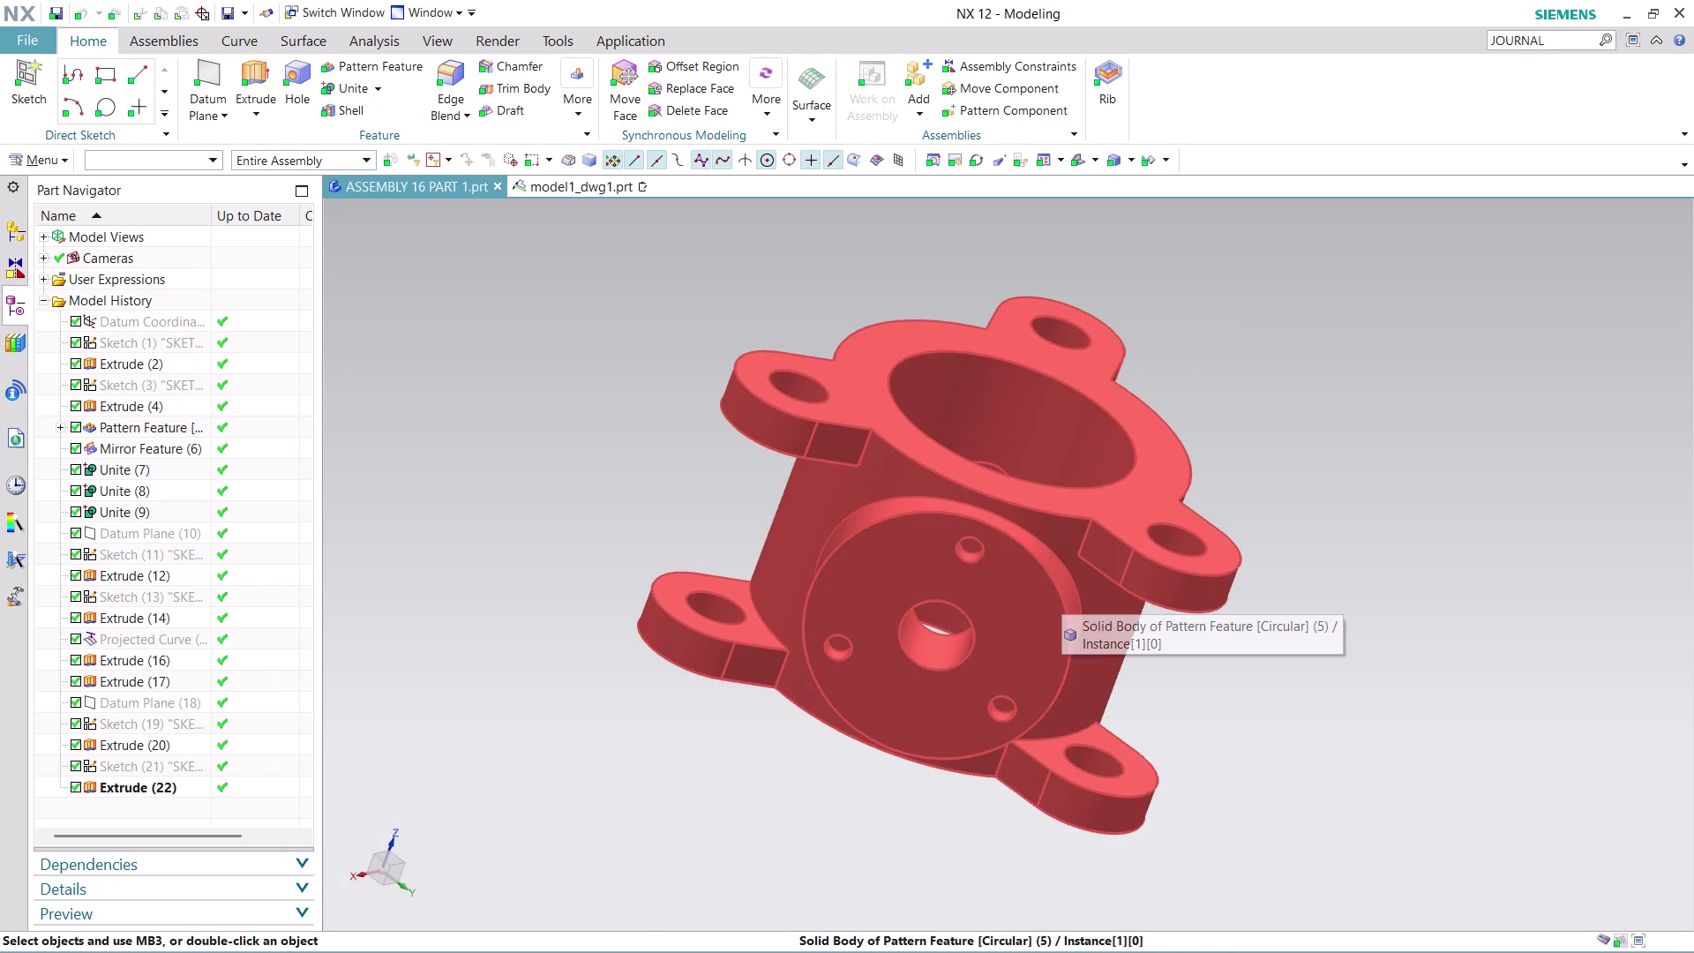
scroll(down, 3)
Start a PDF export of the model1_dwg1 drawing sheet and browse for its location.
click(576, 197)
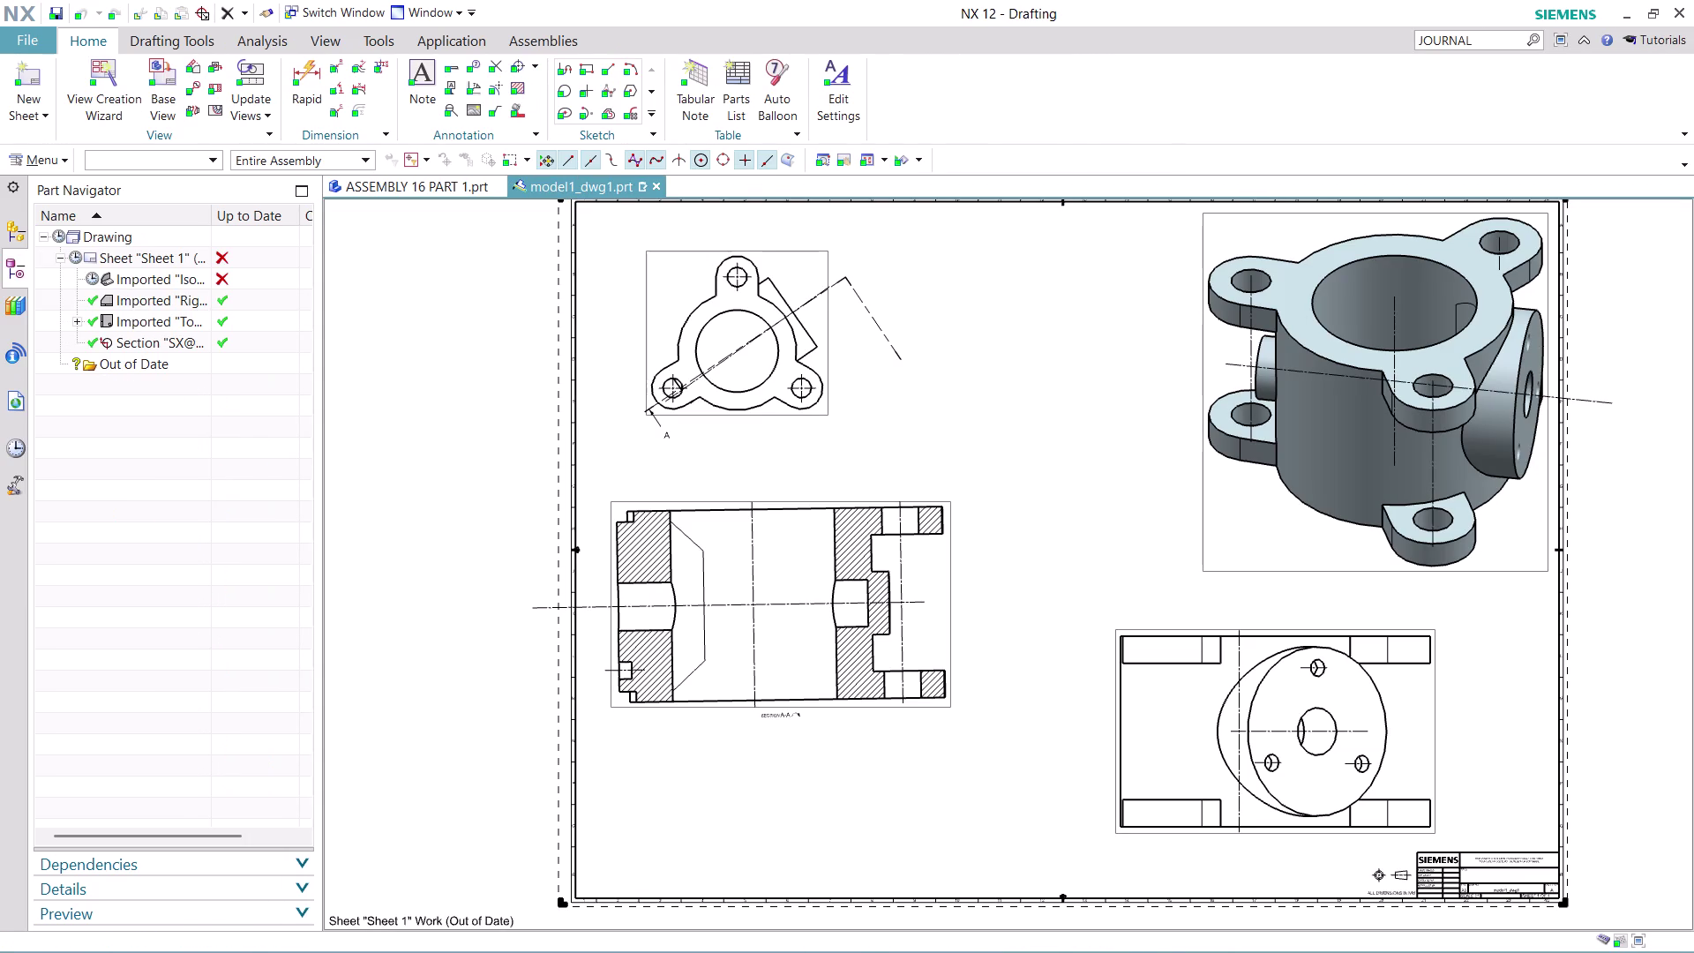
click(26, 39)
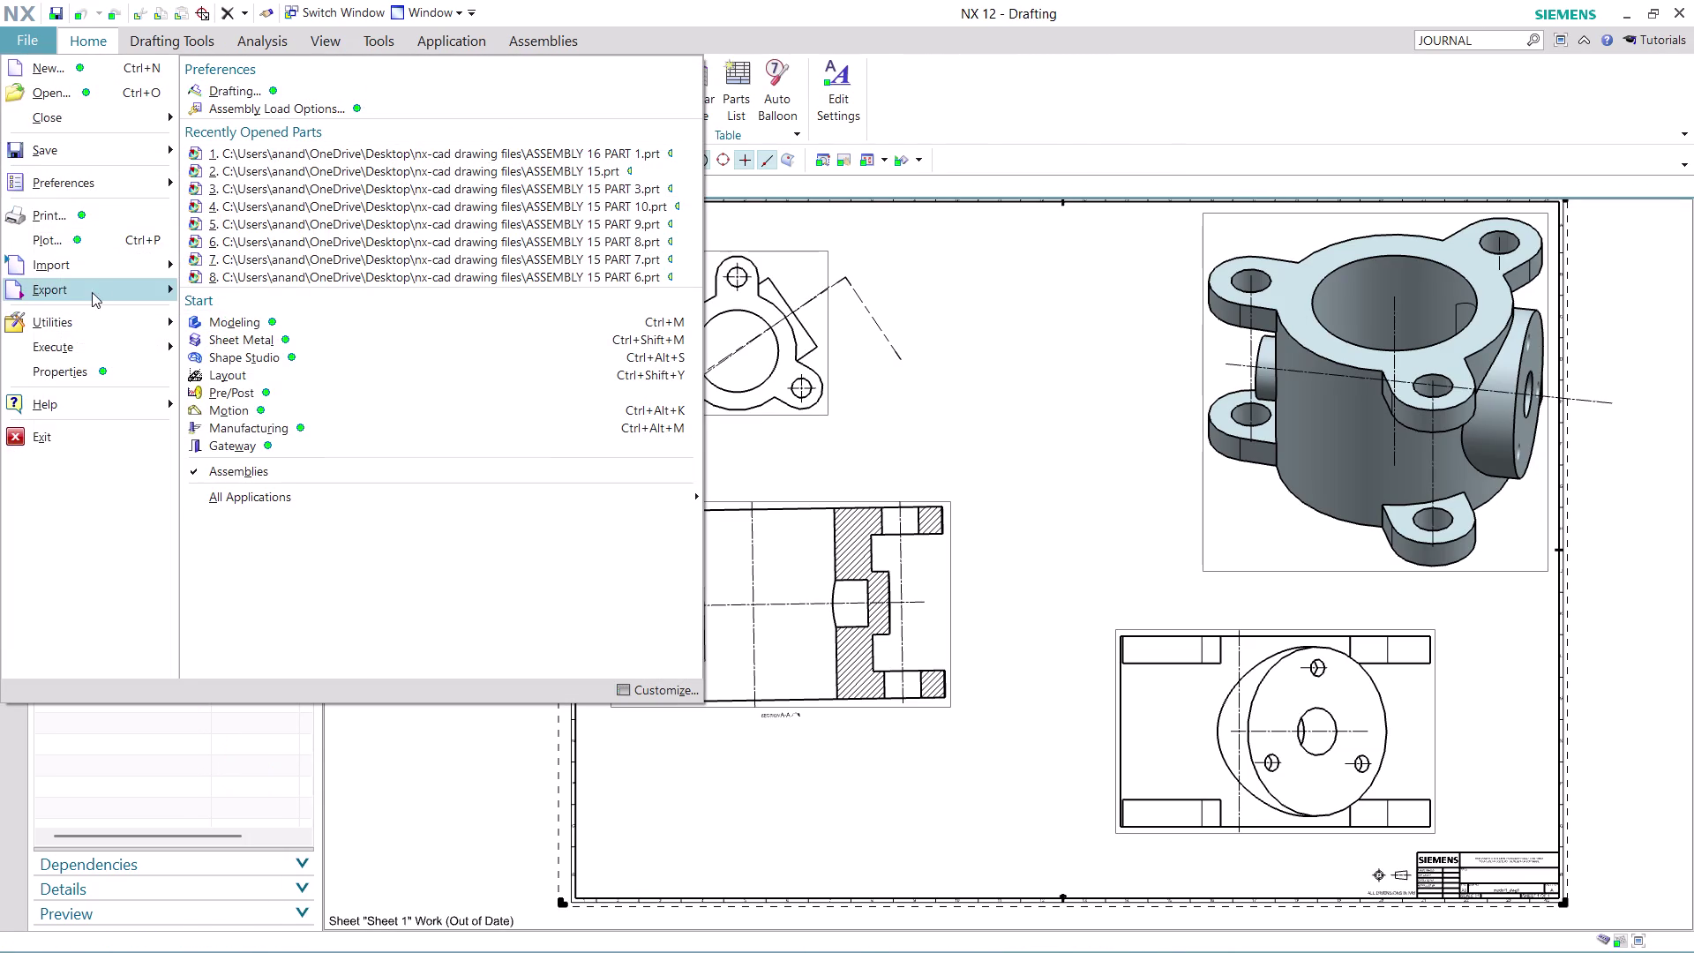
click(371, 153)
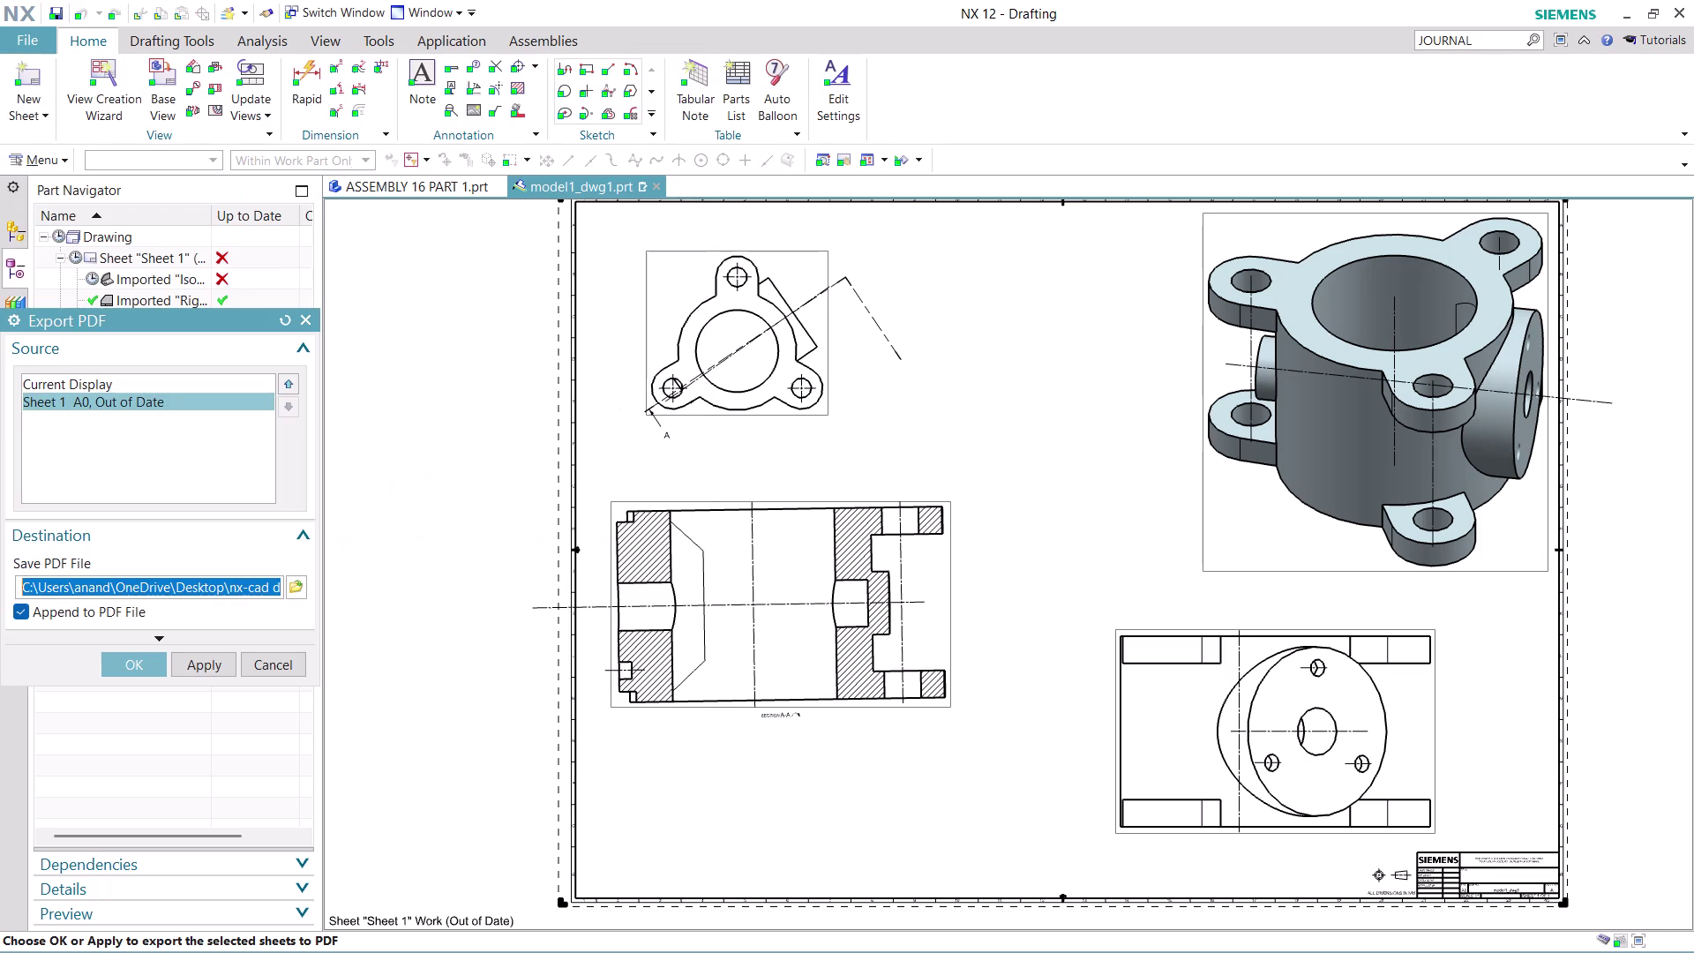
click(296, 583)
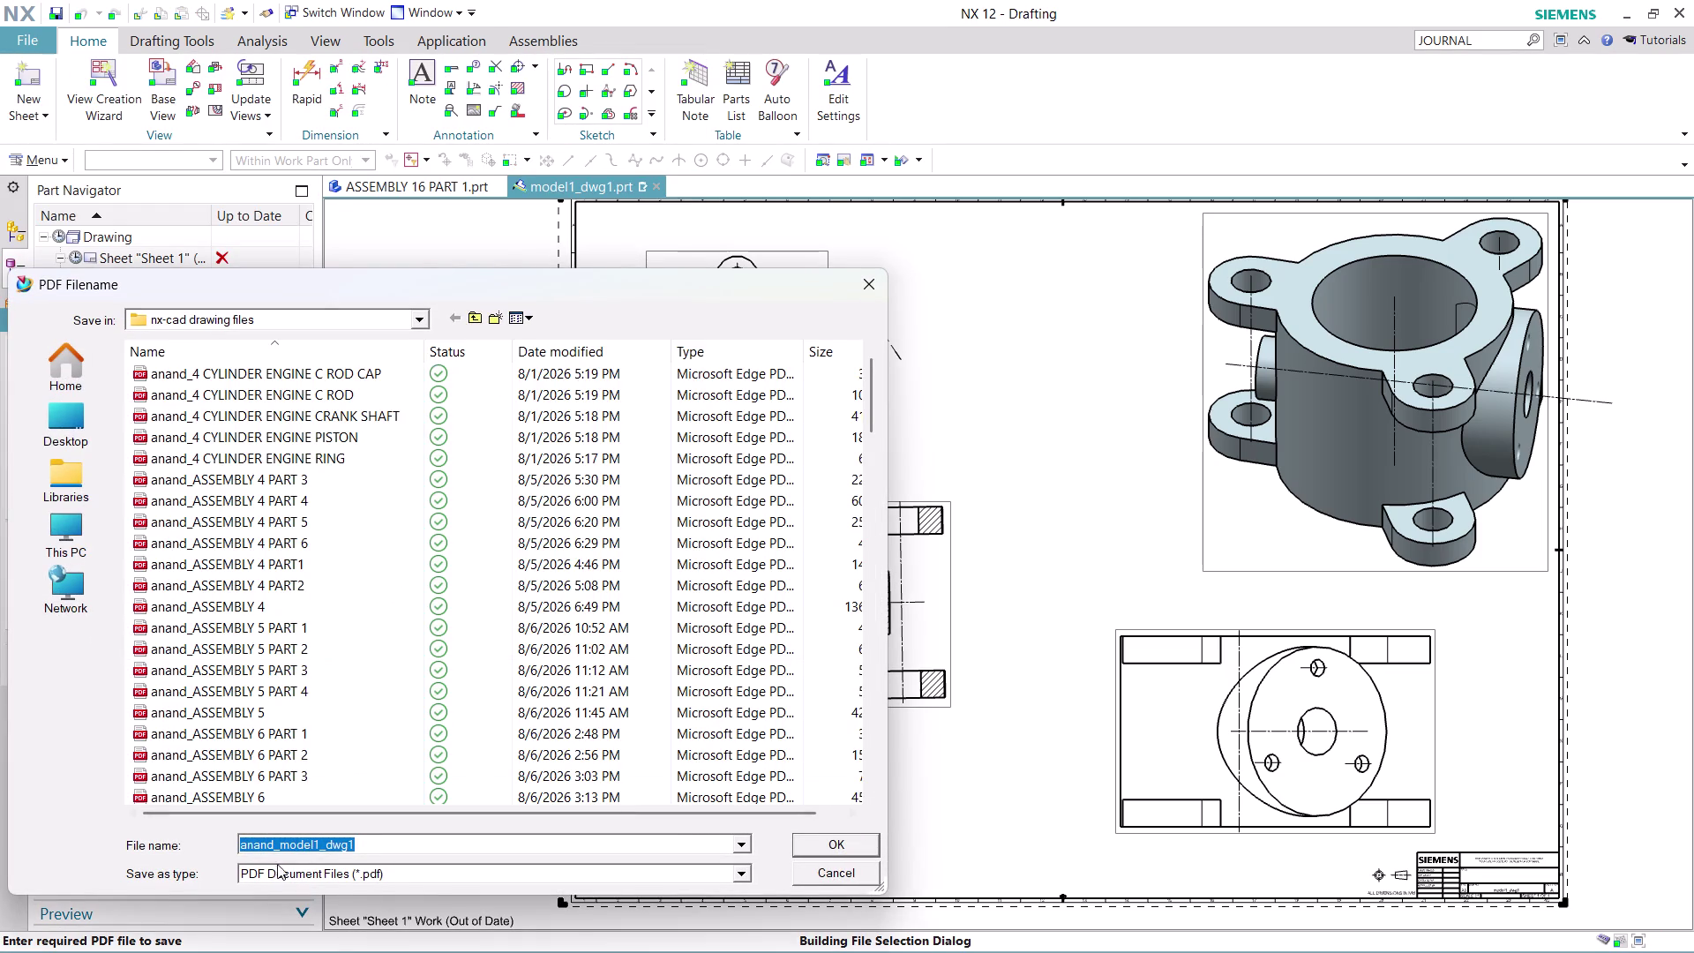
Name the PDF ASSEMBLY 16 PART 1 and confirm the export settings.
text(ASS)
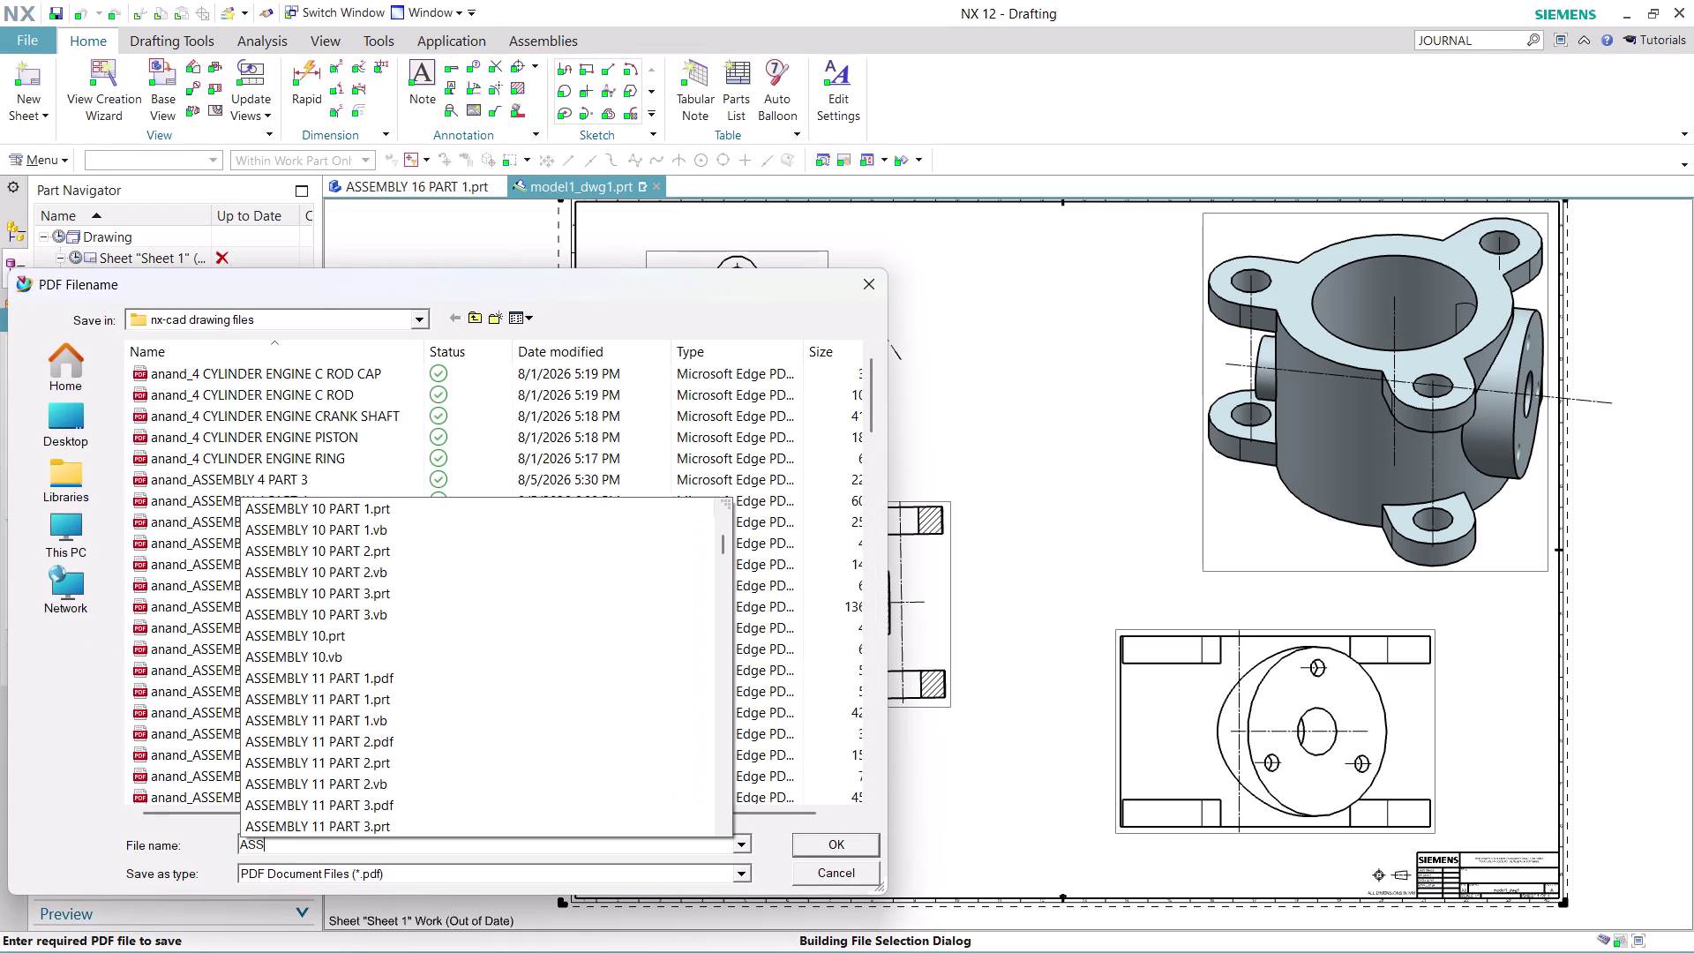
text(EMBLY)
key(space)
text(16)
key(space)
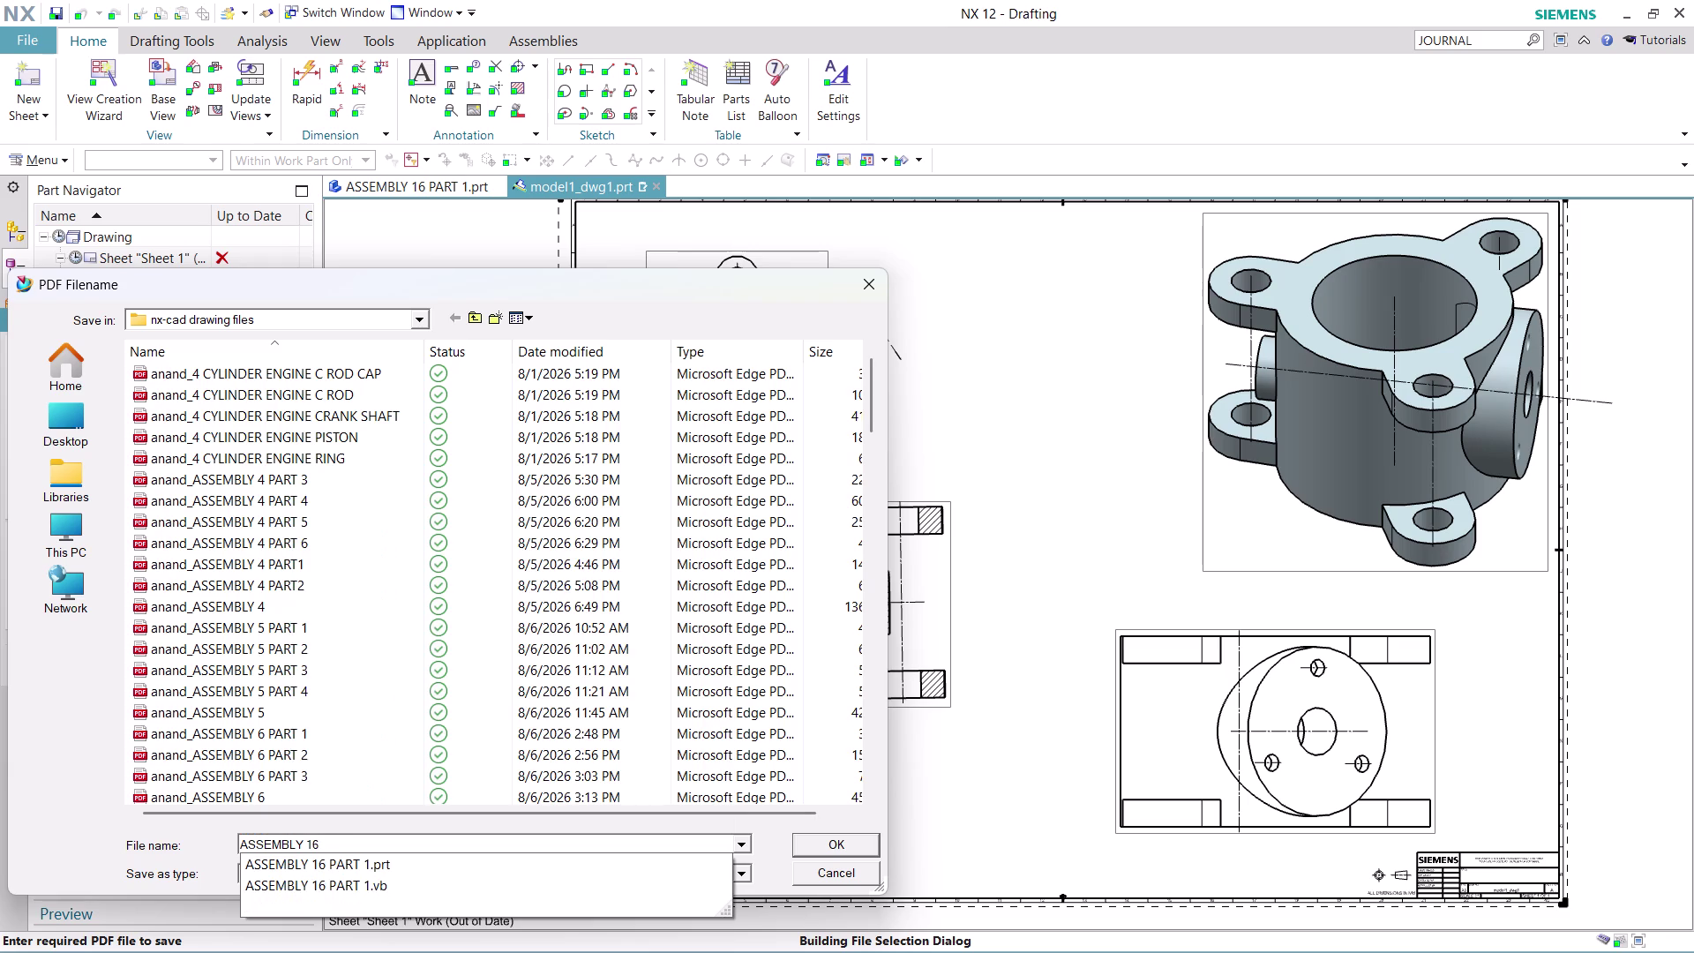
text(PART 1)
click(787, 842)
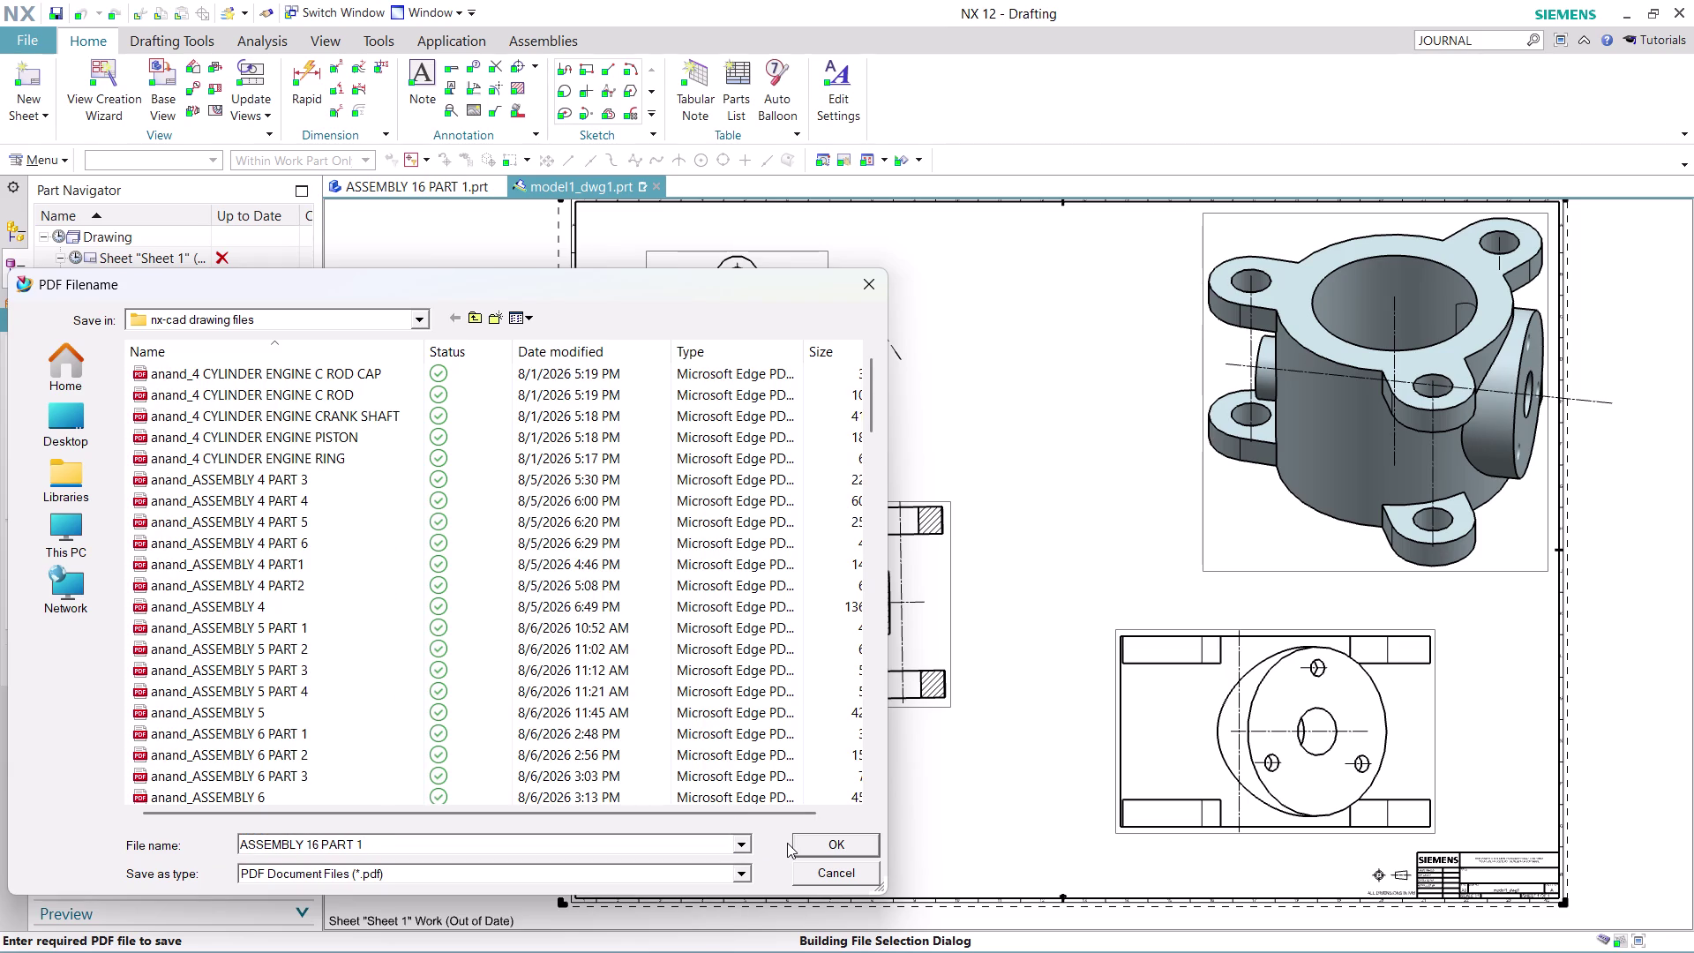
click(833, 842)
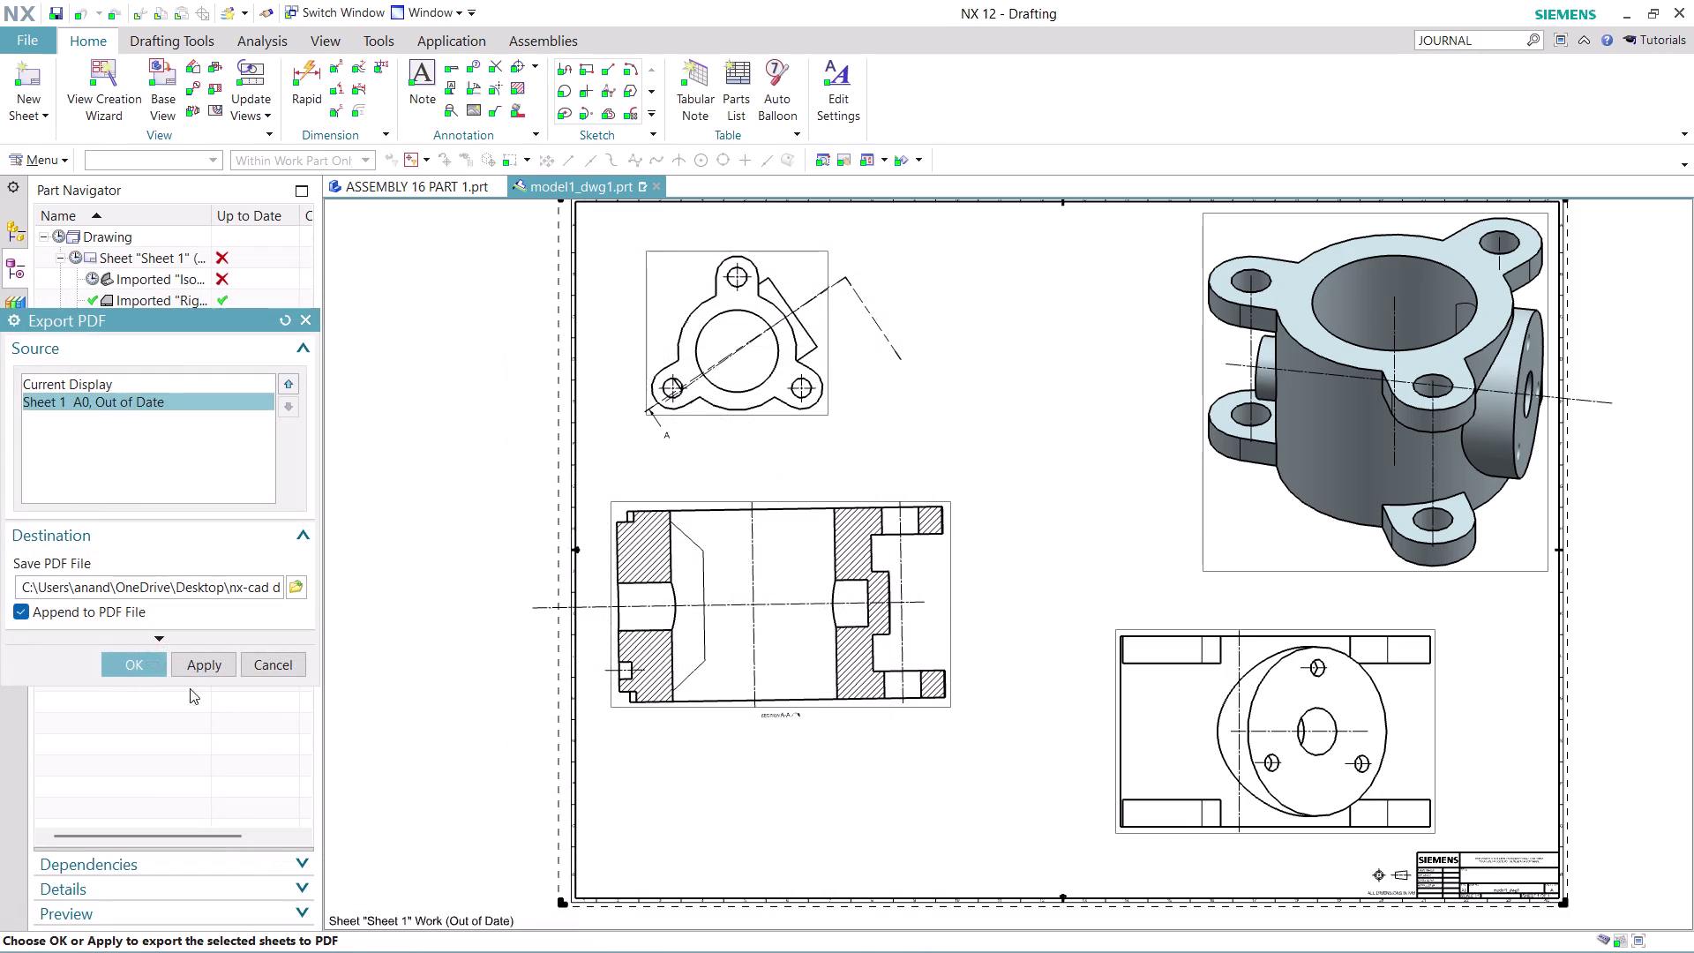
click(132, 668)
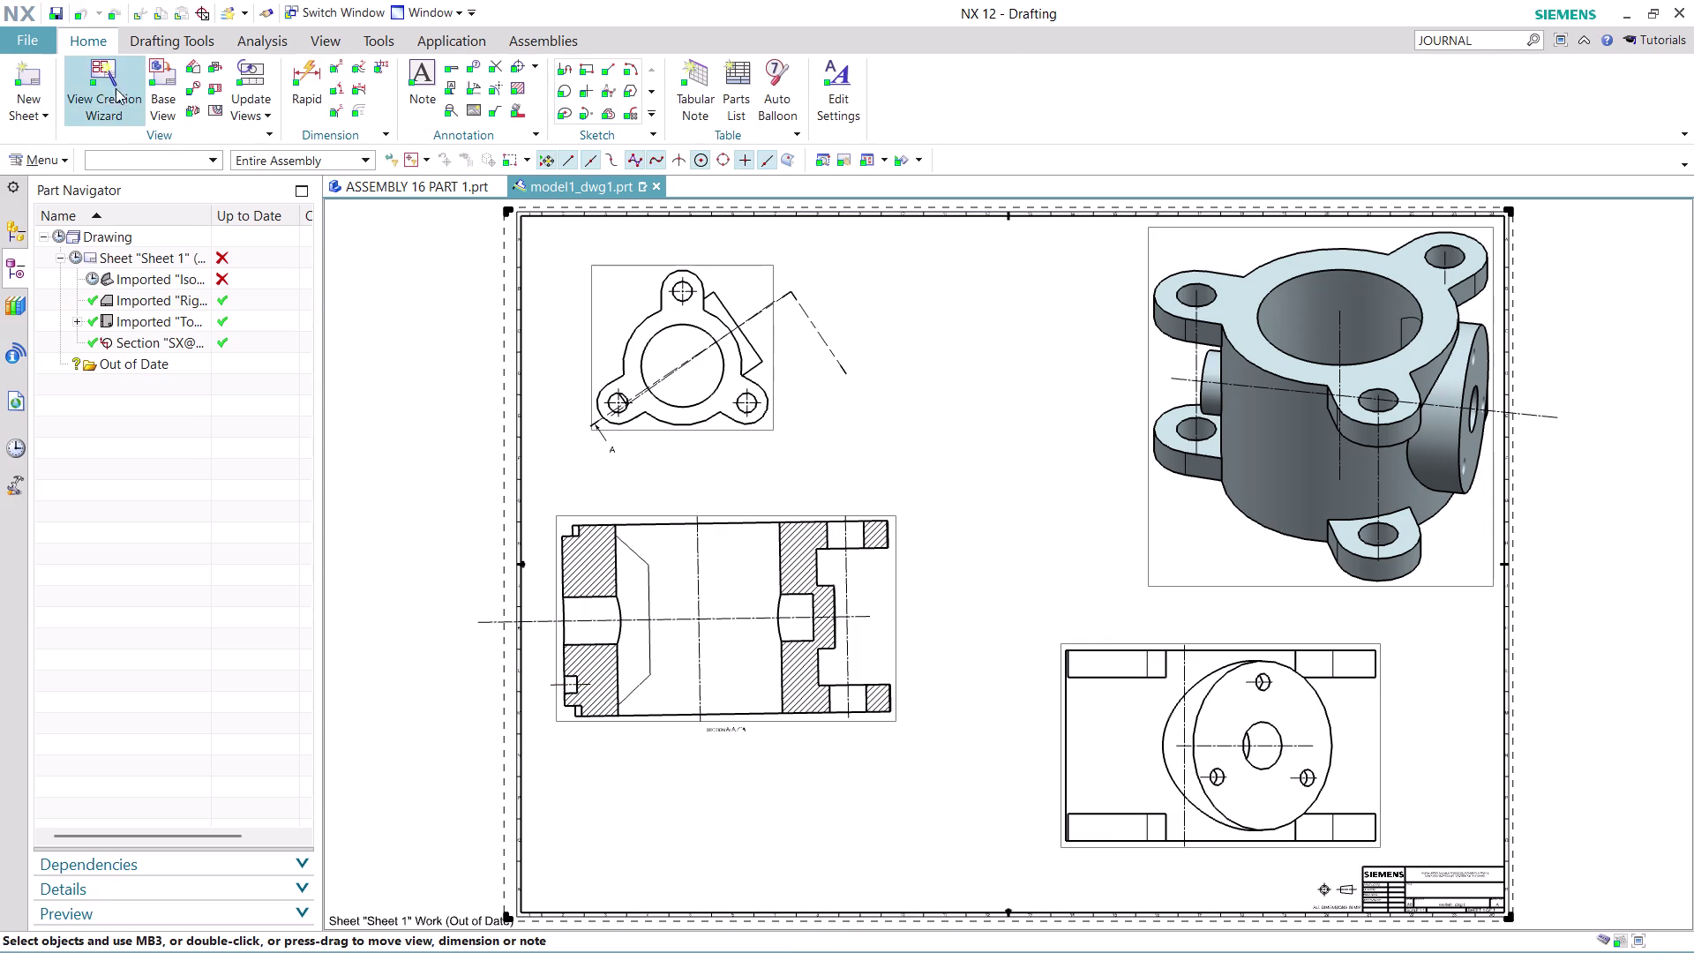
Return to the ASSEMBLY 16 PART 1 model and stop journal recording via Command Finder.
click(422, 182)
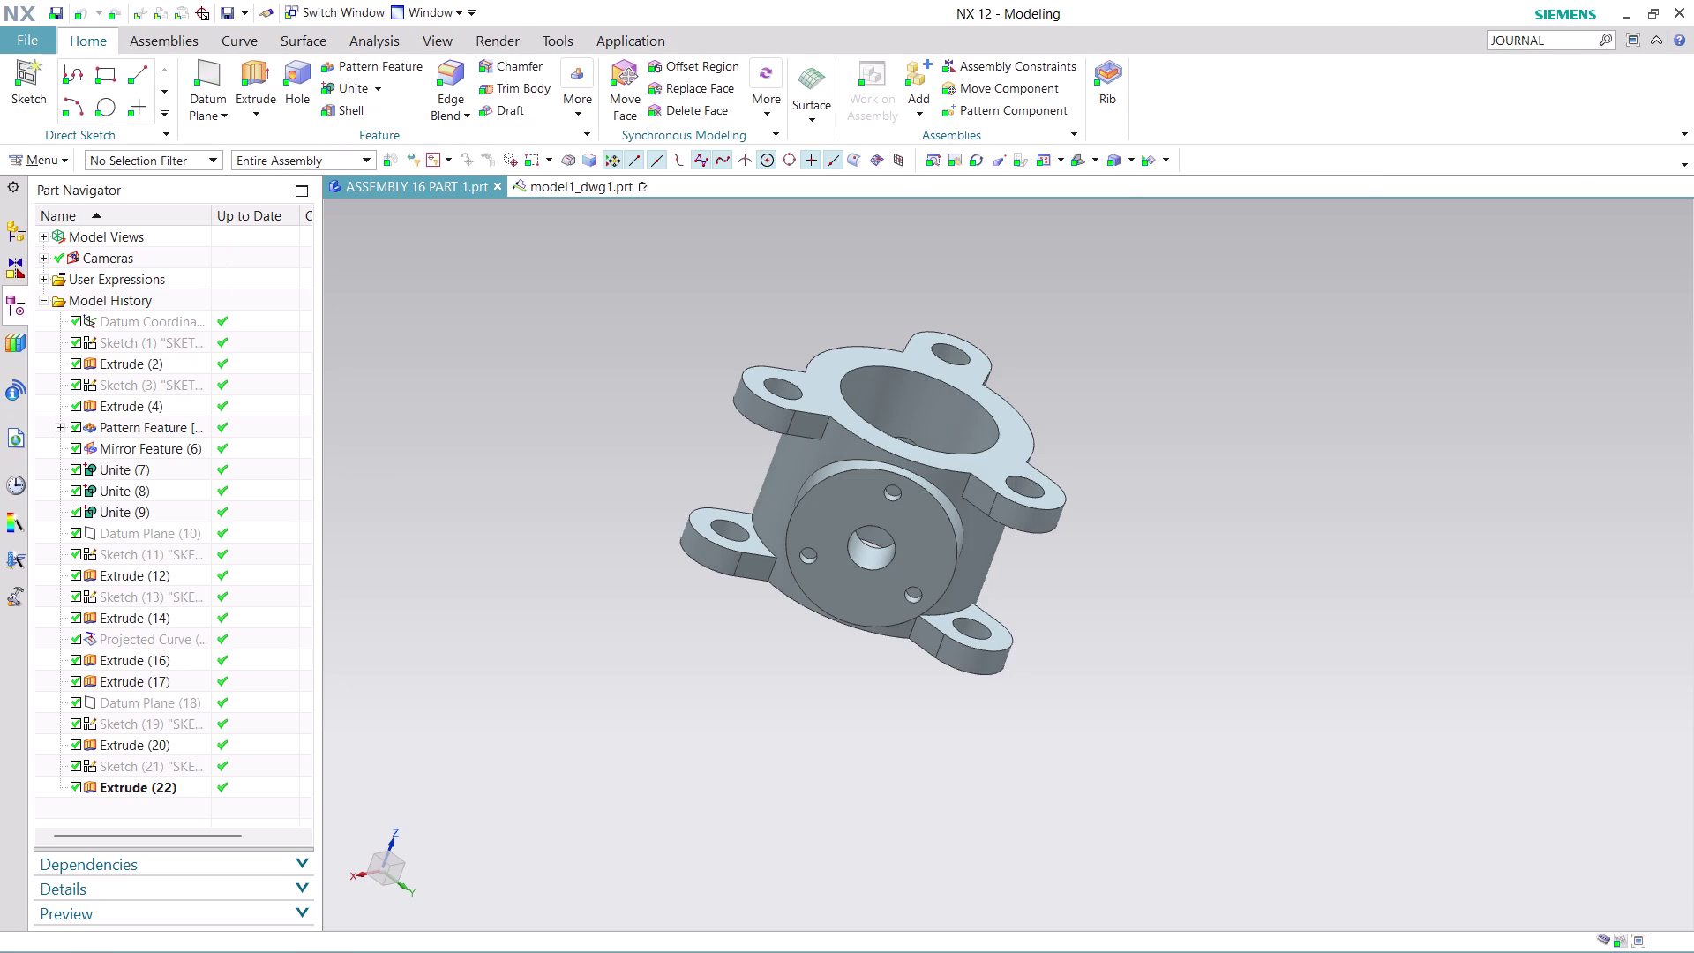
click(1566, 44)
key(Return)
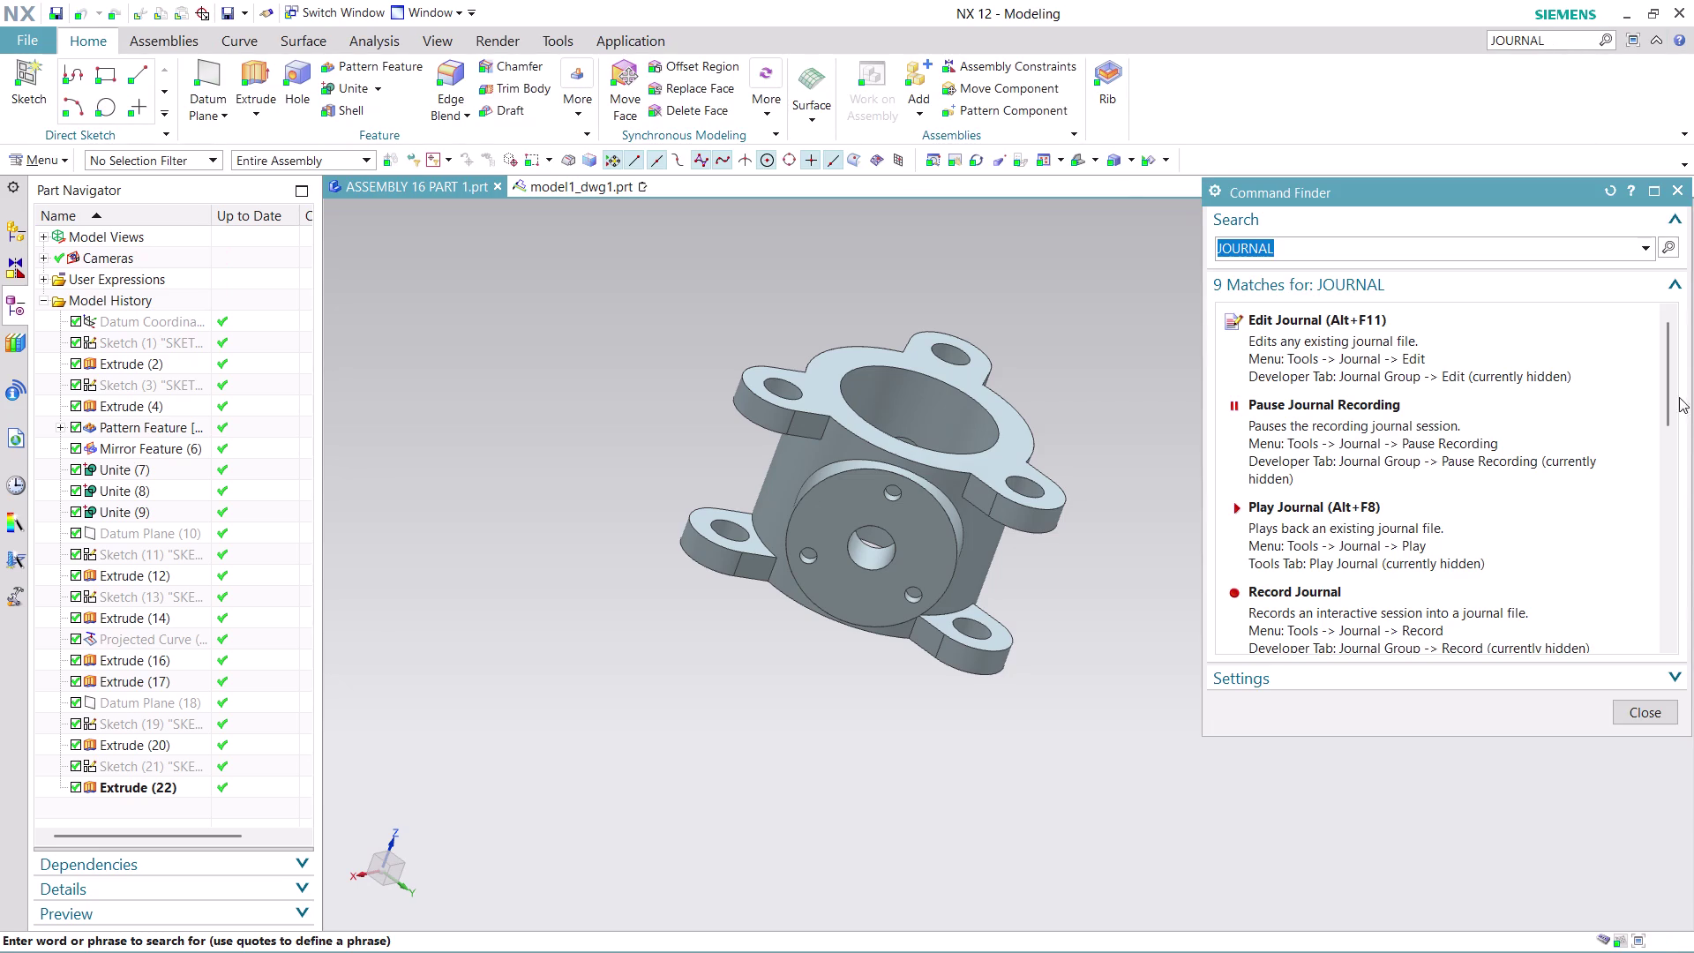
scroll(down, 3)
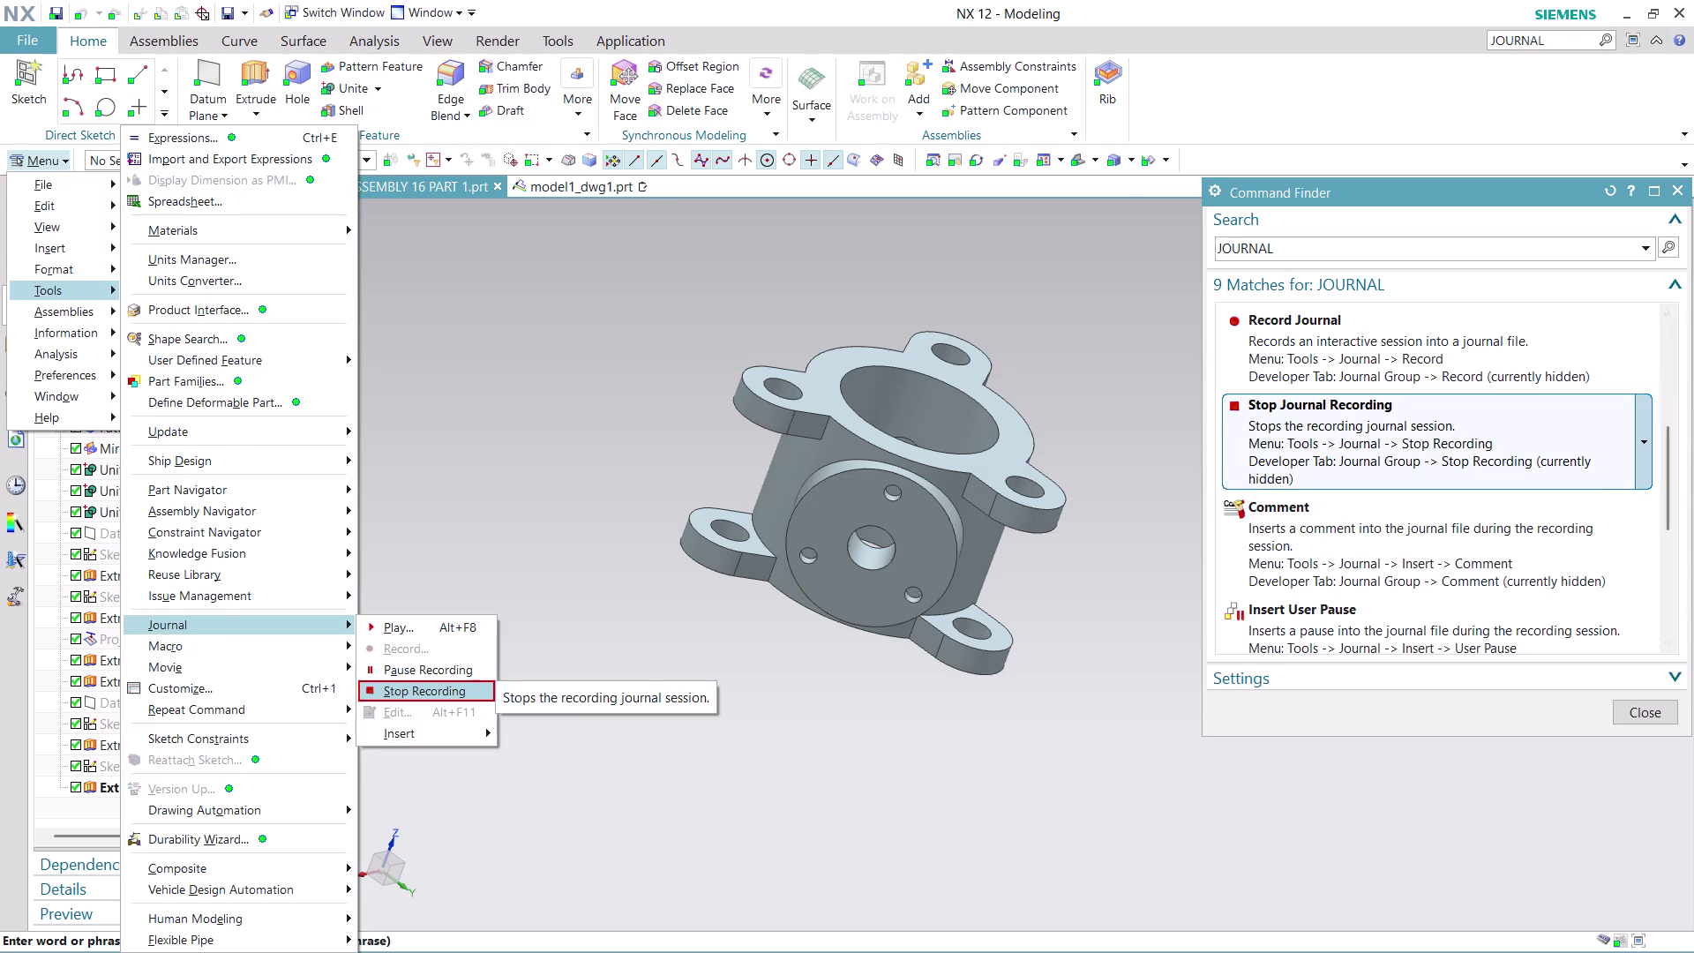
click(1388, 436)
click(1388, 436)
click(1388, 436)
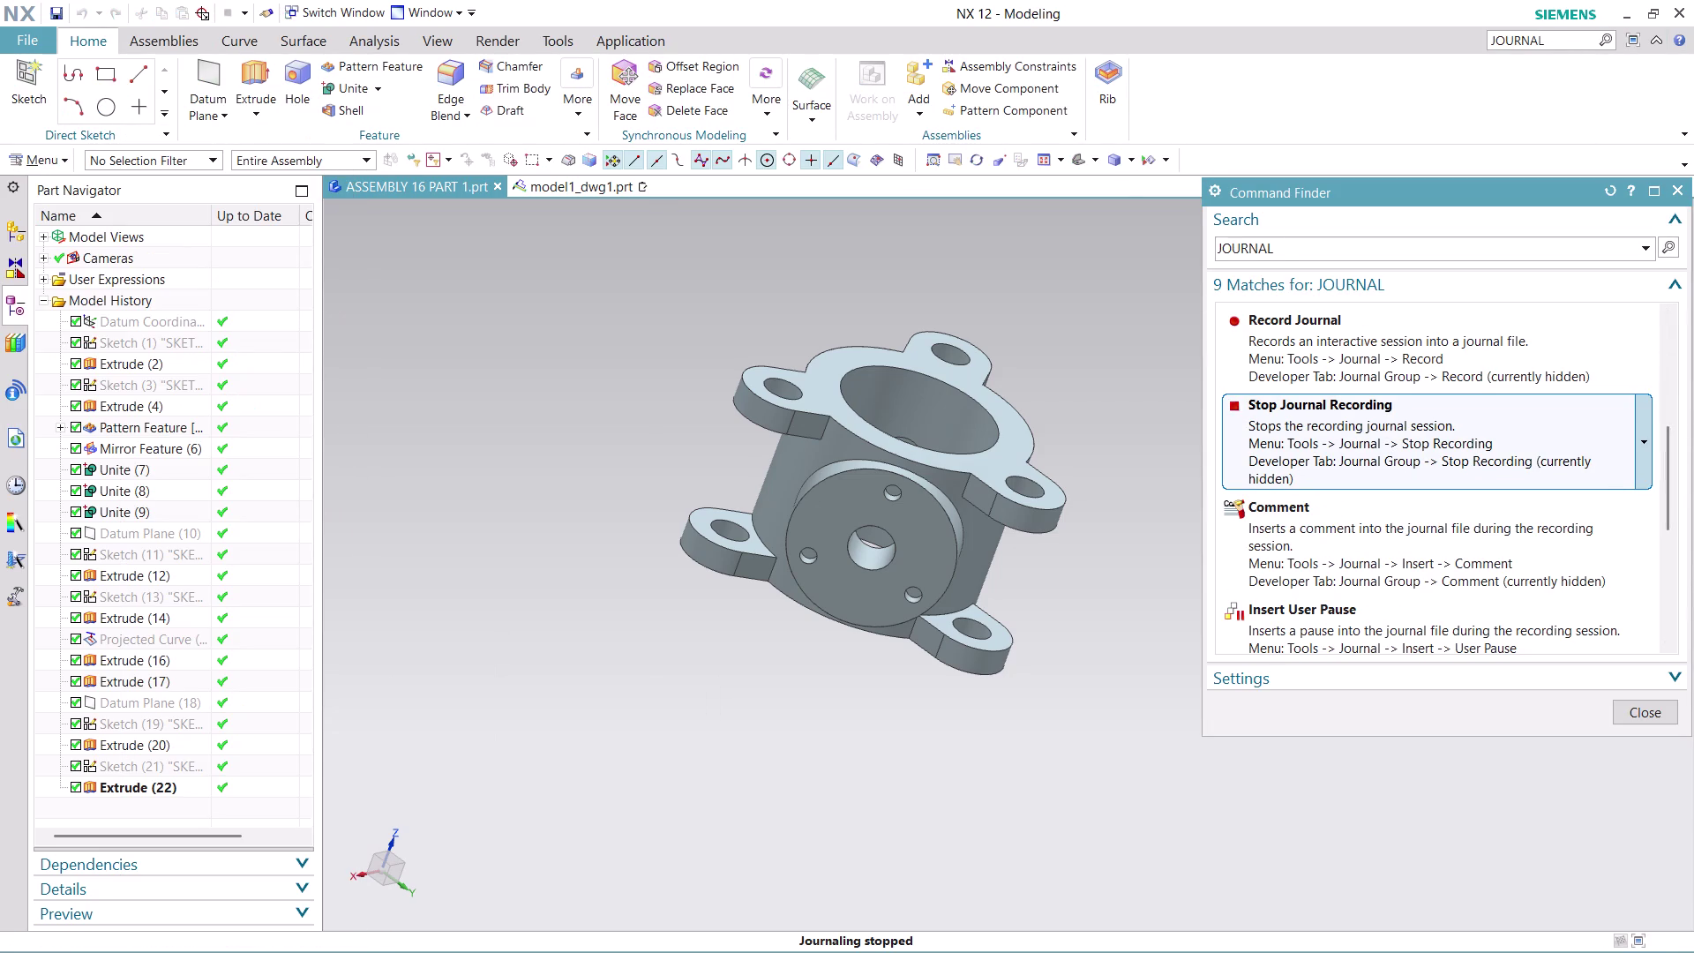
click(1663, 724)
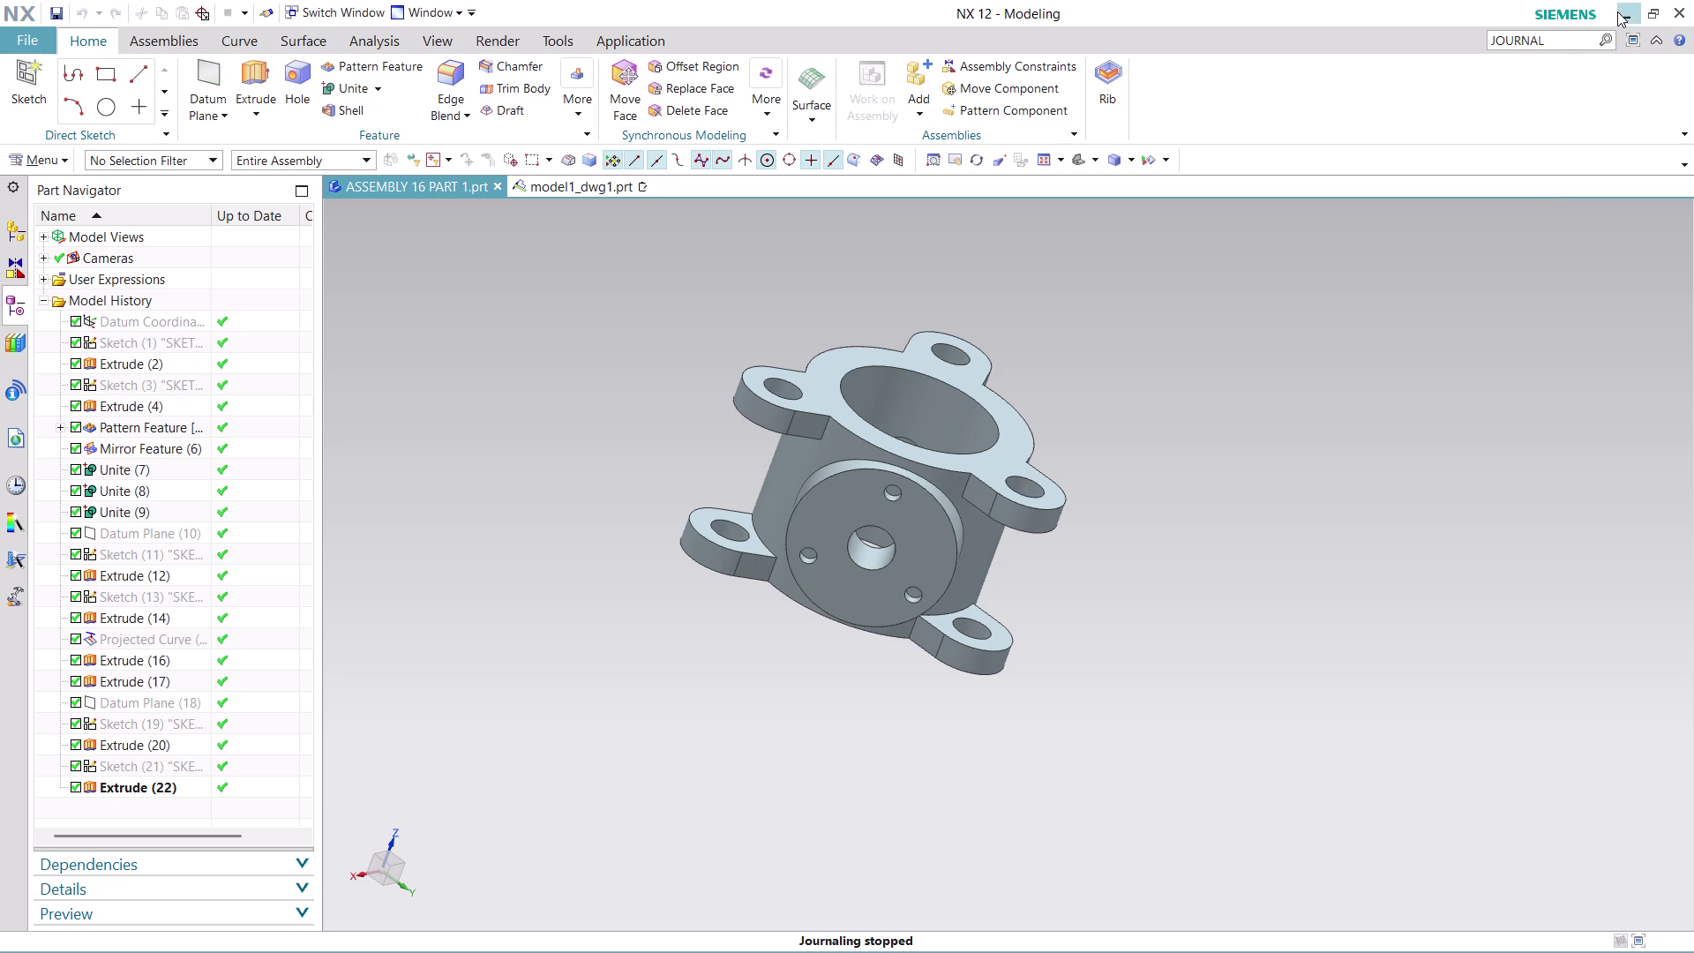